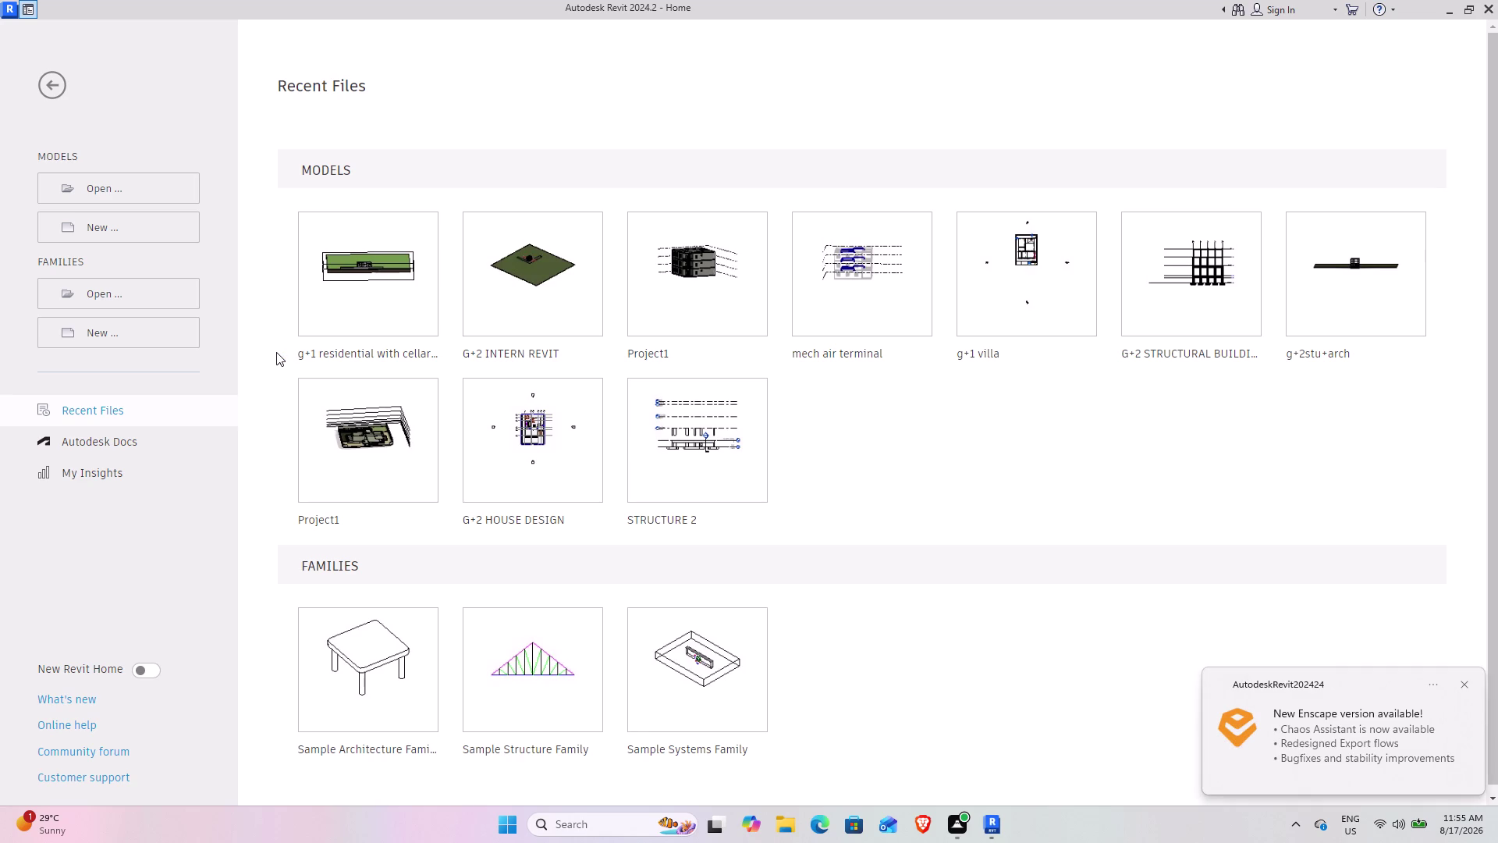
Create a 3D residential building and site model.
Open the 'g+1 residential with cellar park' model from Recent Files.
click(1471, 685)
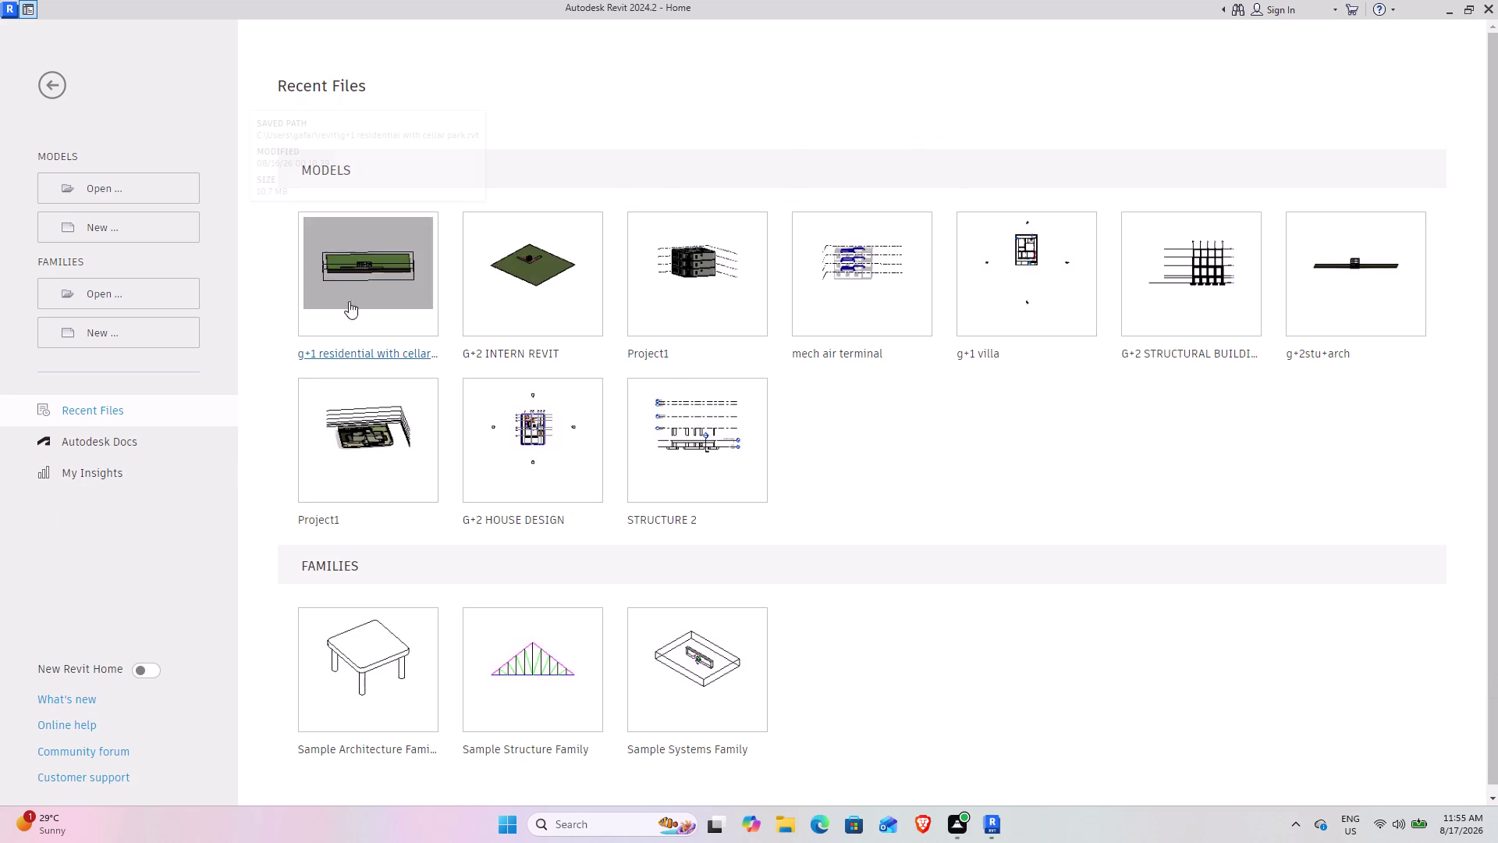
click(352, 354)
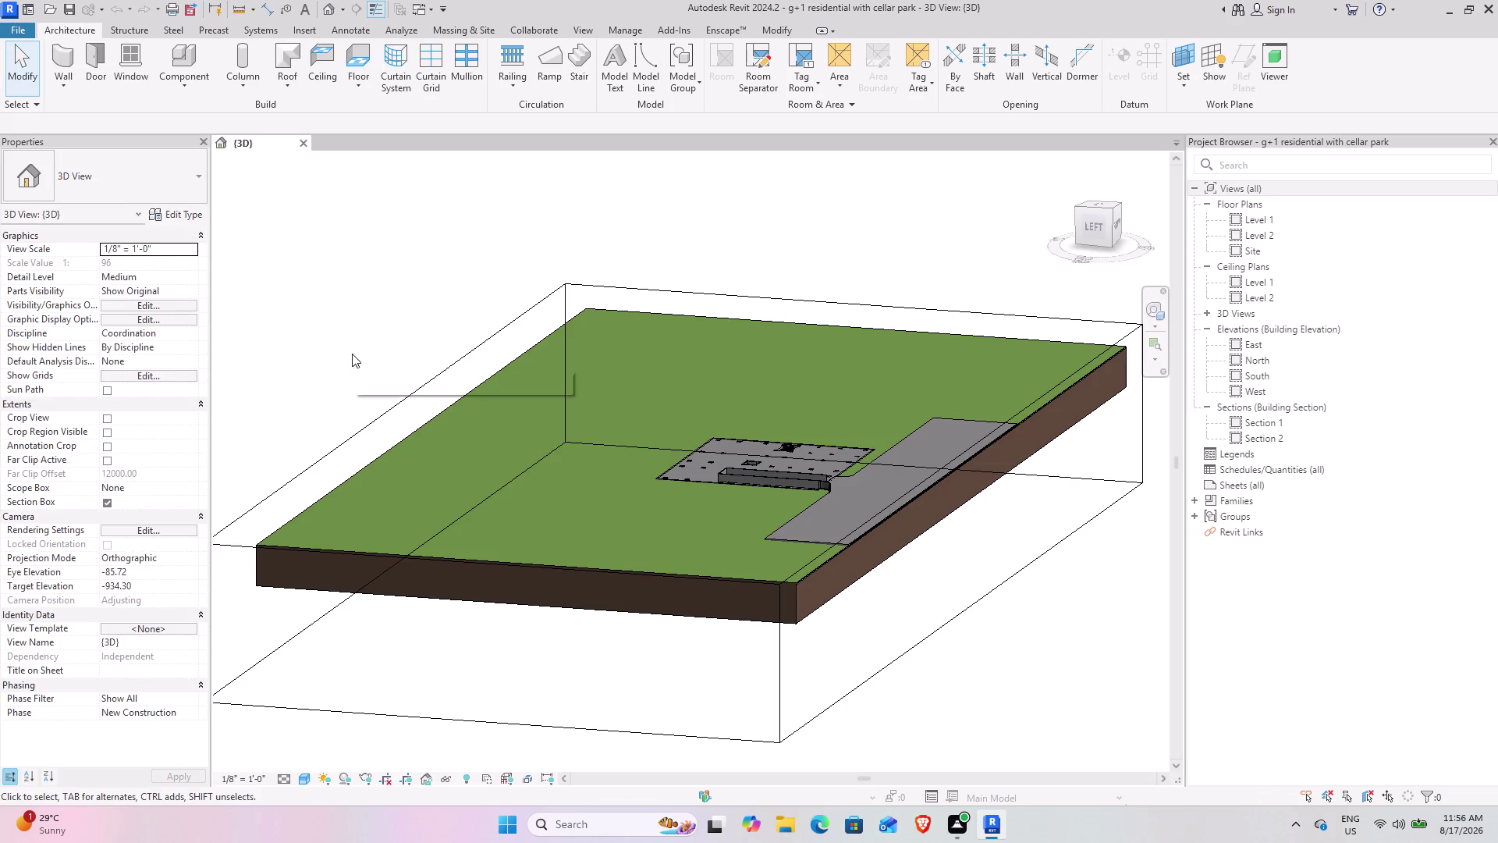
Turn off the Section Box so the 3D view is no longer cropped.
scroll(down, 3)
middle_drag(620, 556, 506, 565)
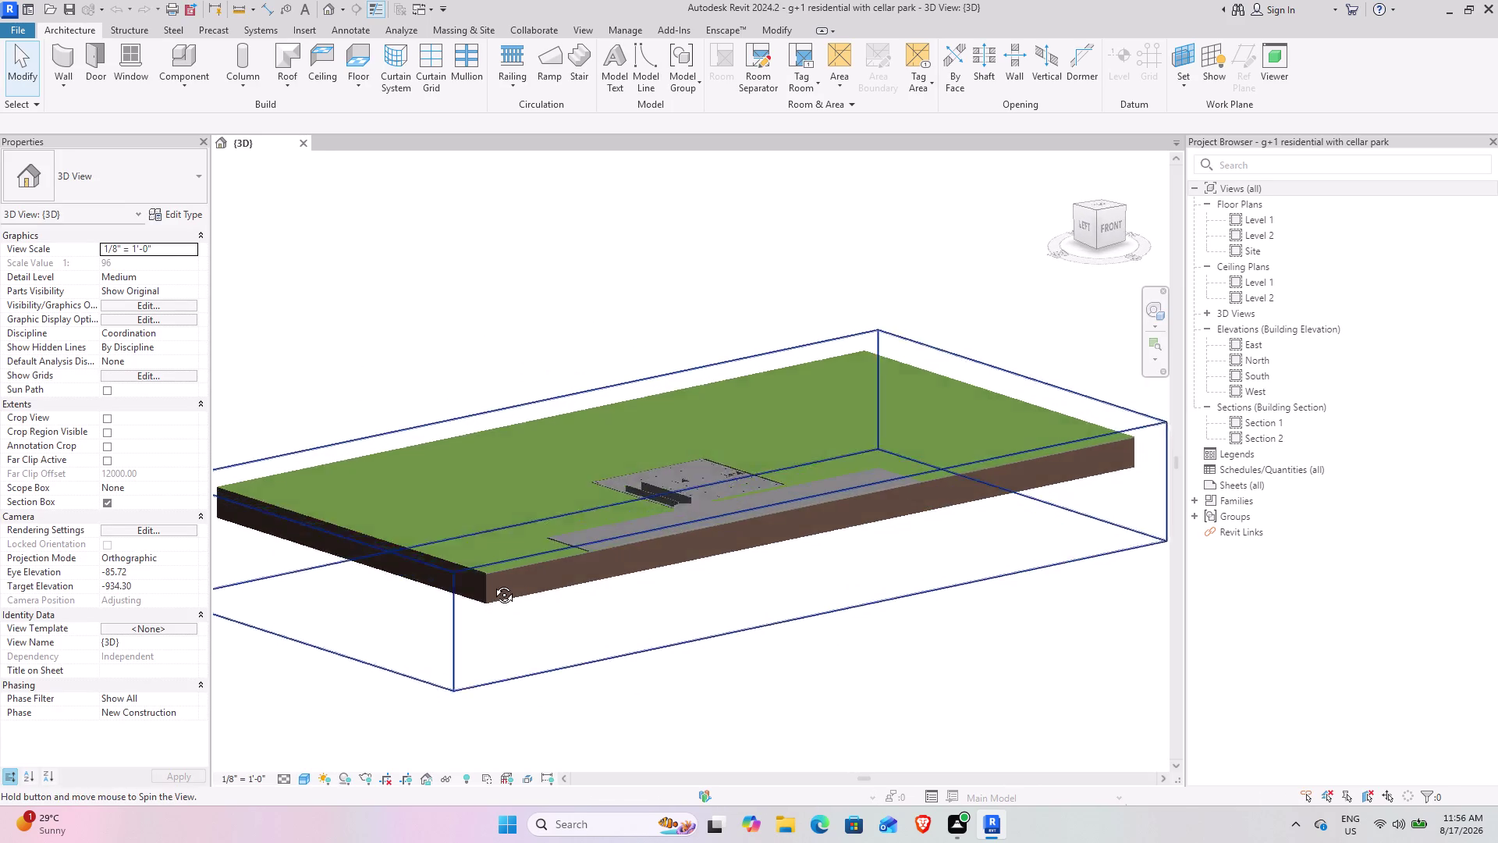
middle_drag(506, 565, 489, 588)
click(106, 505)
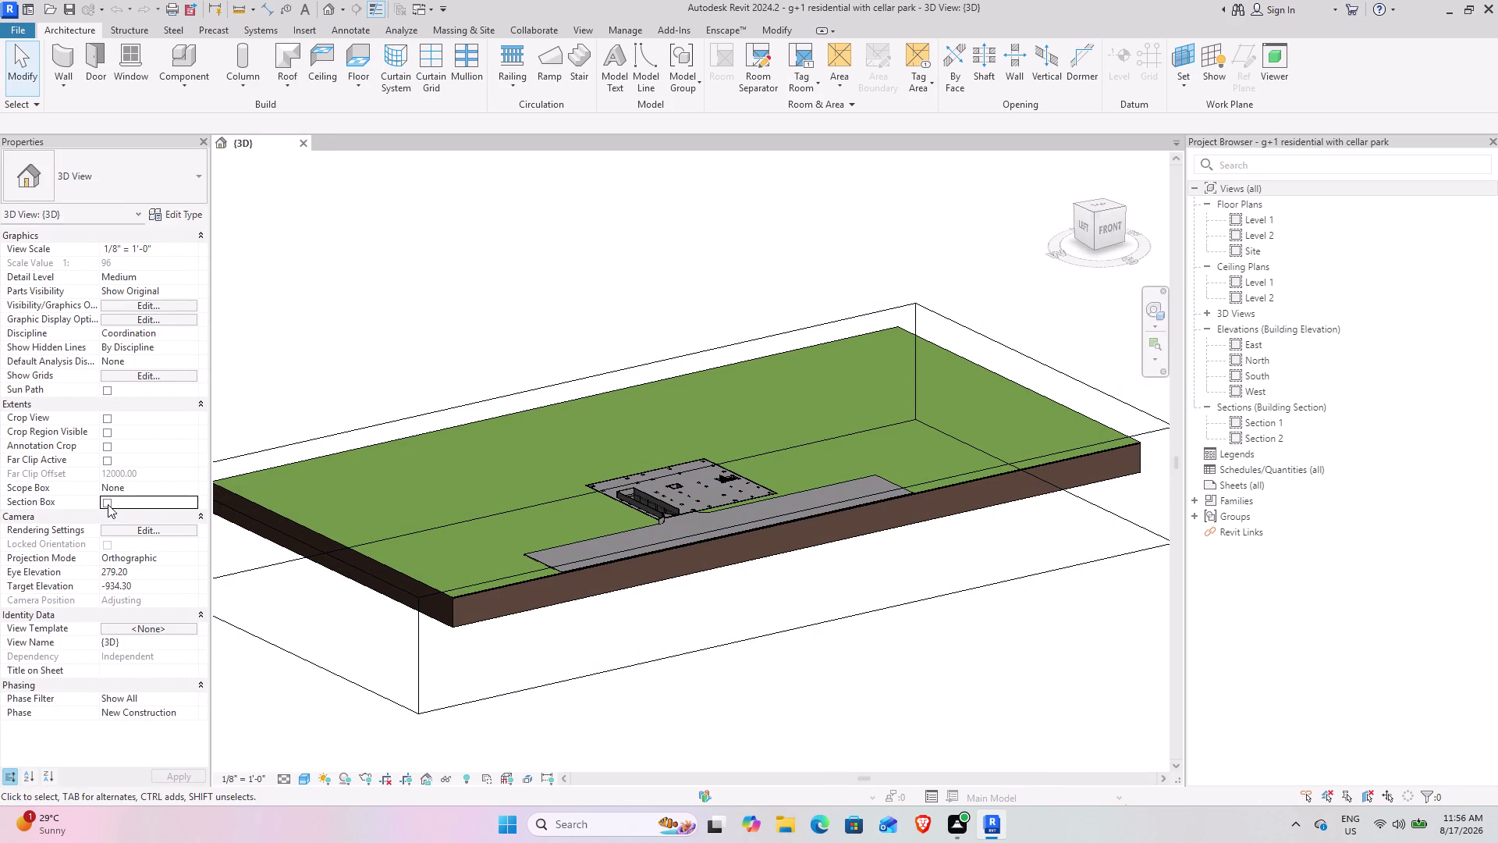
Orbit over the cellar park slab to inspect the ramp enclosure and its walls.
middle_drag(544, 585, 590, 631)
scroll(up, 3)
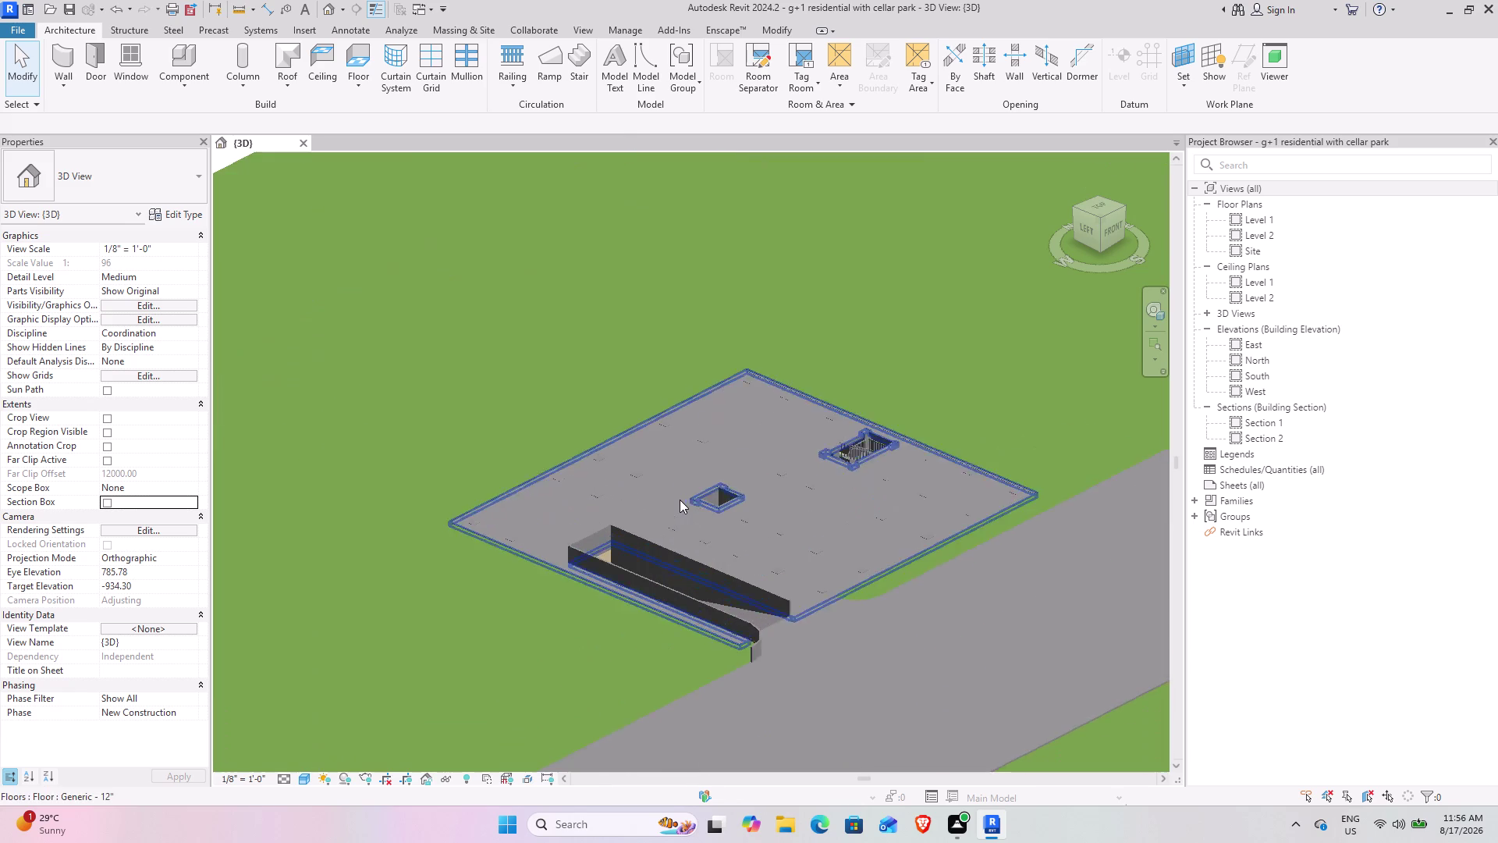
middle_drag(689, 631, 650, 715)
scroll(up, 3)
middle_drag(622, 616, 468, 702)
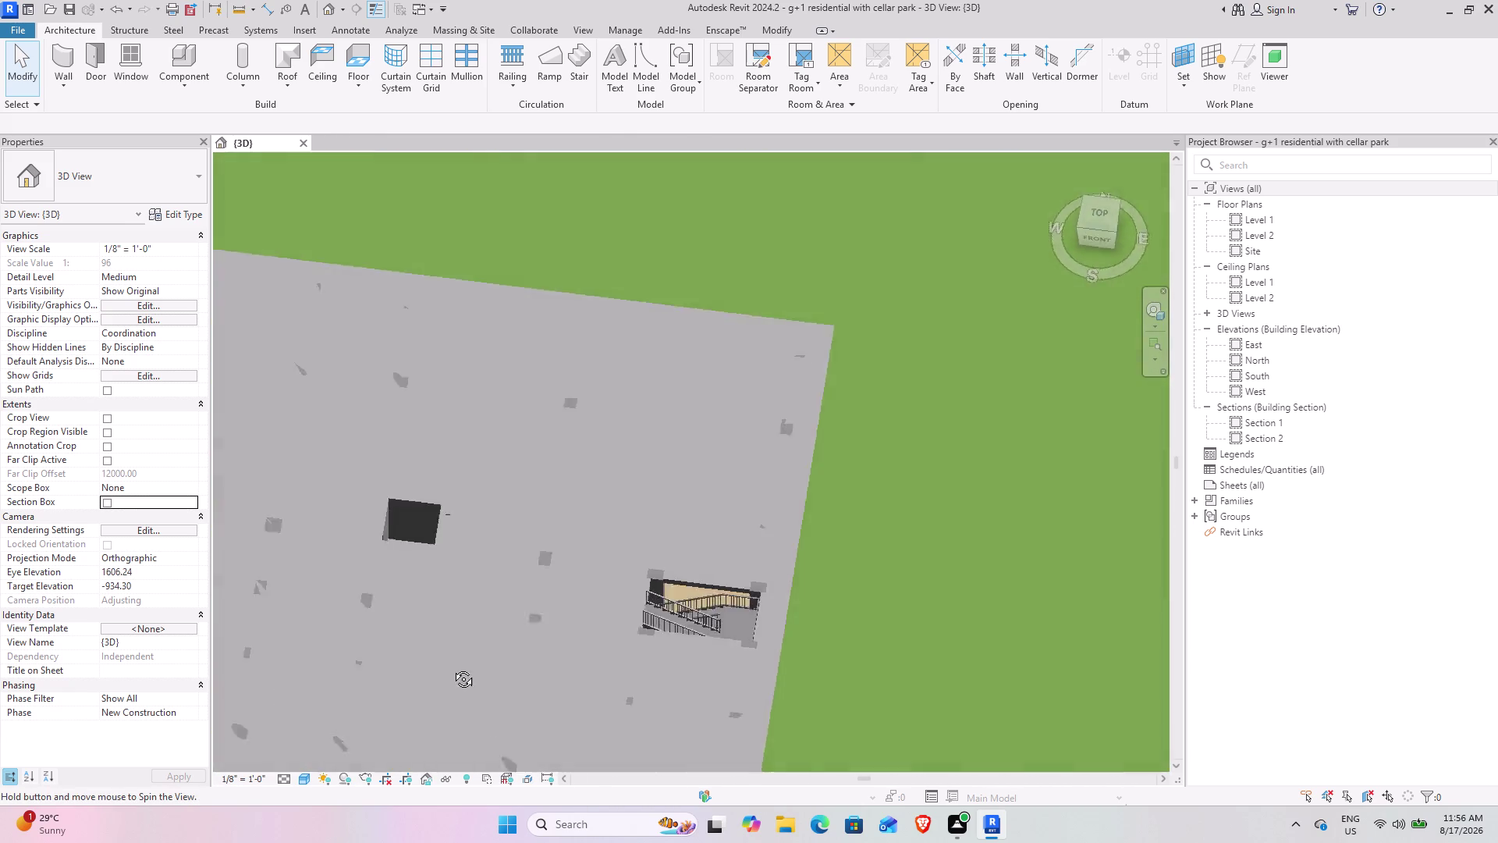
middle_drag(468, 703, 562, 662)
scroll(down, 3)
middle_drag(387, 664, 435, 615)
scroll(up, 3)
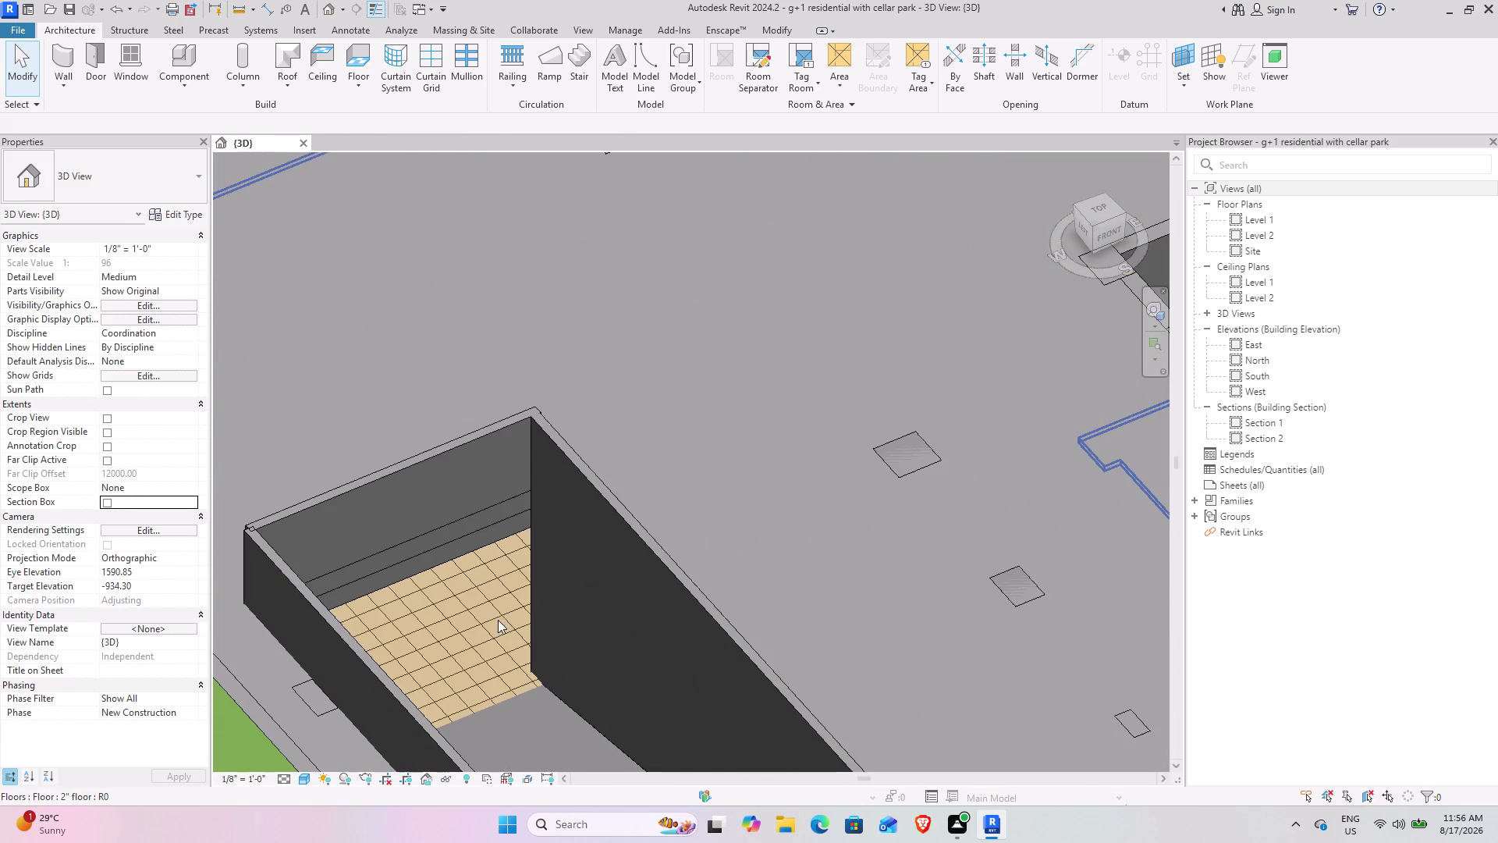
scroll(down, 3)
middle_drag(528, 635, 441, 608)
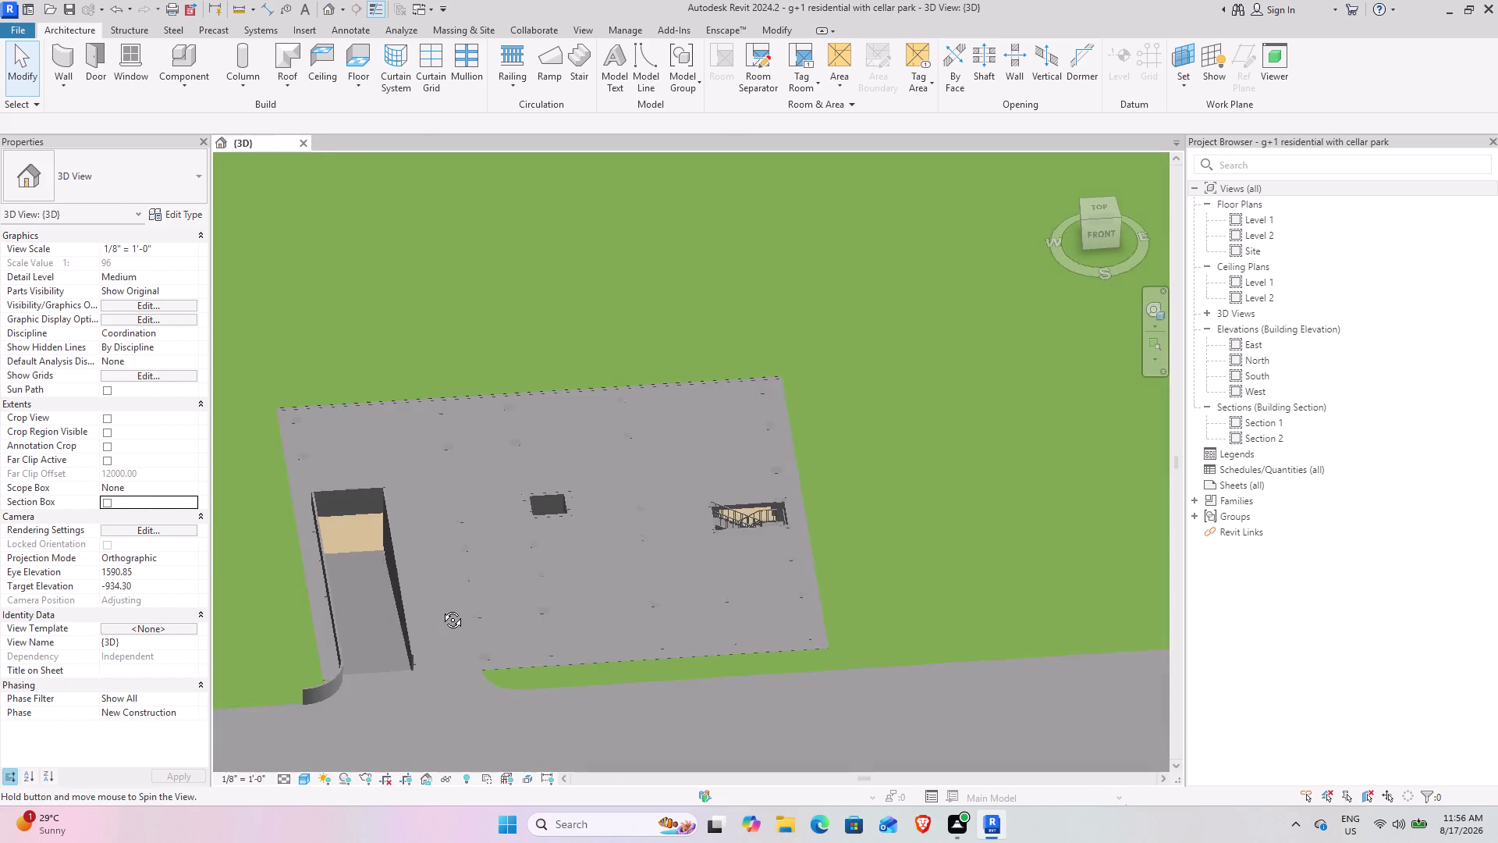
Orbit to an angled overview of the ramp and openings, then open Section 1.
middle_drag(441, 608, 430, 605)
scroll(up, 3)
middle_drag(521, 608, 581, 553)
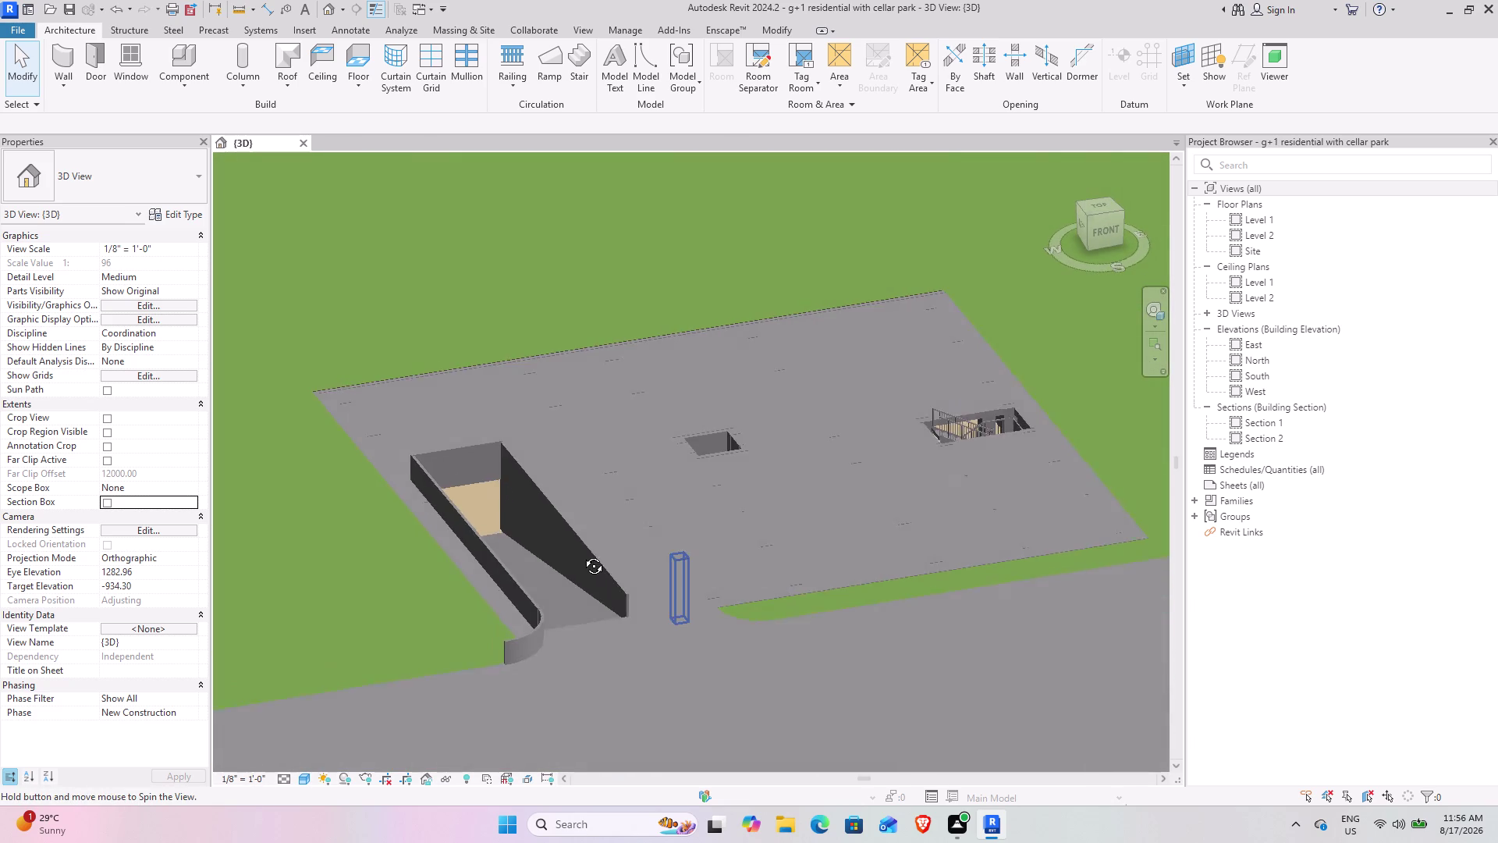
middle_drag(581, 553, 582, 554)
middle_drag(485, 595, 549, 558)
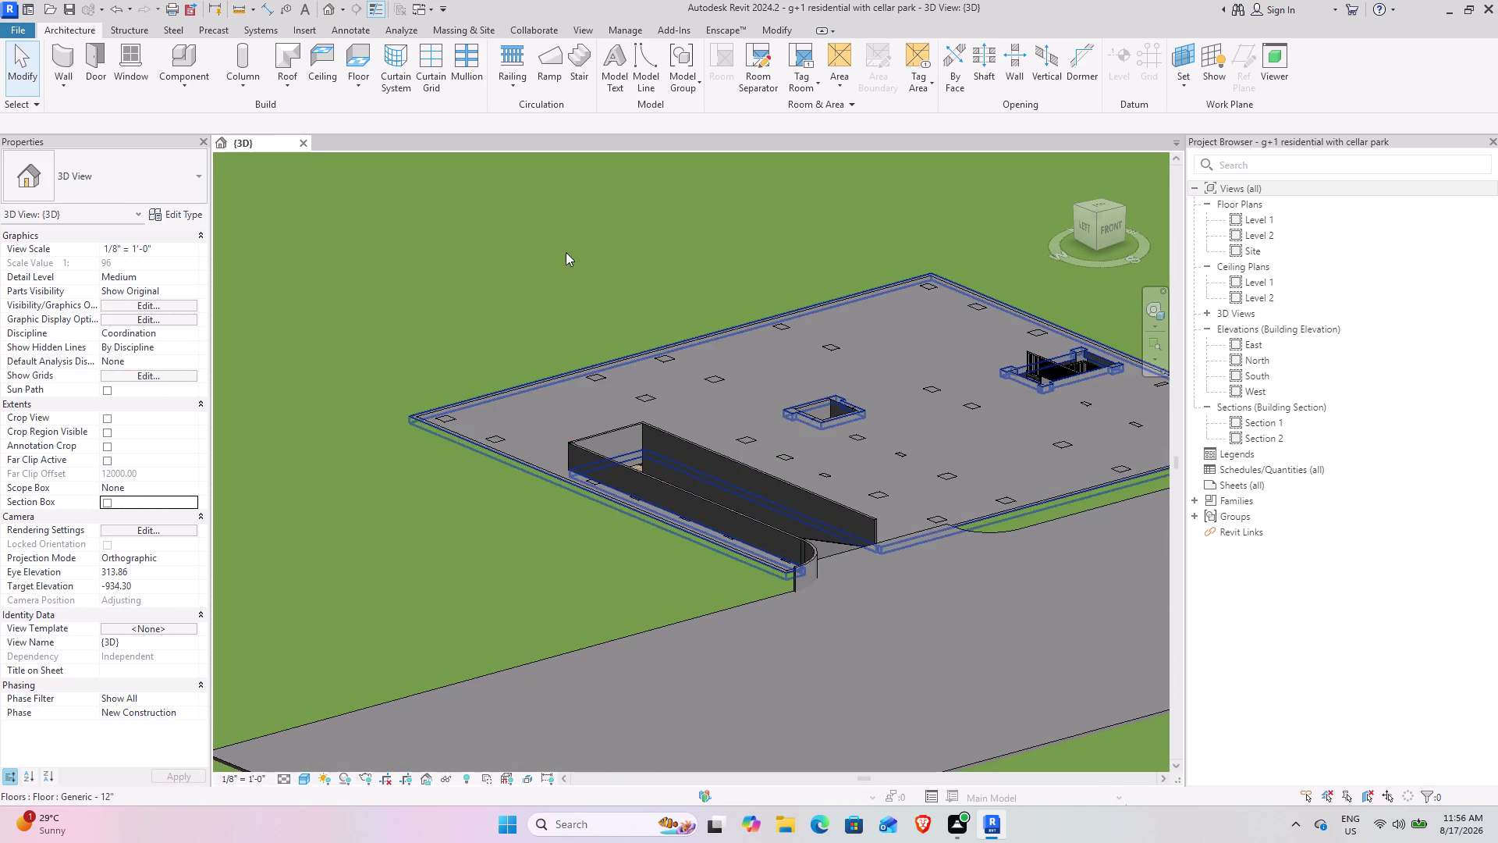
double_click(1280, 416)
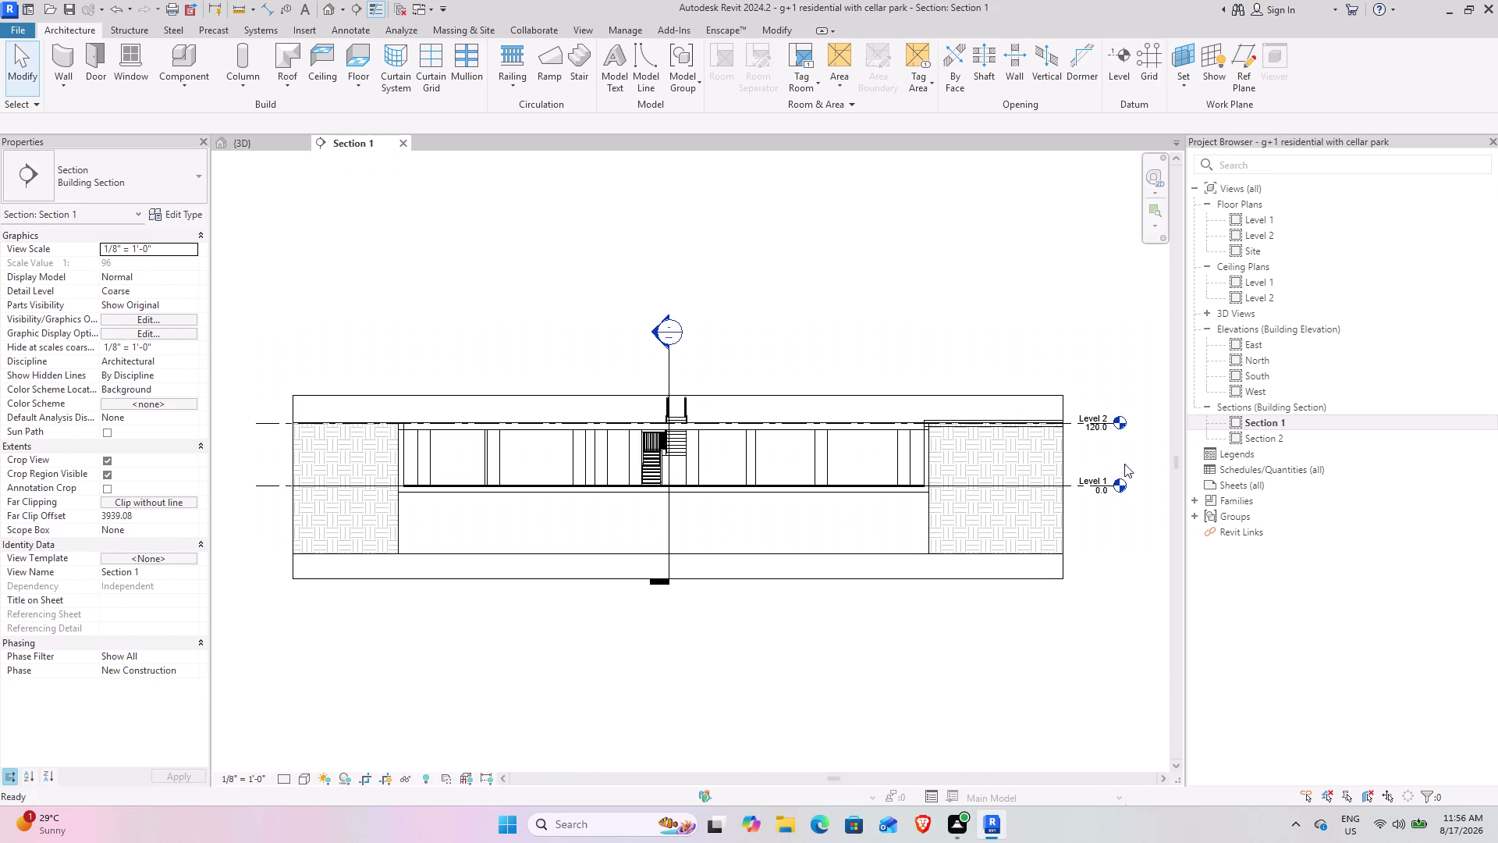
Pan to the floor line and join the first pair of elements with Join Geometry.
scroll(up, 3)
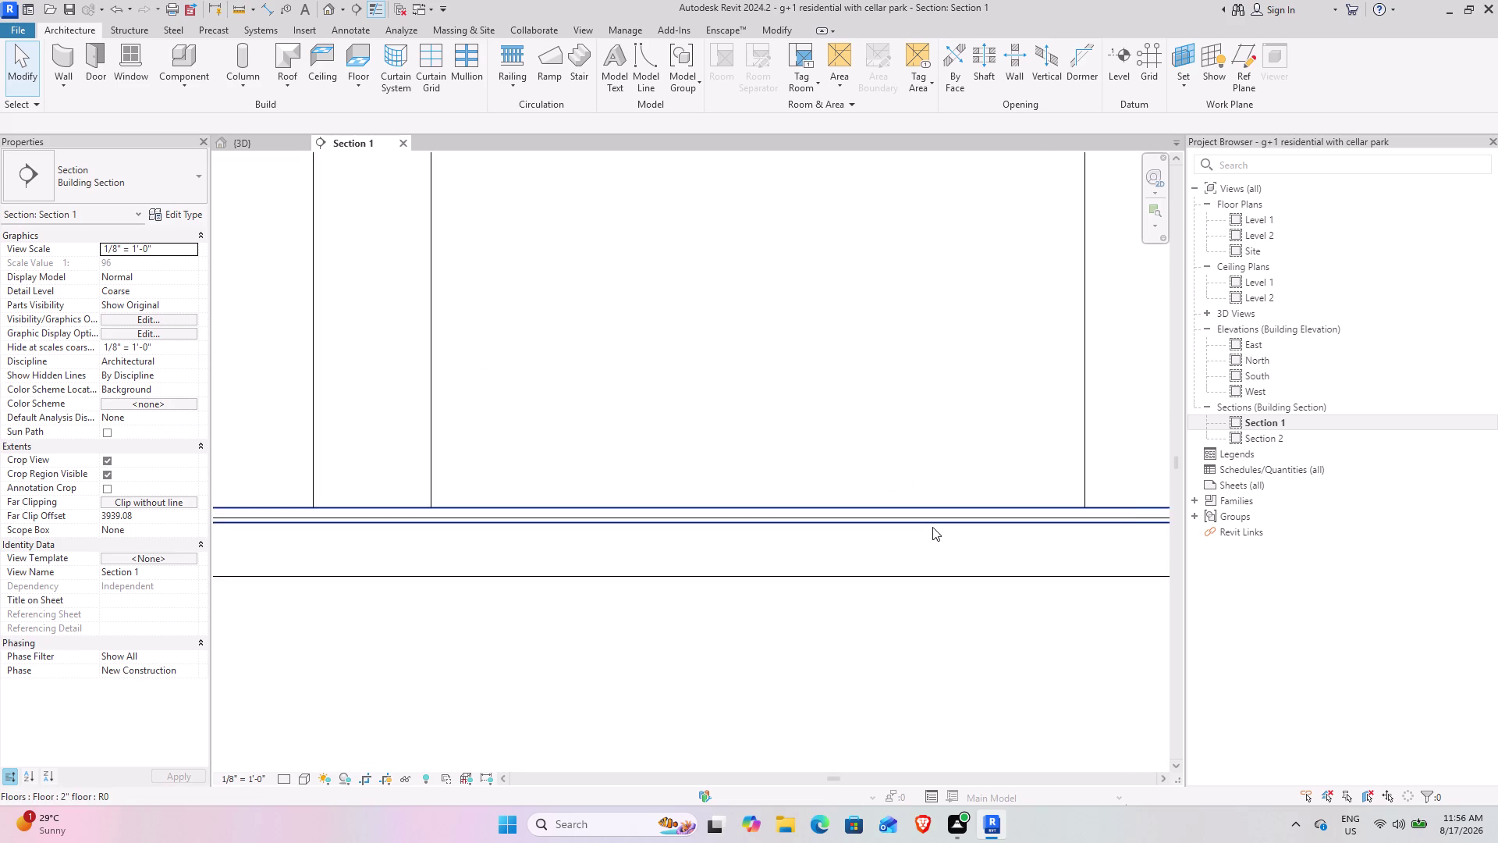
scroll(up, 3)
middle_drag(972, 550, 89, 572)
scroll(down, 3)
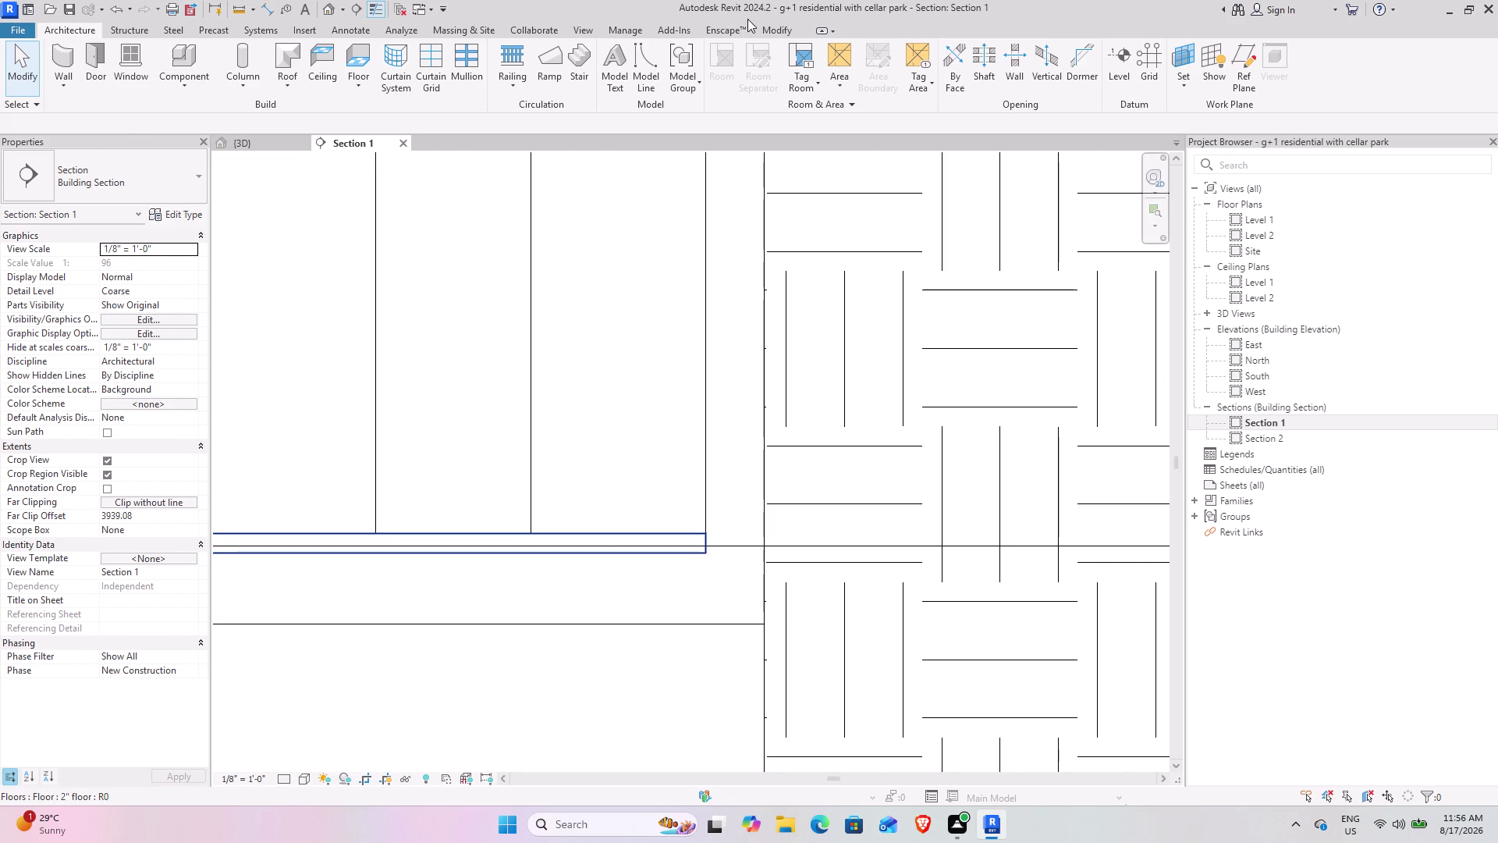
click(770, 31)
click(183, 87)
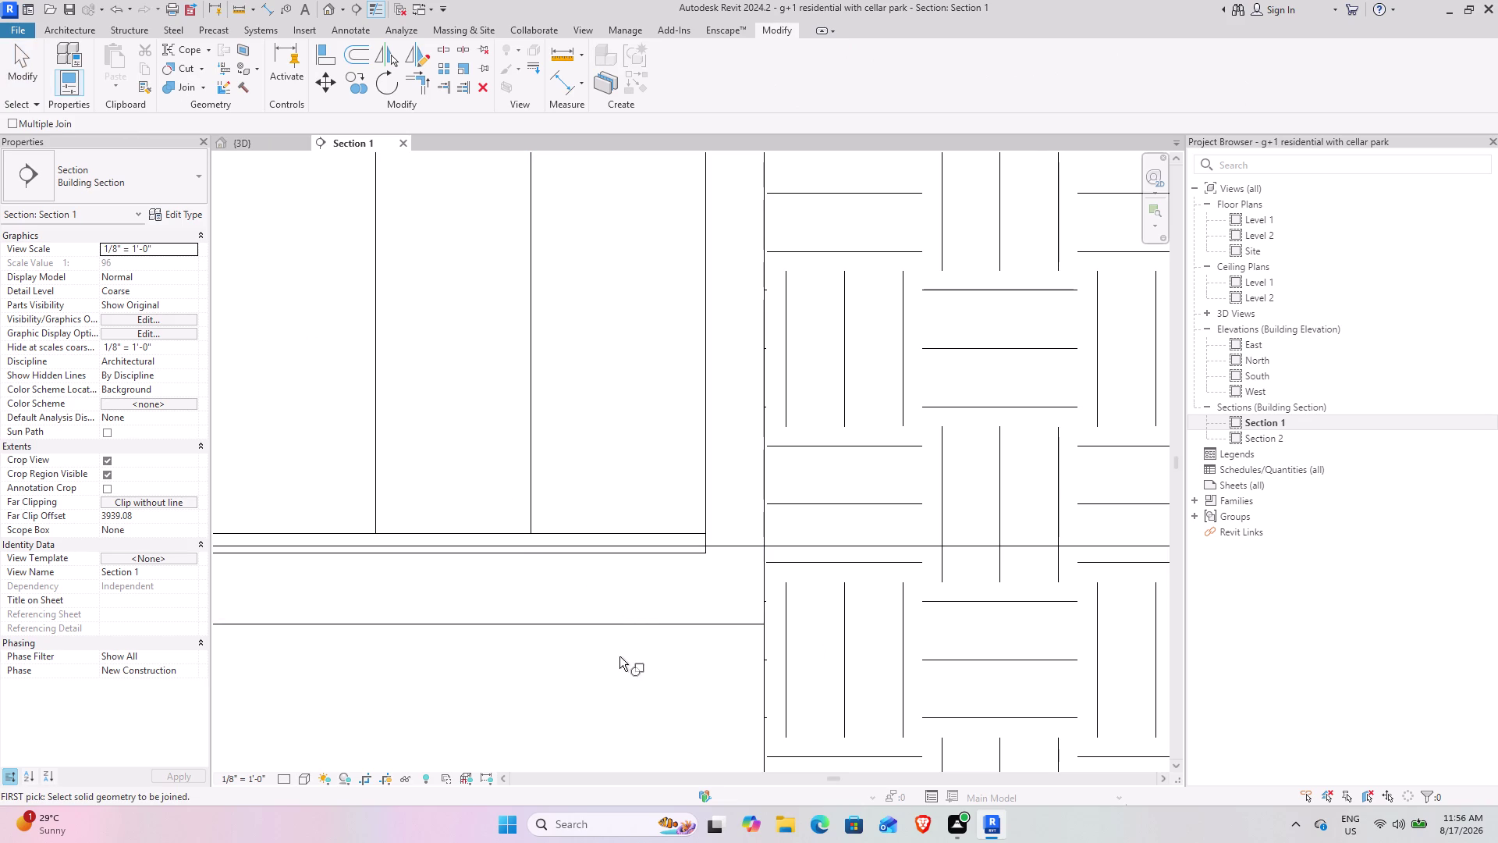
click(630, 629)
click(627, 534)
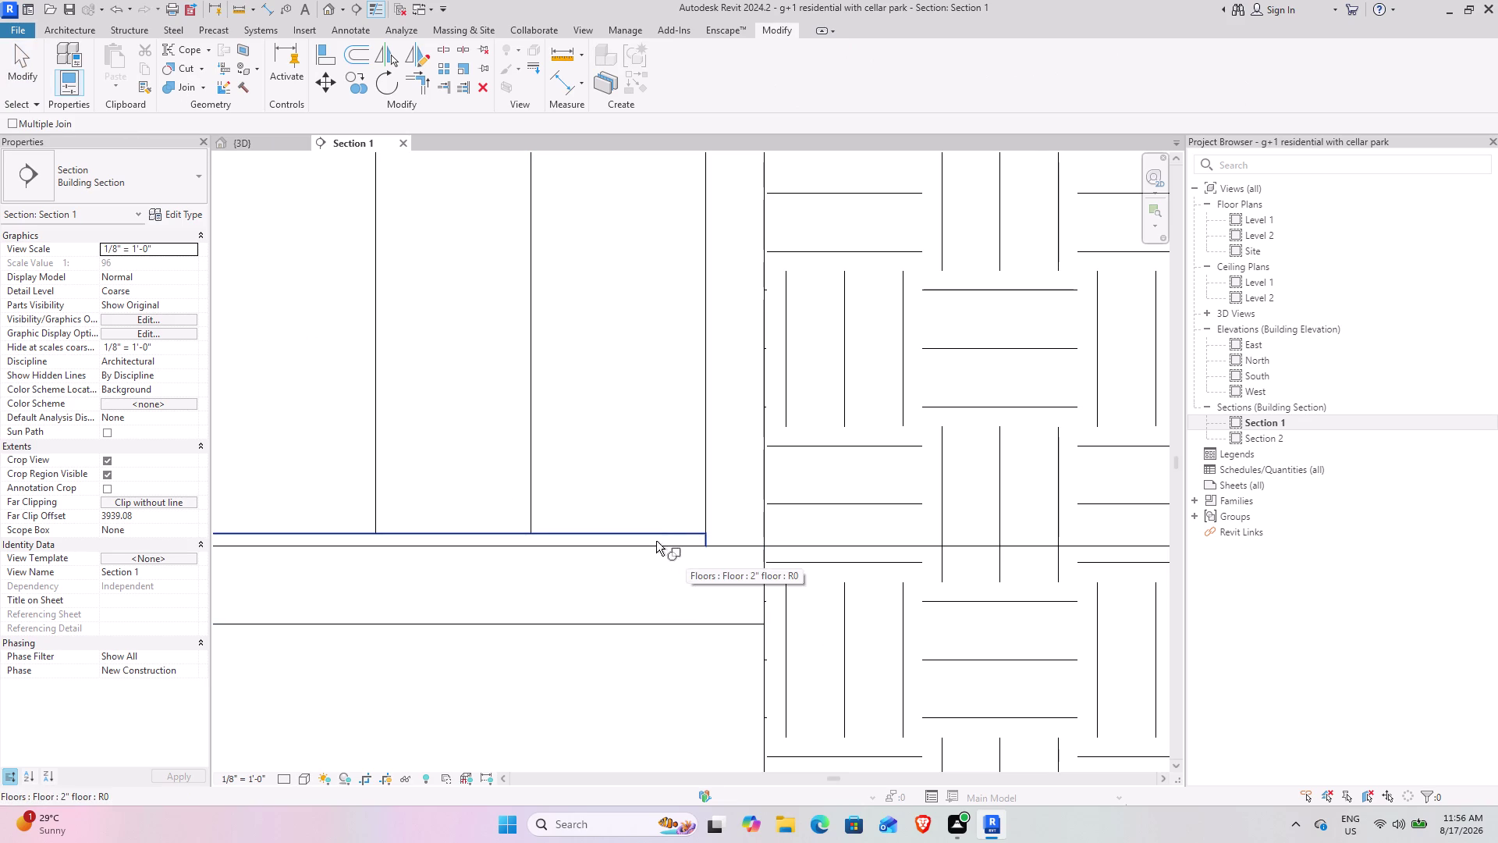
Pan to the column beside the stair and join it with the adjacent wall.
scroll(down, 3)
middle_drag(474, 556, 505, 557)
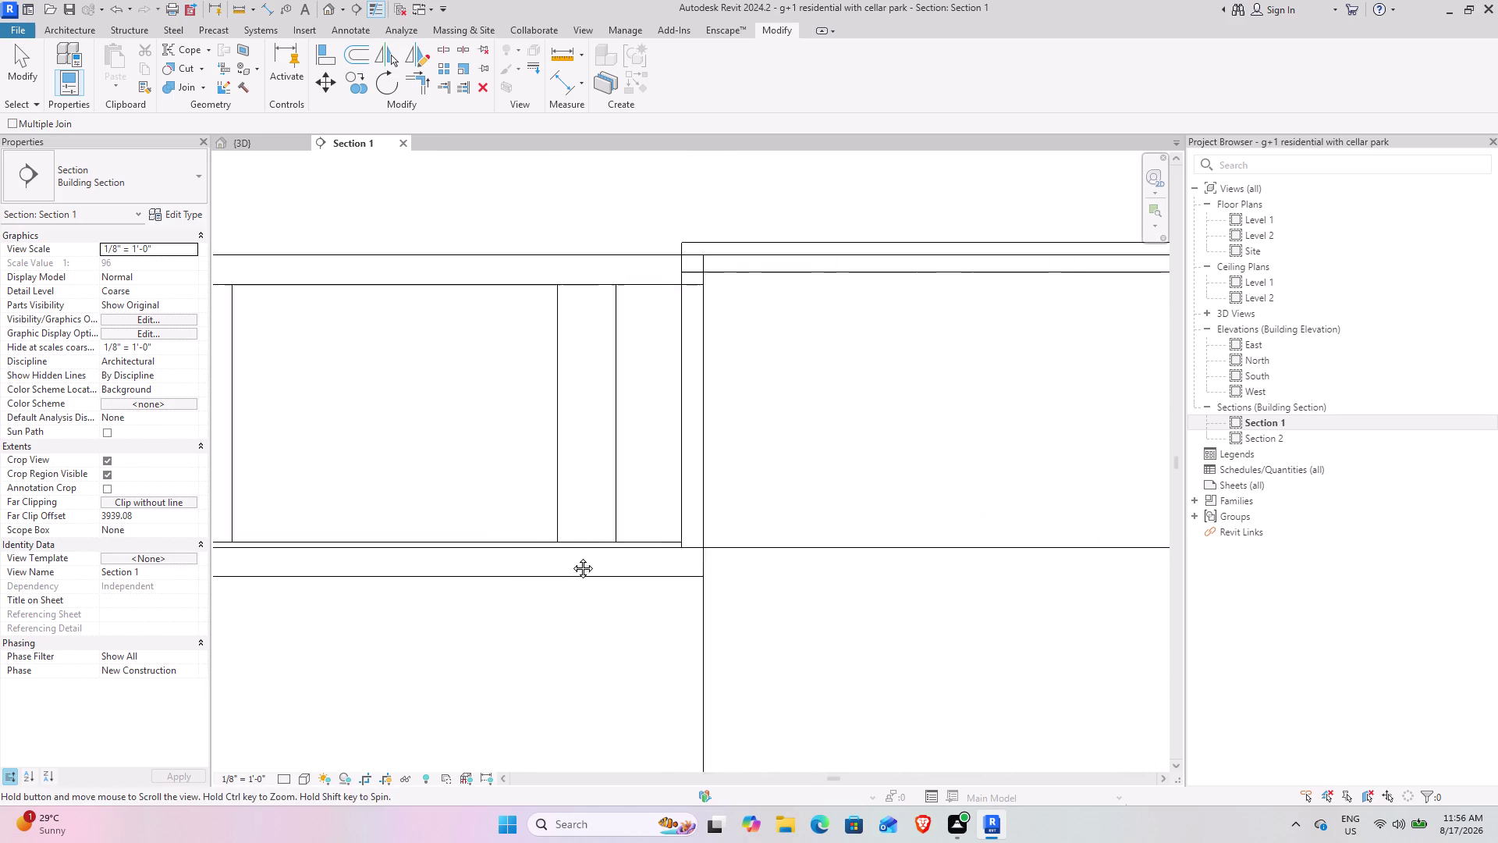
middle_drag(505, 557, 860, 542)
middle_drag(451, 543, 871, 565)
scroll(down, 3)
middle_drag(388, 556, 558, 578)
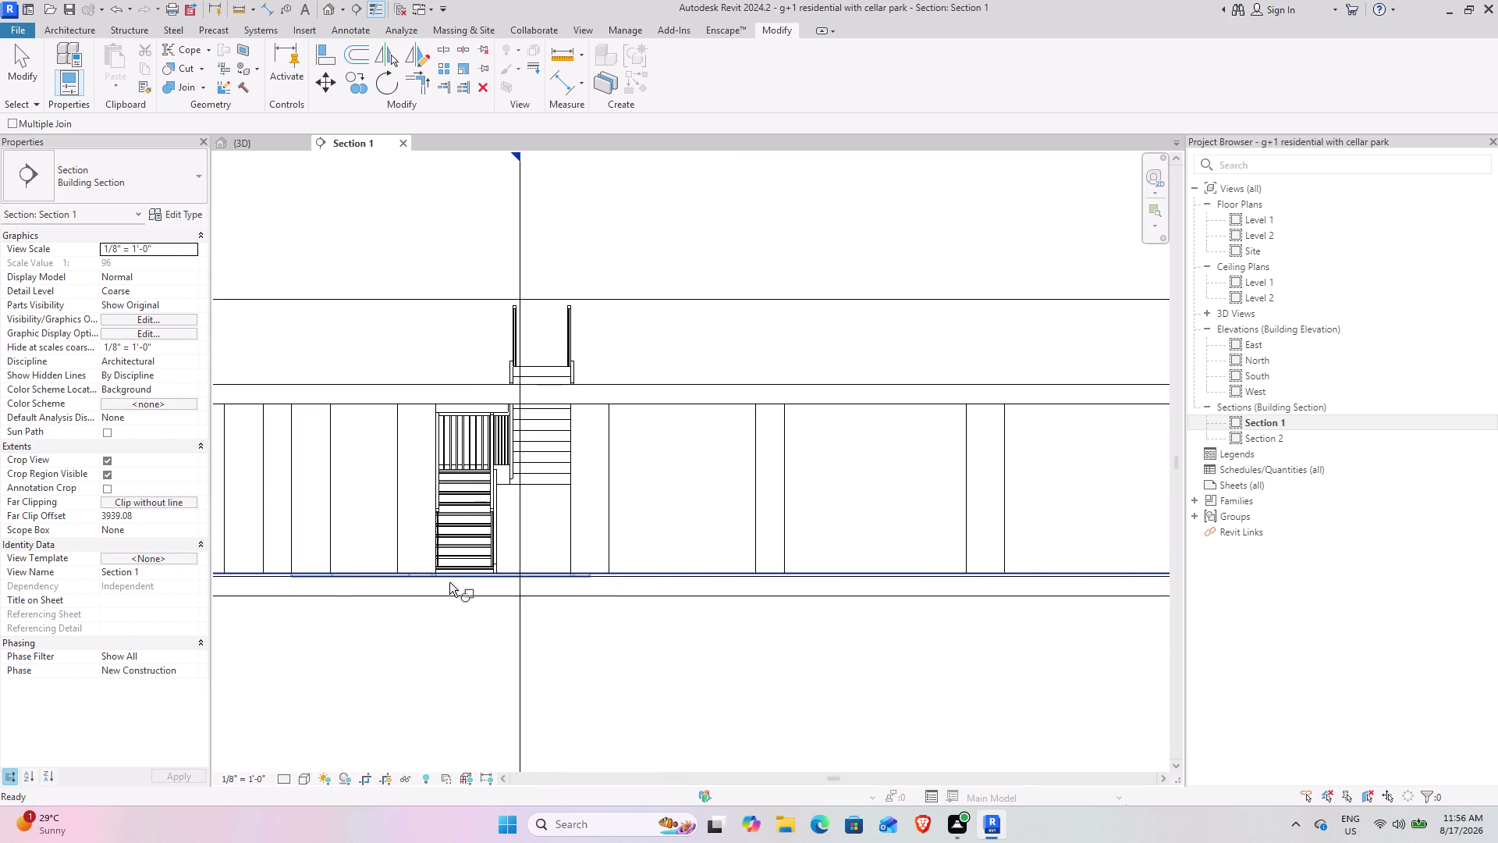
scroll(up, 3)
middle_drag(798, 592, 644, 640)
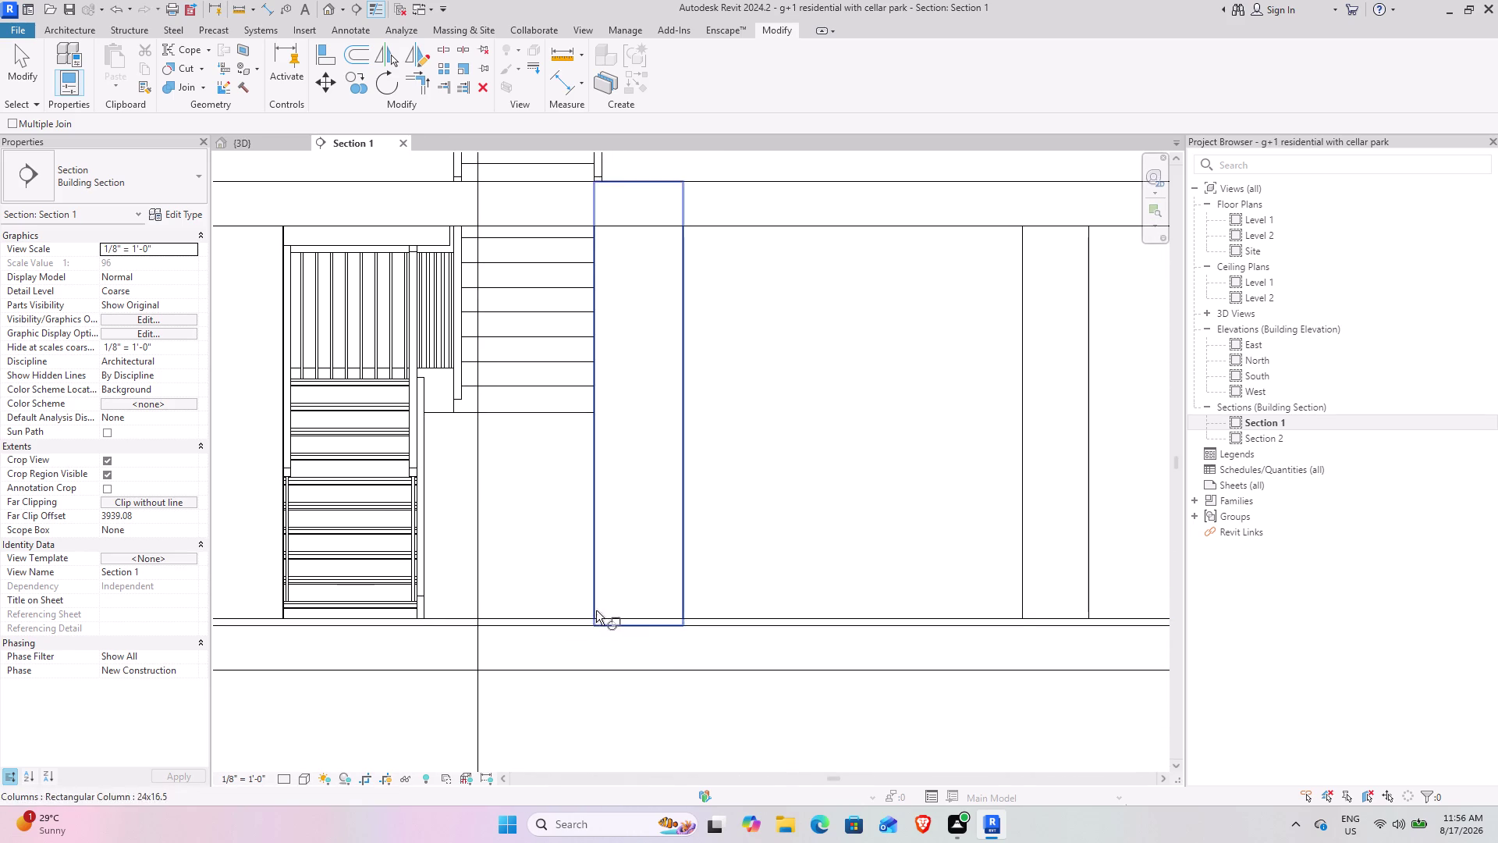
click(708, 619)
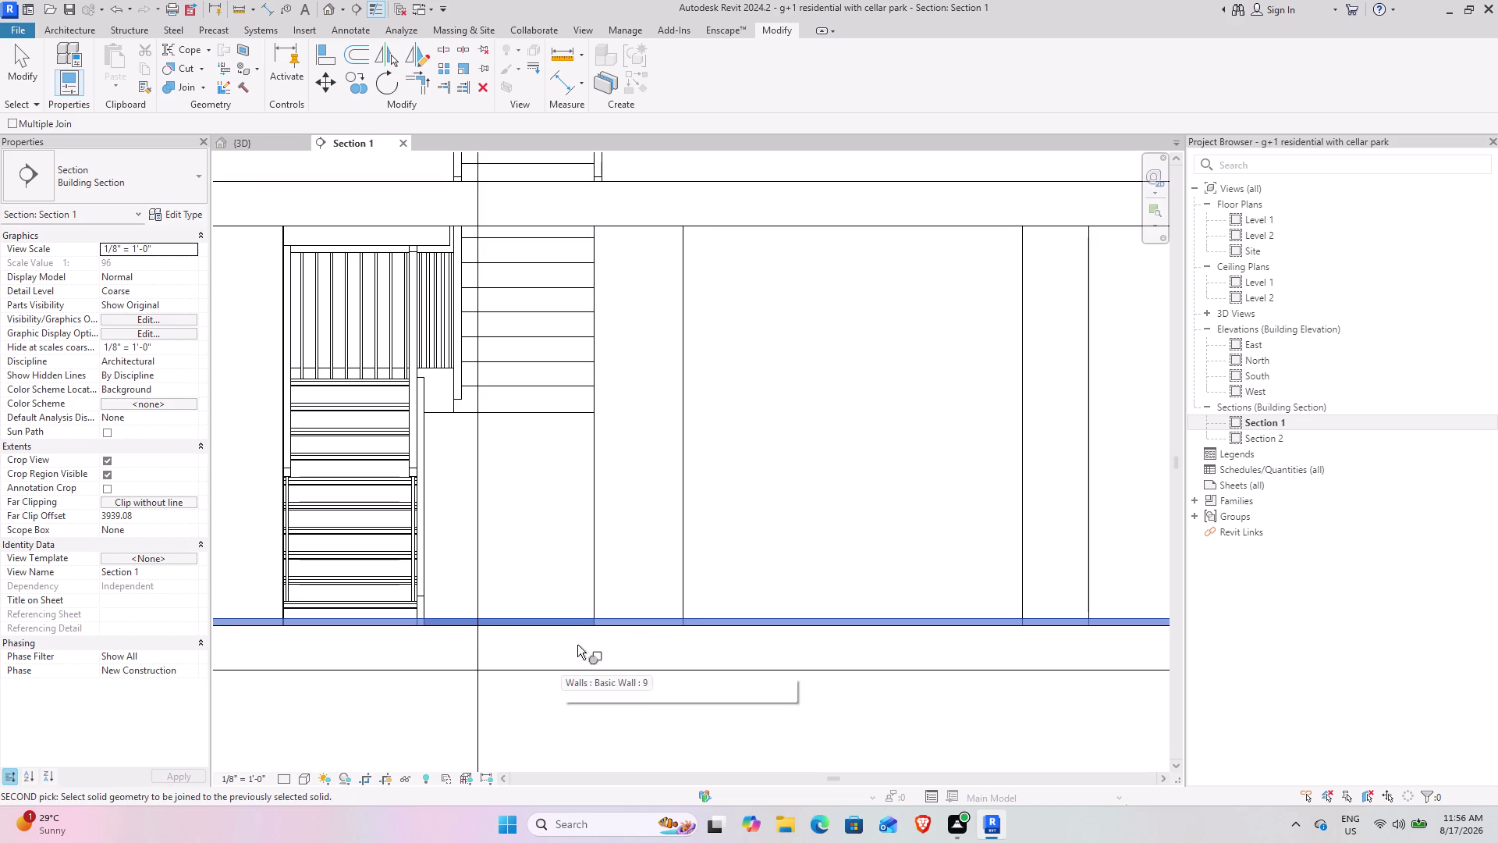
click(597, 593)
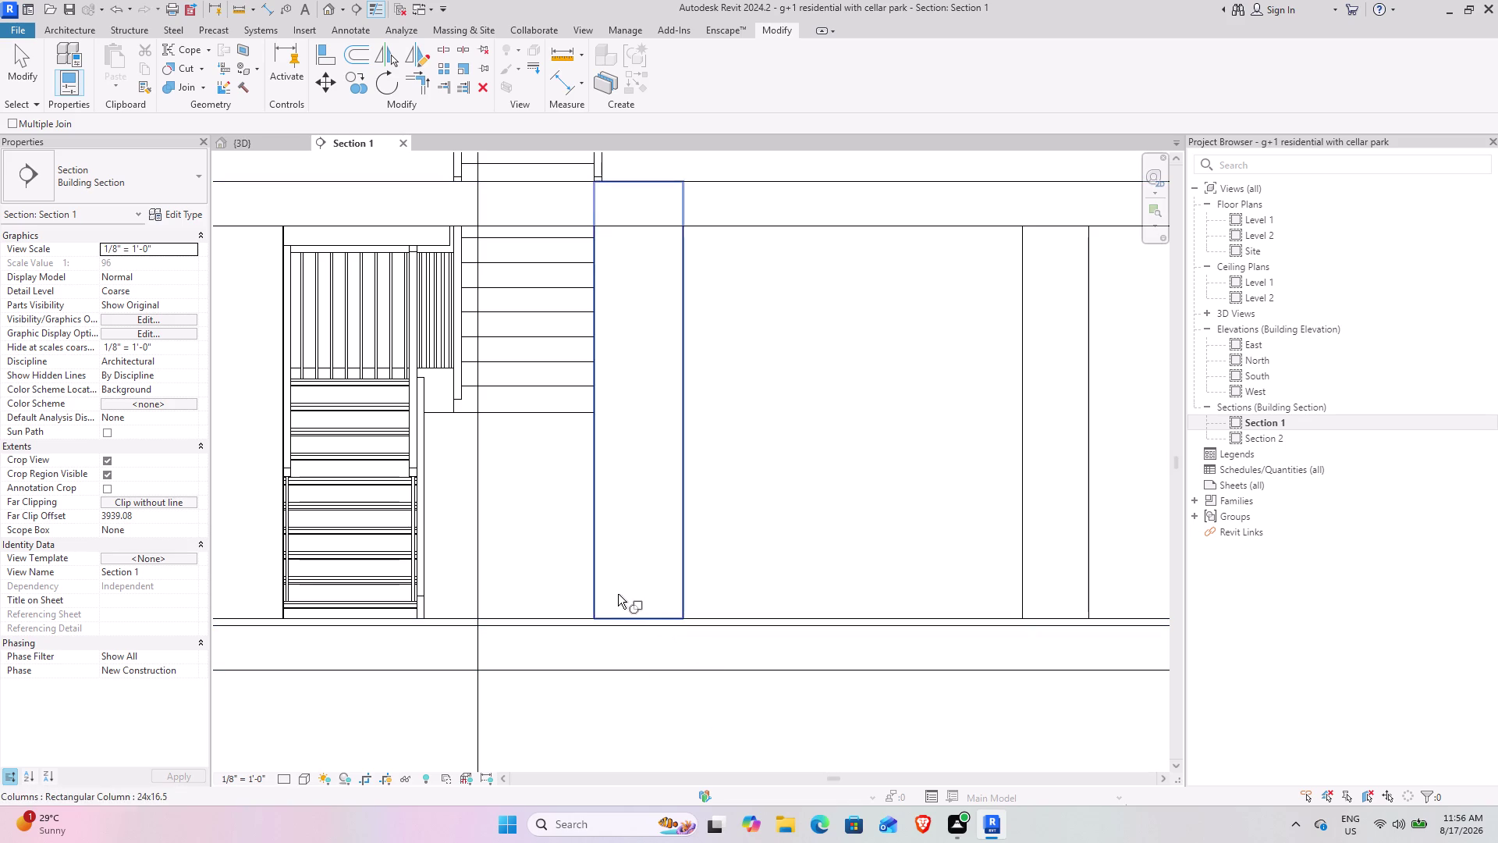
Join a wall to the floor slab and a column to a wall, accepting both warnings.
scroll(up, 3)
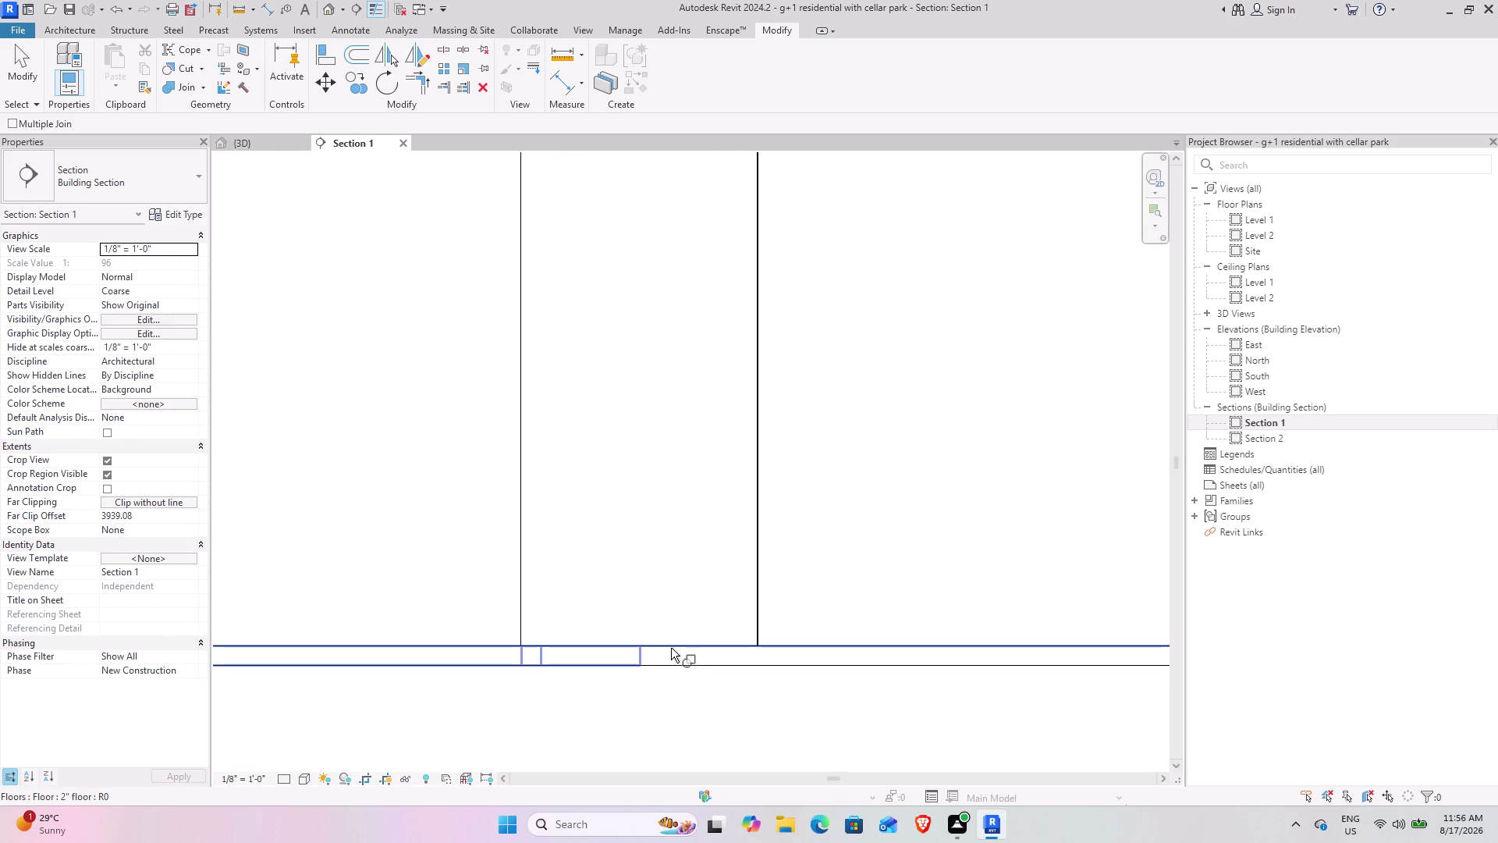
click(758, 569)
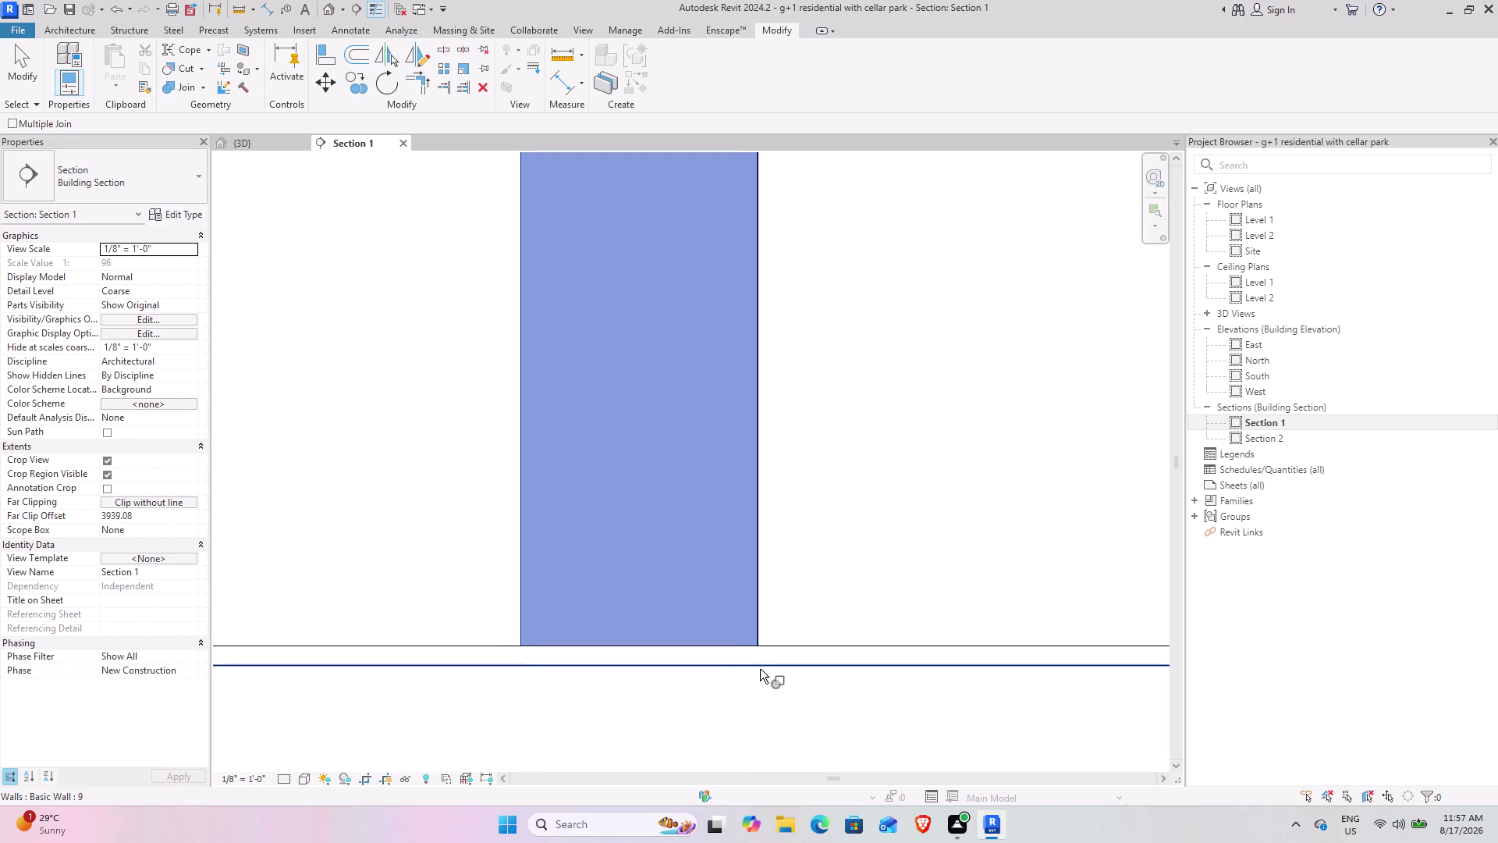
click(734, 662)
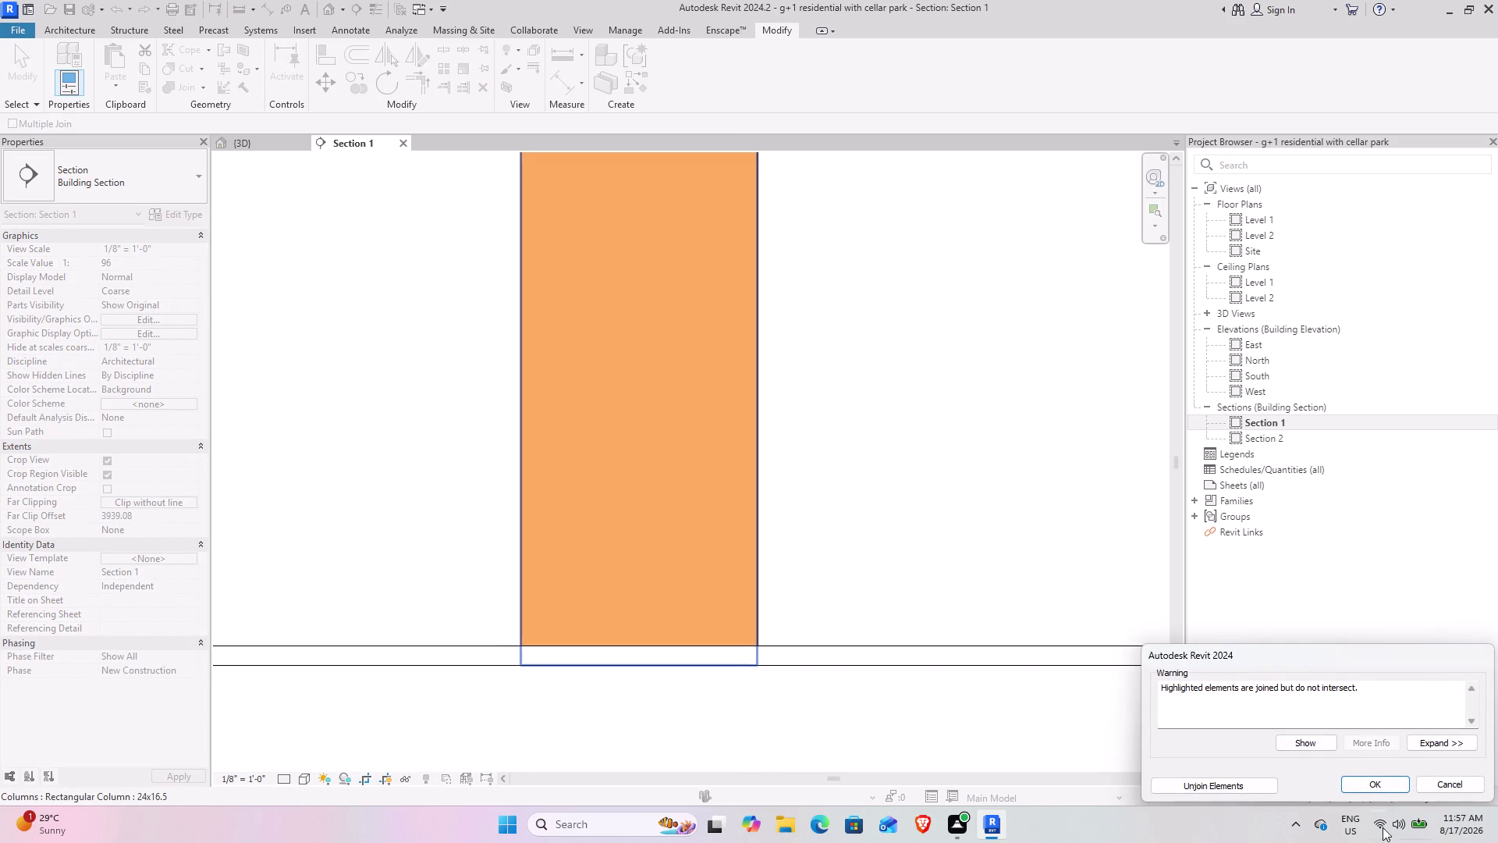
click(1439, 784)
click(762, 629)
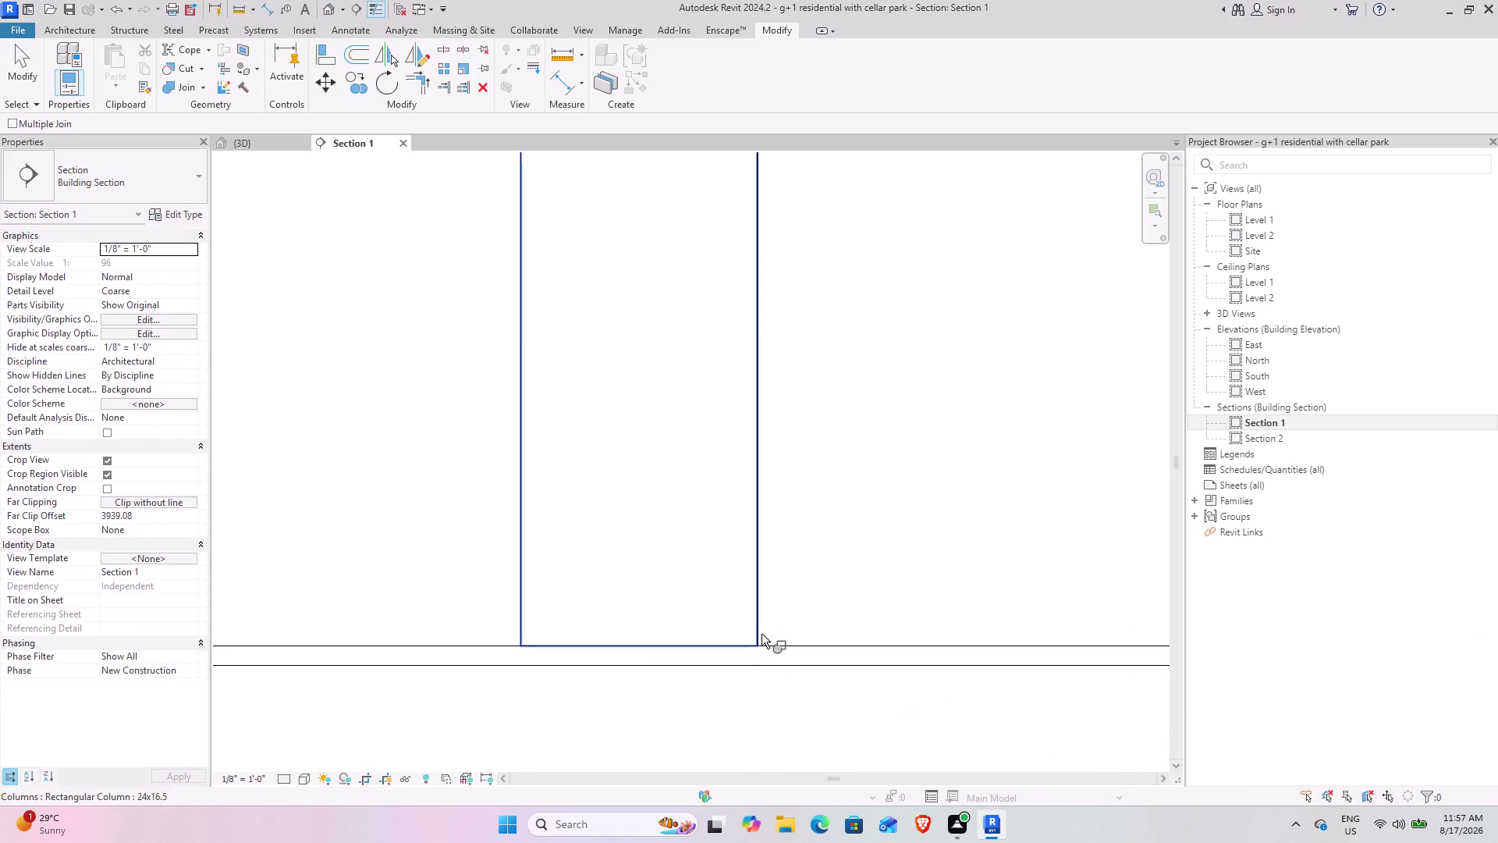
click(785, 664)
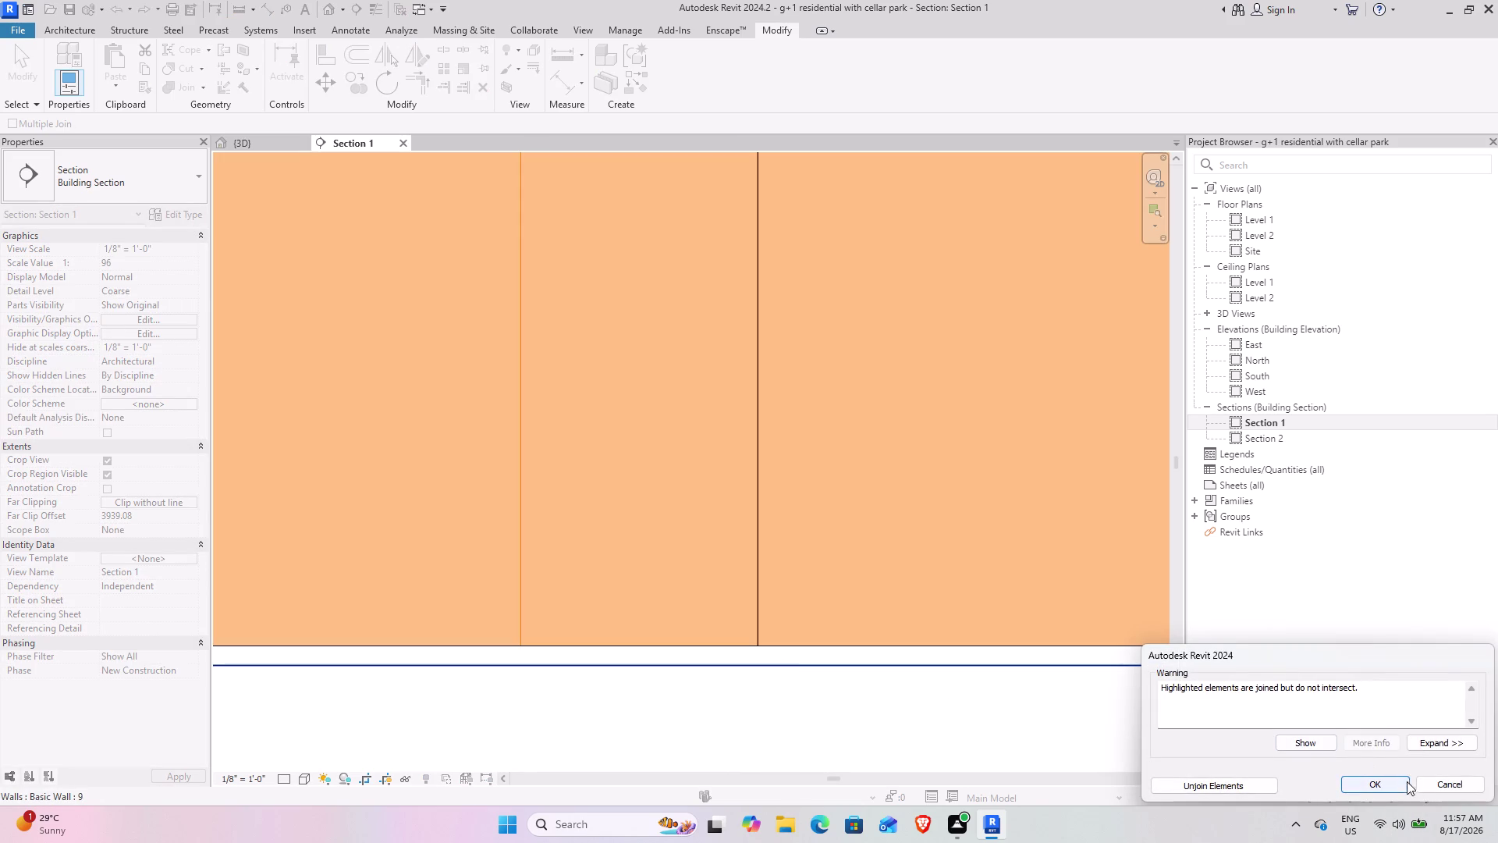
click(1428, 779)
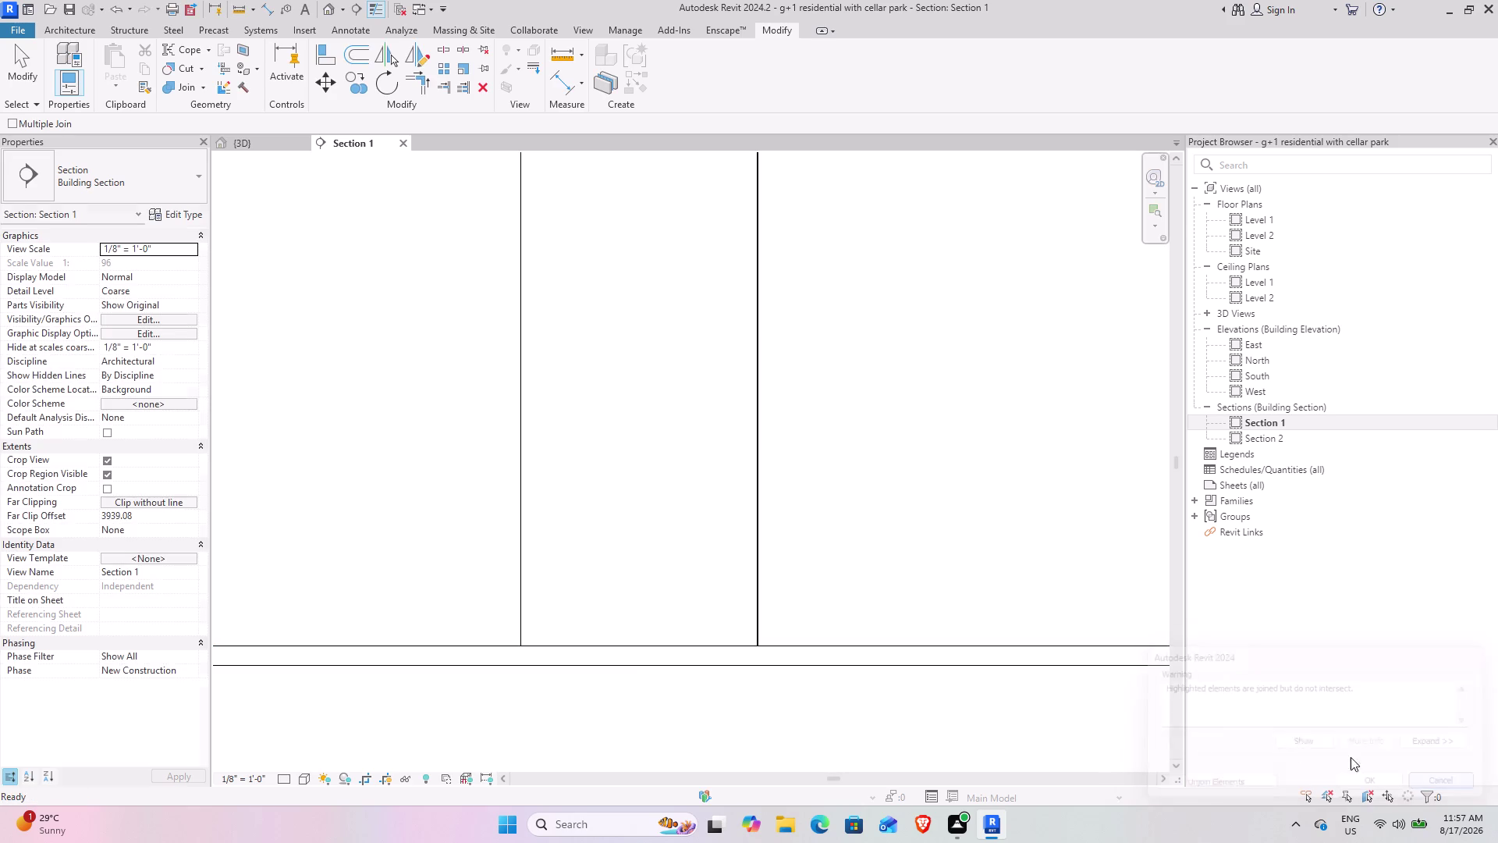
Join the floor slab with a cellar column using Join Geometry.
scroll(down, 3)
scroll(down, 3)
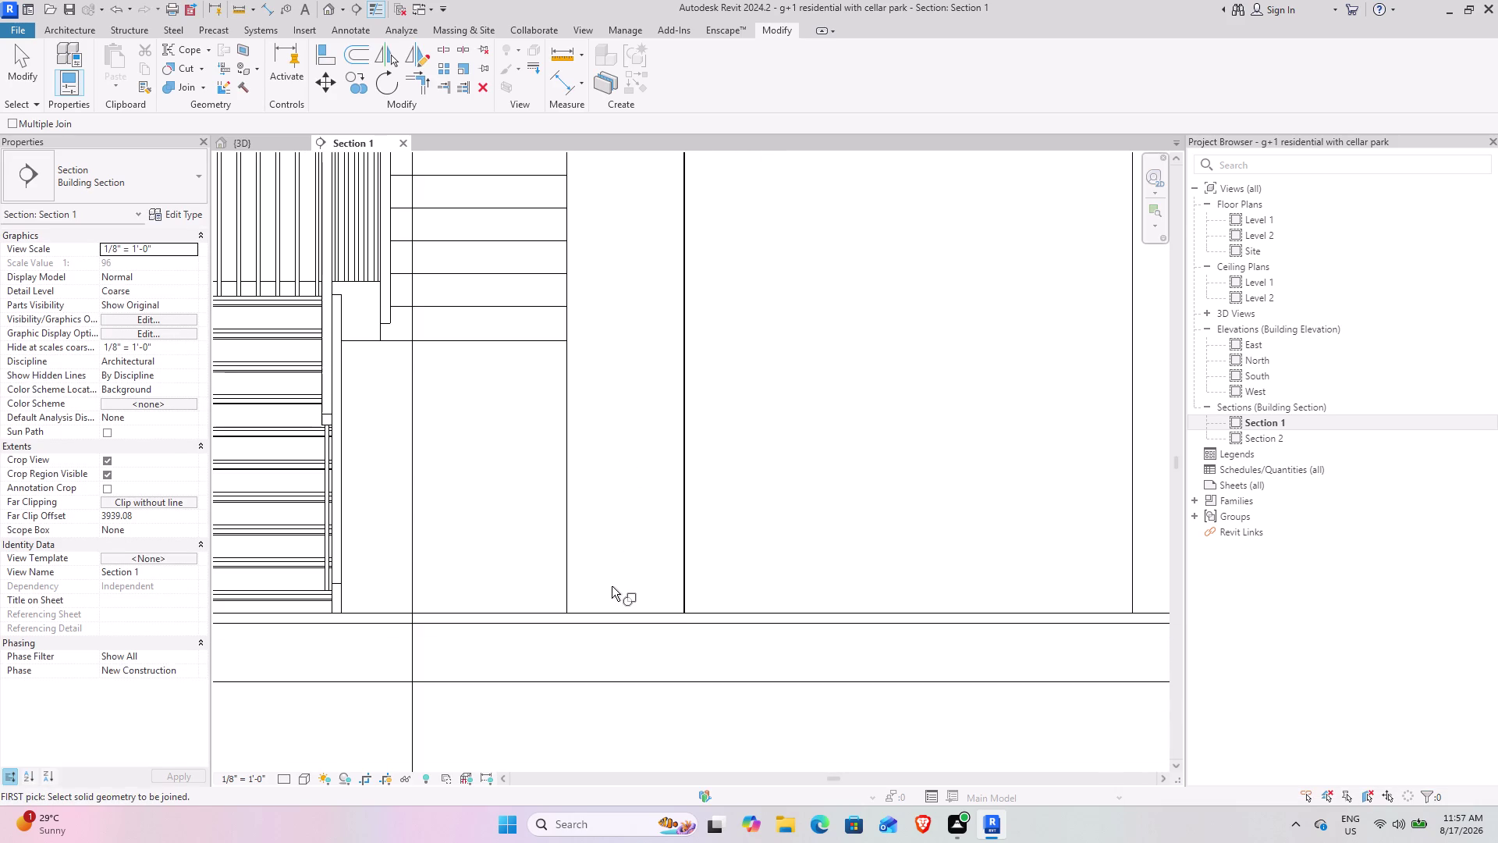
click(185, 82)
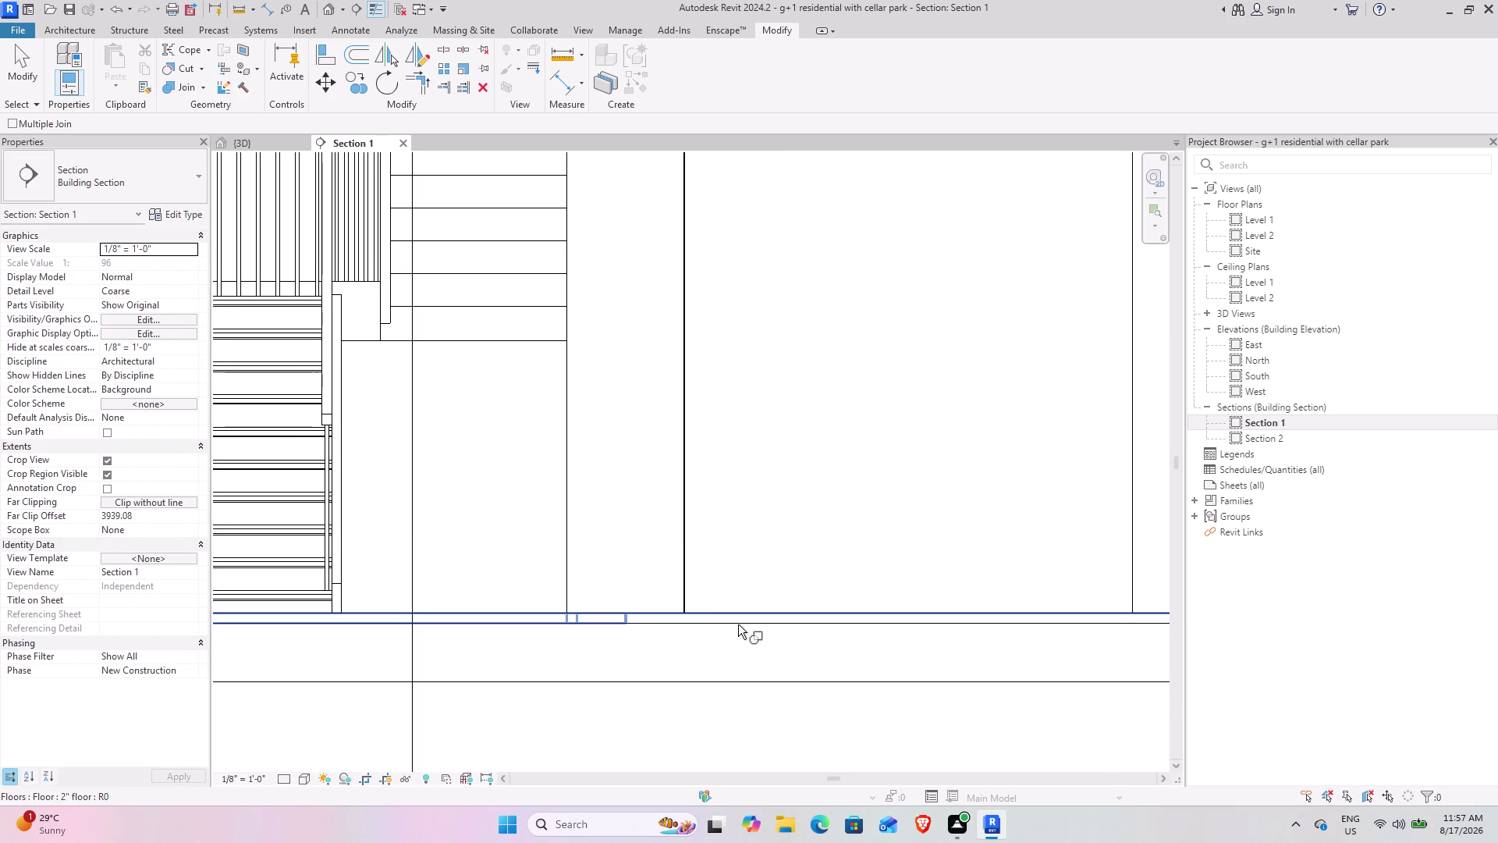
click(521, 607)
click(567, 573)
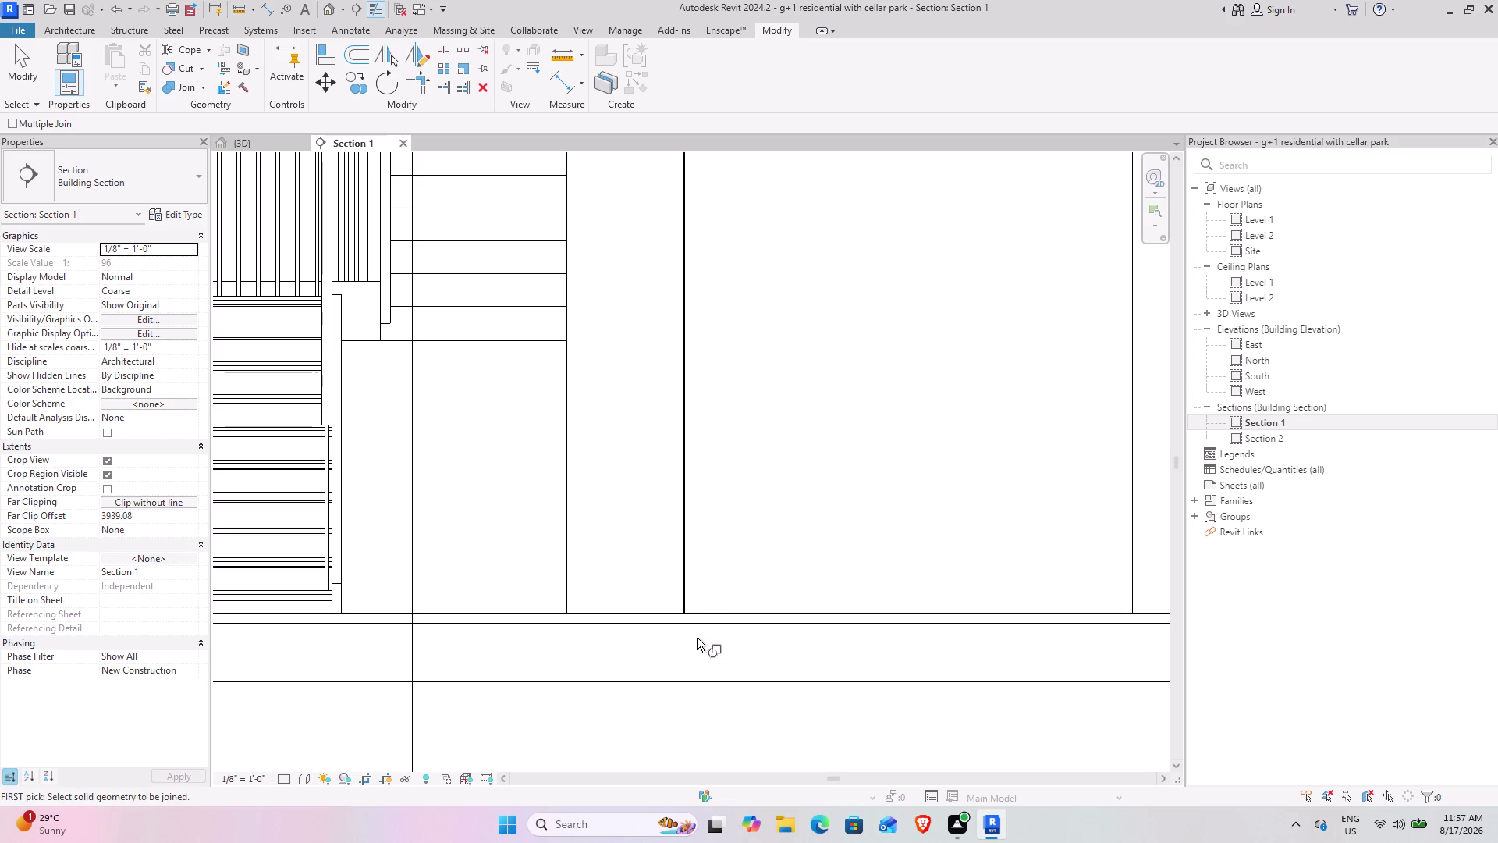
Pan to the stair area and join the floor with another column.
scroll(up, 3)
scroll(down, 3)
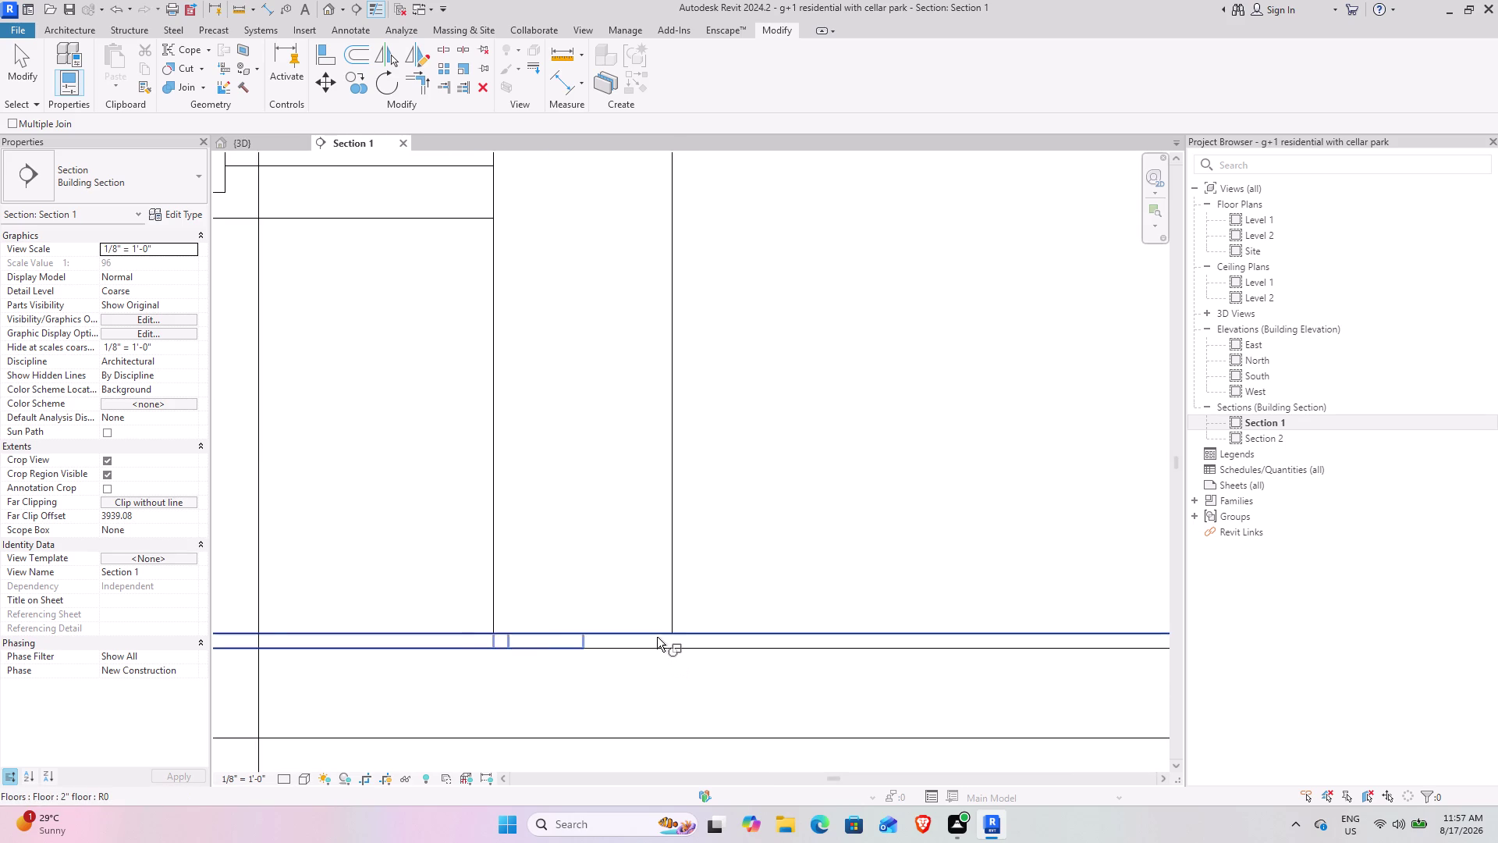
scroll(down, 3)
scroll(down, 3)
middle_drag(938, 635, 837, 668)
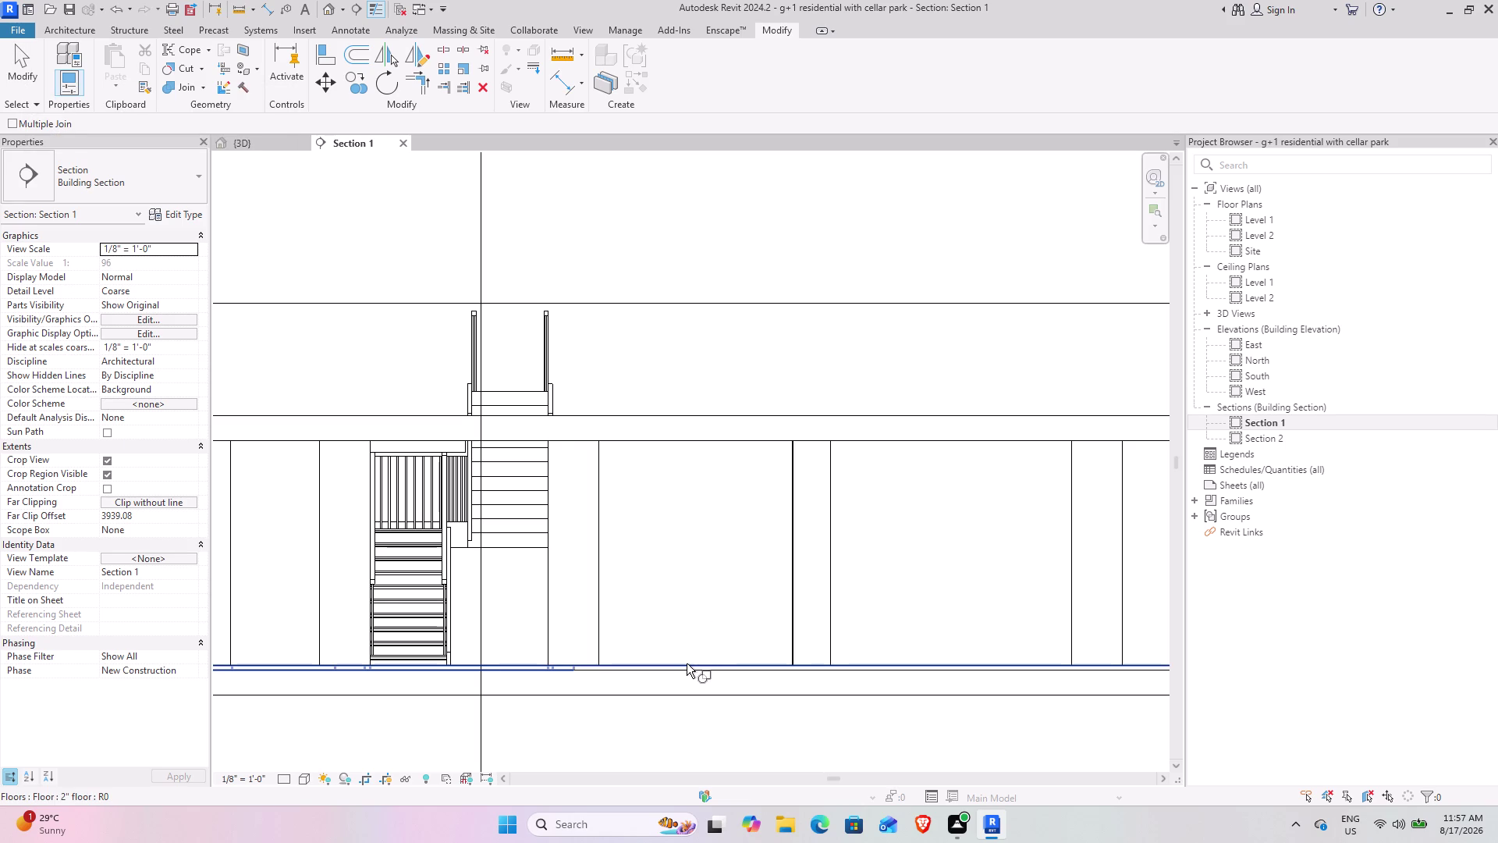
click(177, 84)
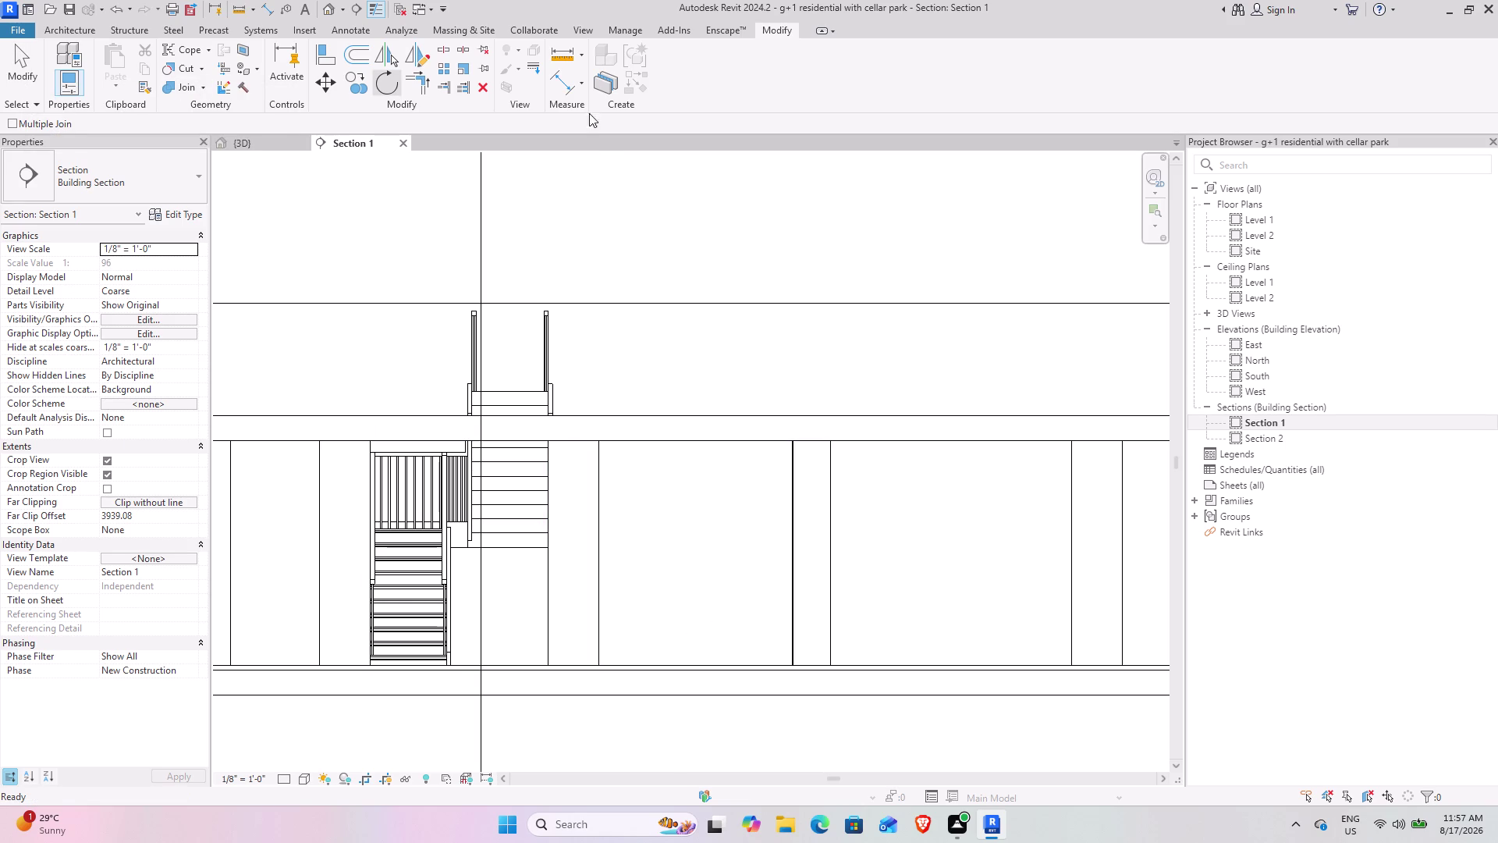
click(656, 667)
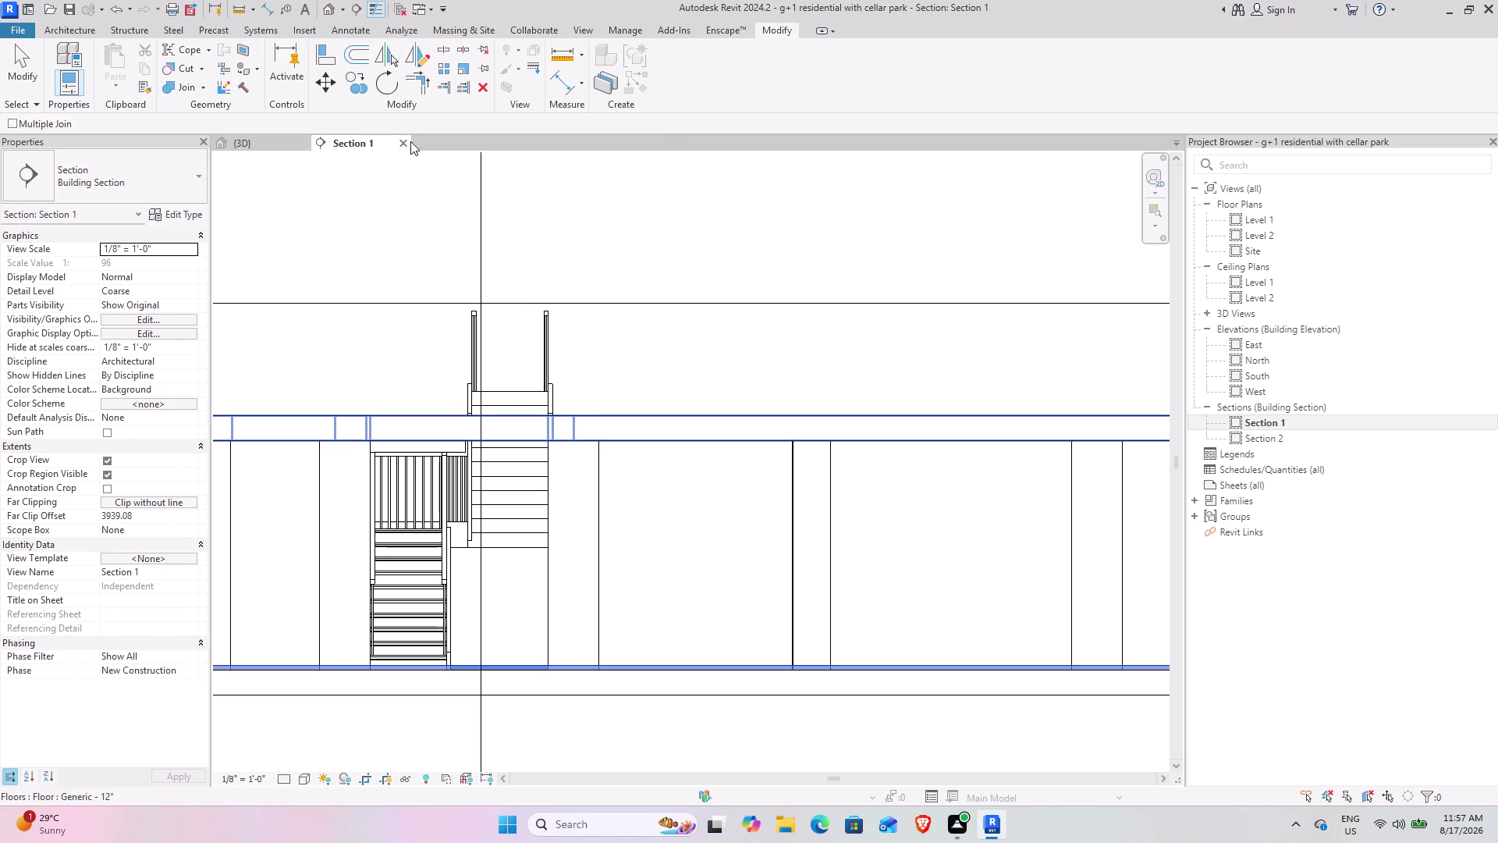
scroll(up, 3)
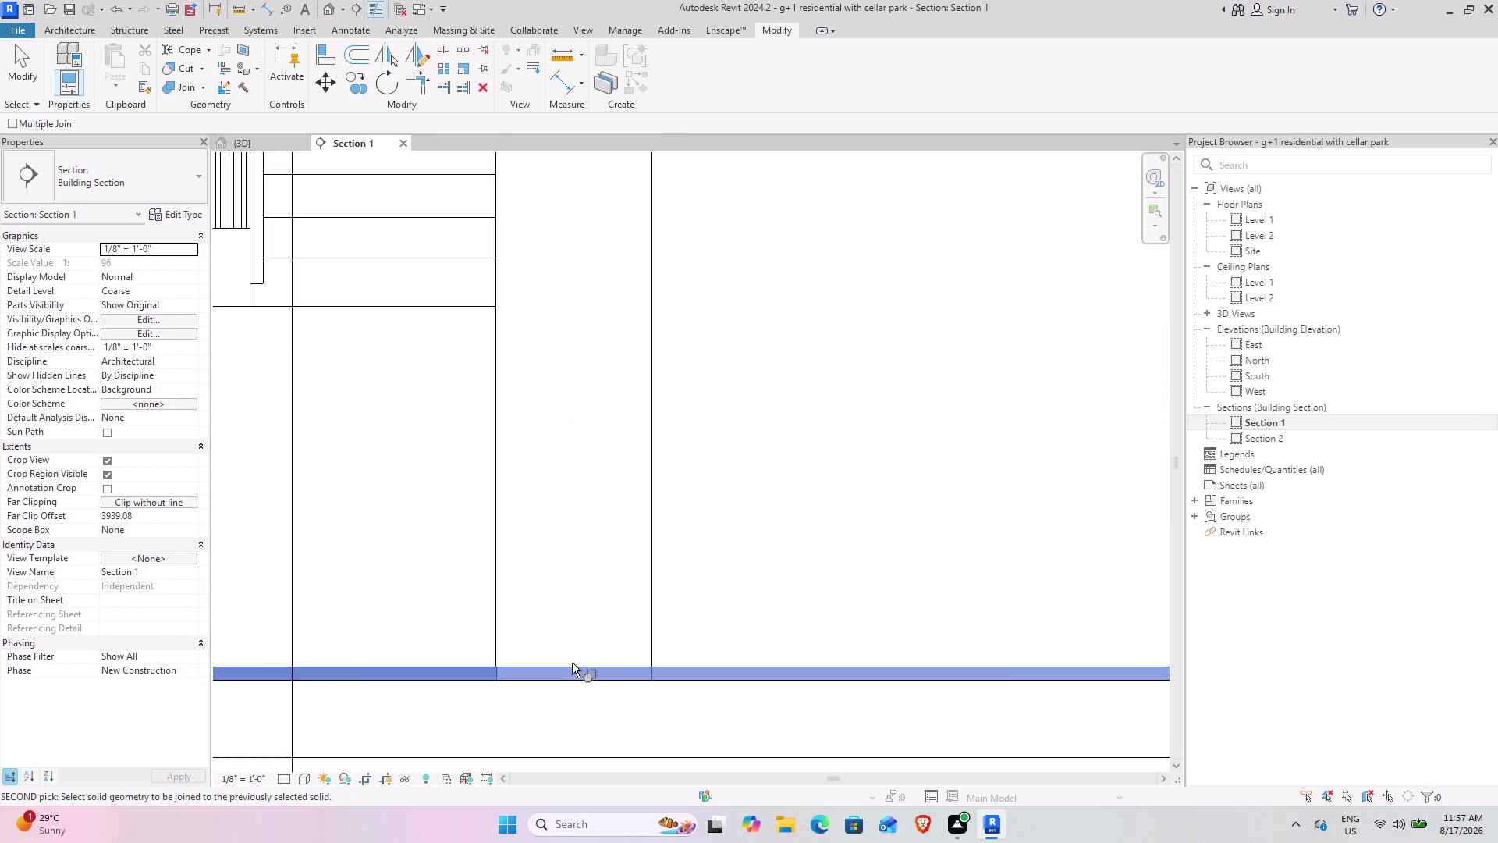
scroll(up, 3)
click(505, 683)
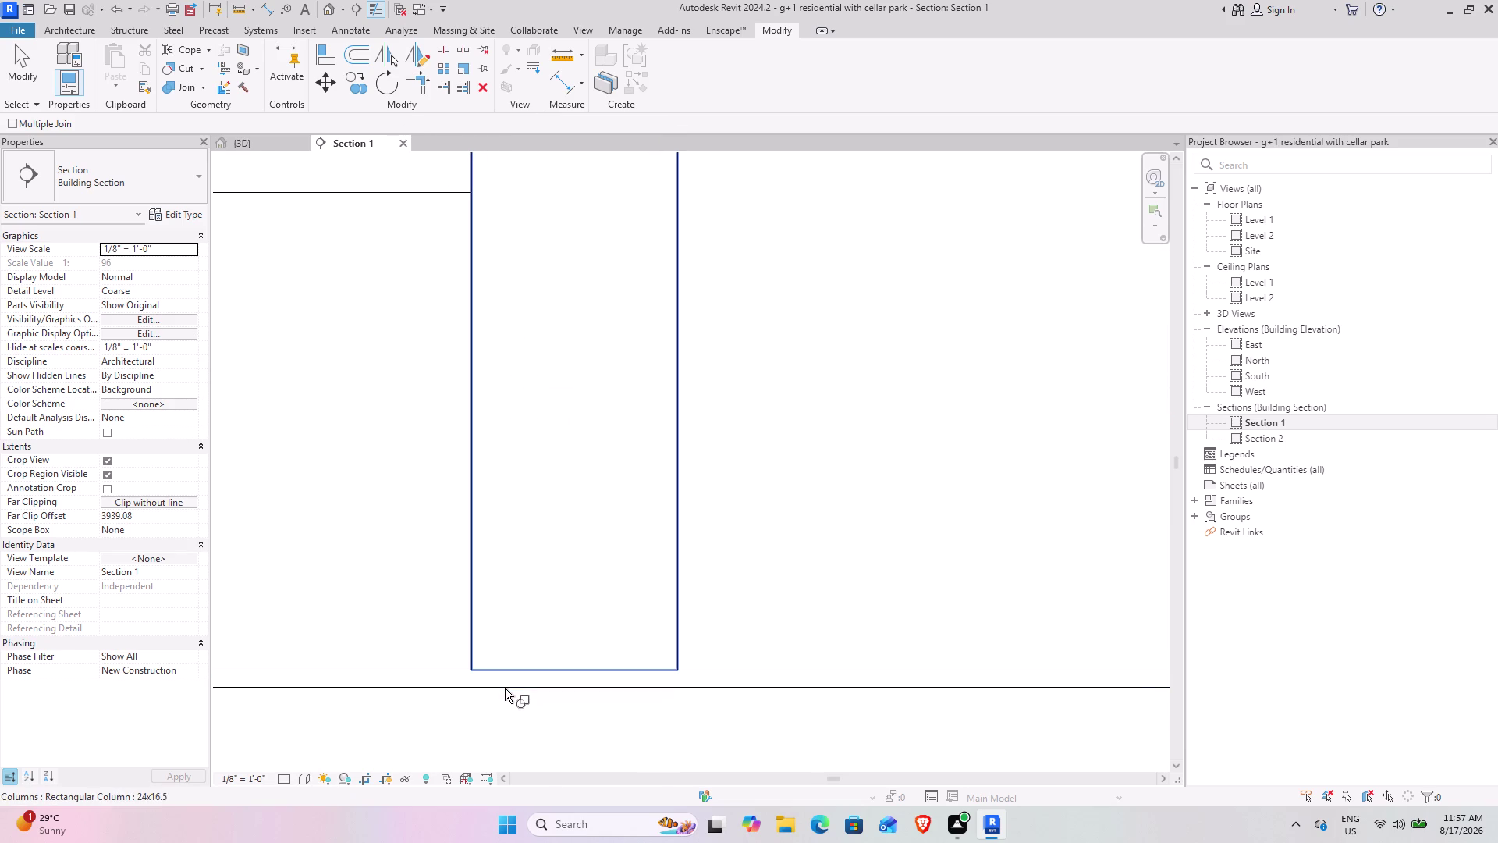
Pan along the section past the other columns and return to the 3D view.
scroll(down, 3)
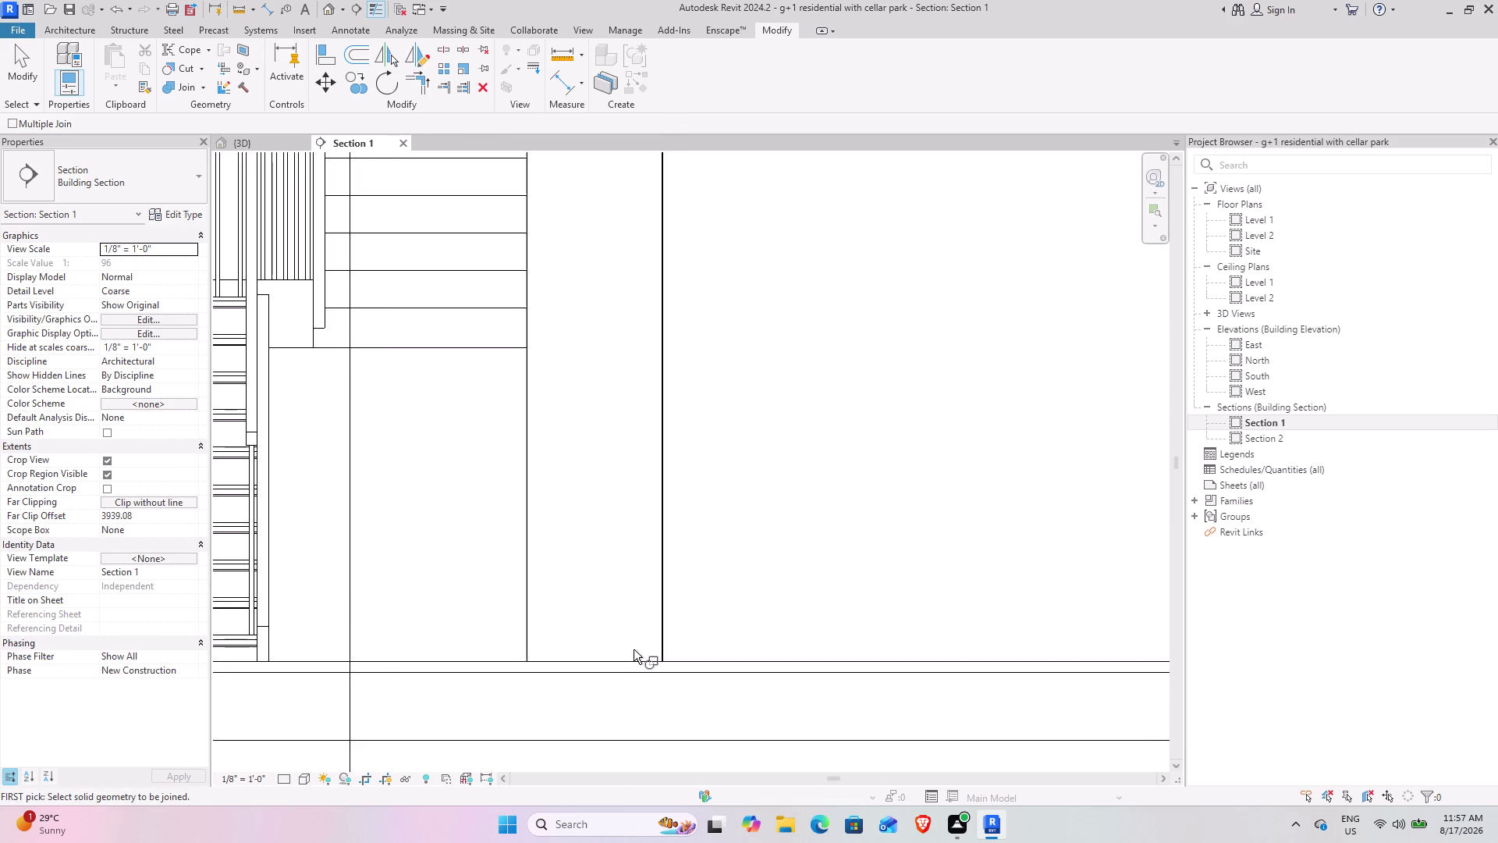
scroll(down, 3)
middle_drag(409, 674, 757, 665)
scroll(down, 3)
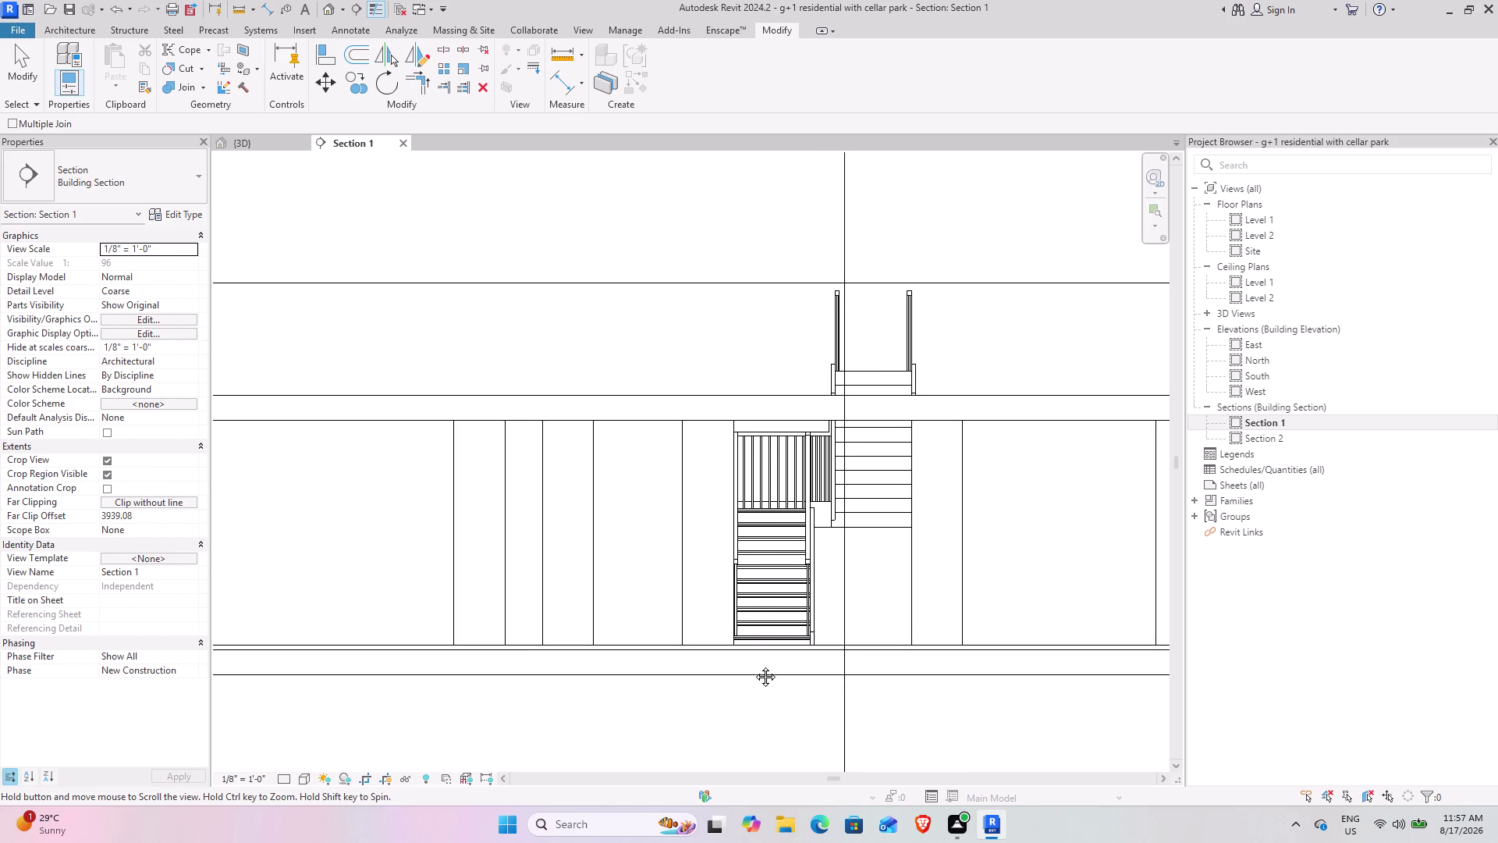
middle_drag(756, 665, 728, 674)
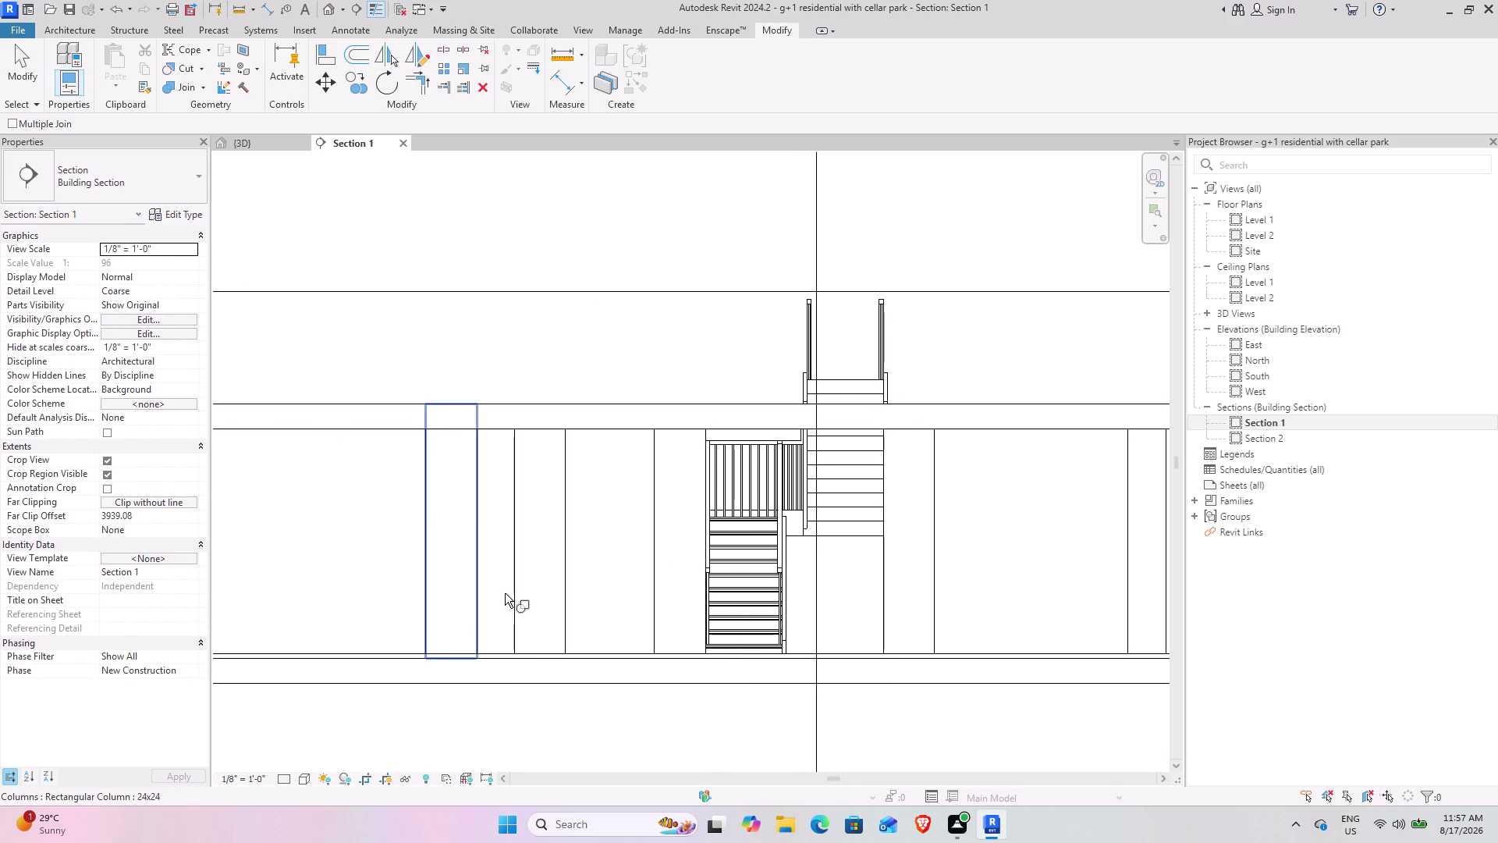
scroll(down, 3)
middle_drag(431, 639, 599, 612)
click(253, 138)
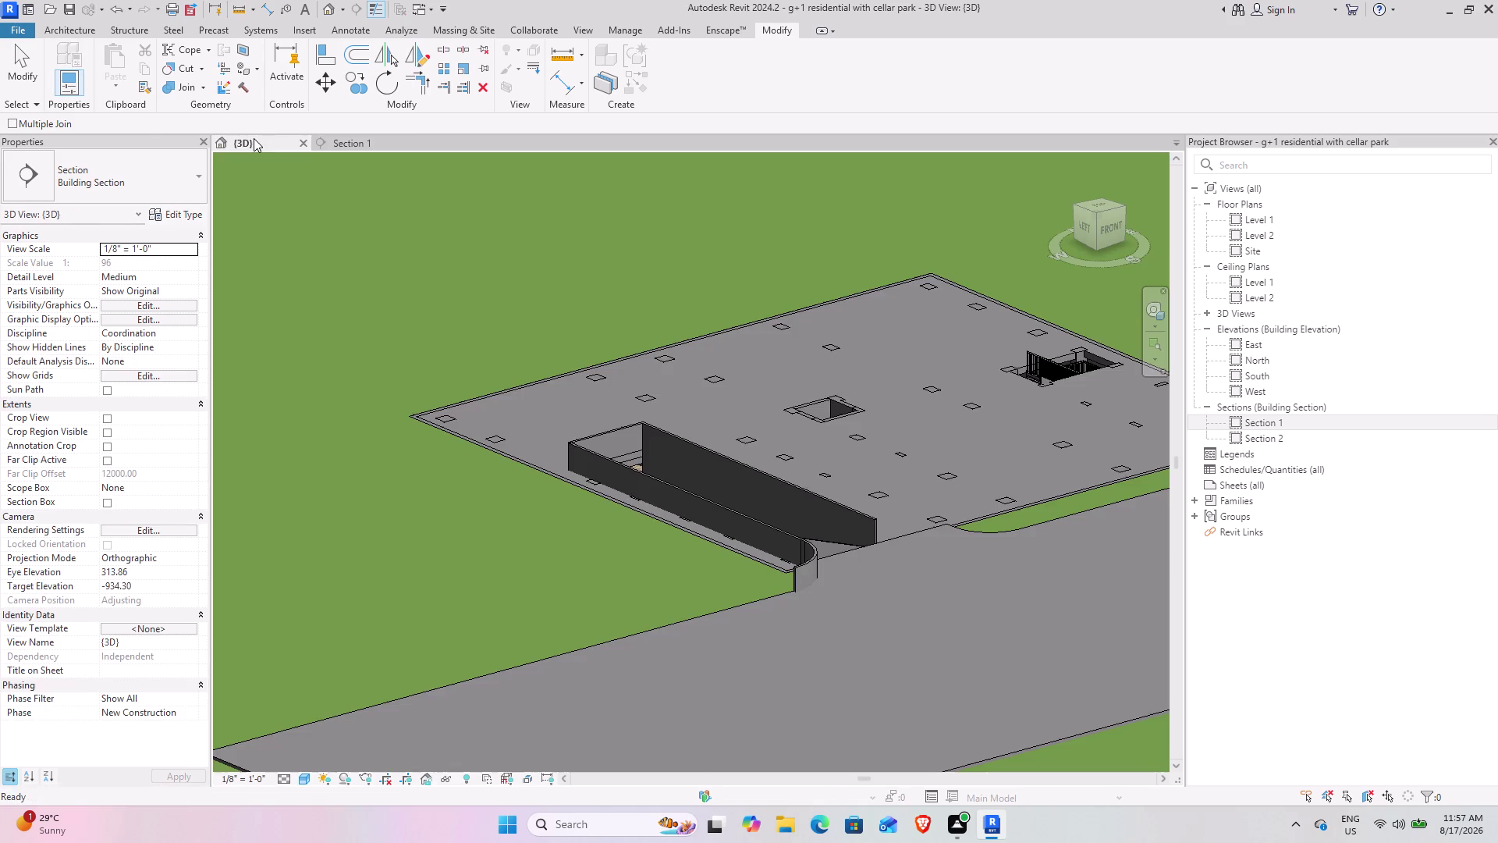
scroll(down, 3)
middle_drag(766, 467, 660, 459)
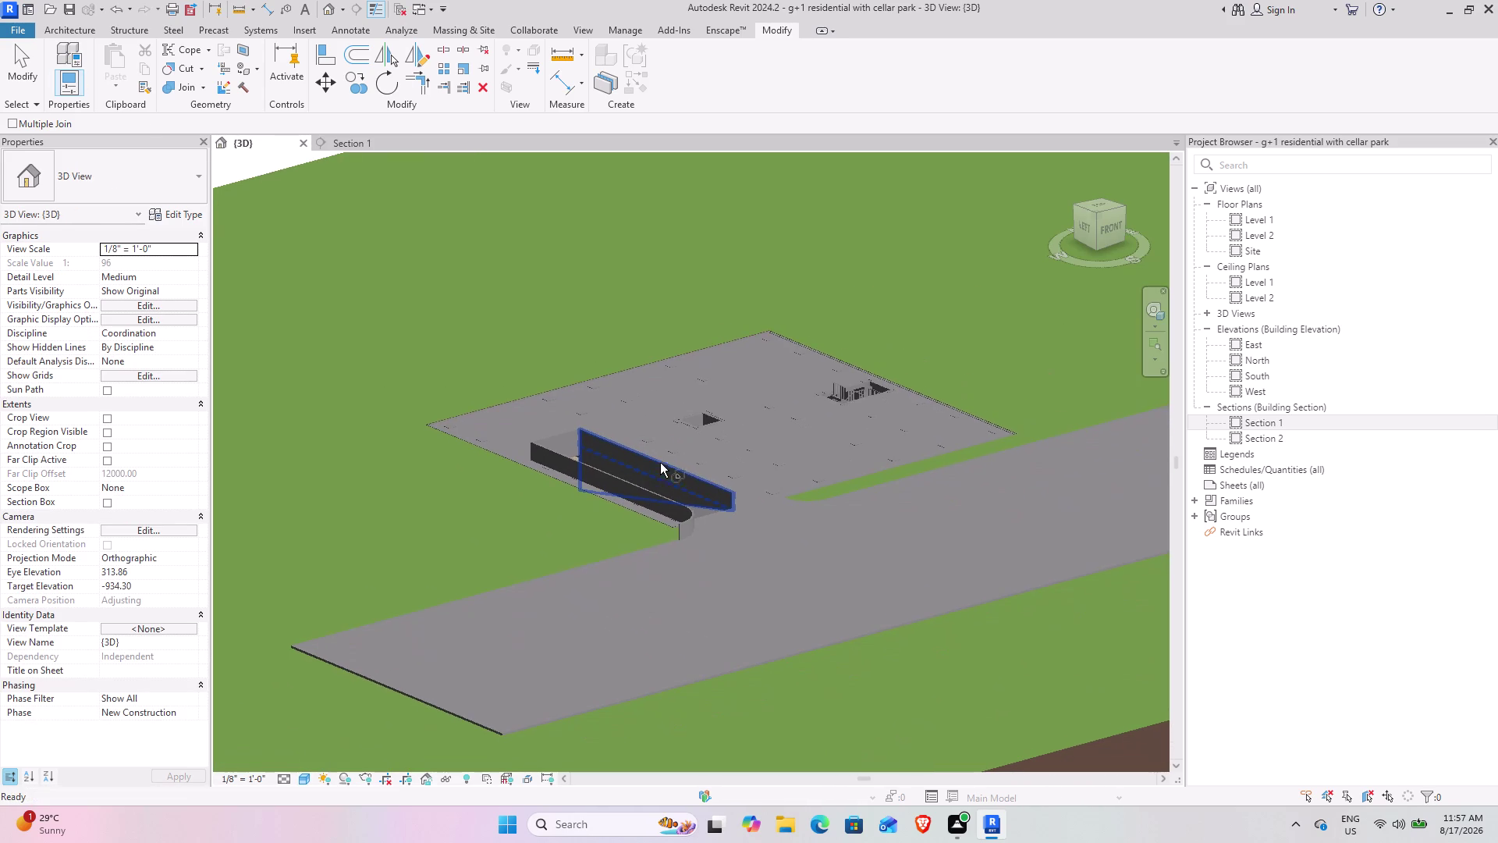
scroll(down, 3)
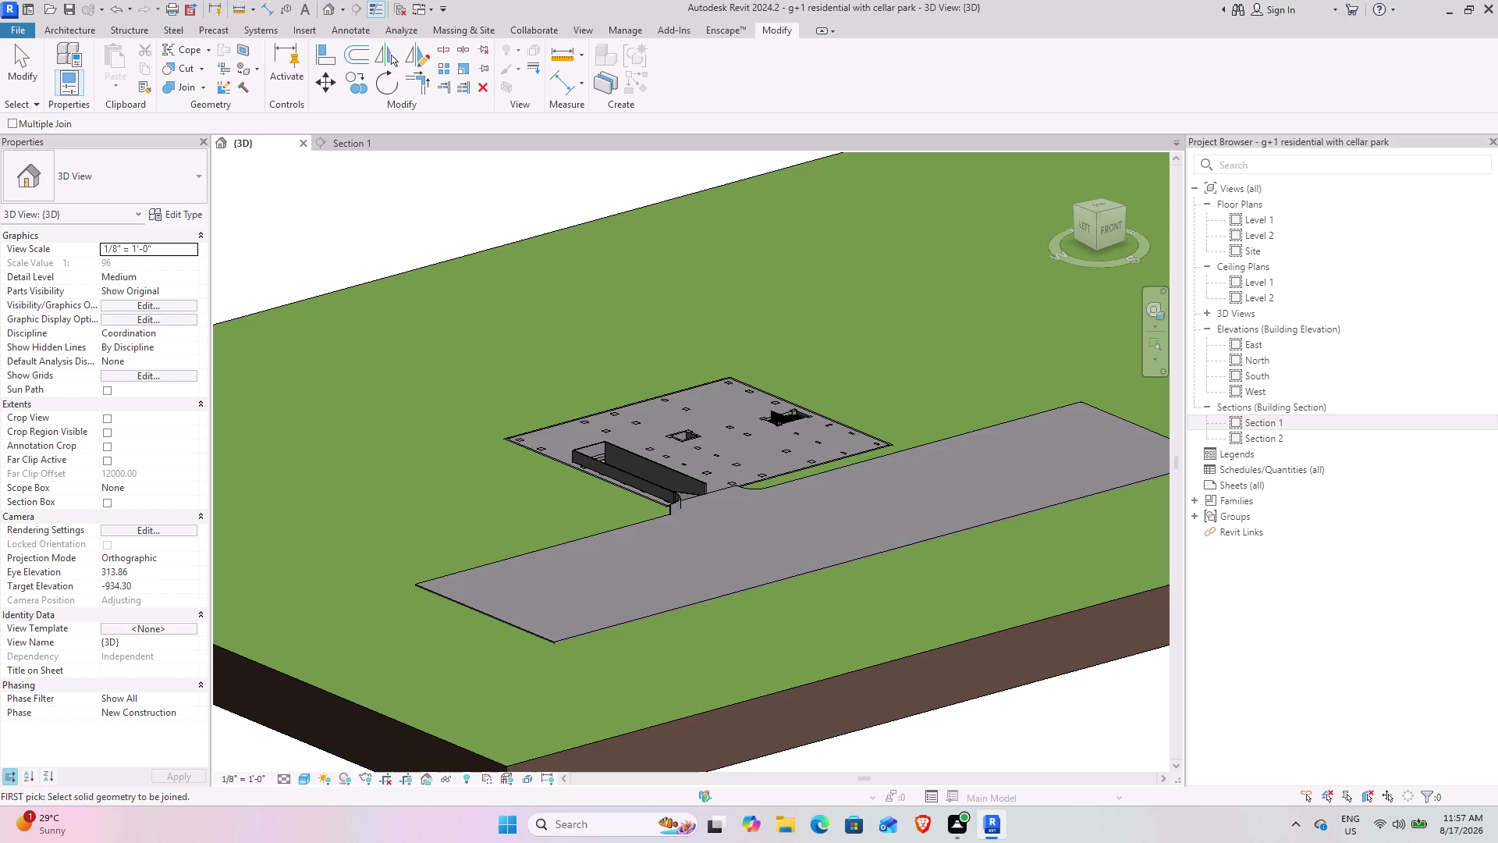
click(103, 506)
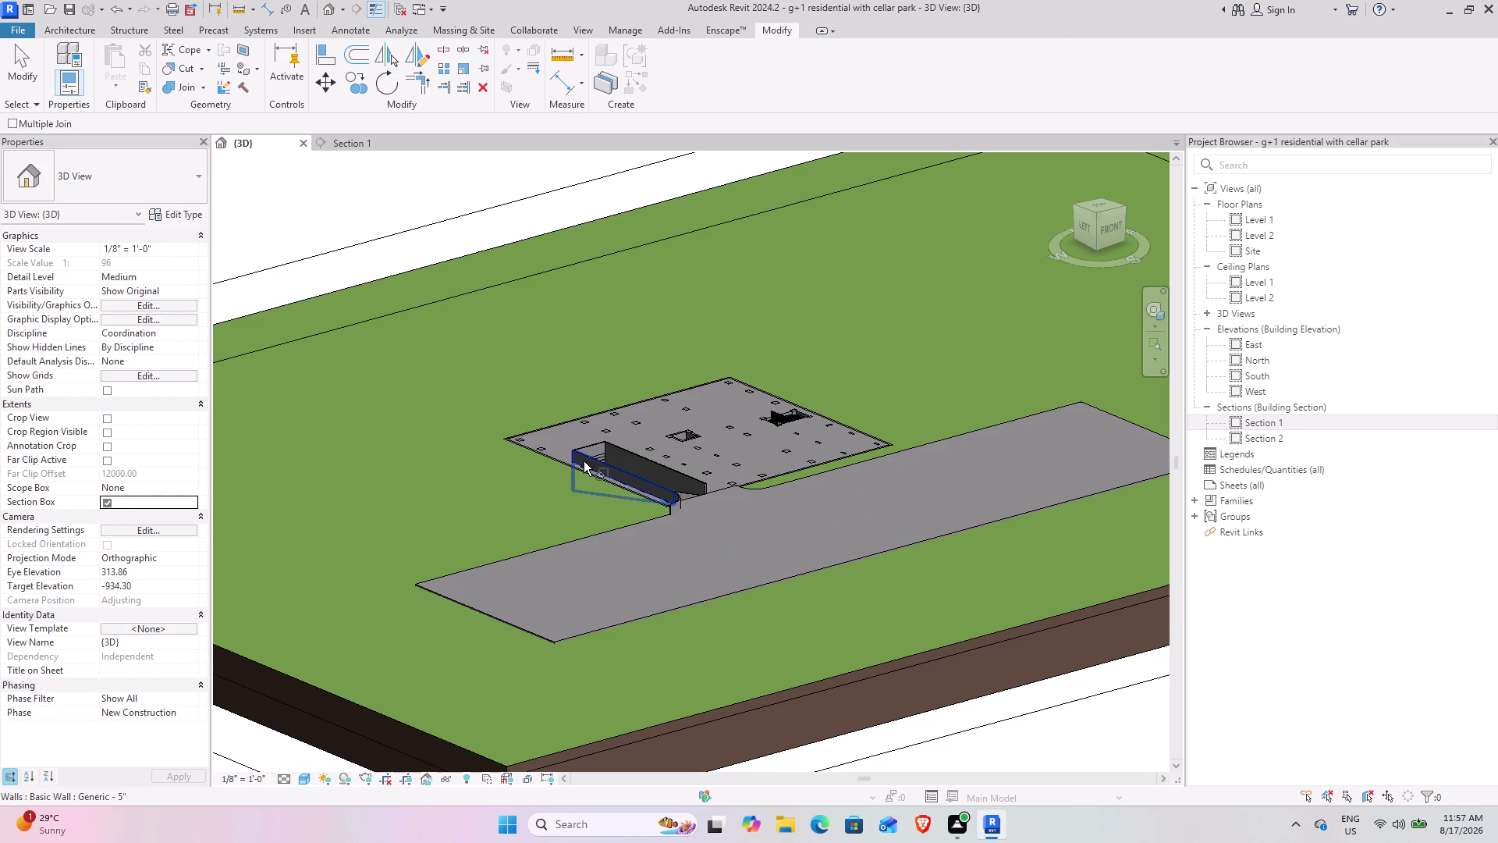
scroll(down, 3)
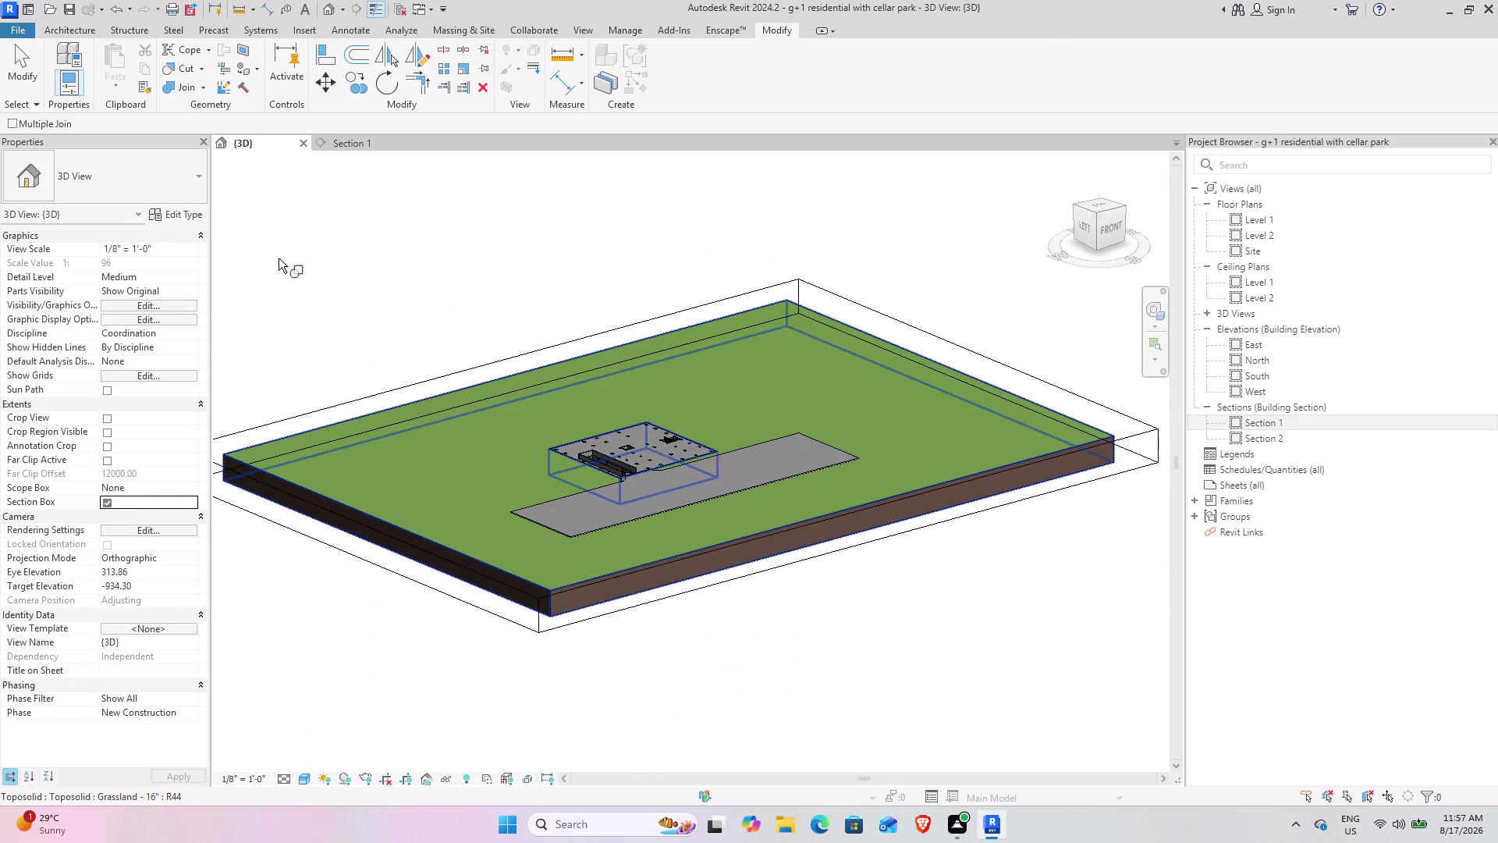
click(22, 61)
click(1038, 372)
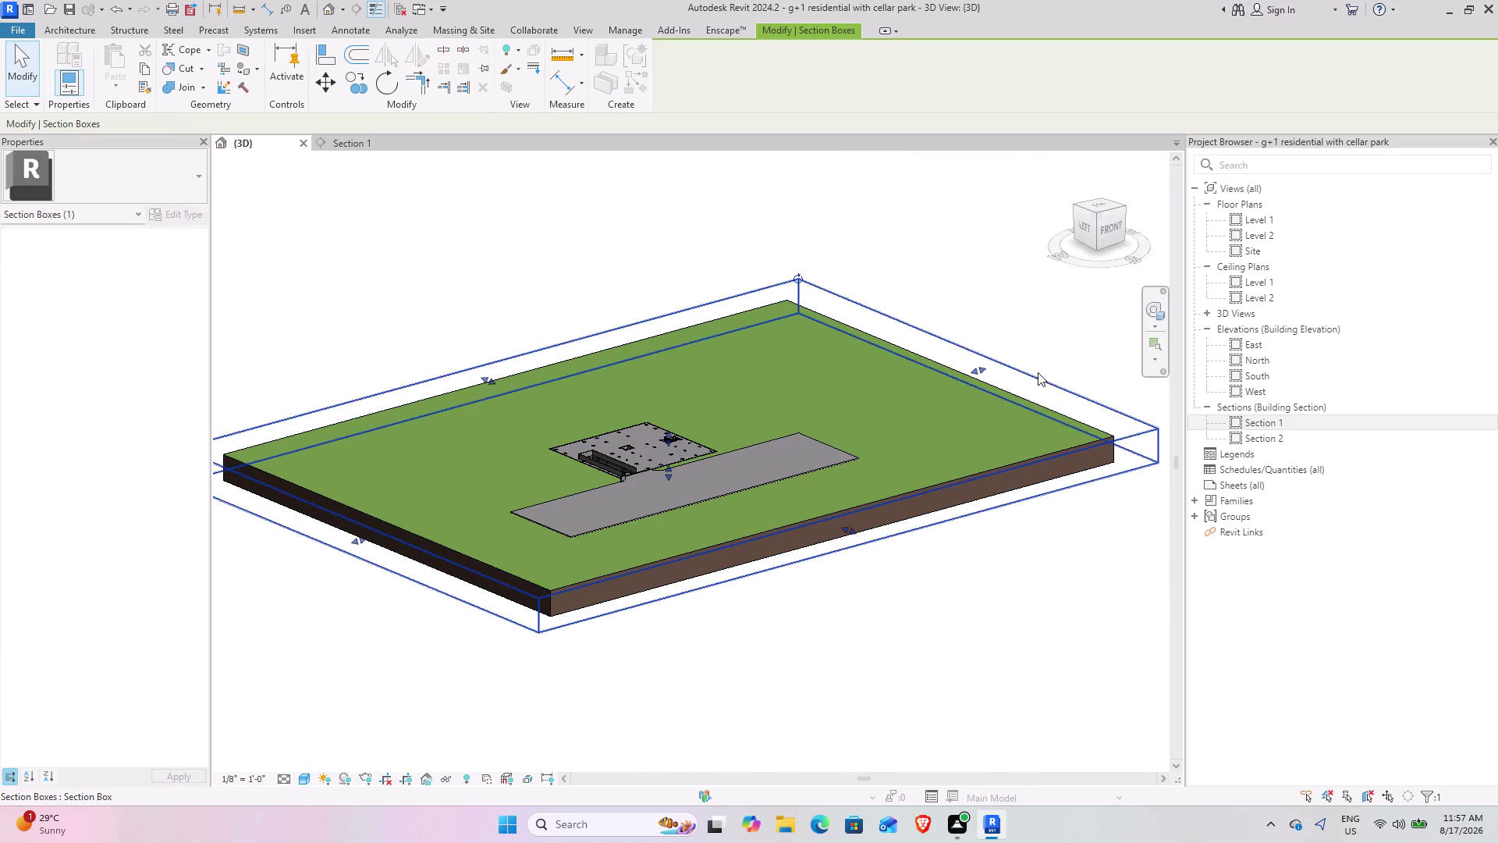
drag(667, 436, 664, 459)
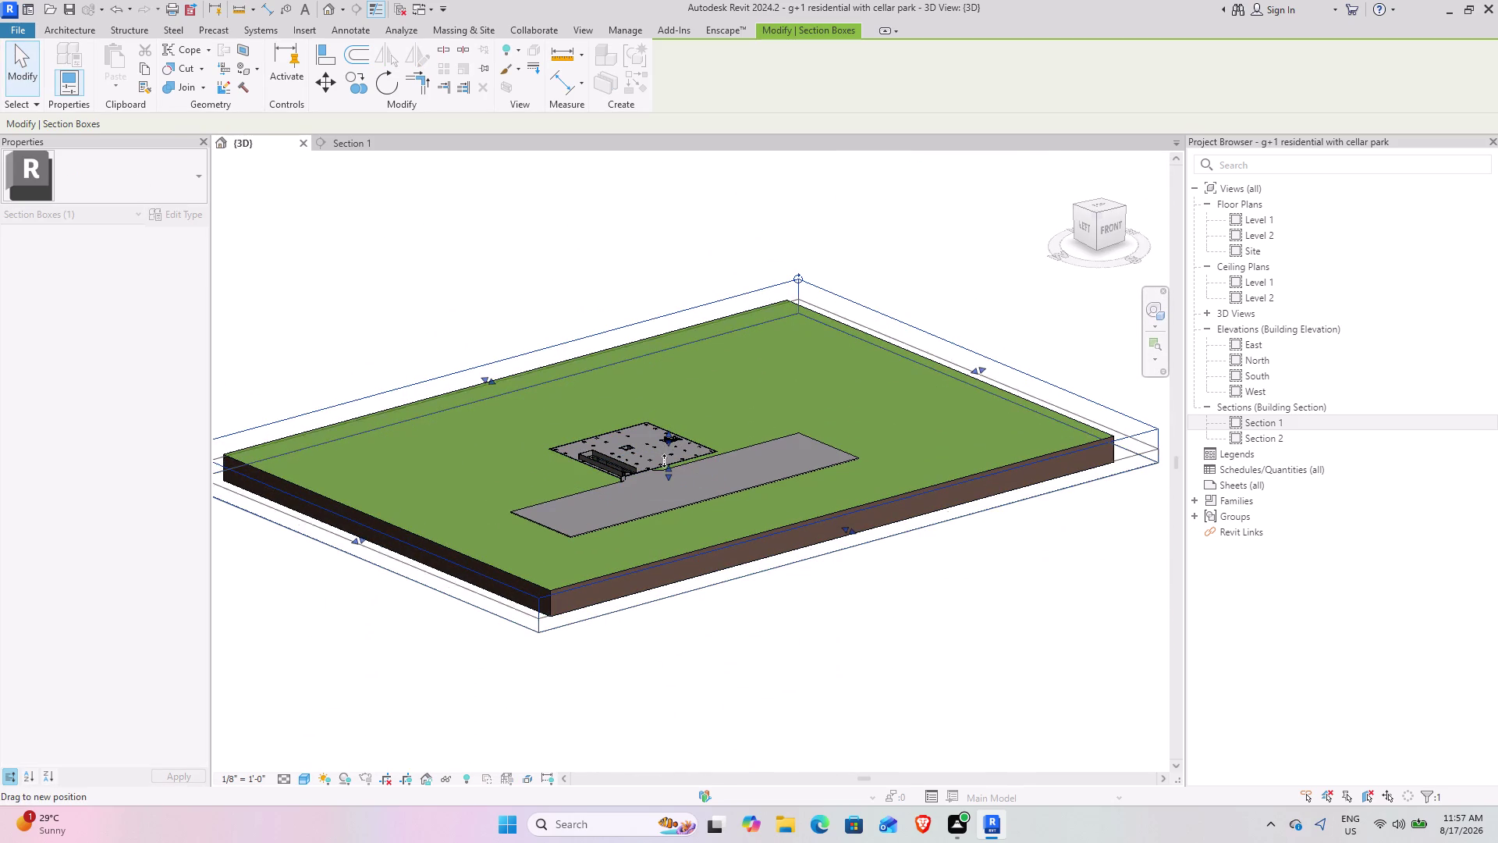
drag(665, 459, 663, 468)
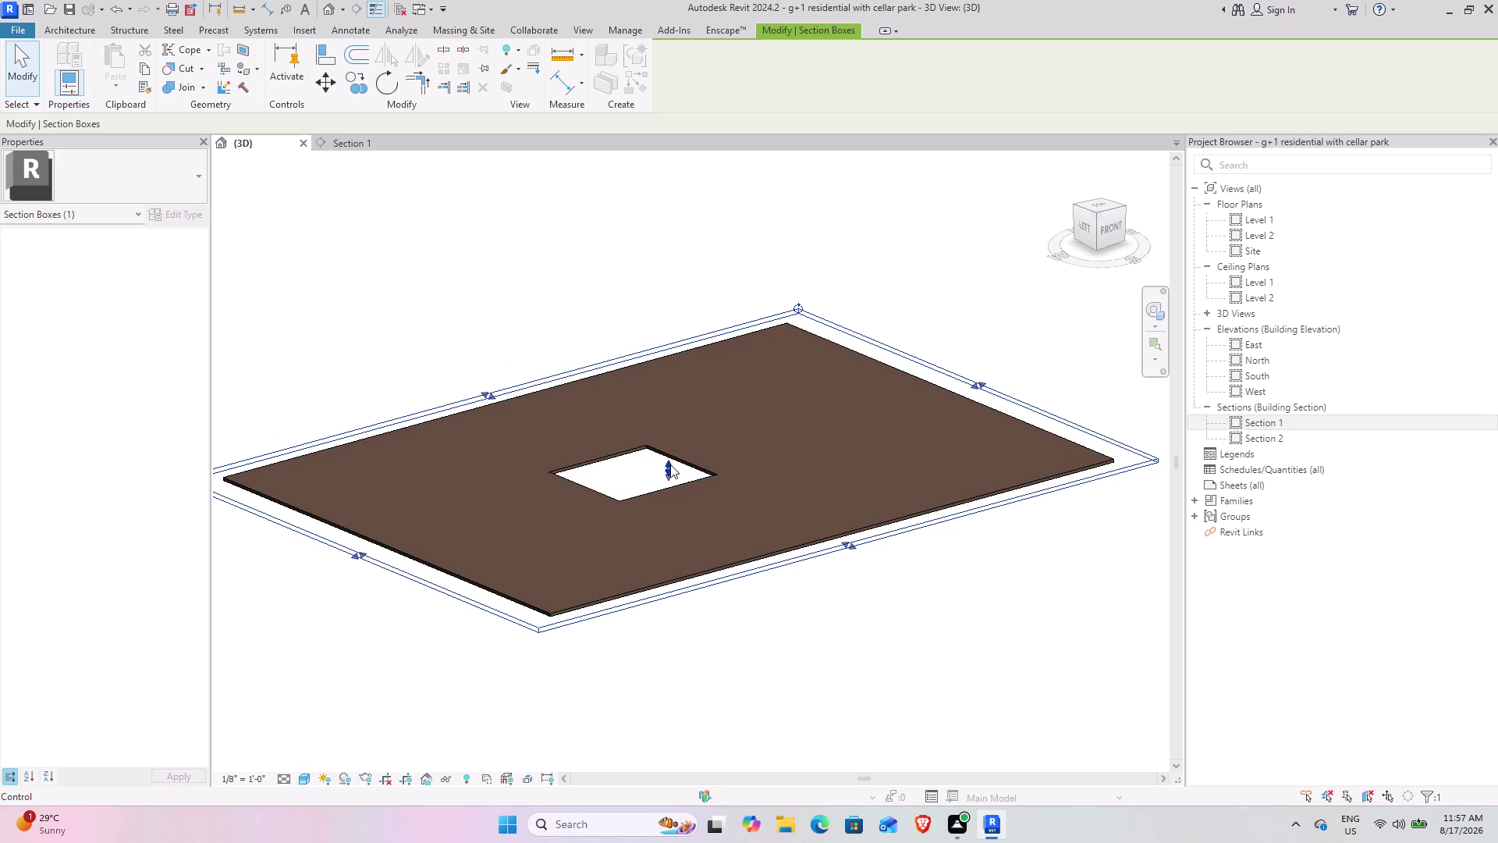
drag(667, 462, 665, 439)
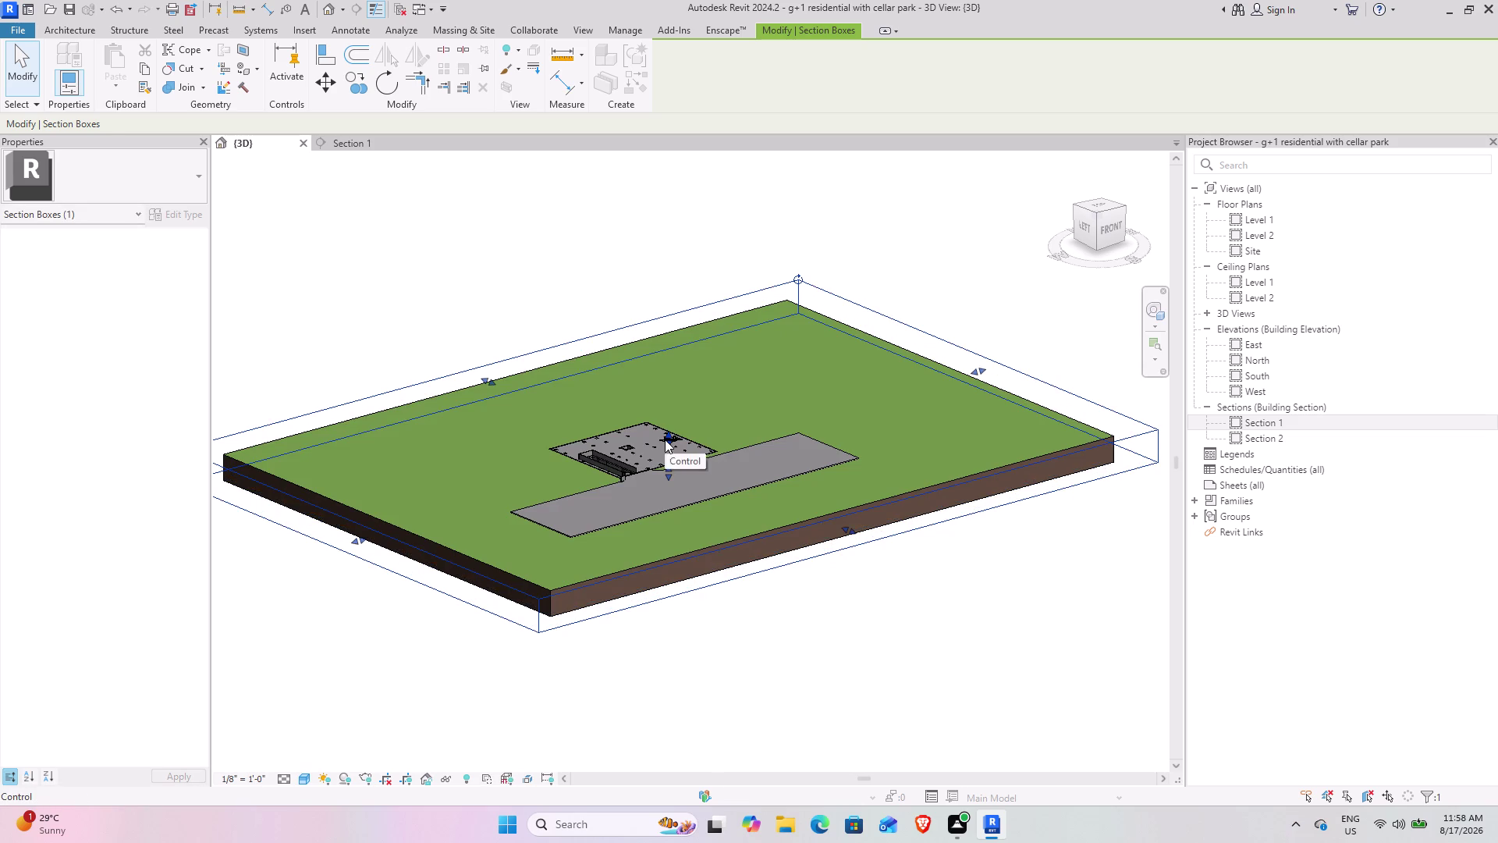
drag(665, 439, 665, 448)
scroll(up, 3)
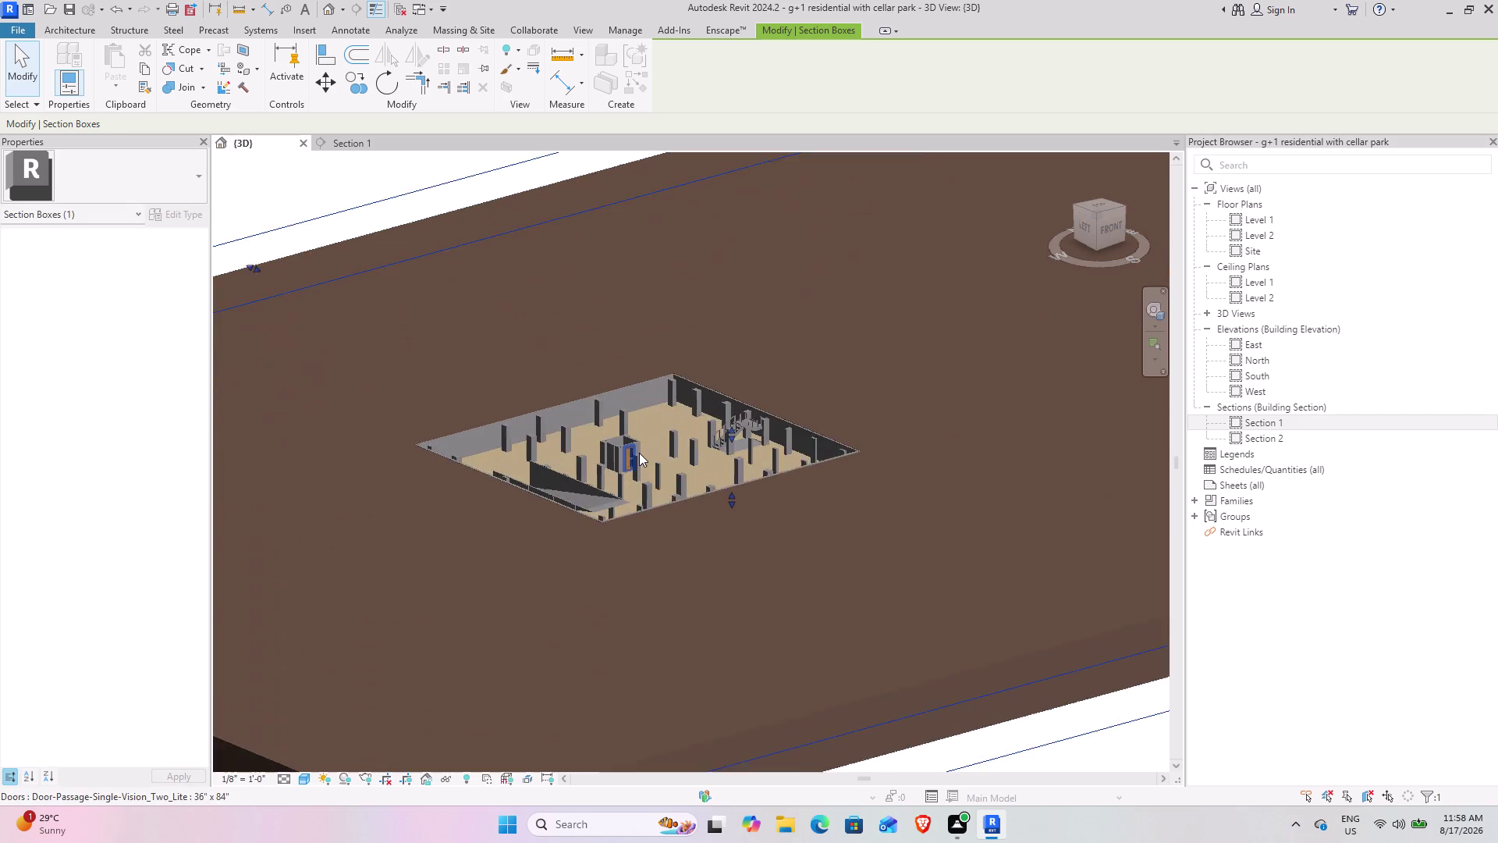
scroll(up, 3)
middle_drag(638, 461, 633, 512)
scroll(up, 3)
middle_drag(572, 575, 610, 534)
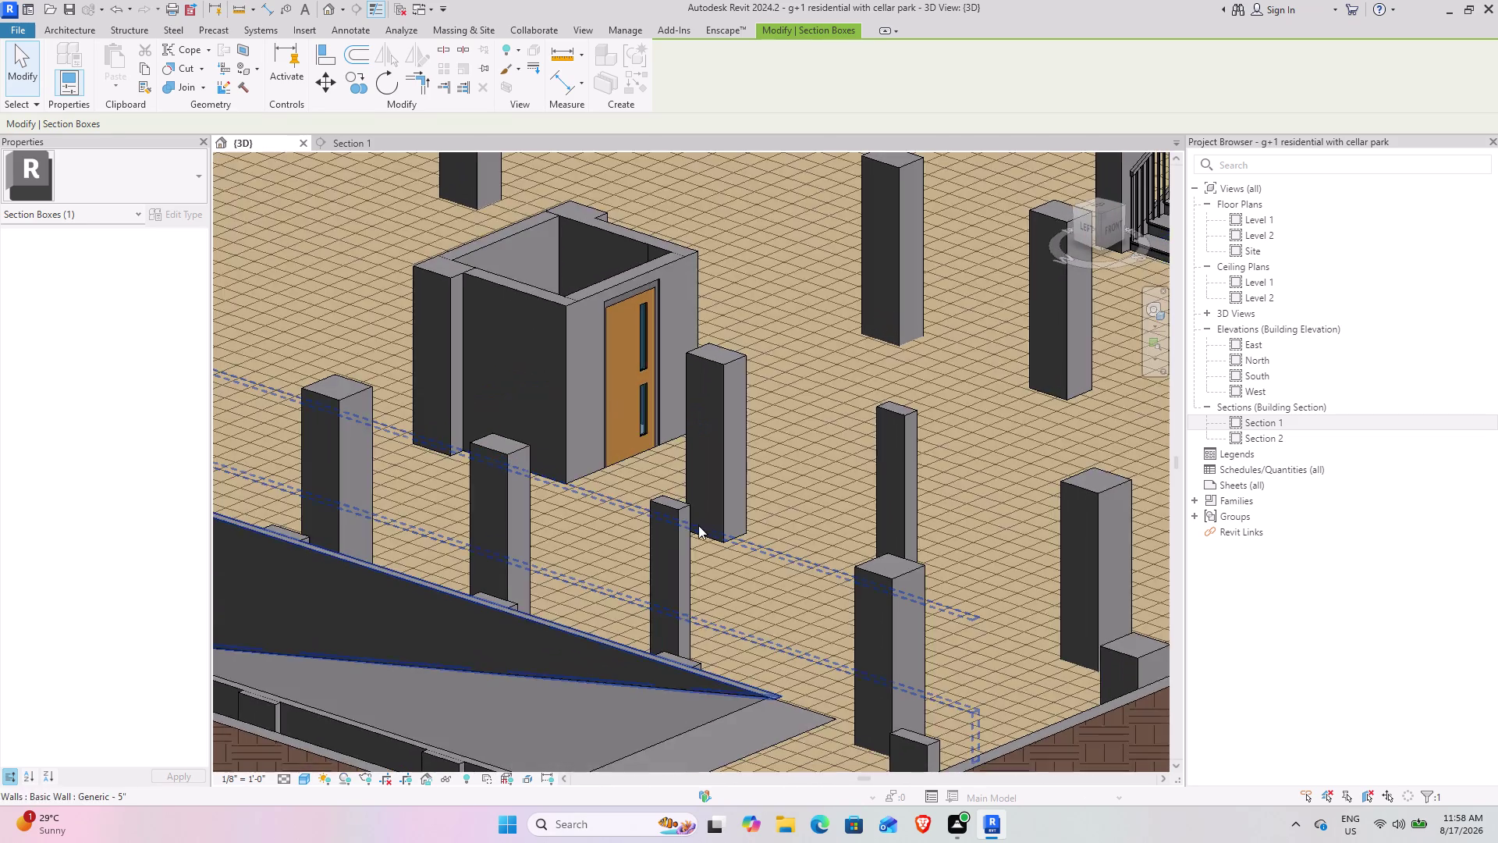
middle_drag(701, 520, 574, 551)
scroll(up, 3)
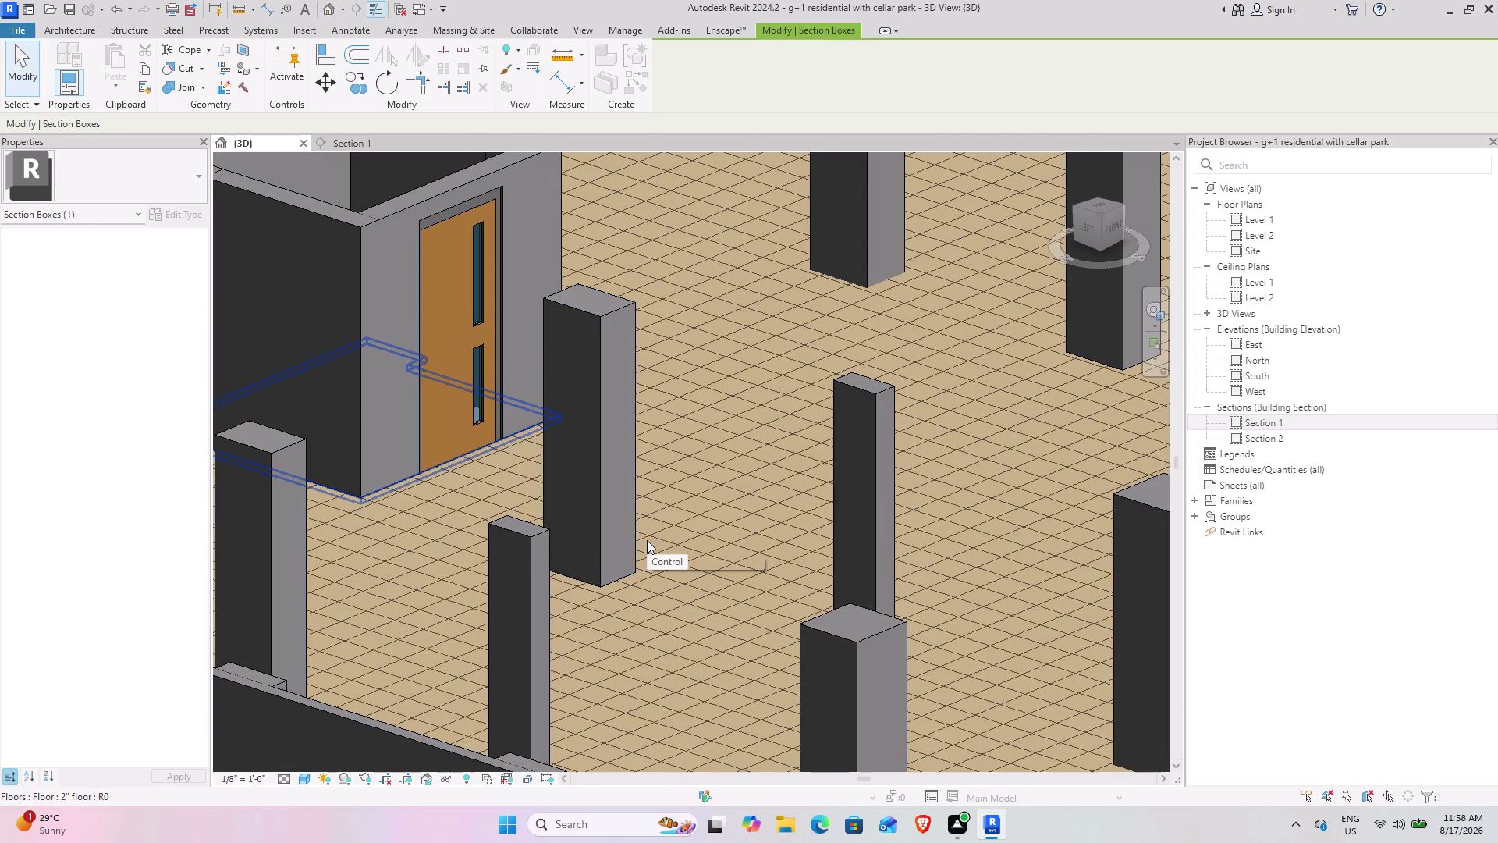
scroll(down, 3)
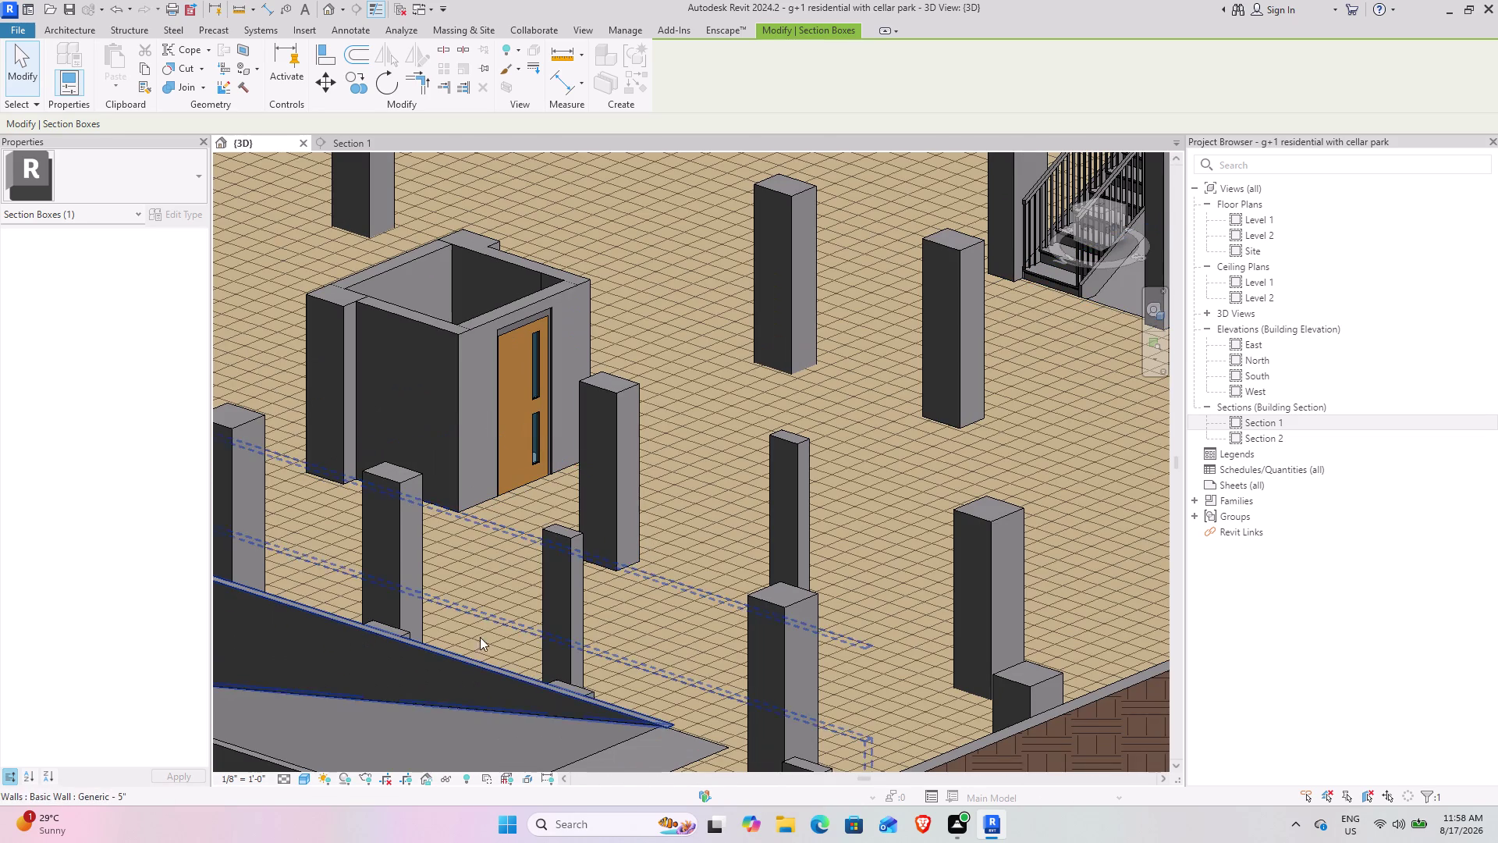
scroll(down, 3)
middle_drag(575, 581, 536, 629)
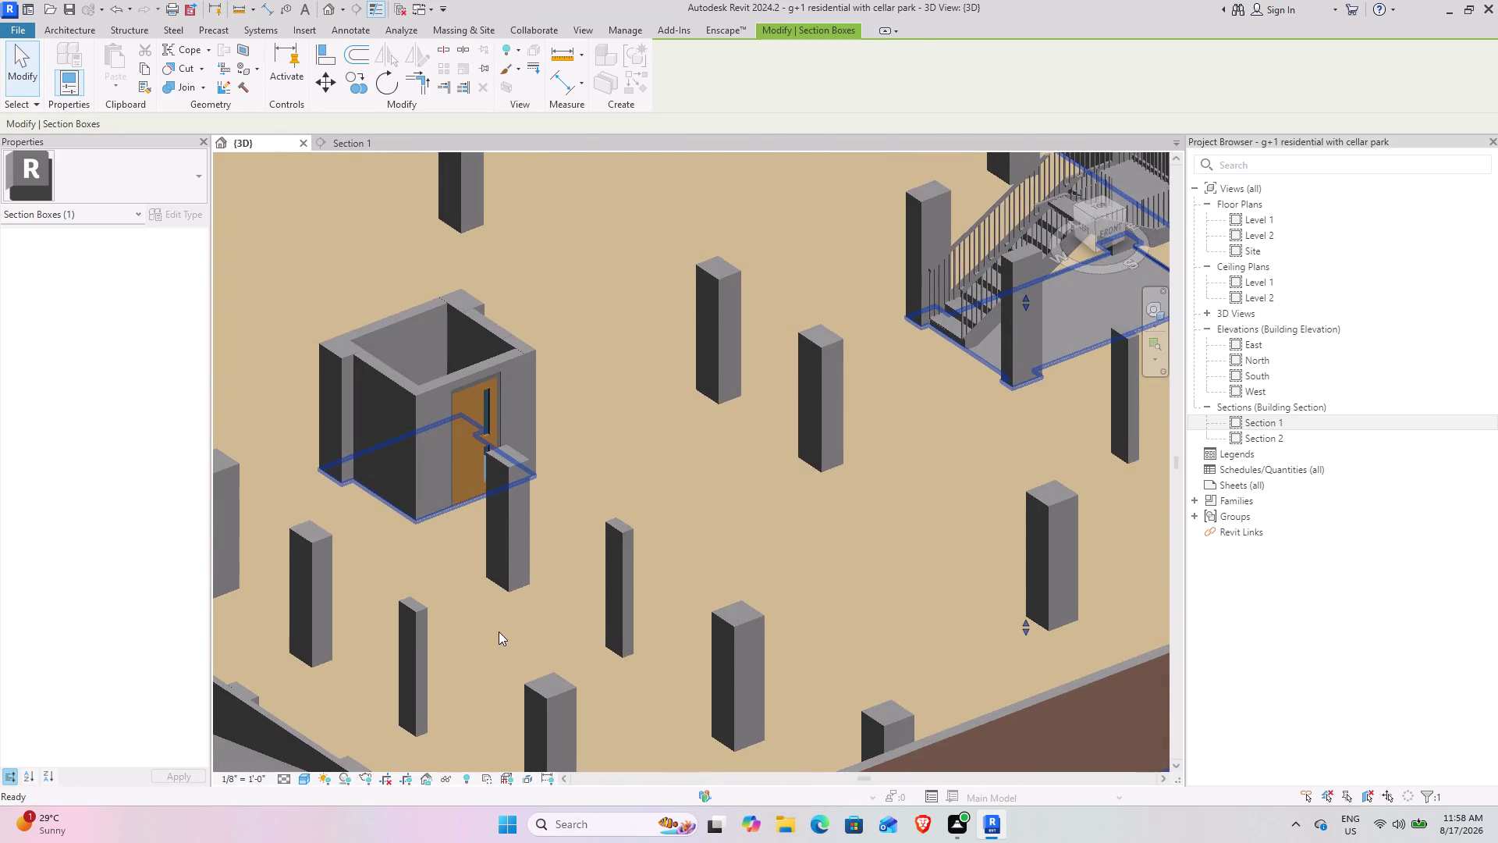
middle_drag(499, 630, 615, 557)
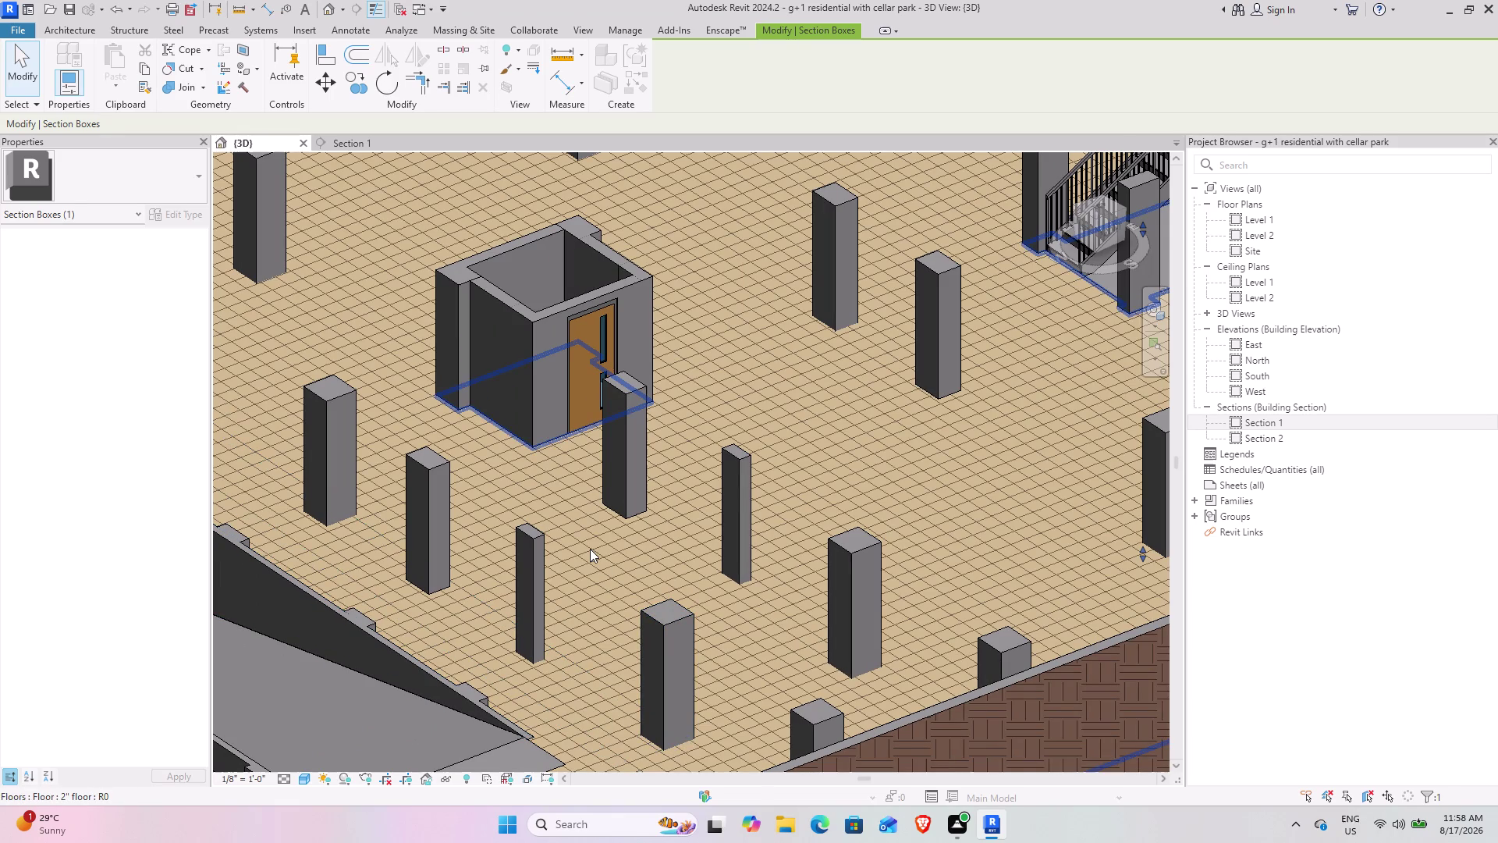
click(590, 549)
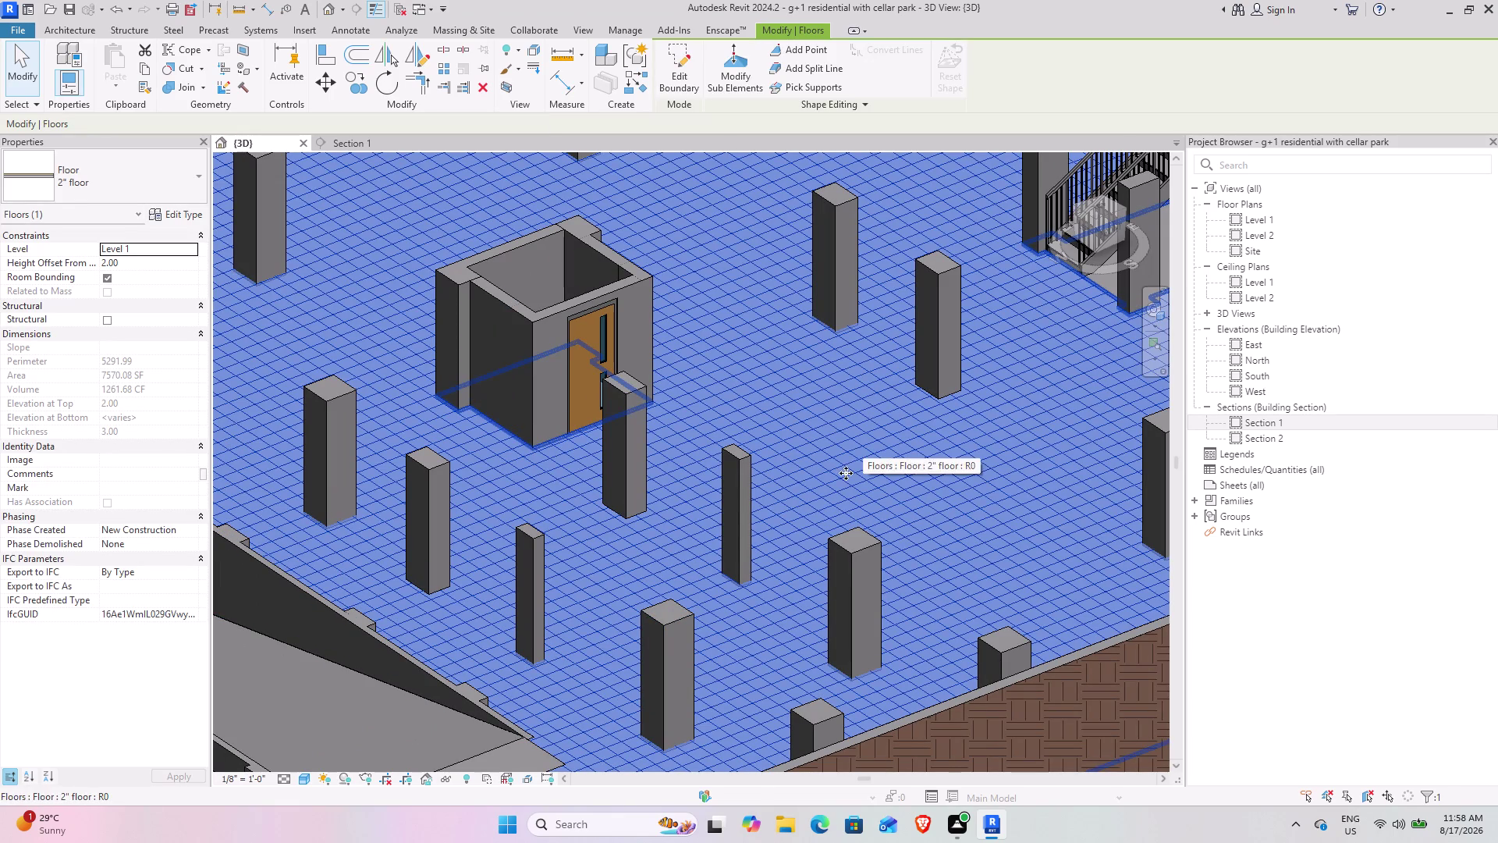
scroll(down, 3)
scroll(down, 3)
click(926, 670)
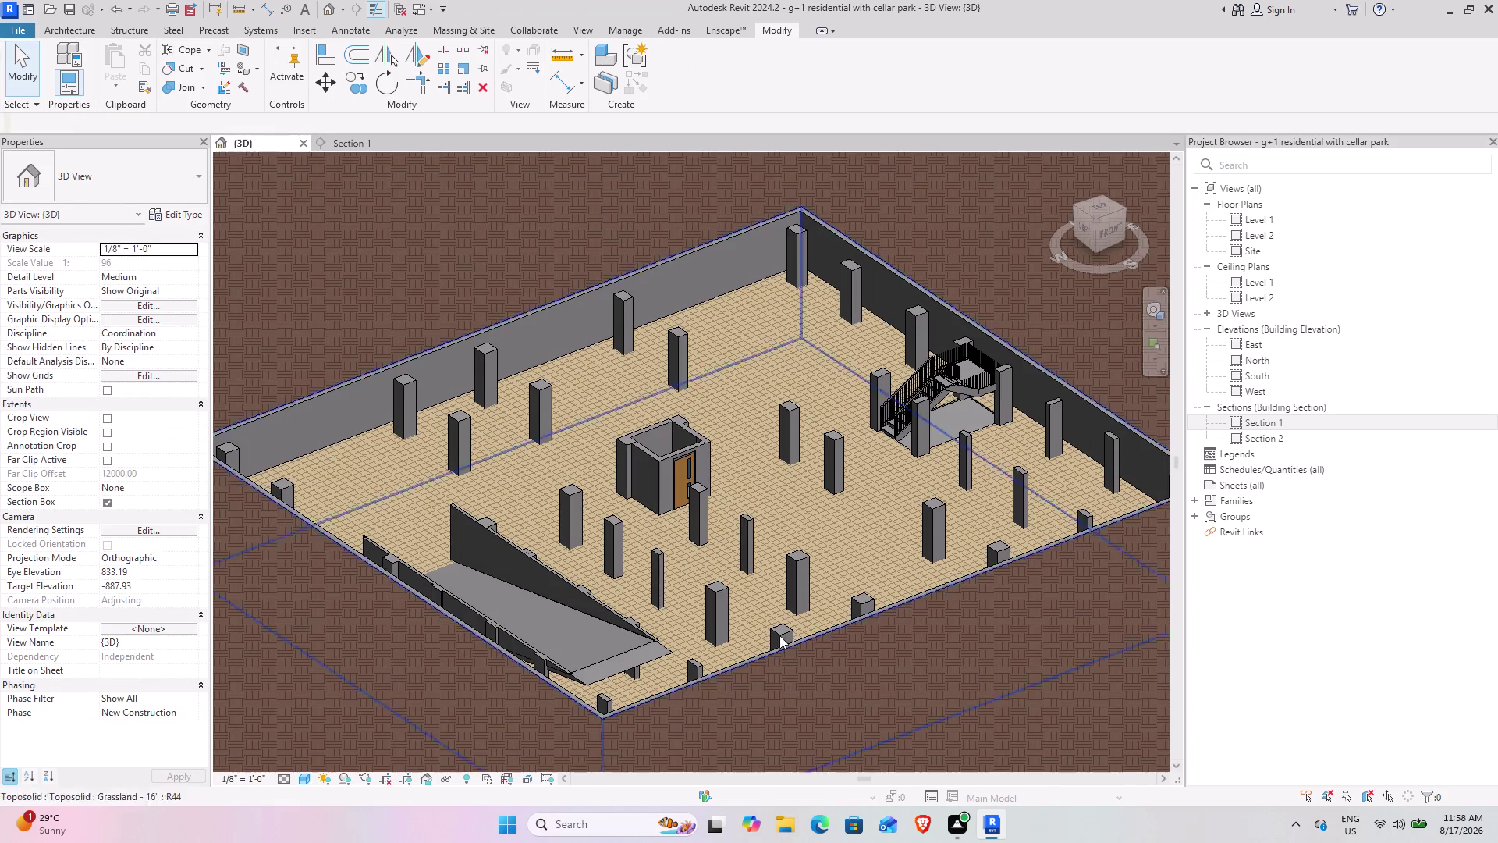
scroll(down, 3)
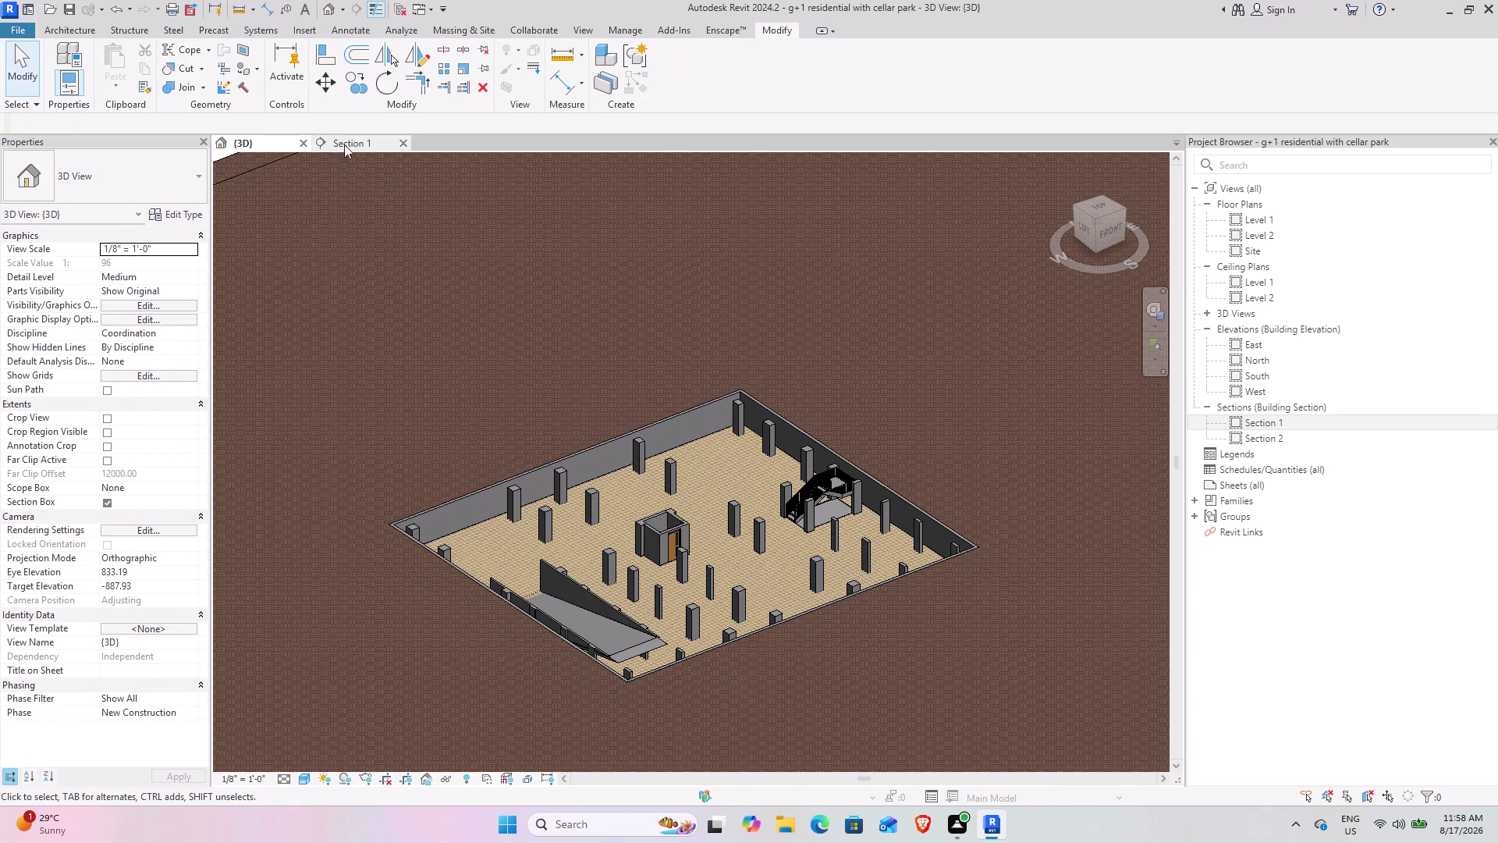
scroll(down, 3)
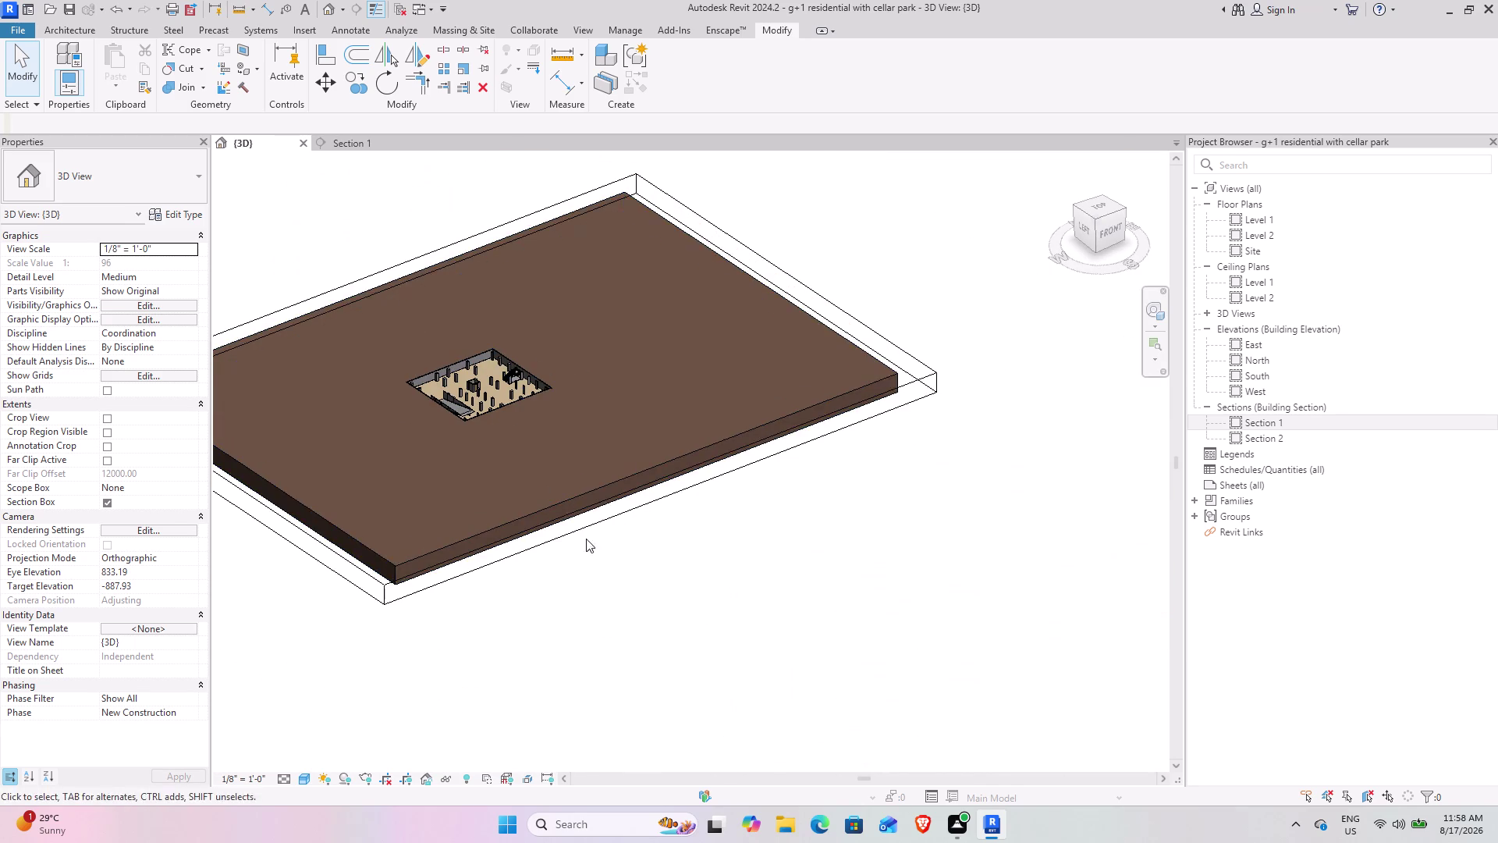
click(109, 507)
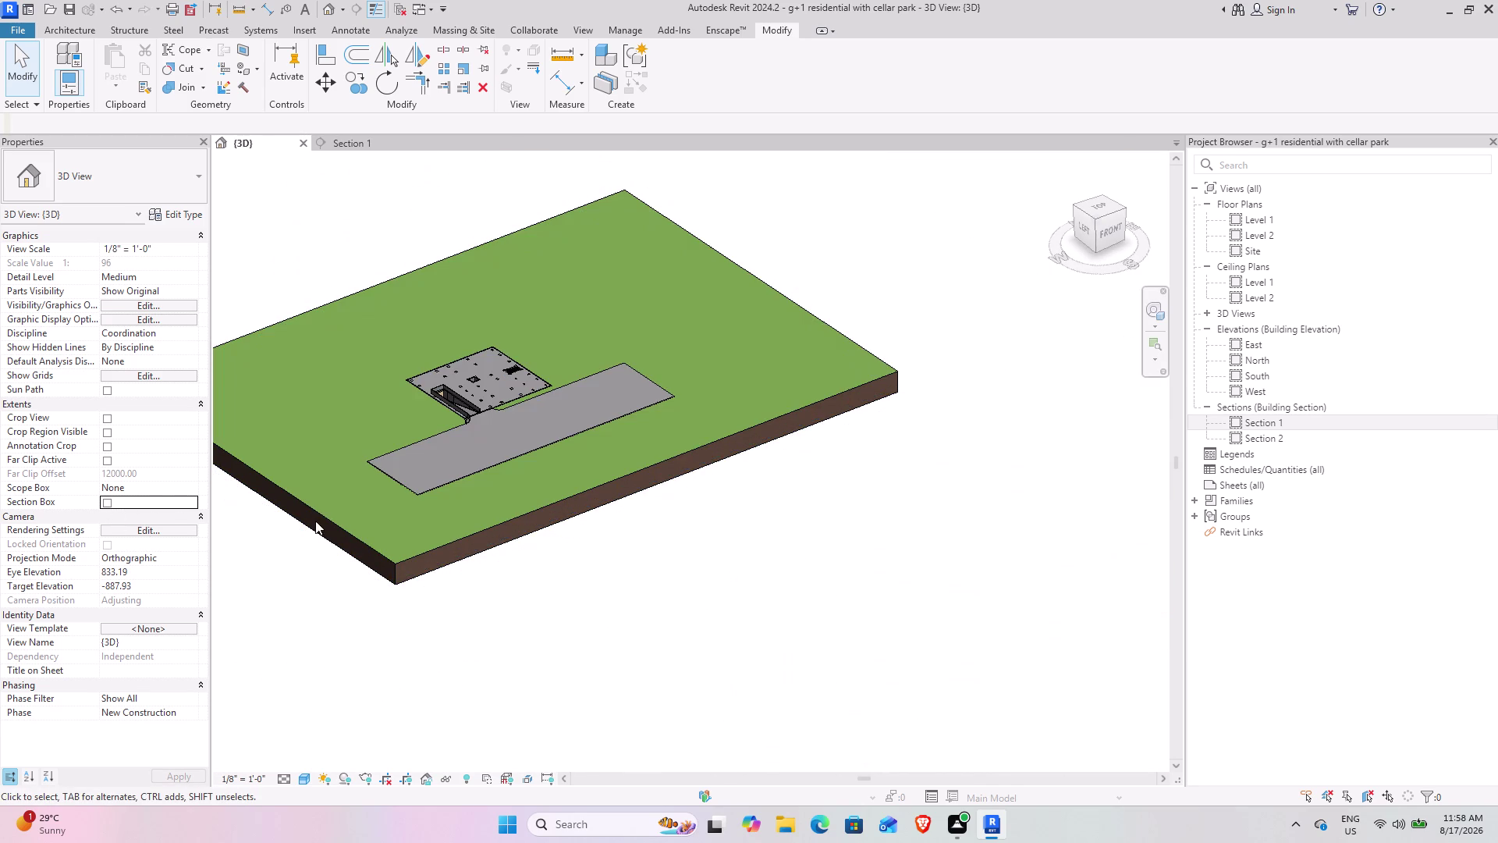
scroll(down, 3)
middle_drag(535, 538, 1020, 798)
middle_drag(989, 694, 877, 611)
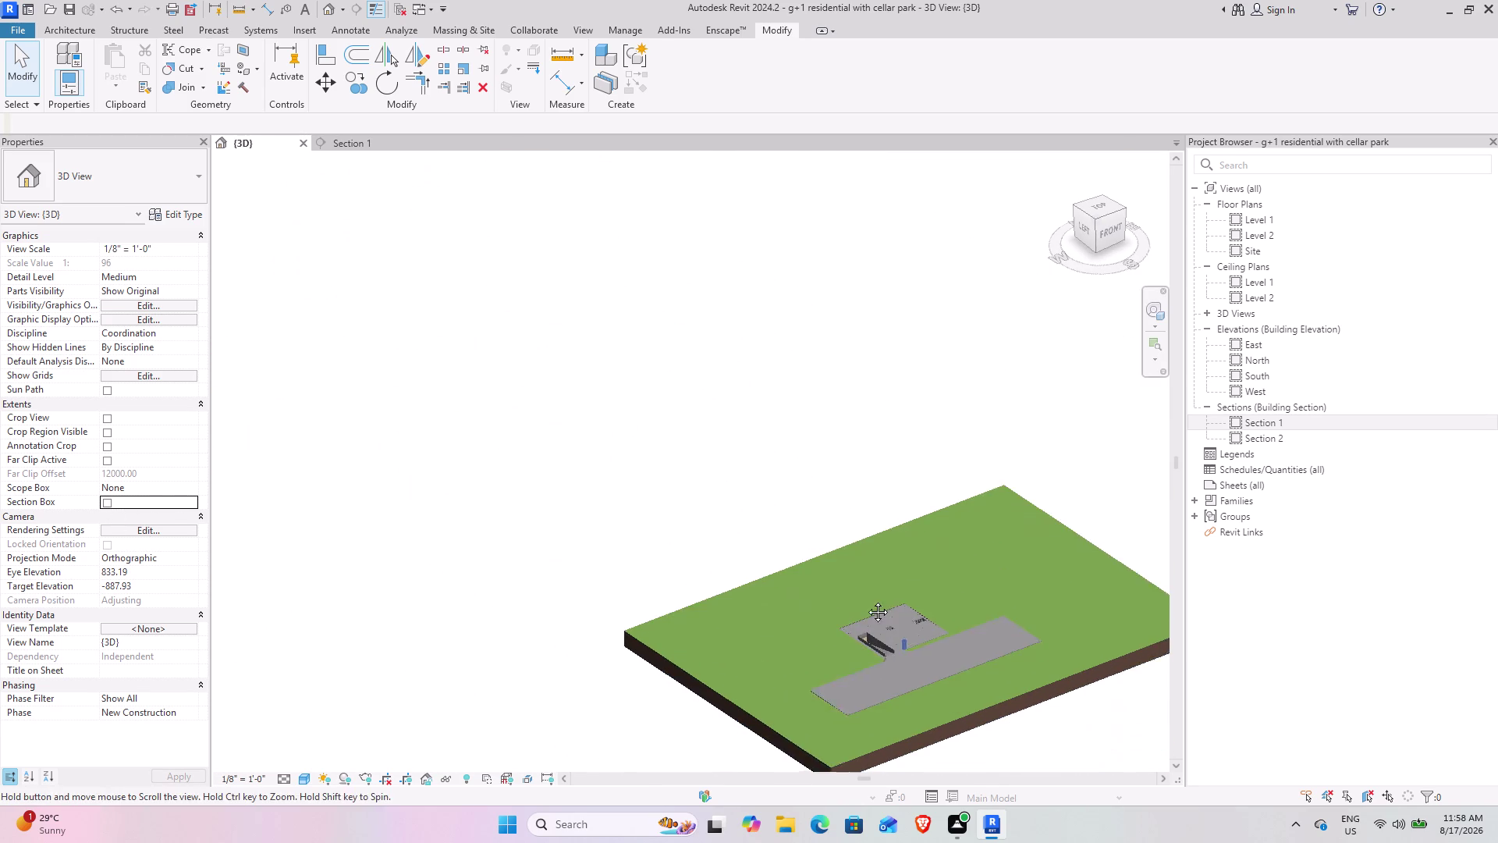
middle_drag(876, 612, 855, 589)
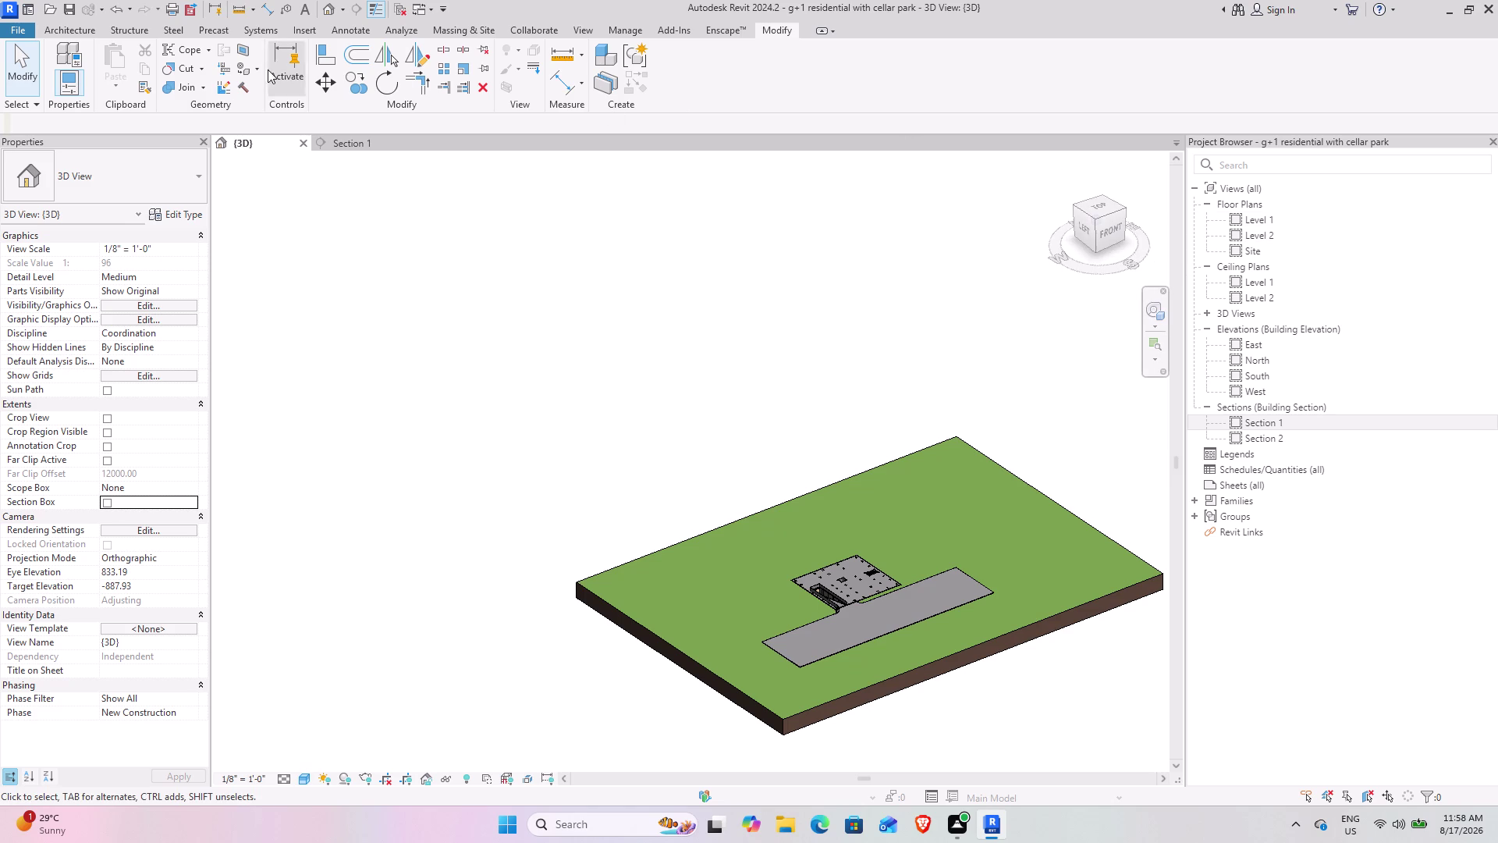
double_click(1260, 360)
scroll(up, 3)
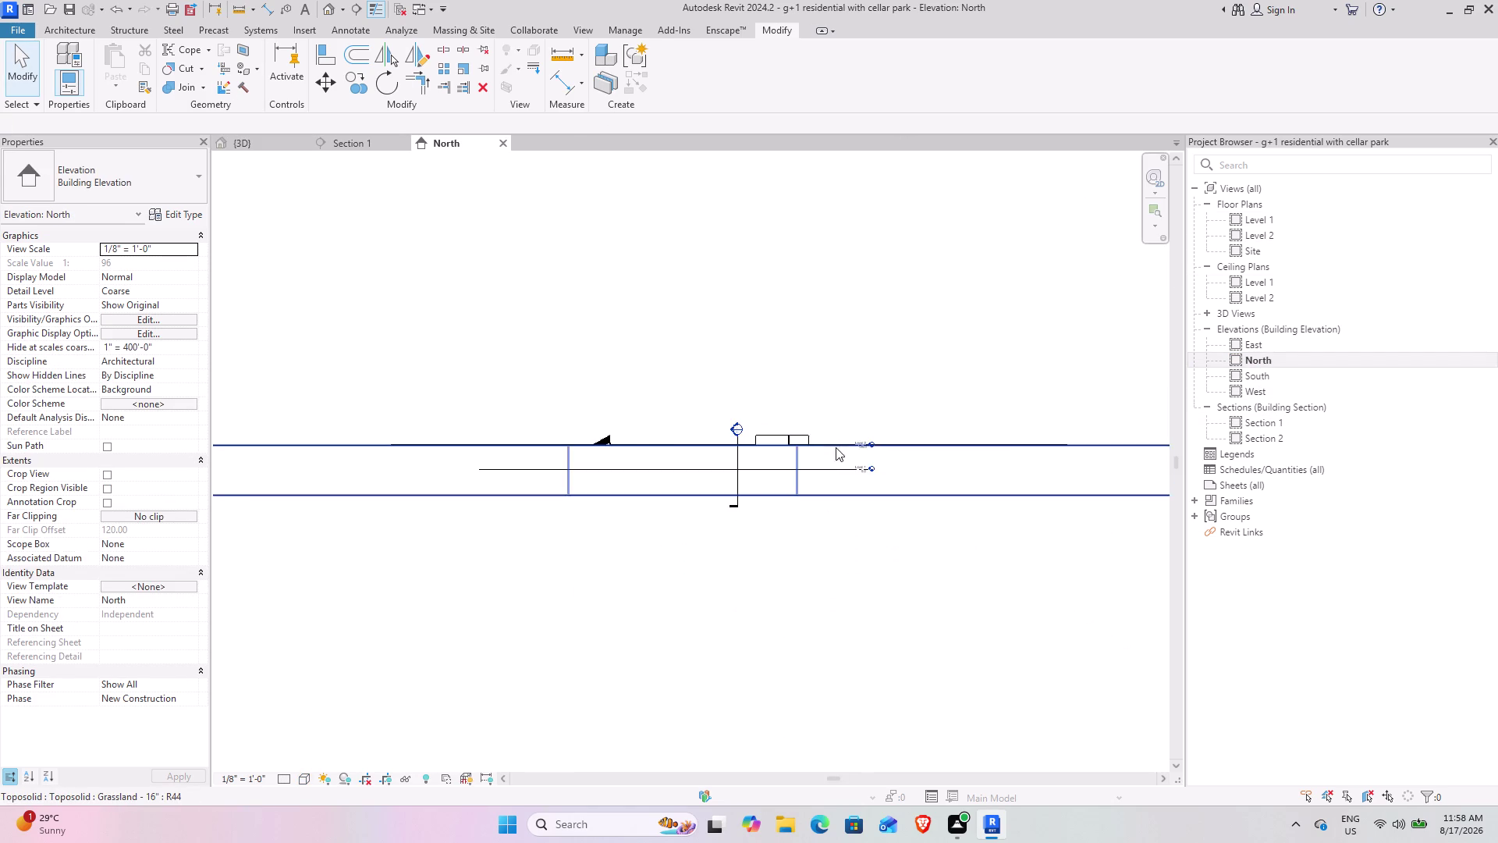
scroll(up, 3)
scroll(down, 3)
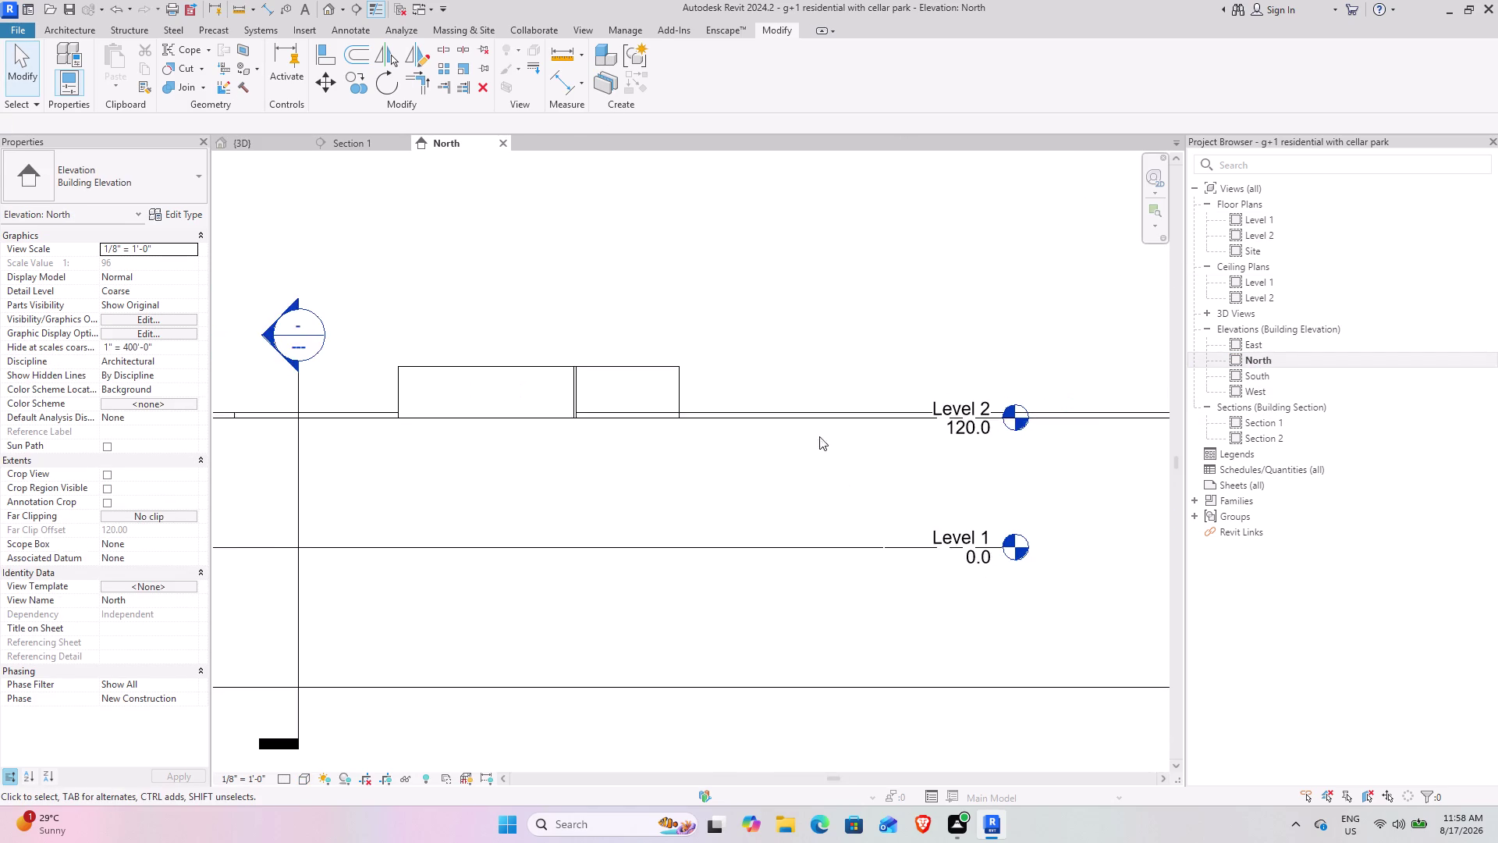
middle_drag(698, 442, 761, 492)
scroll(up, 3)
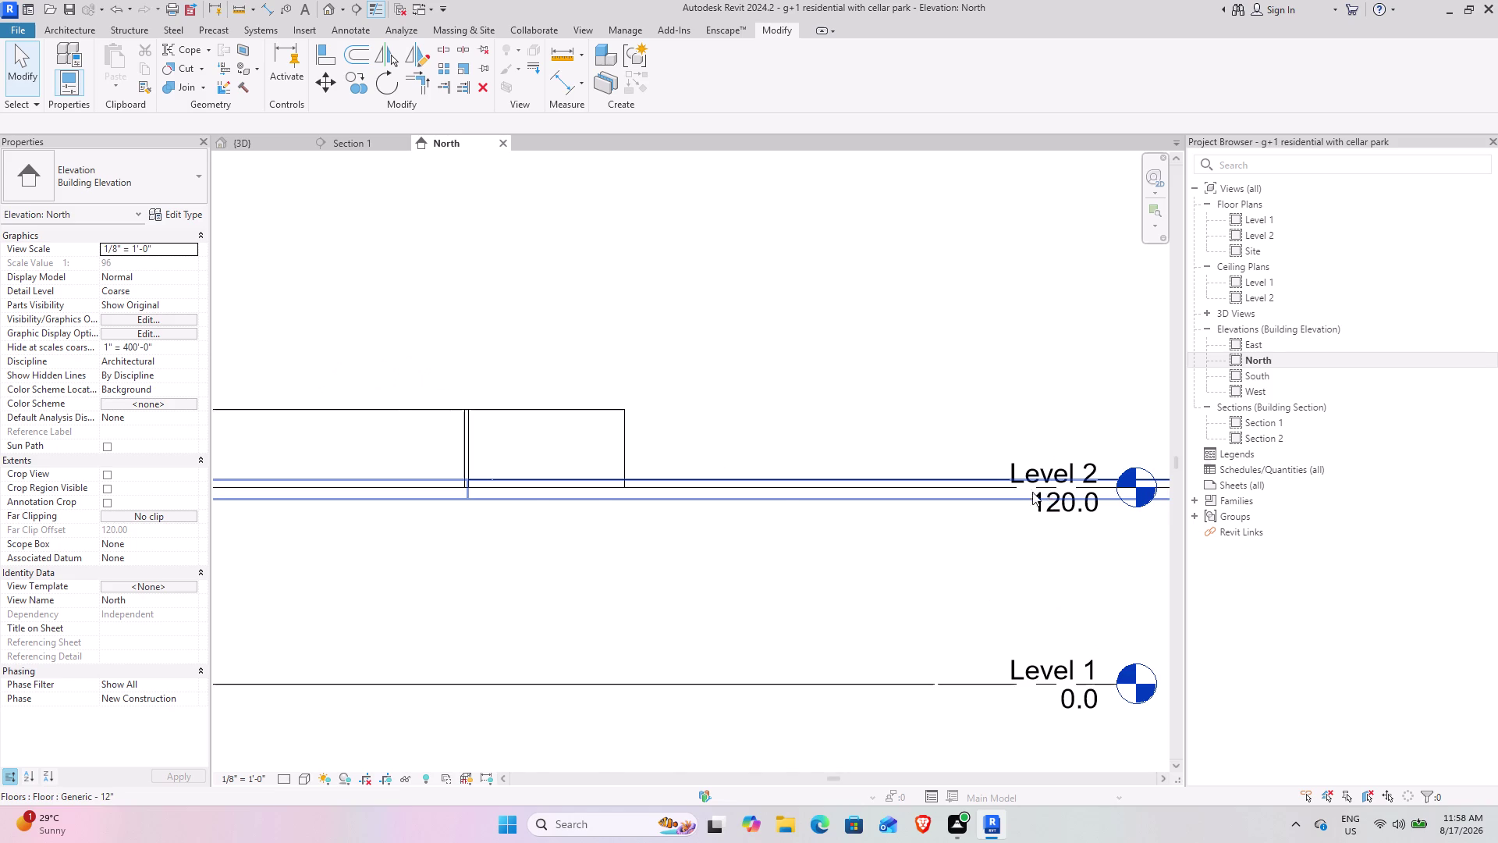
scroll(down, 3)
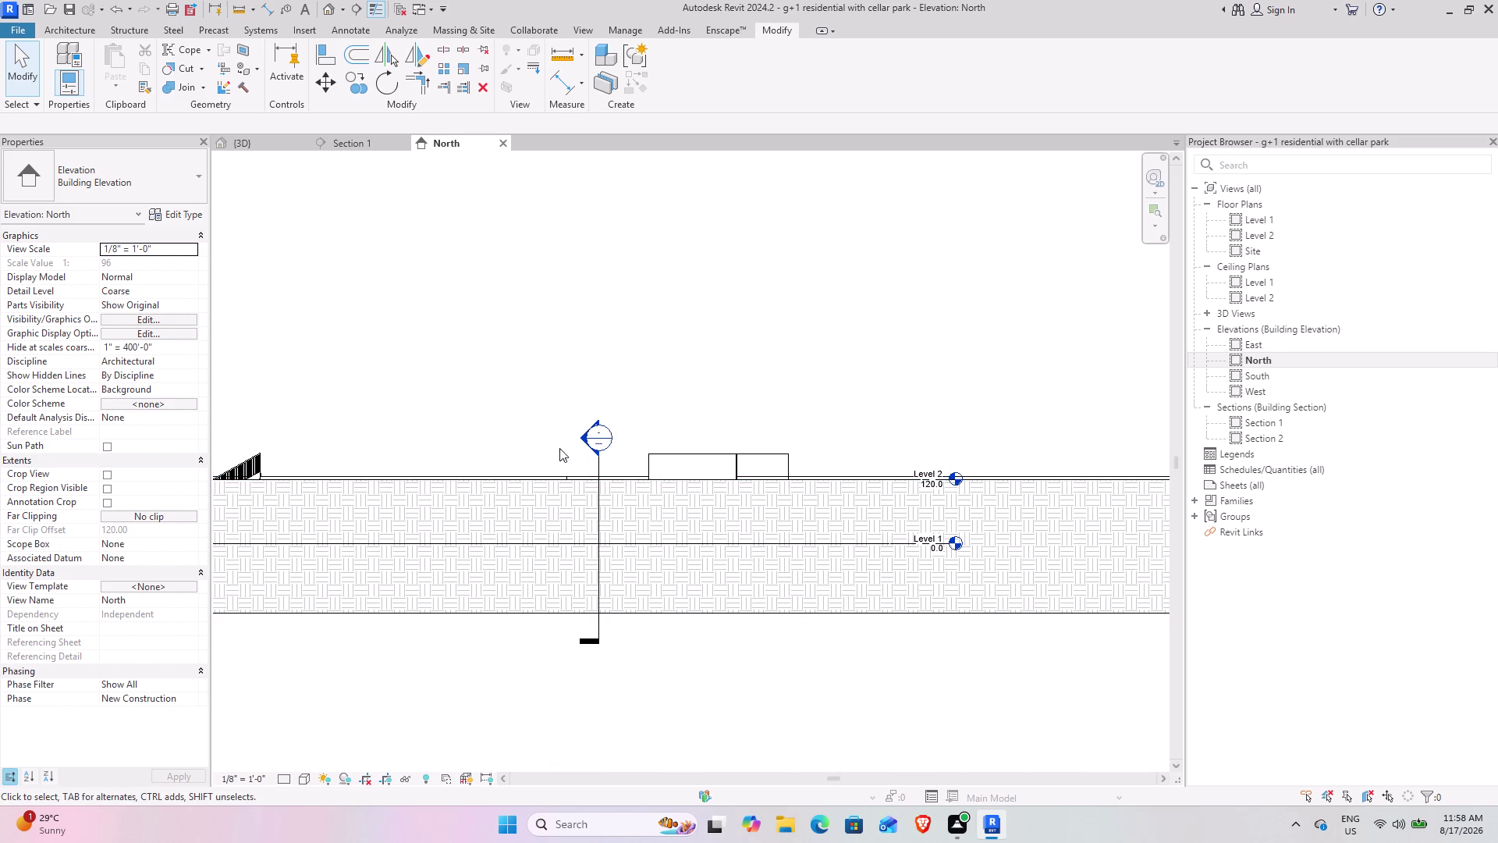
scroll(down, 3)
middle_drag(511, 466, 719, 466)
scroll(down, 3)
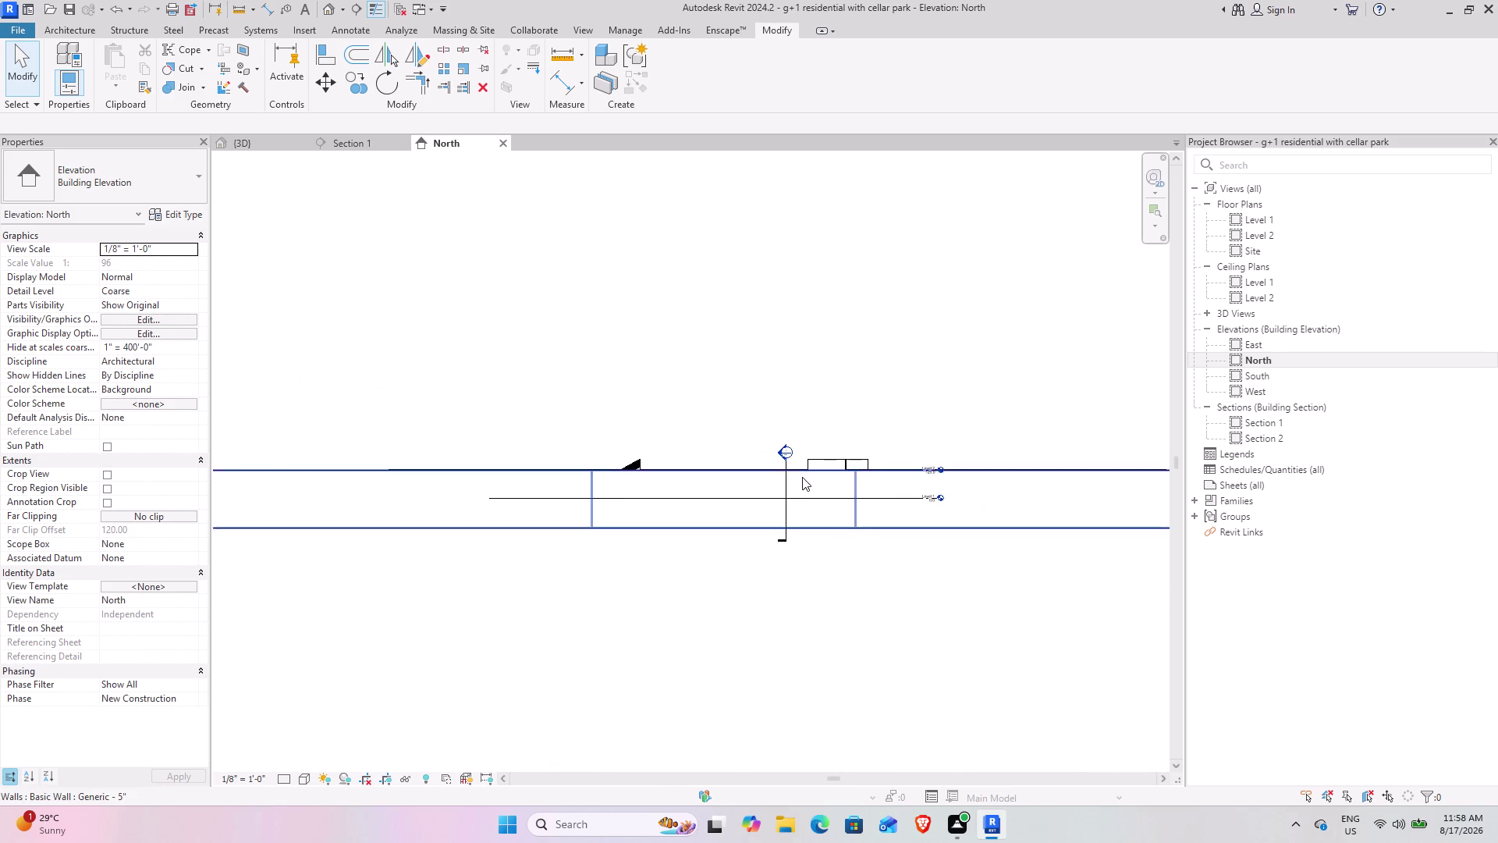
middle_drag(801, 479, 768, 507)
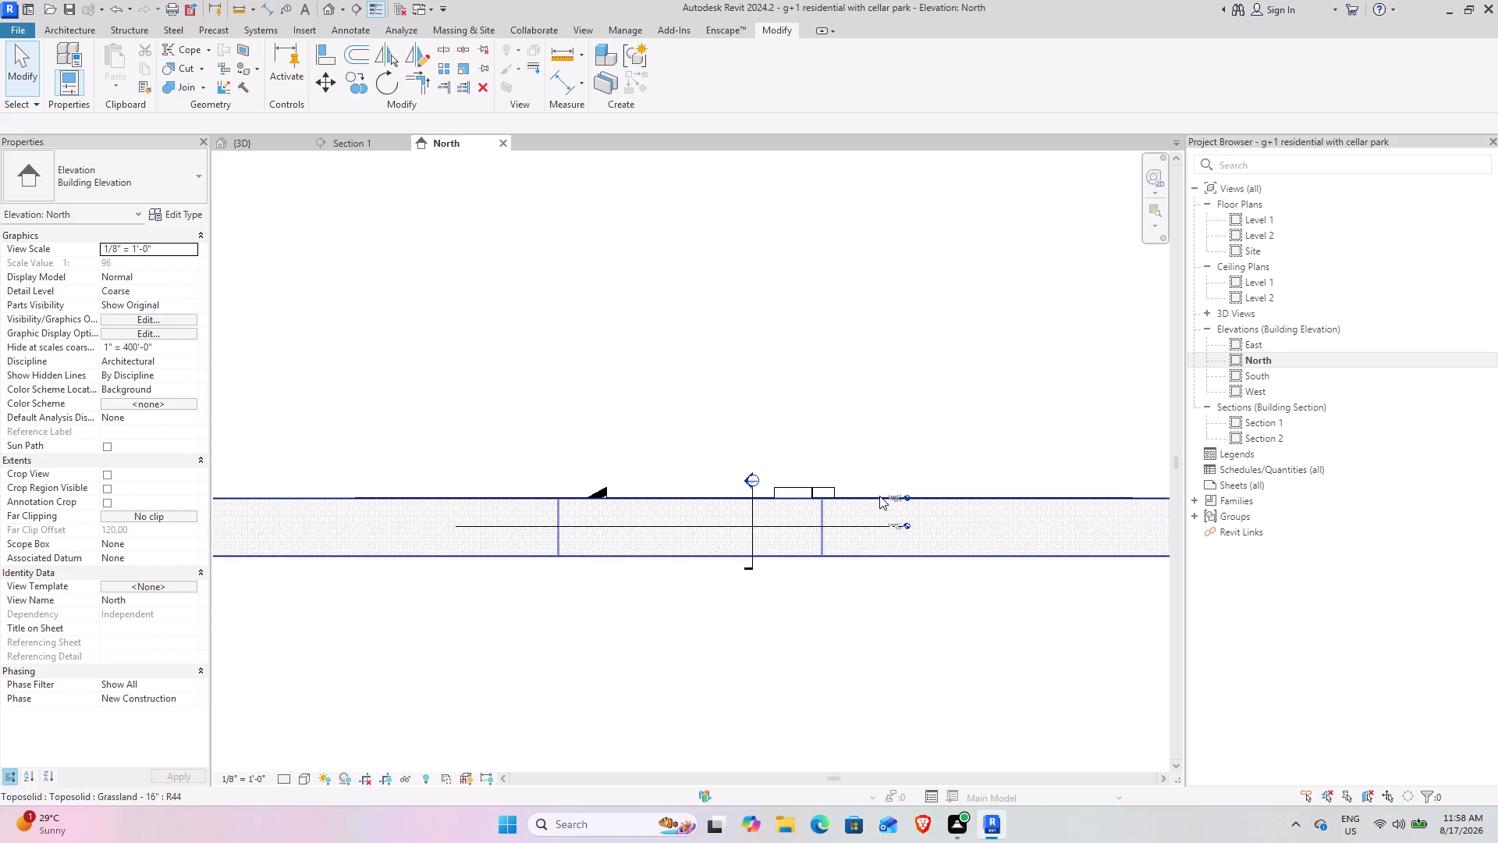
scroll(up, 3)
scroll(up, 3)
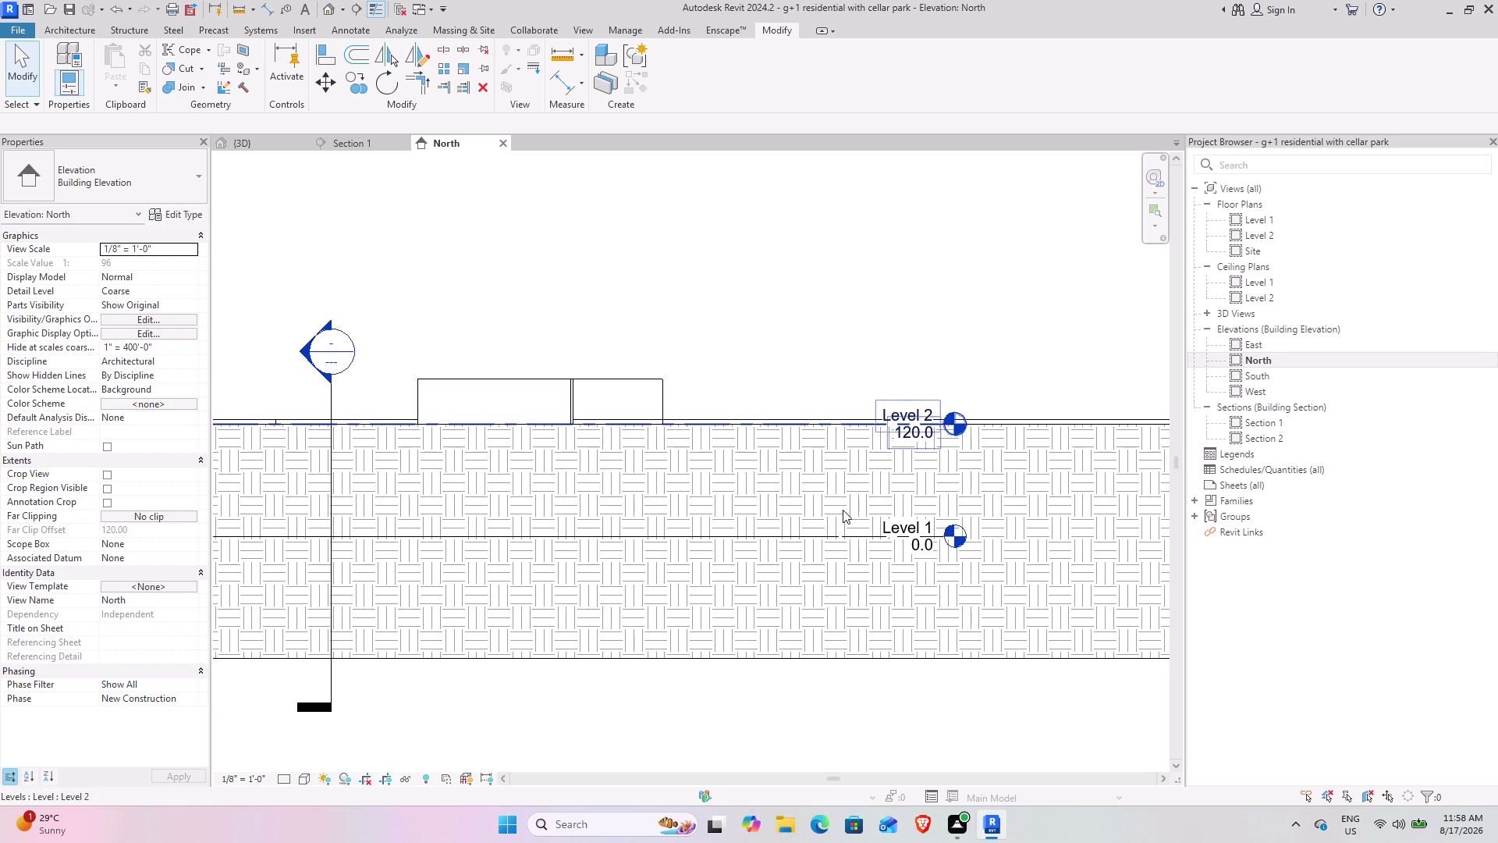
middle_drag(876, 447, 850, 550)
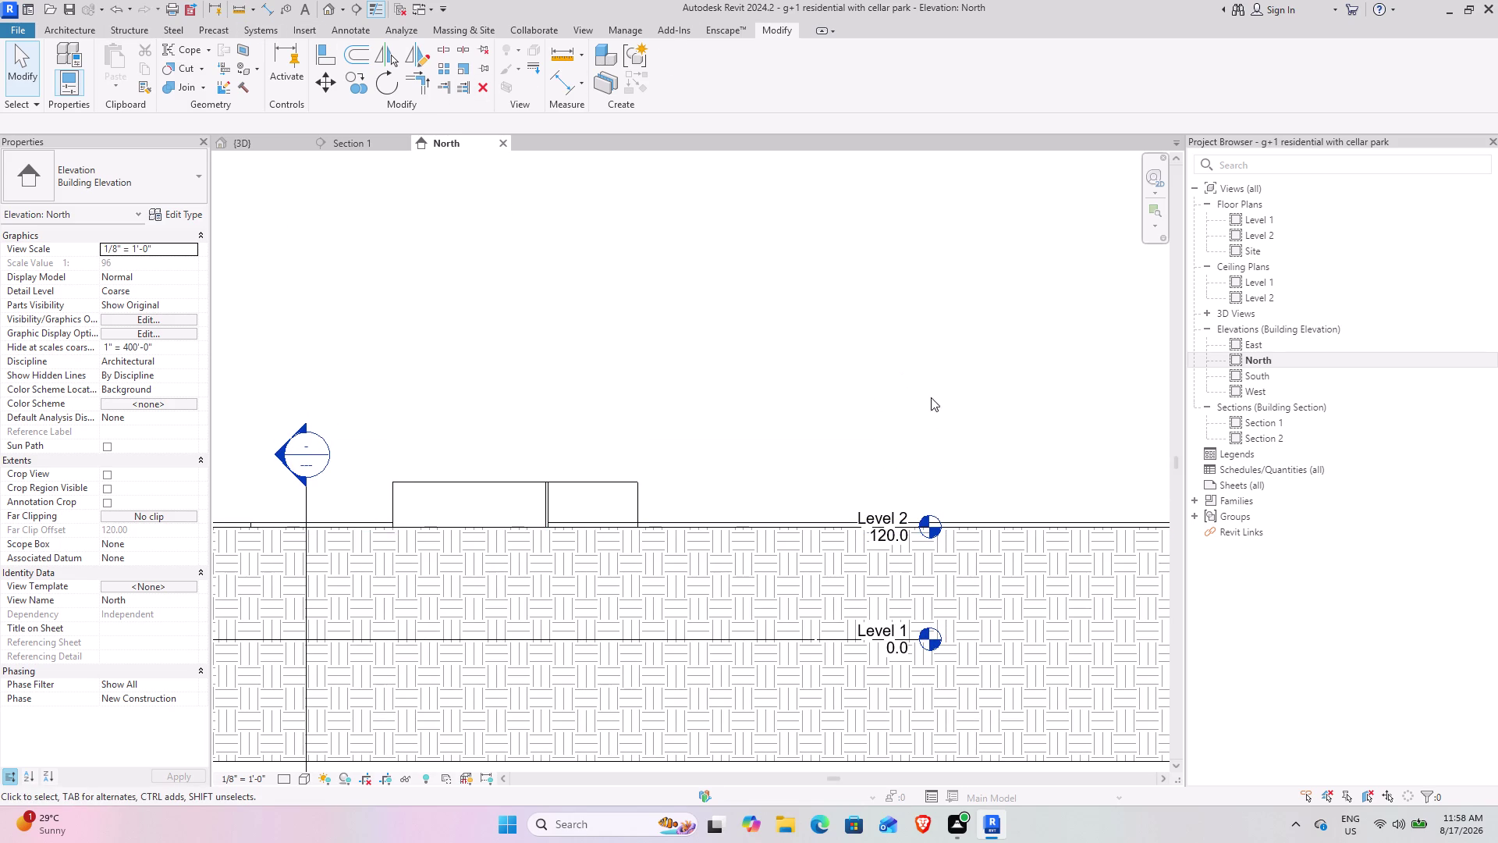
click(83, 36)
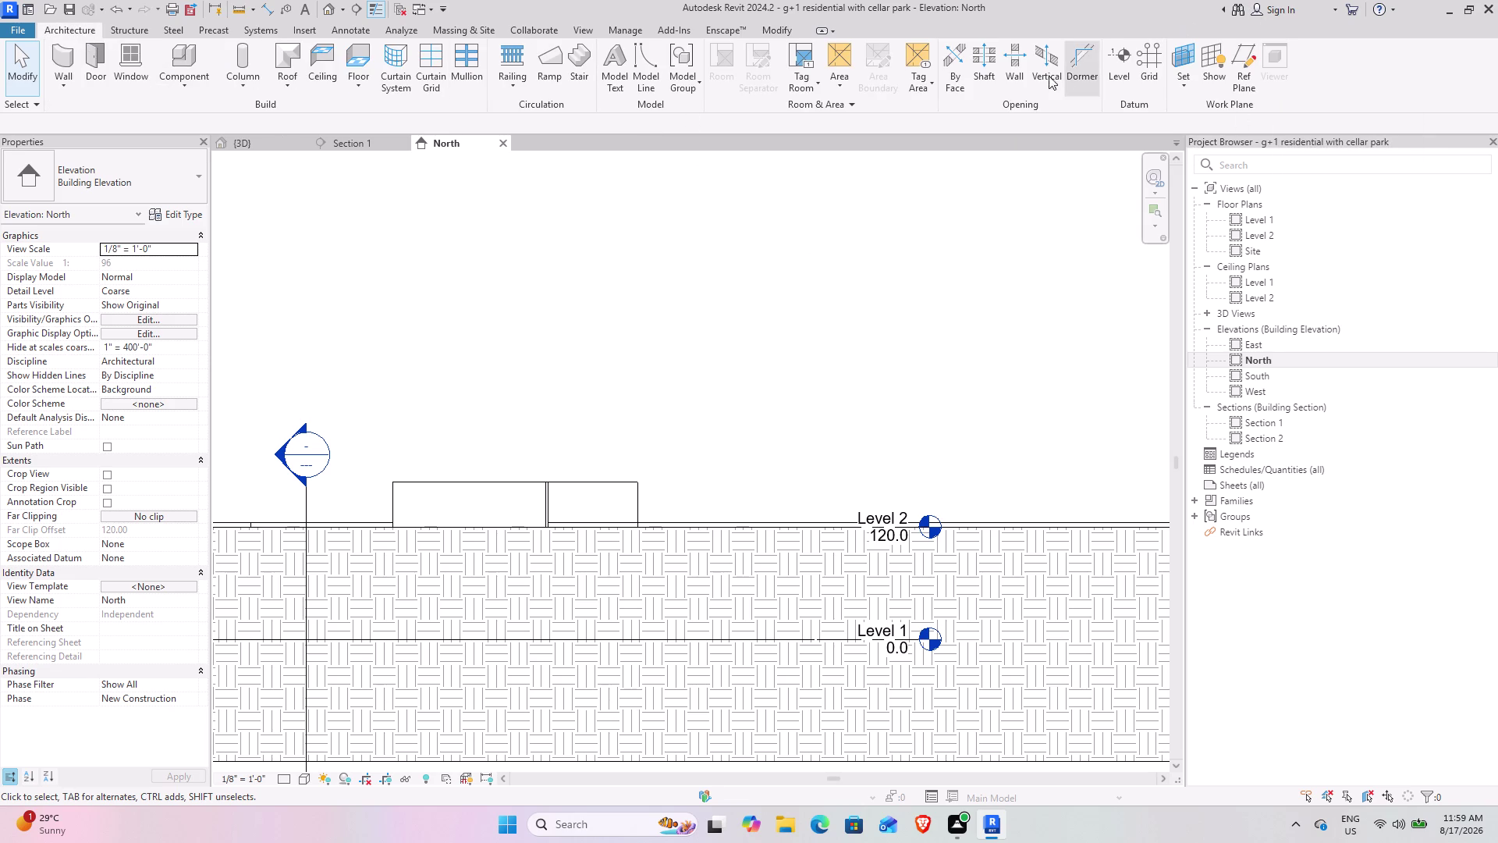
Create Level 3 with a 10' offset above the Level 2 line.
click(1128, 51)
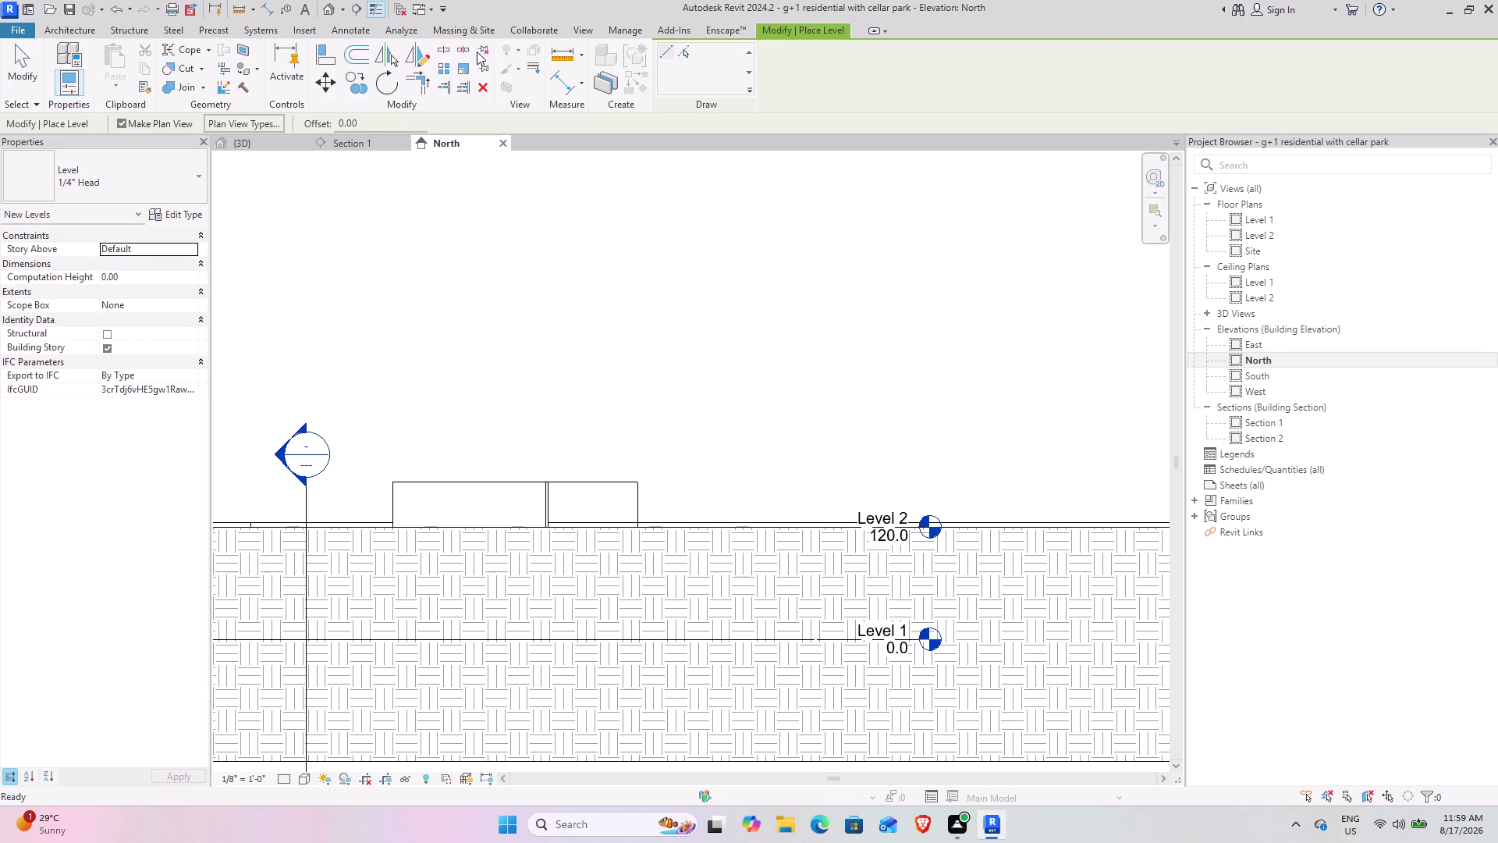
click(686, 53)
drag(358, 124, 323, 124)
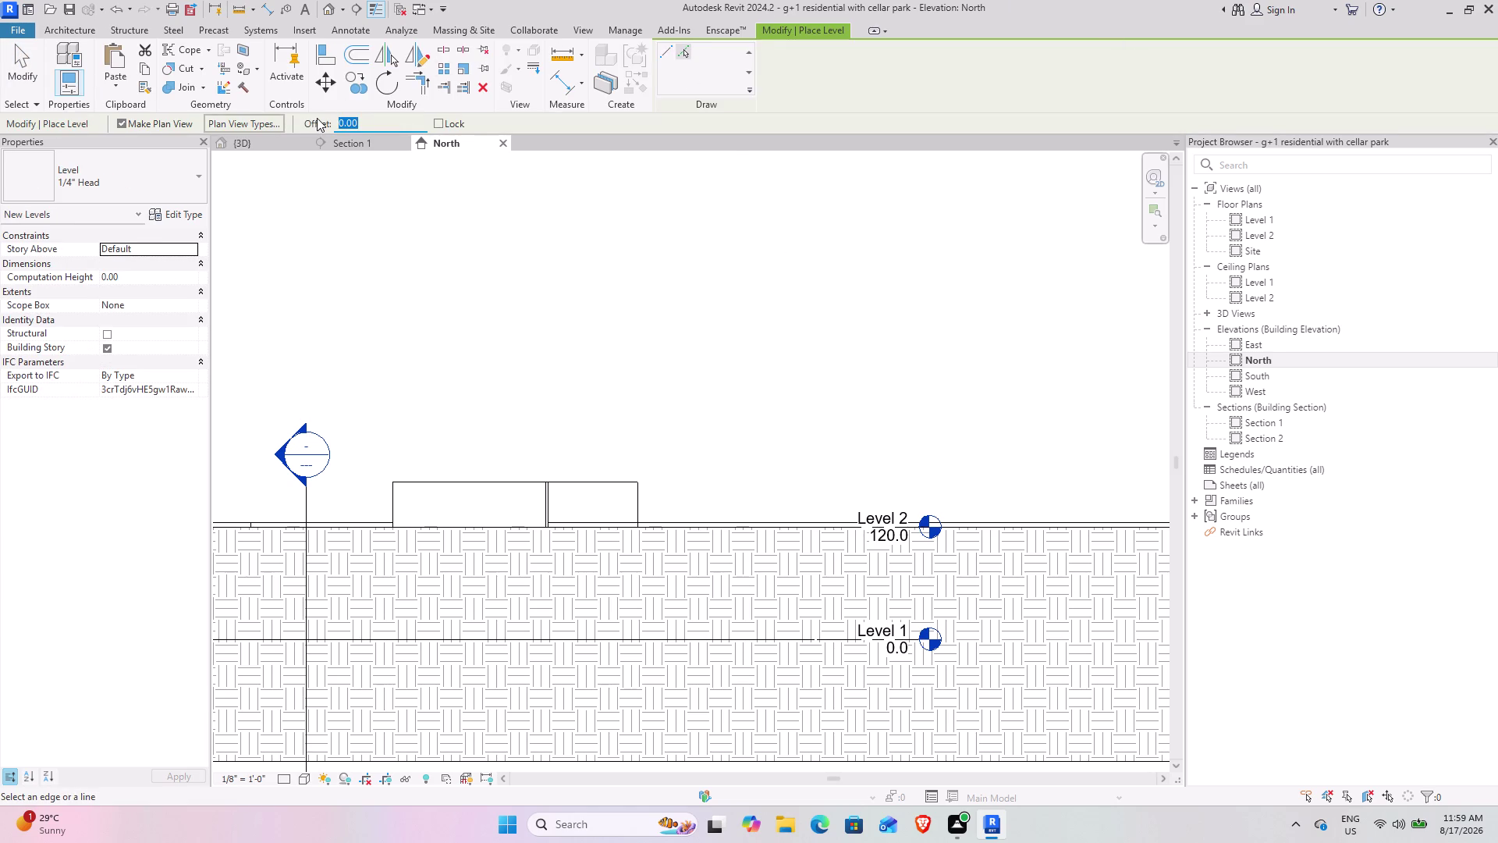
text(10)
text(')
key(Return)
click(714, 521)
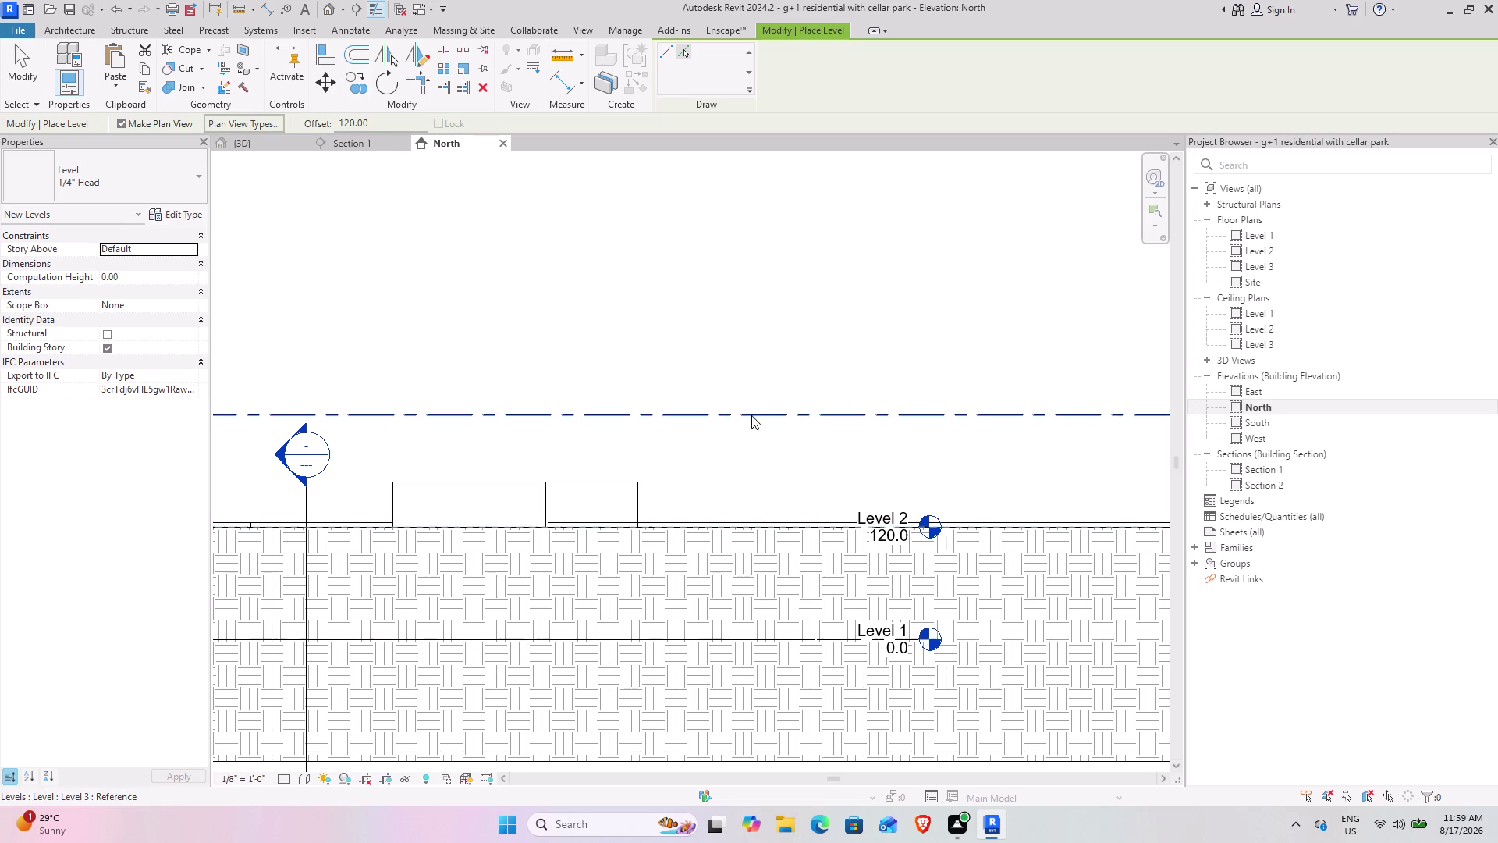
Pan to check the new Level 3 line, then open the South elevation.
scroll(down, 3)
middle_drag(874, 442, 267, 511)
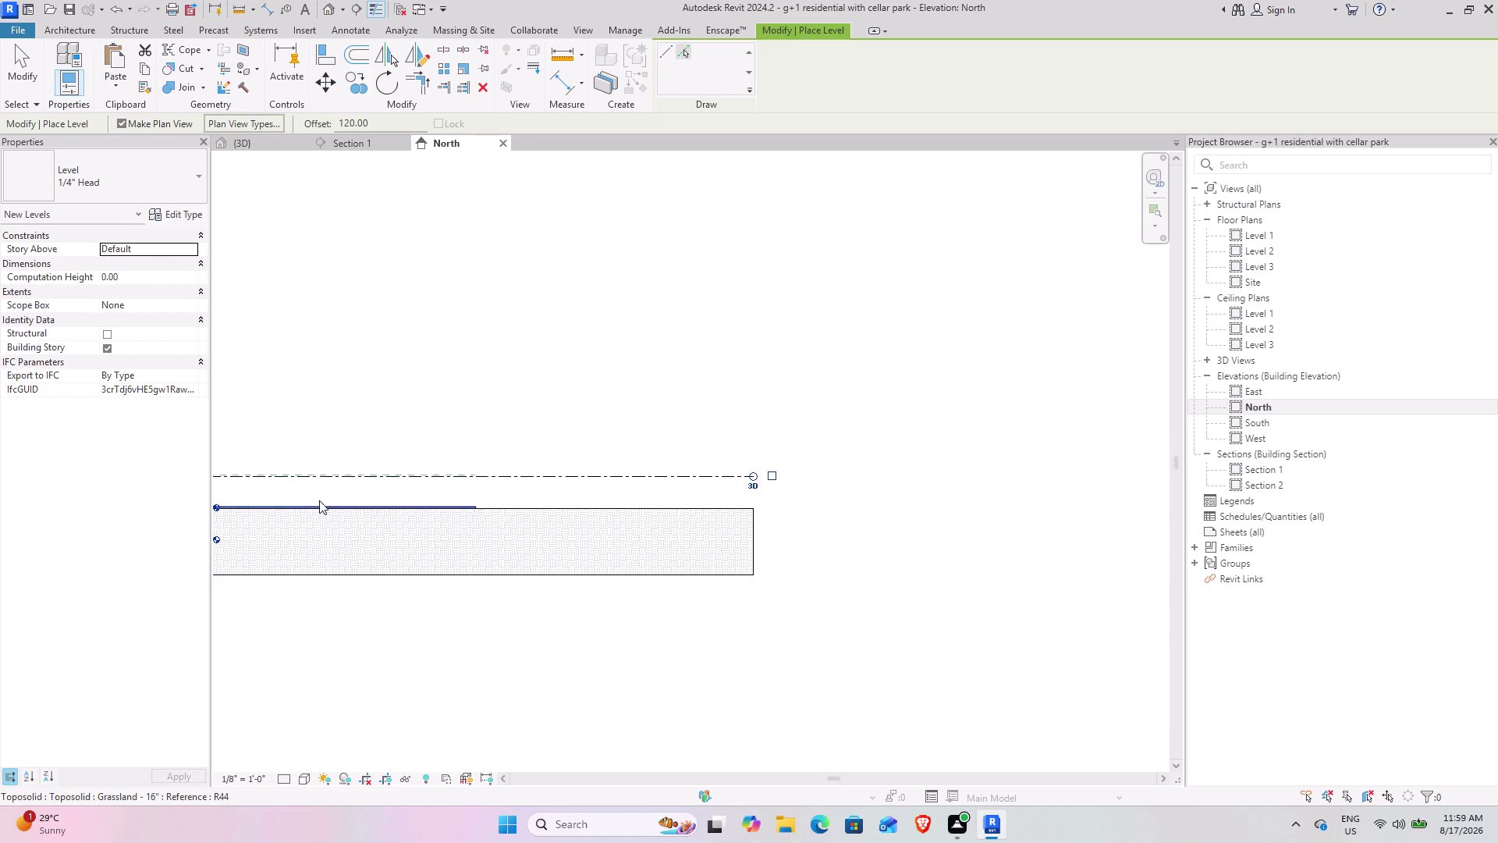
scroll(down, 3)
middle_drag(416, 453, 823, 457)
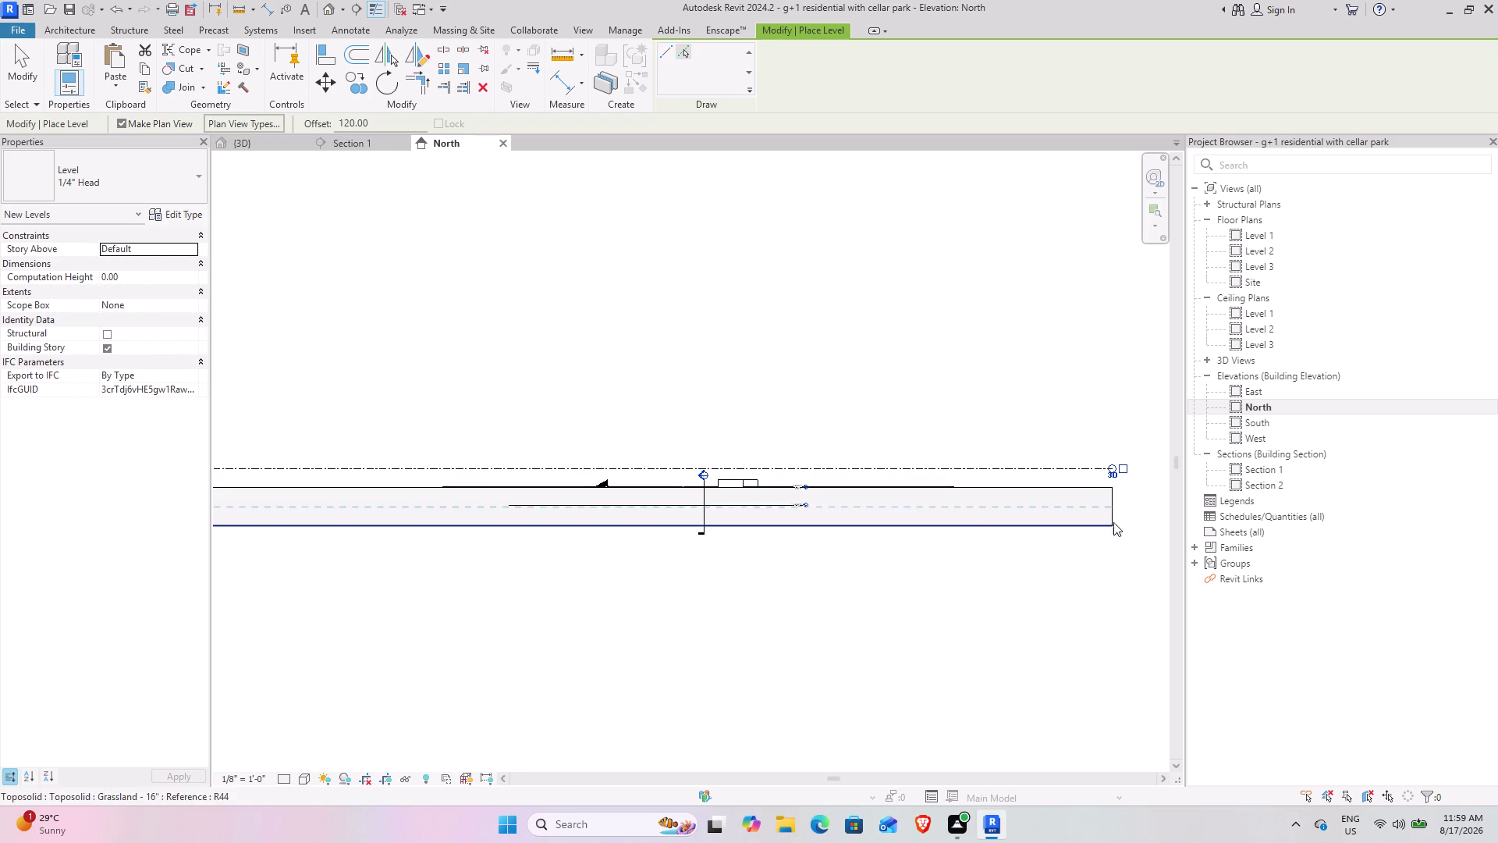
double_click(1290, 419)
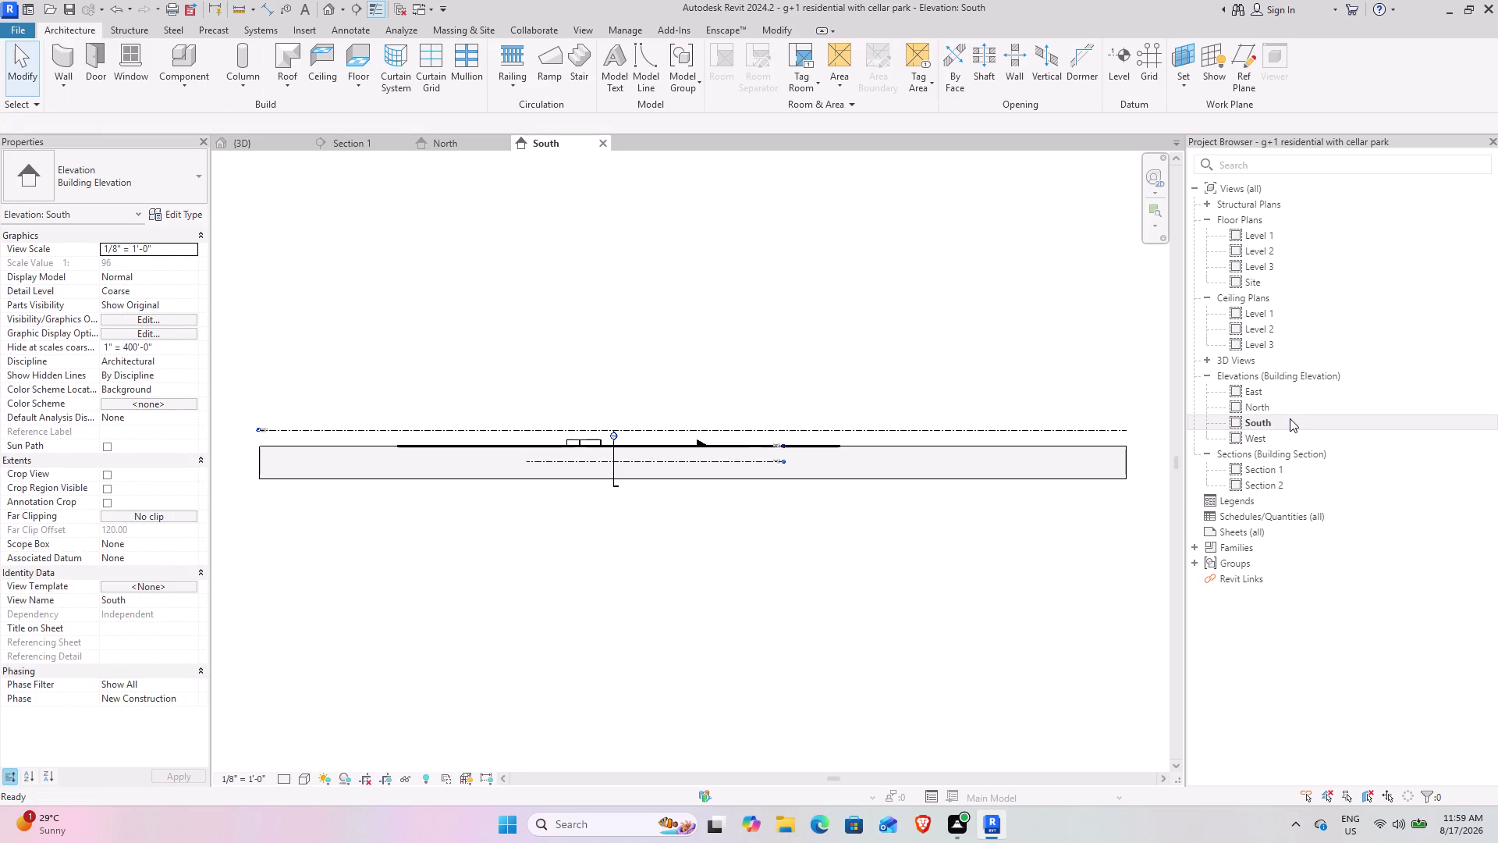
Zoom and pan the South elevation to check the levels.
scroll(up, 3)
scroll(up, 3)
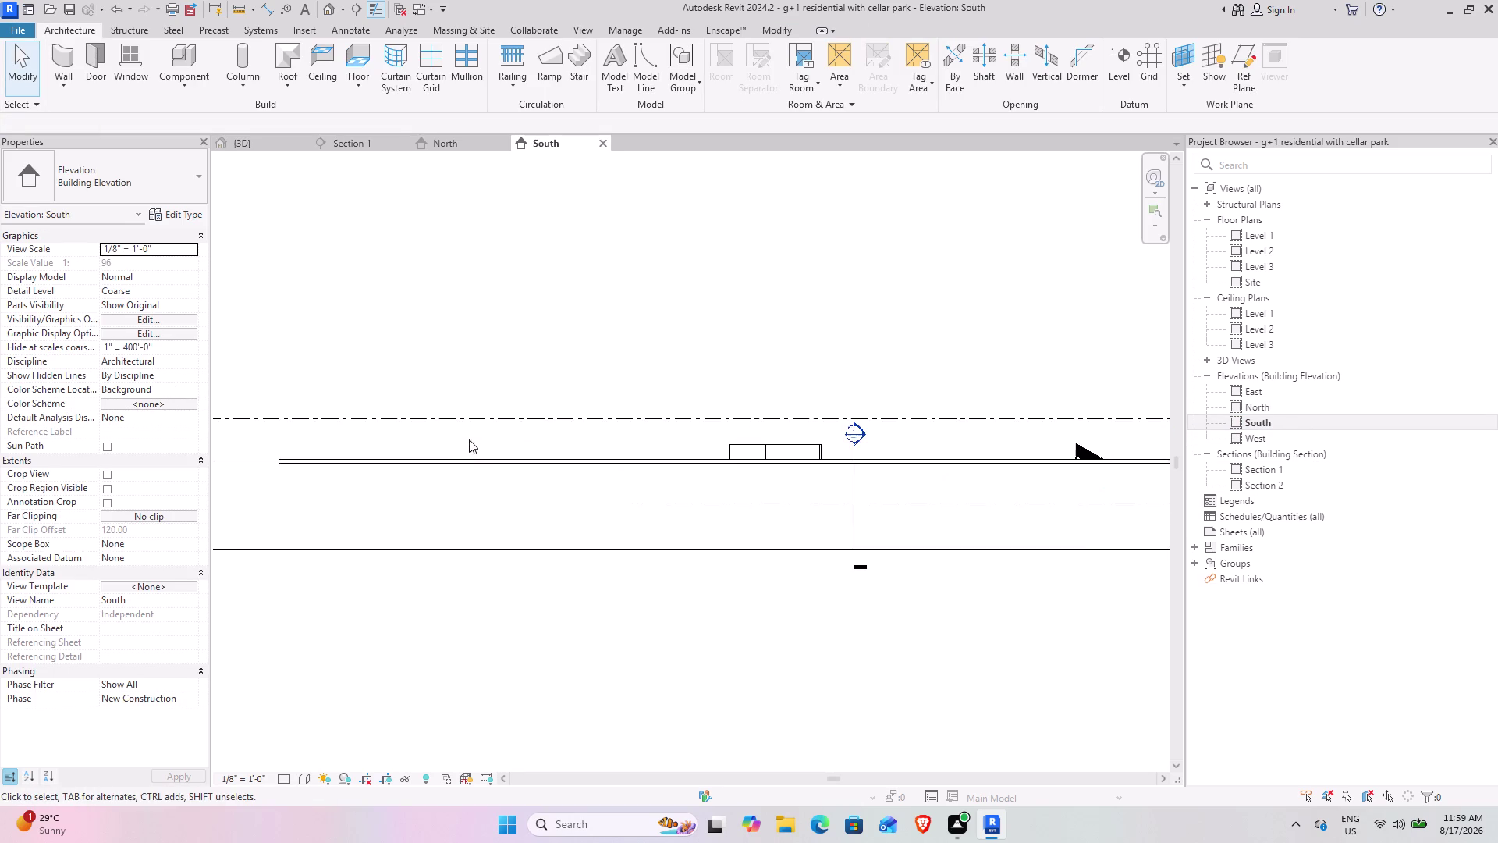
middle_drag(833, 496, 487, 495)
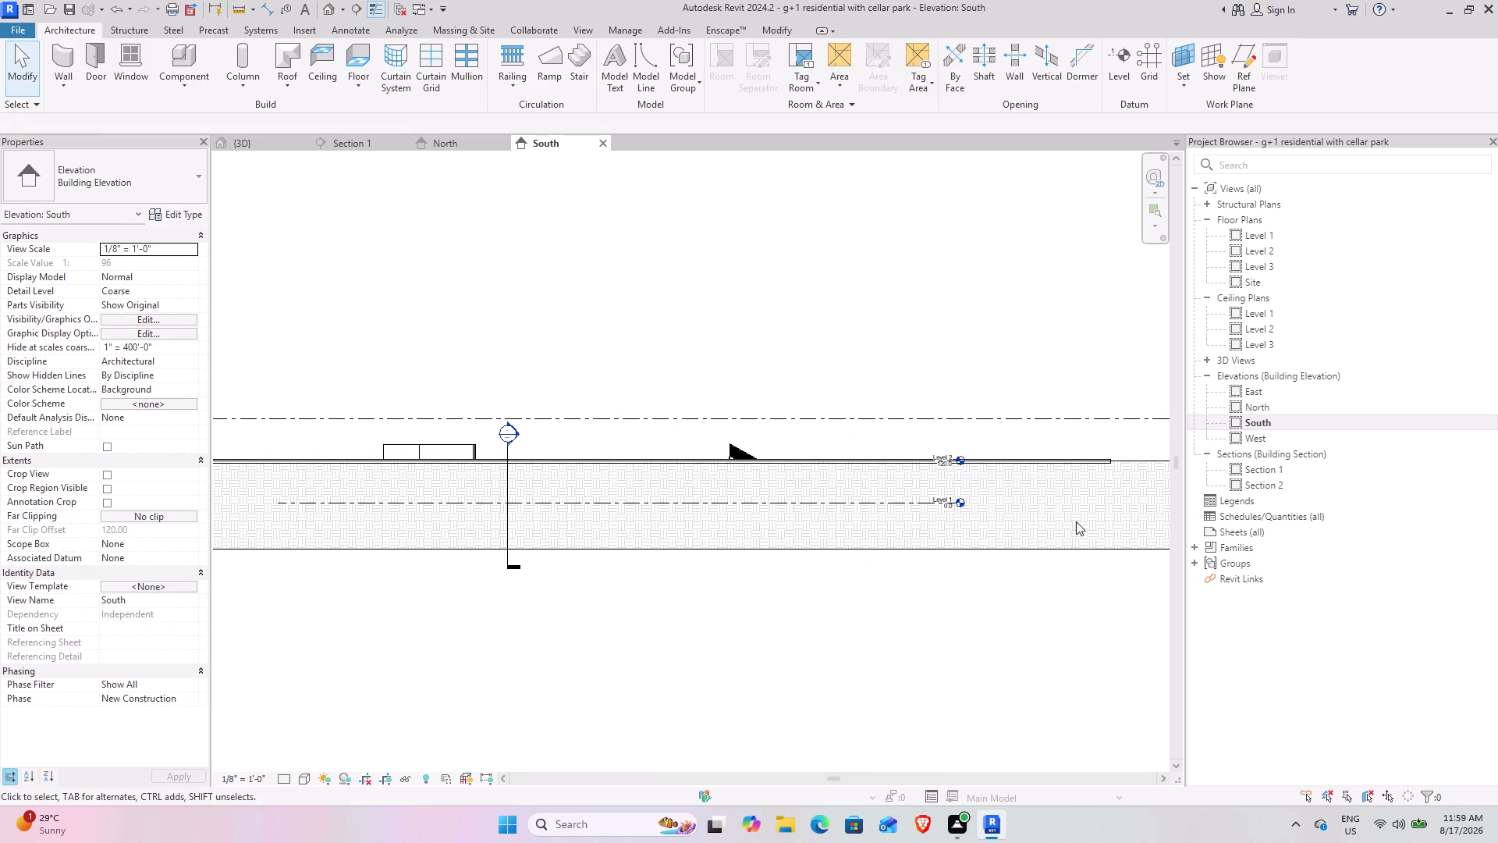
scroll(up, 3)
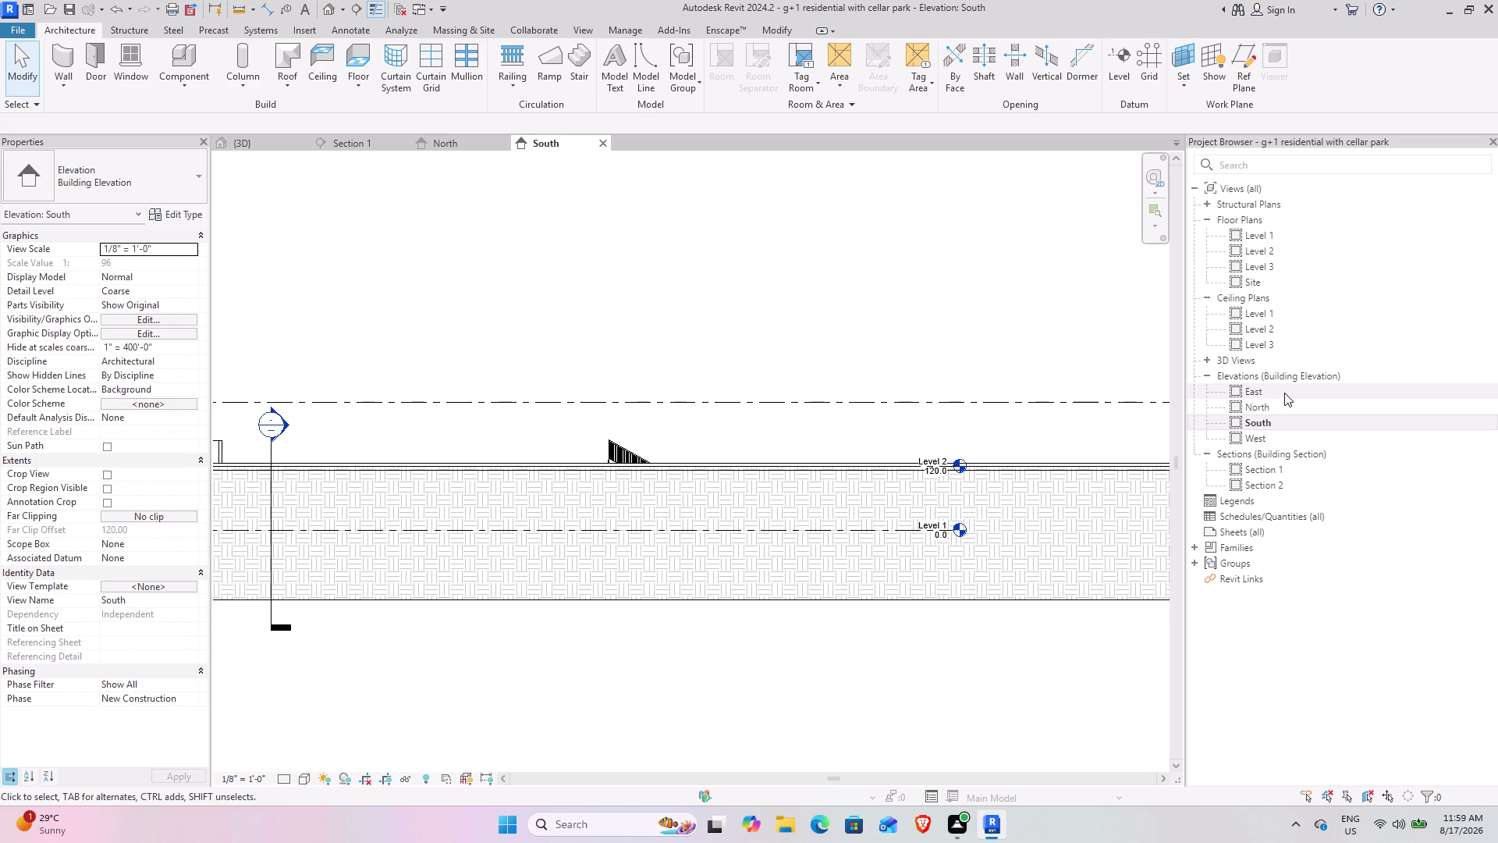
Open the East elevation and find the Level 3 marker at 240.0.
double_click(1284, 391)
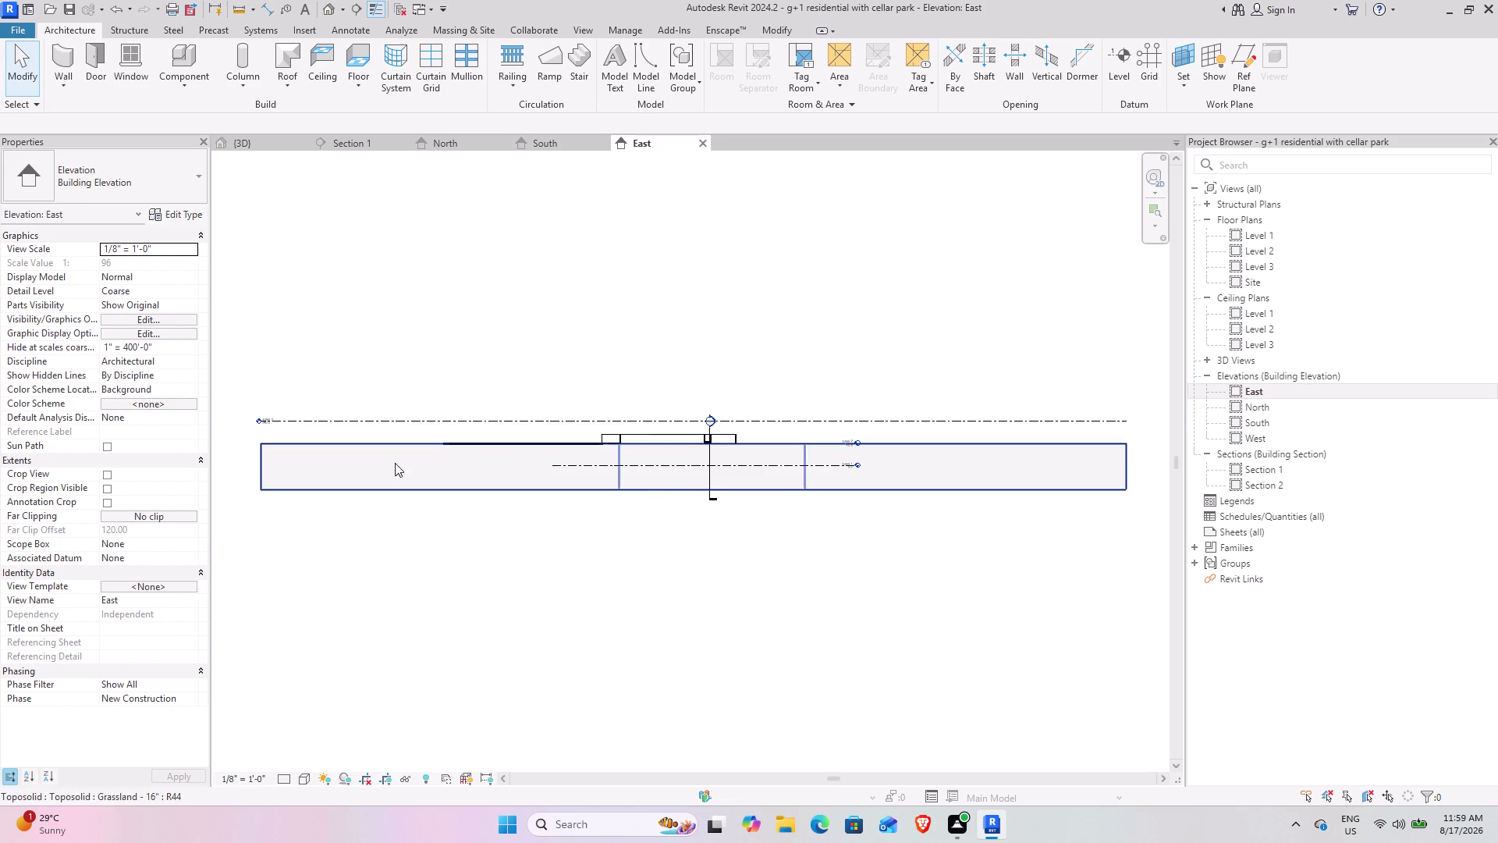
scroll(up, 3)
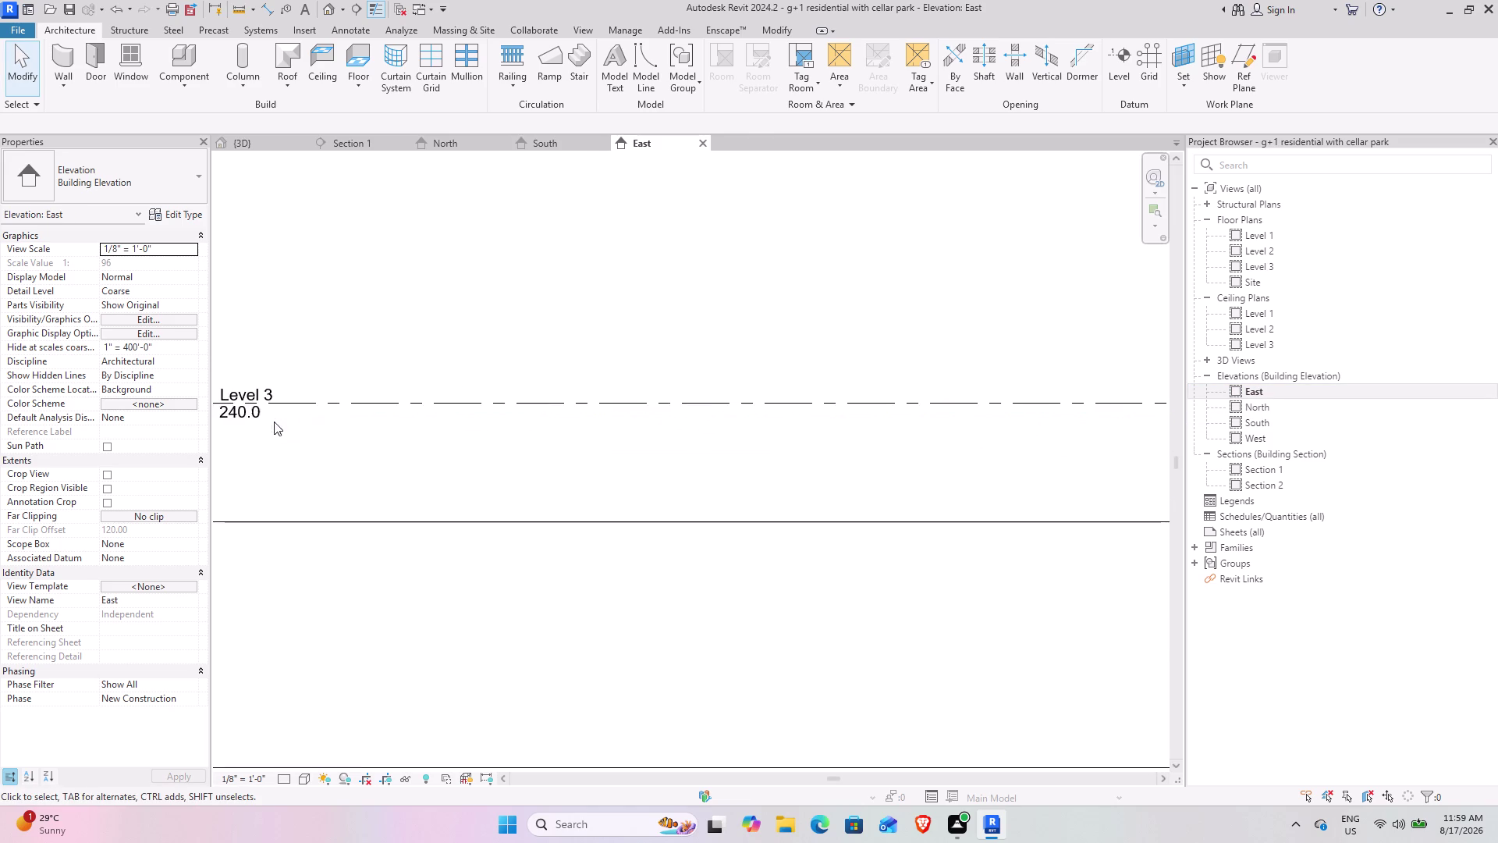
scroll(up, 3)
middle_drag(280, 409, 853, 526)
scroll(down, 3)
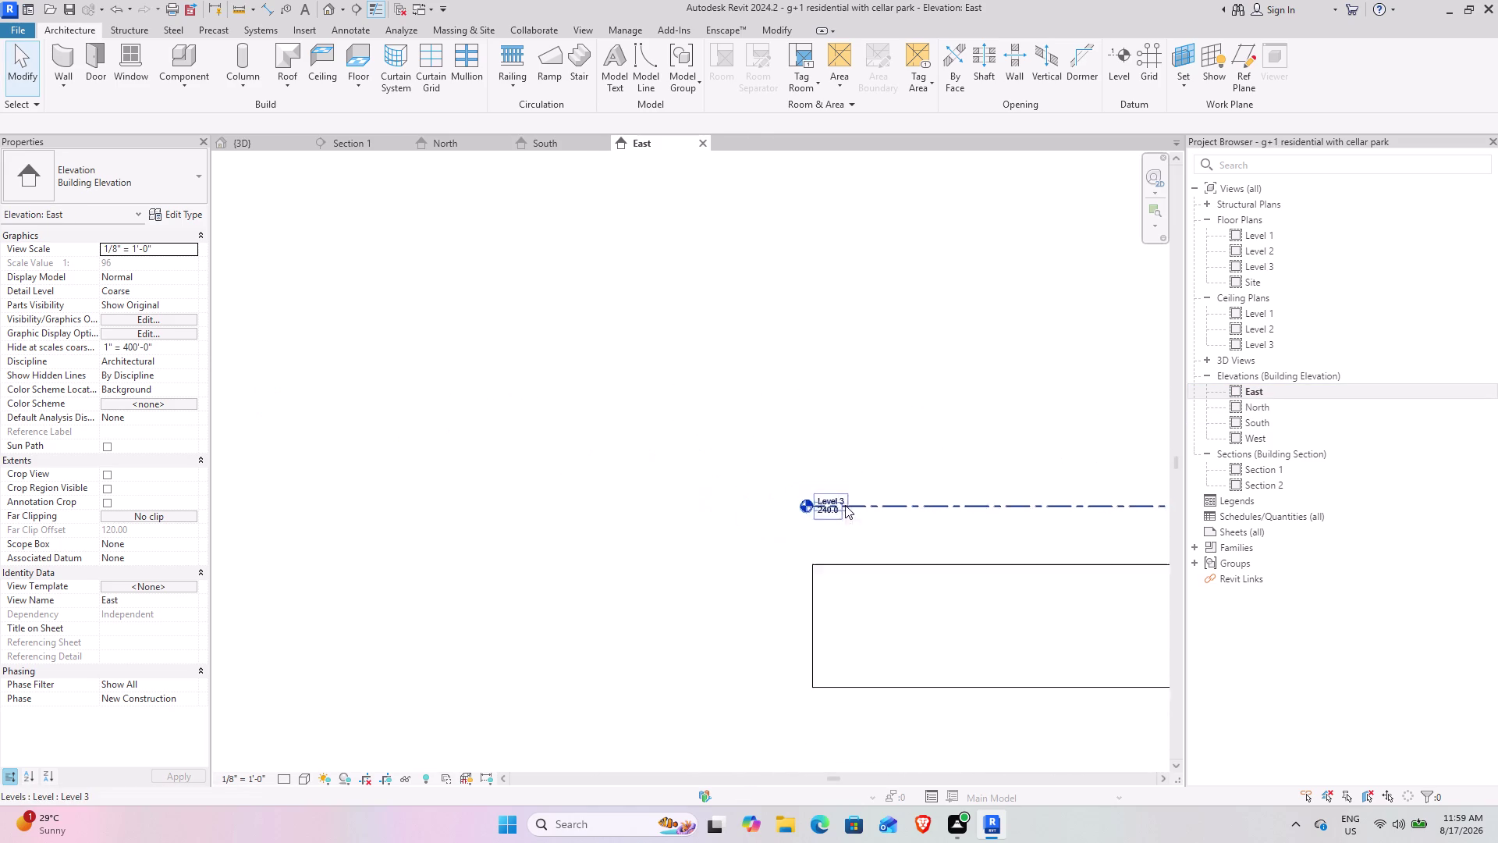
scroll(down, 3)
middle_drag(944, 518, 298, 458)
middle_drag(546, 492, 439, 458)
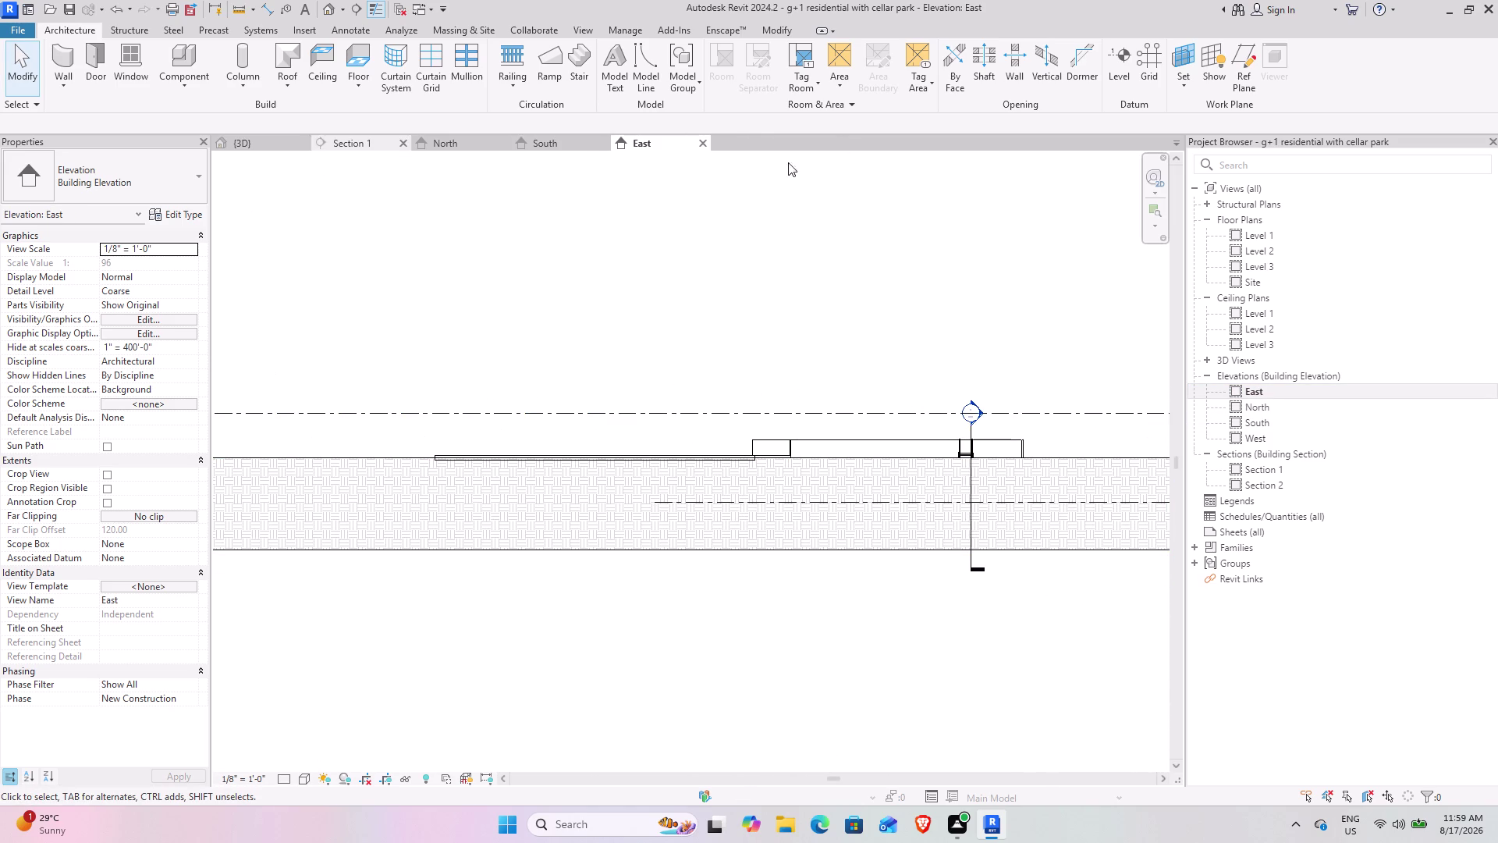
Close the East and South elevations and return to the 3D view.
click(699, 145)
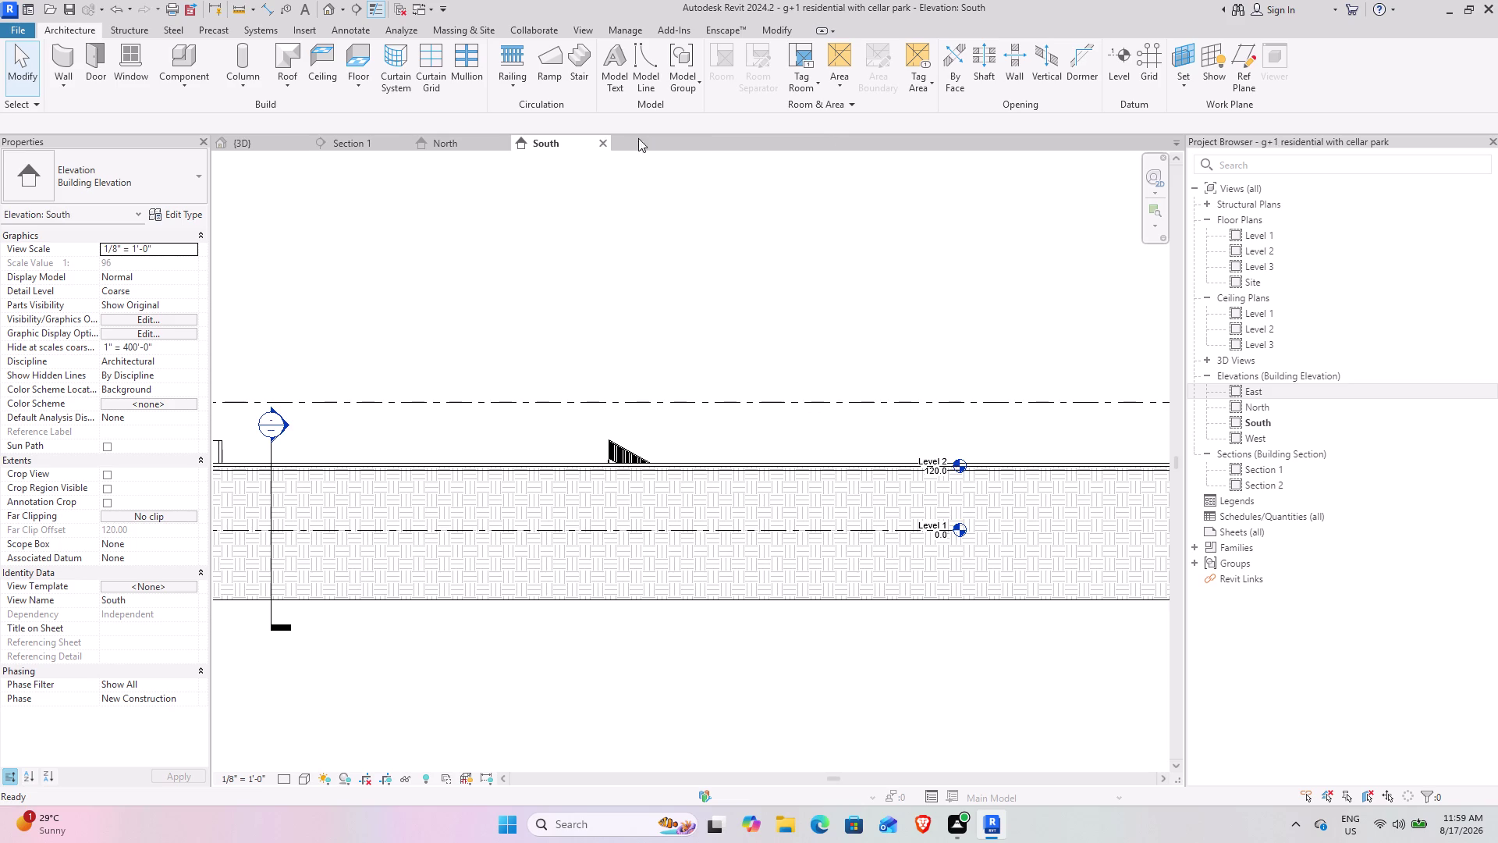
click(603, 144)
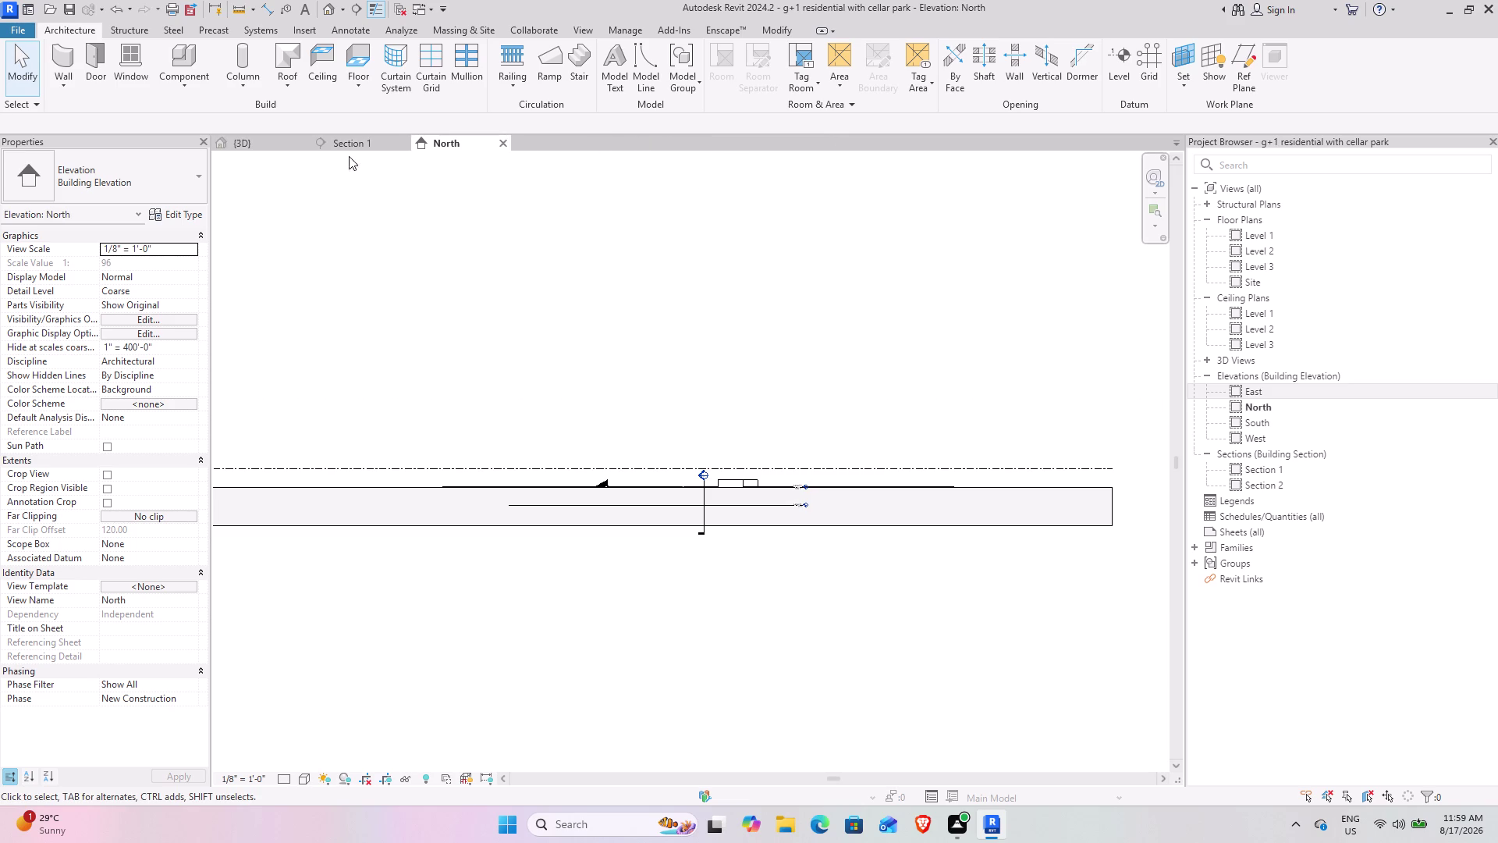
click(253, 142)
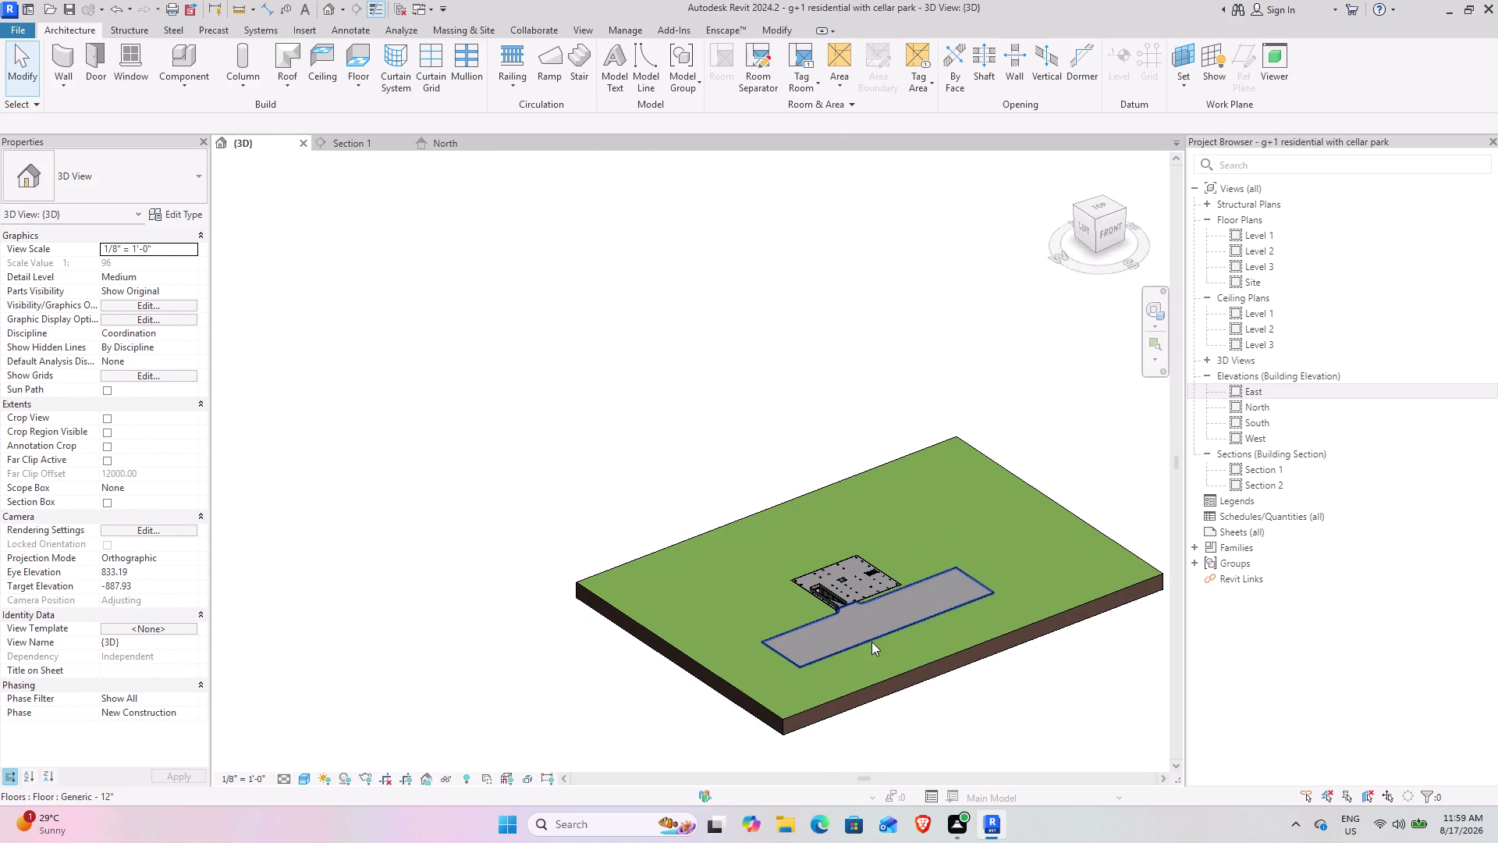
Center the site model in the 3D view, then go back to the North elevation.
scroll(down, 3)
middle_drag(844, 592, 514, 546)
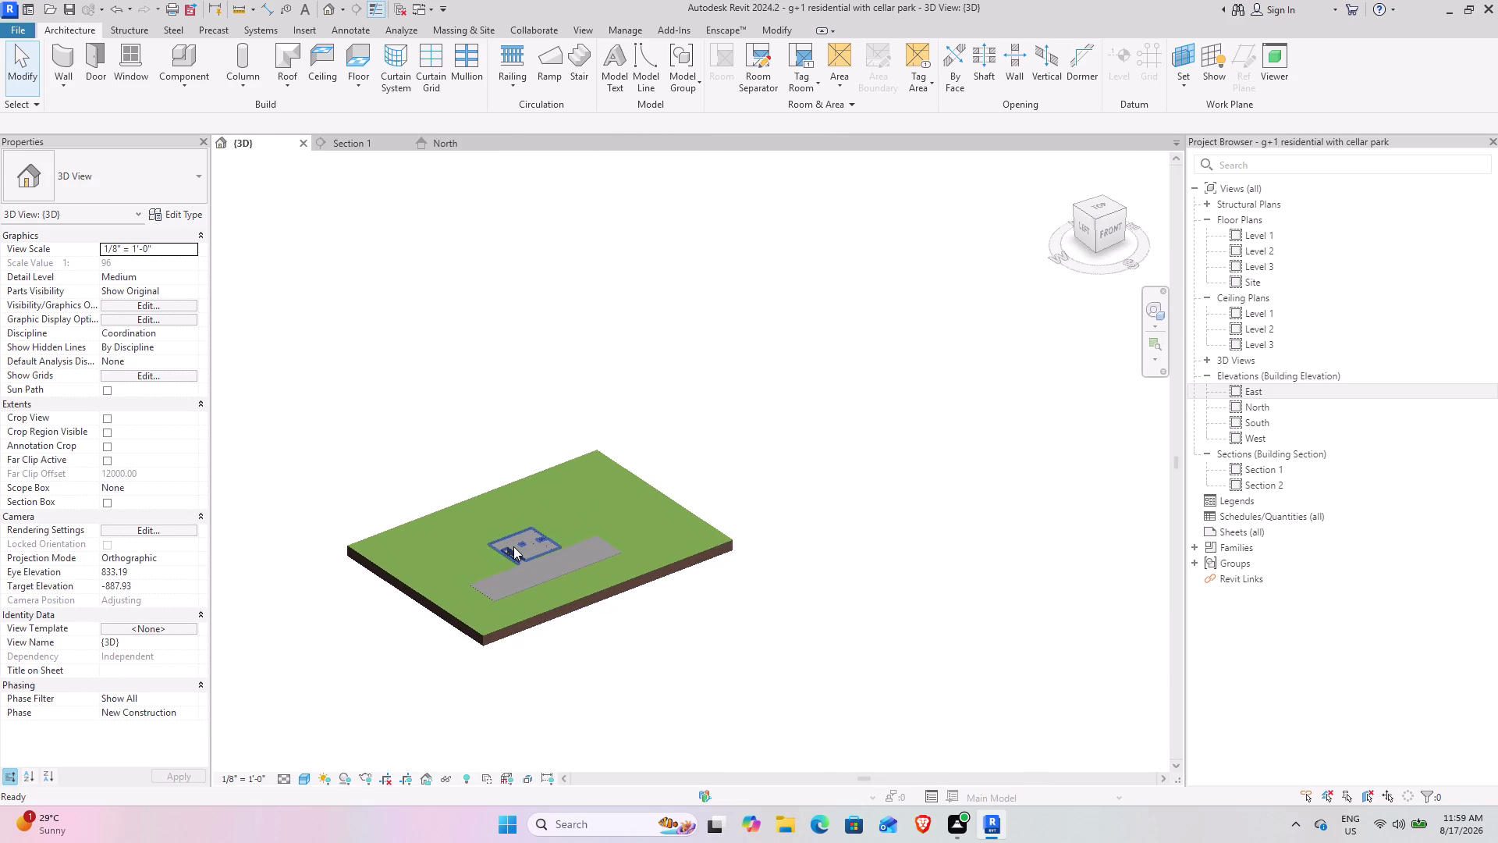
middle_drag(513, 547, 676, 589)
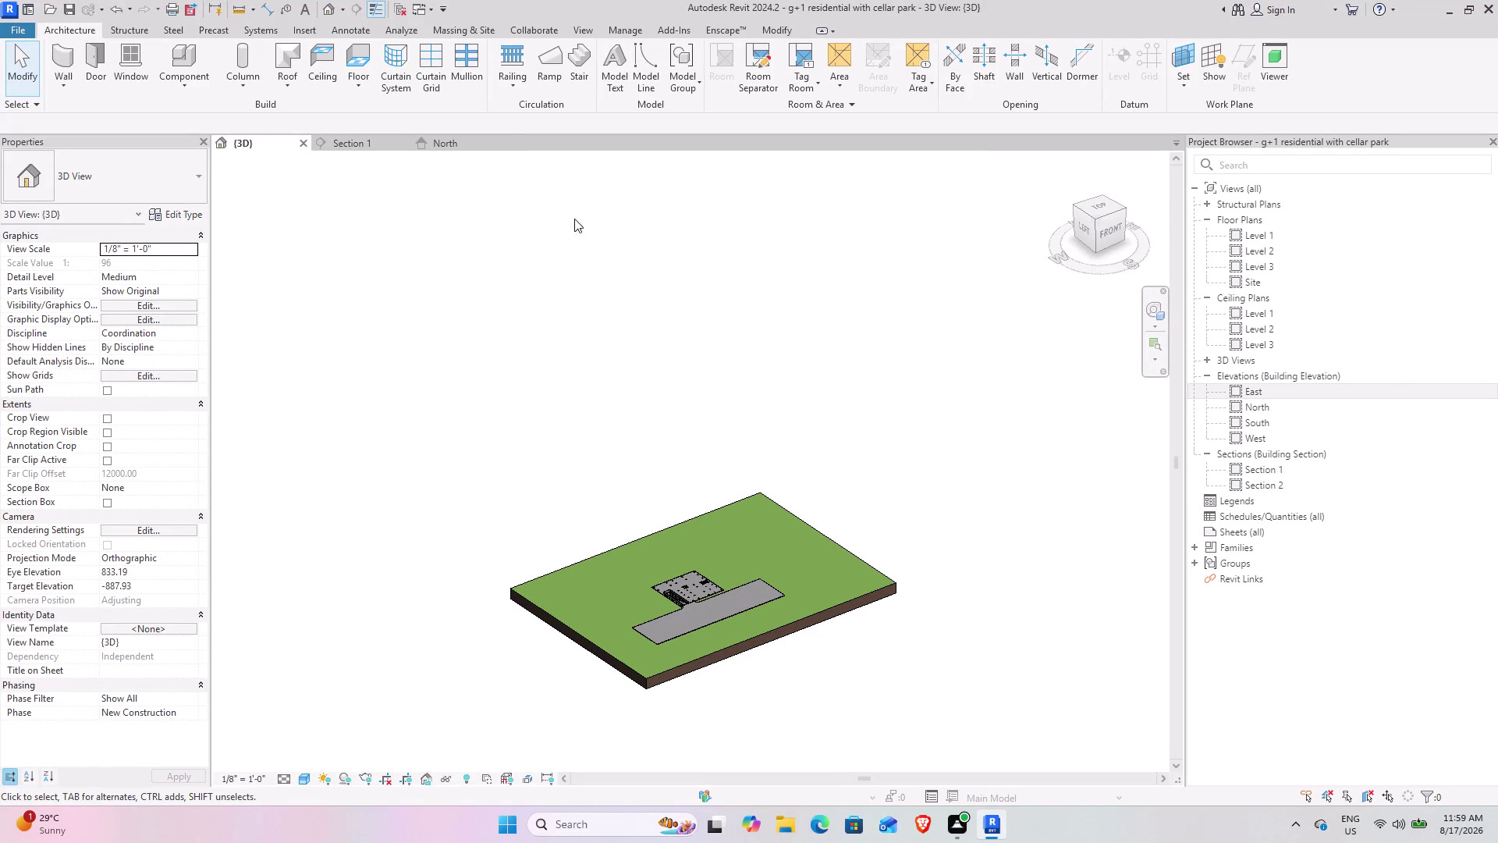
click(452, 148)
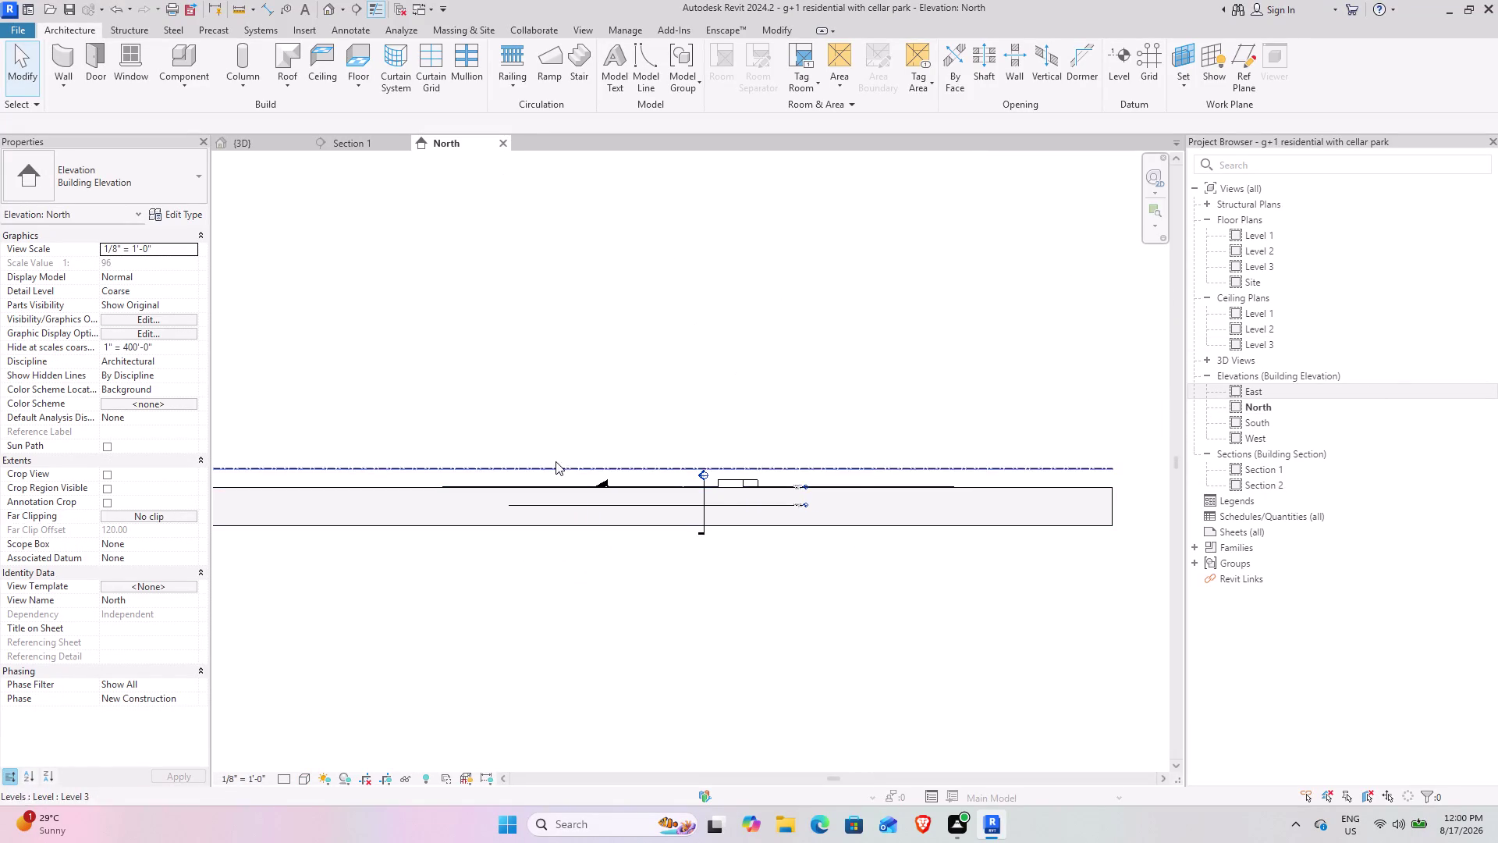
Set the Level 2 to Level 3 spacing to 10'6", putting Level 3 at 246.00.
middle_drag(556, 461, 927, 520)
click(666, 527)
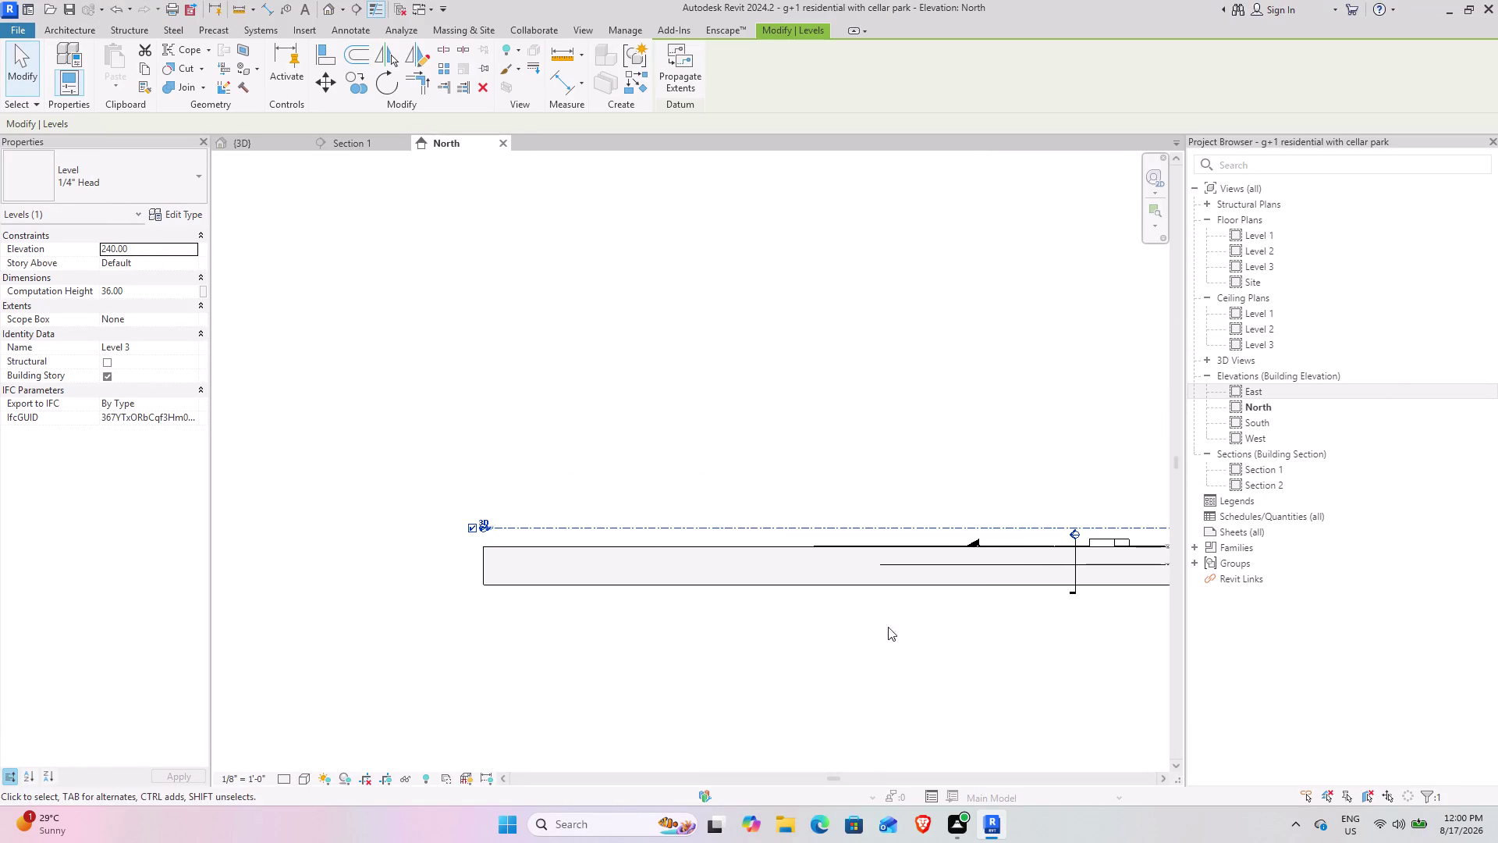
middle_drag(930, 573, 387, 615)
scroll(up, 3)
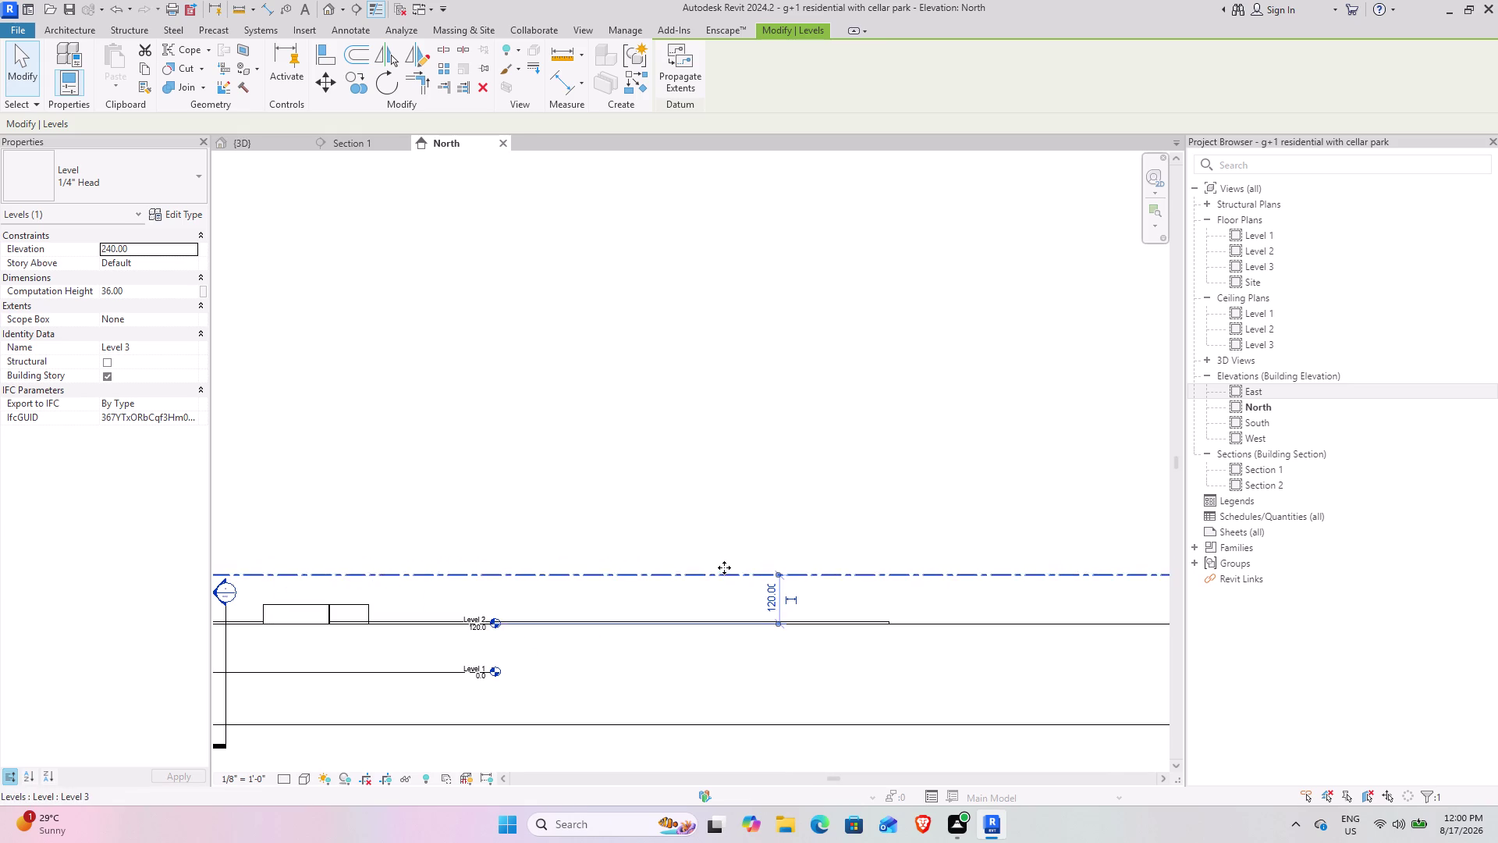
click(770, 606)
text(1)
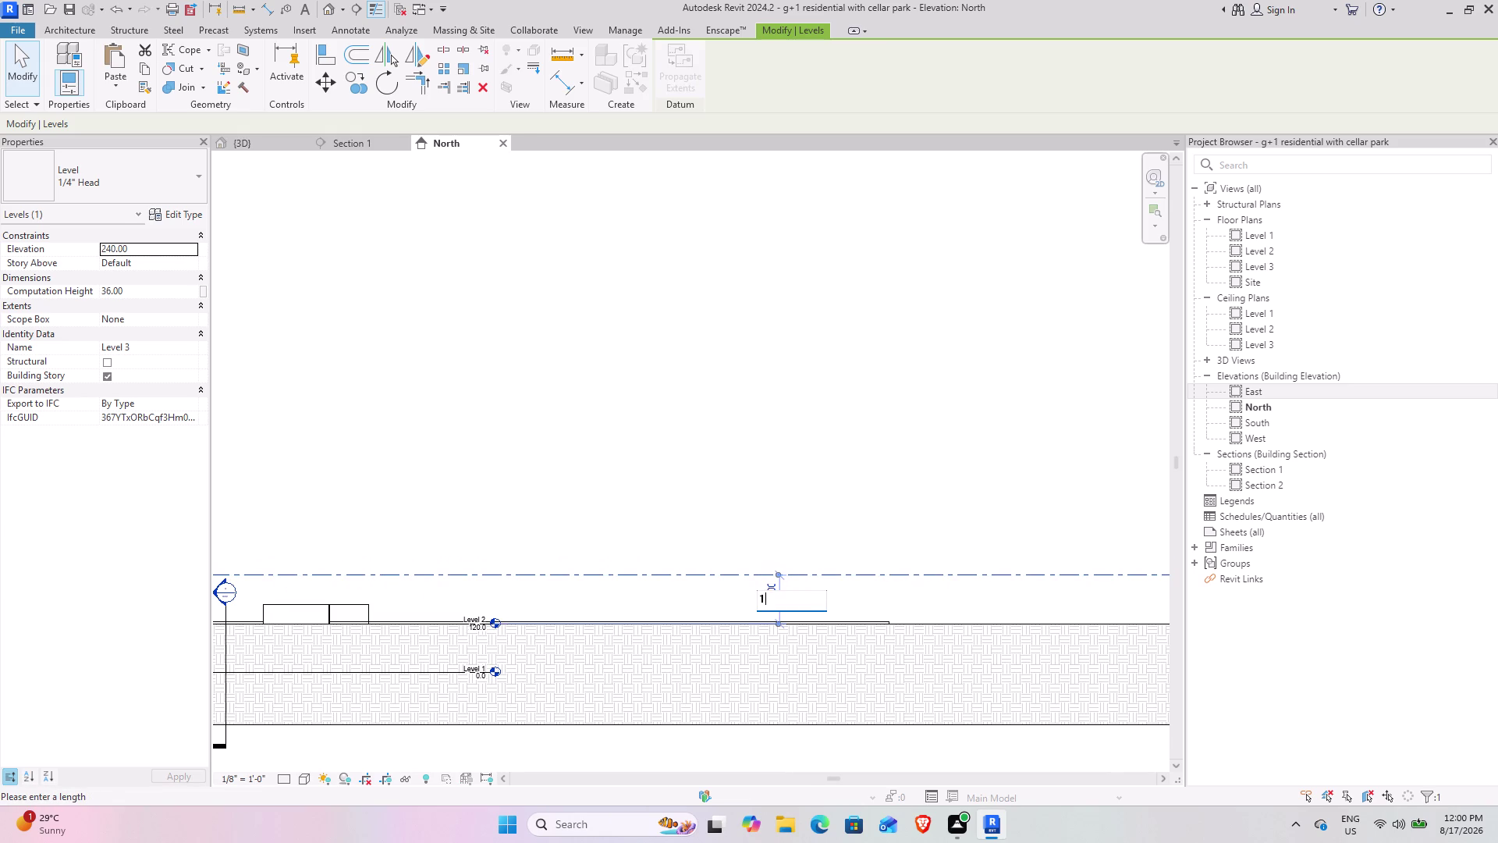
text(0'6")
key(Return)
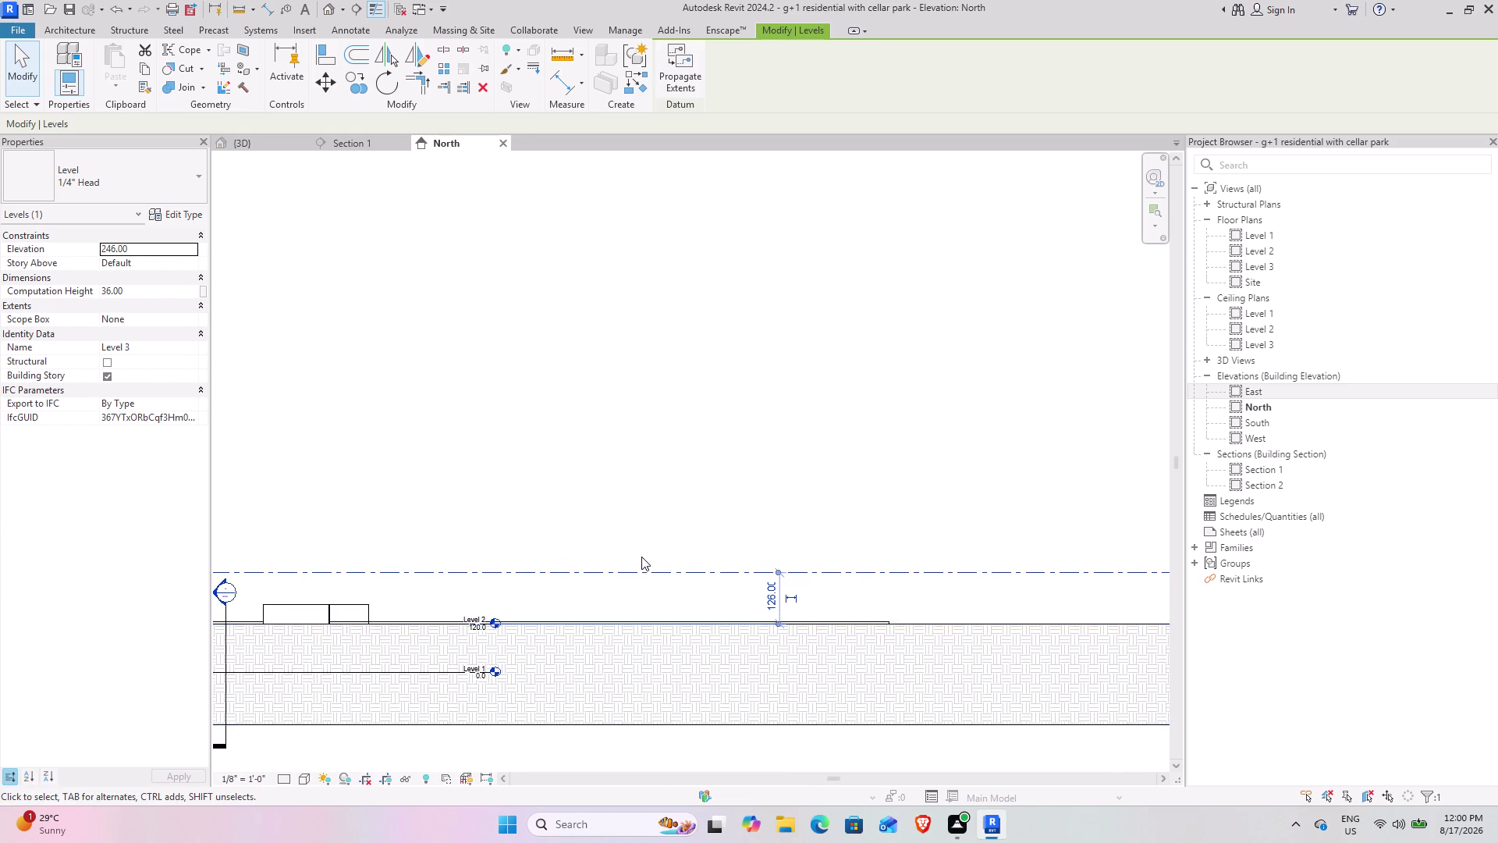
Review all level markers, select the Level 2 floor slab, and open the 3D view.
scroll(down, 3)
middle_drag(669, 491, 972, 459)
scroll(down, 3)
scroll(down, 3)
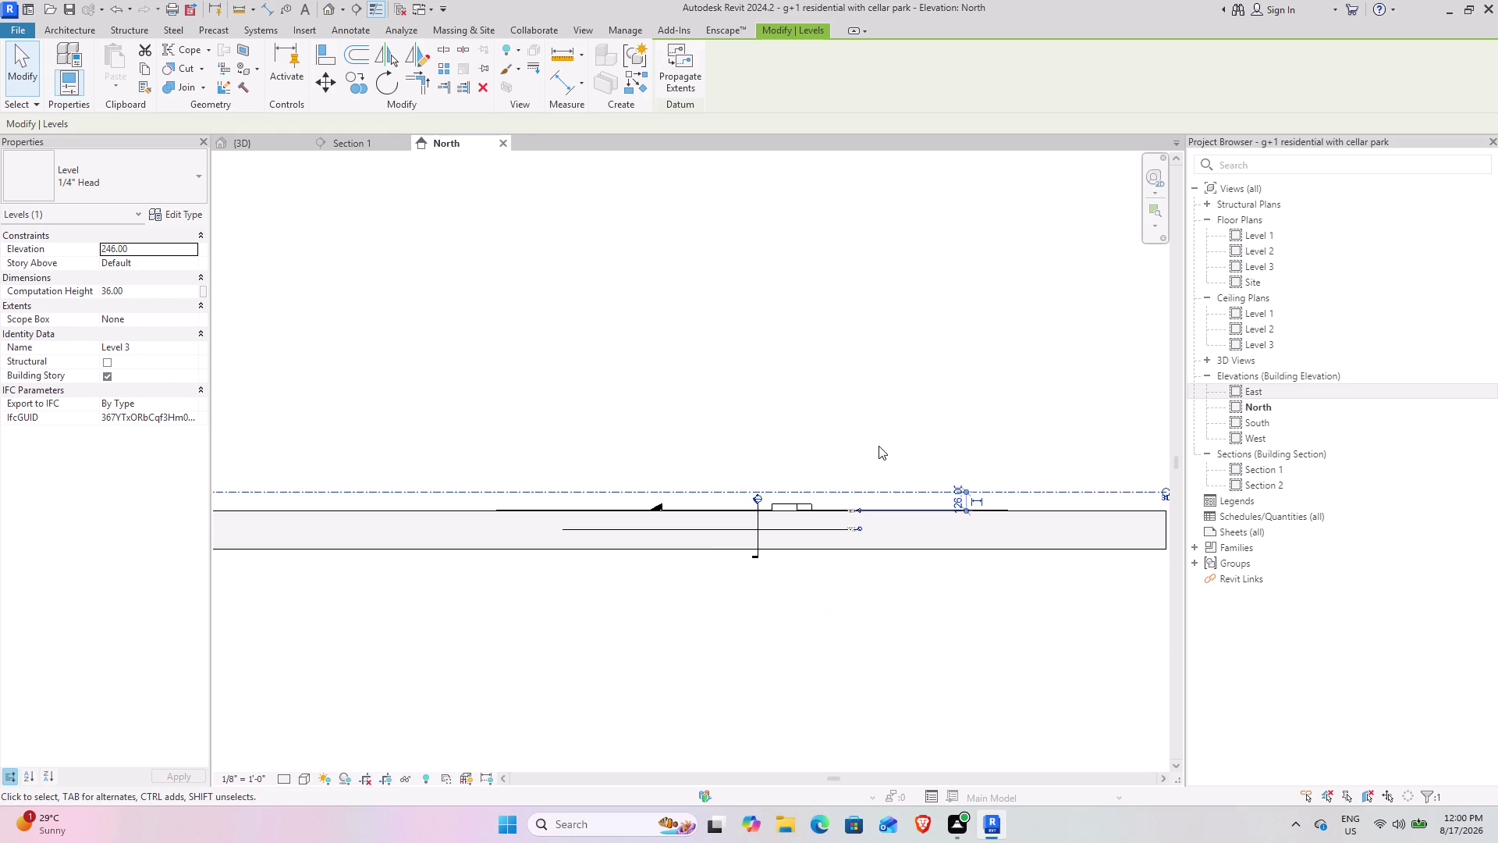
scroll(up, 3)
scroll(up, 3)
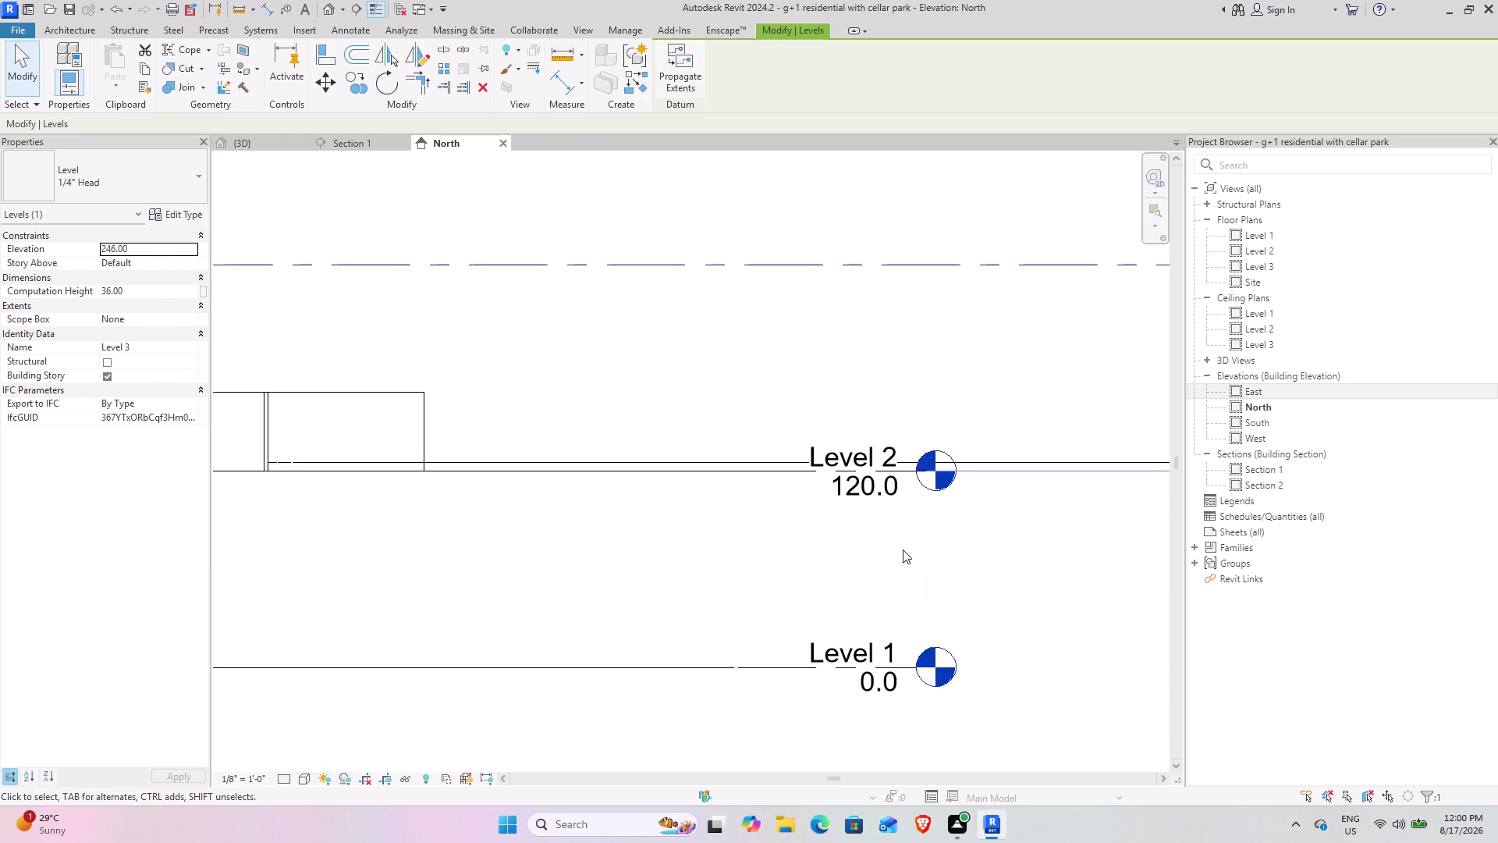
scroll(up, 3)
scroll(down, 3)
middle_drag(480, 527, 681, 564)
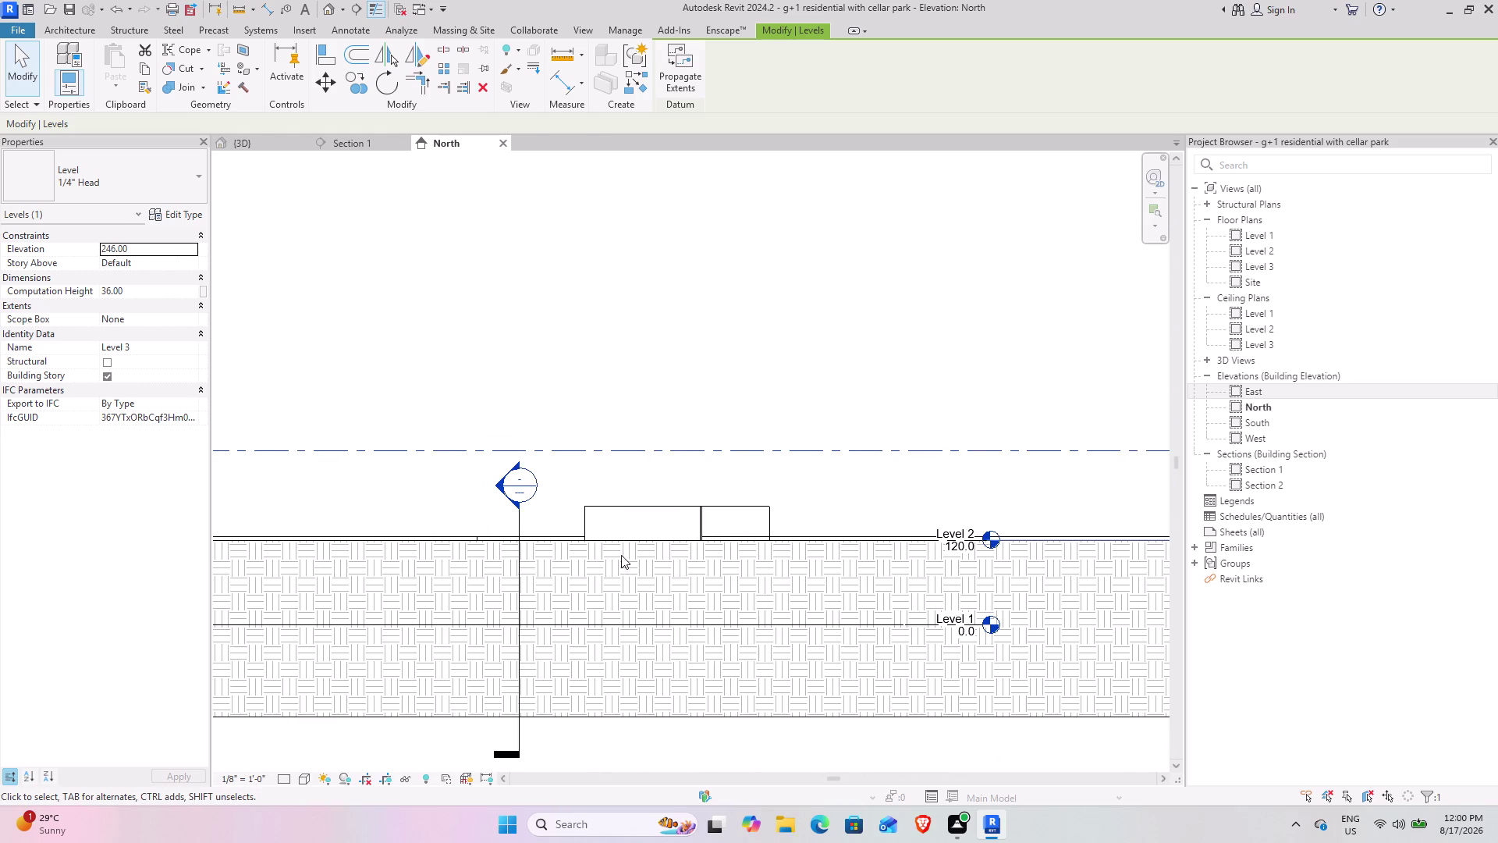
scroll(up, 3)
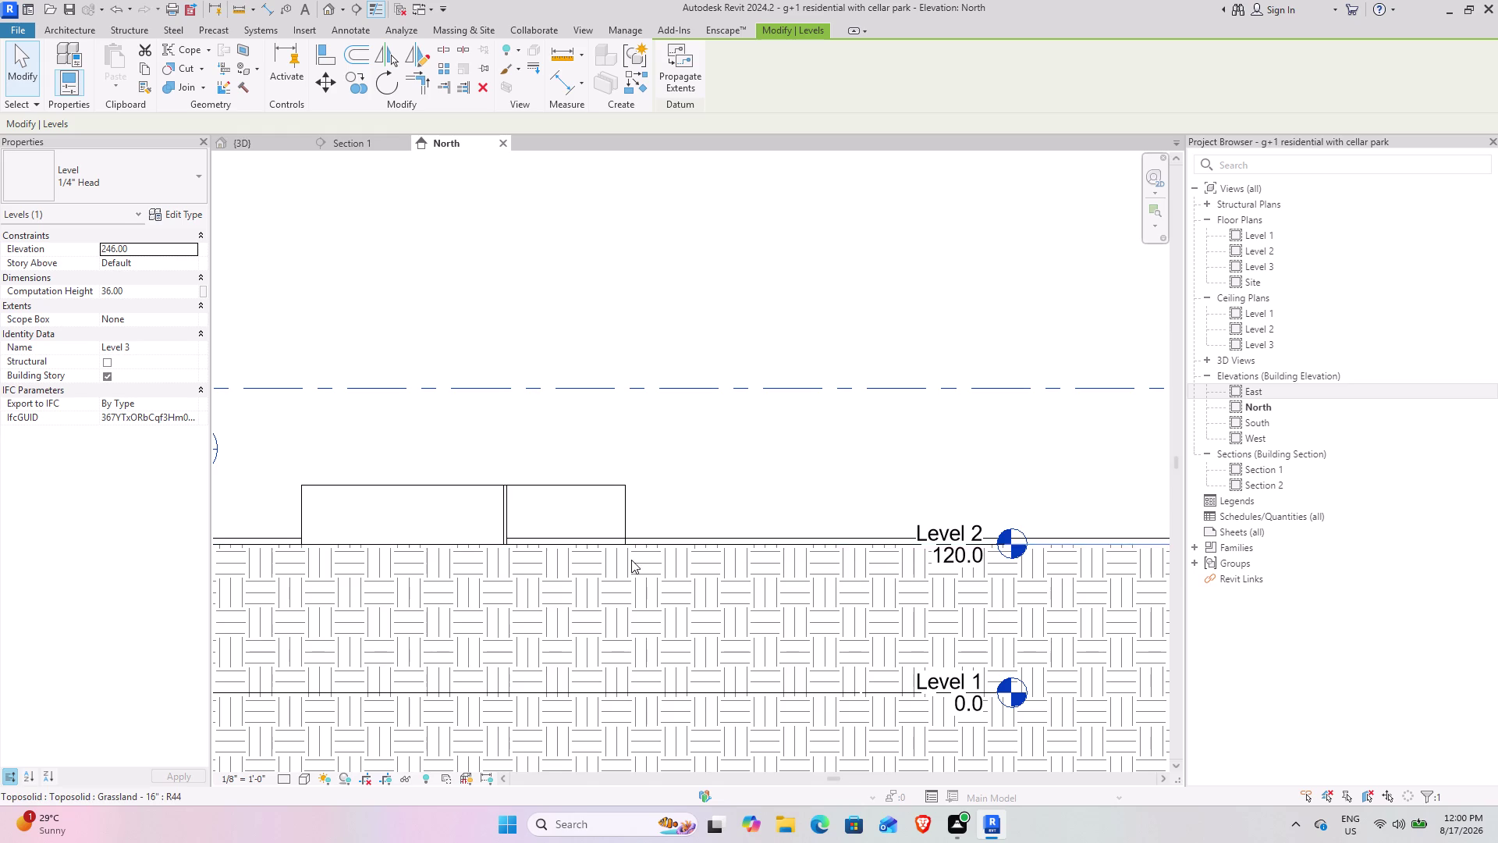
click(729, 532)
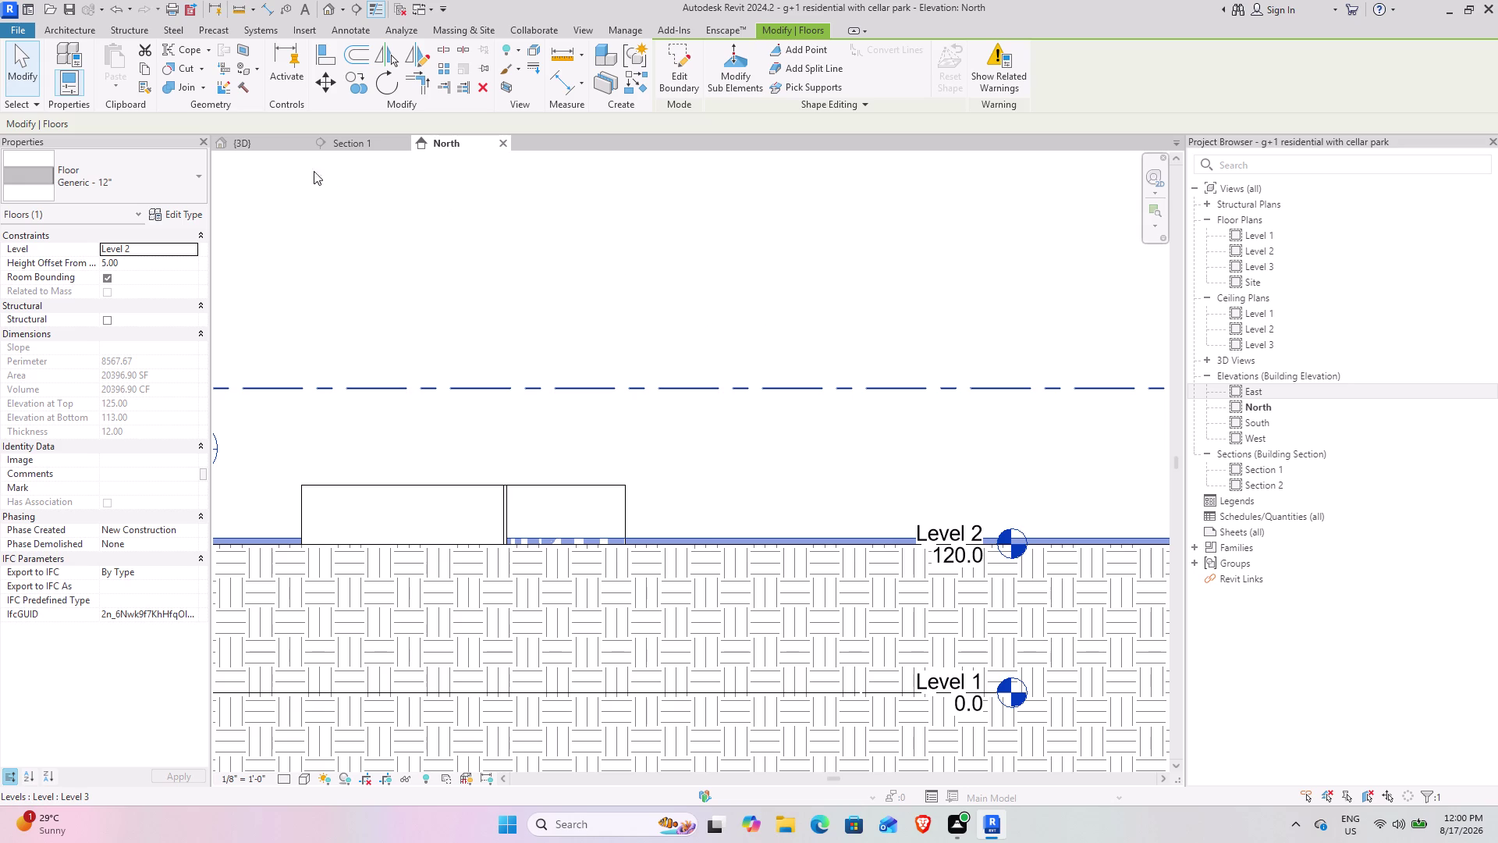
click(257, 151)
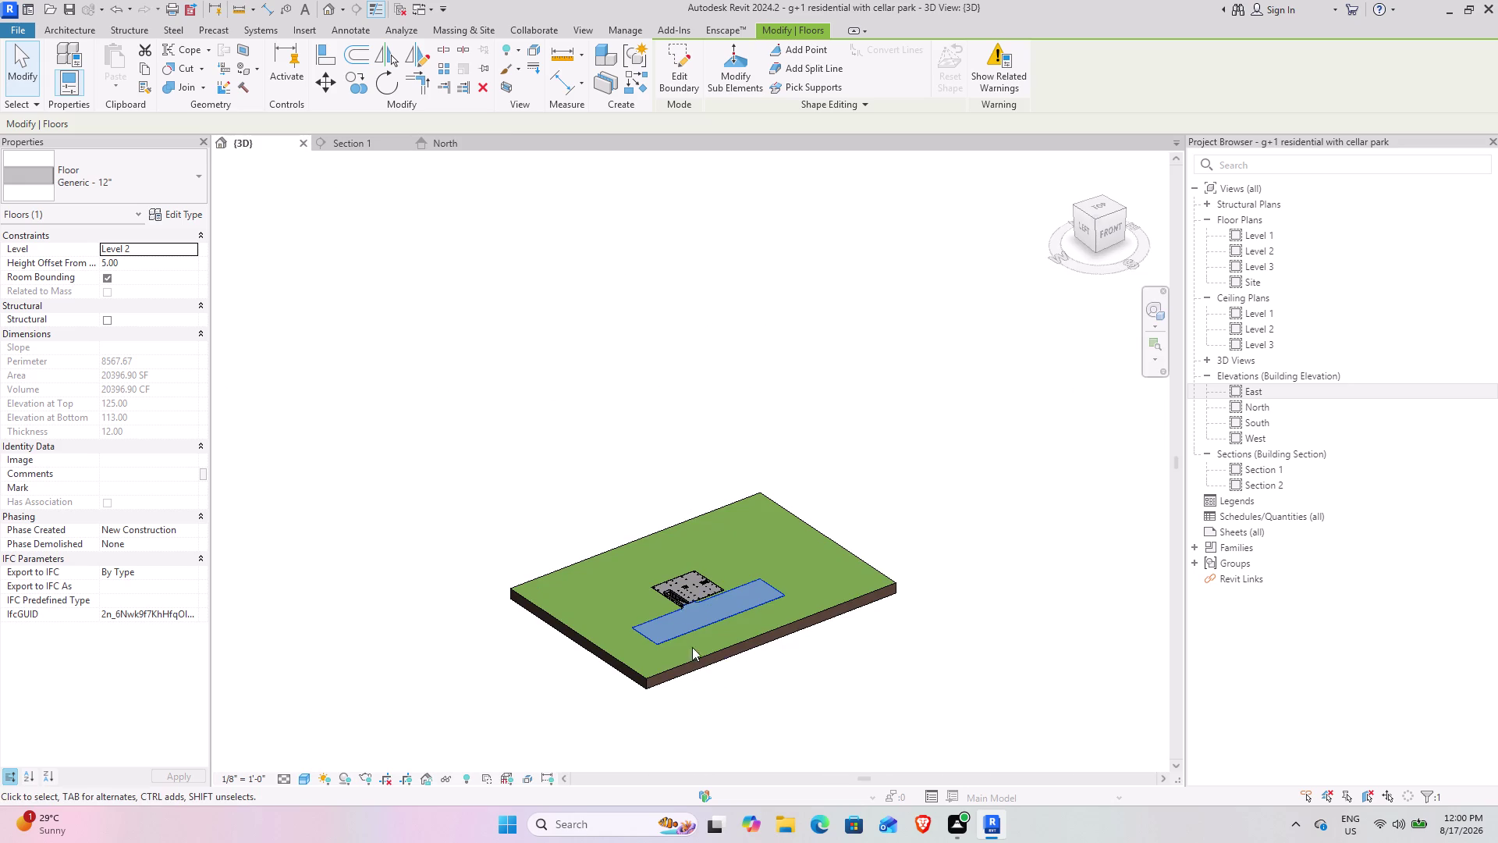
scroll(up, 3)
click(1070, 746)
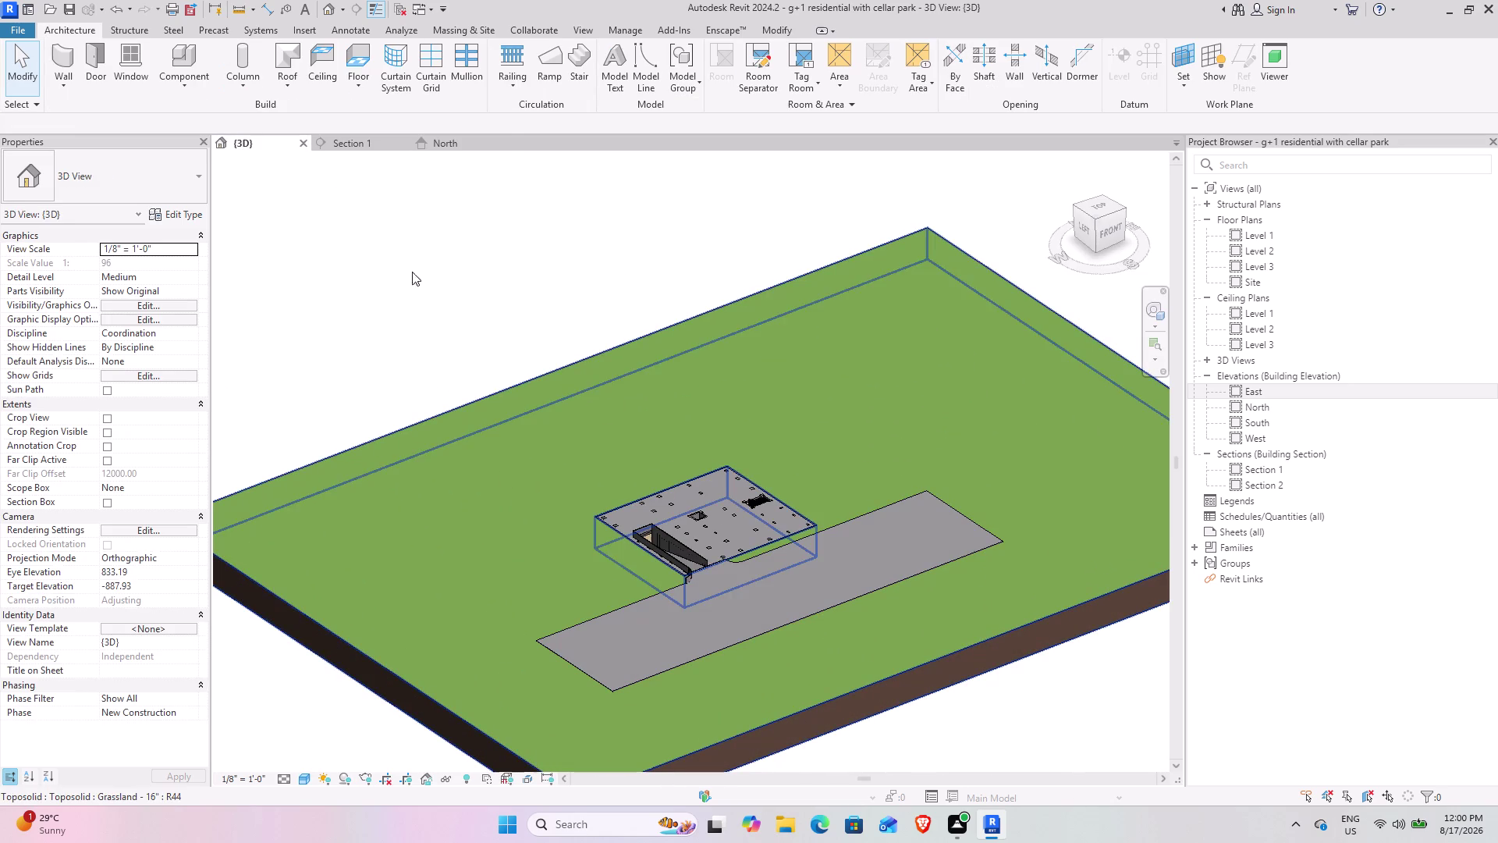
click(468, 137)
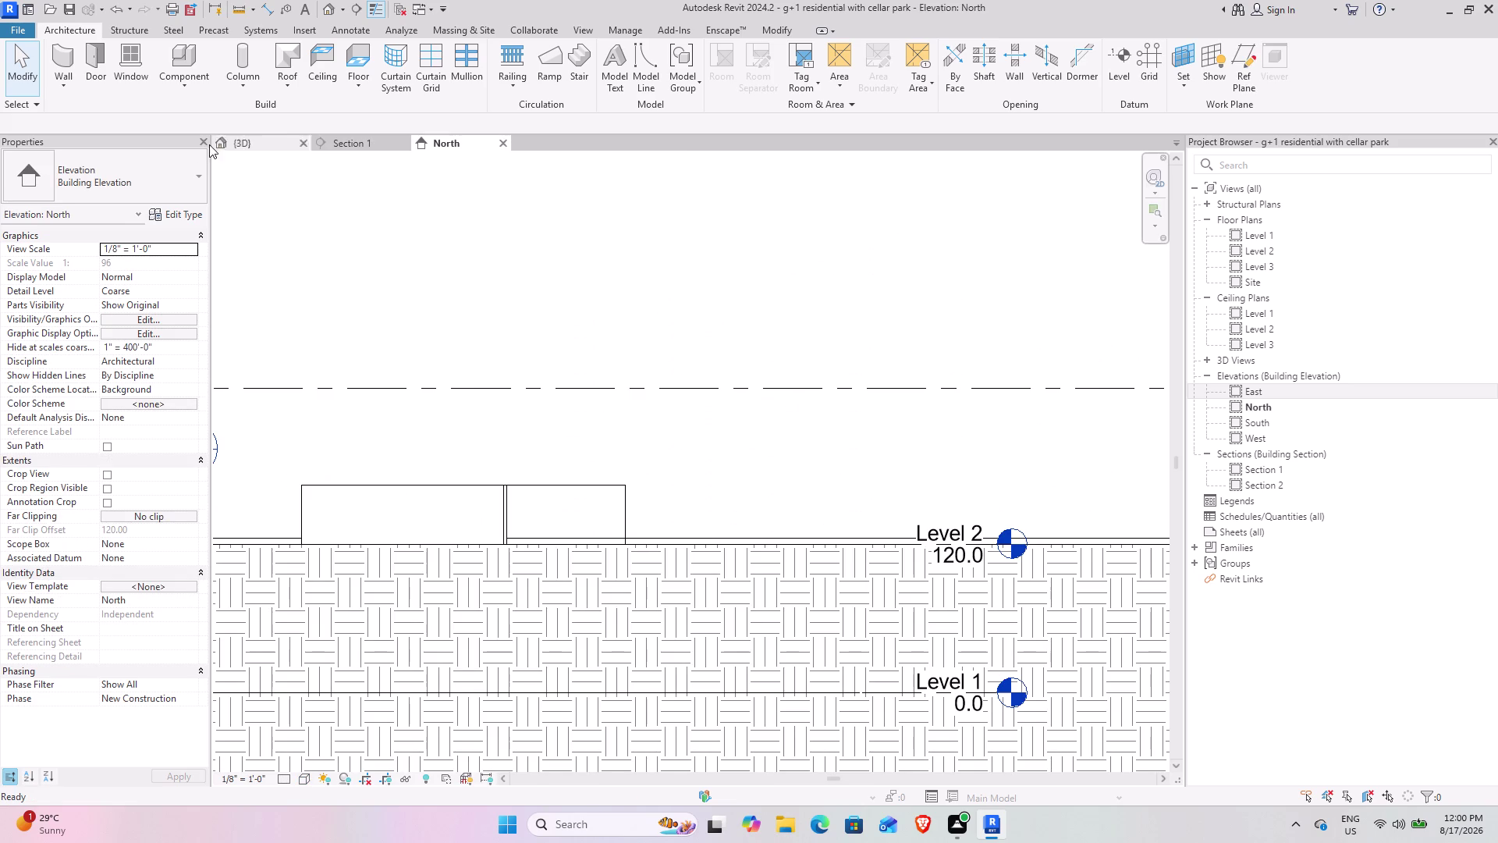
click(244, 141)
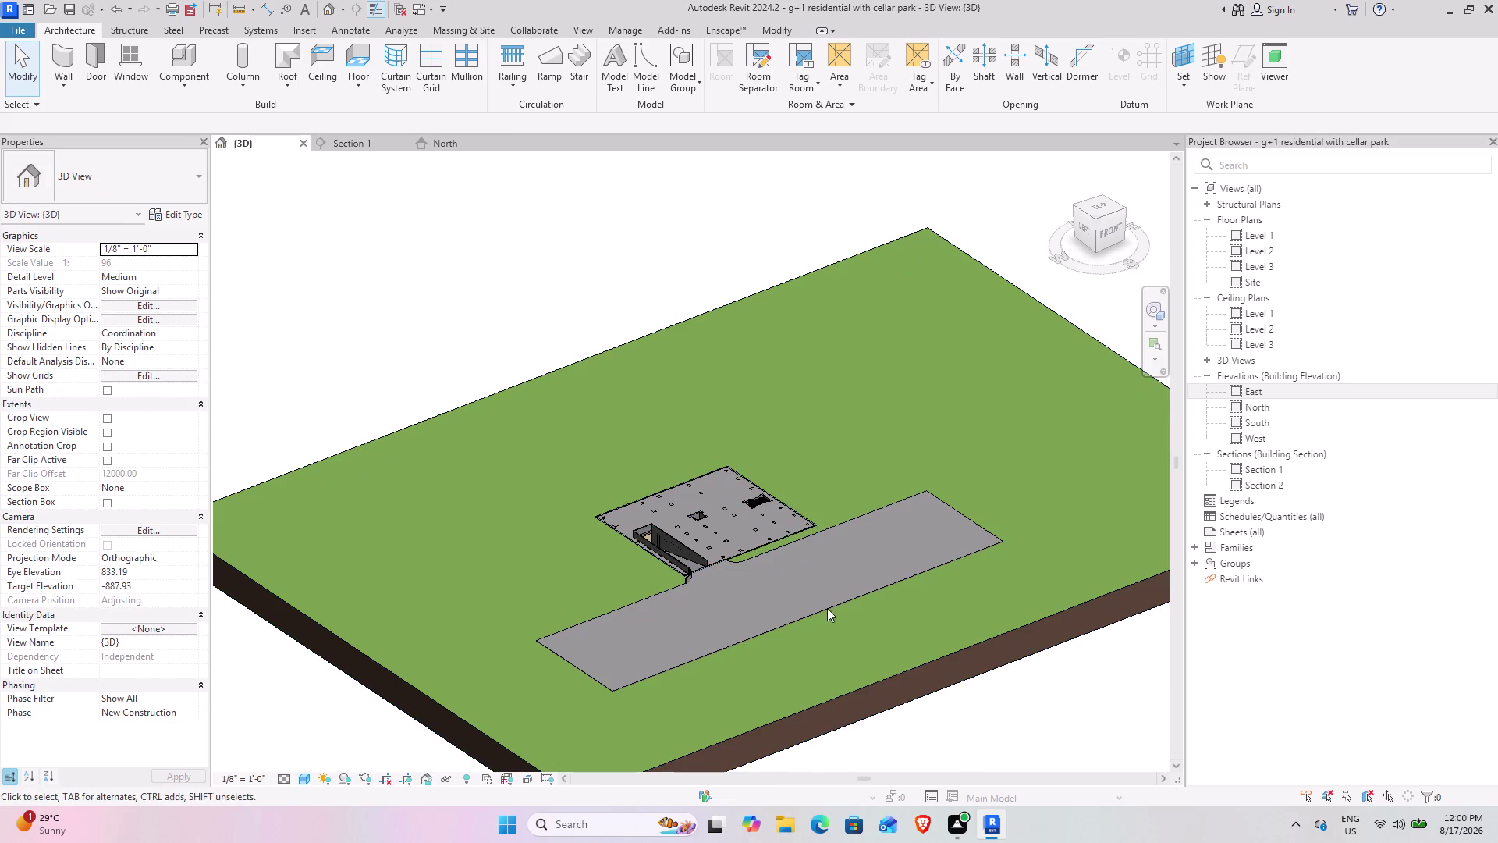
scroll(up, 3)
scroll(up, 3)
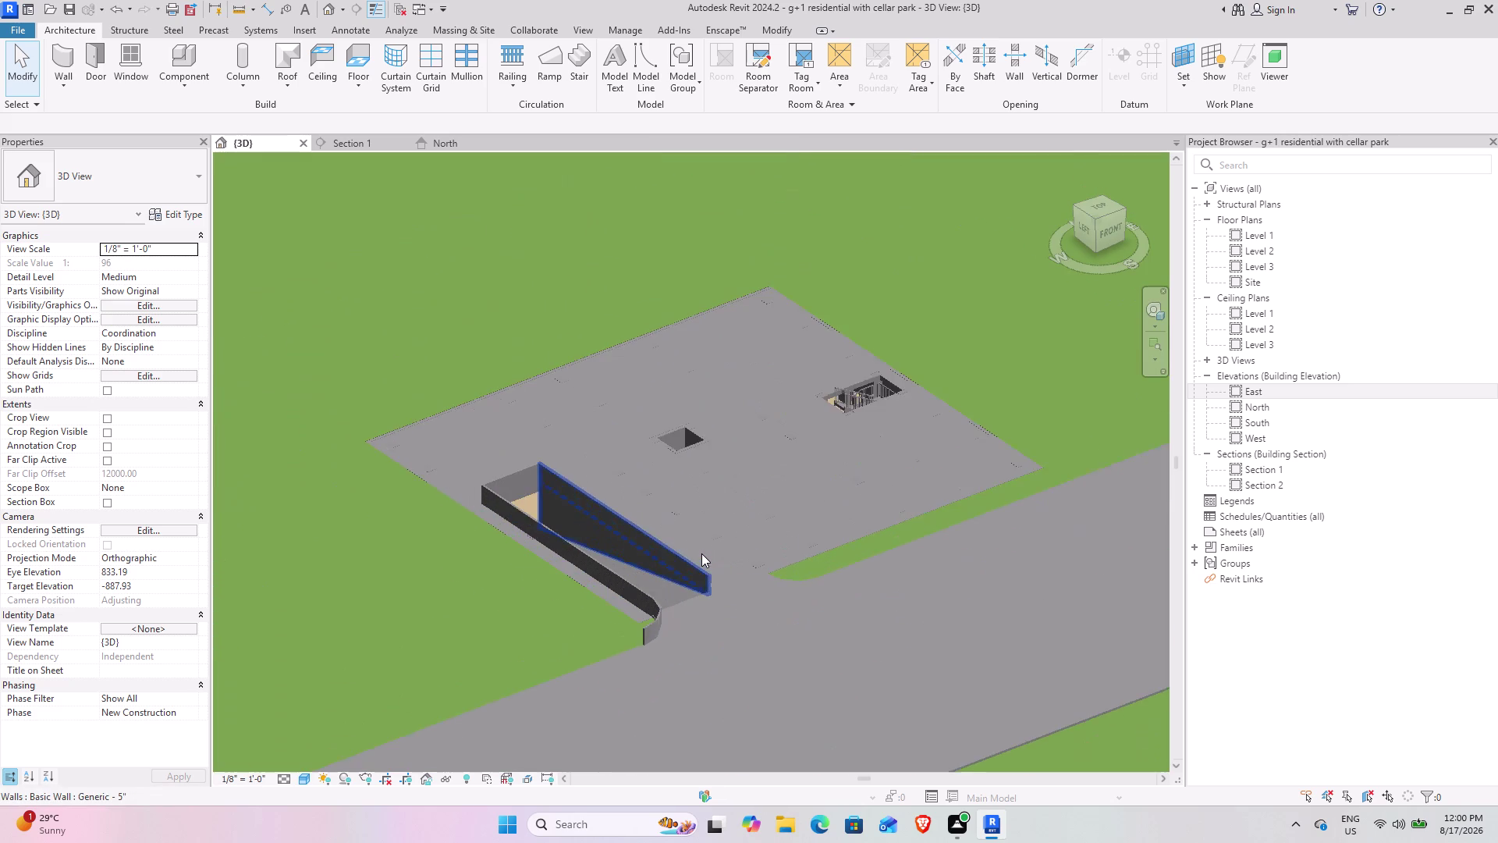
scroll(up, 3)
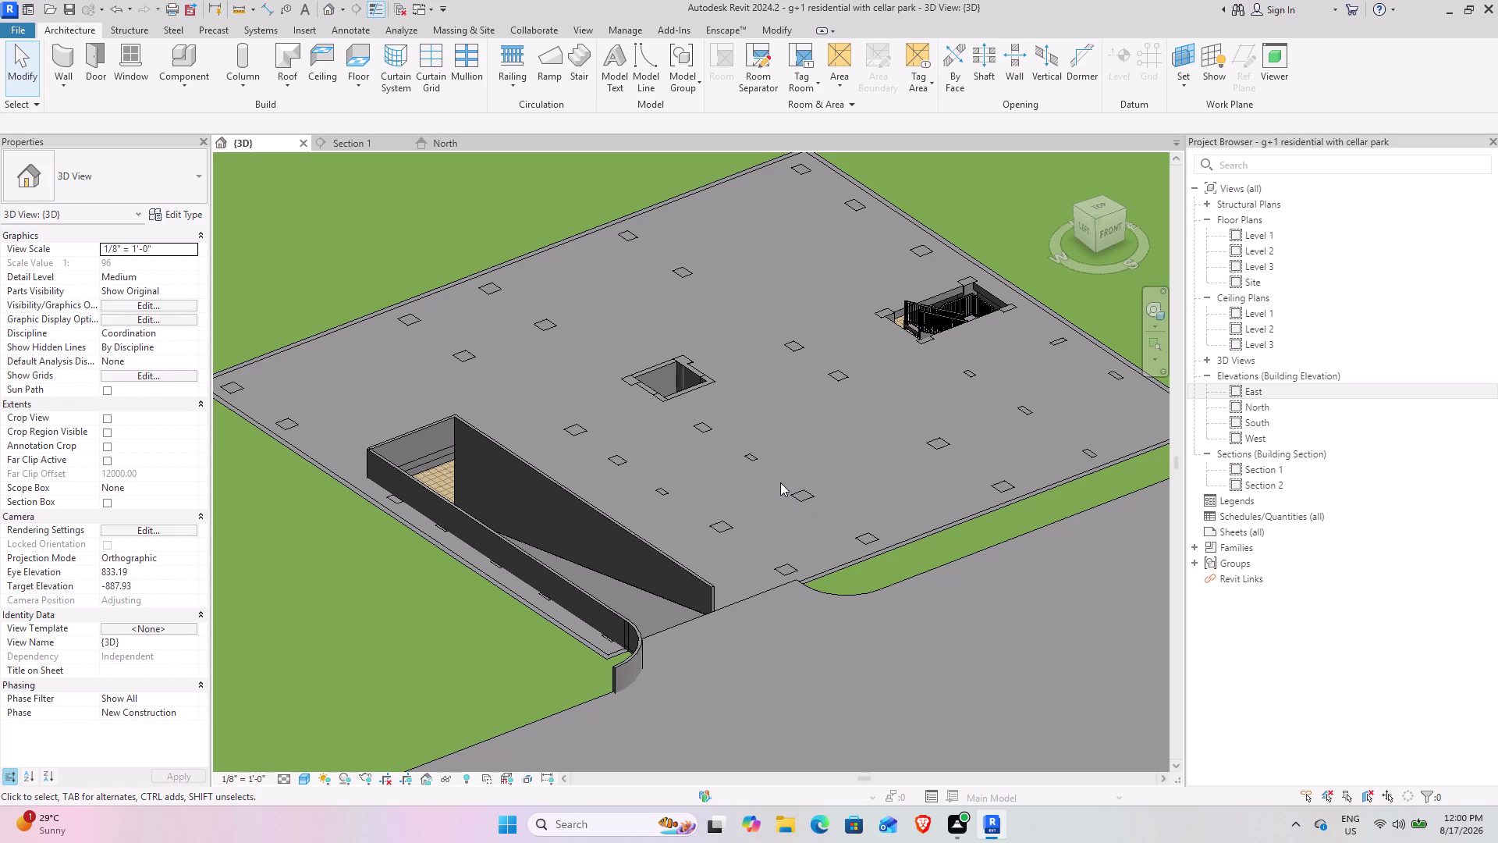
scroll(down, 3)
scroll(up, 3)
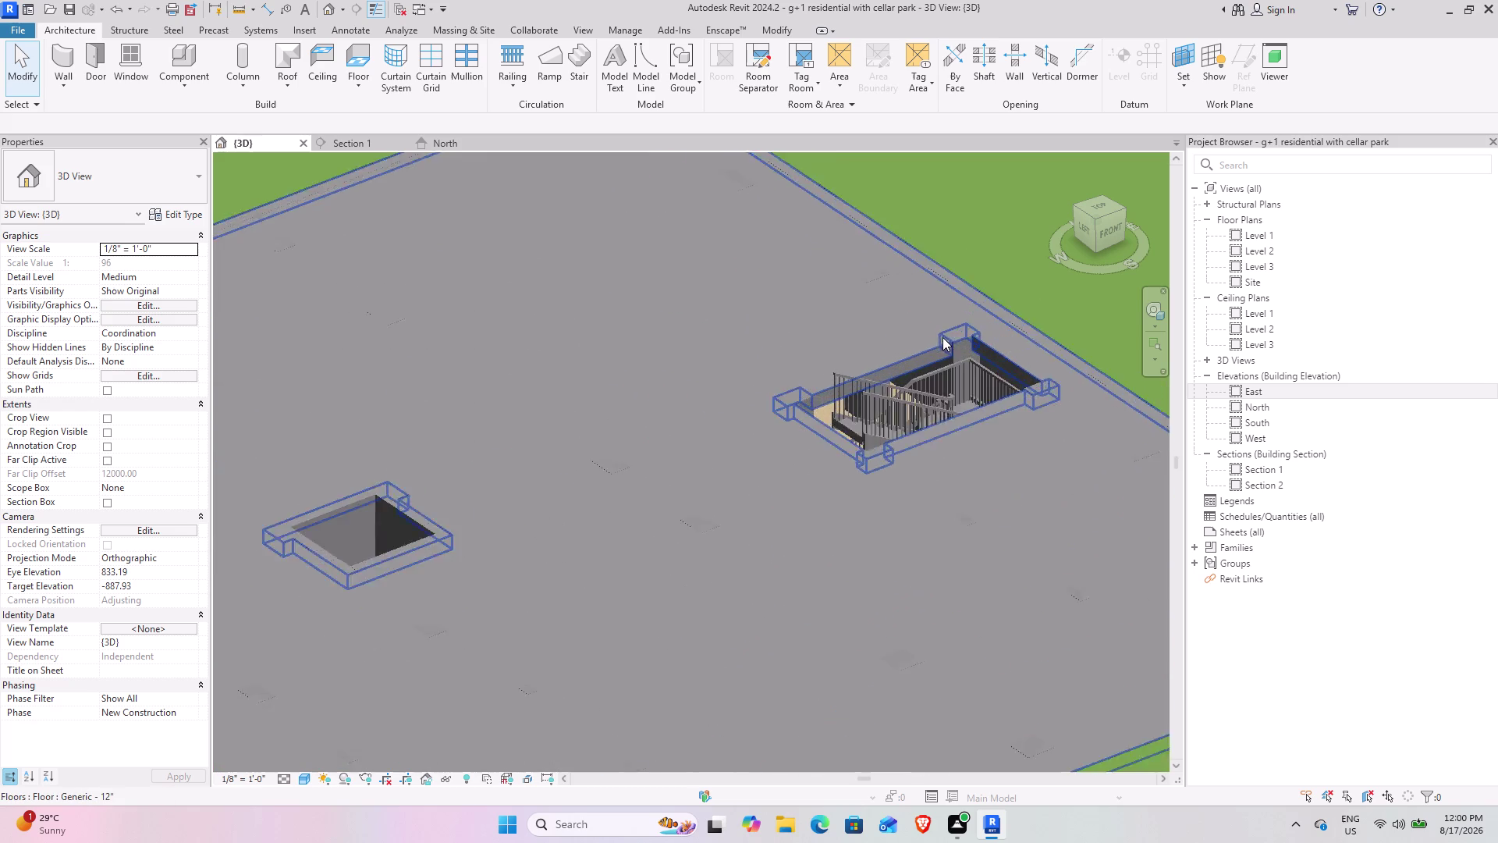
scroll(up, 3)
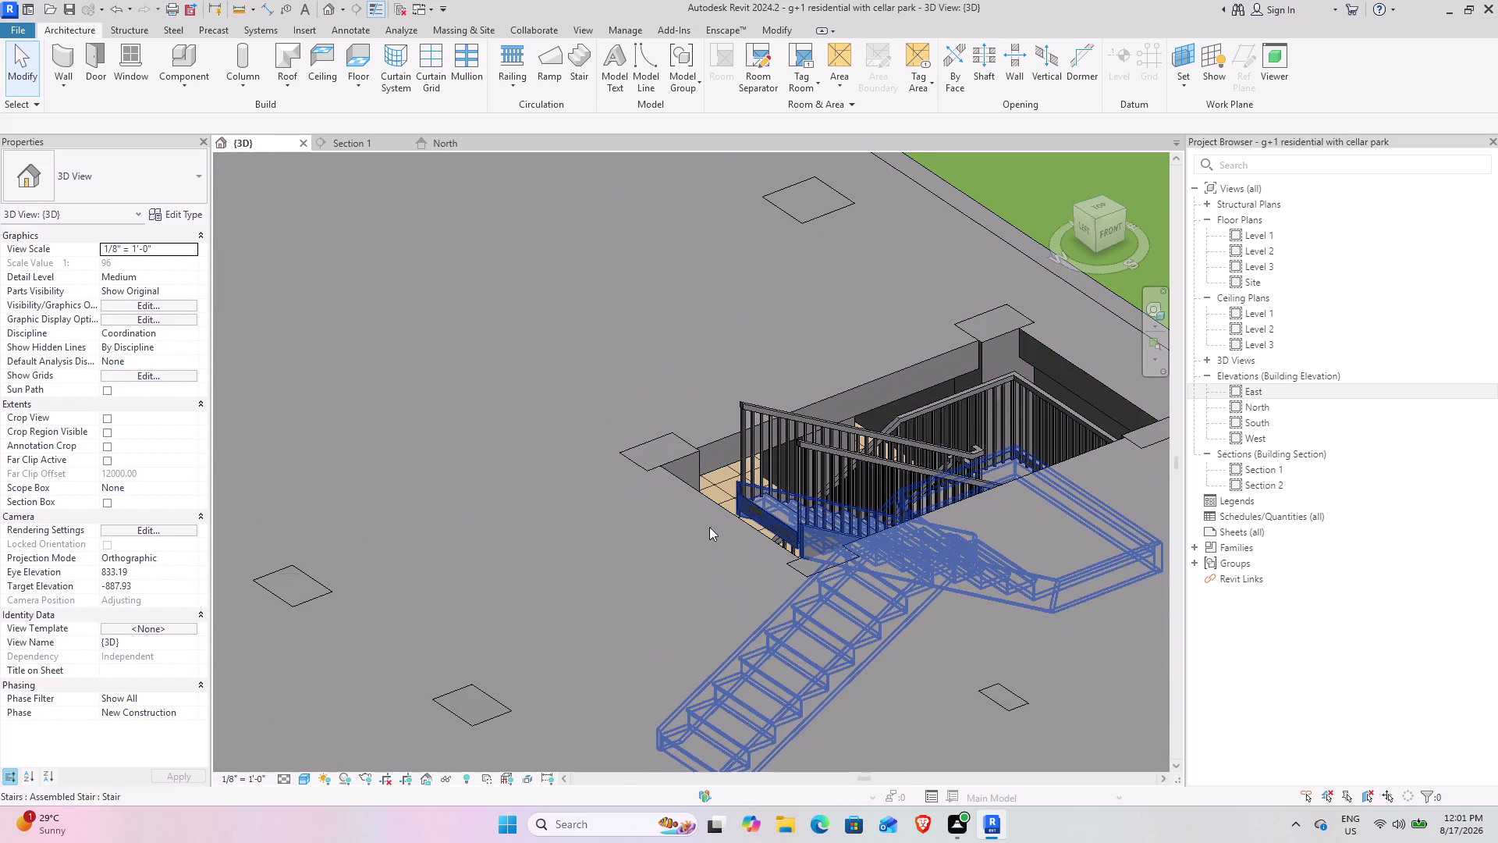
scroll(down, 3)
middle_drag(660, 544, 715, 507)
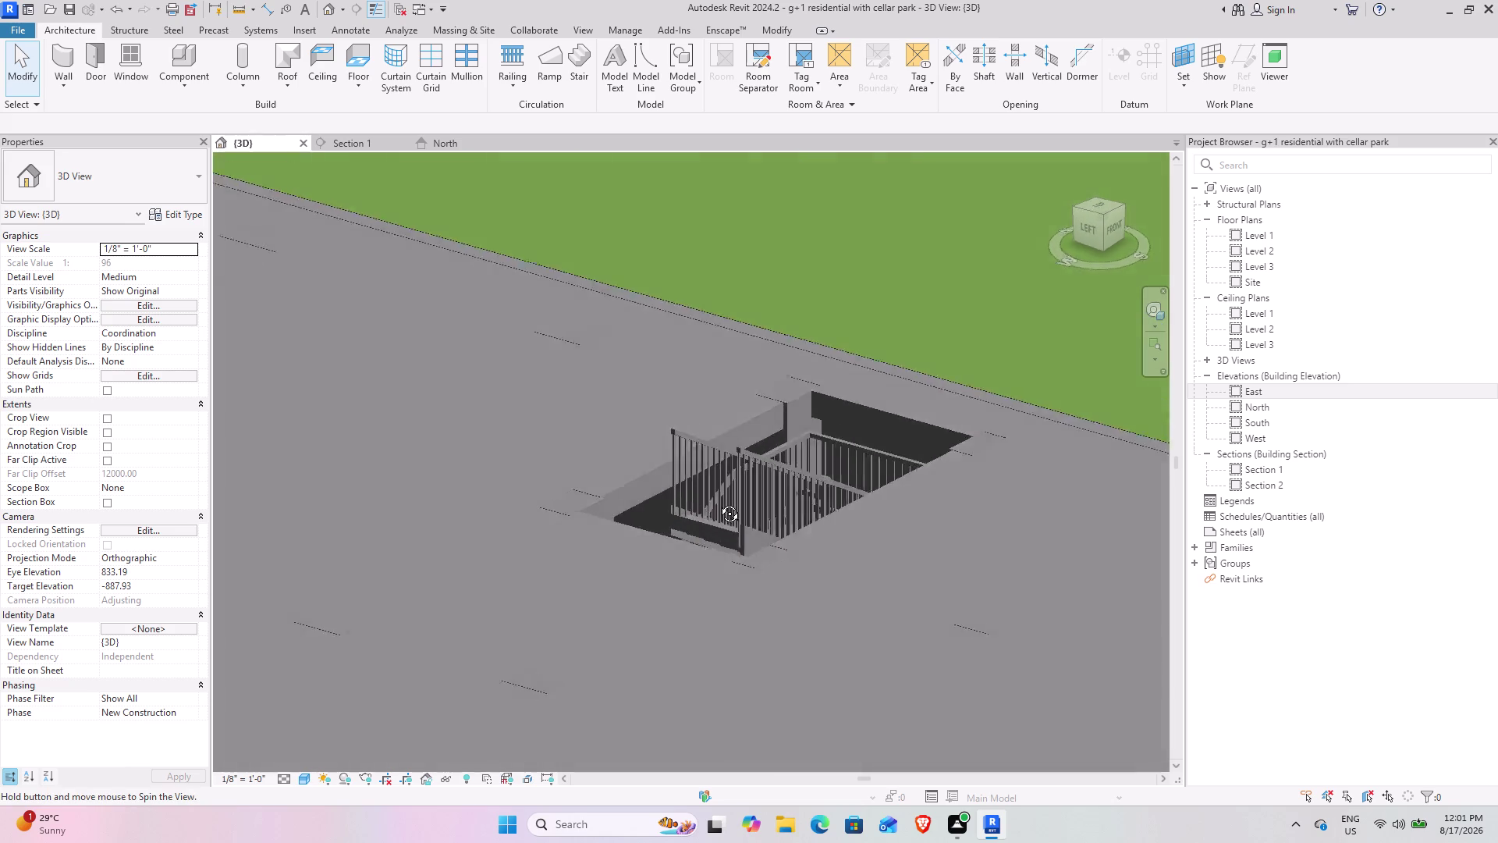
middle_drag(715, 507, 518, 412)
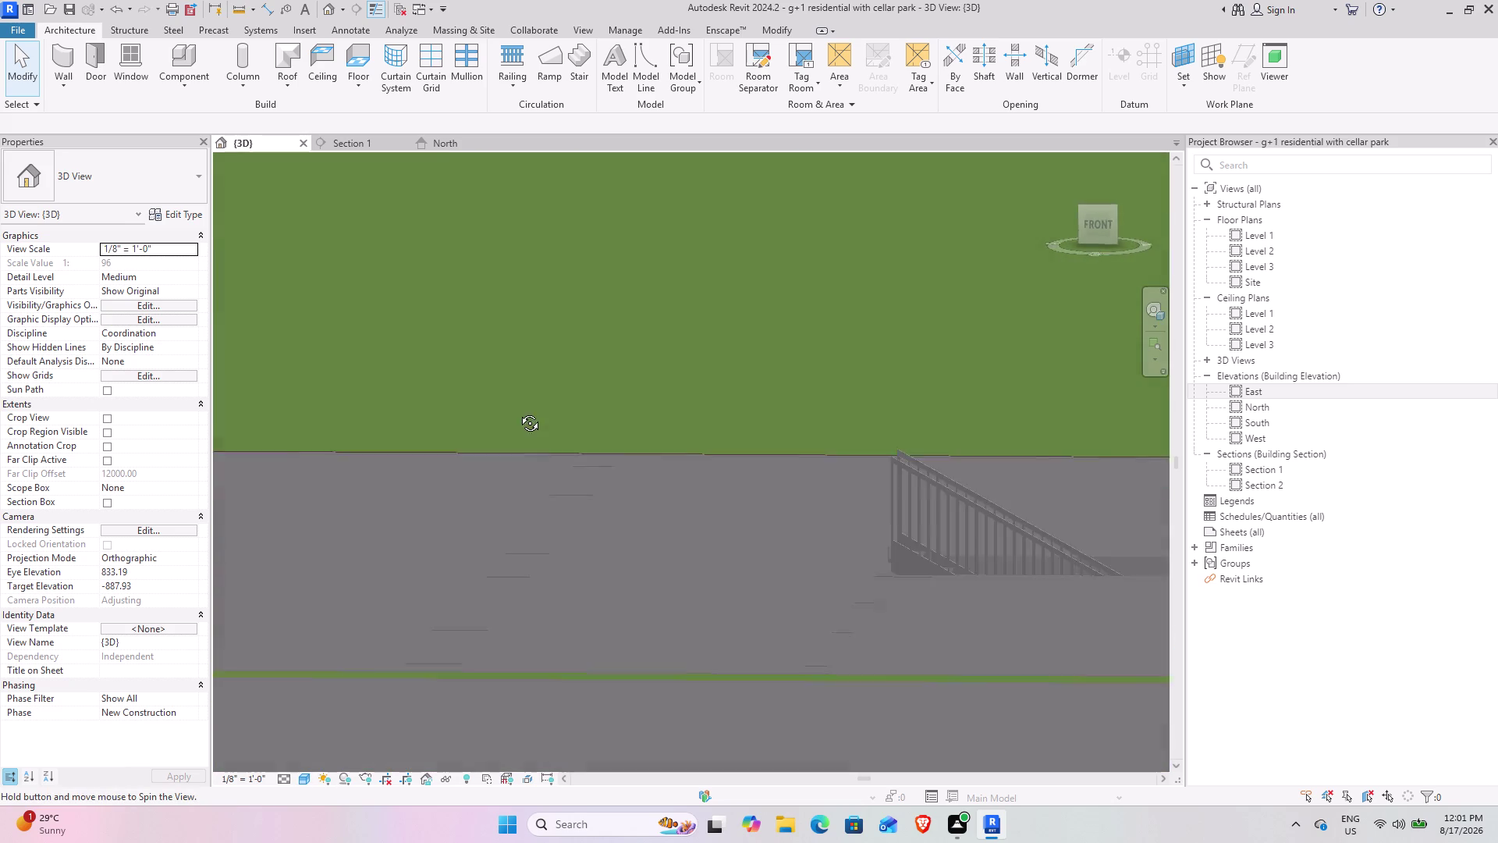
middle_drag(518, 411, 766, 424)
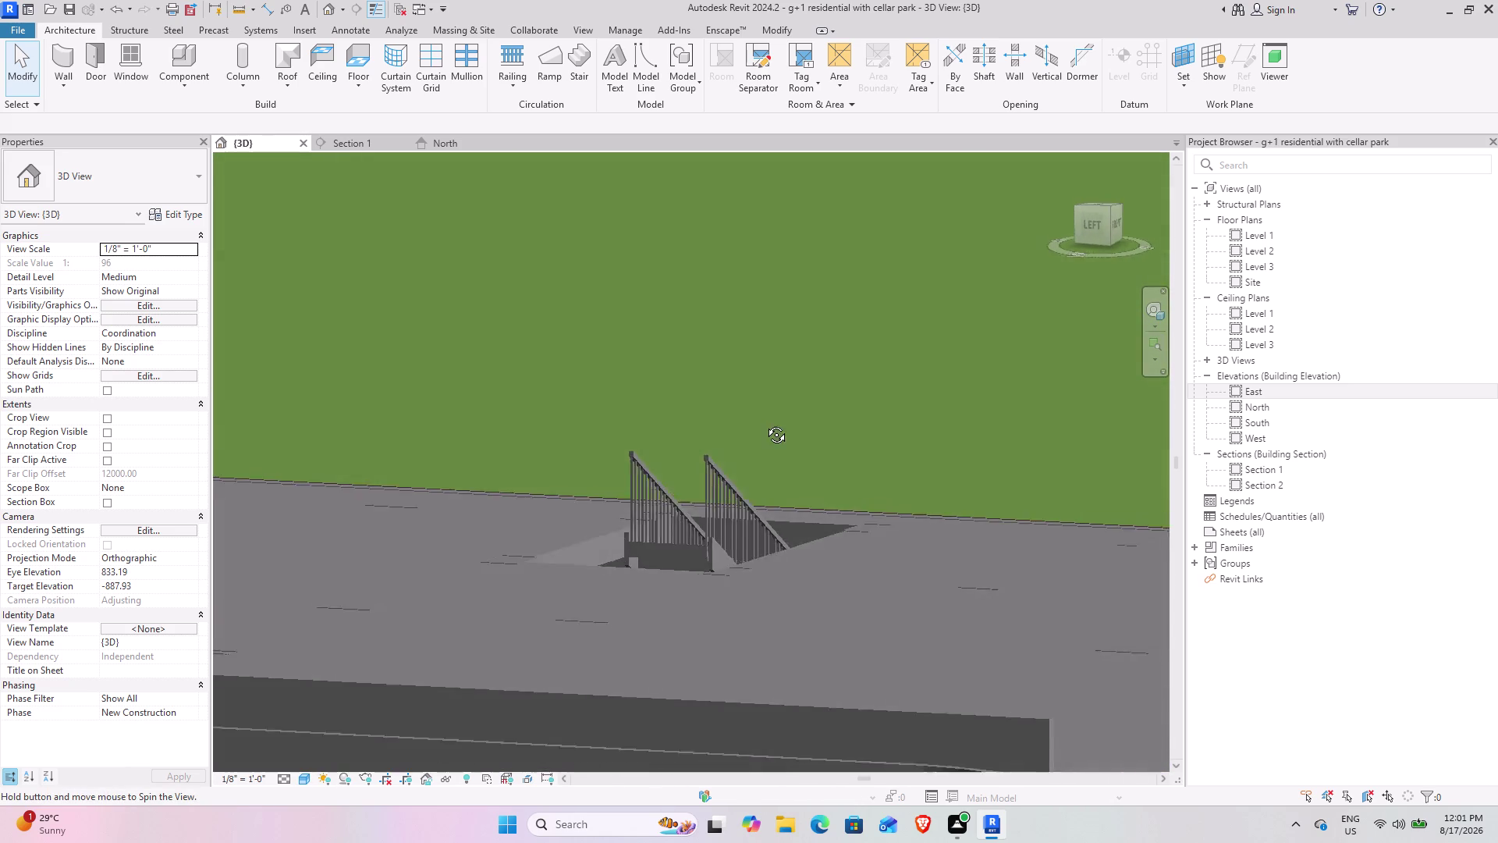
middle_drag(765, 424, 513, 382)
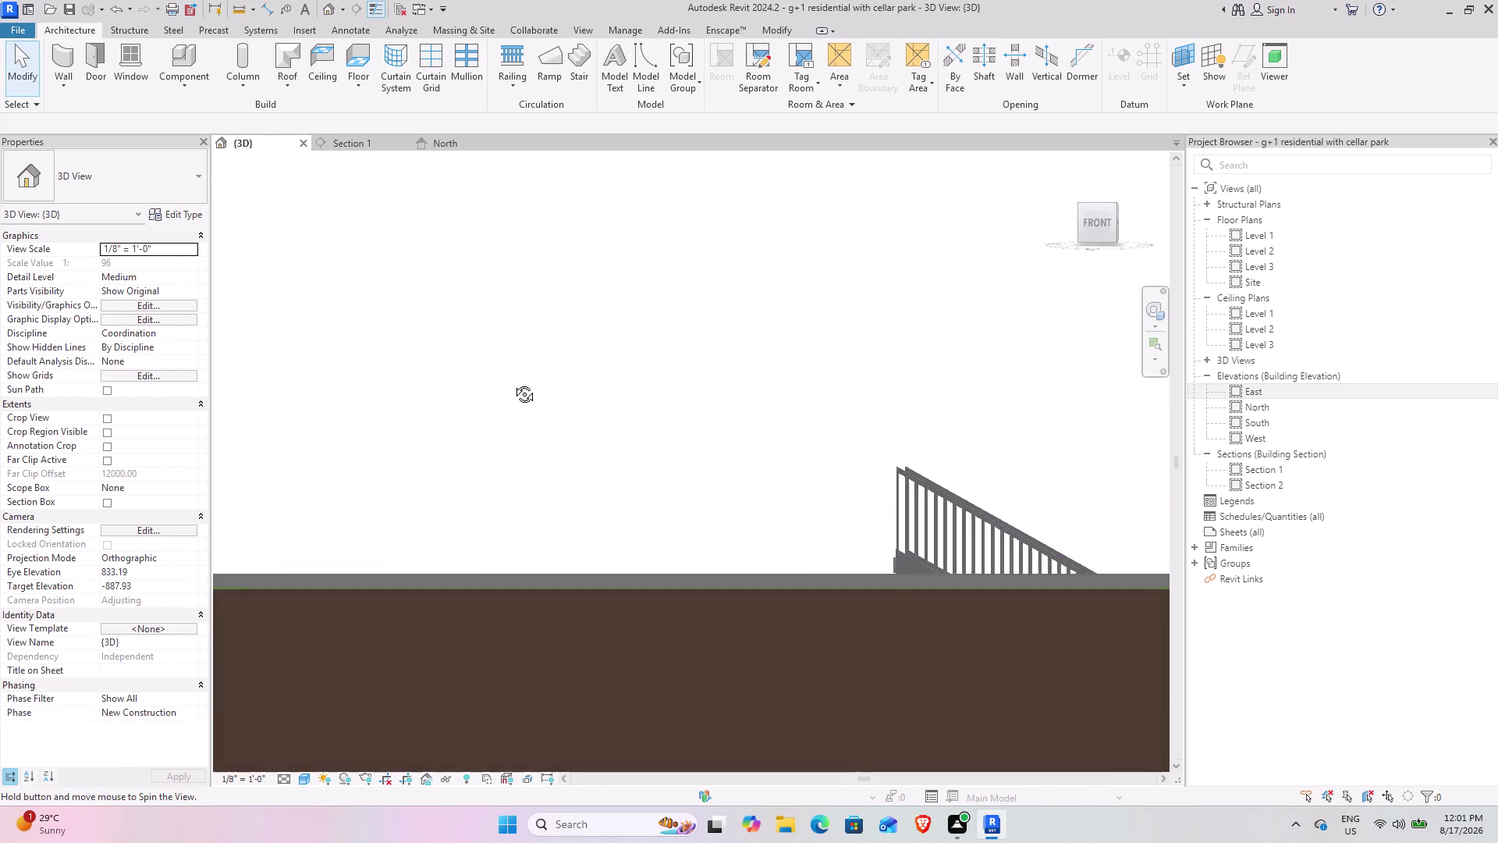
middle_drag(512, 382, 513, 454)
scroll(down, 3)
middle_drag(573, 494, 573, 496)
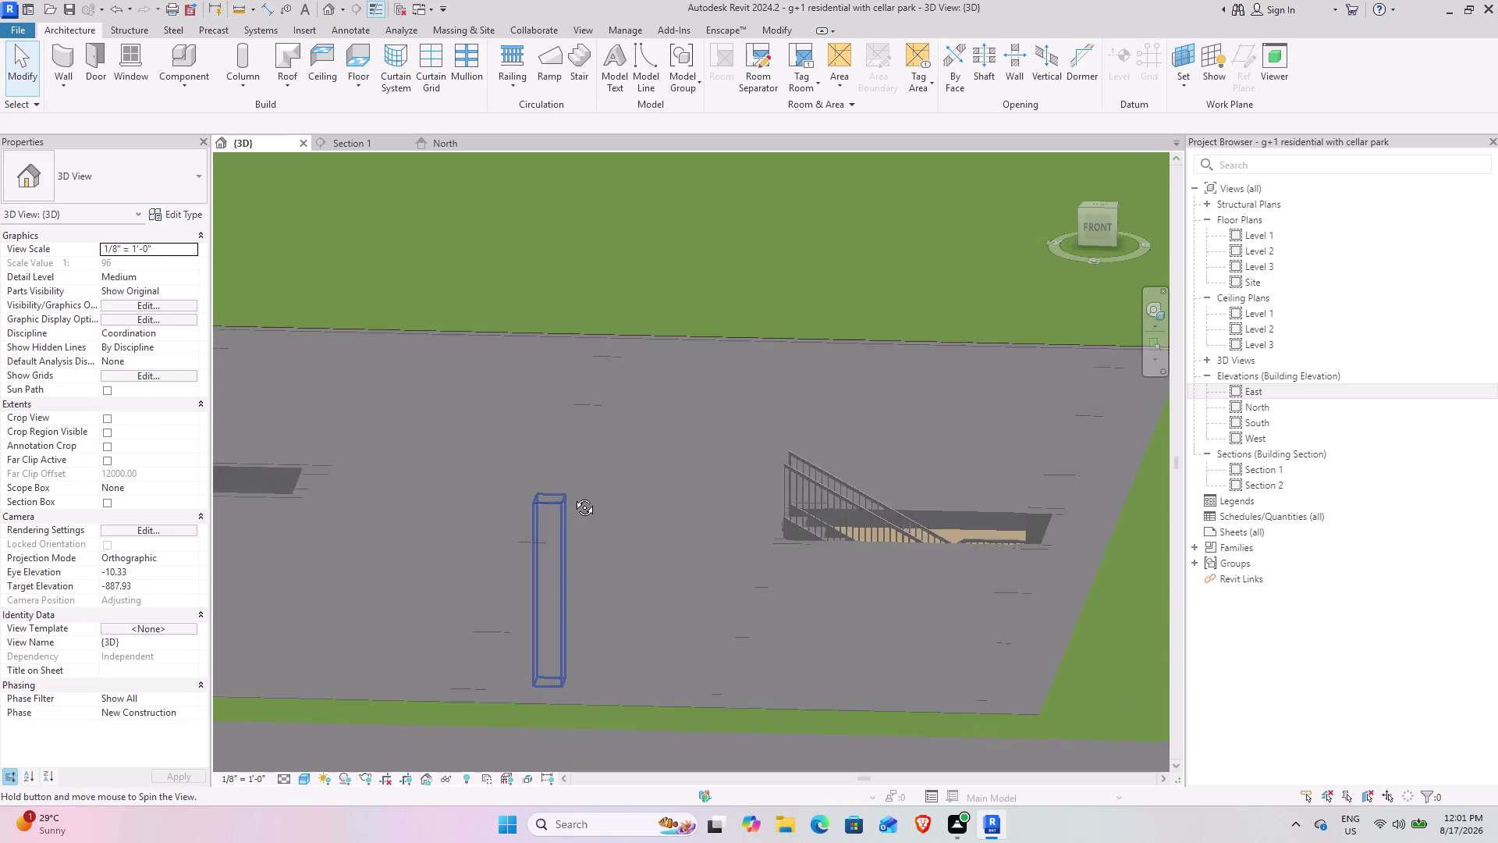
middle_drag(573, 495, 642, 546)
Select the assembled cellar stair and orbit around its runs and railings.
click(746, 511)
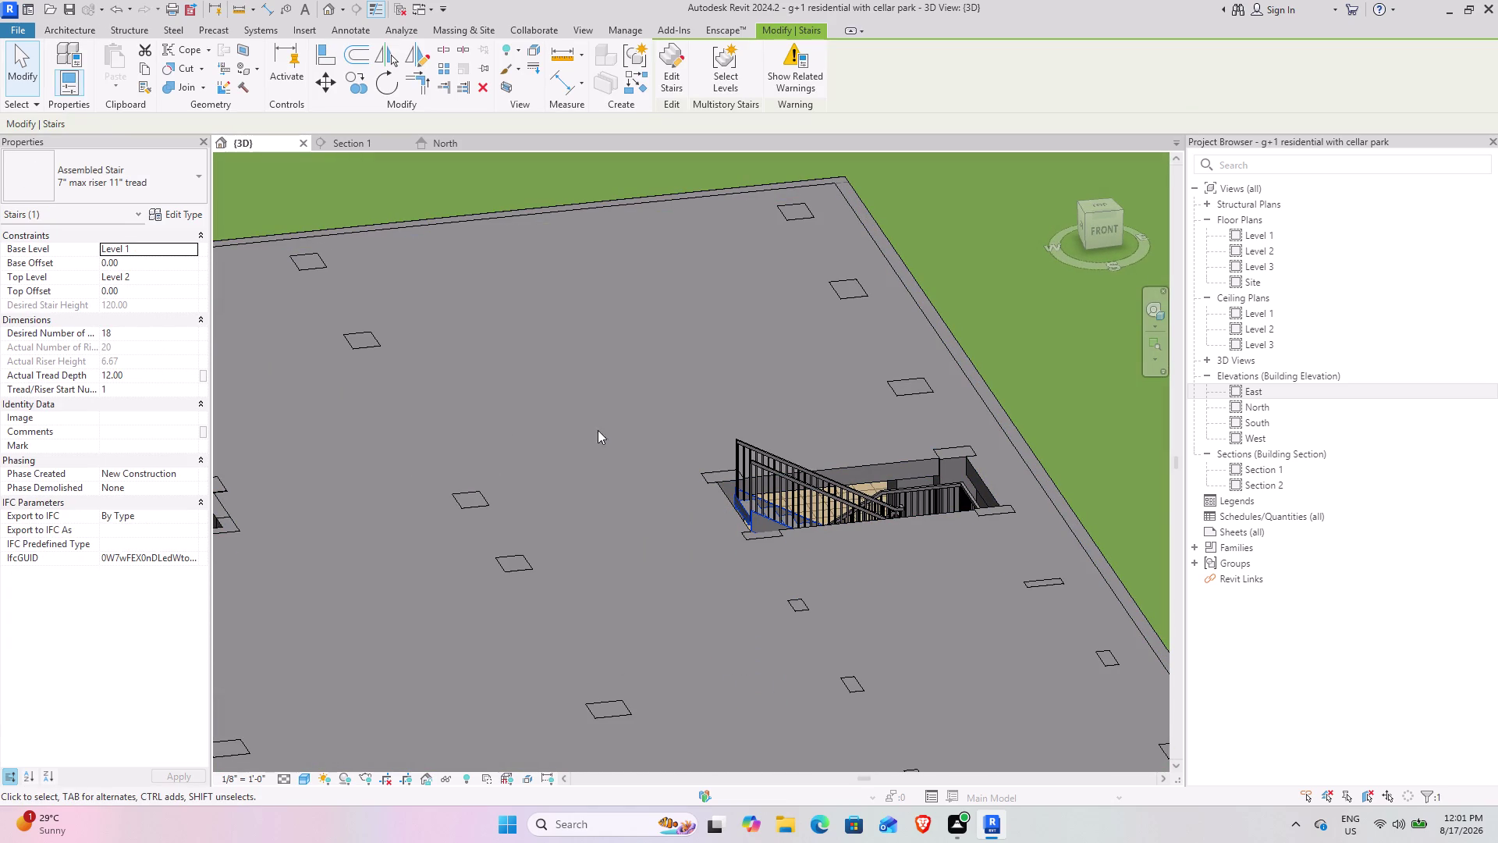
scroll(up, 3)
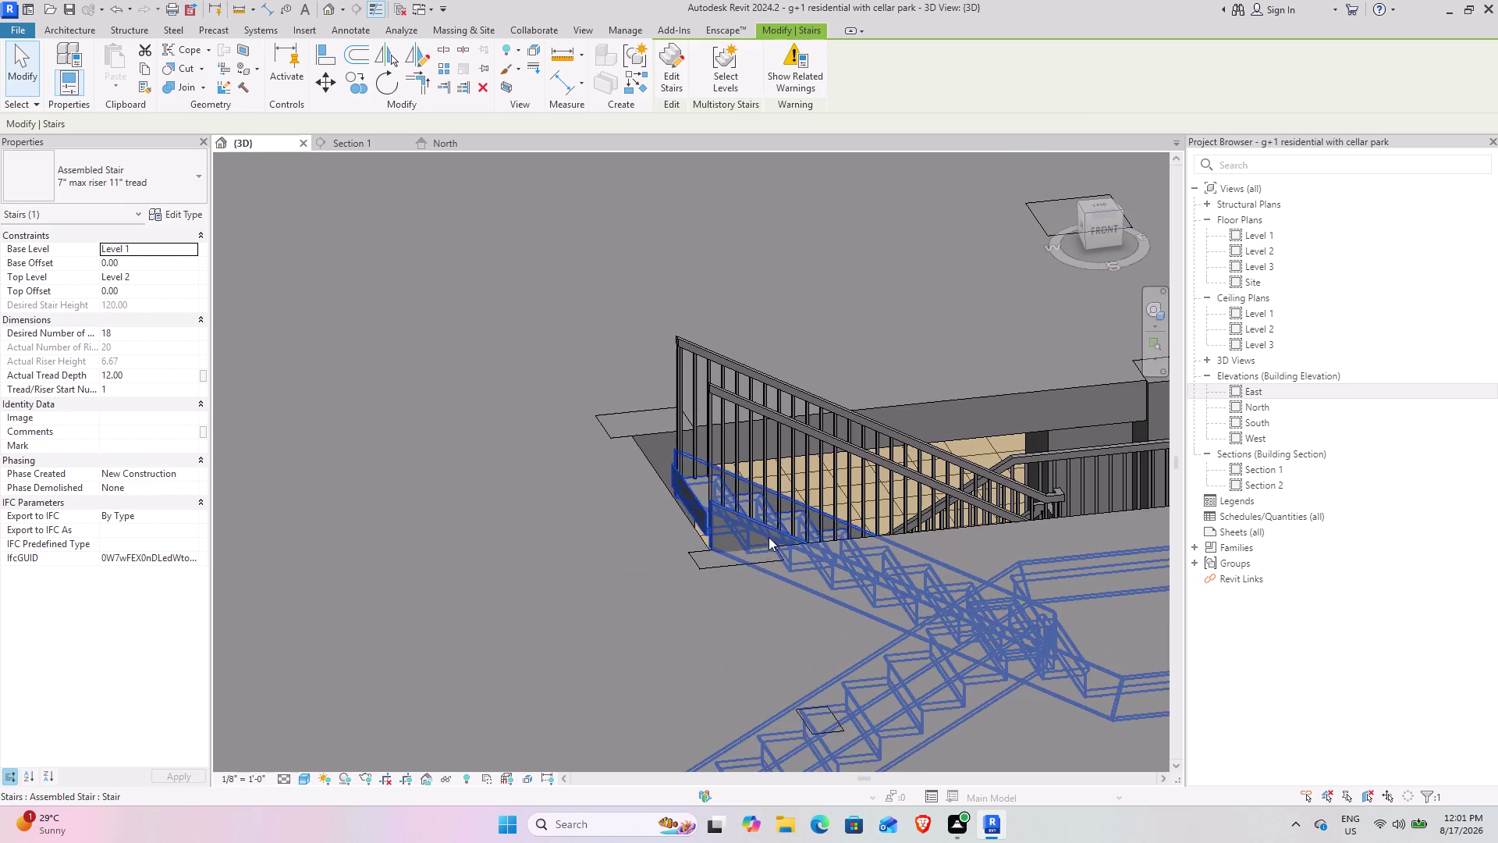
middle_drag(745, 556, 696, 447)
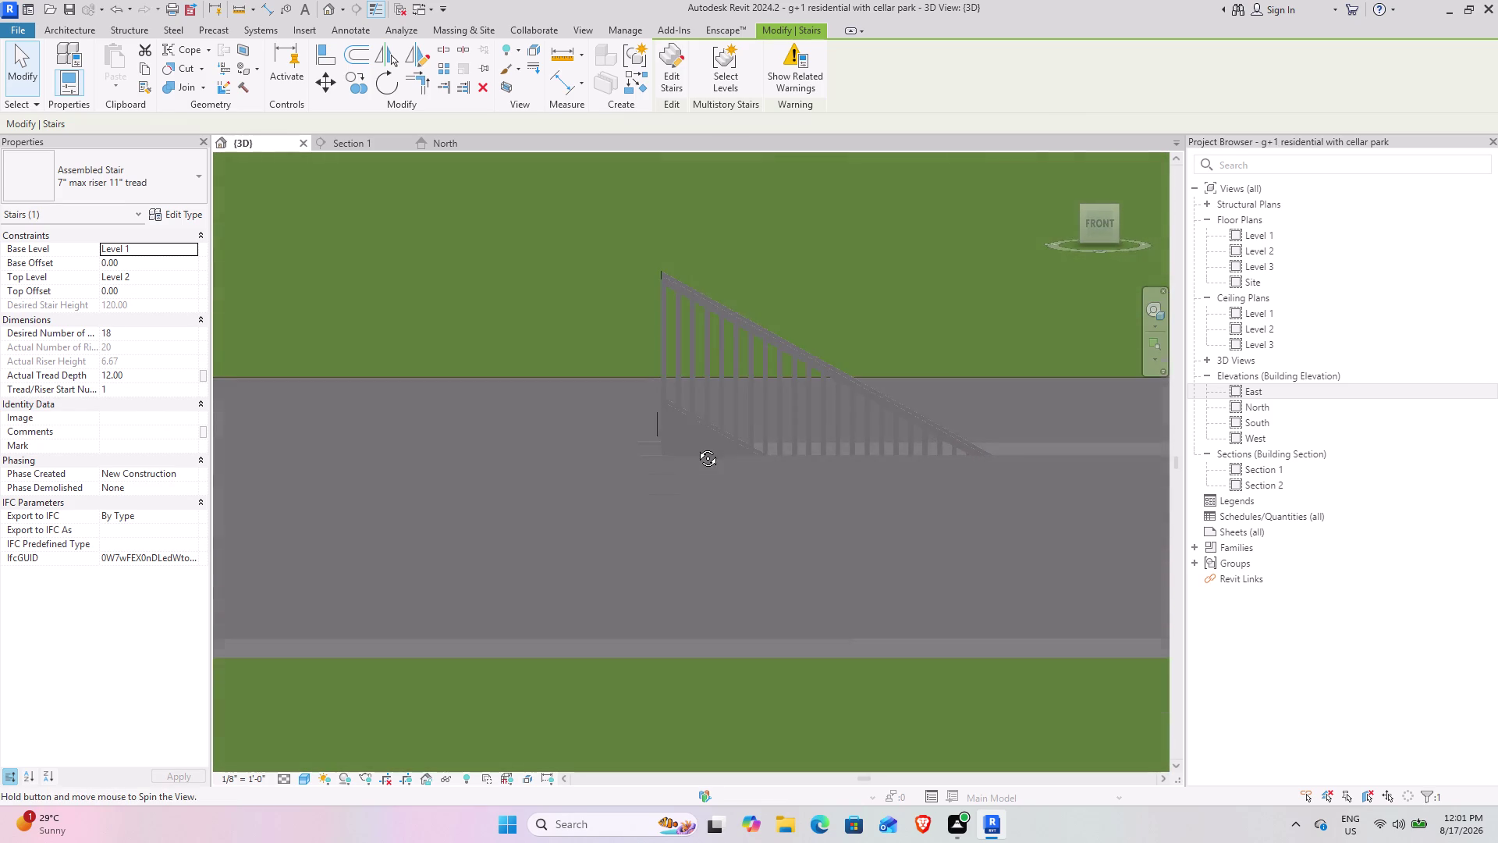
middle_drag(696, 448, 608, 524)
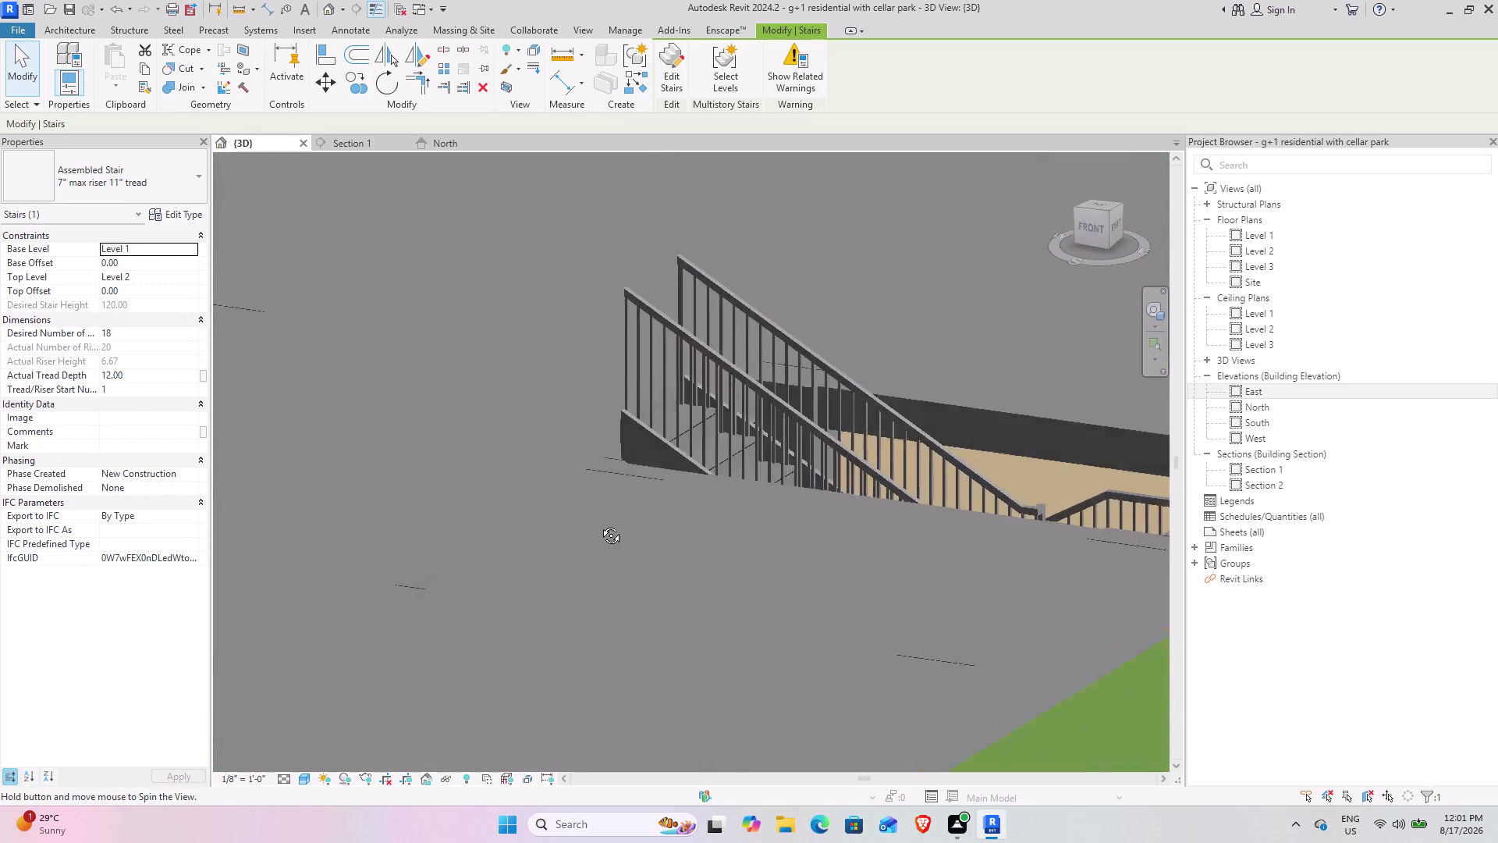
middle_drag(608, 524, 699, 506)
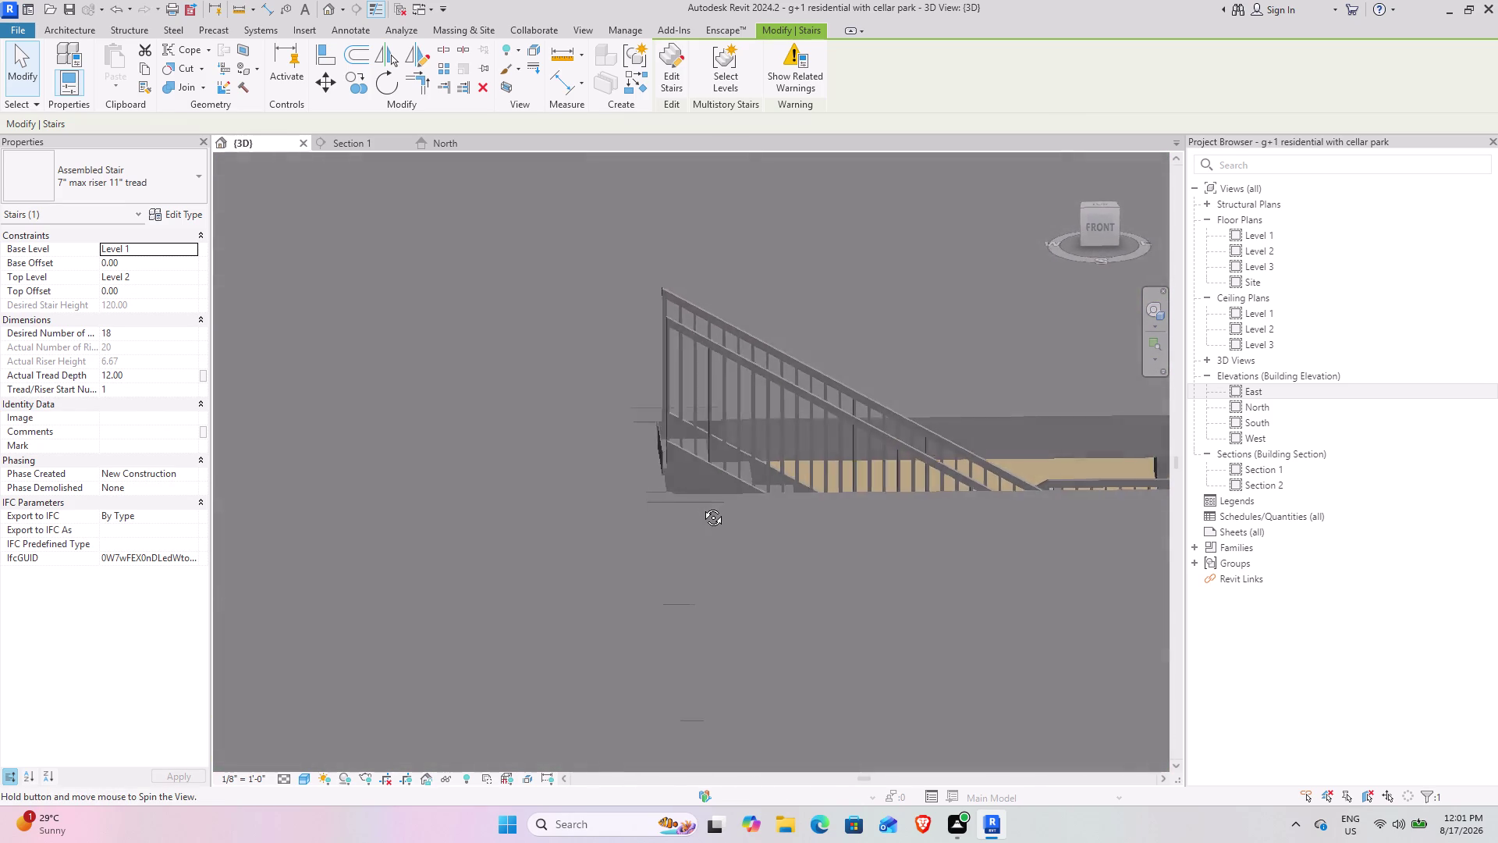
middle_drag(699, 507, 767, 473)
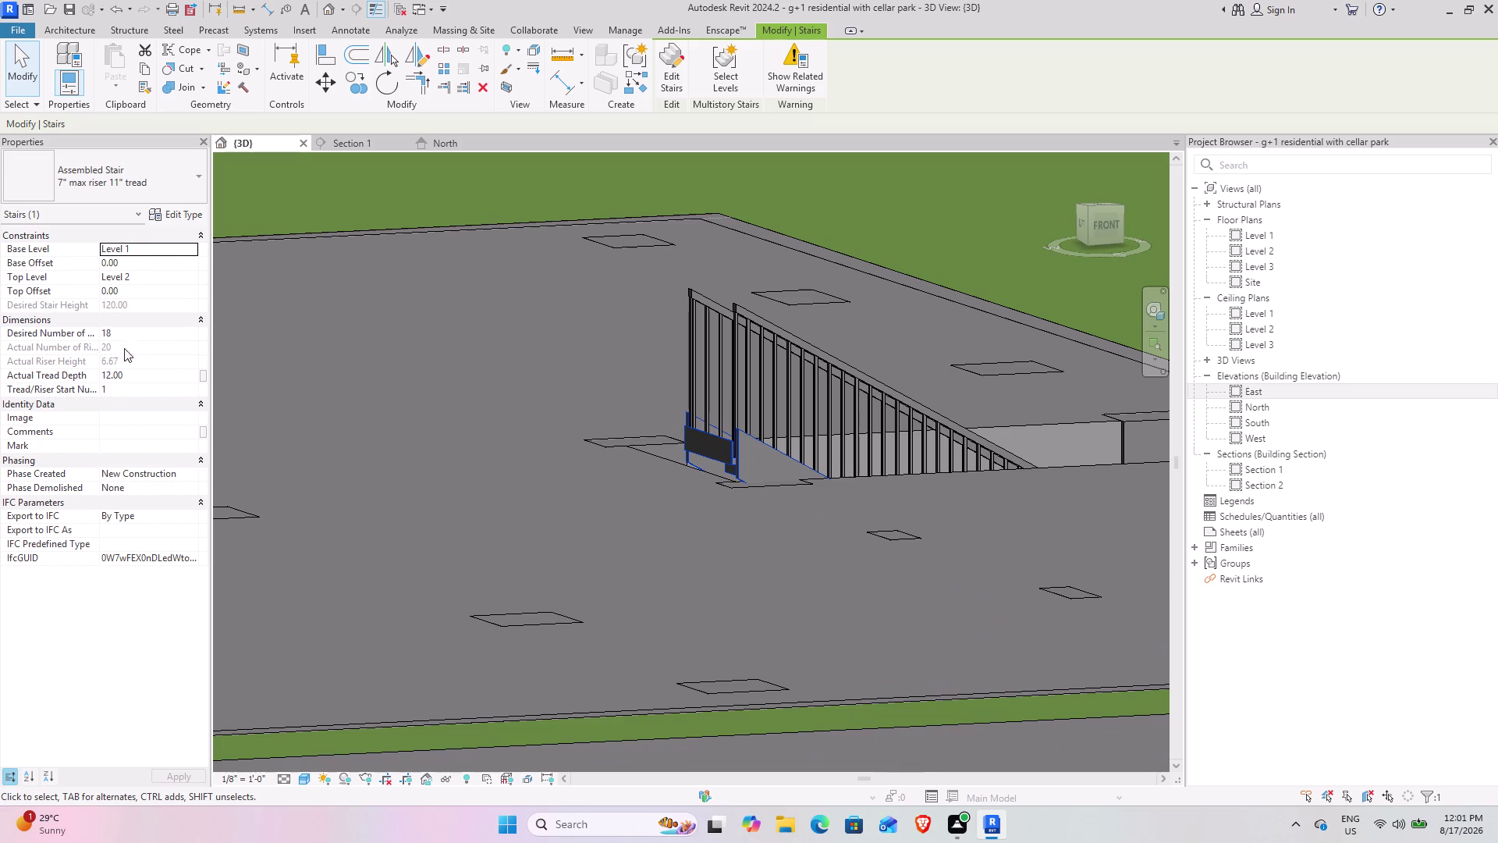
Set the stair's Desired Number of Risers to 17 and apply it.
click(137, 335)
text(1)
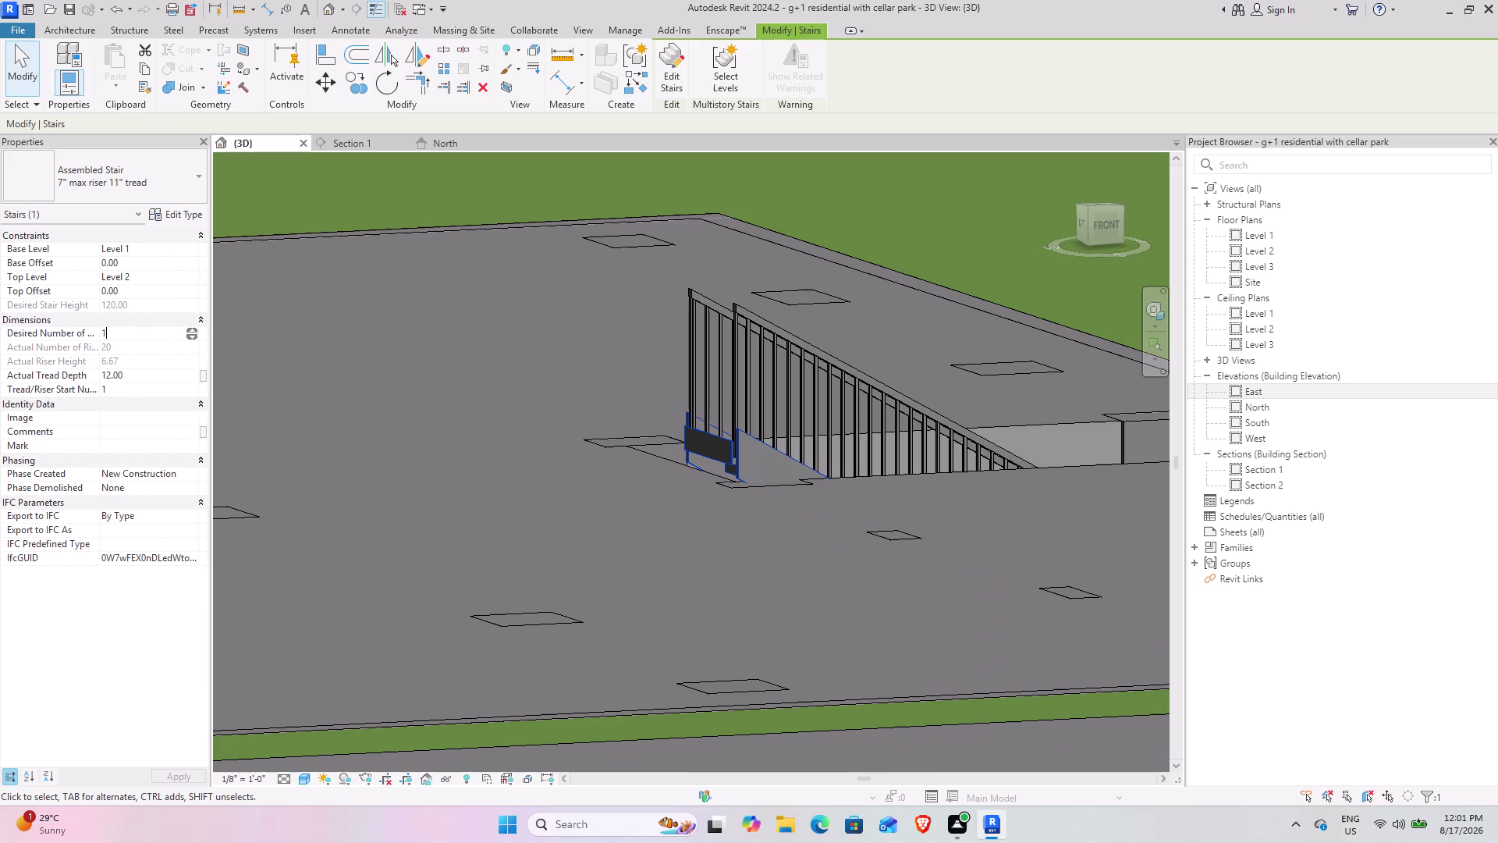
text(7)
key(Return)
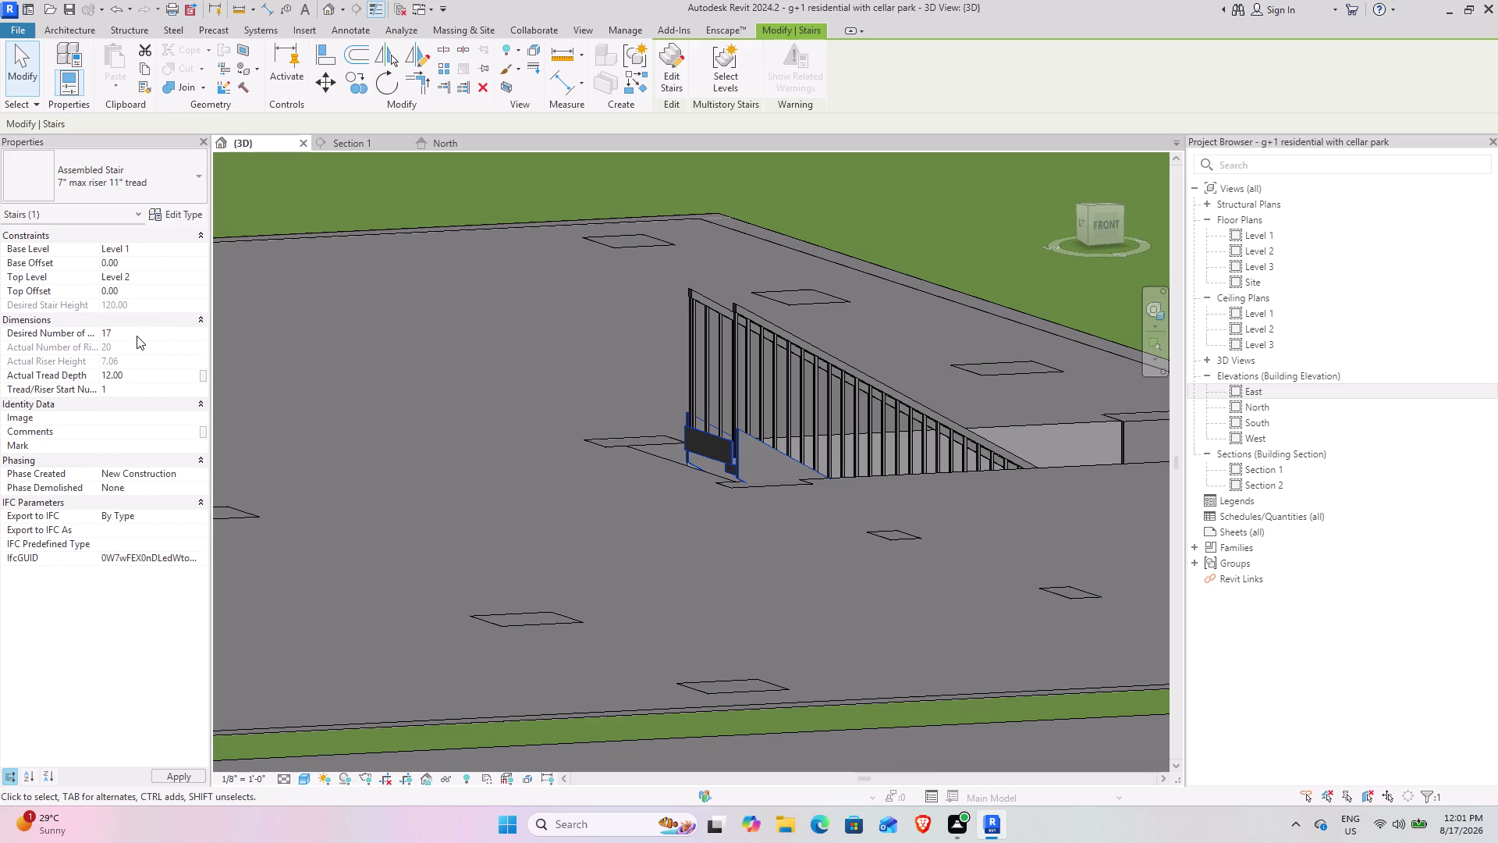
click(813, 459)
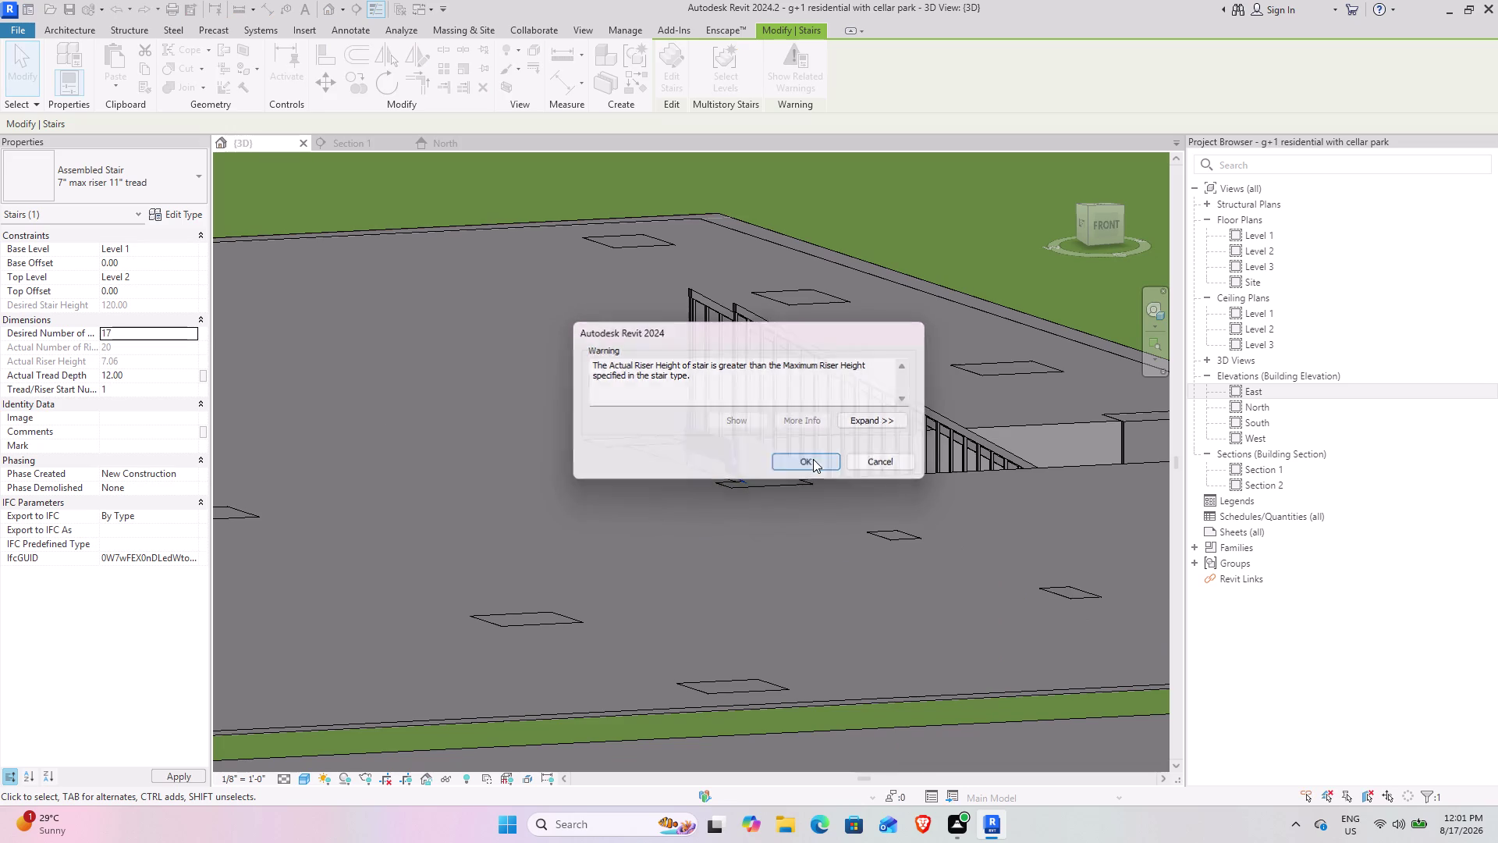
Dismiss the riser height warning and change the desired risers to 19.
click(147, 335)
key(2)
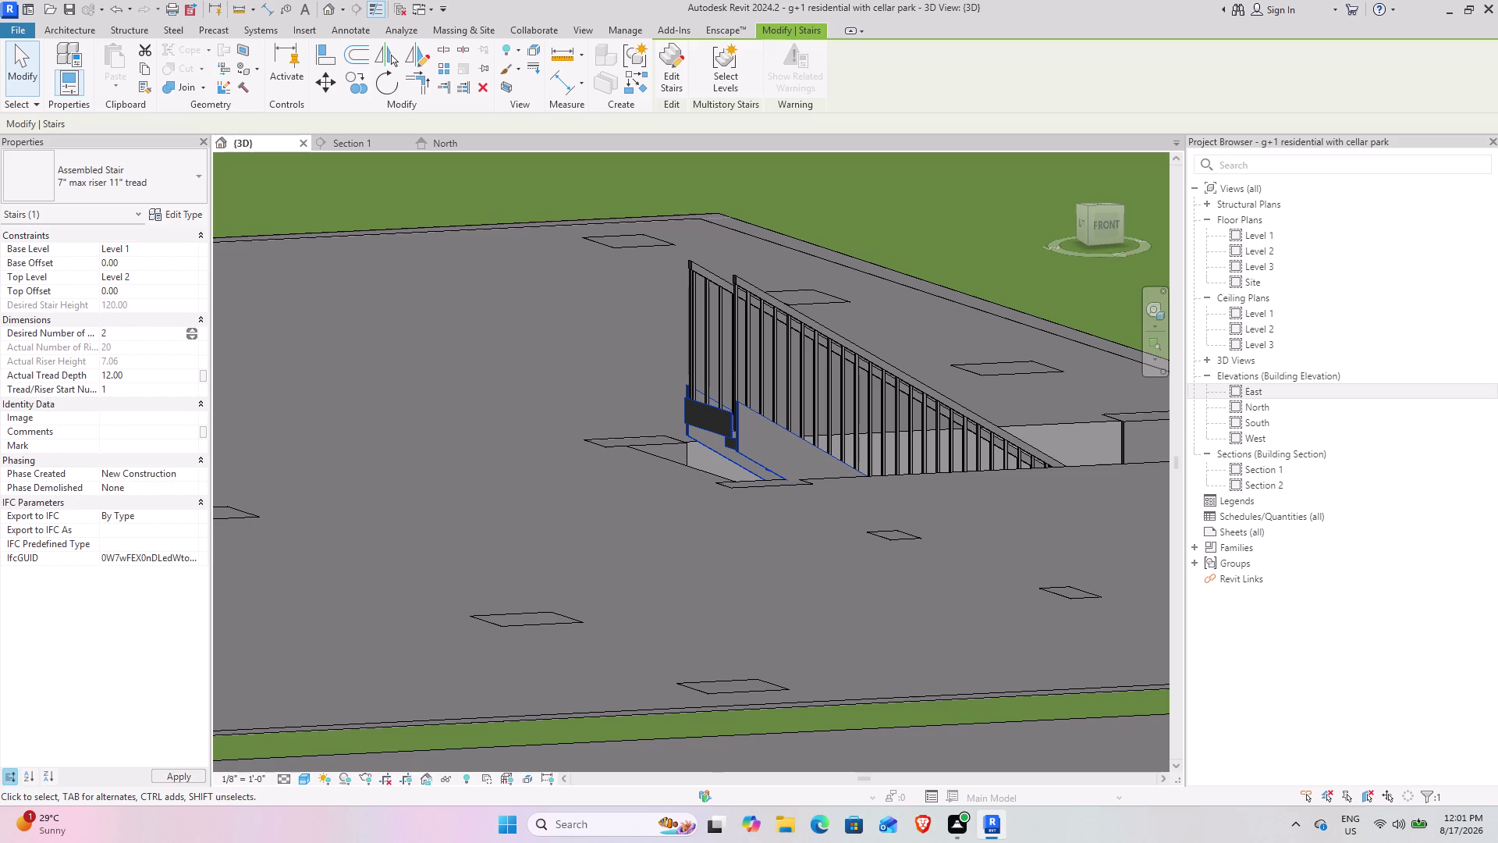
key(BackSpace)
text(19)
key(Return)
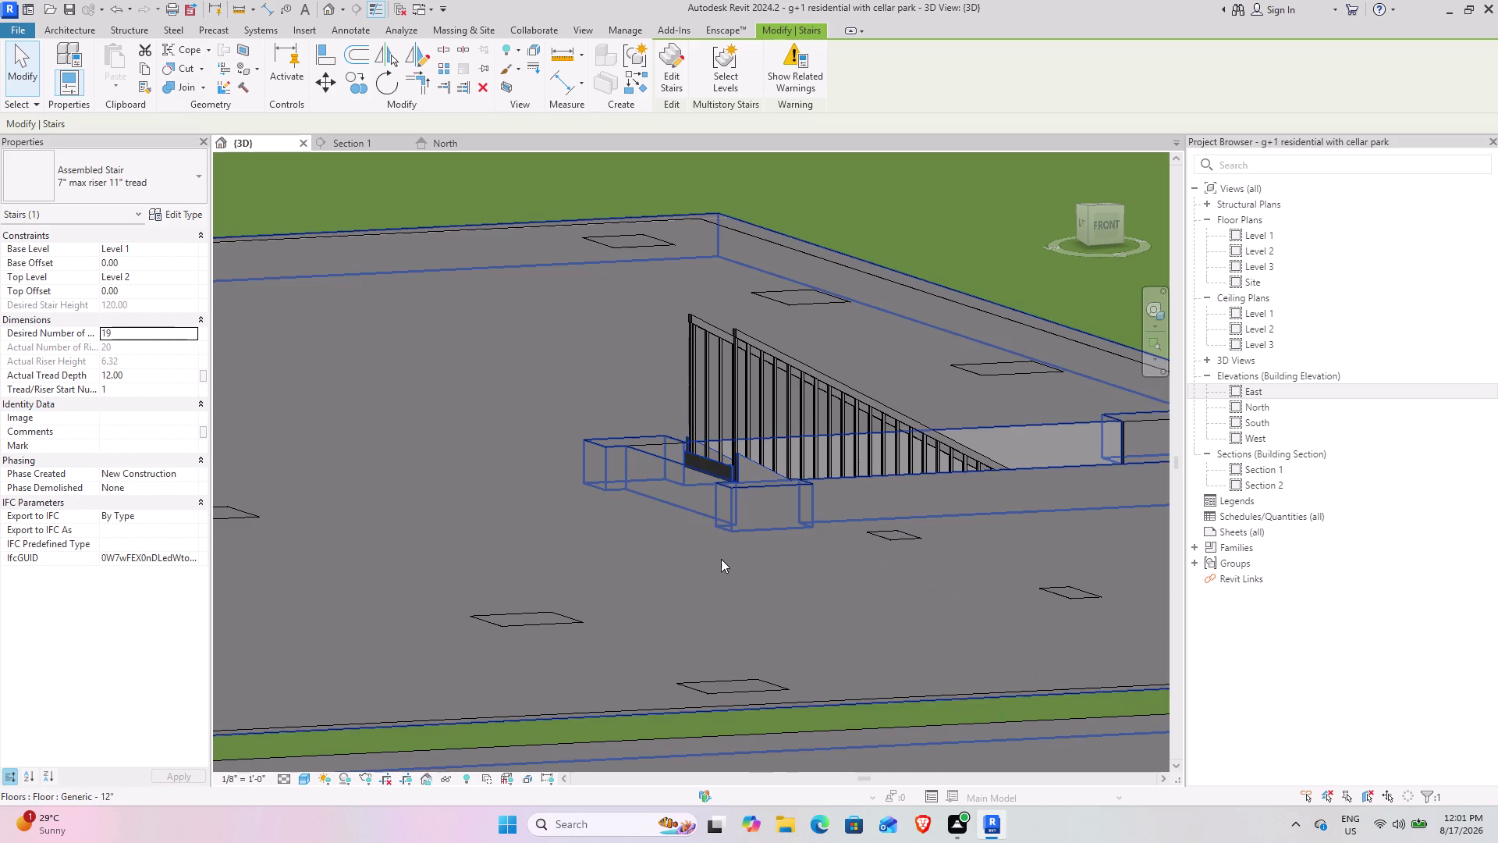
Set the stair's Desired Number of Risers to 20, giving 6.00 risers.
scroll(down, 3)
middle_drag(724, 547, 474, 703)
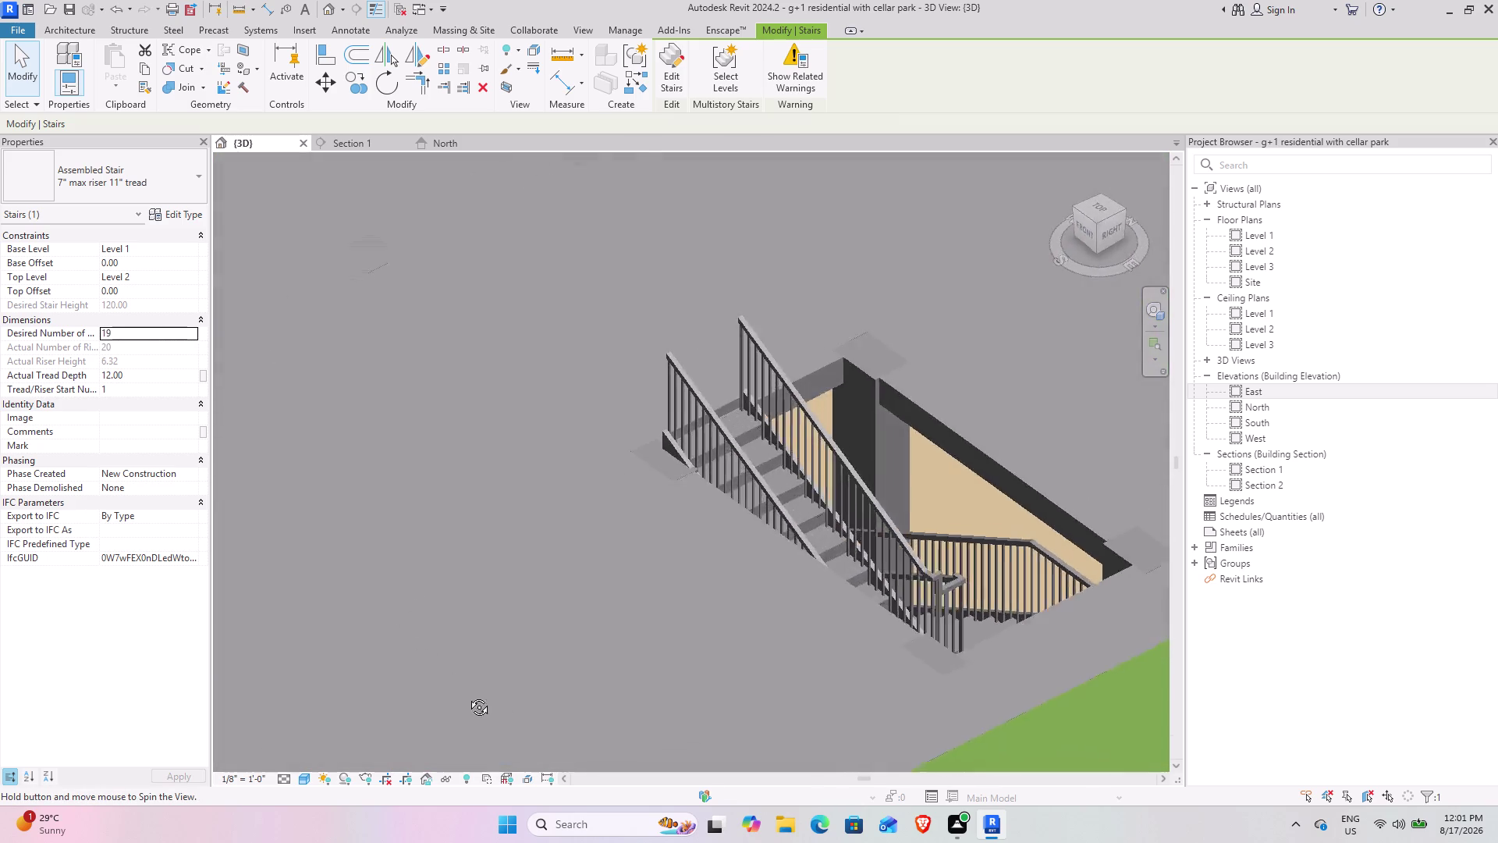
middle_drag(474, 703, 930, 627)
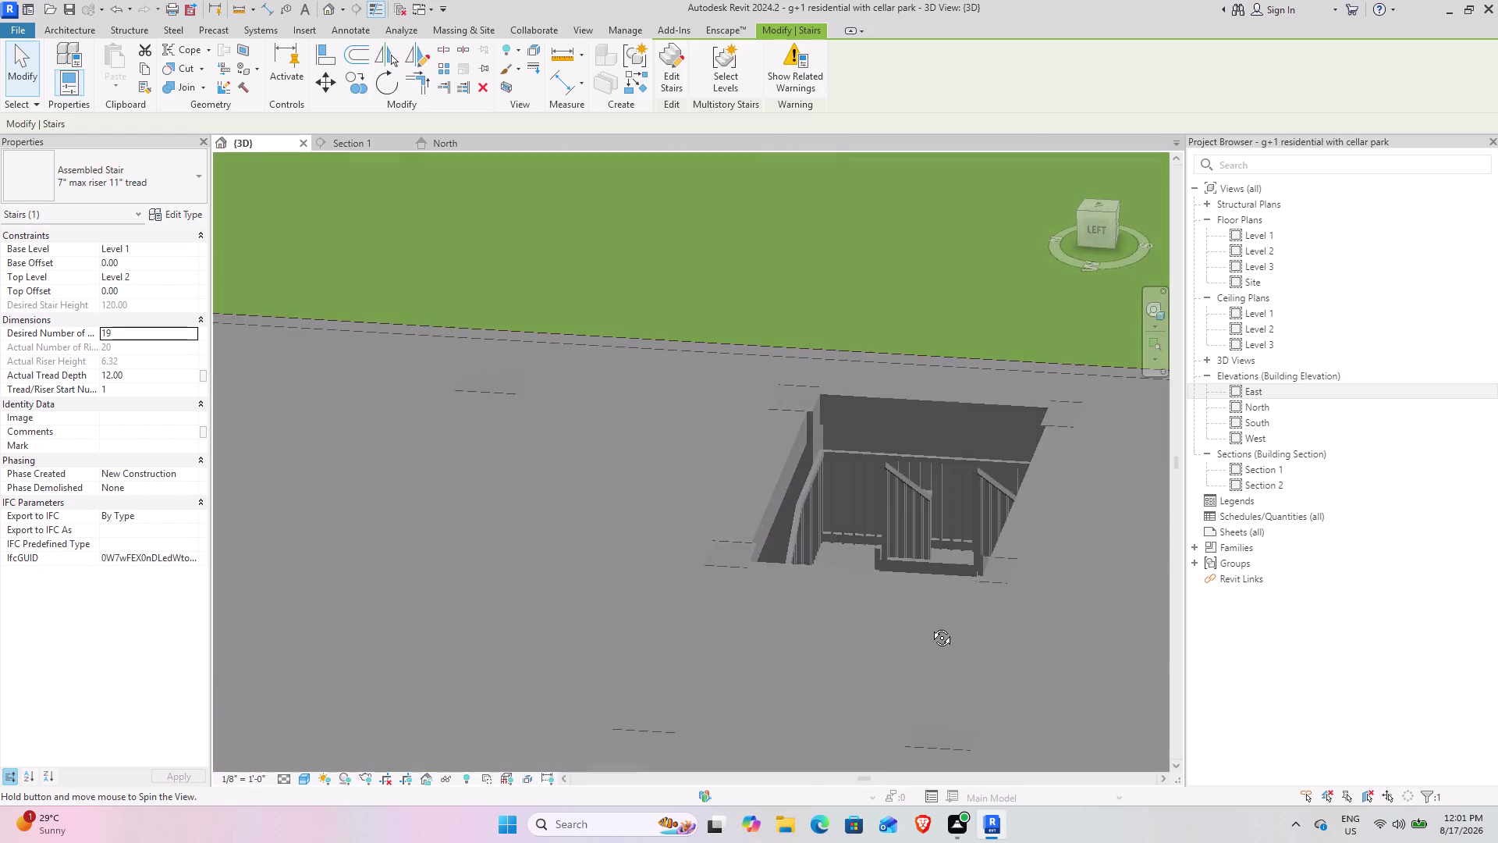
middle_drag(930, 627, 590, 679)
scroll(up, 3)
middle_drag(625, 531, 590, 530)
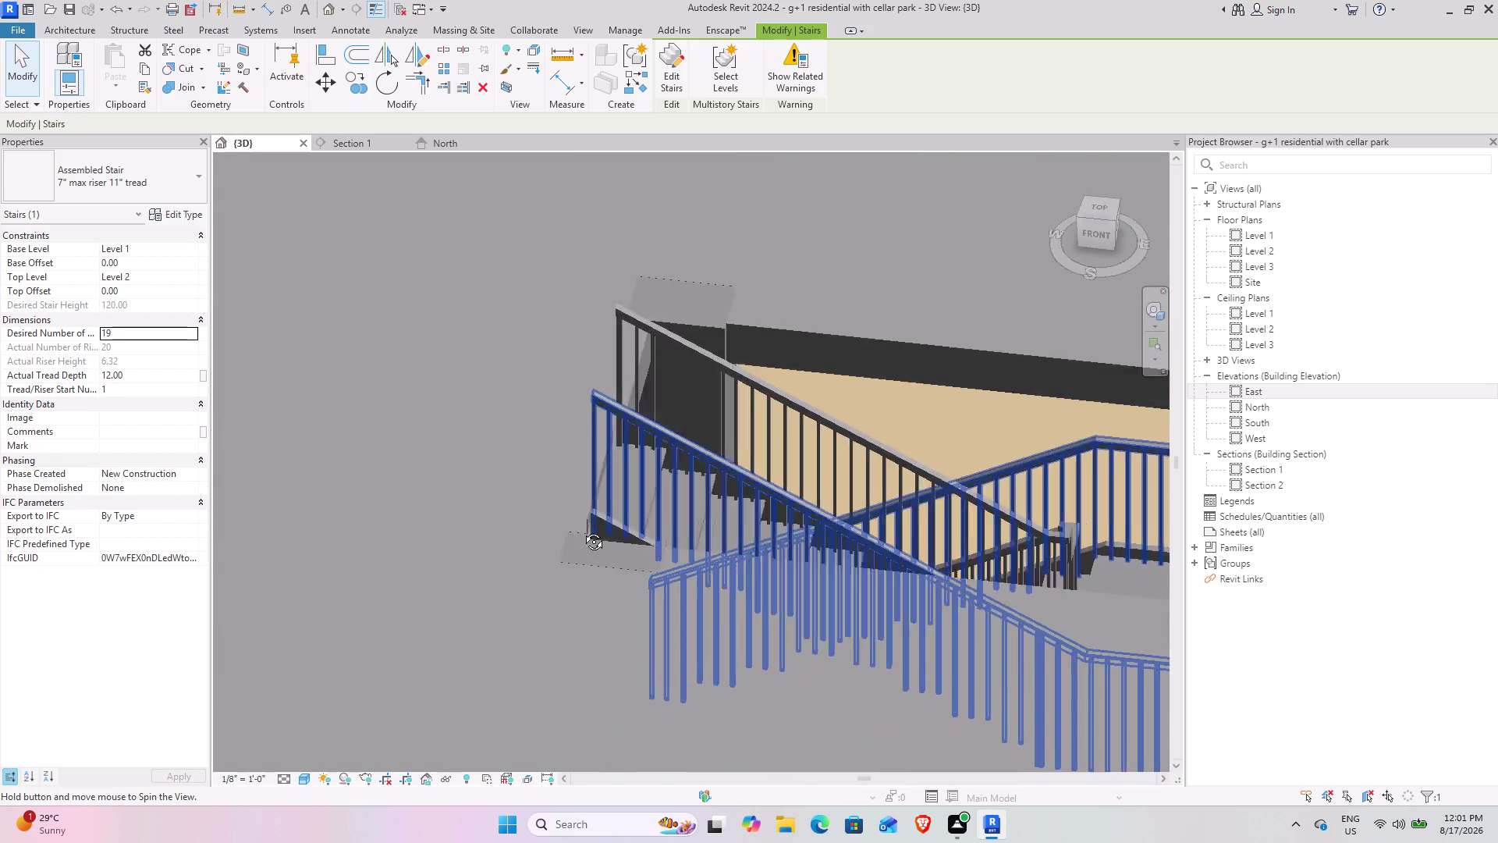
middle_drag(590, 531, 337, 393)
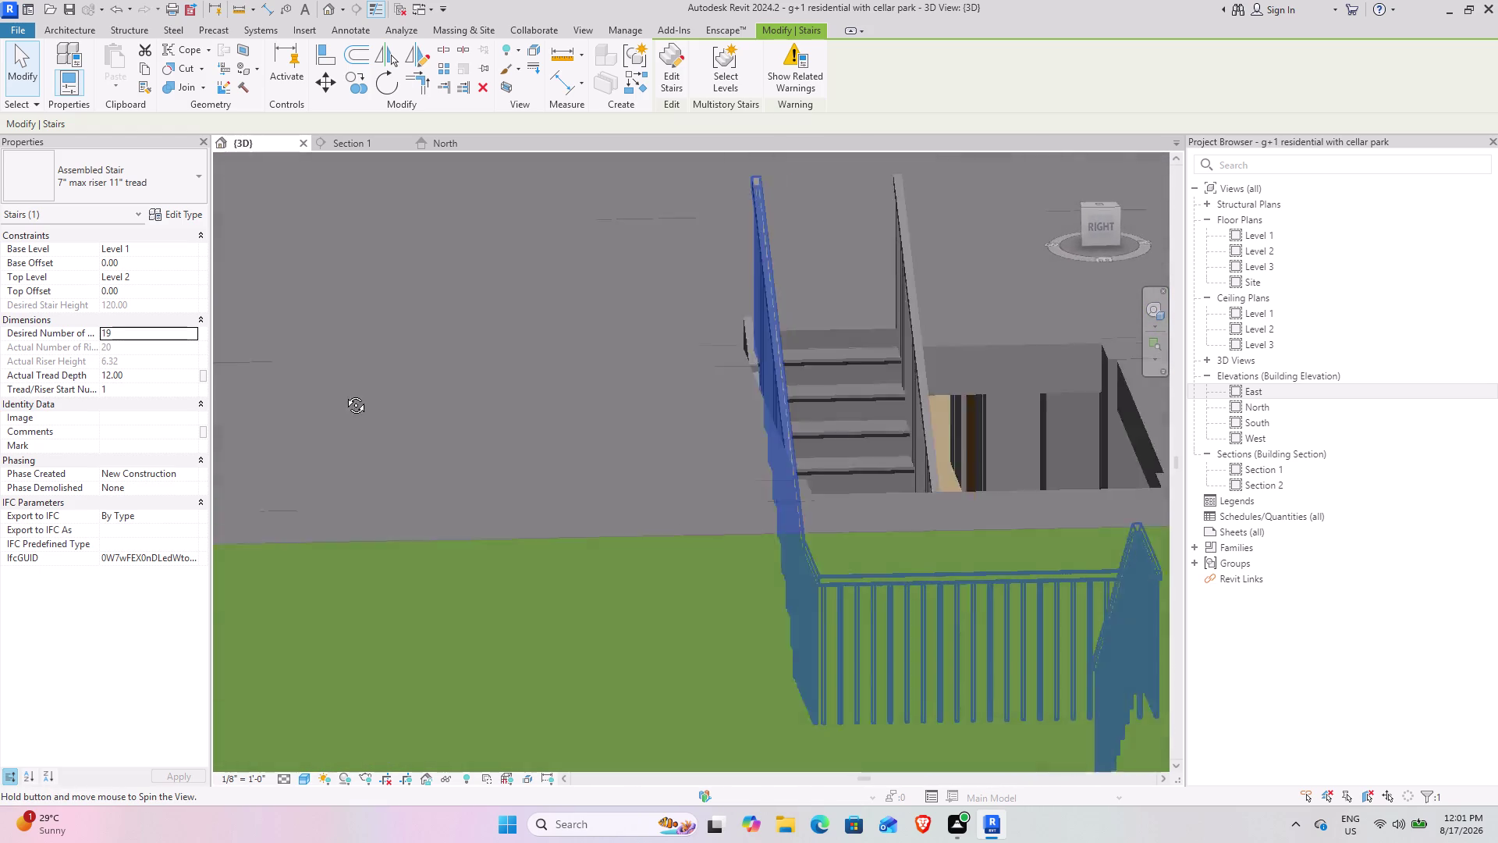
middle_drag(336, 393, 372, 394)
click(153, 333)
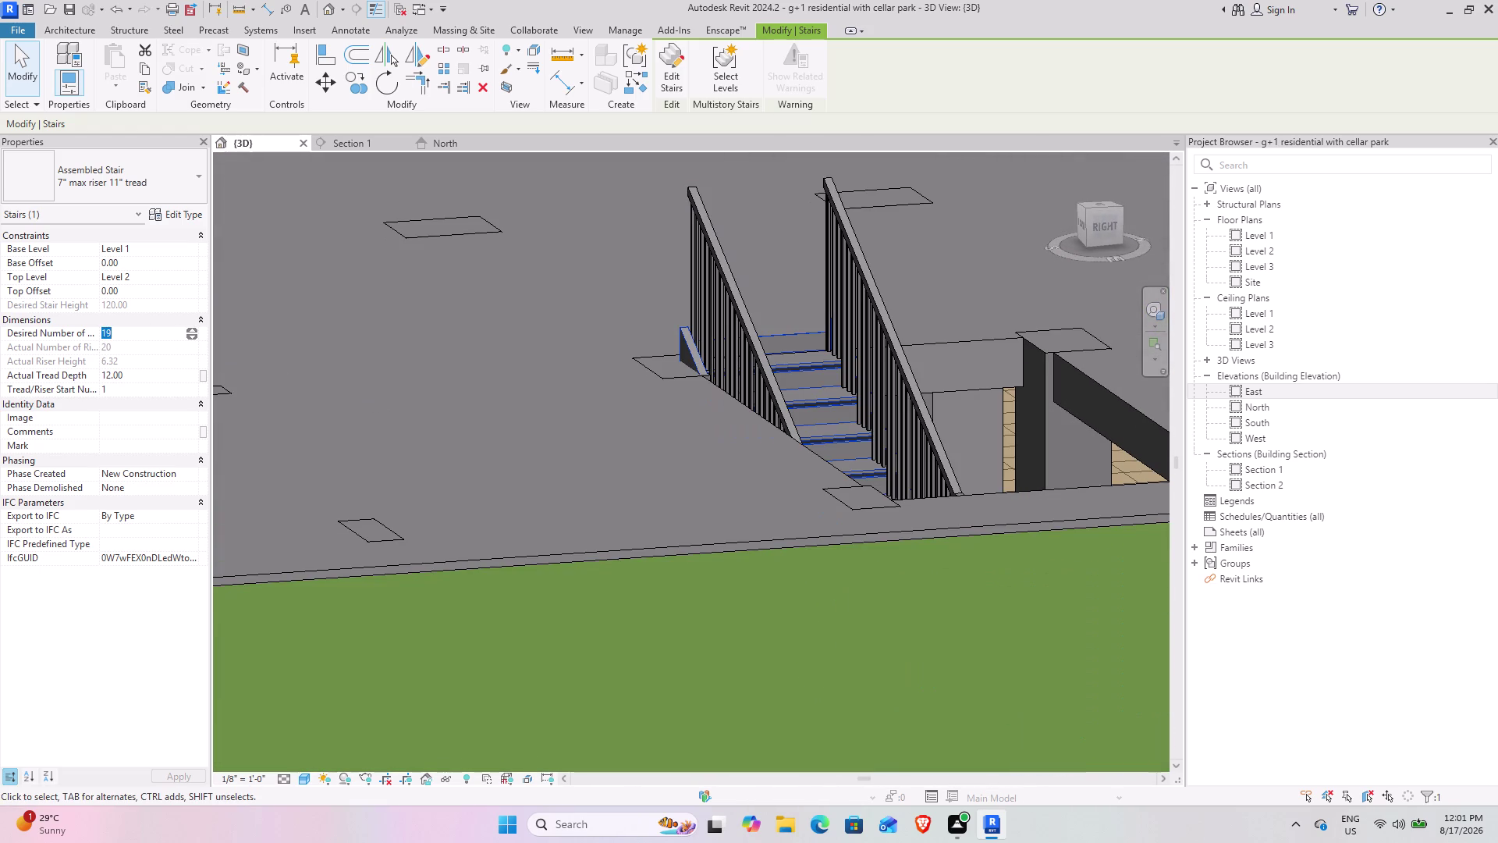
text(20)
key(Return)
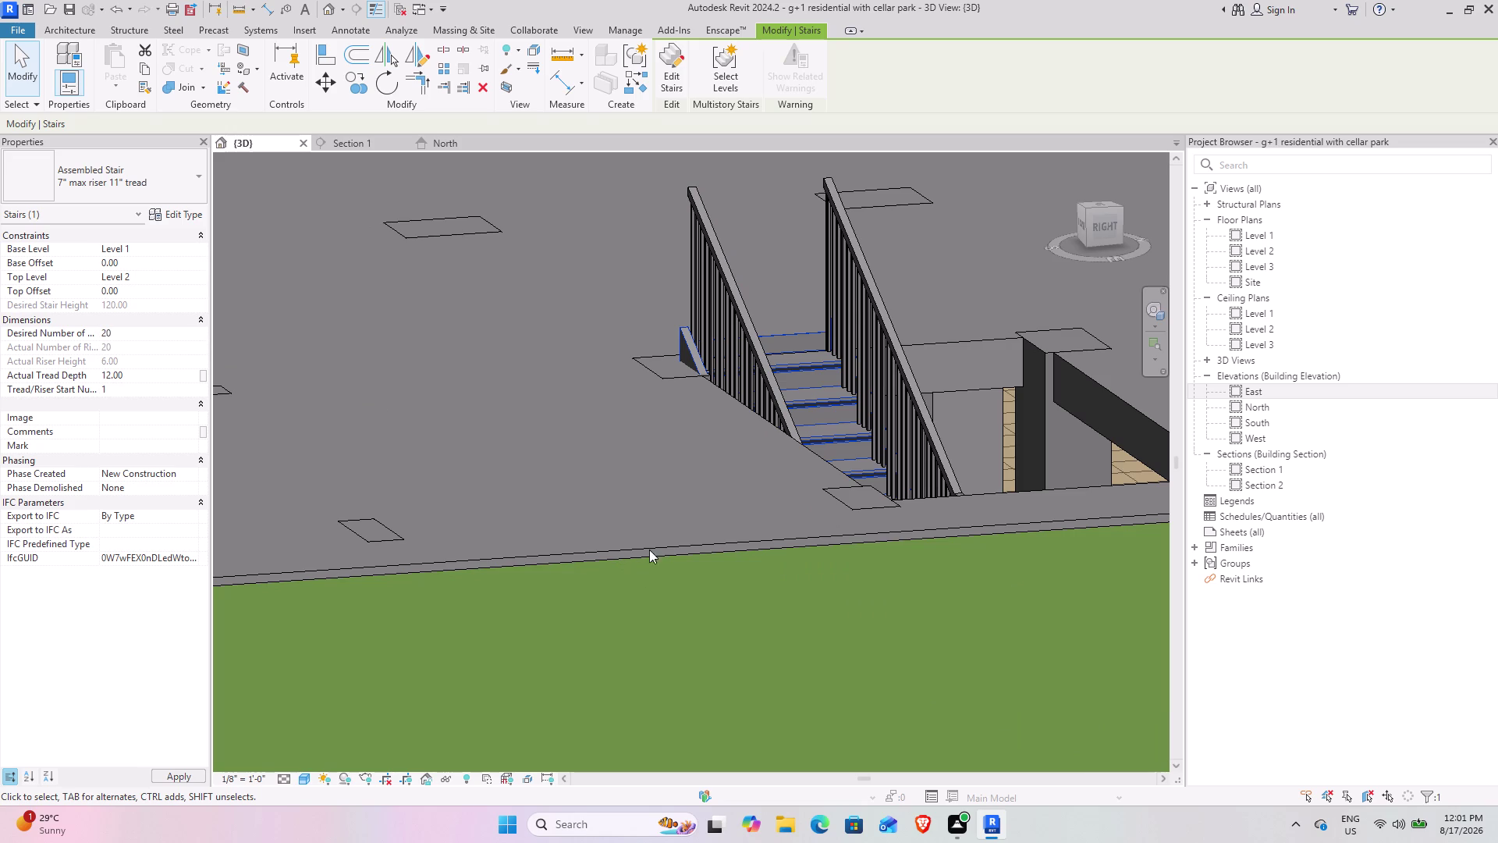
Orbit the 3D view to inspect the stair opening and flight from several angles.
middle_drag(577, 444, 506, 423)
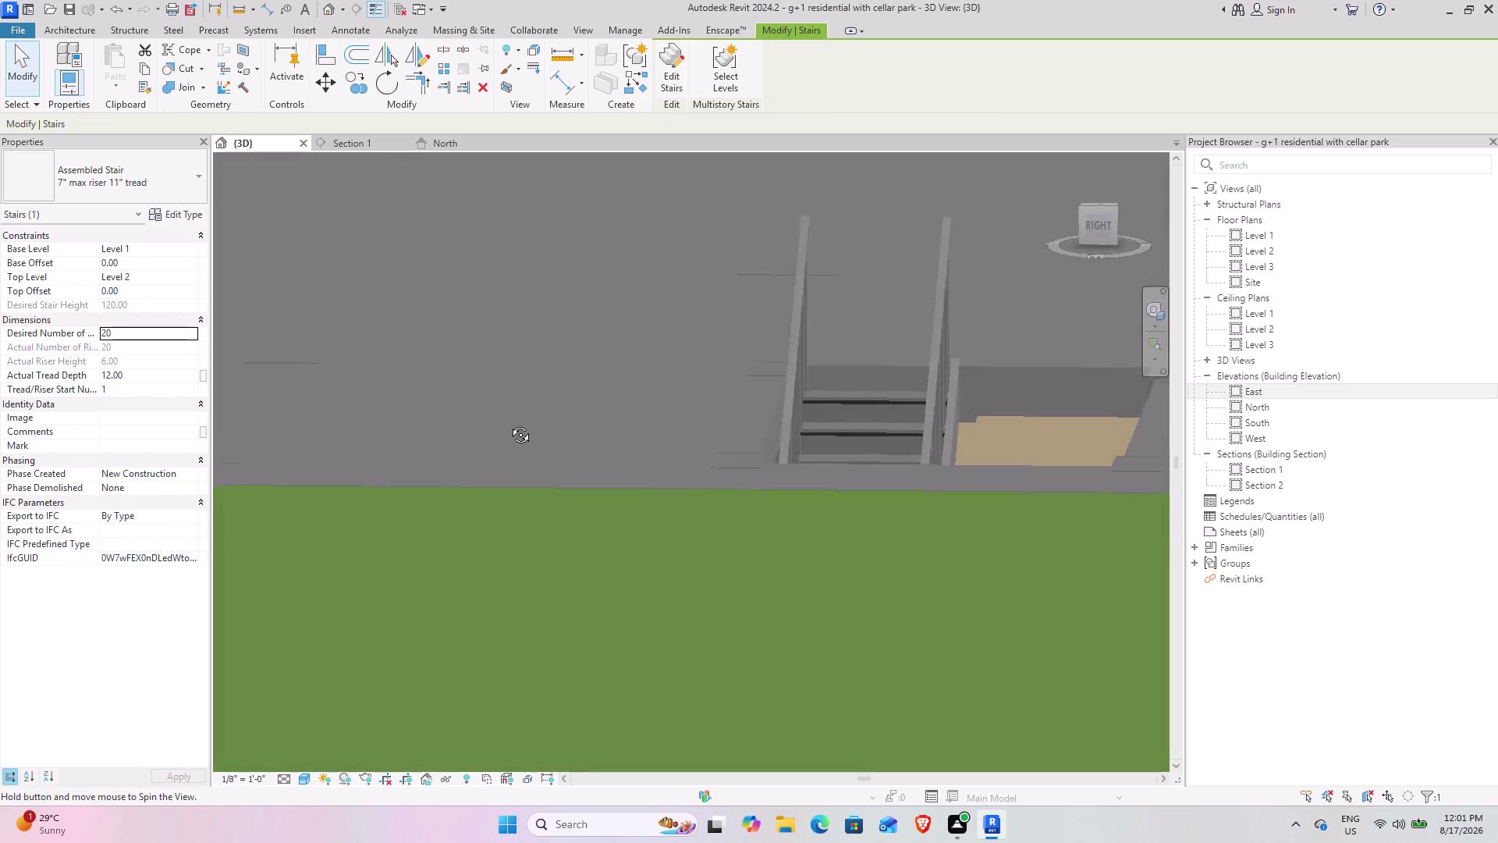
middle_drag(506, 423, 1047, 621)
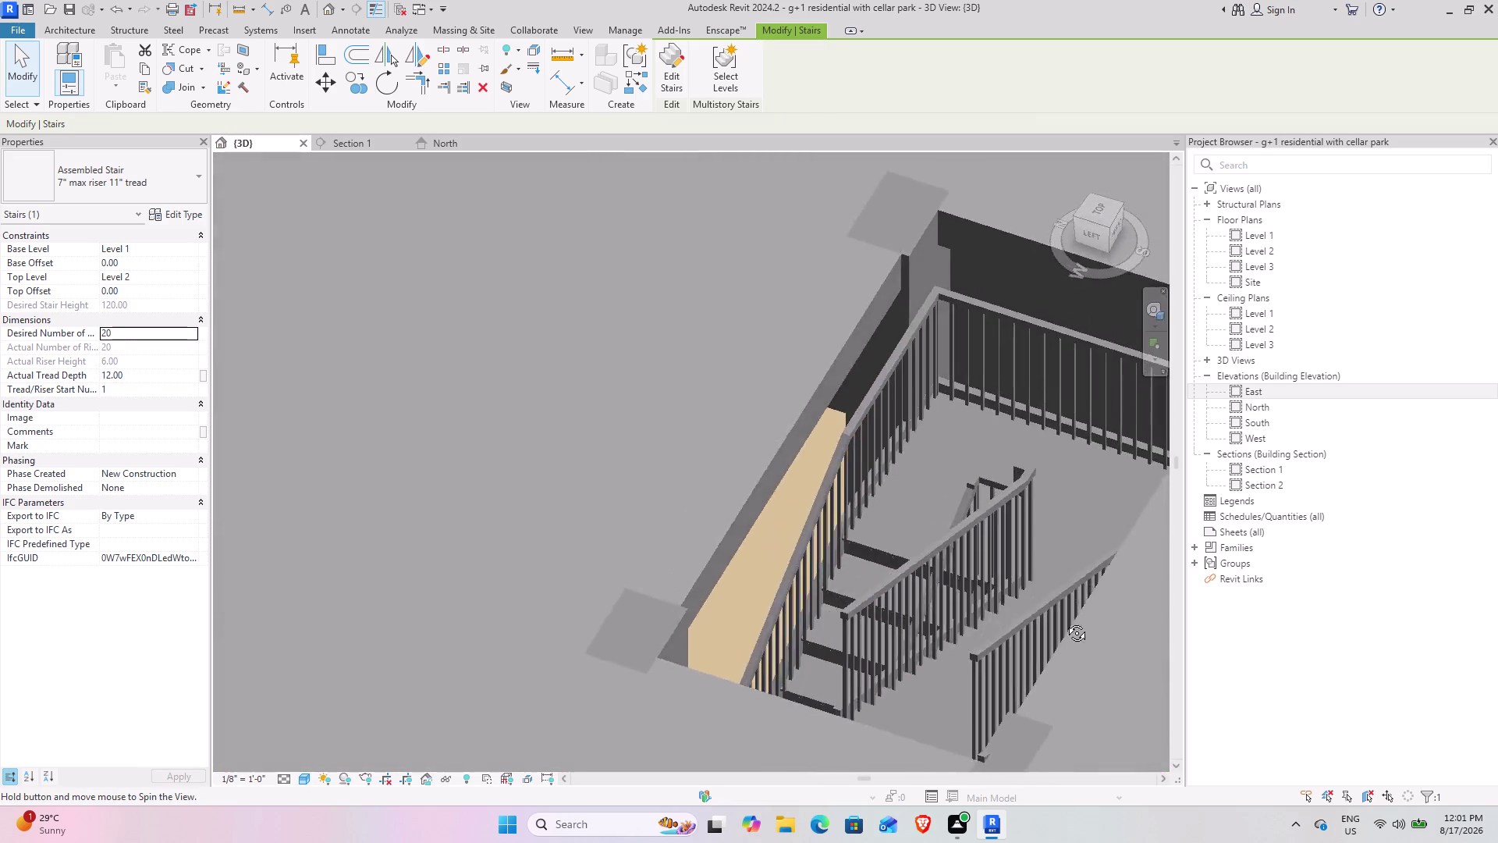
middle_drag(1047, 621, 512, 412)
scroll(down, 3)
middle_drag(650, 416, 784, 433)
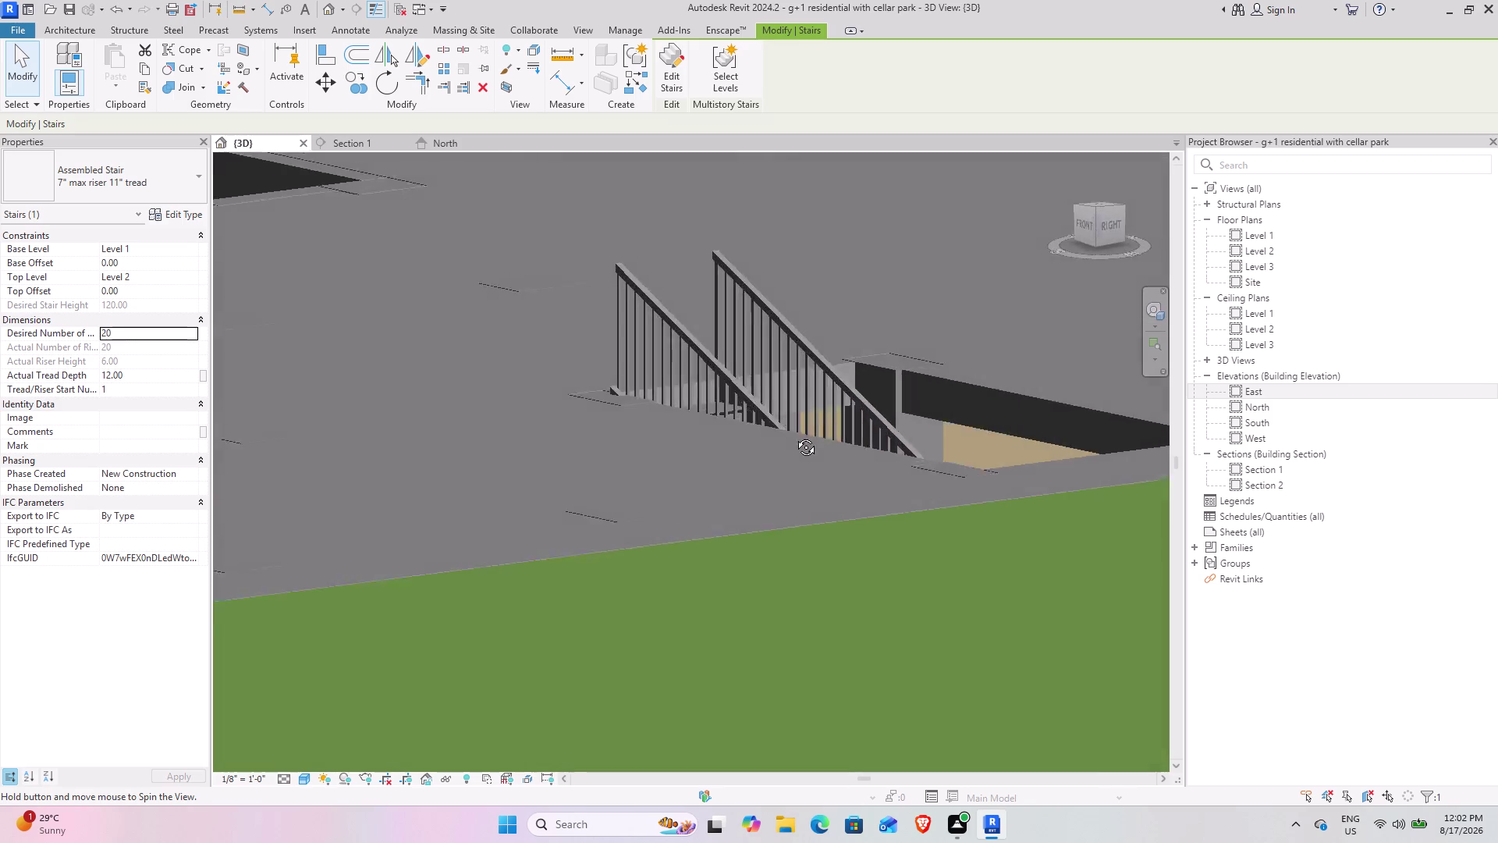
middle_drag(784, 433, 840, 446)
middle_drag(703, 455, 1017, 691)
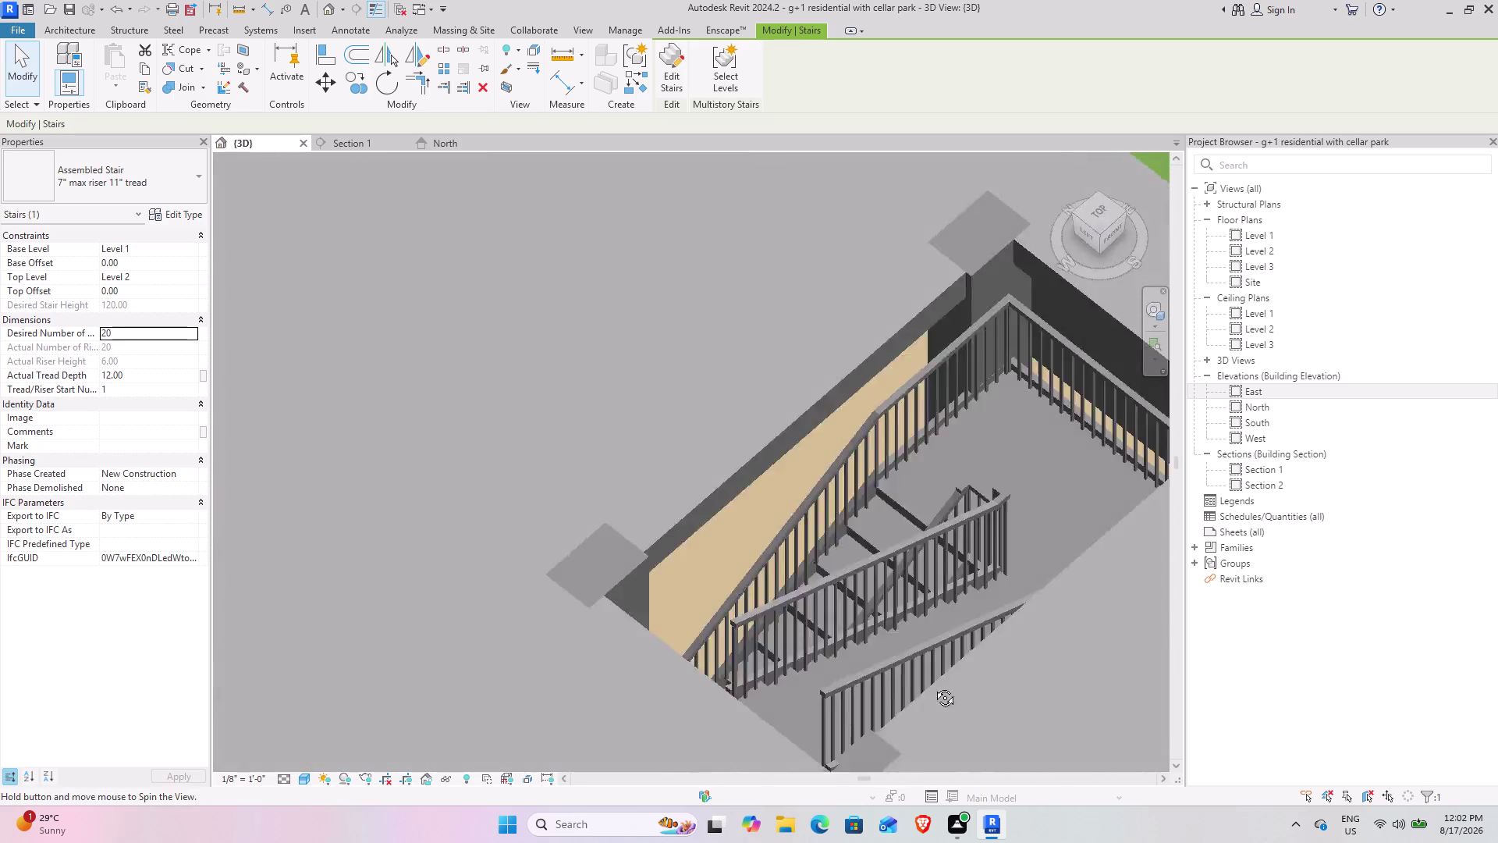
middle_drag(1017, 691, 713, 769)
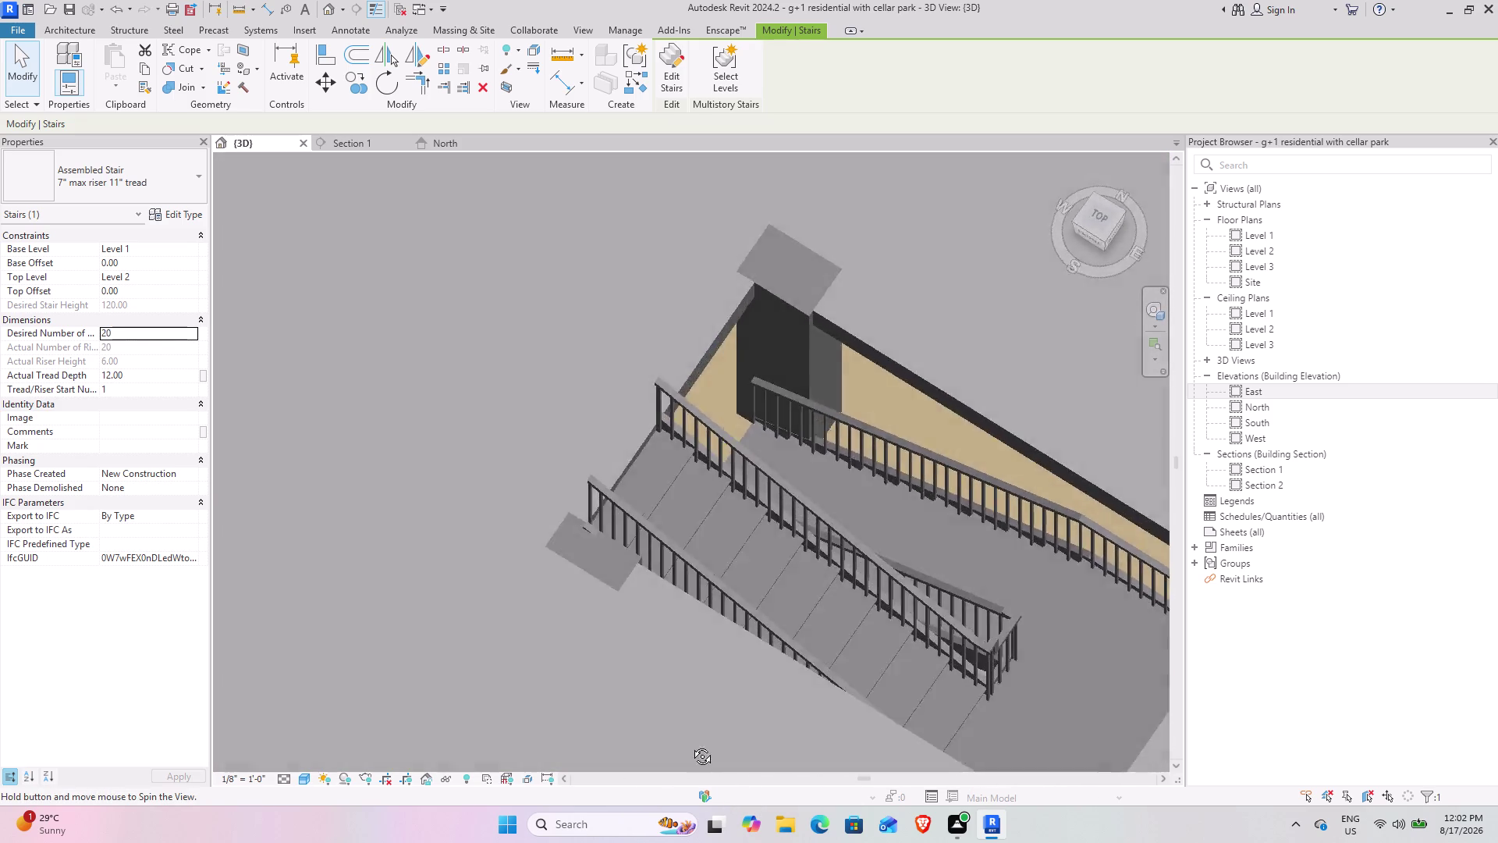
middle_drag(713, 769, 533, 537)
scroll(down, 3)
middle_drag(492, 542, 570, 547)
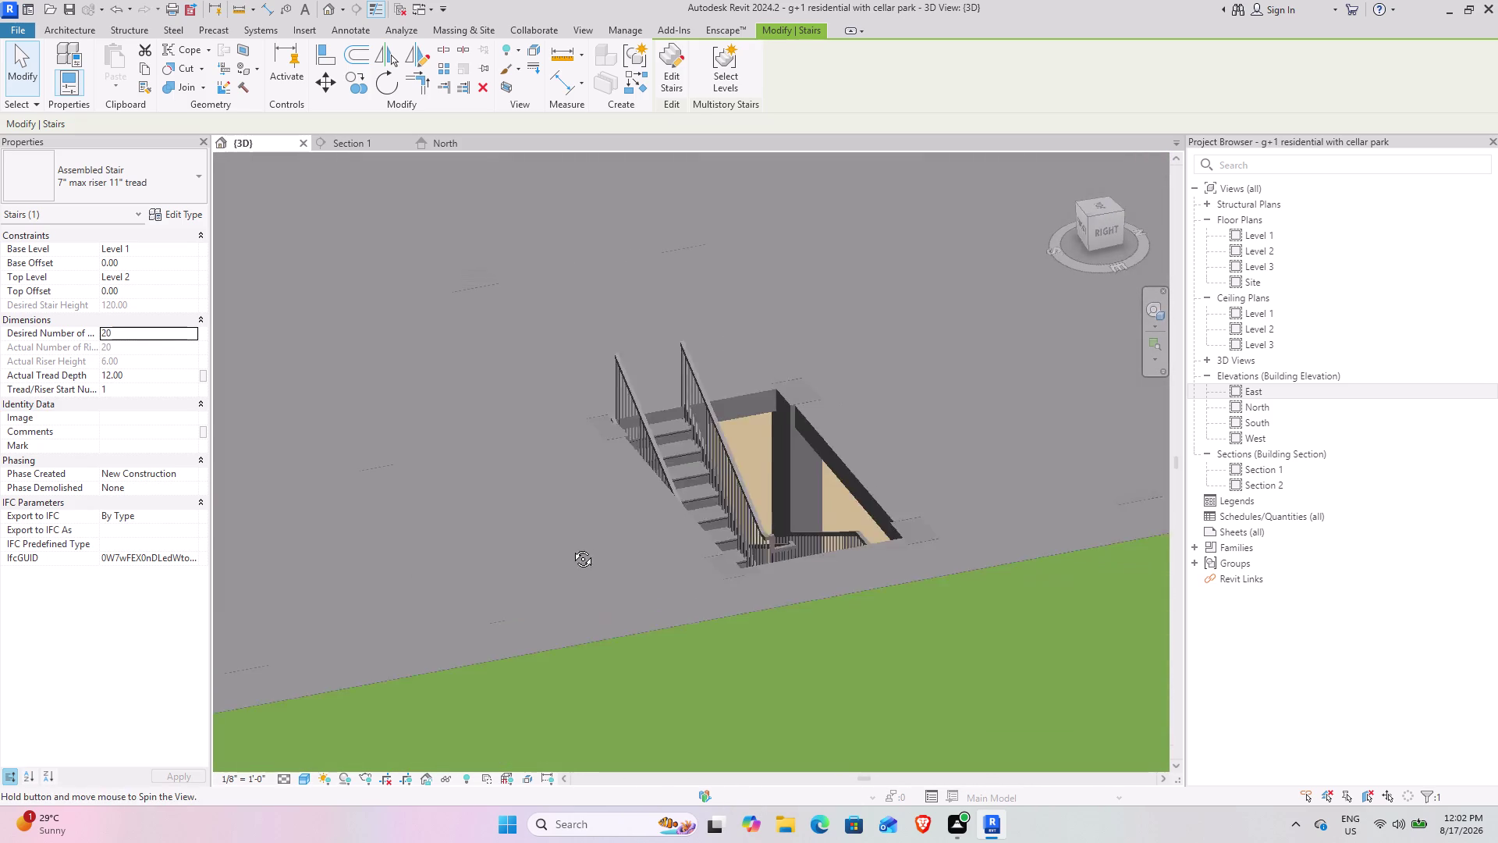
Survey the cellar slab, ramp and columns, then switch to the North elevation.
middle_drag(569, 547, 622, 541)
middle_drag(544, 546, 860, 634)
scroll(down, 3)
middle_drag(727, 625, 657, 463)
middle_drag(515, 522, 516, 641)
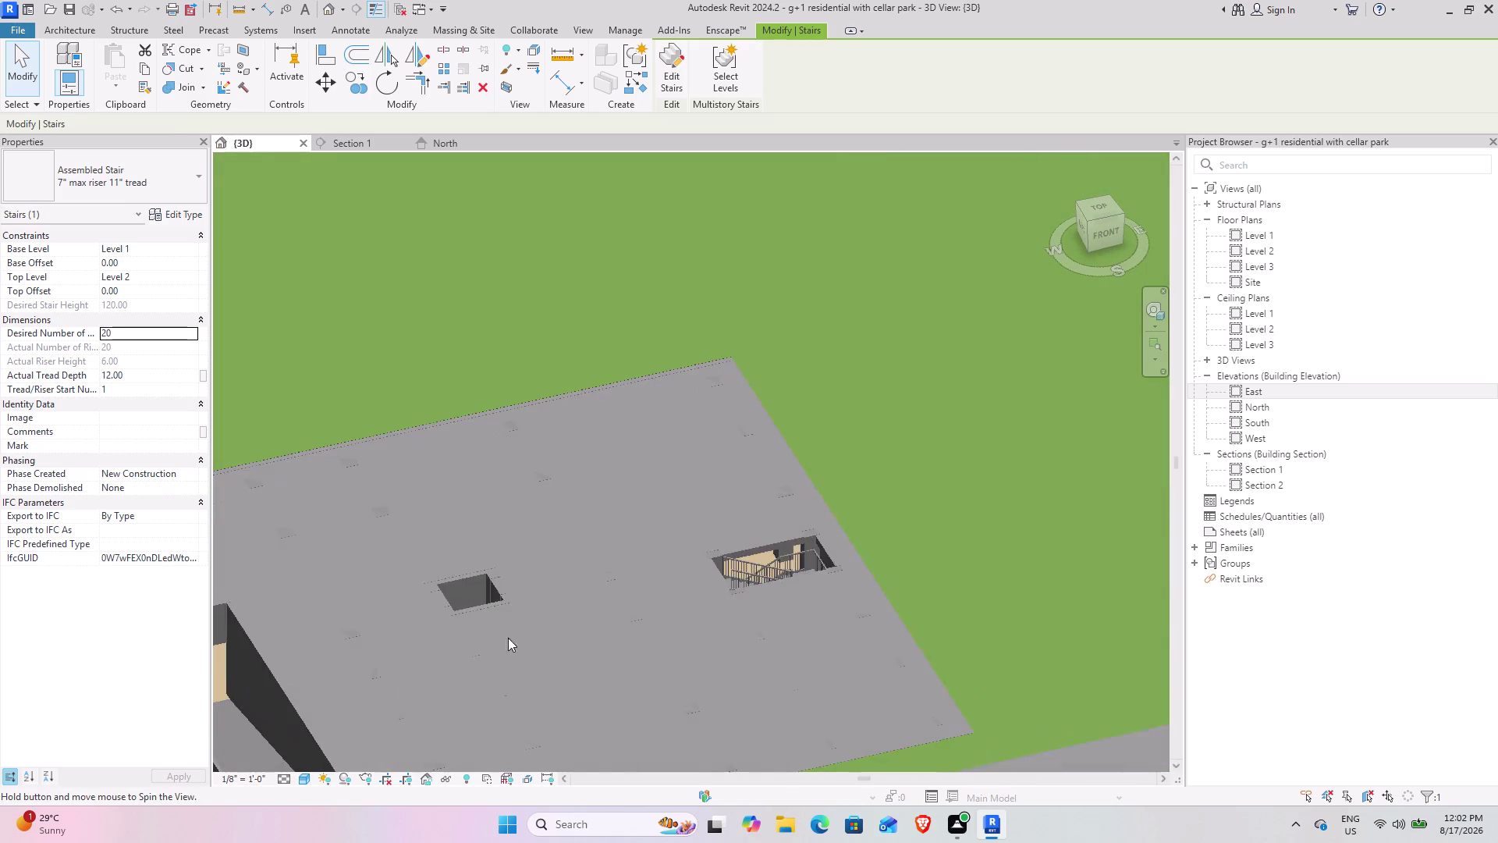
middle_drag(576, 633, 1075, 565)
middle_drag(969, 561, 767, 529)
middle_drag(955, 586, 1049, 590)
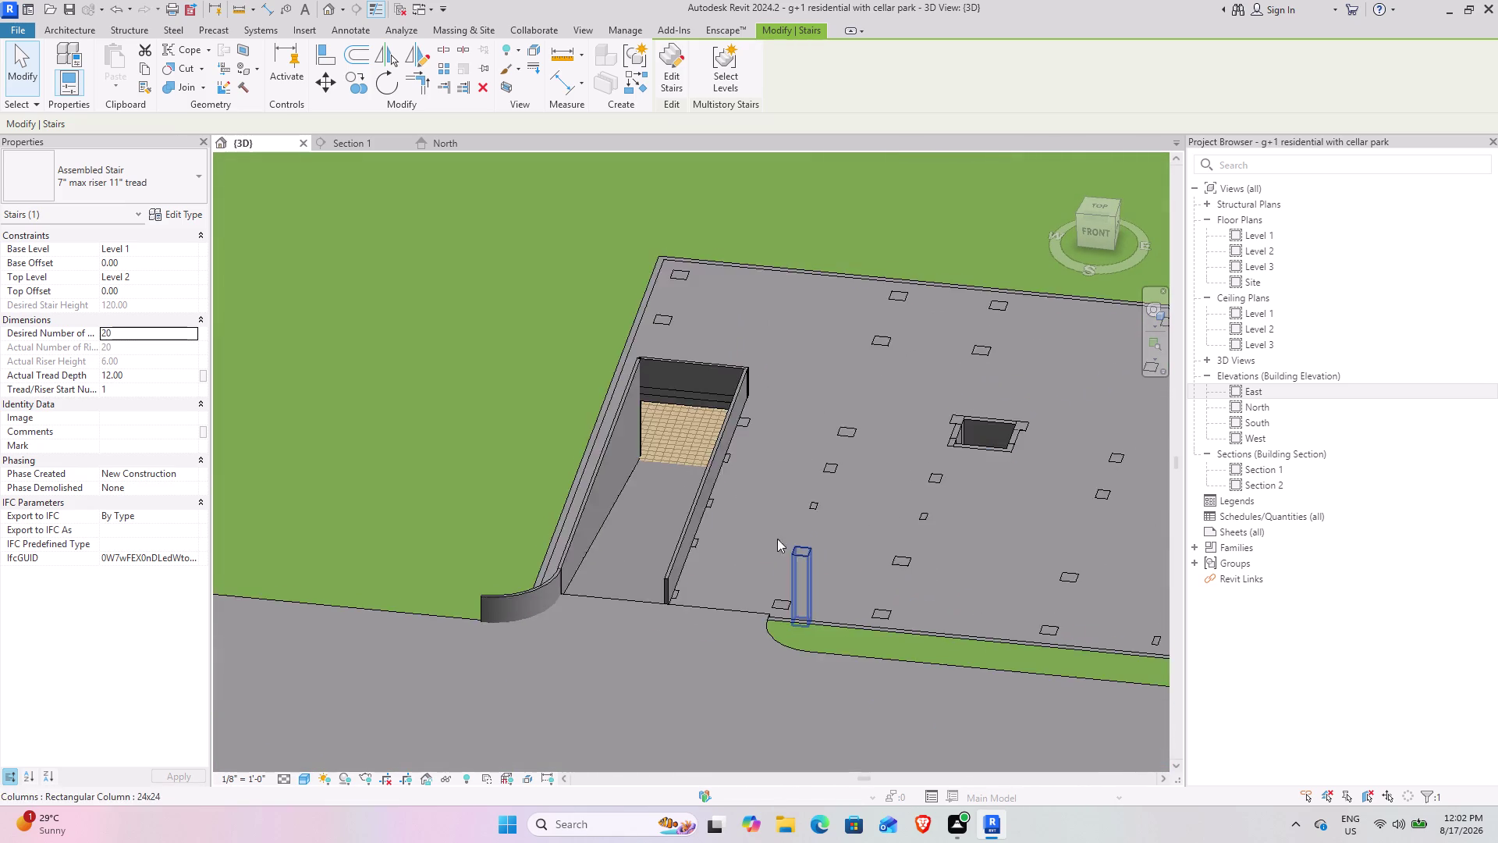
scroll(down, 3)
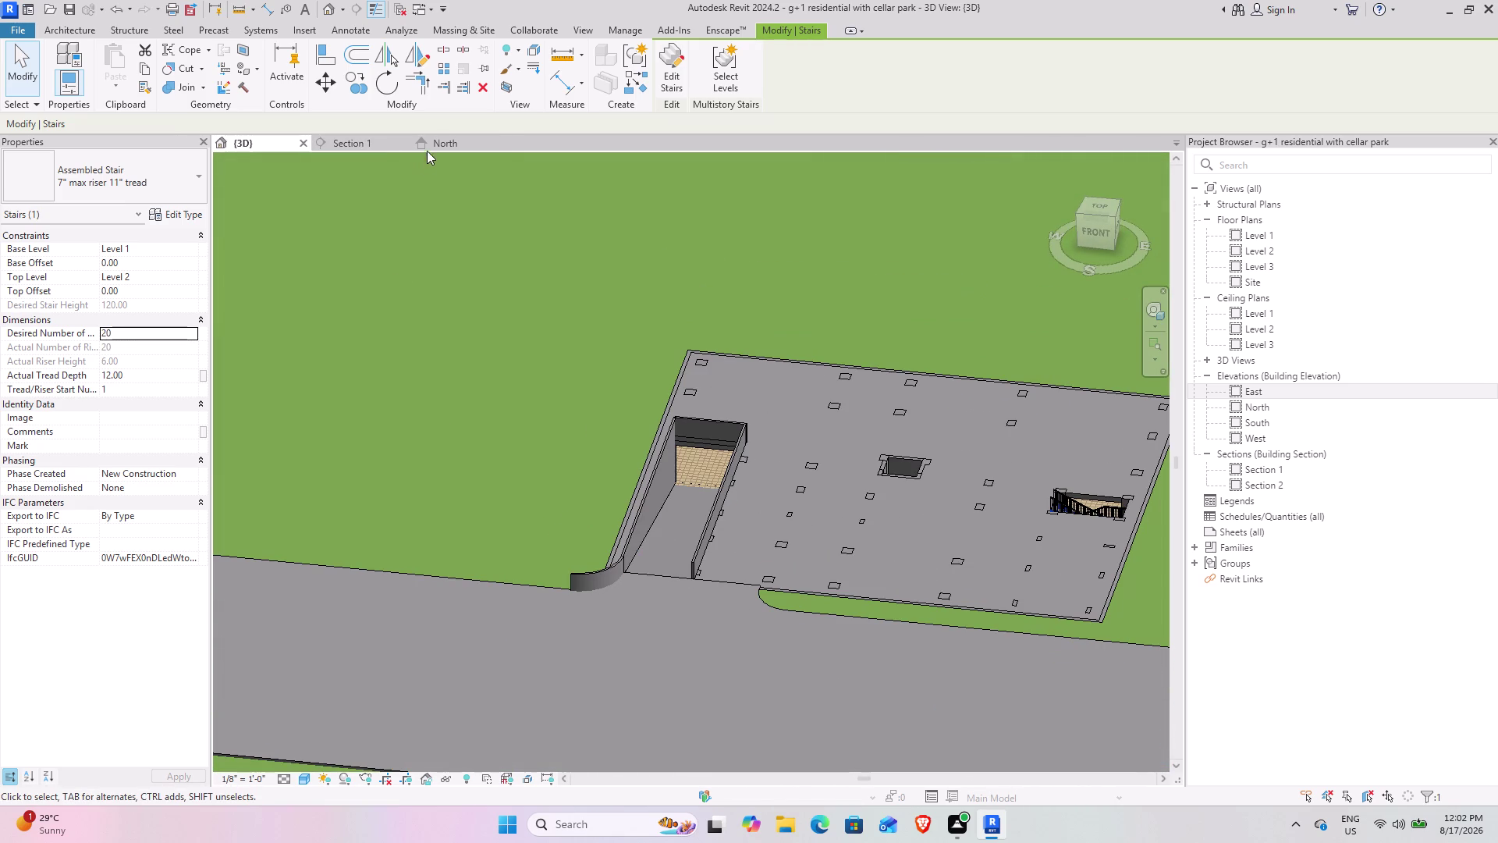
click(427, 149)
Pan and zoom the North elevation to locate the Level 3 line at 246.
scroll(down, 3)
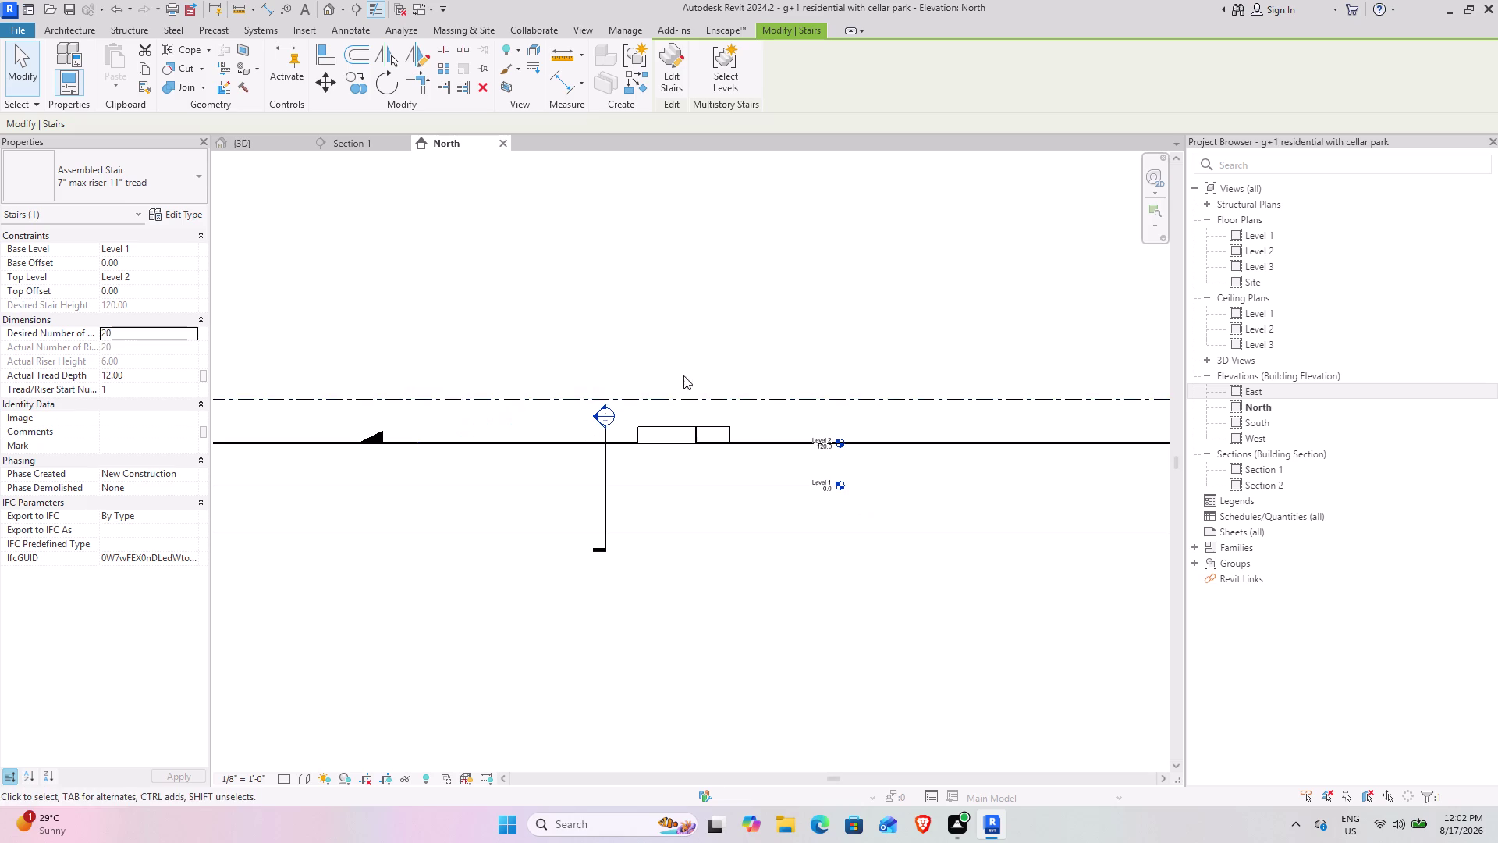
middle_drag(653, 376, 928, 398)
middle_drag(601, 345, 1139, 346)
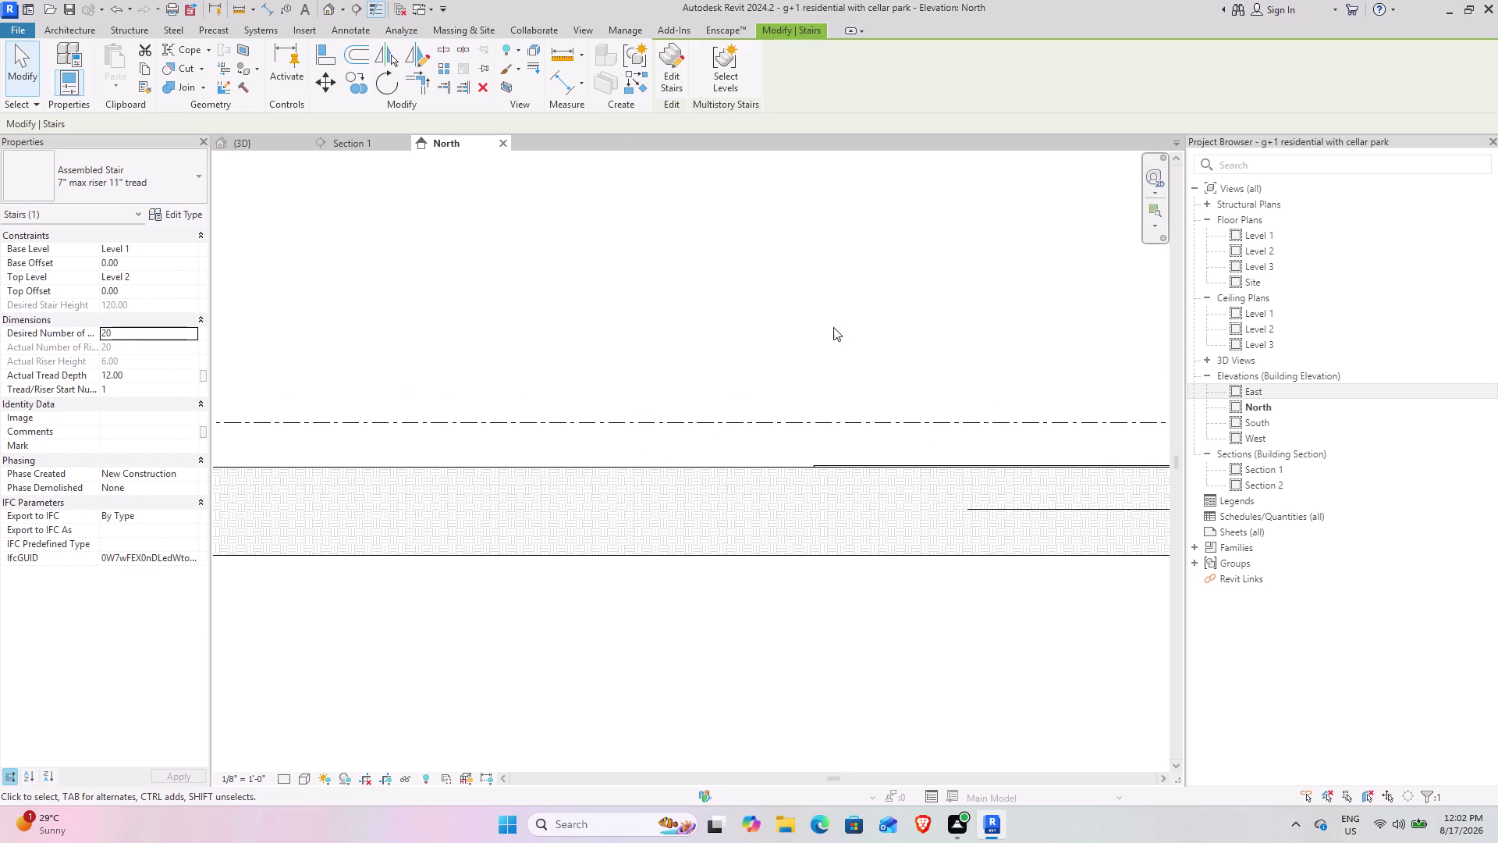
scroll(down, 3)
middle_drag(891, 334, 442, 349)
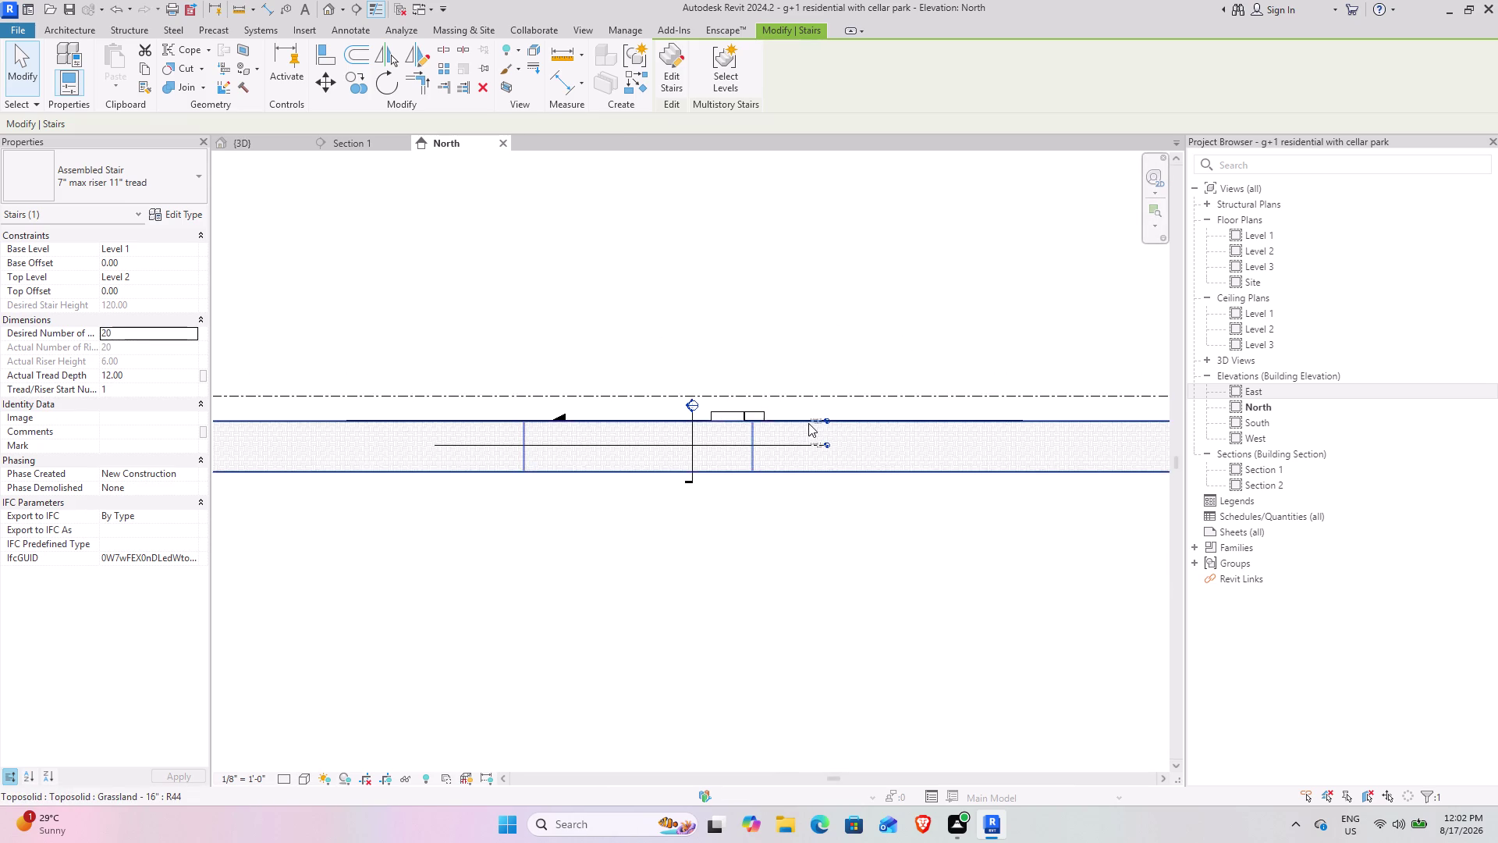
scroll(up, 3)
scroll(up, 3)
scroll(up, 3)
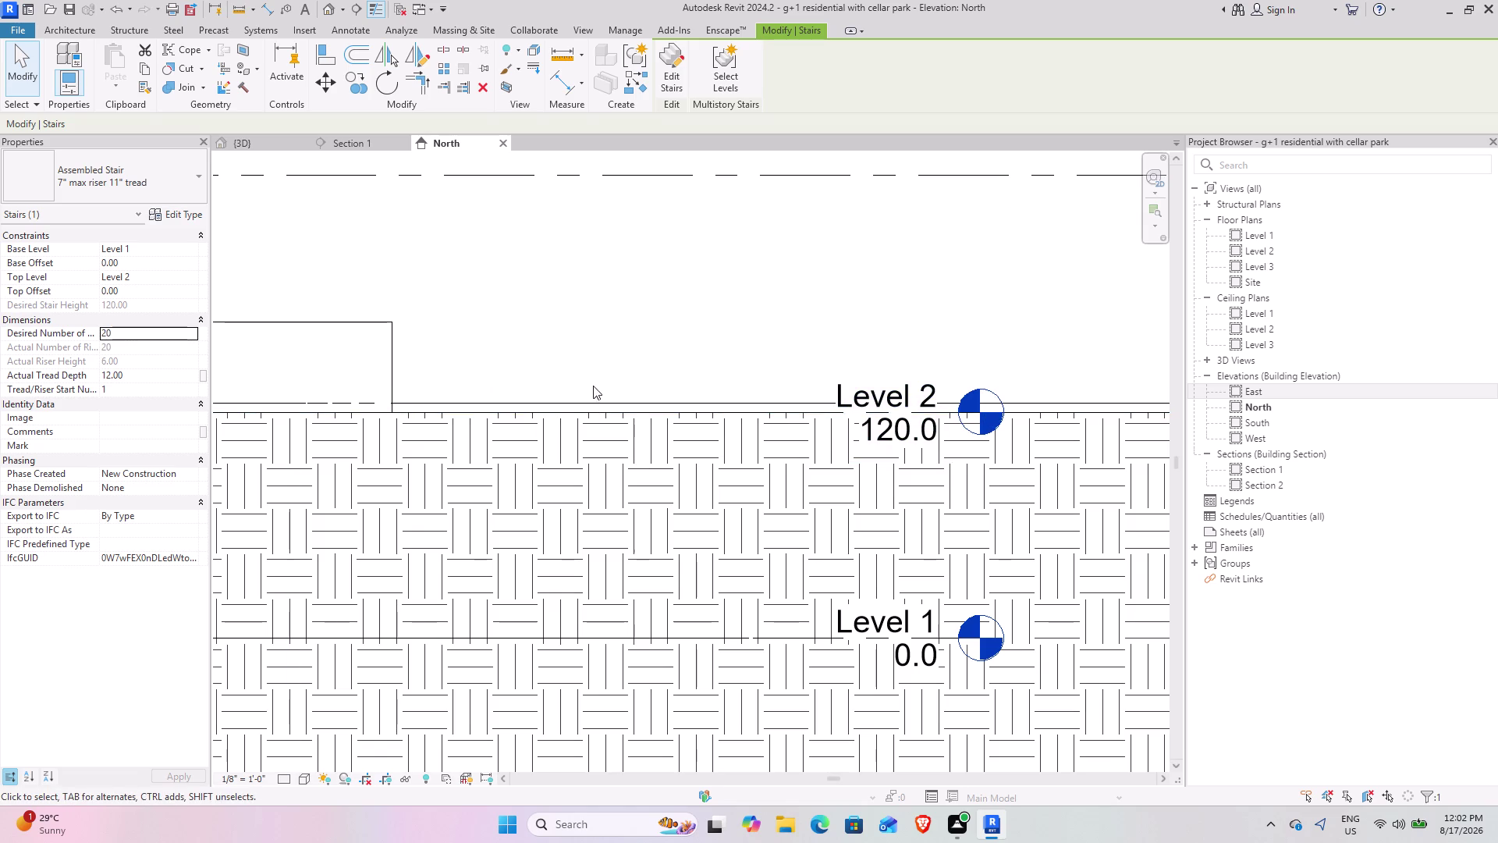
scroll(down, 3)
Select the Level 3 line and pull one of its end points inward.
click(608, 282)
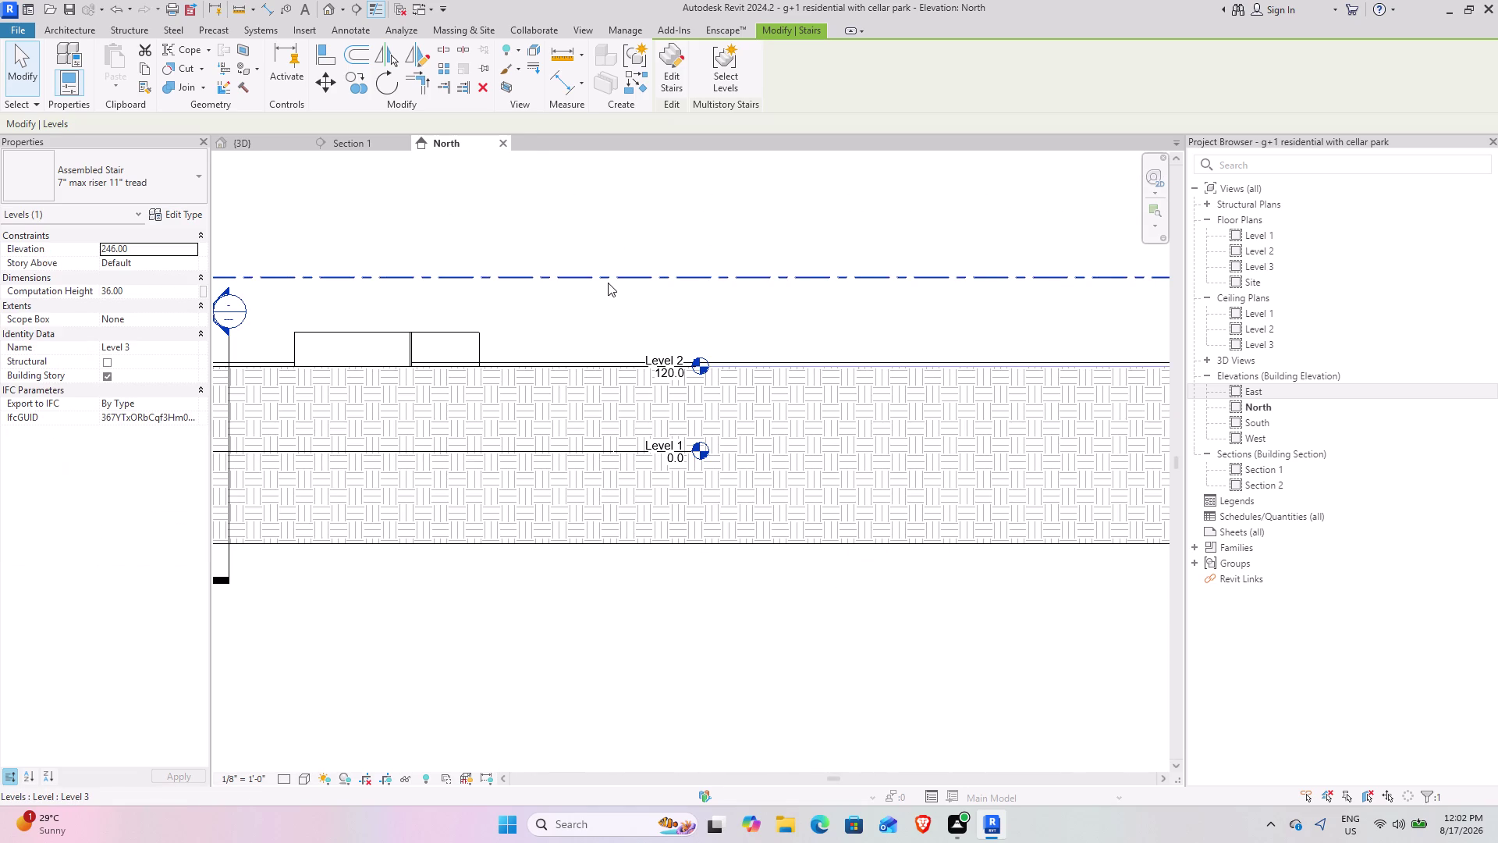
scroll(down, 3)
middle_drag(563, 301, 617, 322)
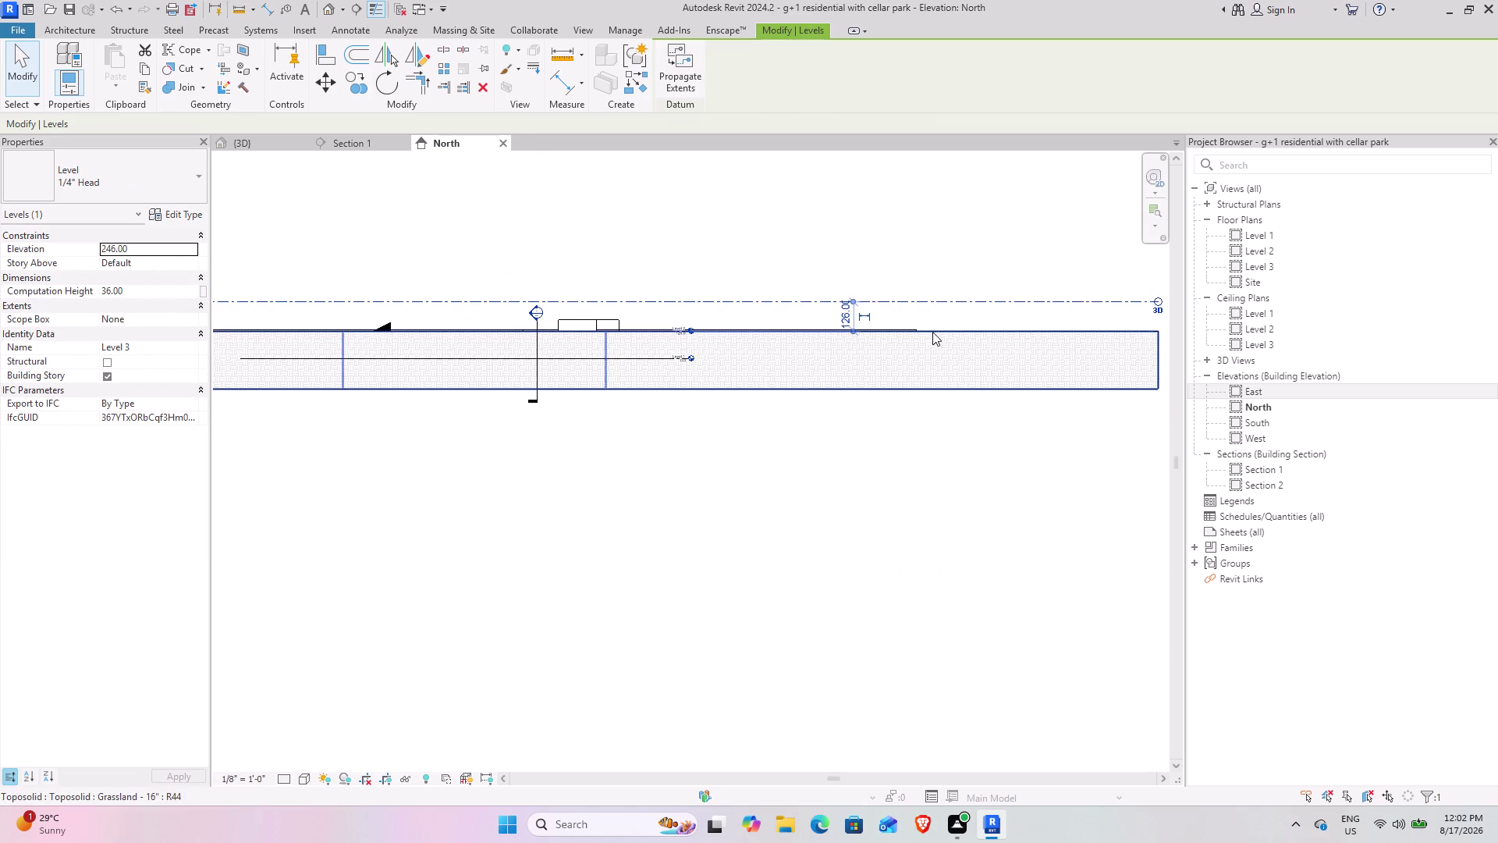
drag(1160, 300, 1097, 308)
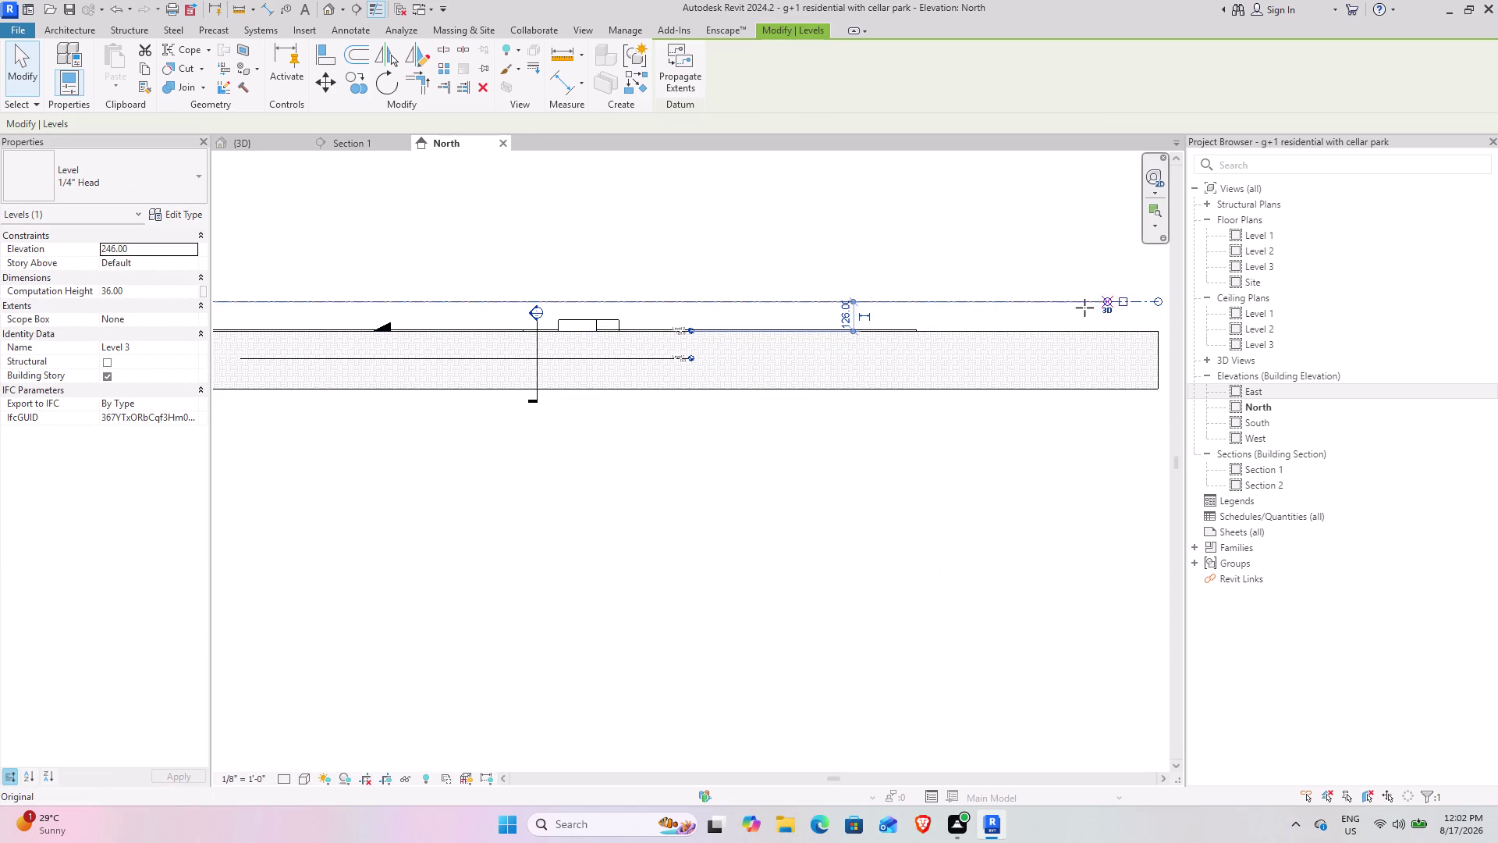
drag(1097, 307, 692, 308)
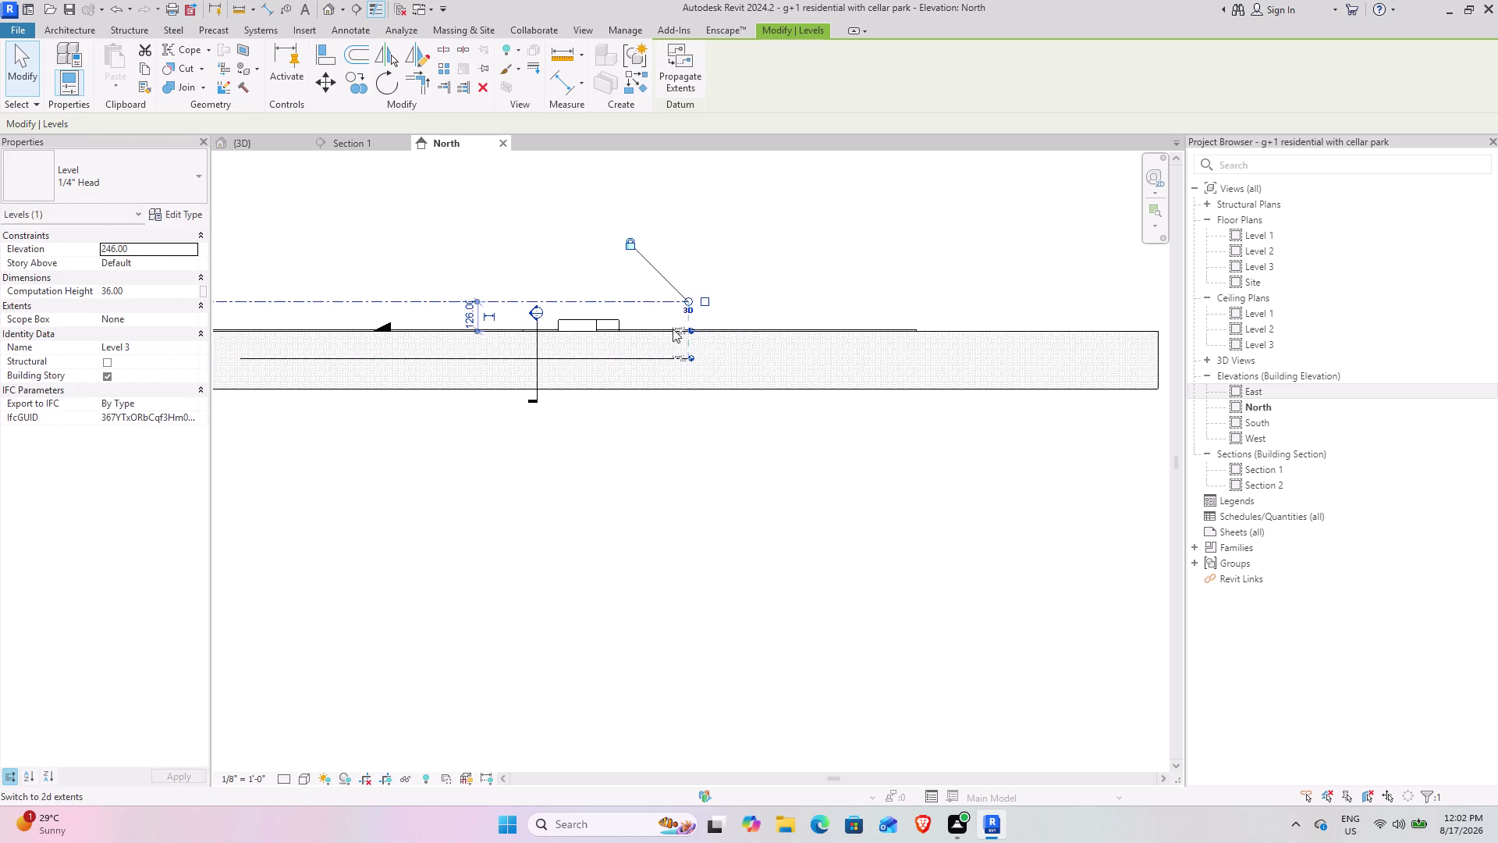
Drag the other Level 3 end until it aligns with the Level 2 head.
middle_drag(490, 455, 1068, 479)
middle_drag(530, 396, 679, 406)
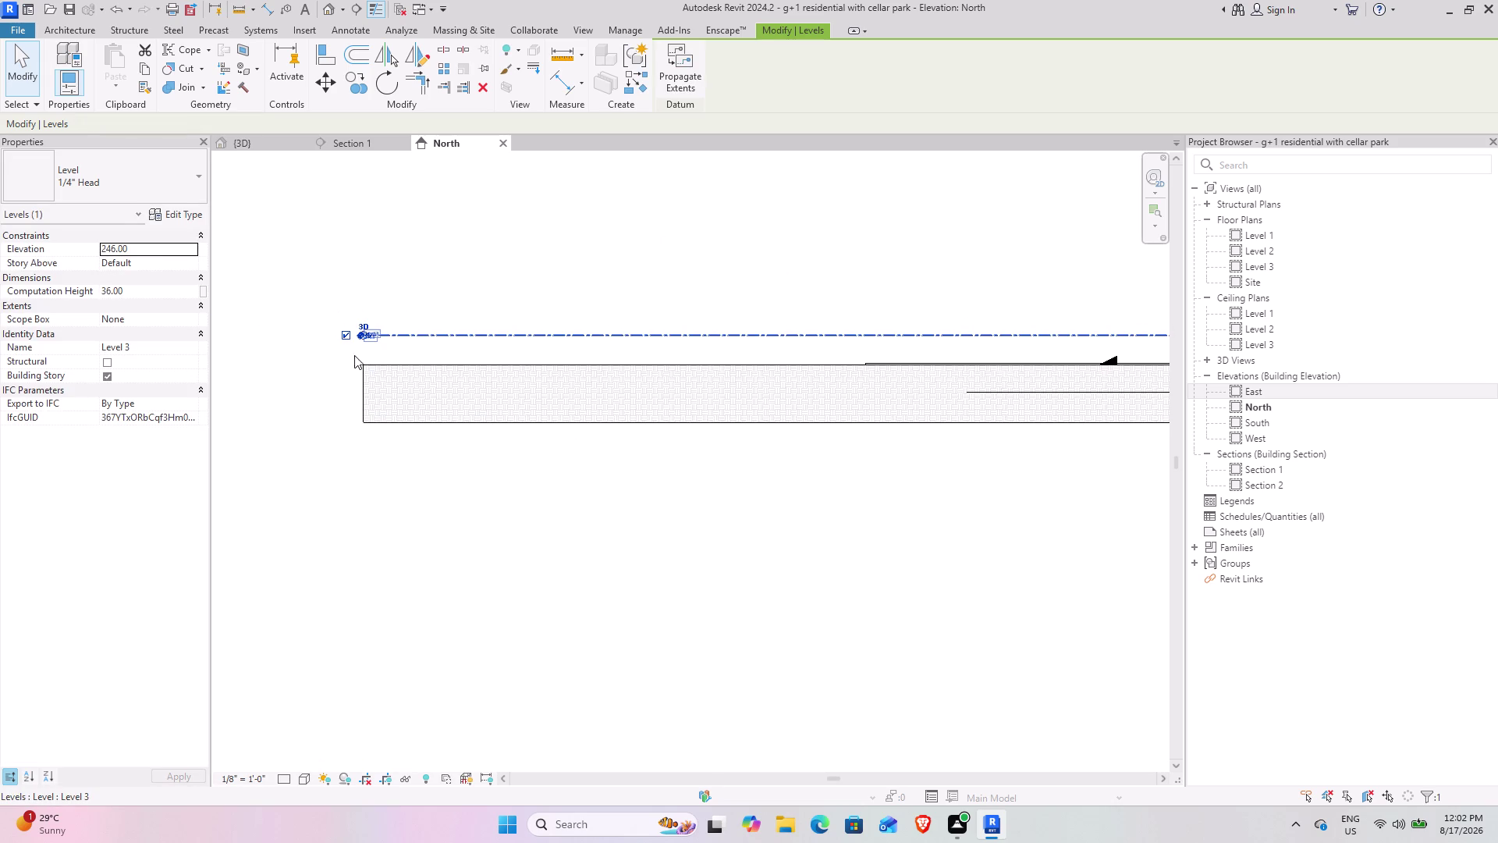
drag(363, 336, 1129, 355)
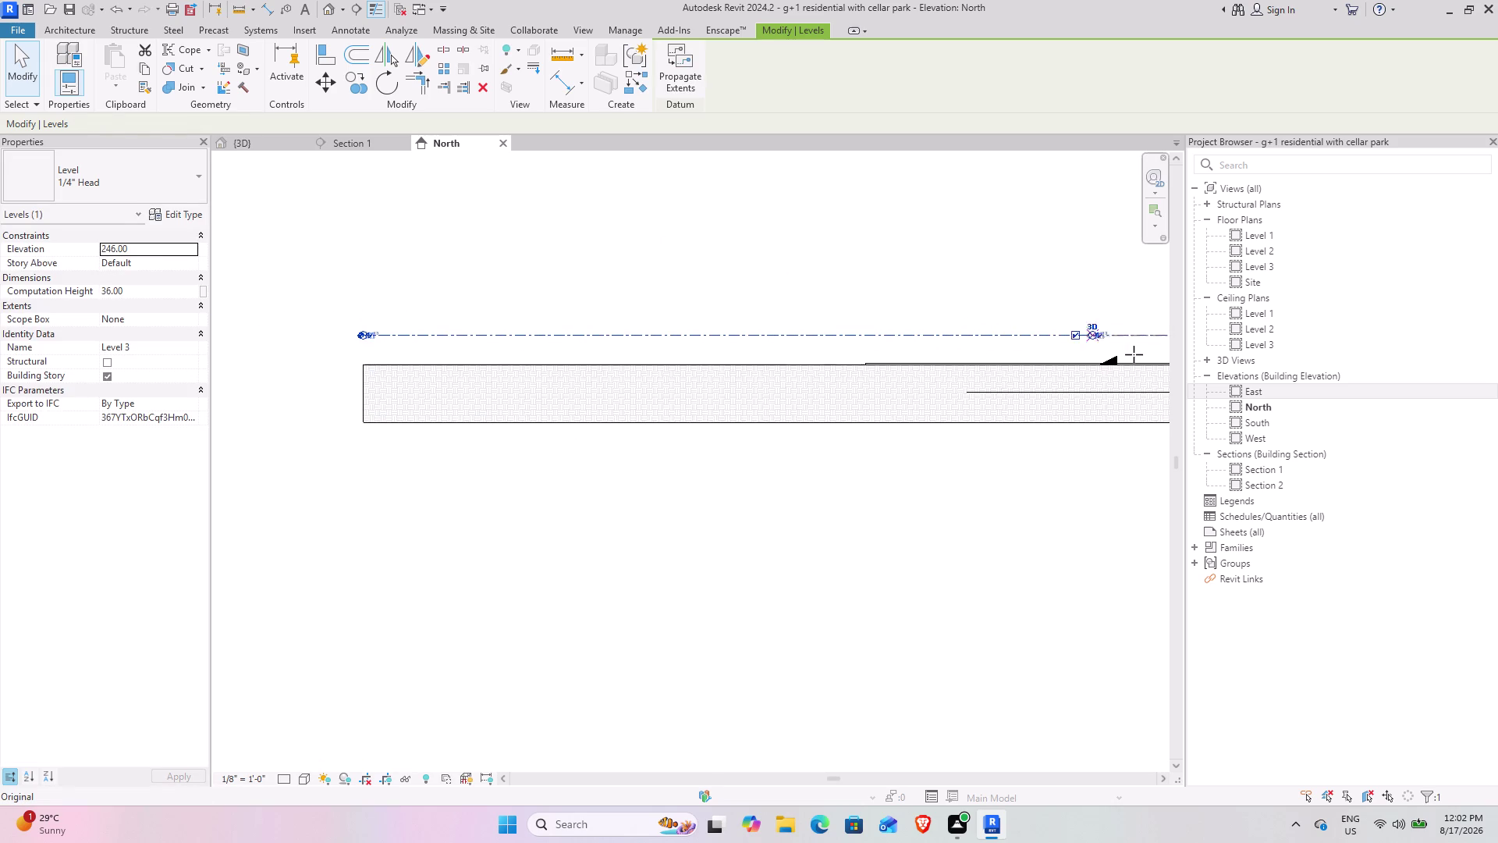
drag(1130, 354, 977, 356)
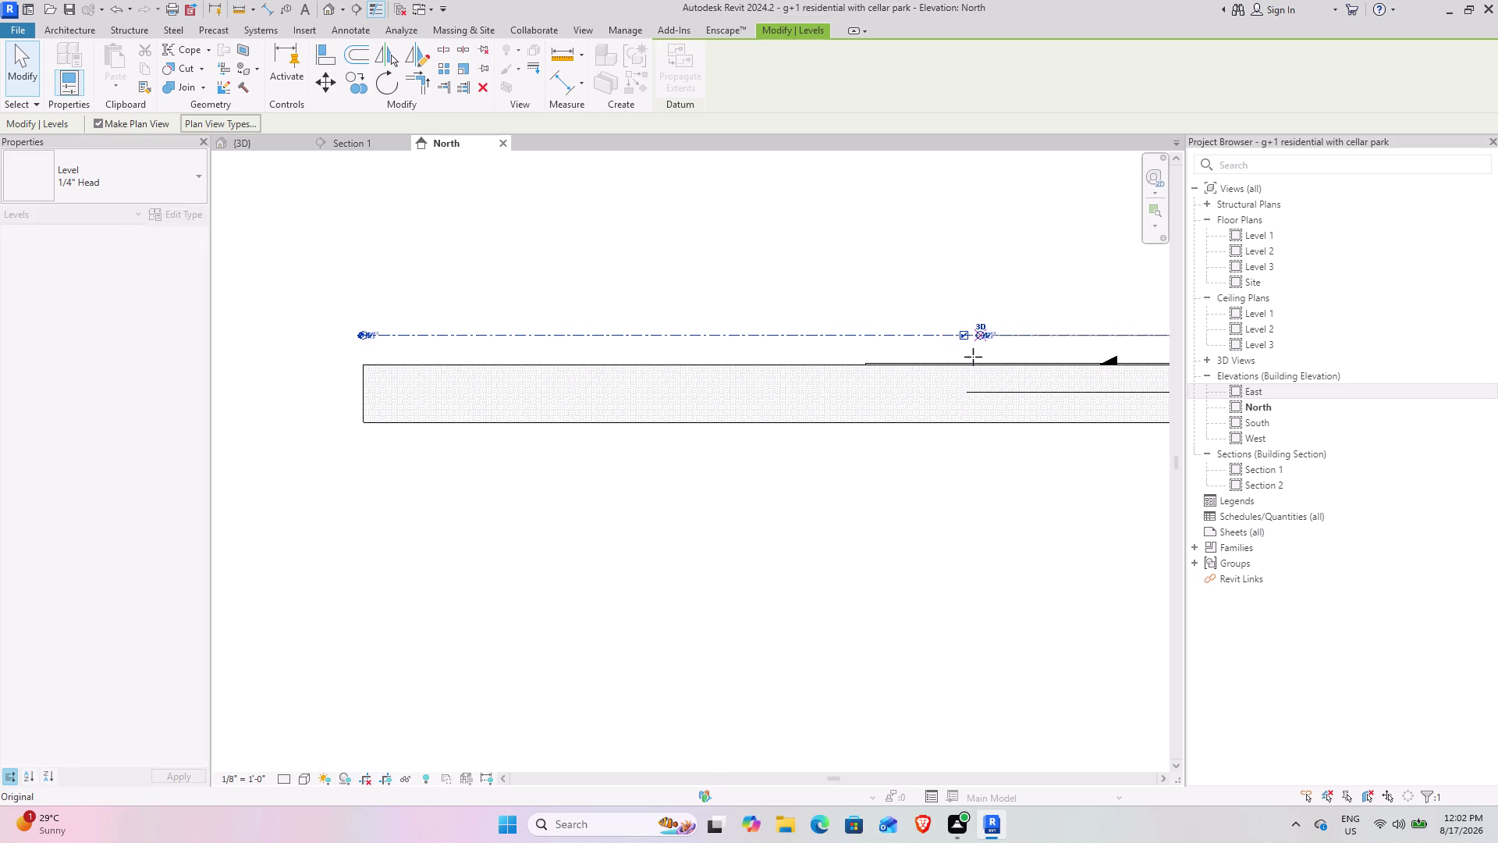
drag(977, 357, 964, 354)
middle_drag(939, 422, 361, 488)
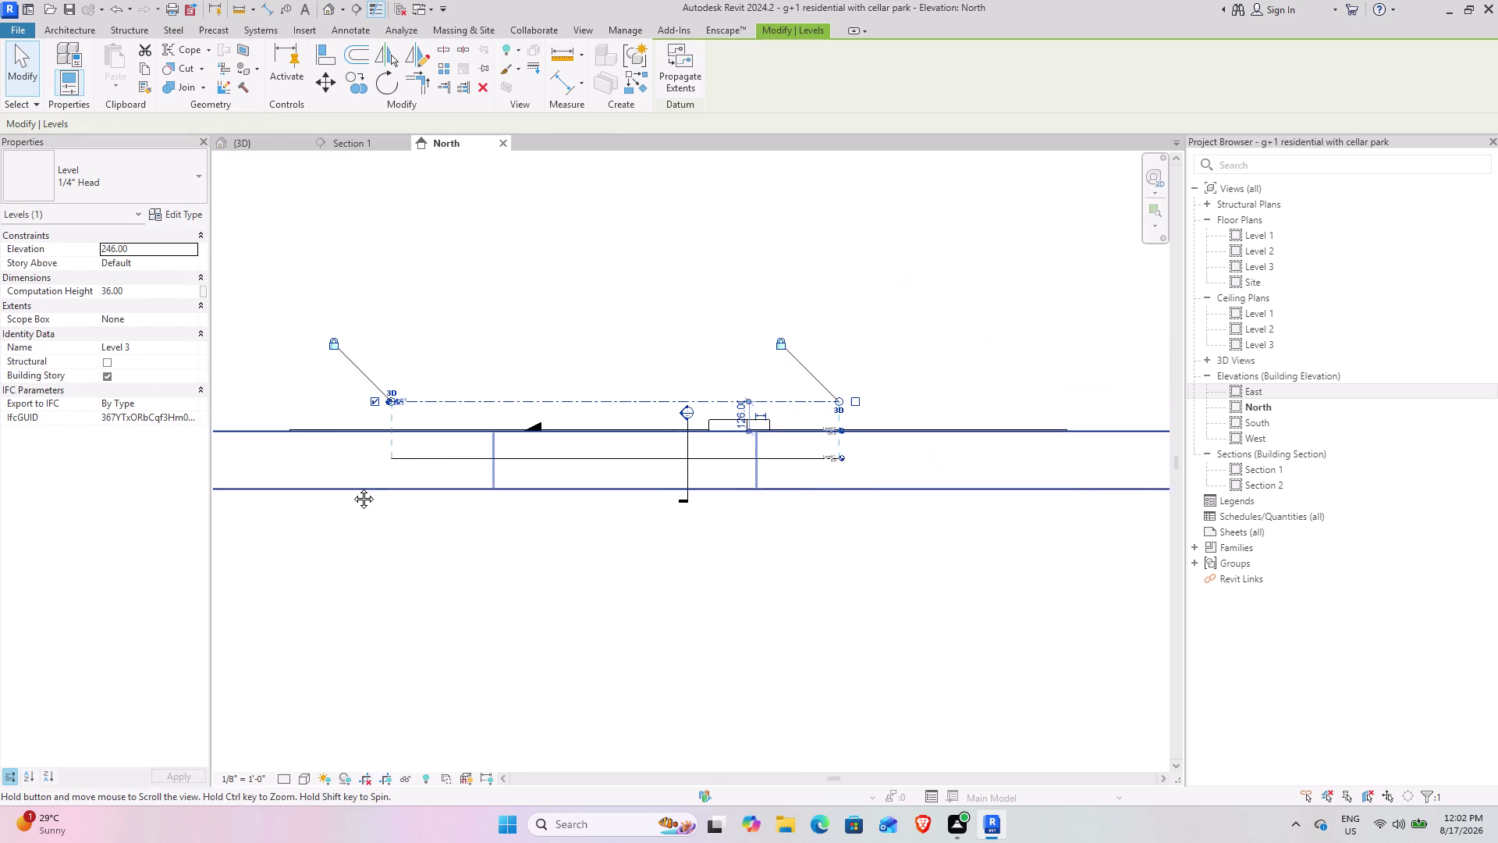
middle_drag(362, 488, 350, 486)
drag(943, 589, 934, 587)
Turn on the Level 3 head bubble, deselect, and review the three level heads.
scroll(up, 3)
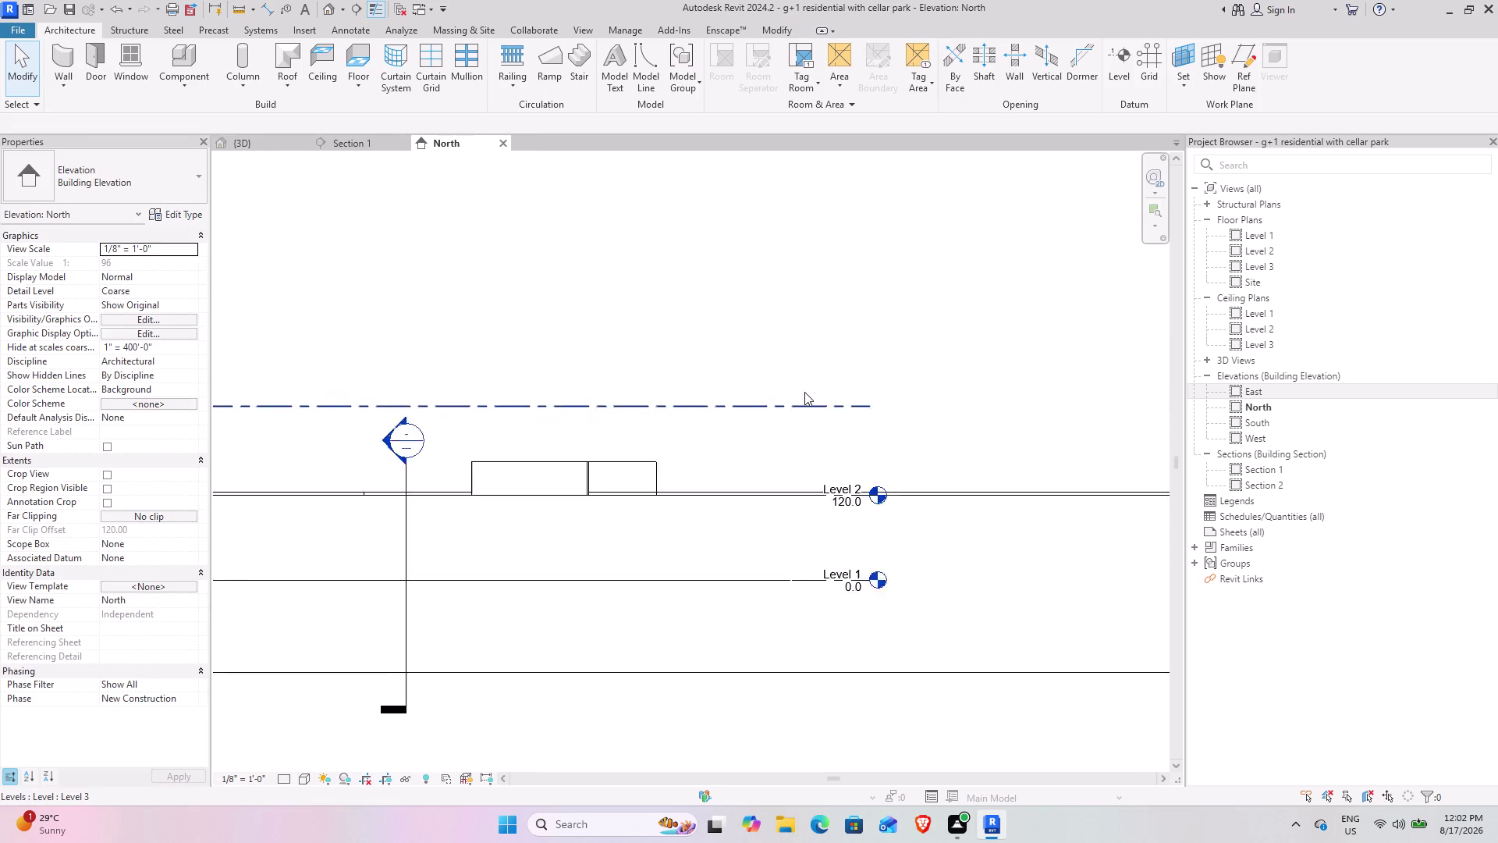
scroll(up, 3)
click(801, 412)
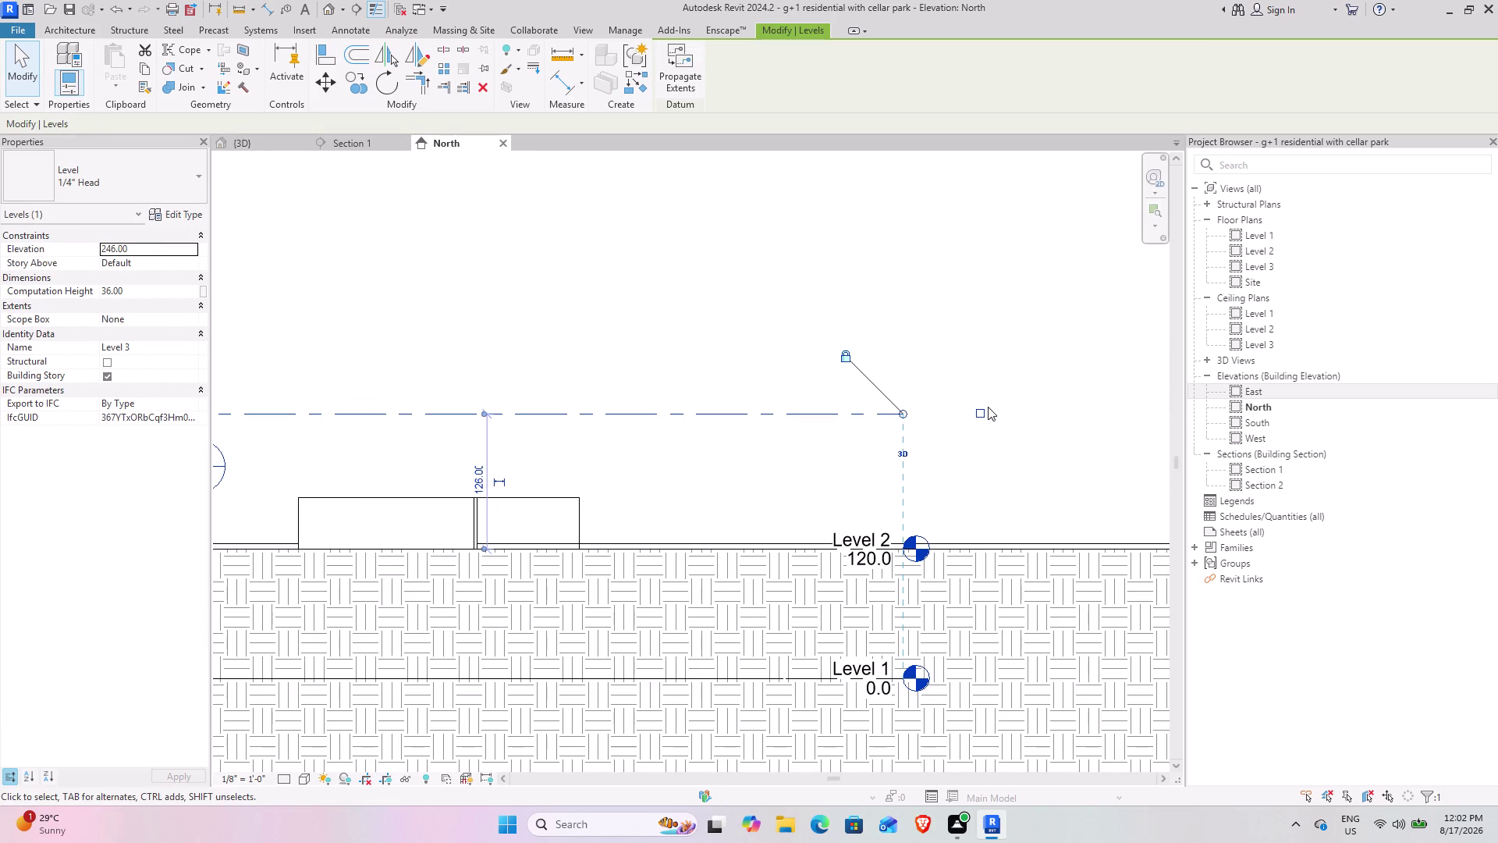
click(978, 417)
click(985, 461)
middle_drag(894, 546, 890, 499)
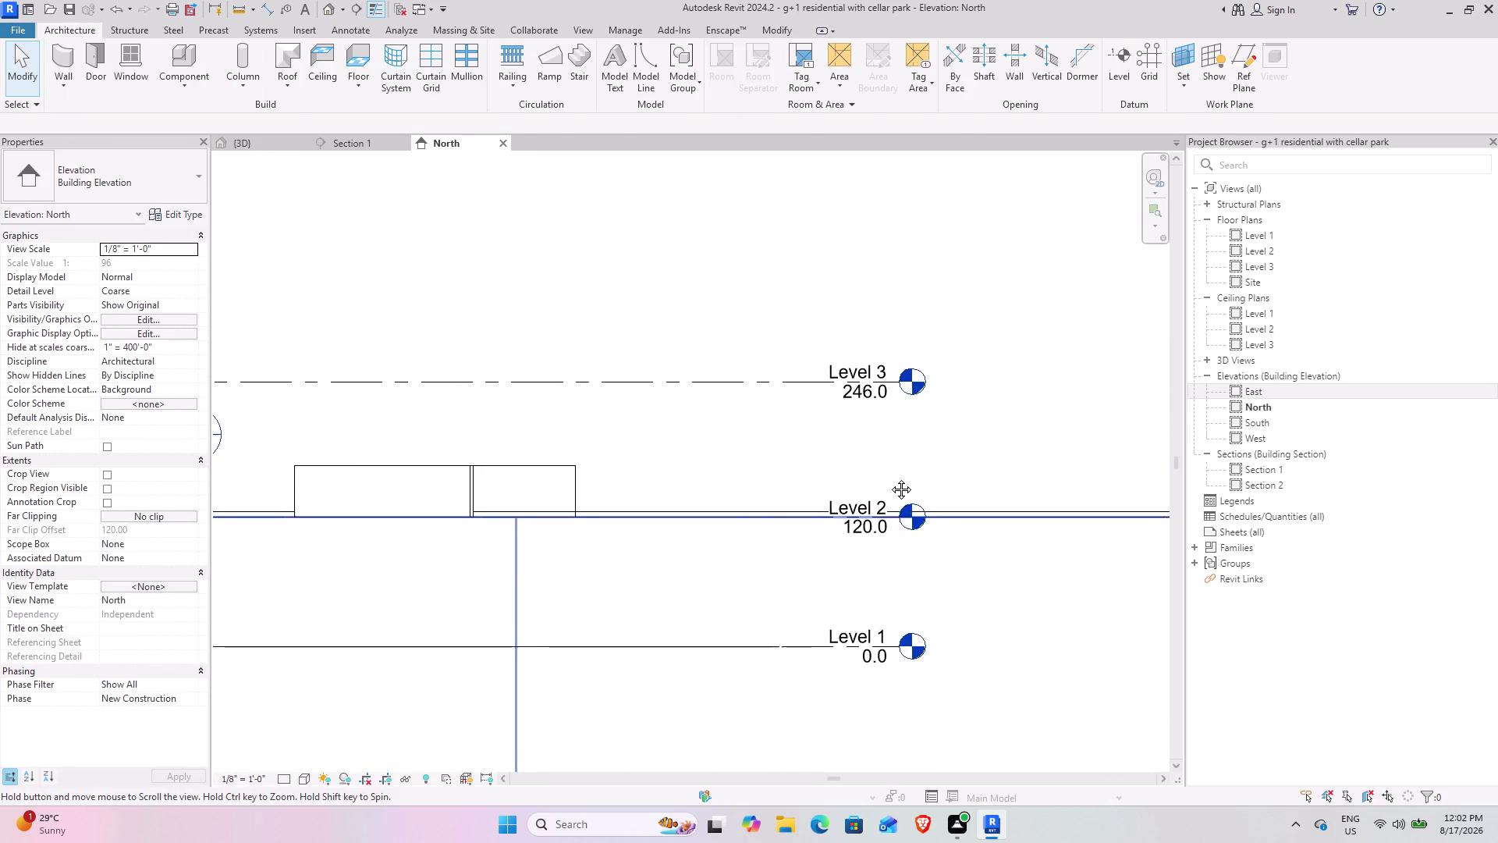
middle_drag(890, 500, 888, 431)
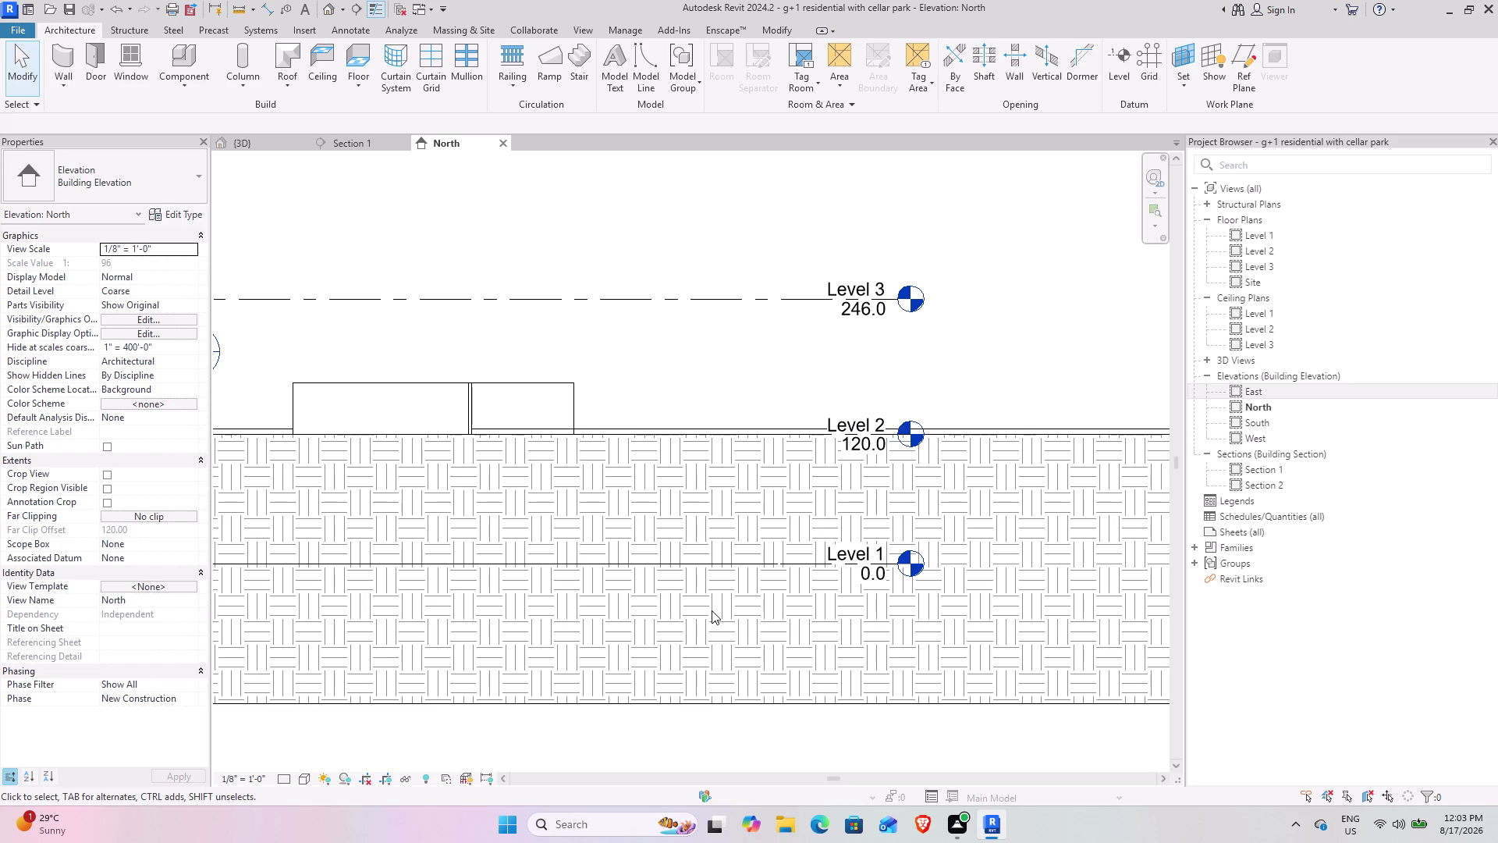
Review Levels 1, 2 and 3 in the North elevation, then open the Level 2 plan.
scroll(down, 3)
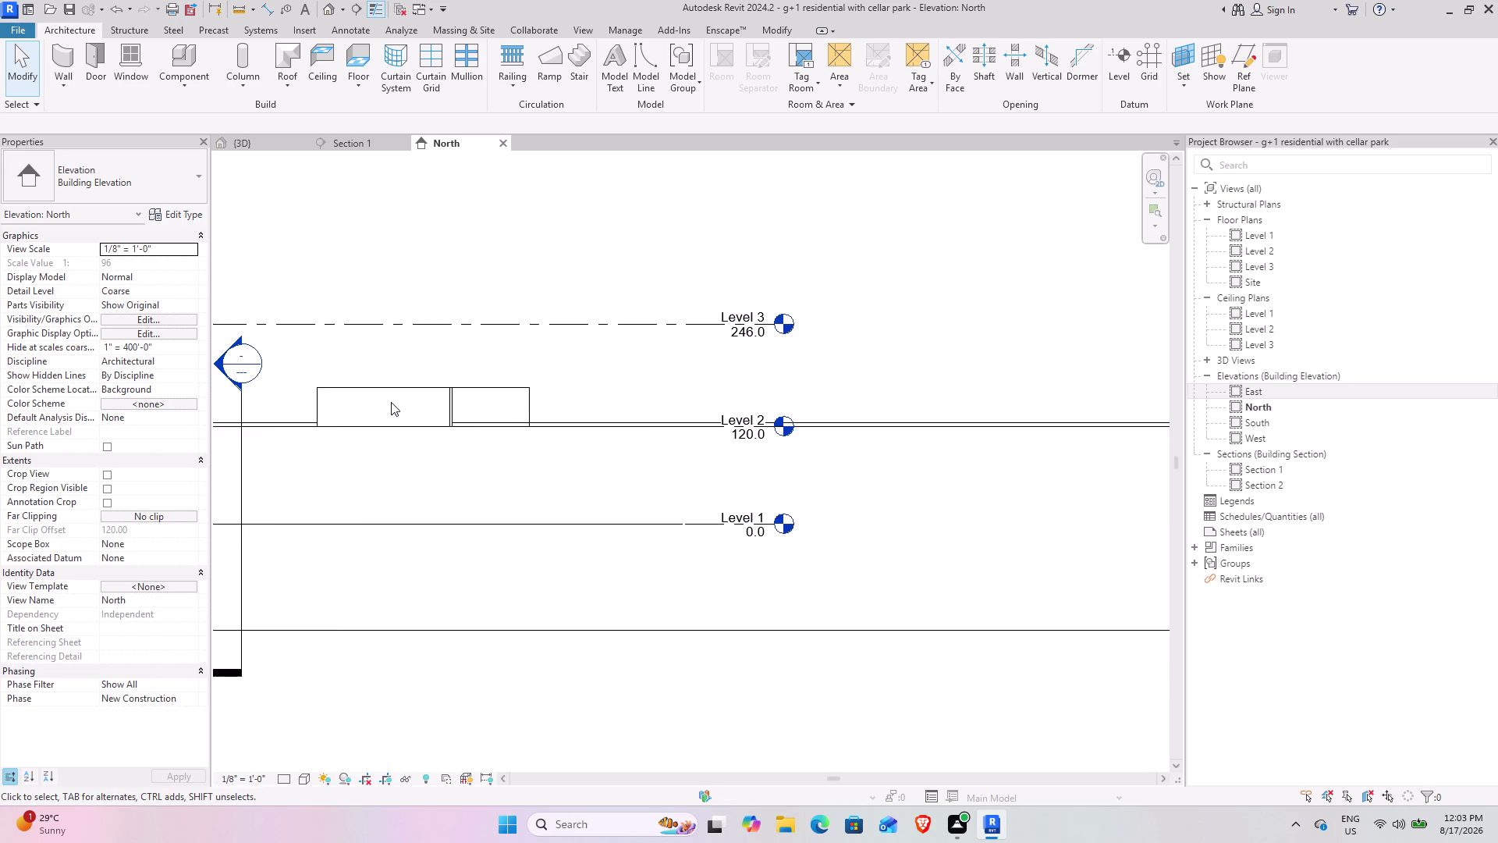
middle_drag(393, 401, 1126, 402)
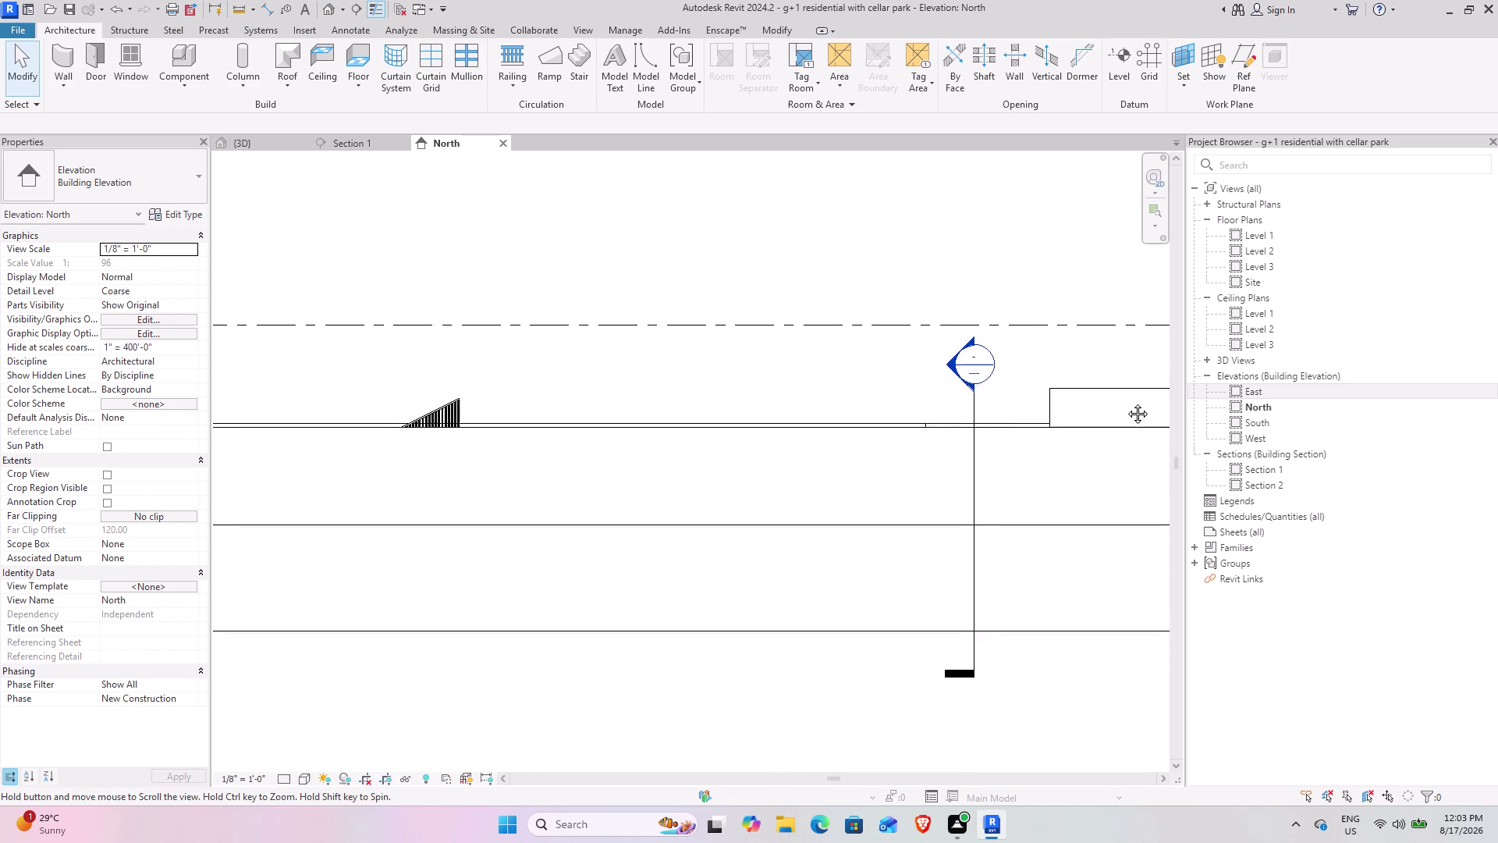
middle_drag(1126, 402, 940, 445)
scroll(down, 3)
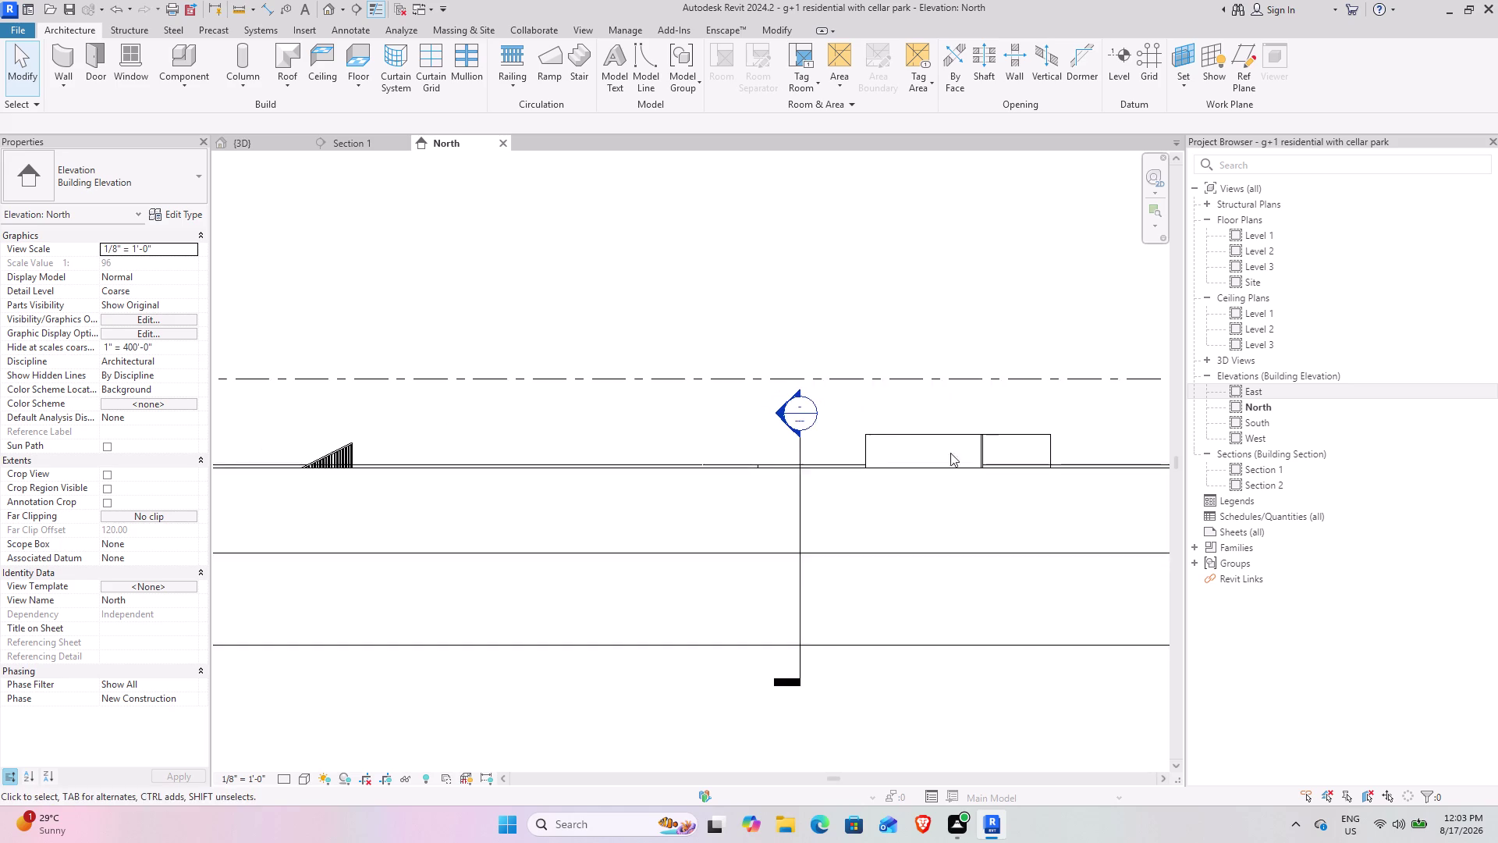
middle_drag(992, 445, 696, 493)
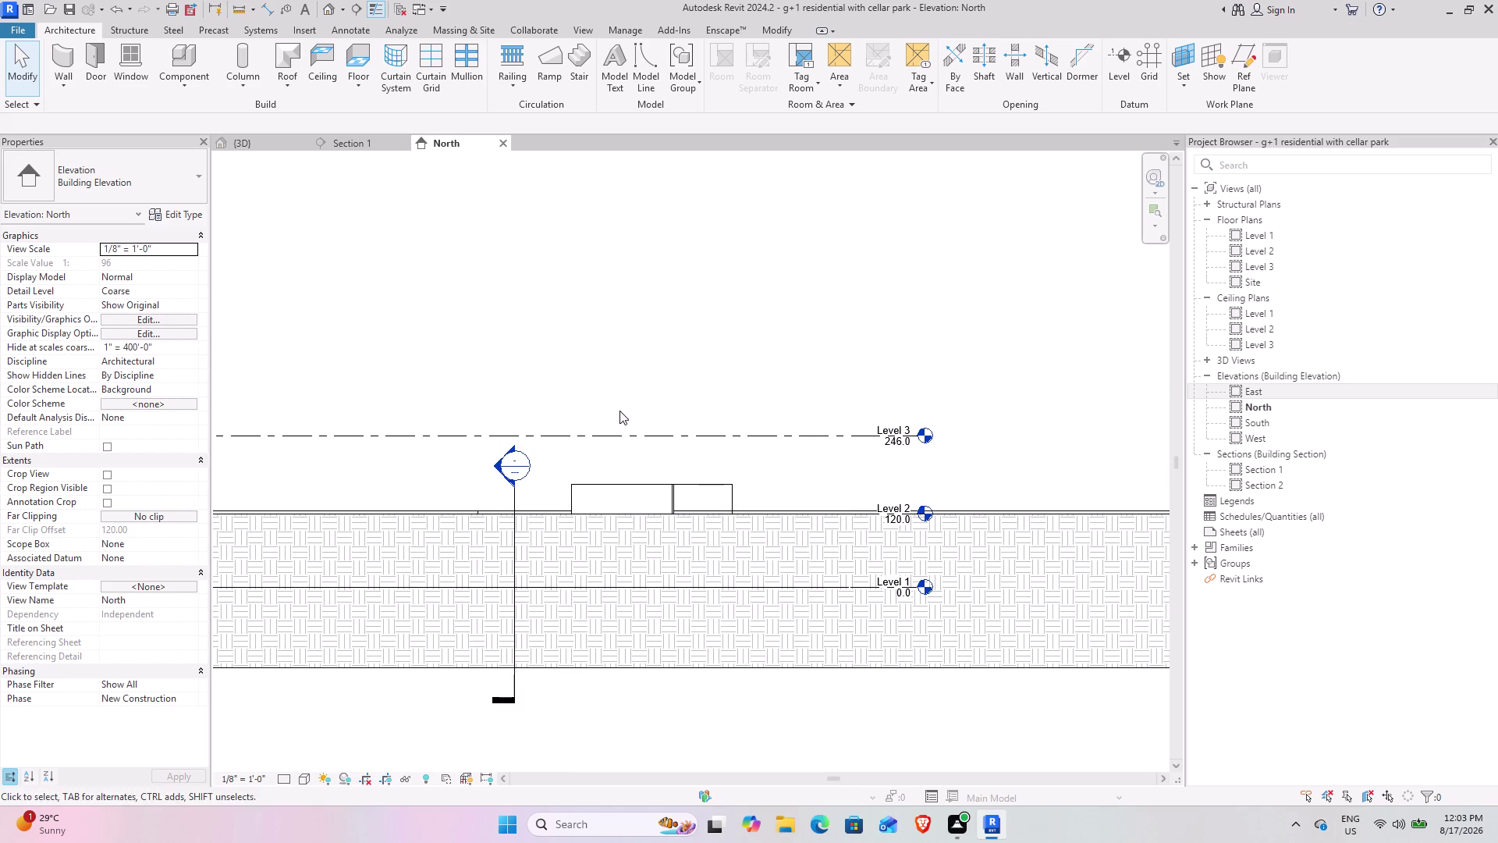
scroll(down, 3)
middle_drag(545, 493, 748, 459)
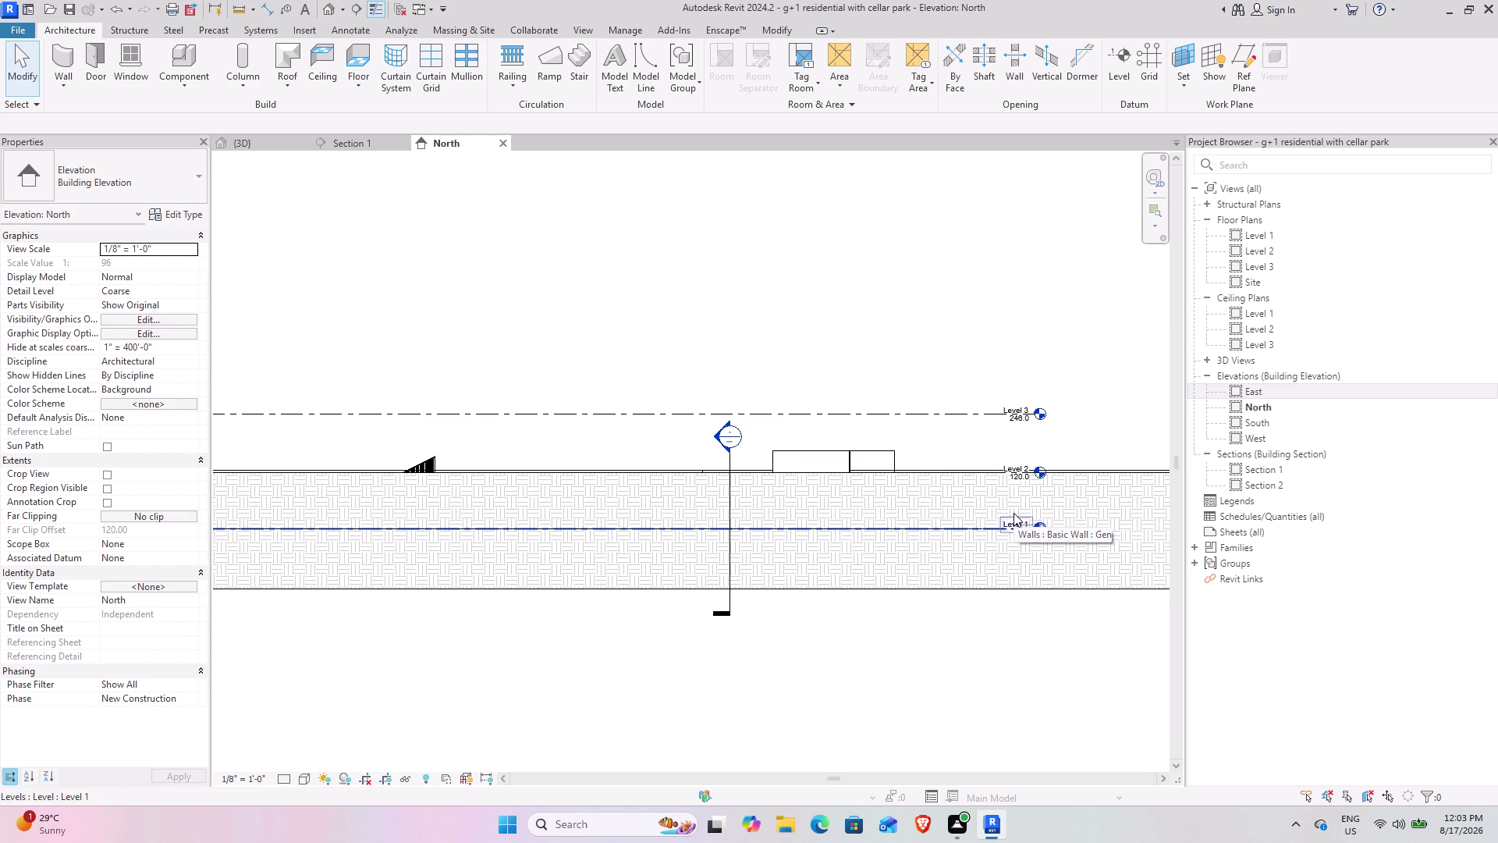
double_click(1296, 254)
scroll(up, 3)
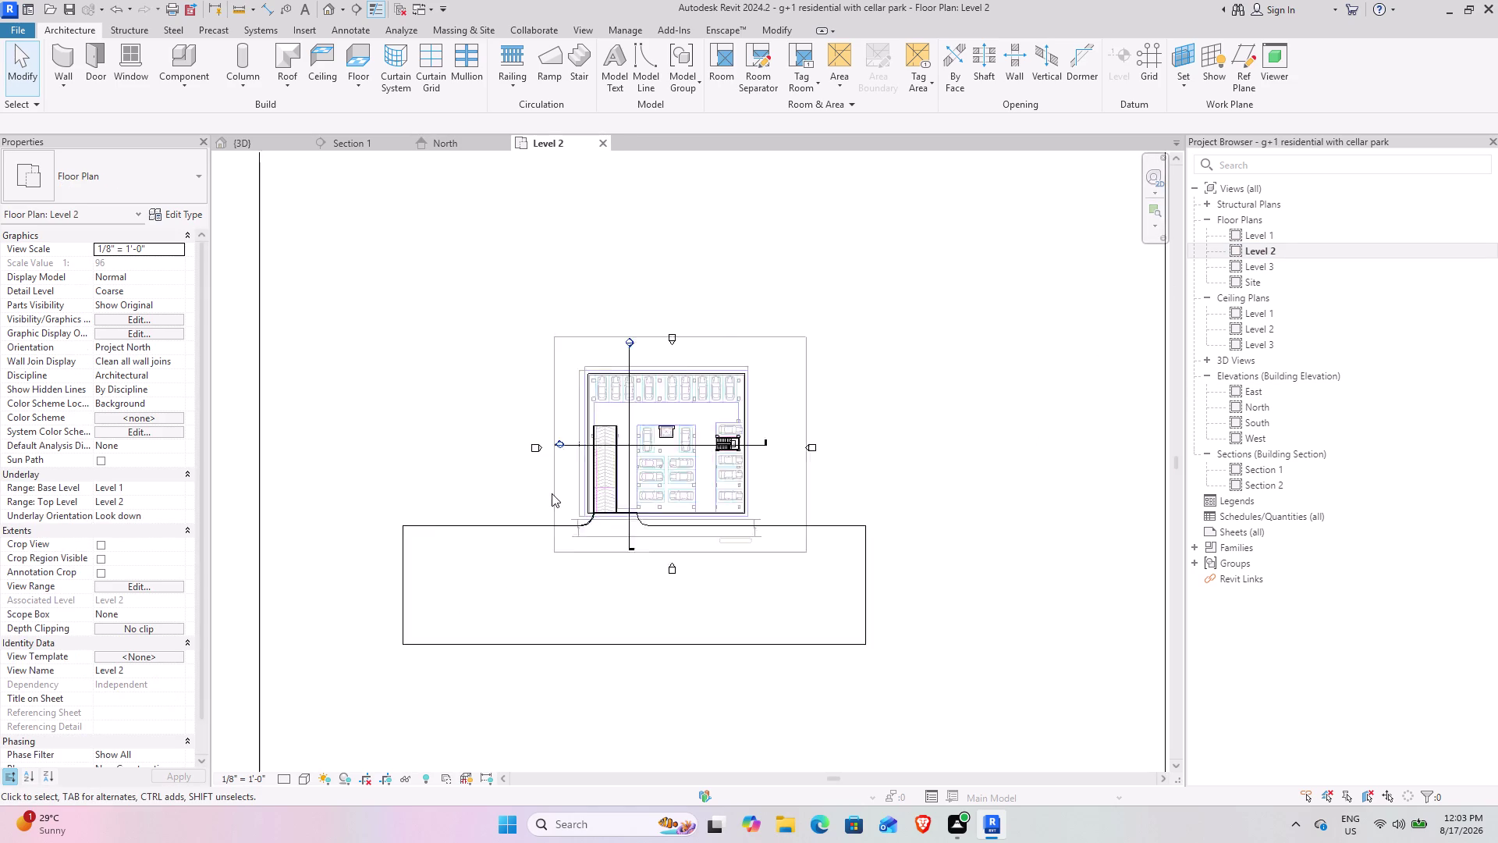
scroll(up, 3)
middle_drag(711, 439, 508, 510)
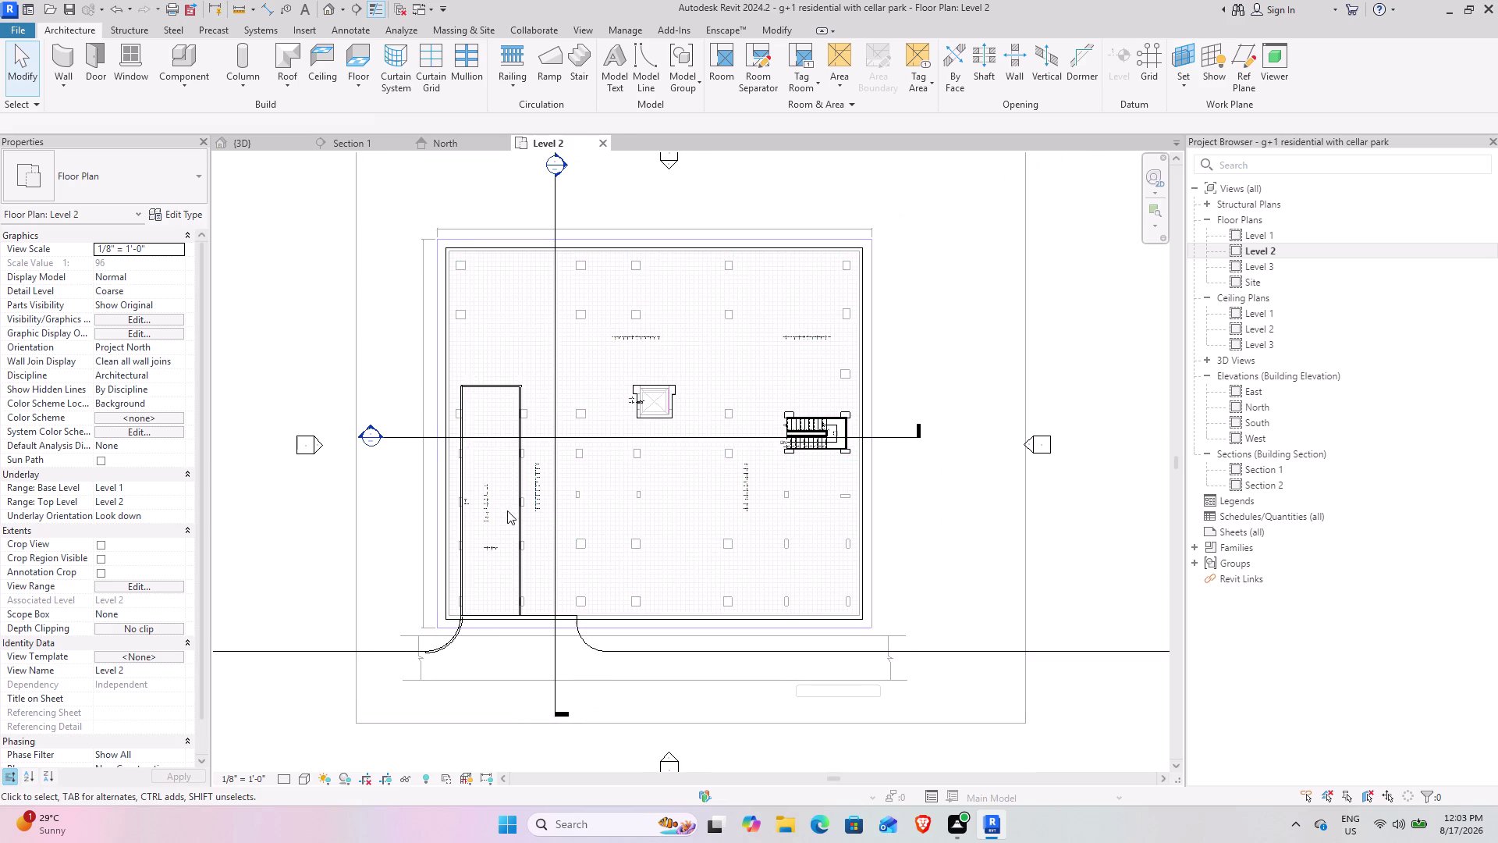
click(448, 258)
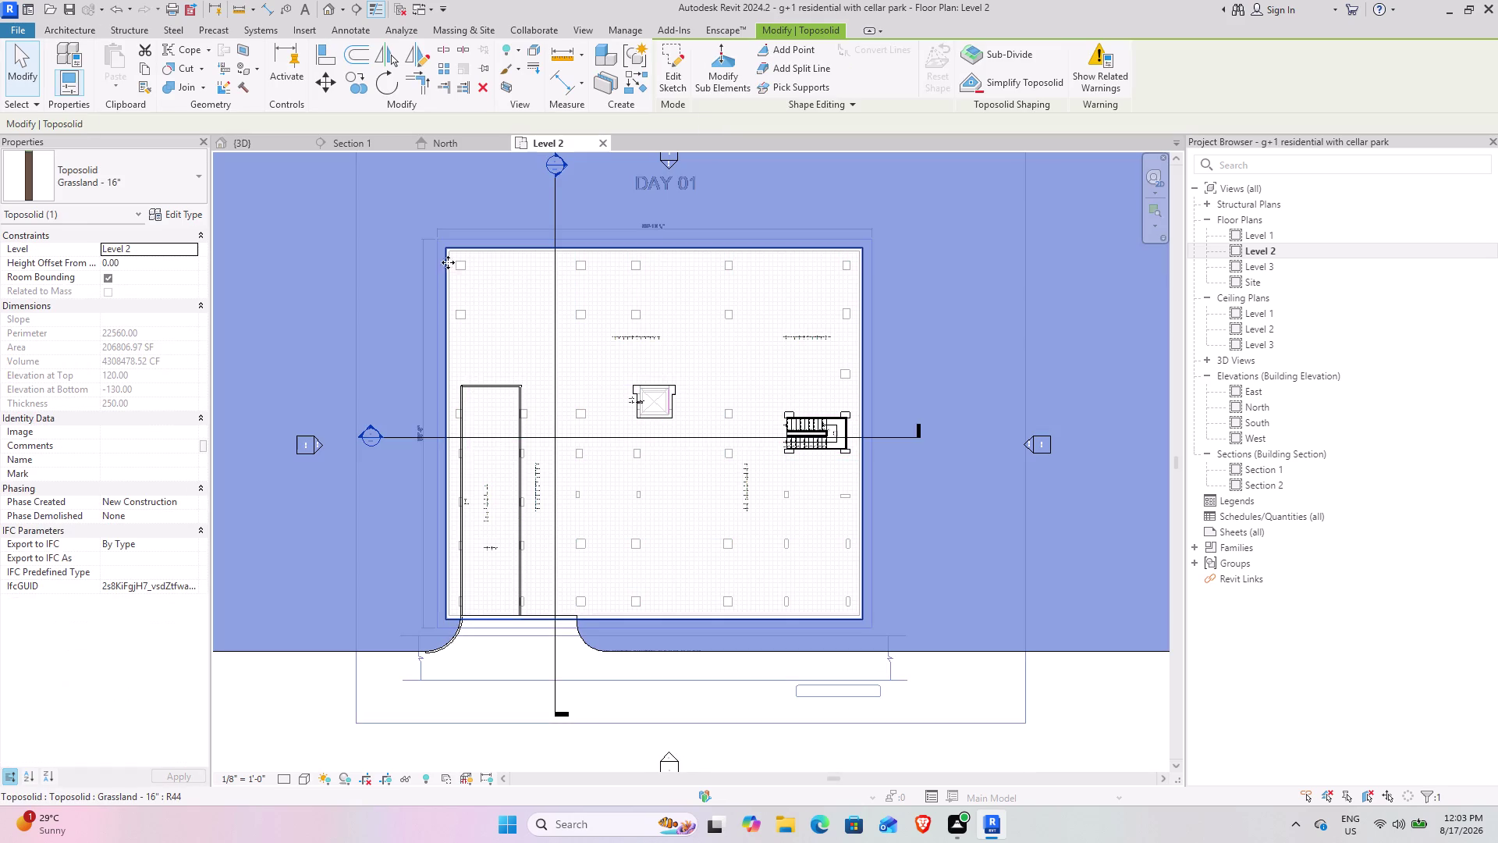
click(538, 704)
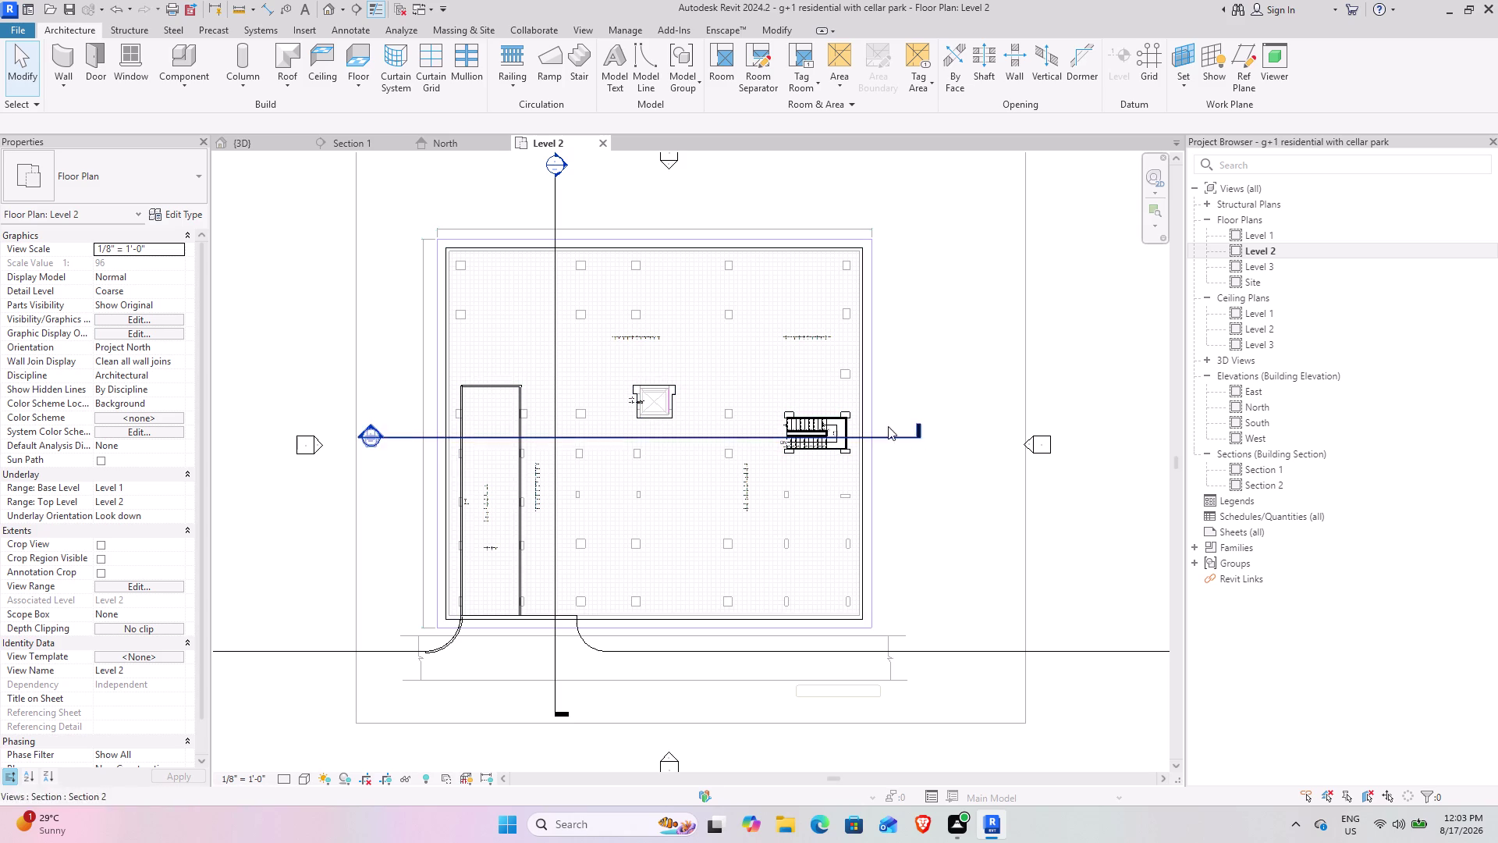
scroll(down, 3)
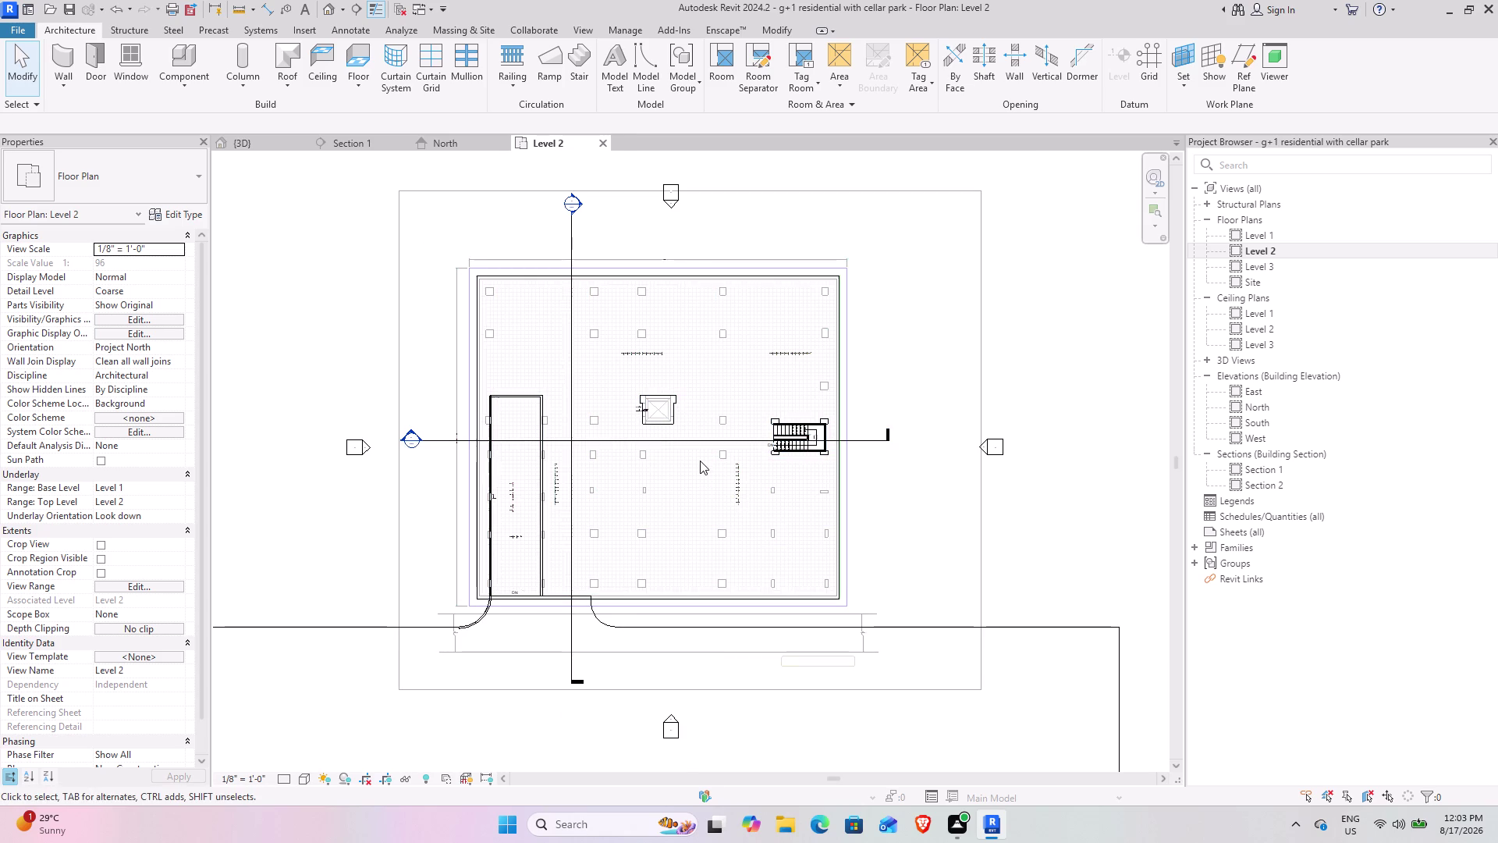
scroll(down, 3)
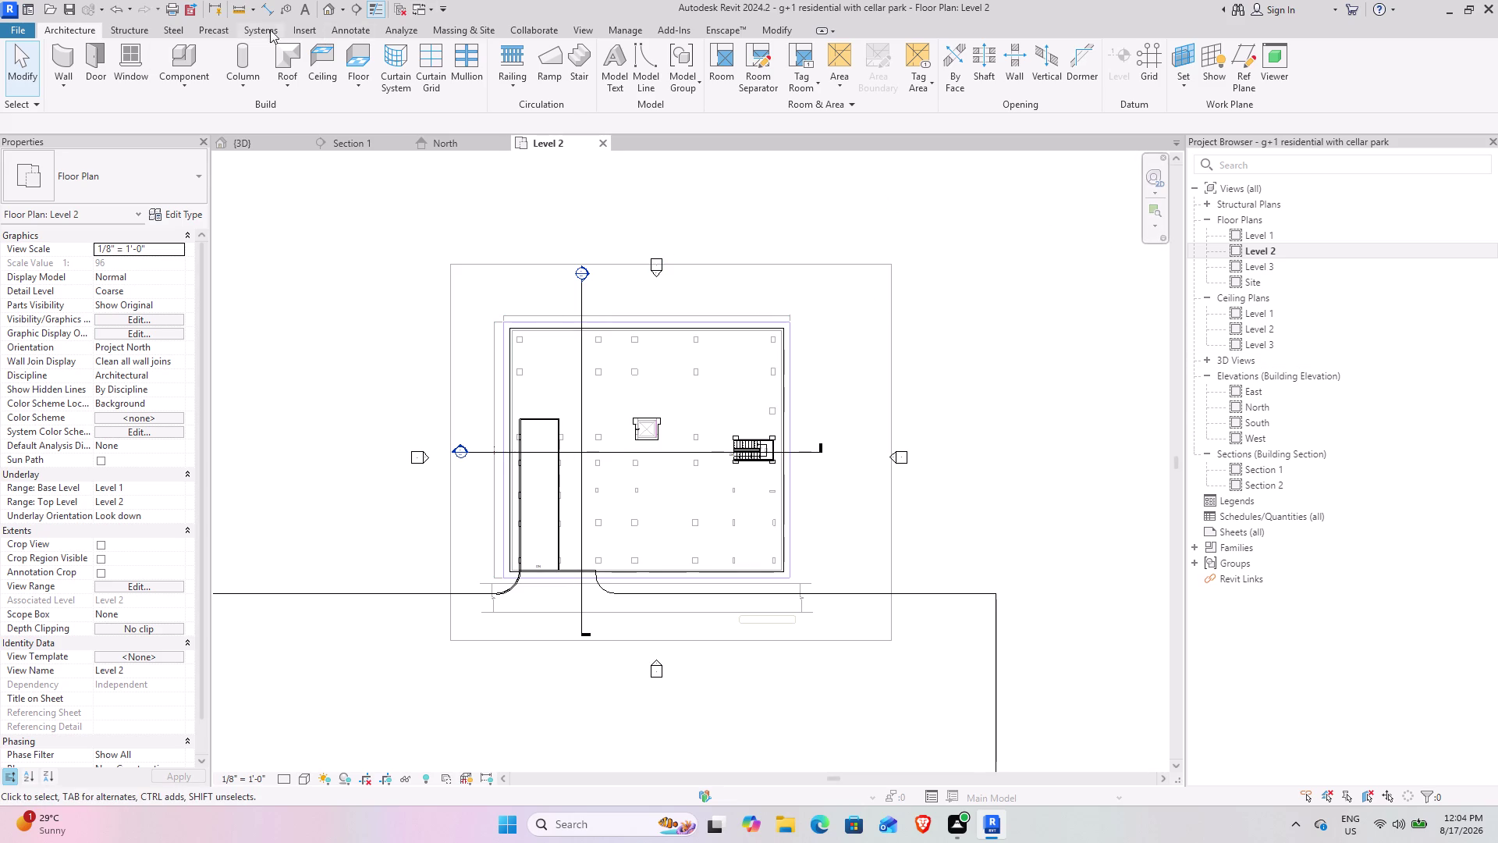
click(301, 29)
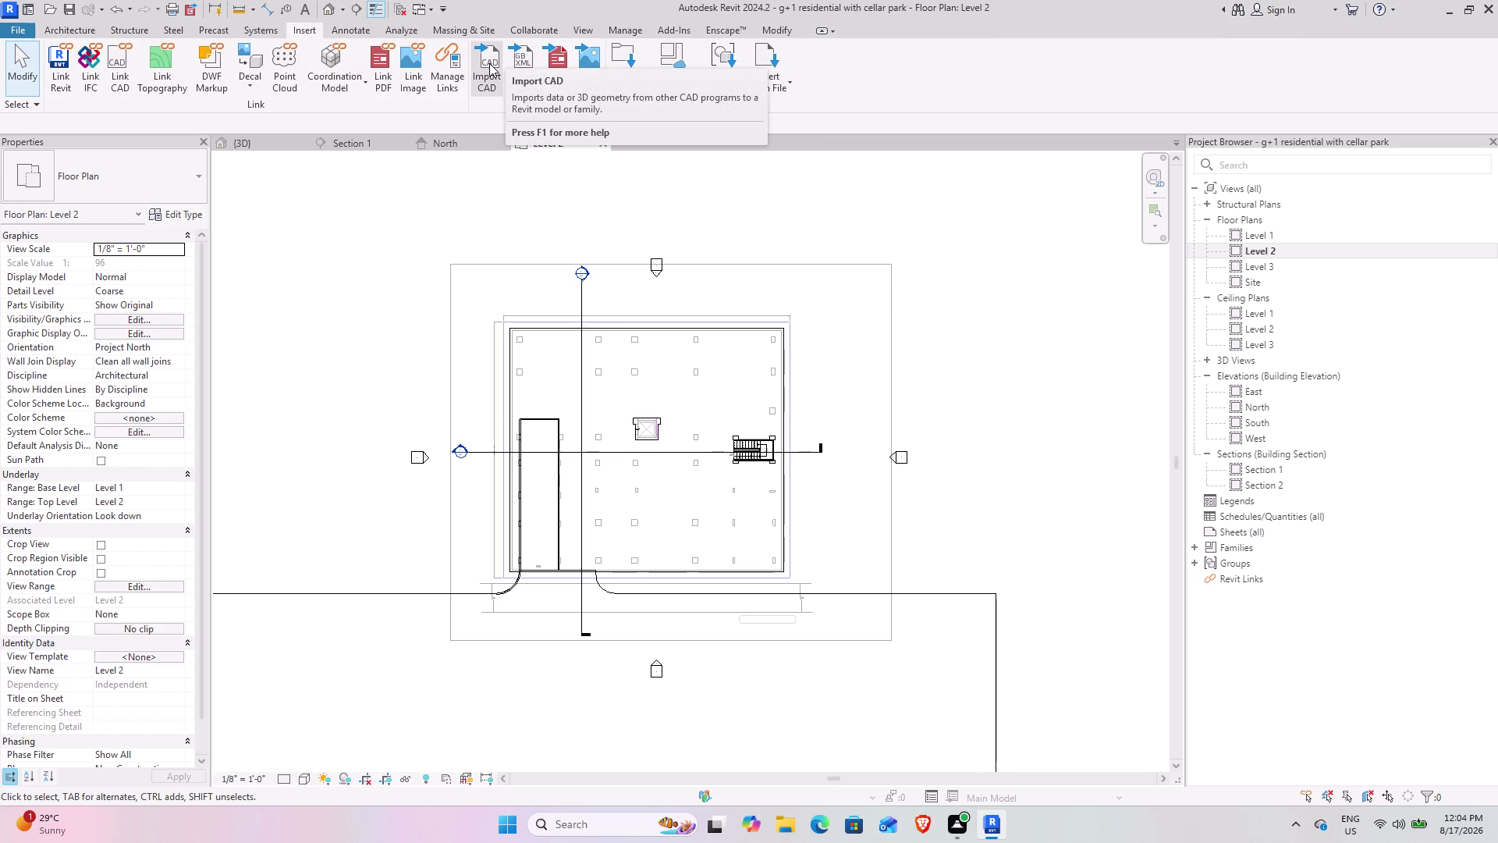
Set the Level 2 underlay range to base Level 1 and top Level 3.
click(268, 370)
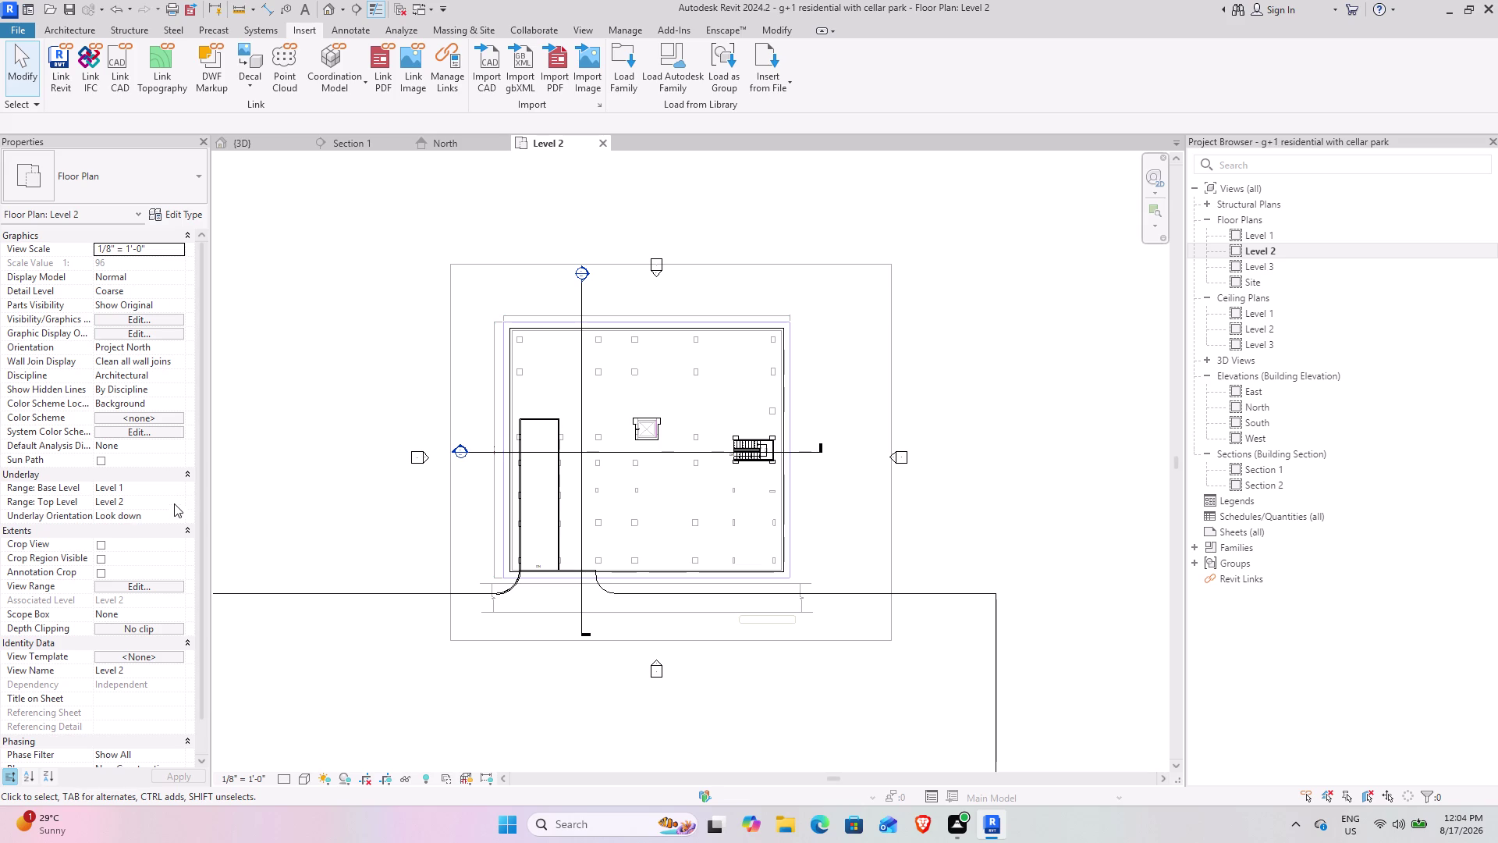
click(177, 489)
click(108, 541)
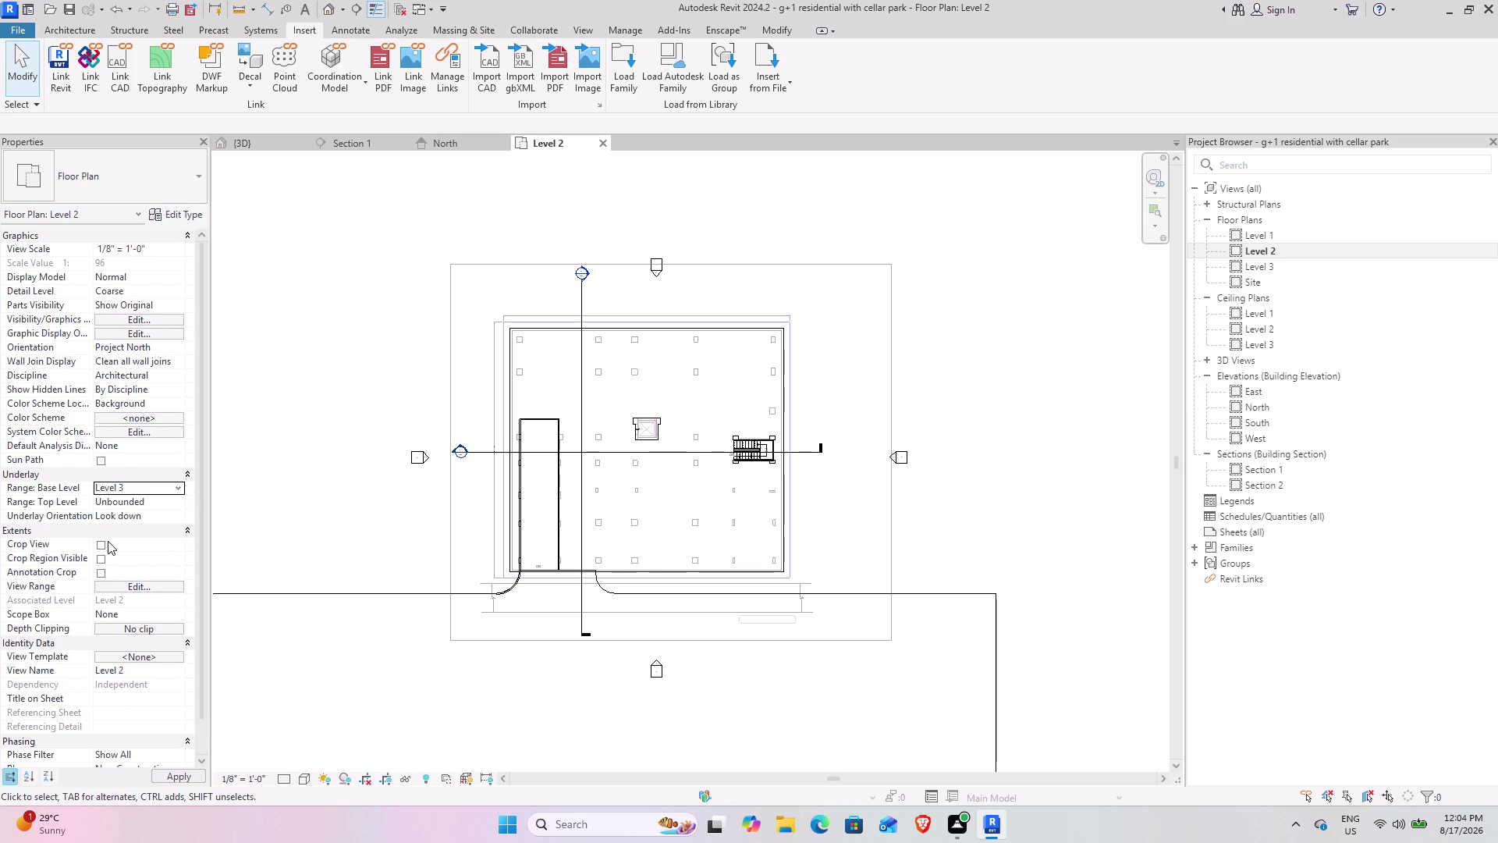
click(177, 489)
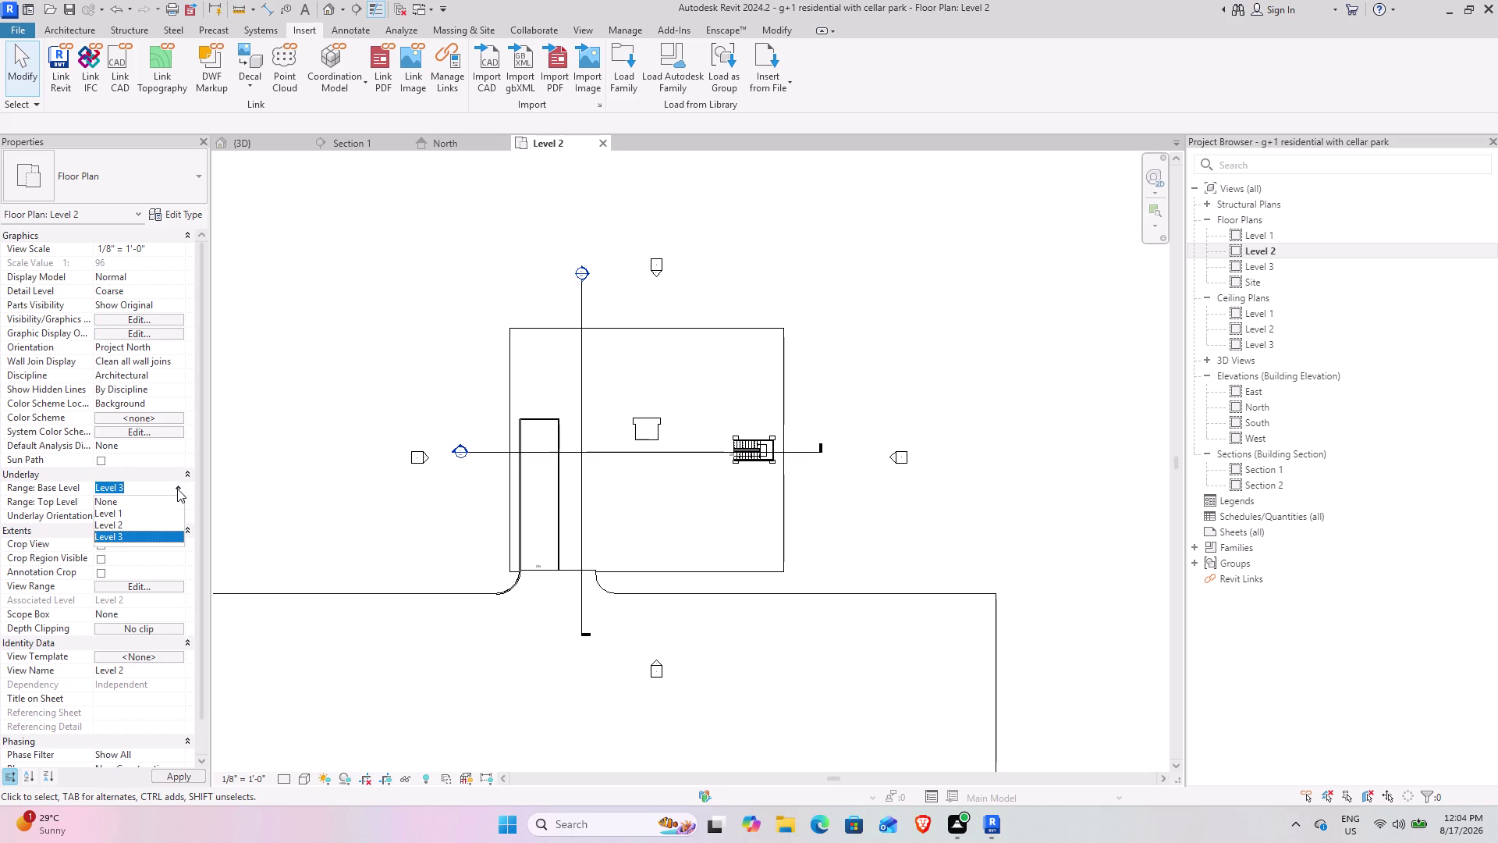
click(117, 509)
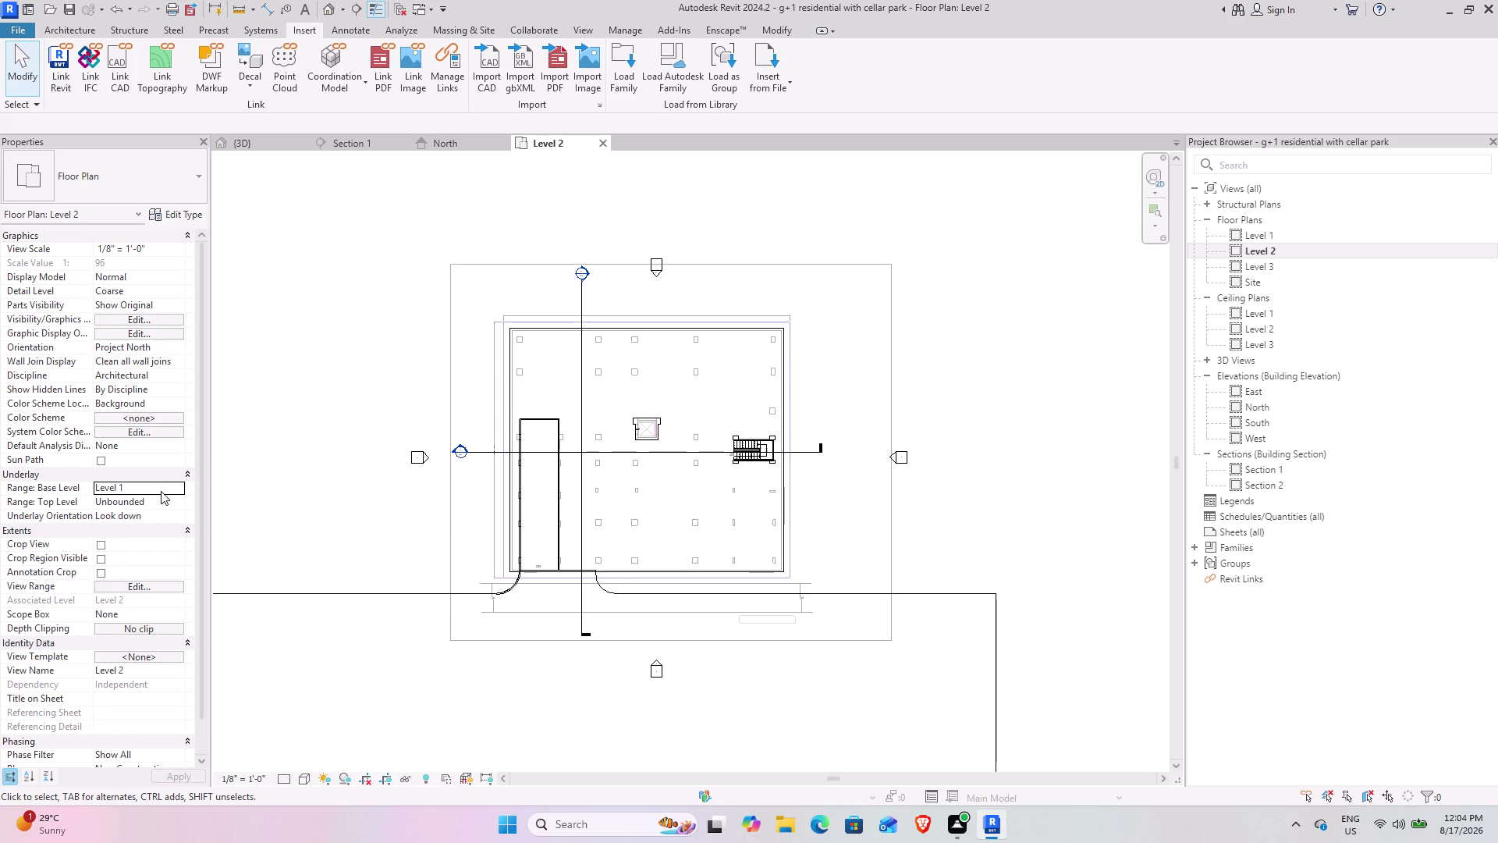
click(177, 504)
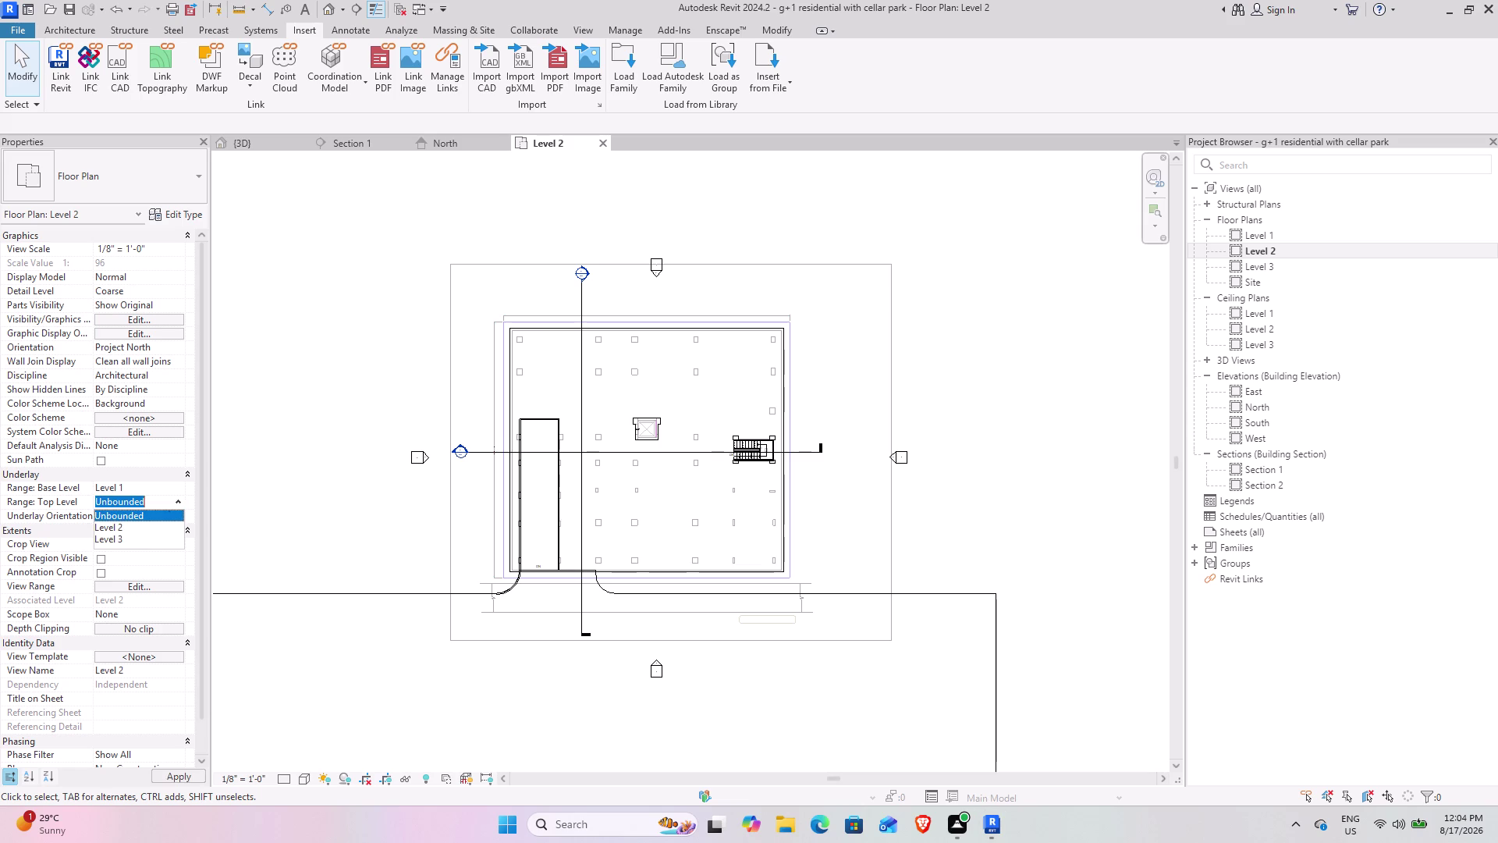
click(140, 536)
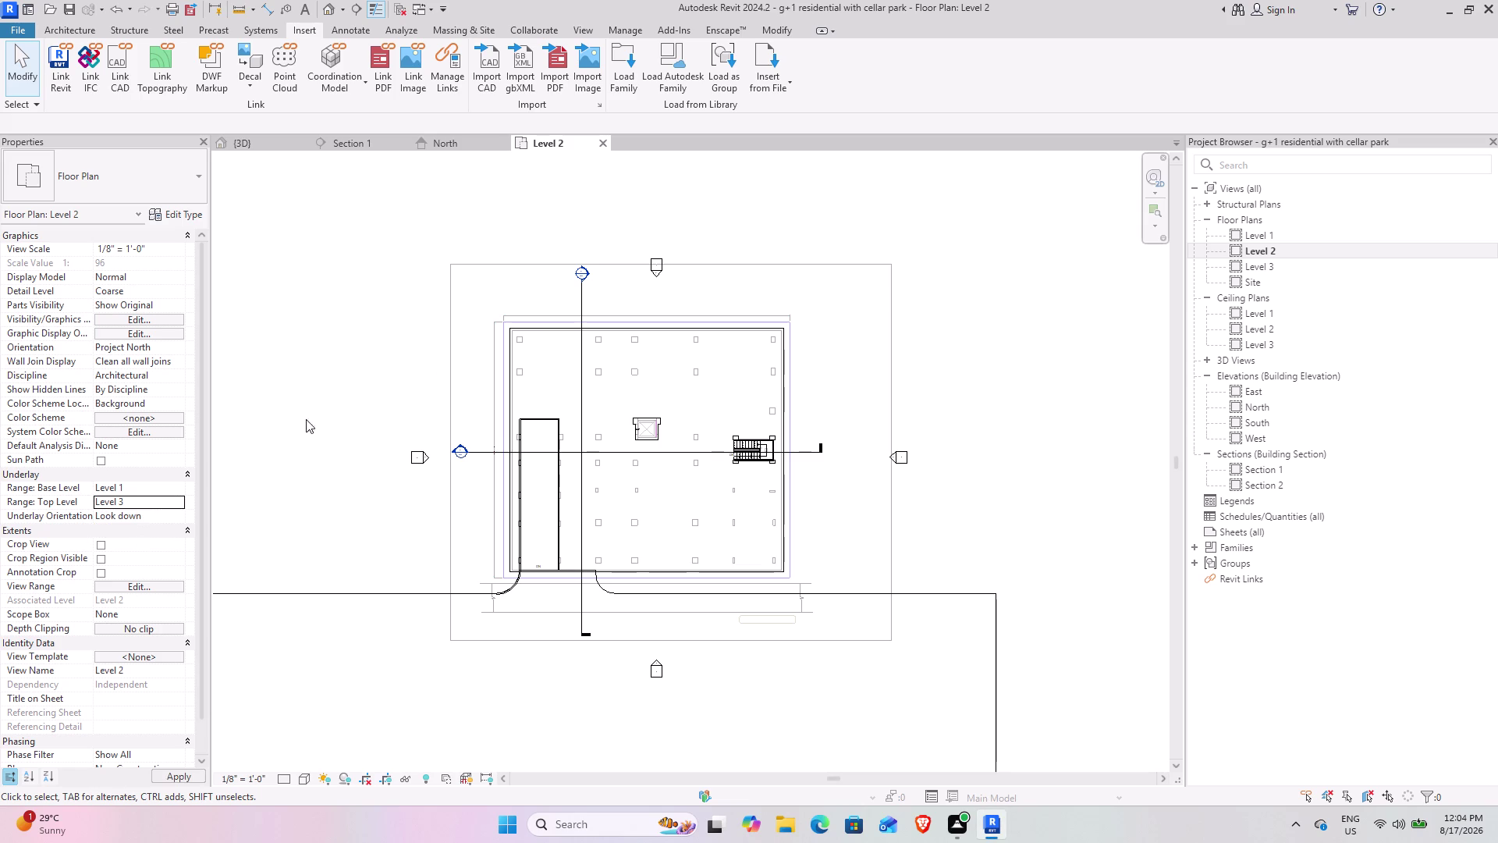
Open Visibility/Graphics with VG and show the imported drawing categories.
scroll(up, 3)
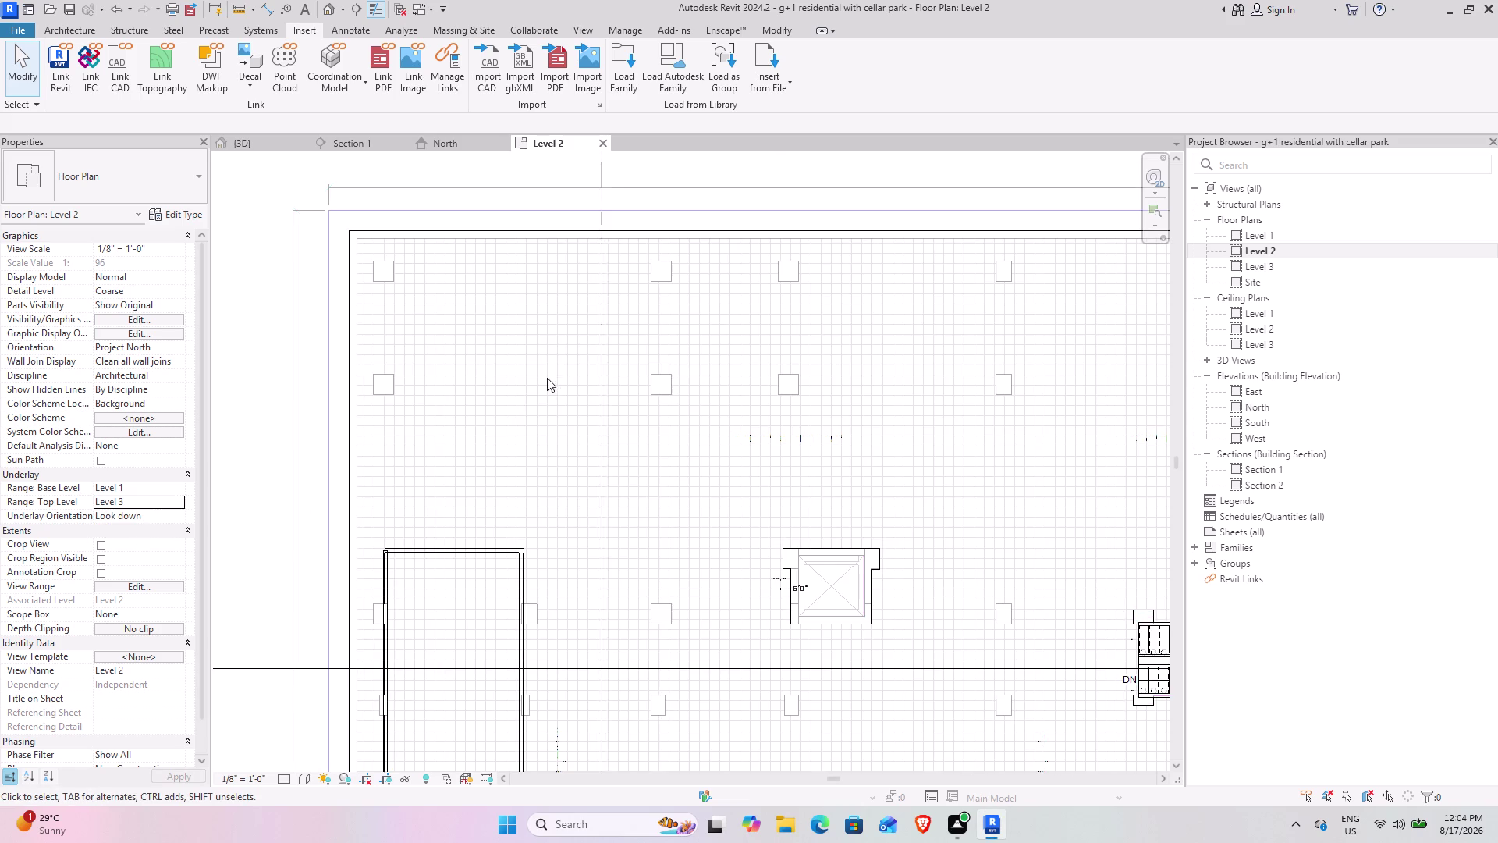
scroll(down, 3)
scroll(down, 3)
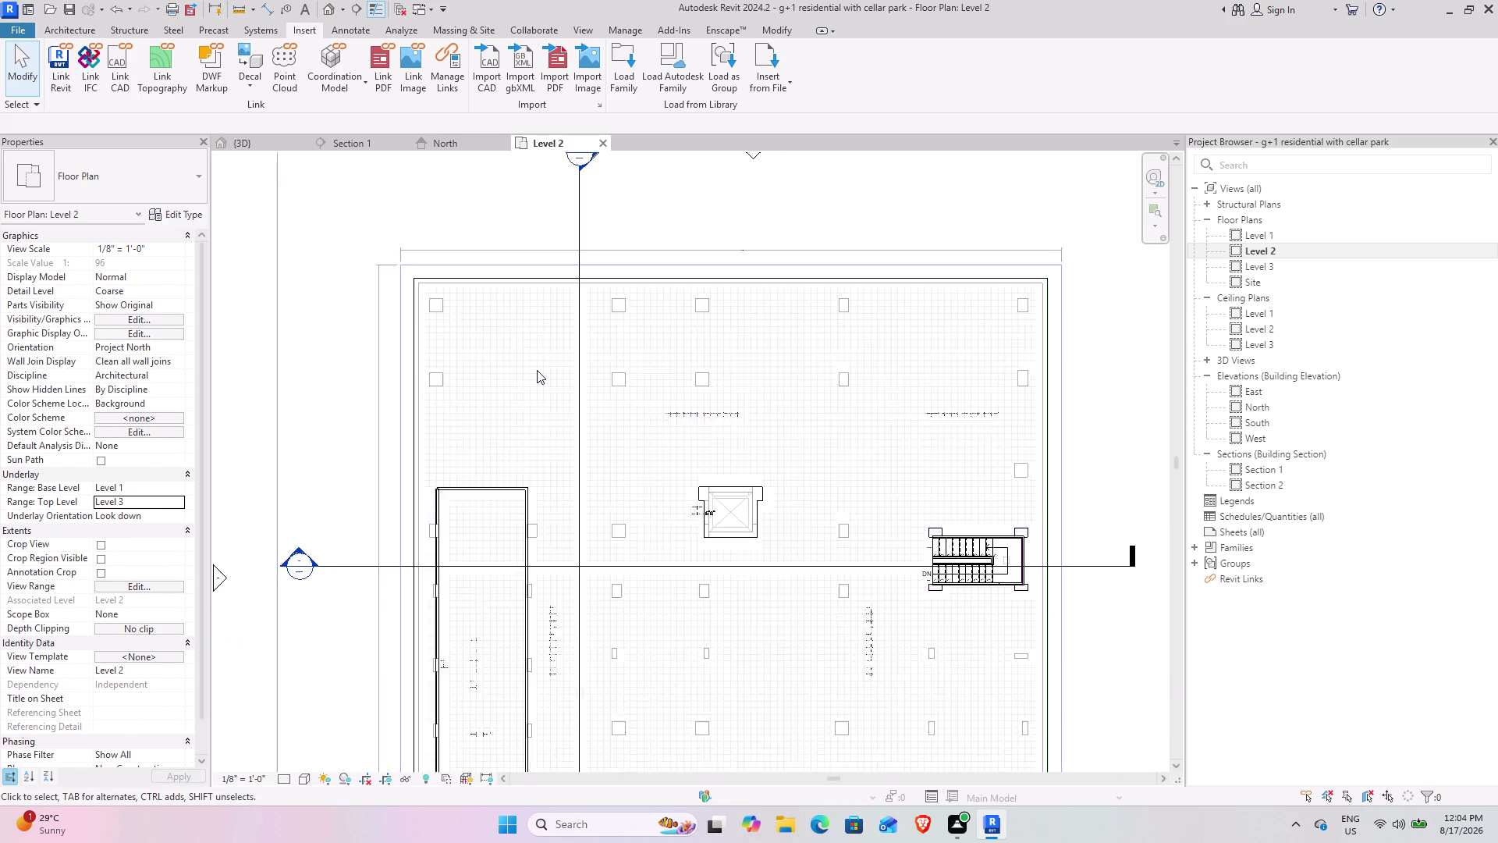
scroll(down, 3)
middle_drag(532, 369, 571, 324)
text(VG)
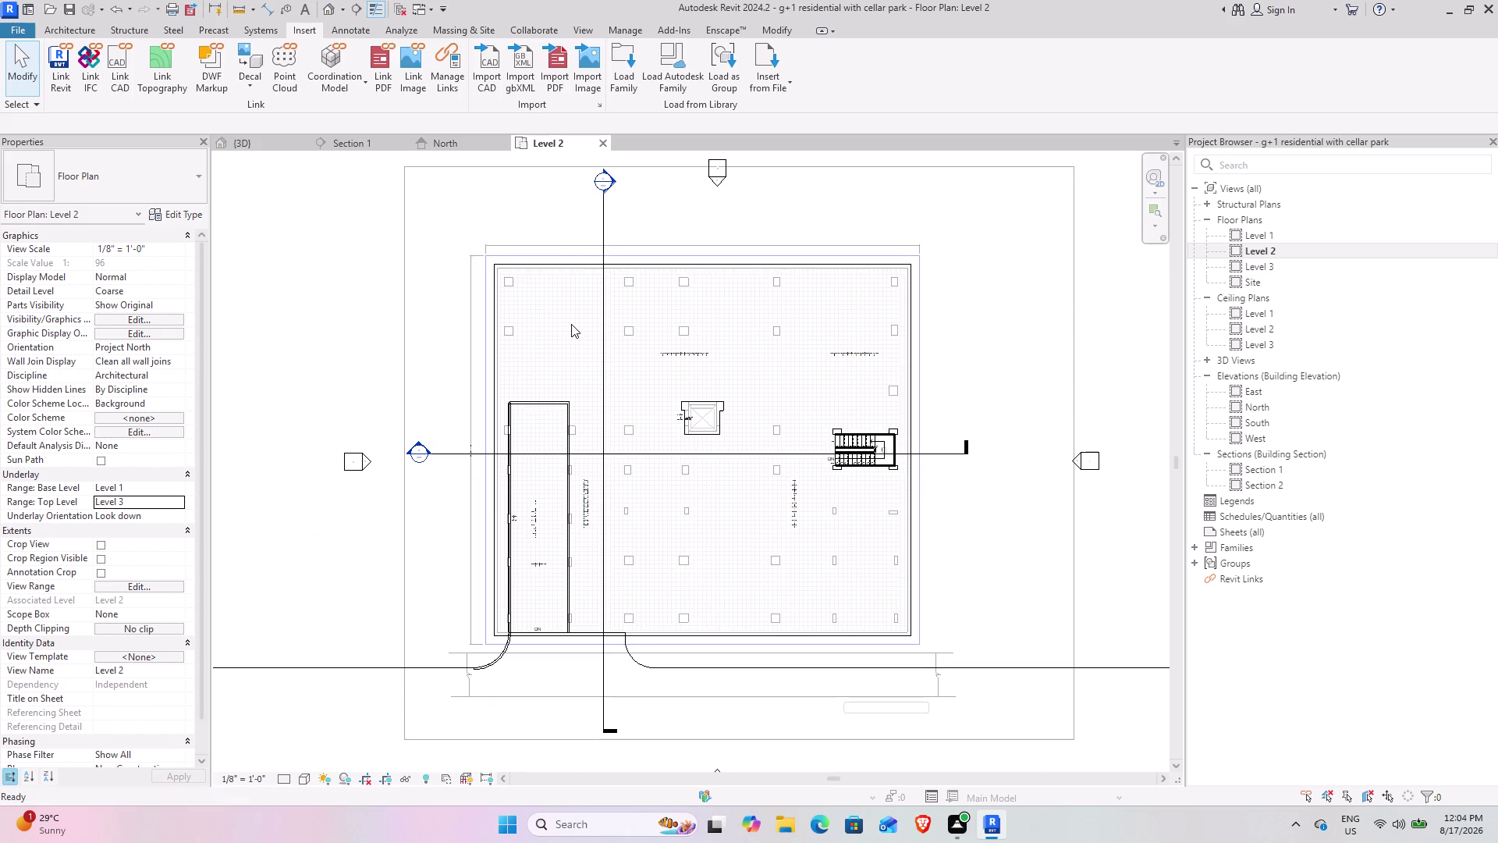
click(759, 199)
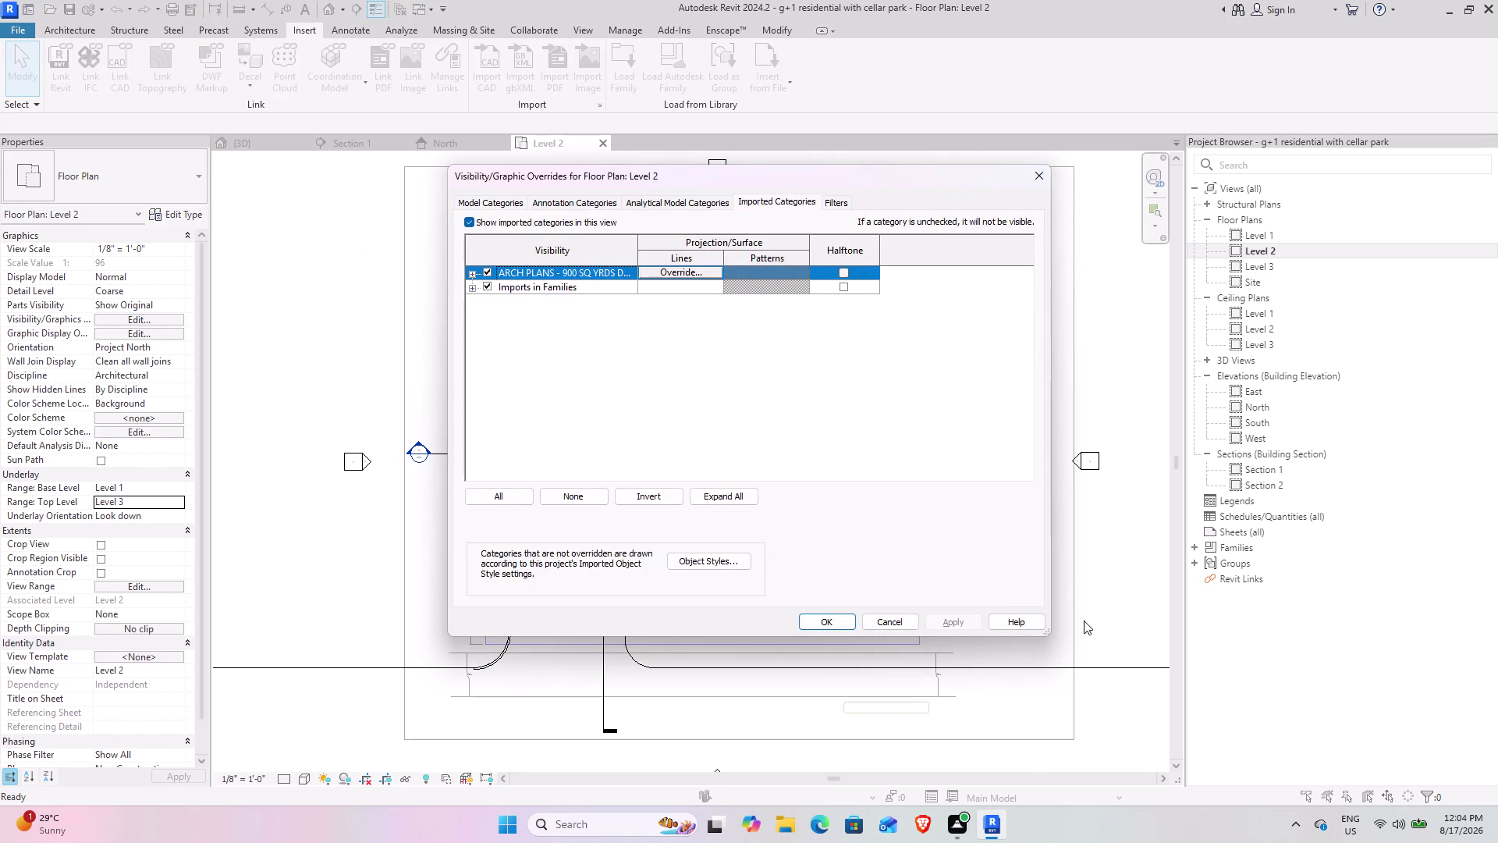
click(880, 616)
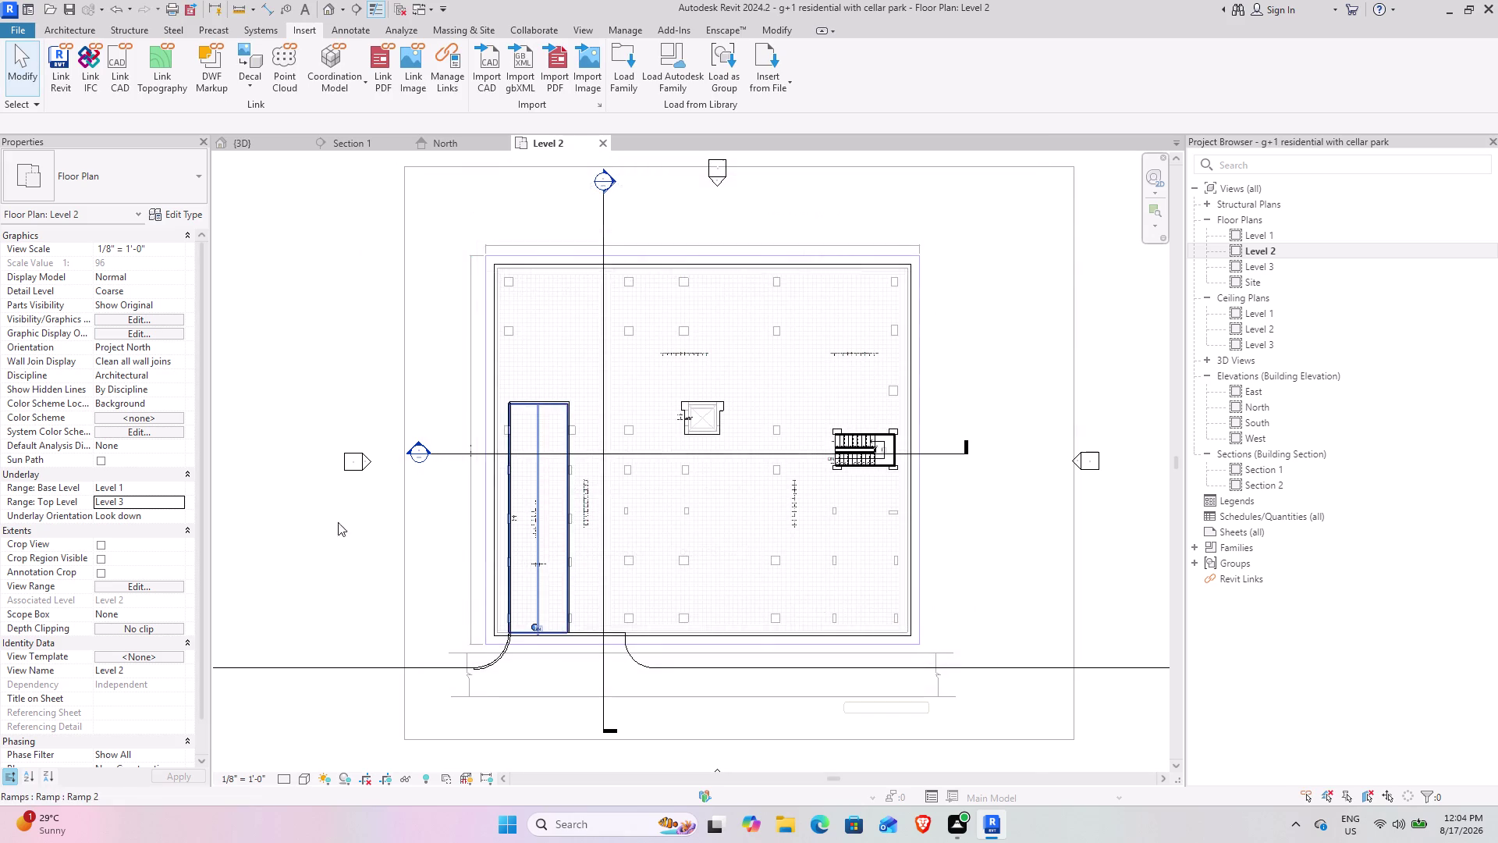
click(305, 337)
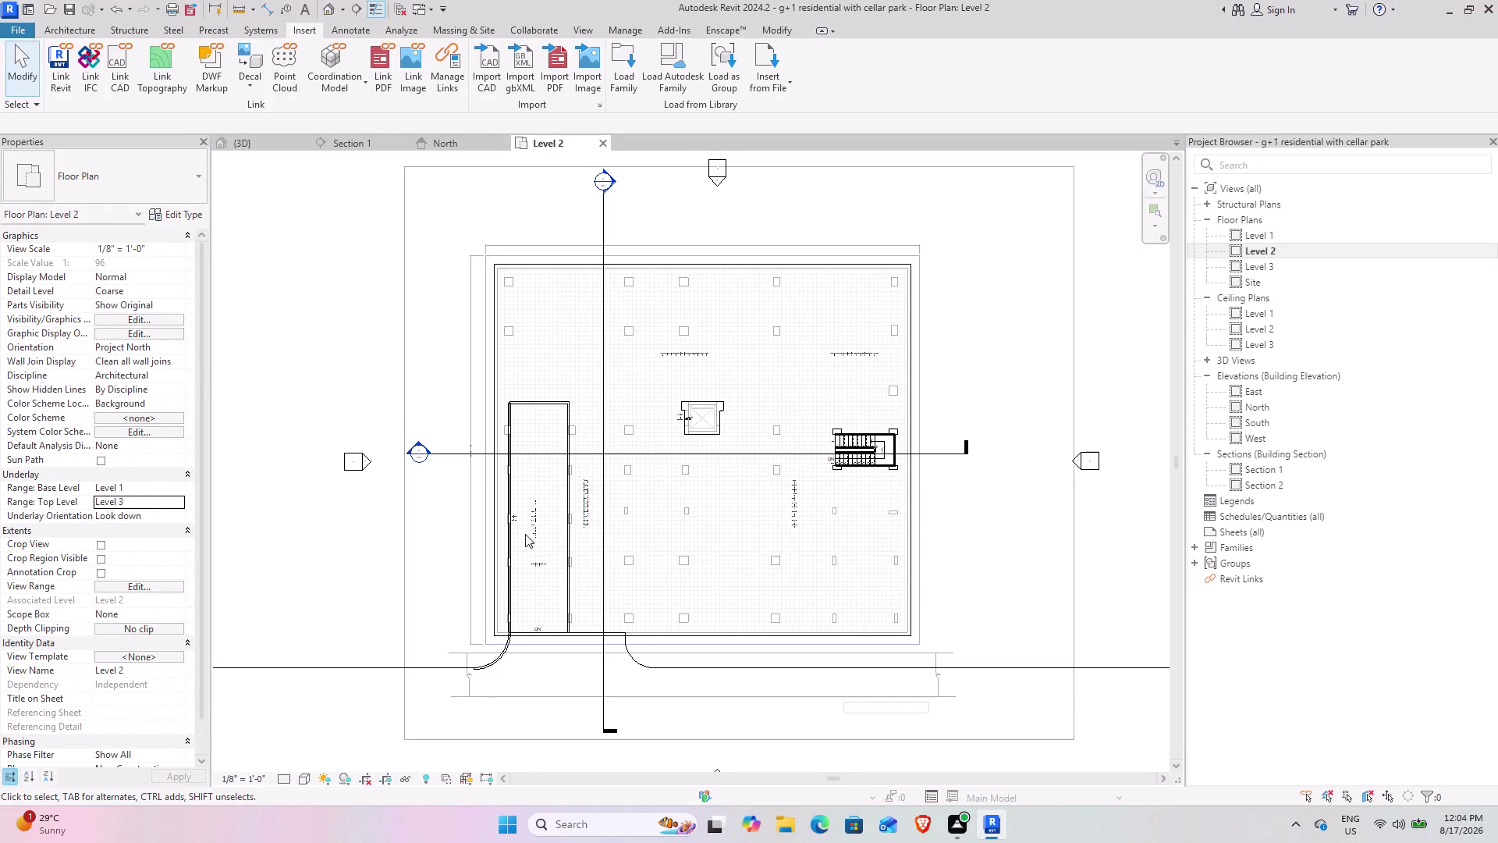
click(487, 476)
scroll(up, 3)
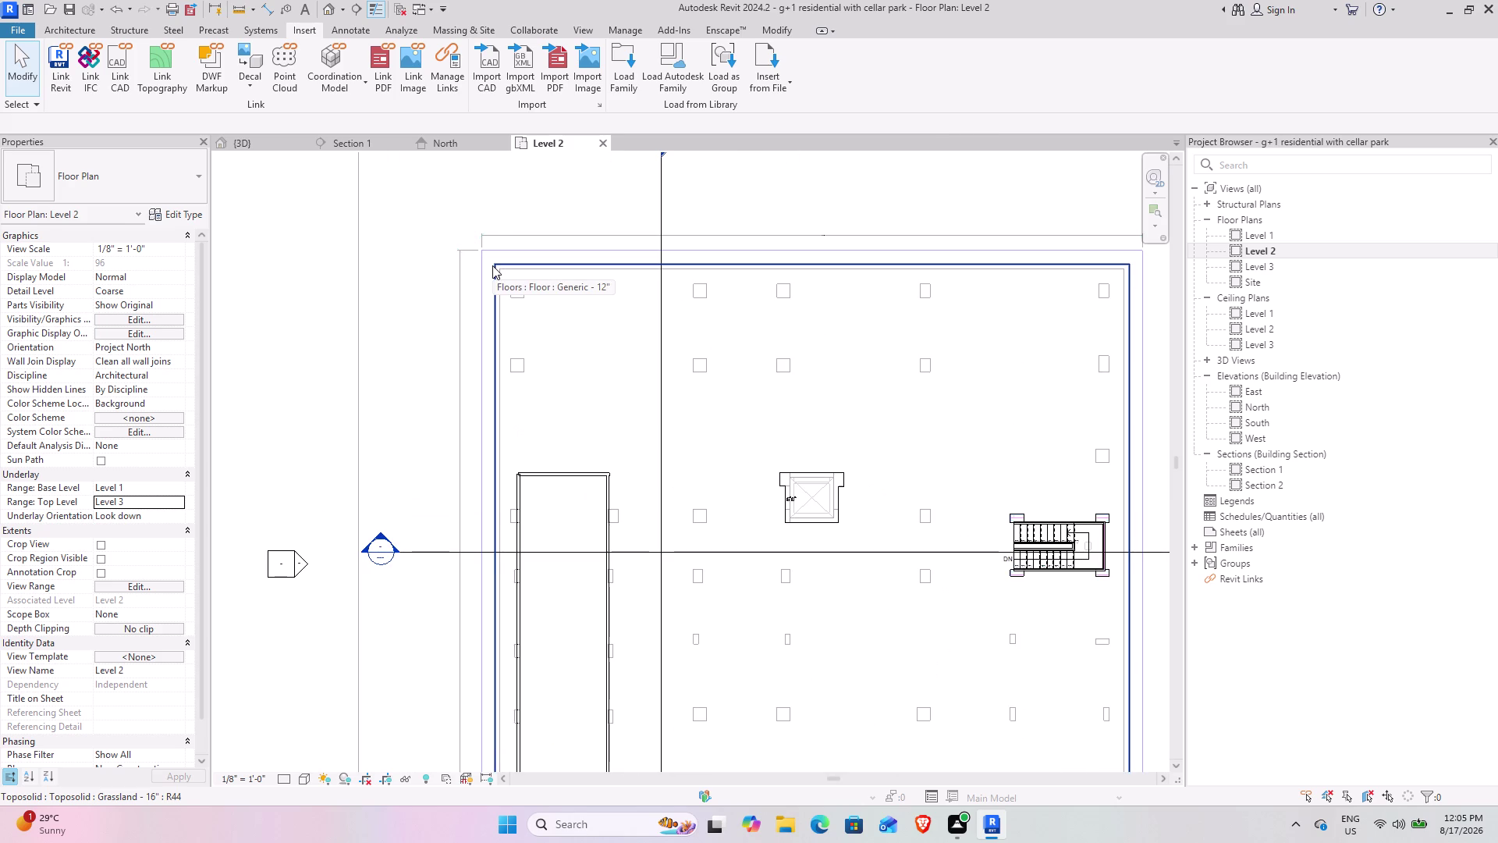
click(493, 265)
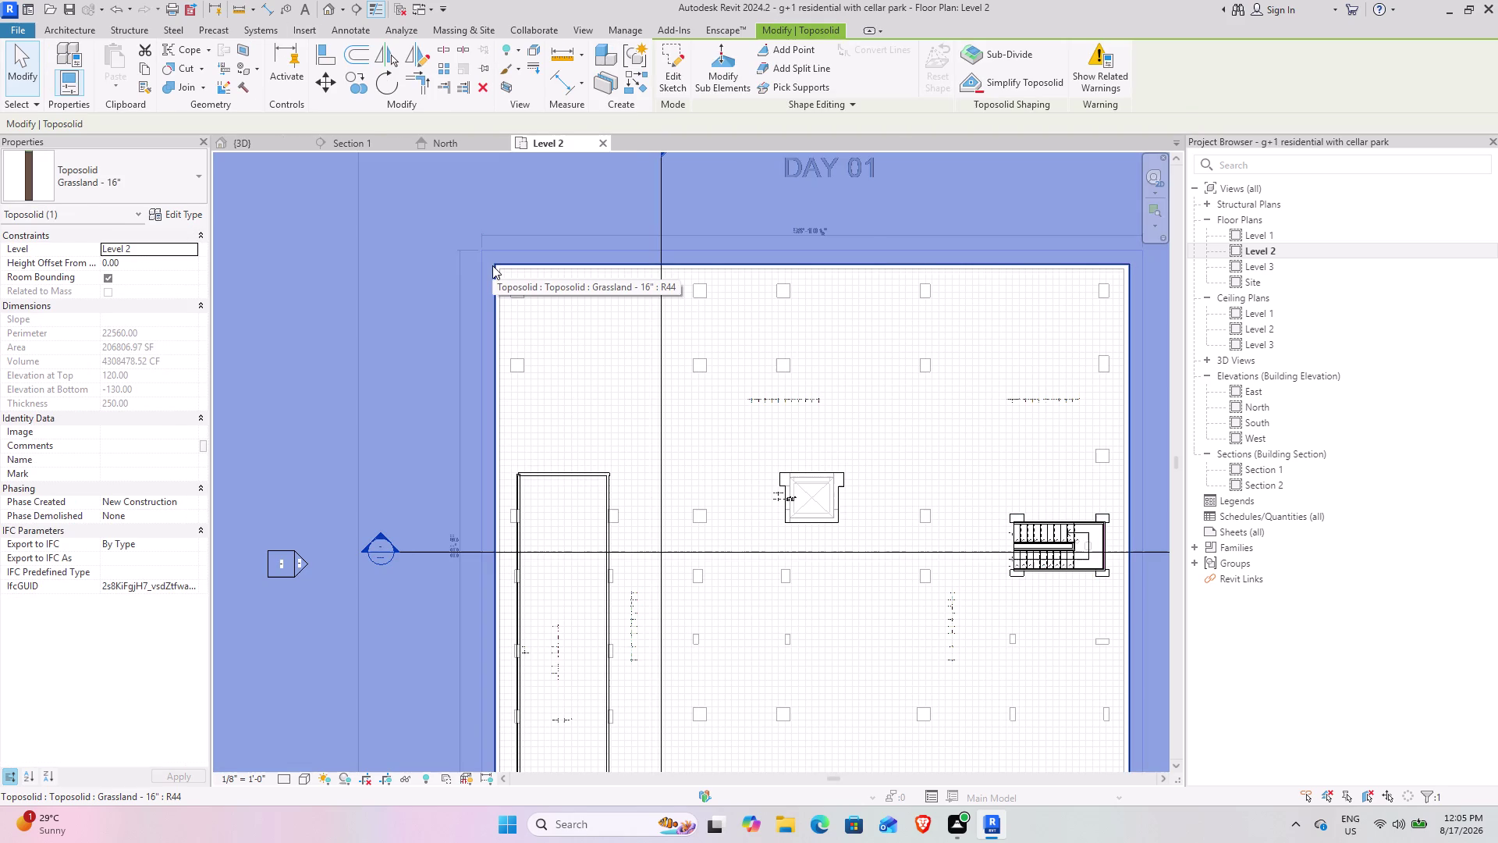
key(Escape)
scroll(down, 3)
middle_drag(684, 269, 667, 268)
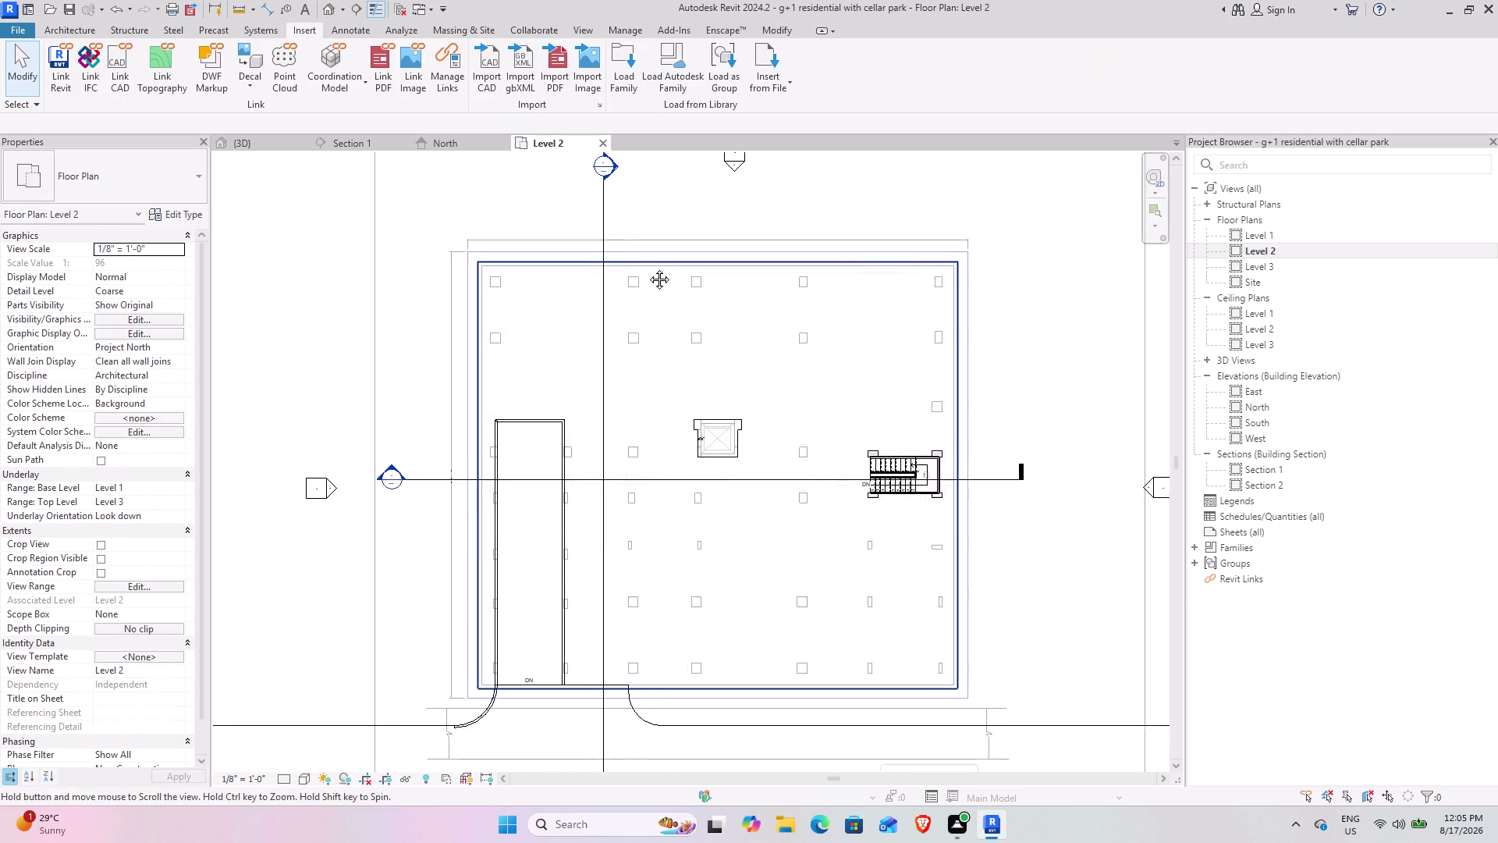
middle_drag(667, 269, 593, 241)
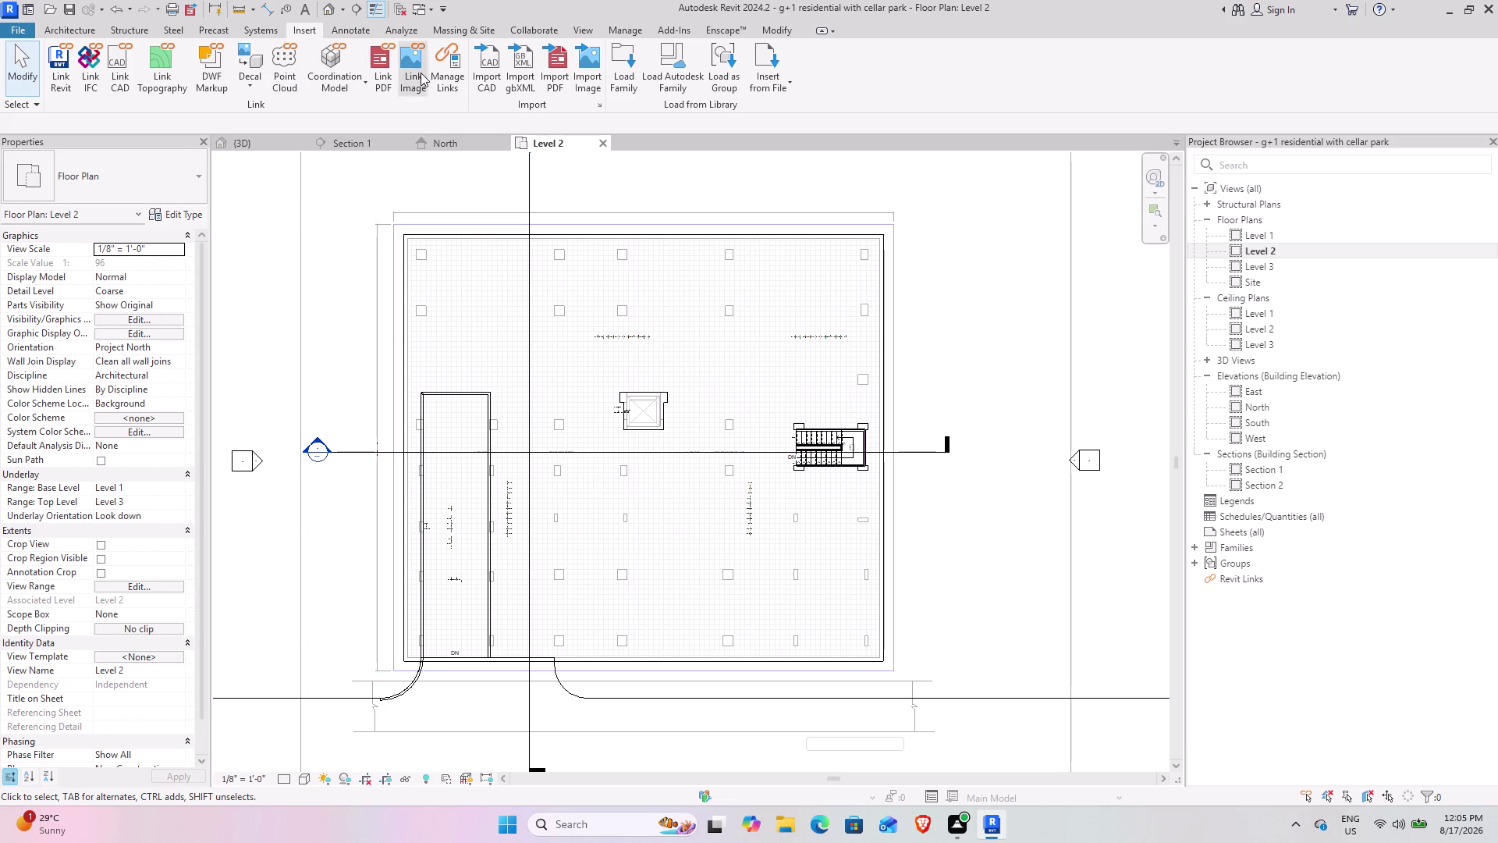
click(485, 63)
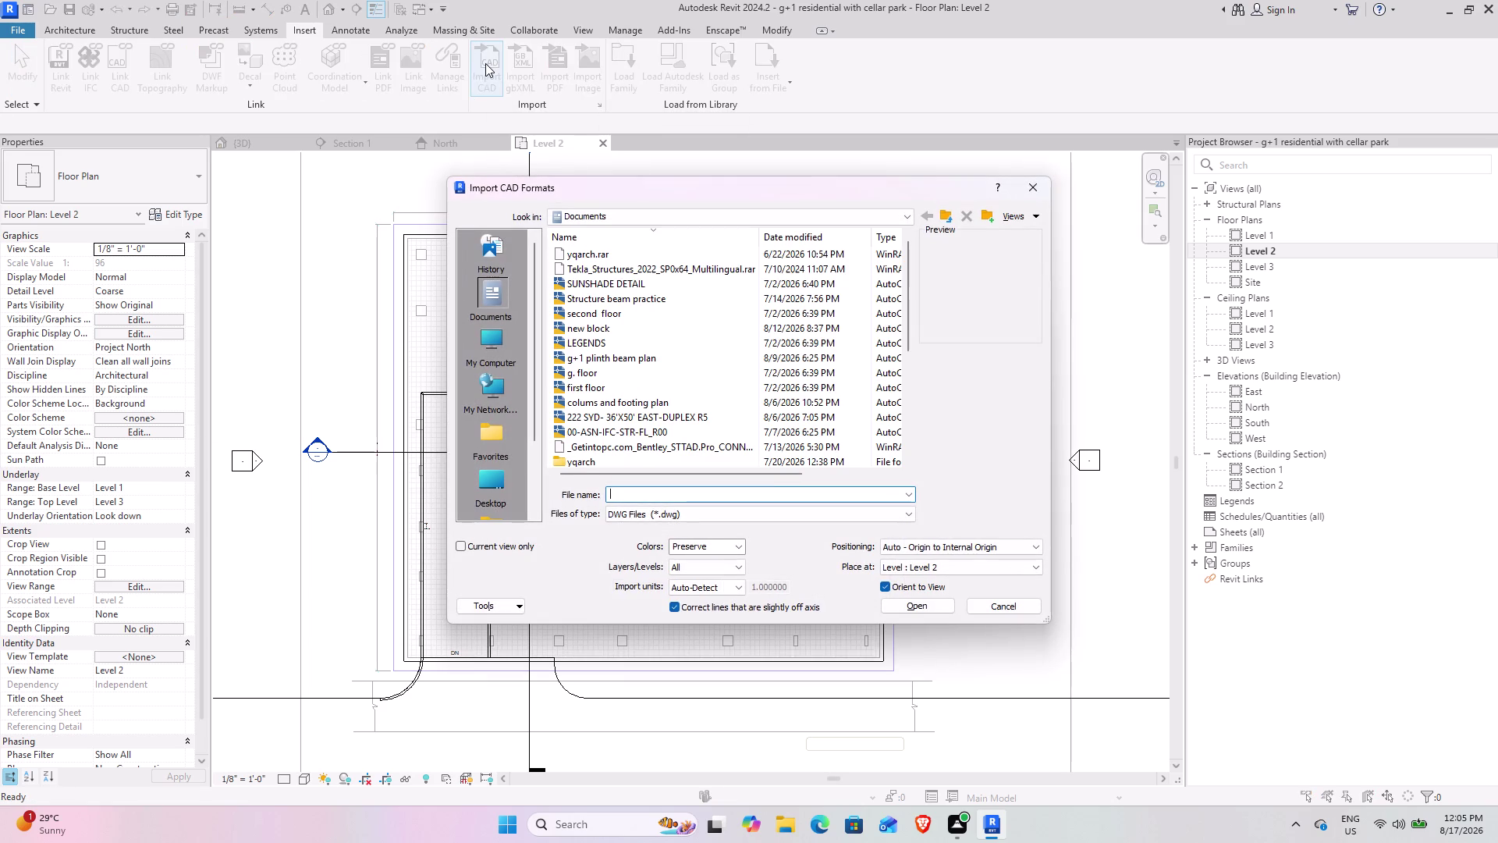
Browse the Import CAD dialog to Desktop > gafar > AUTO CAD.
scroll(down, 3)
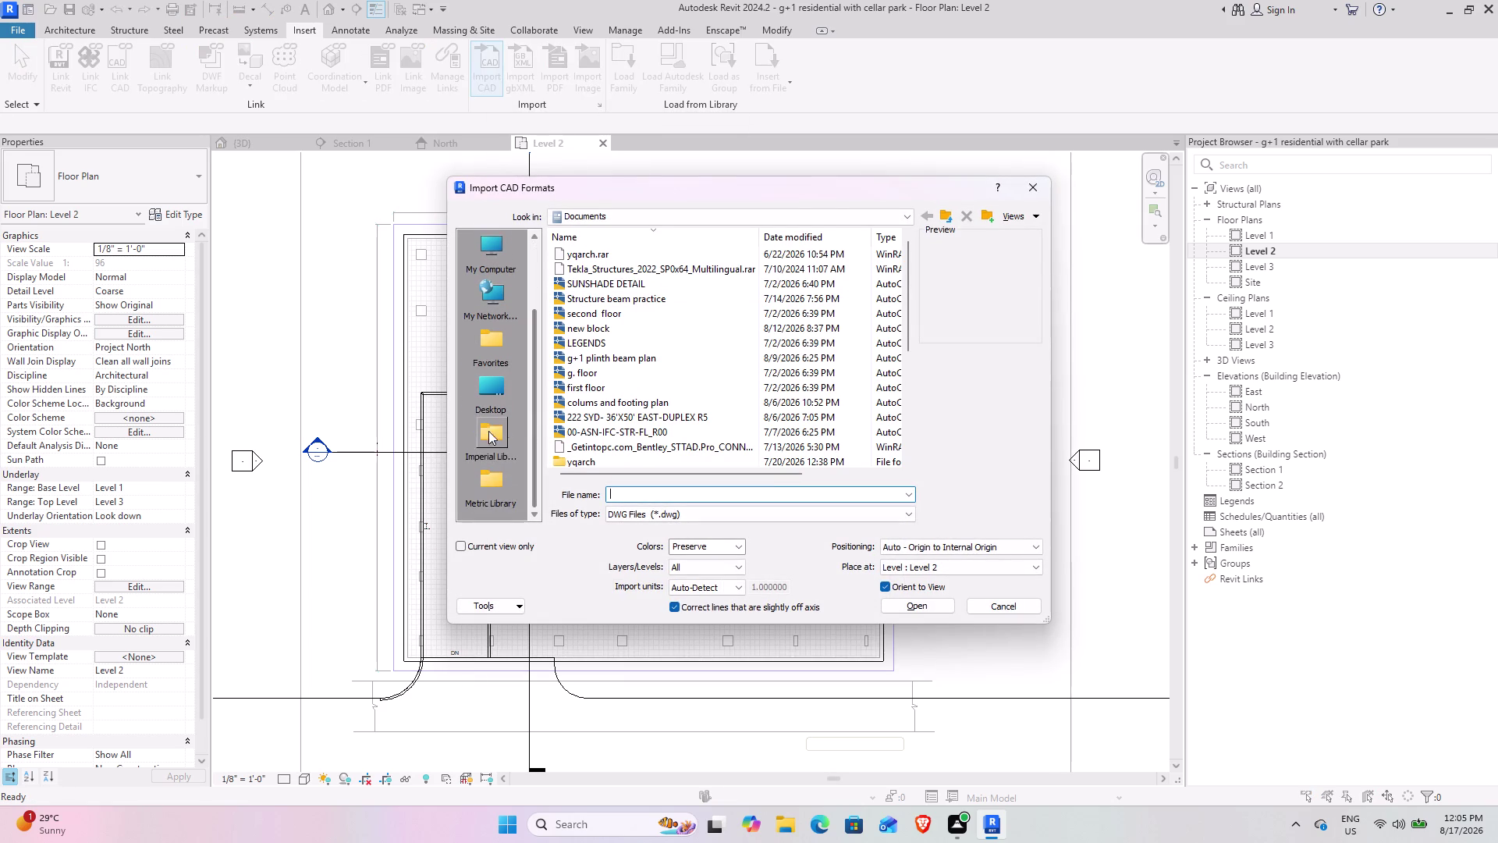
scroll(up, 3)
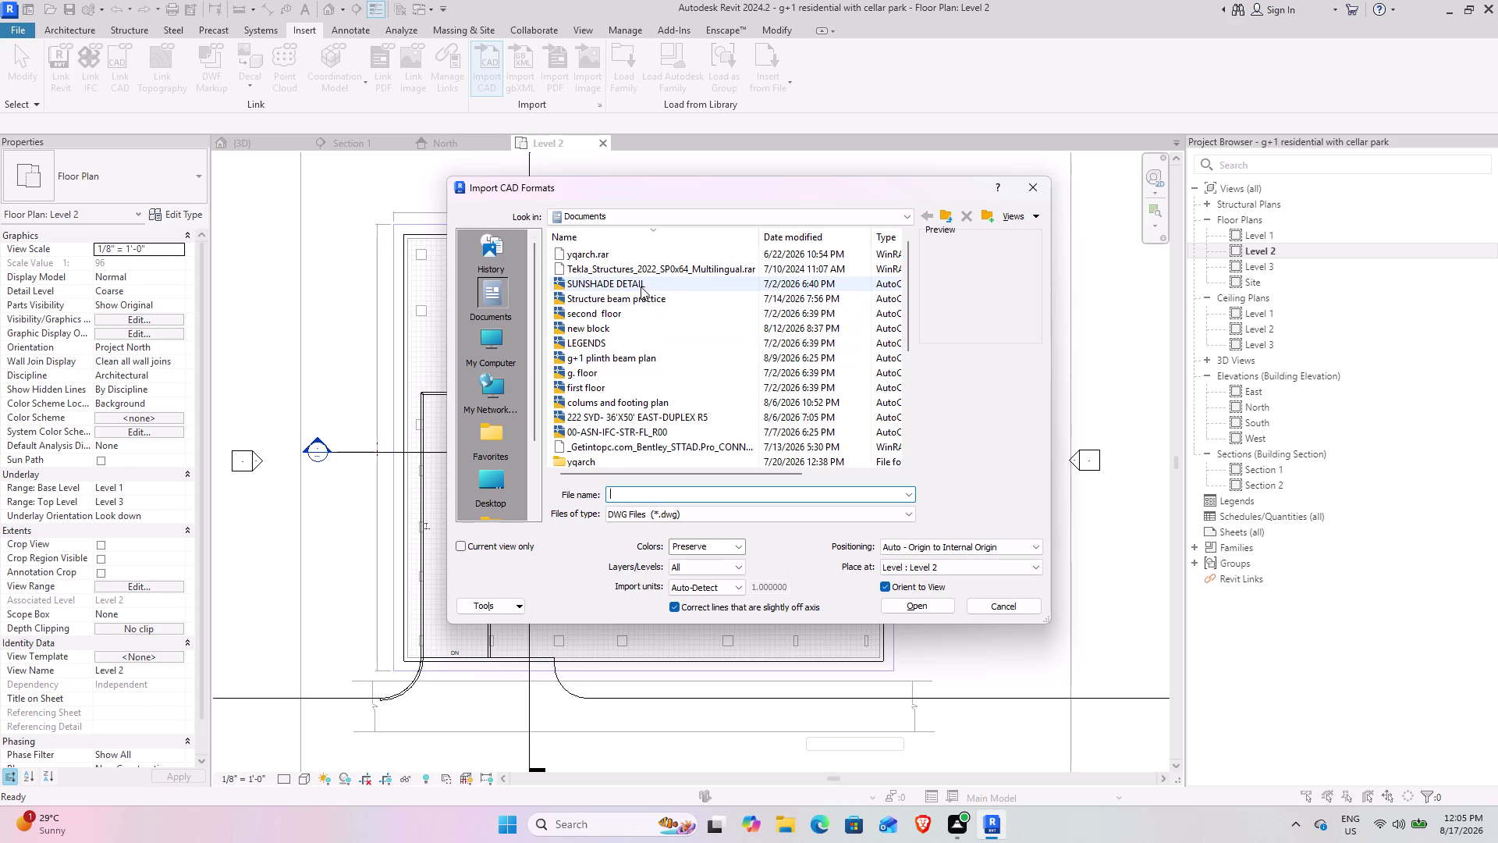
scroll(down, 3)
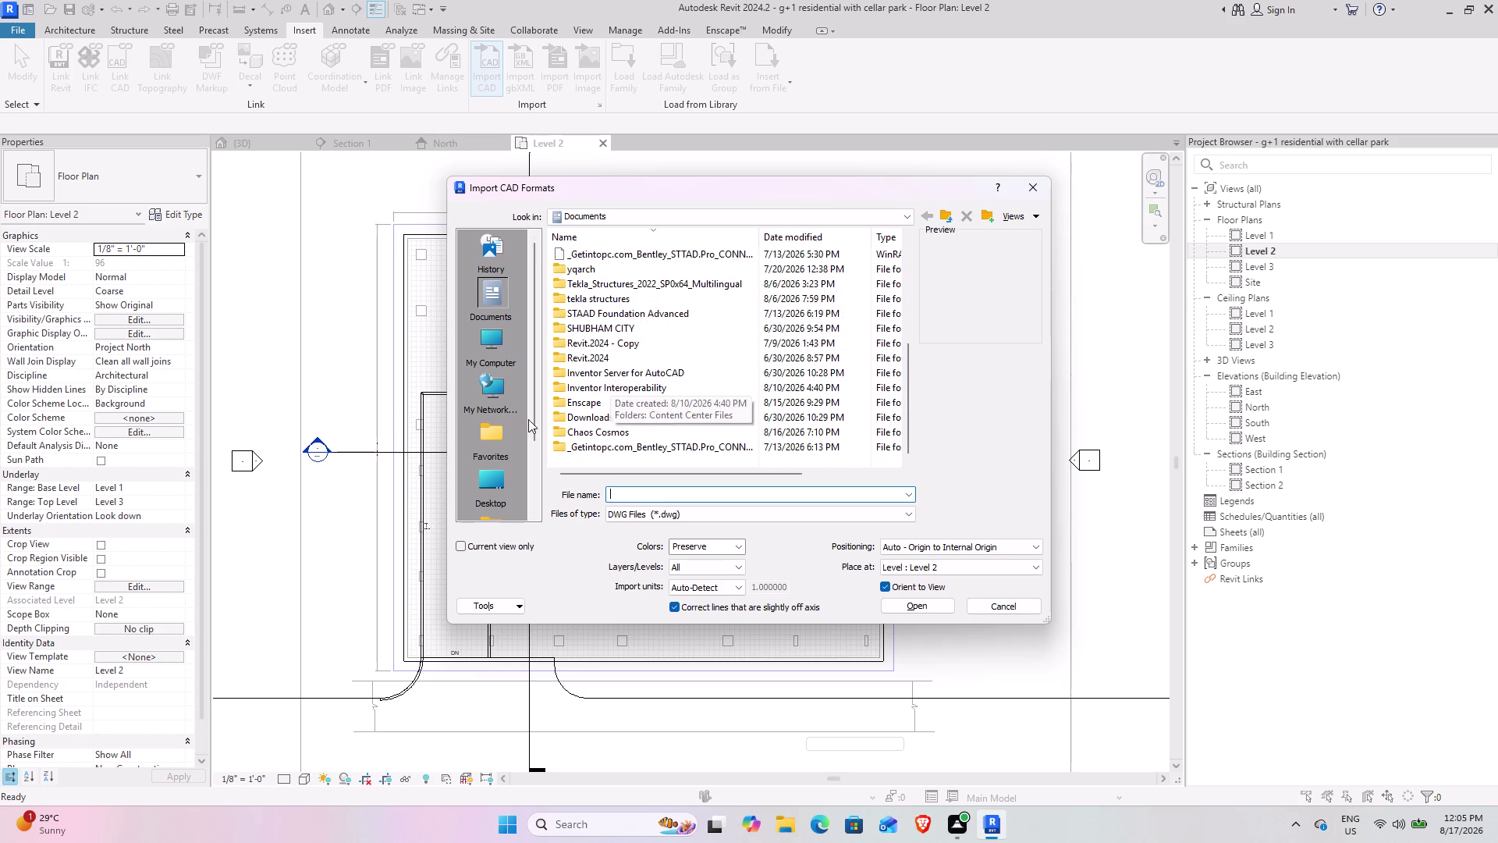
scroll(down, 3)
click(487, 397)
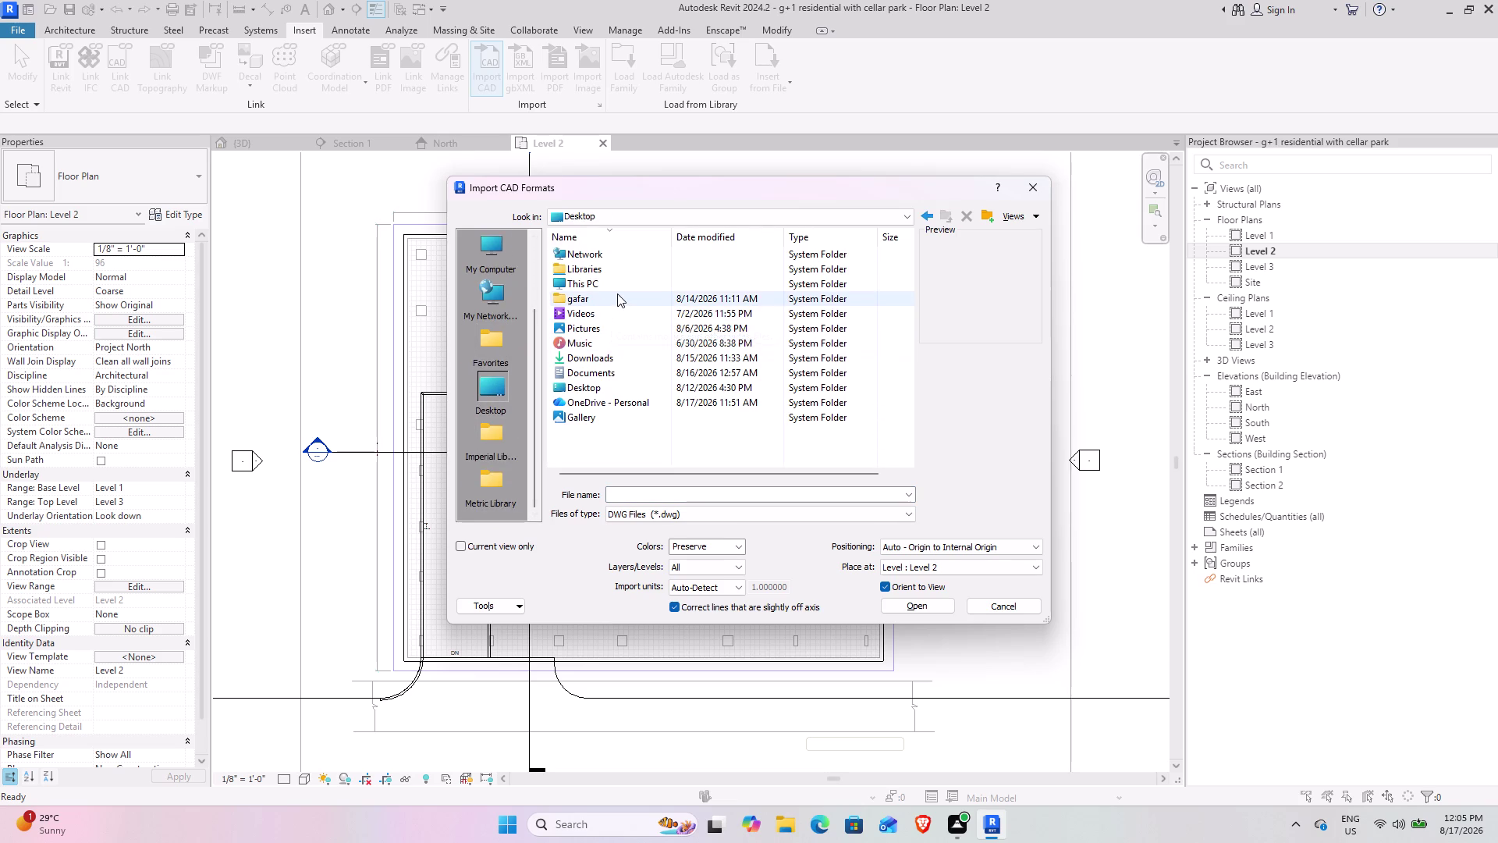
double_click(617, 294)
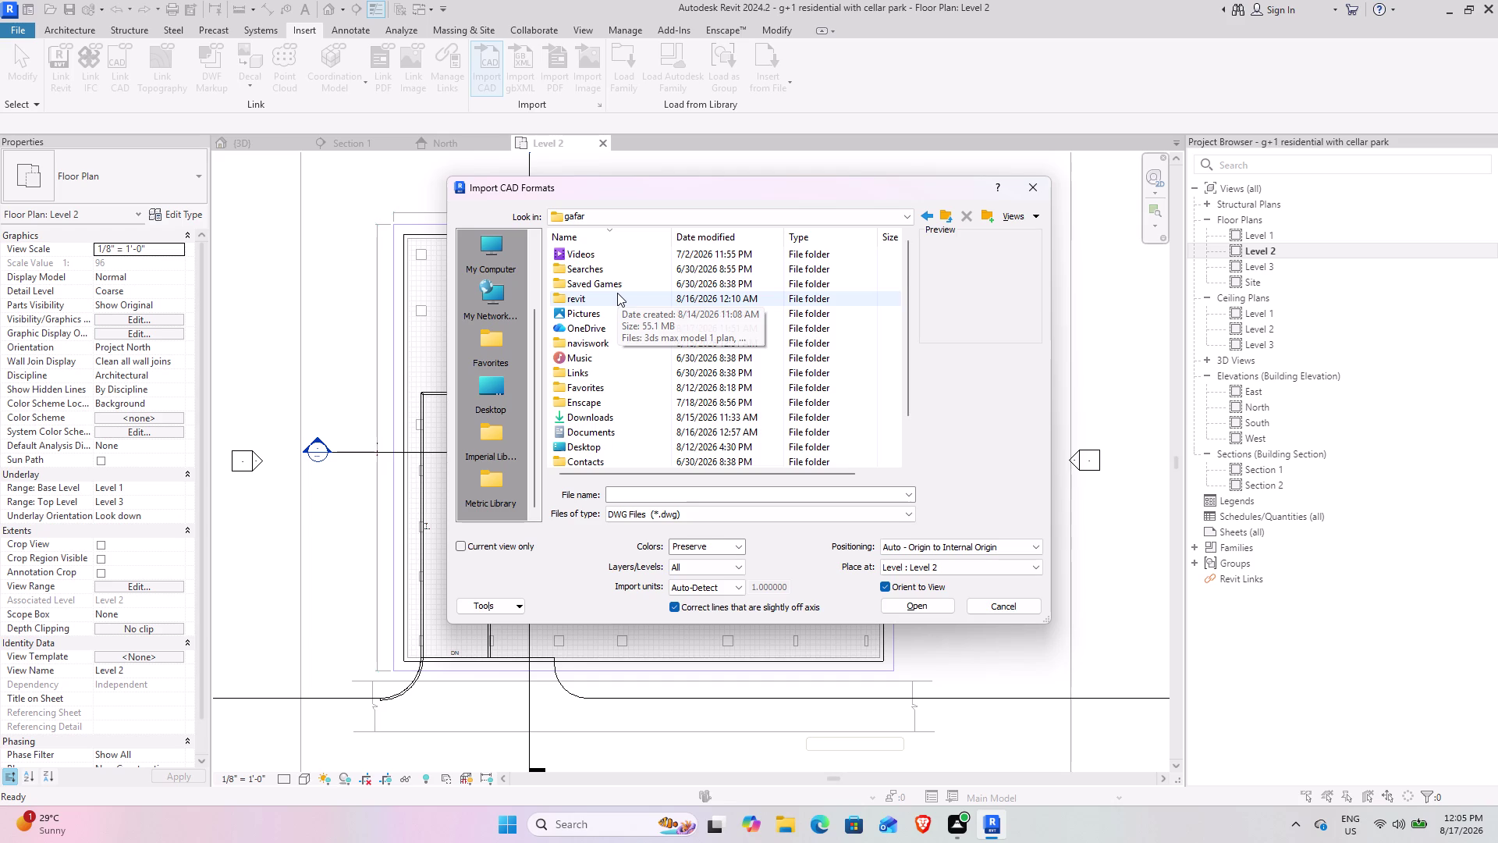
scroll(down, 3)
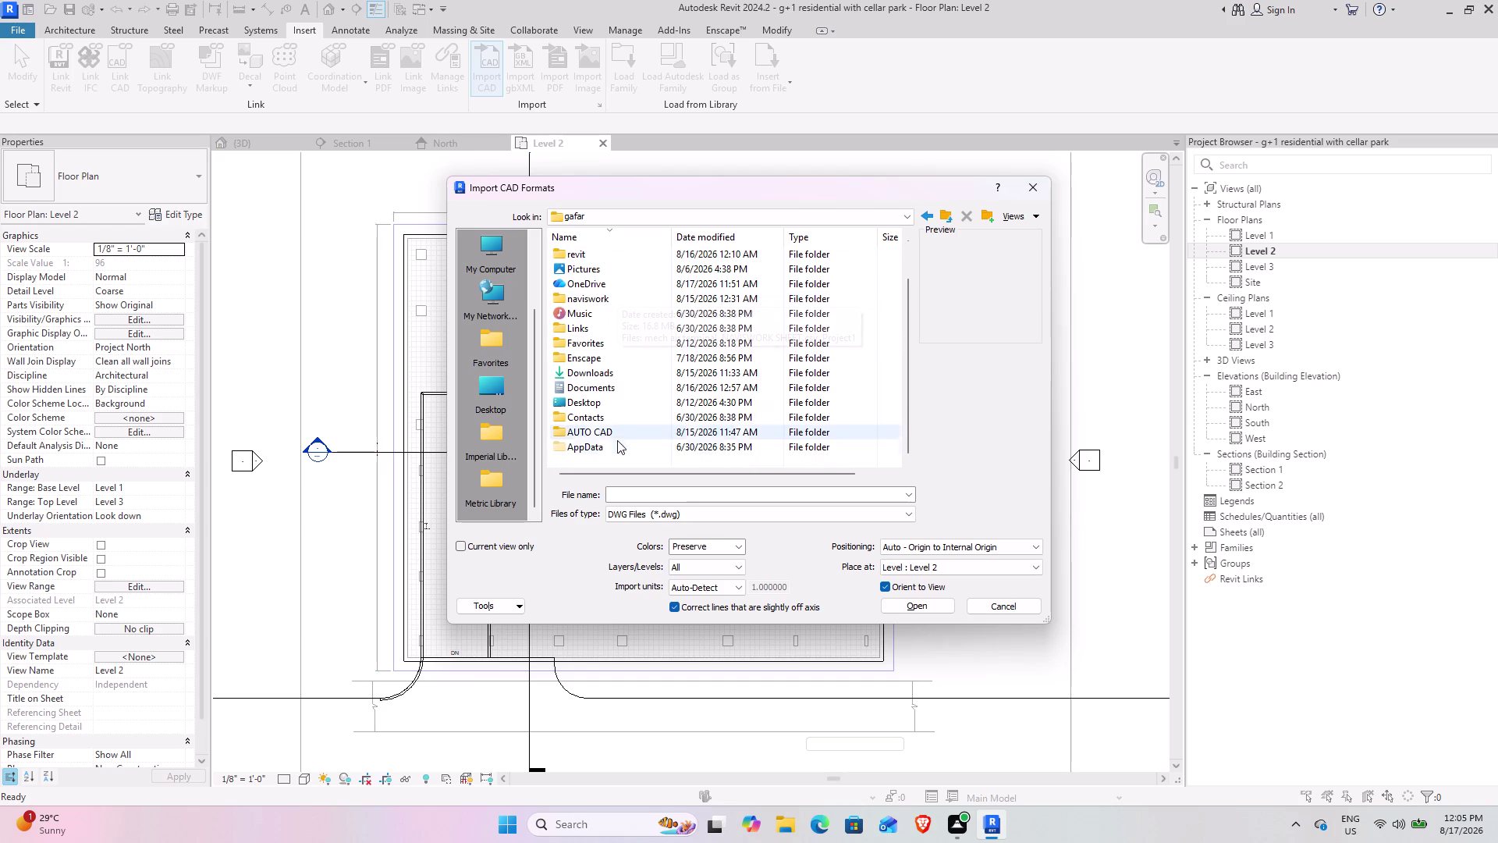
double_click(616, 431)
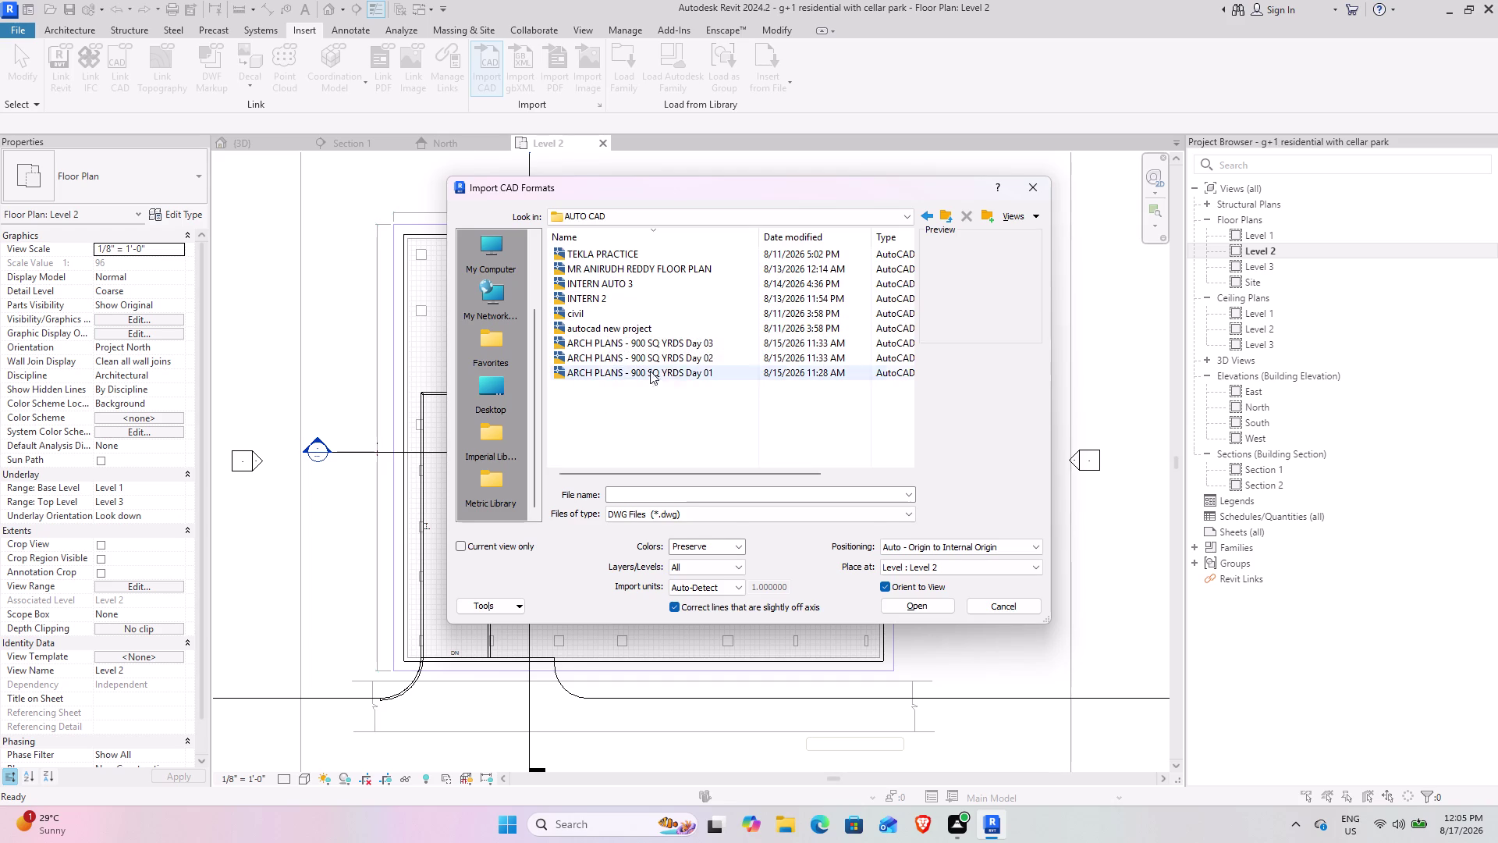
Import ARCH PLANS - 900 SQ YRDS Day 02 with Auto - Center to Center positioning.
click(673, 361)
click(949, 549)
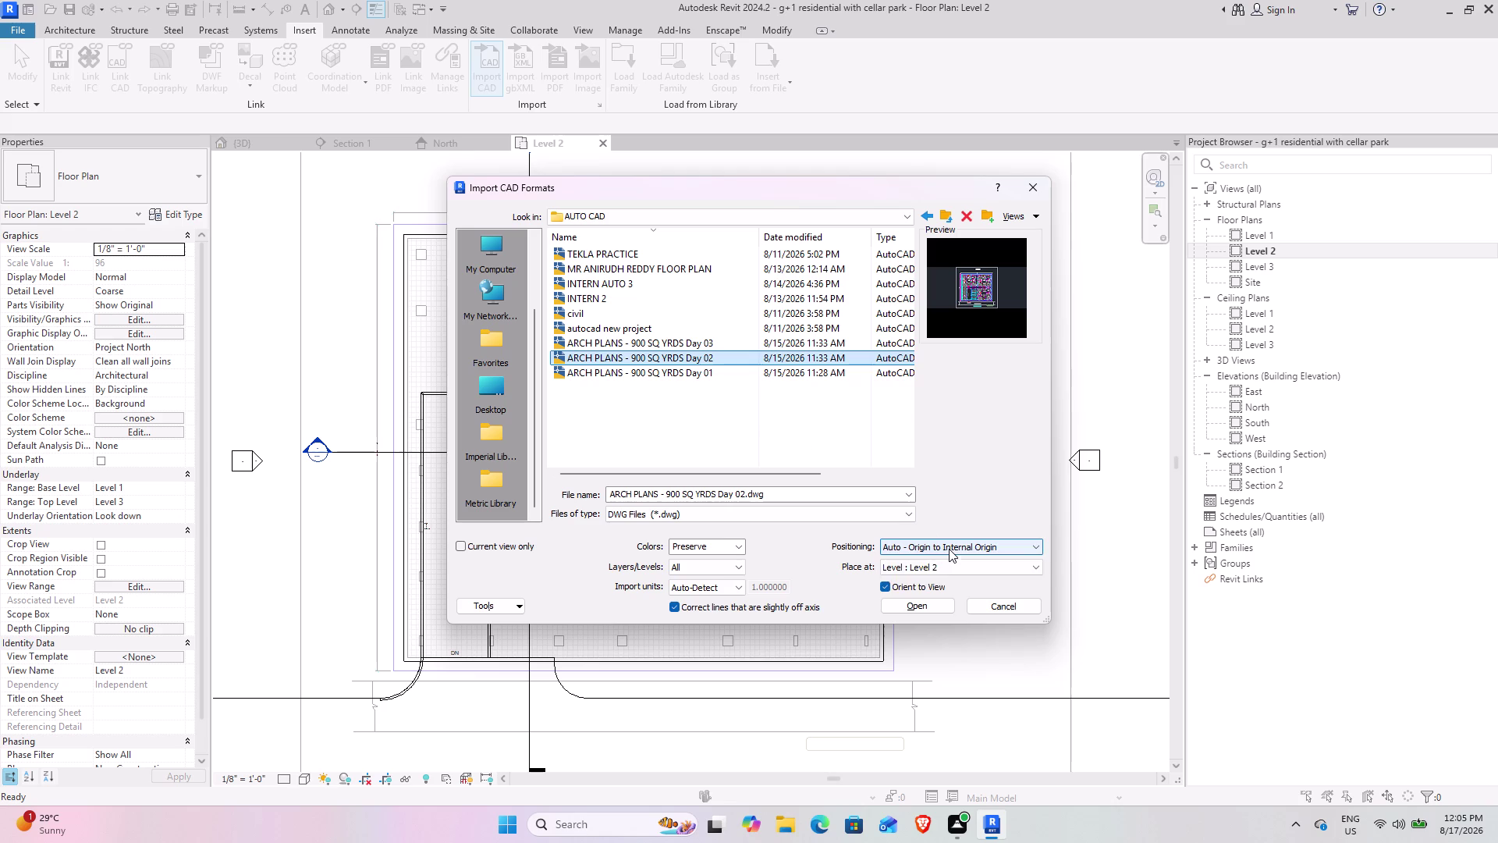
click(940, 557)
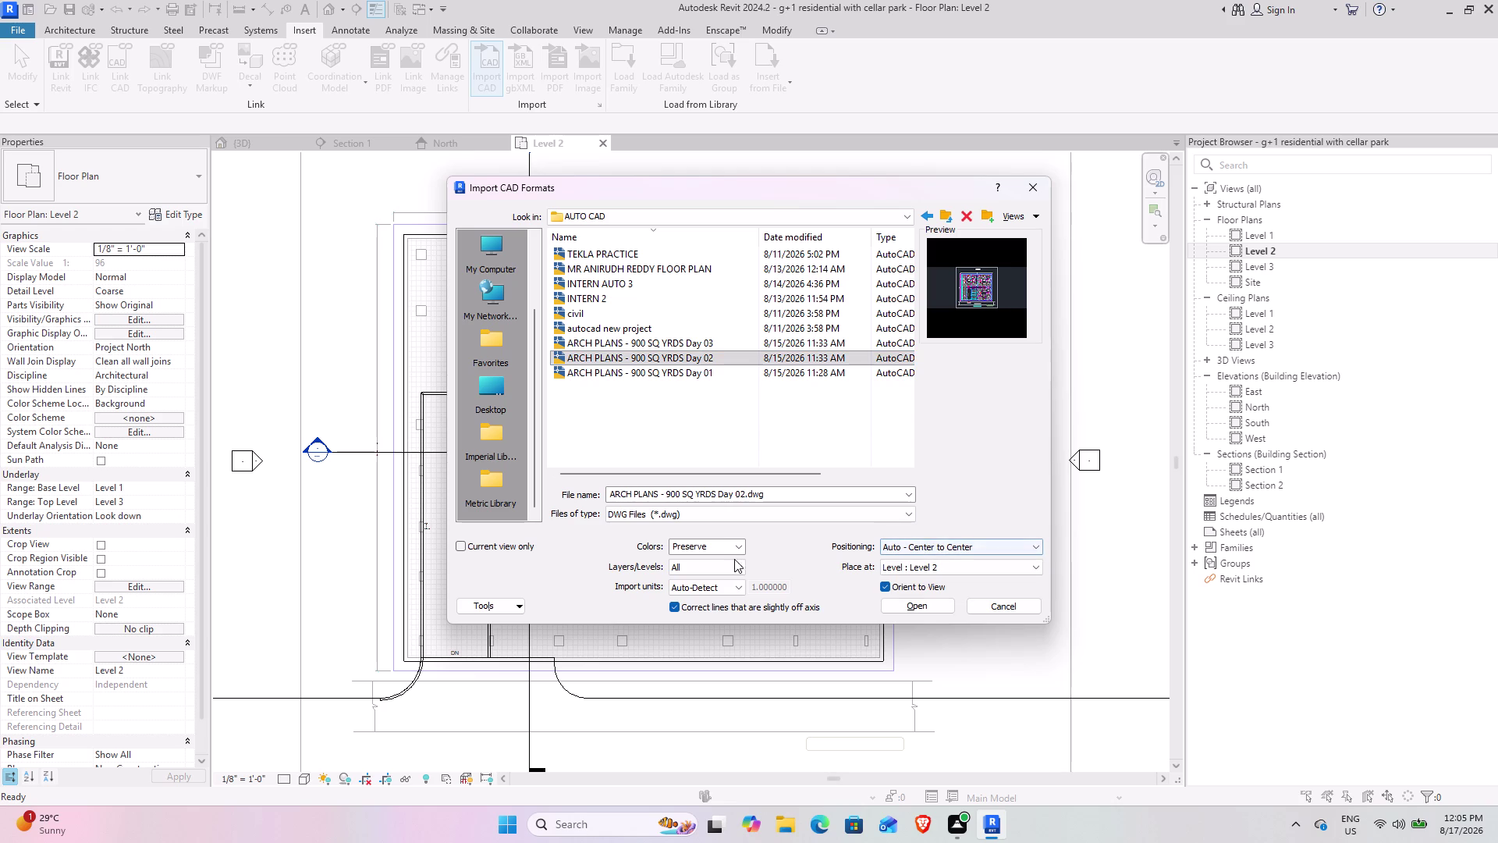
click(929, 609)
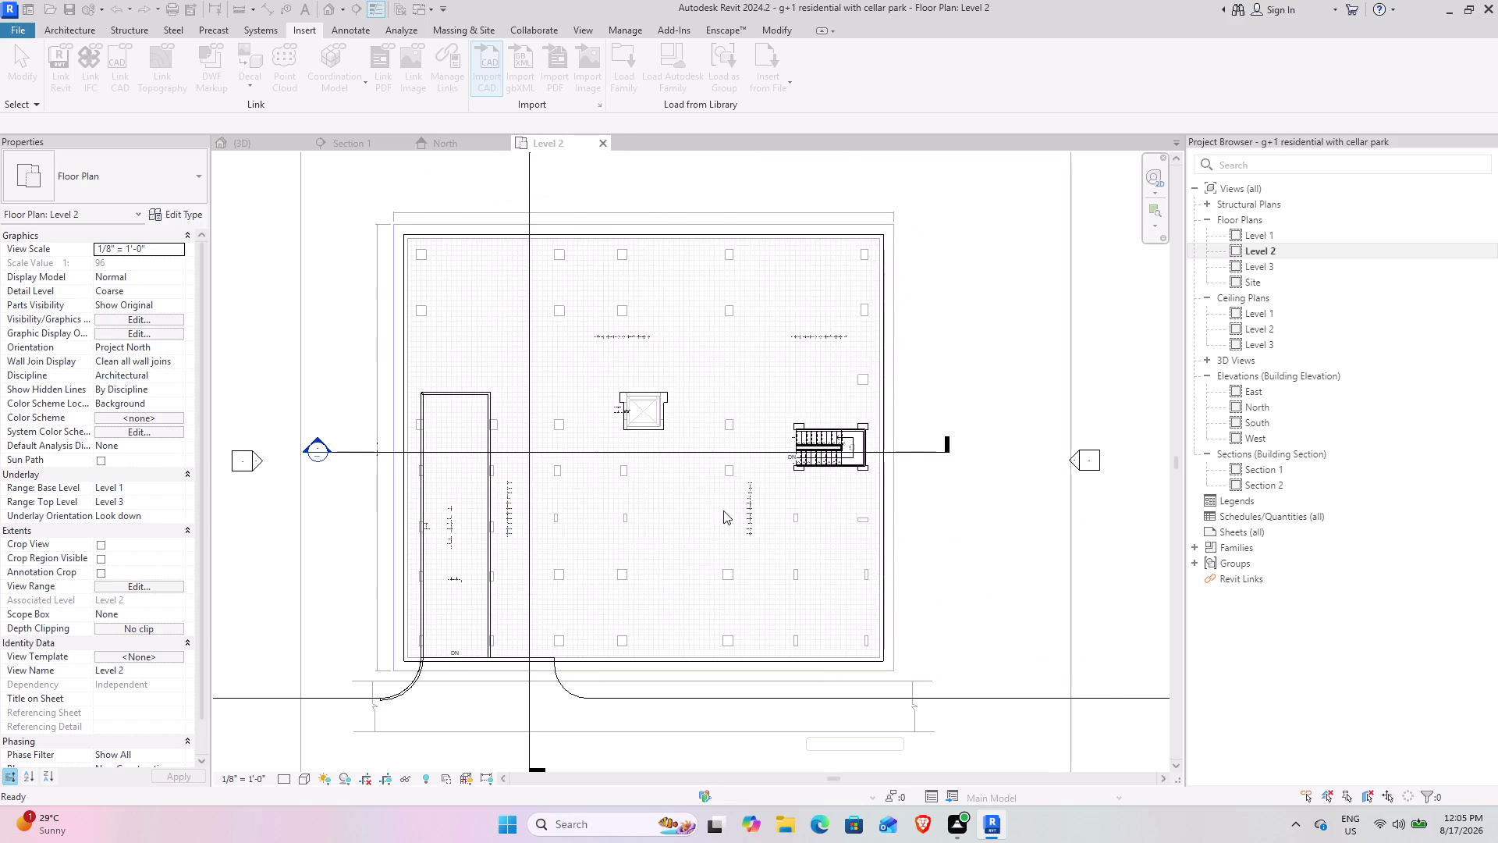
Frame the Level 2 plan and bring up the Modify tools for a move.
scroll(down, 3)
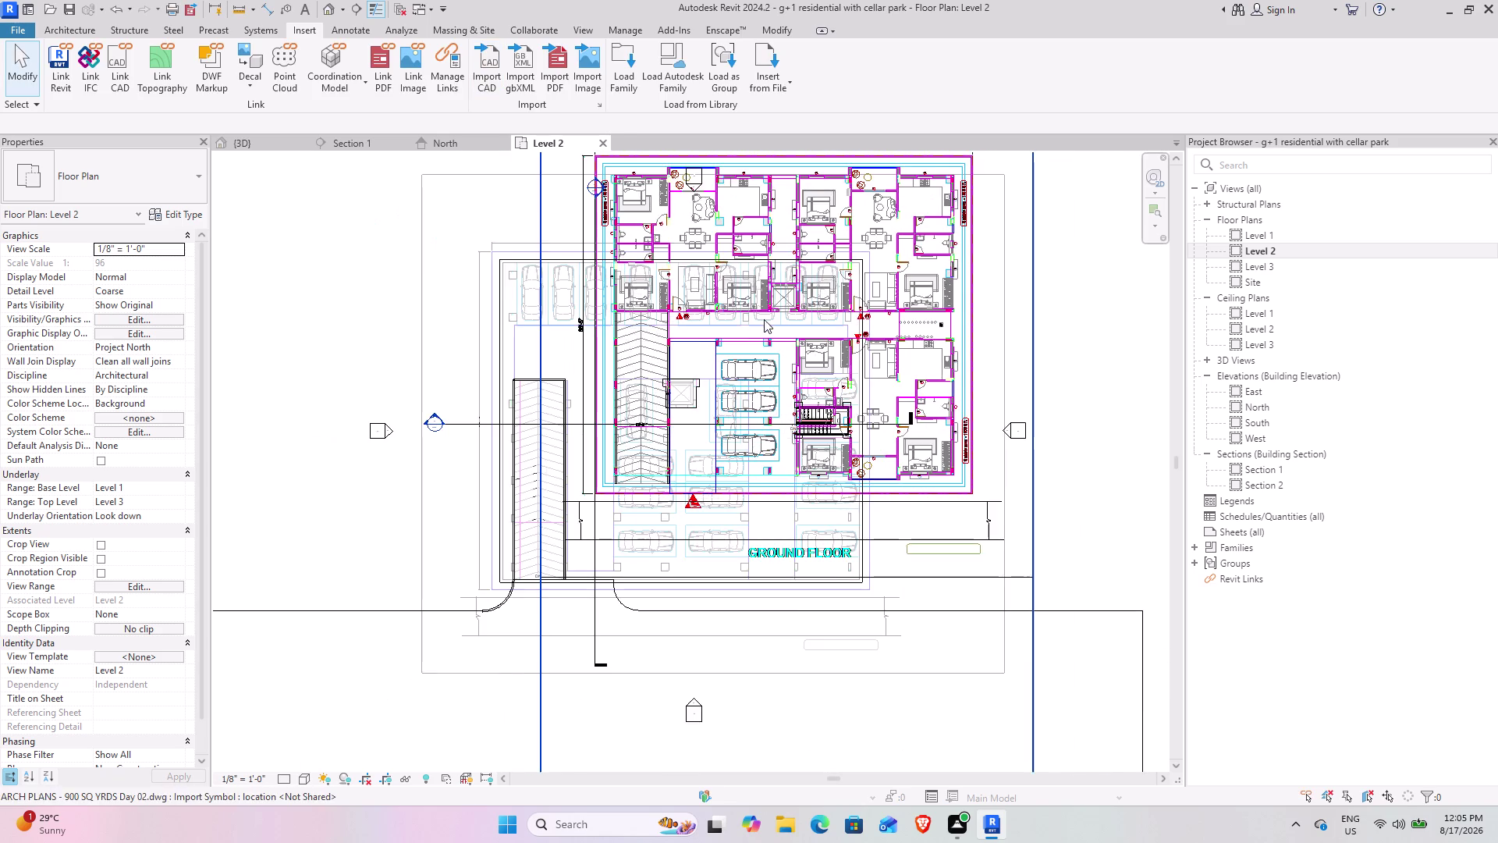
middle_drag(761, 320, 741, 505)
middle_drag(645, 447, 753, 393)
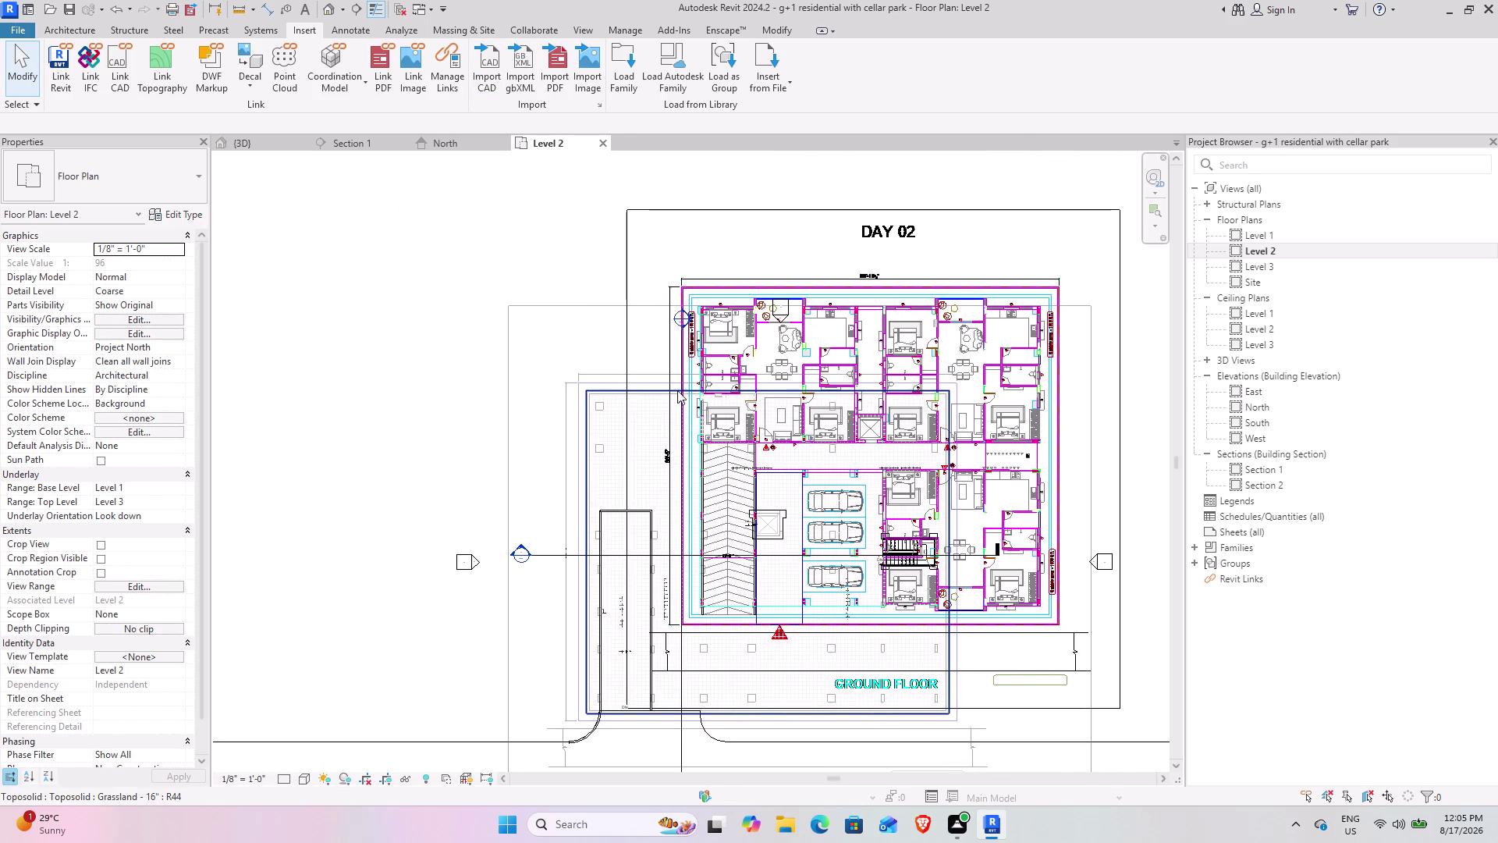
scroll(up, 3)
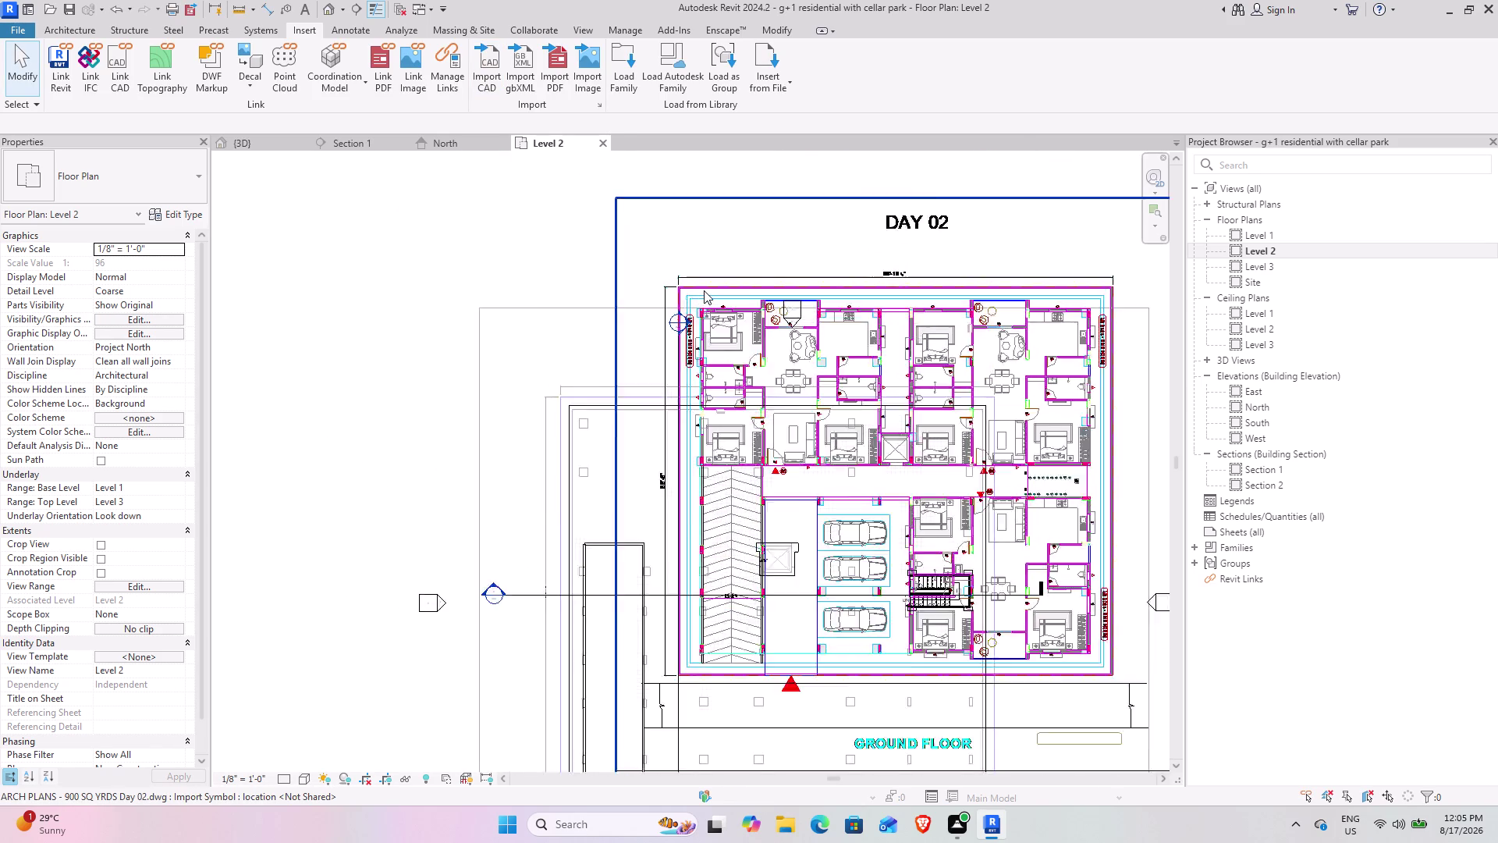
scroll(up, 3)
scroll(up, 3)
scroll(up, 3)
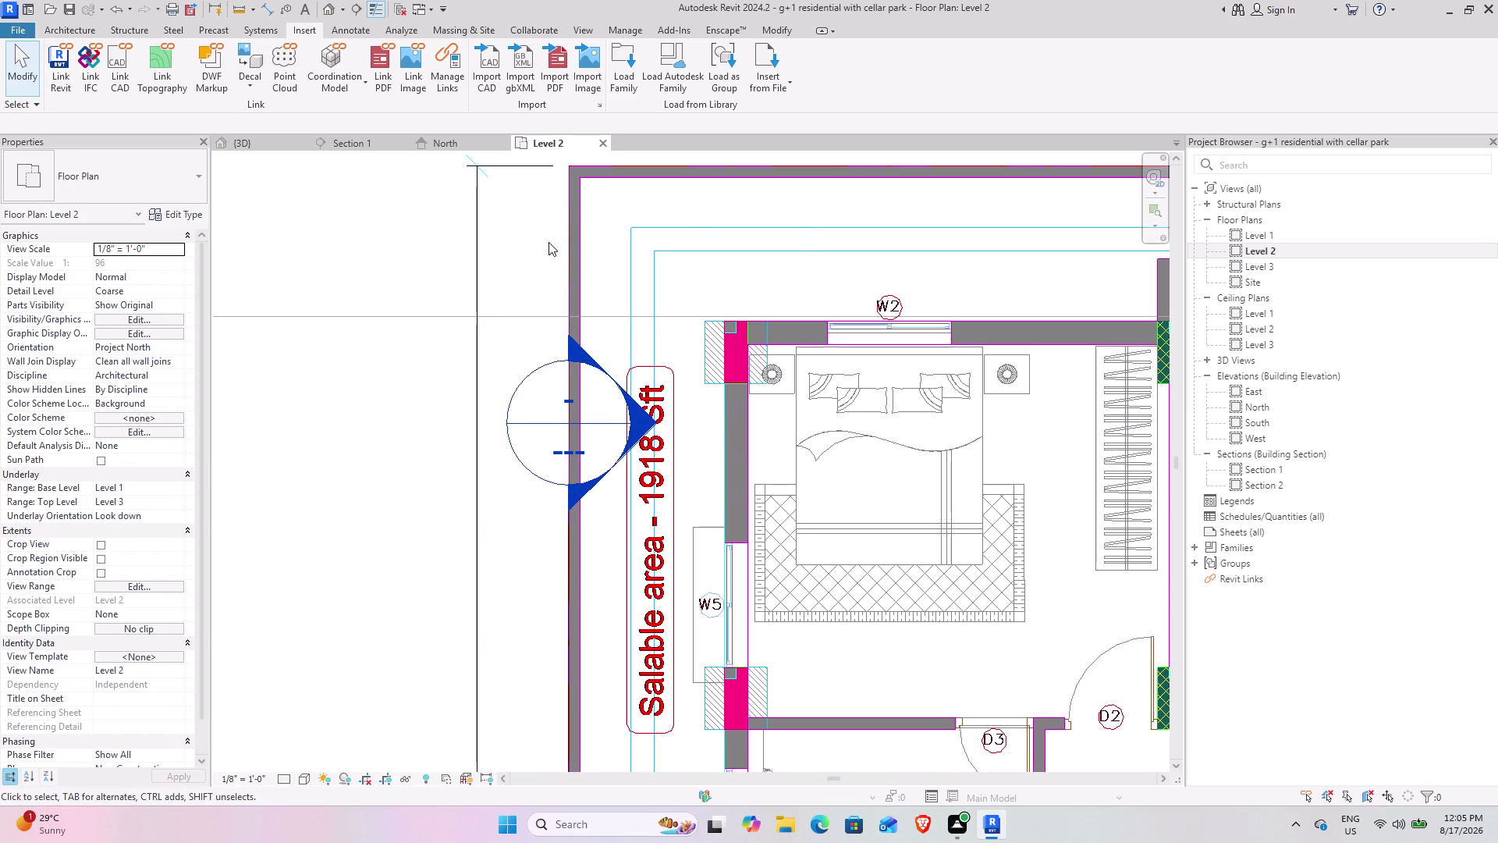
scroll(down, 3)
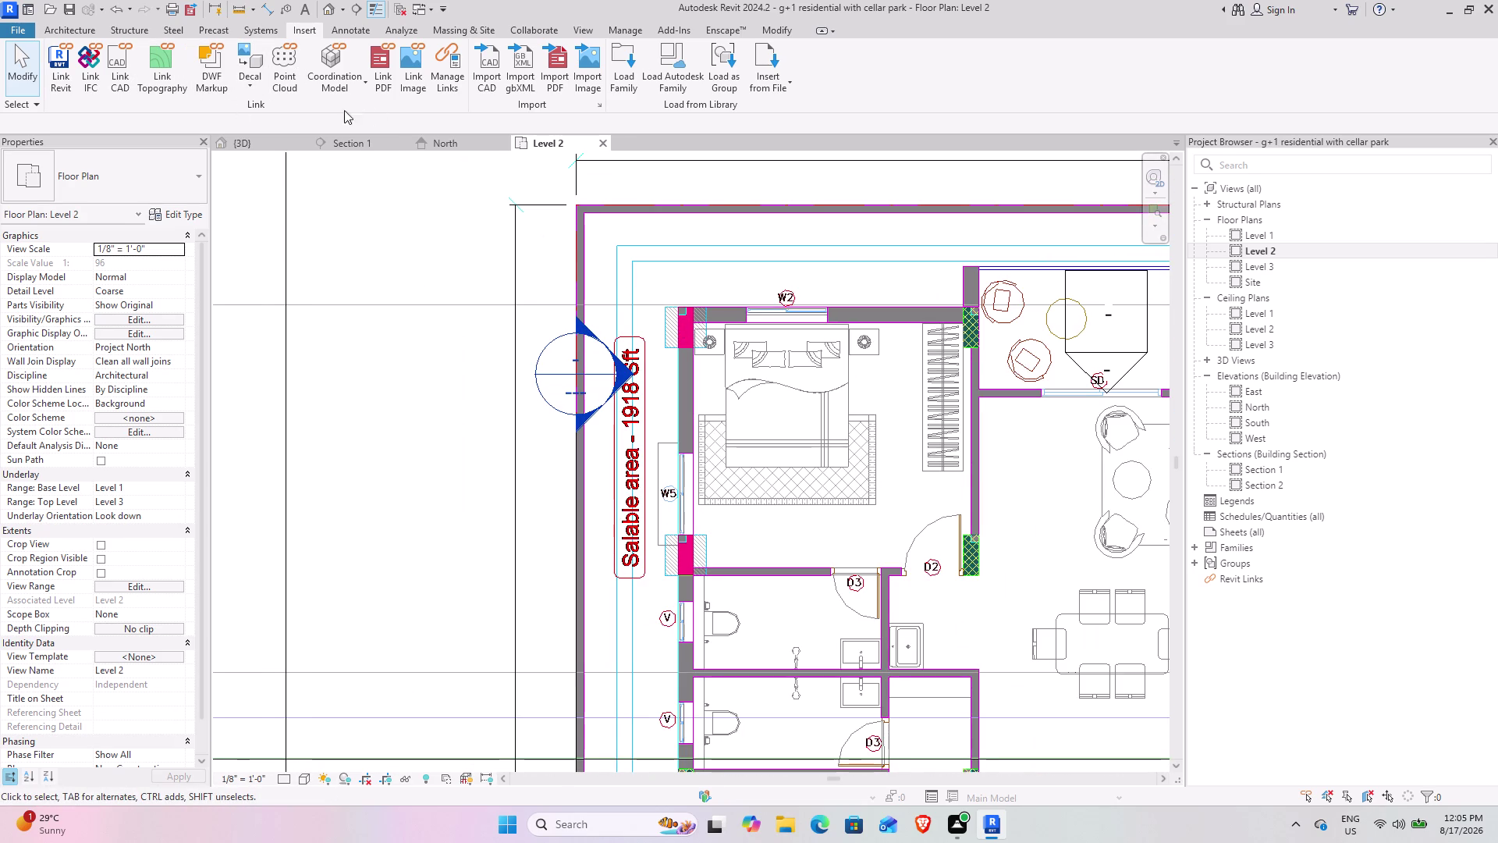
click(789, 36)
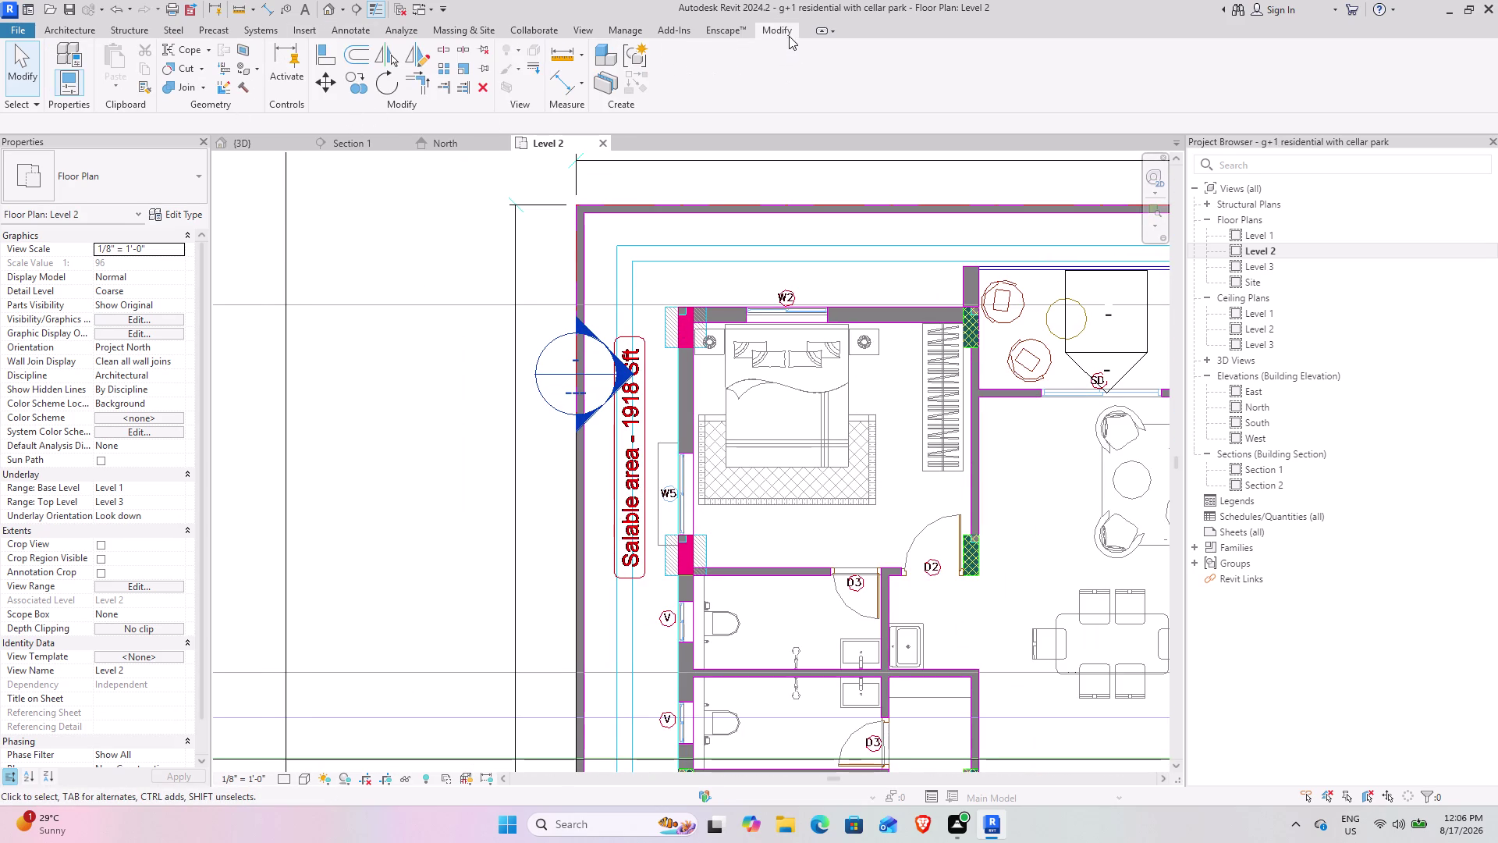
click(335, 80)
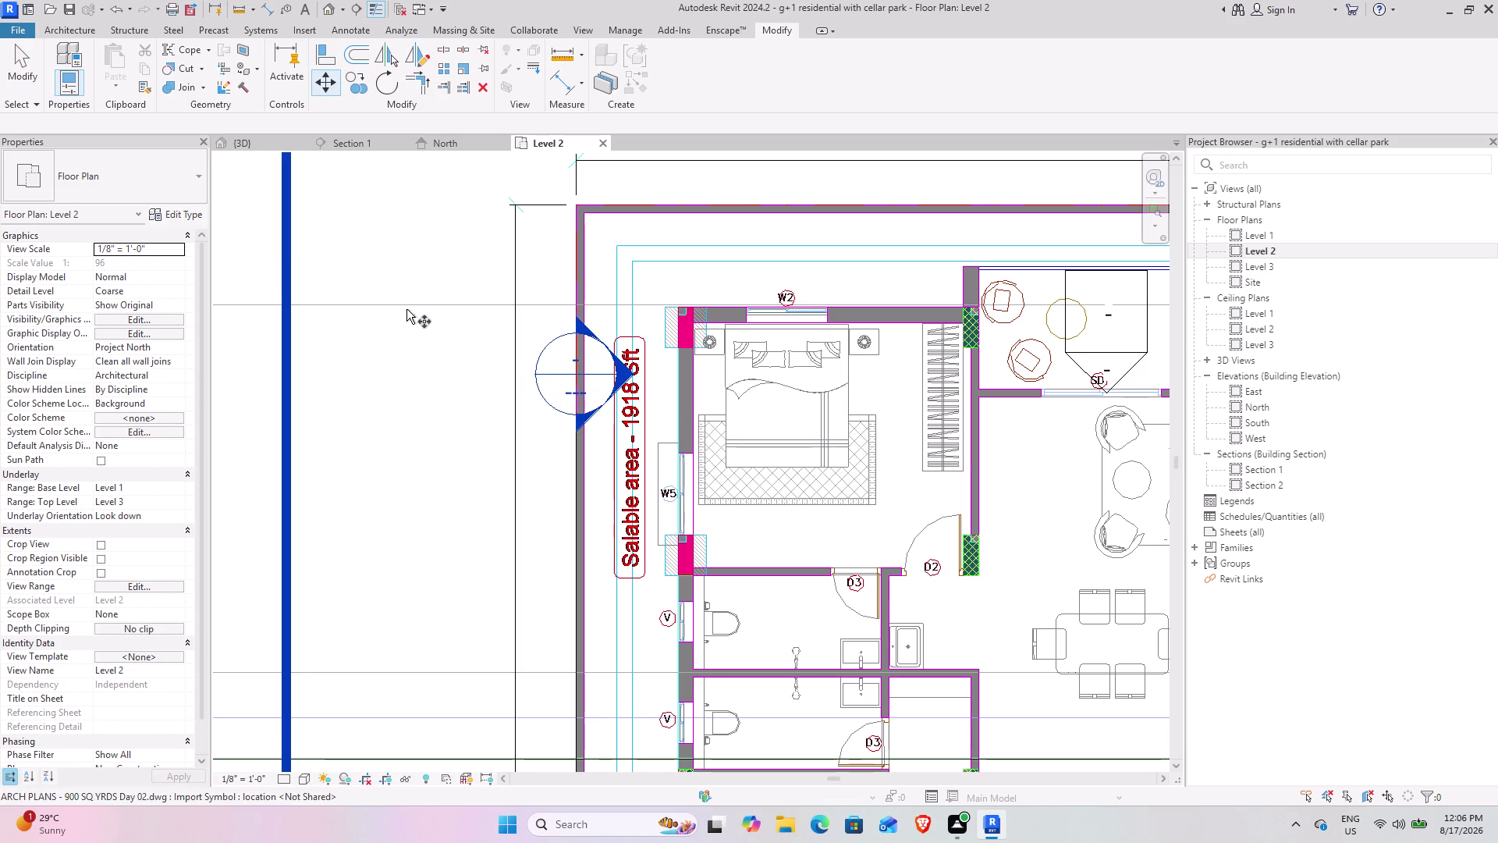
click(15, 68)
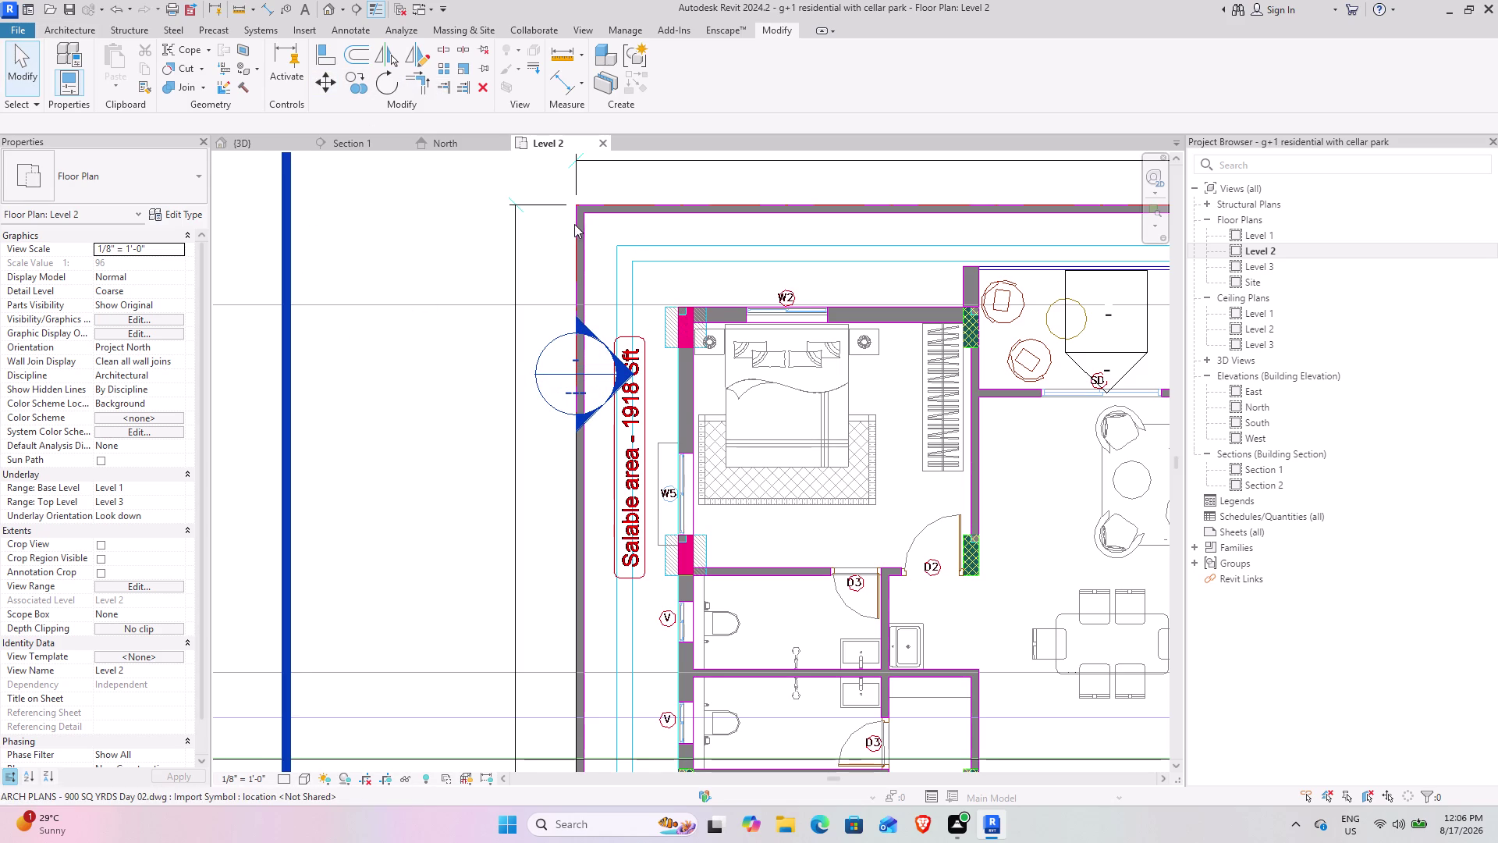
Move the Day 02 drawing from its corner onto the 24x24 column corner.
click(590, 244)
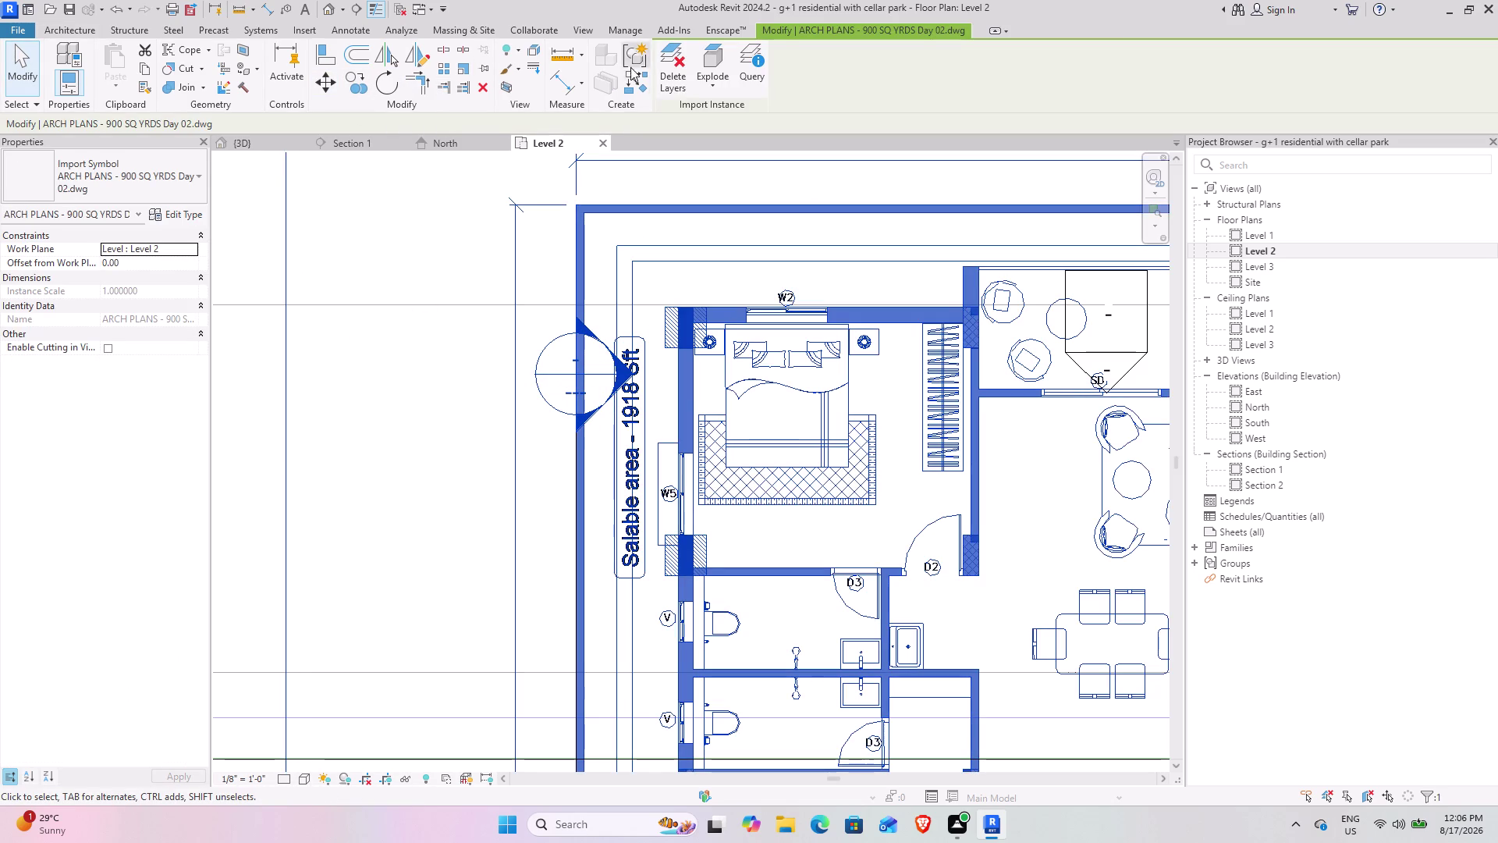
click(325, 78)
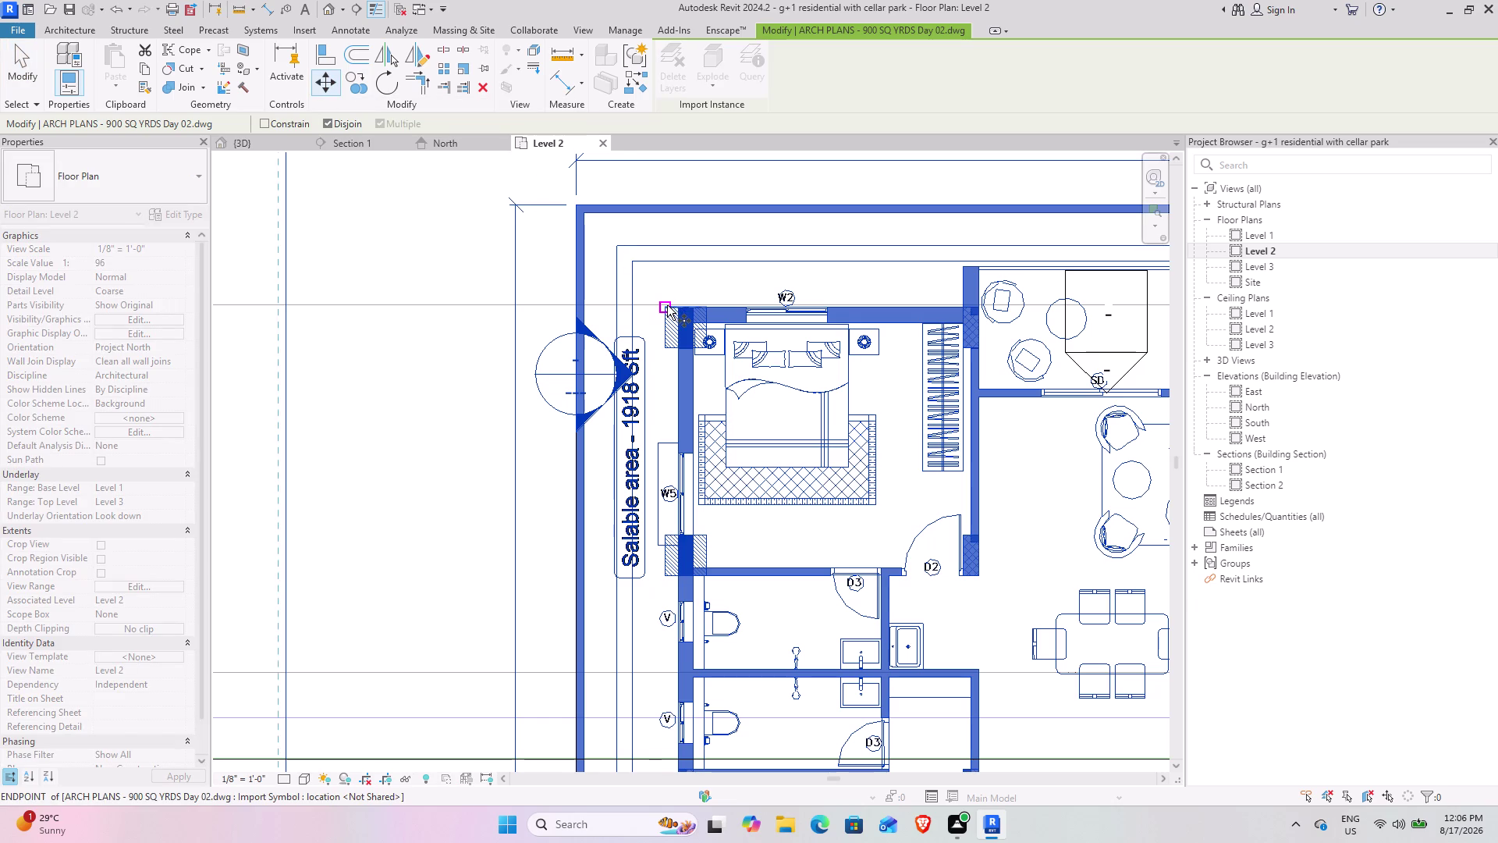
scroll(up, 3)
scroll(up, 3)
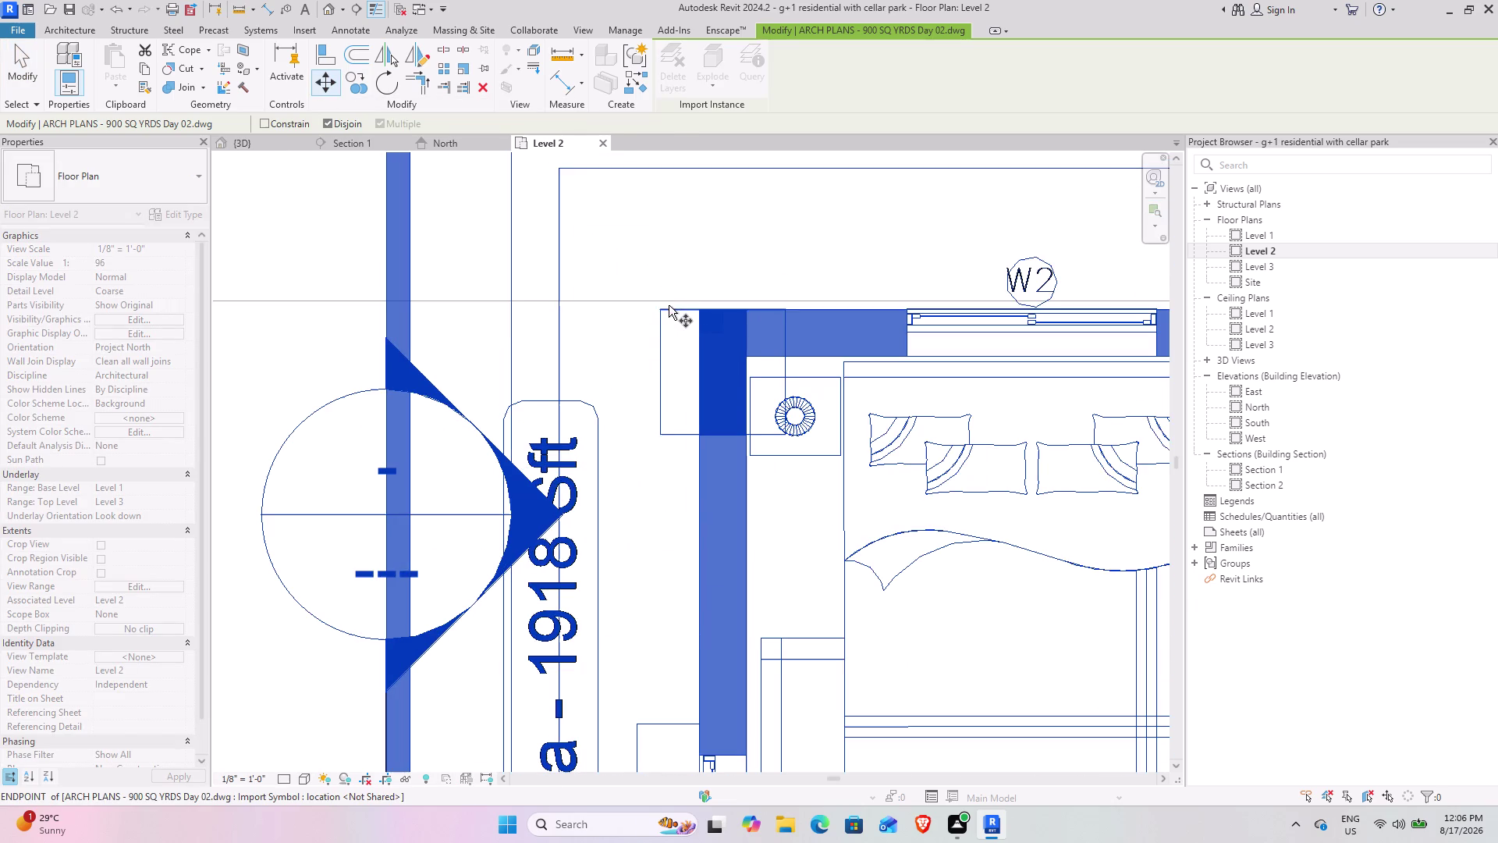
click(663, 307)
scroll(down, 3)
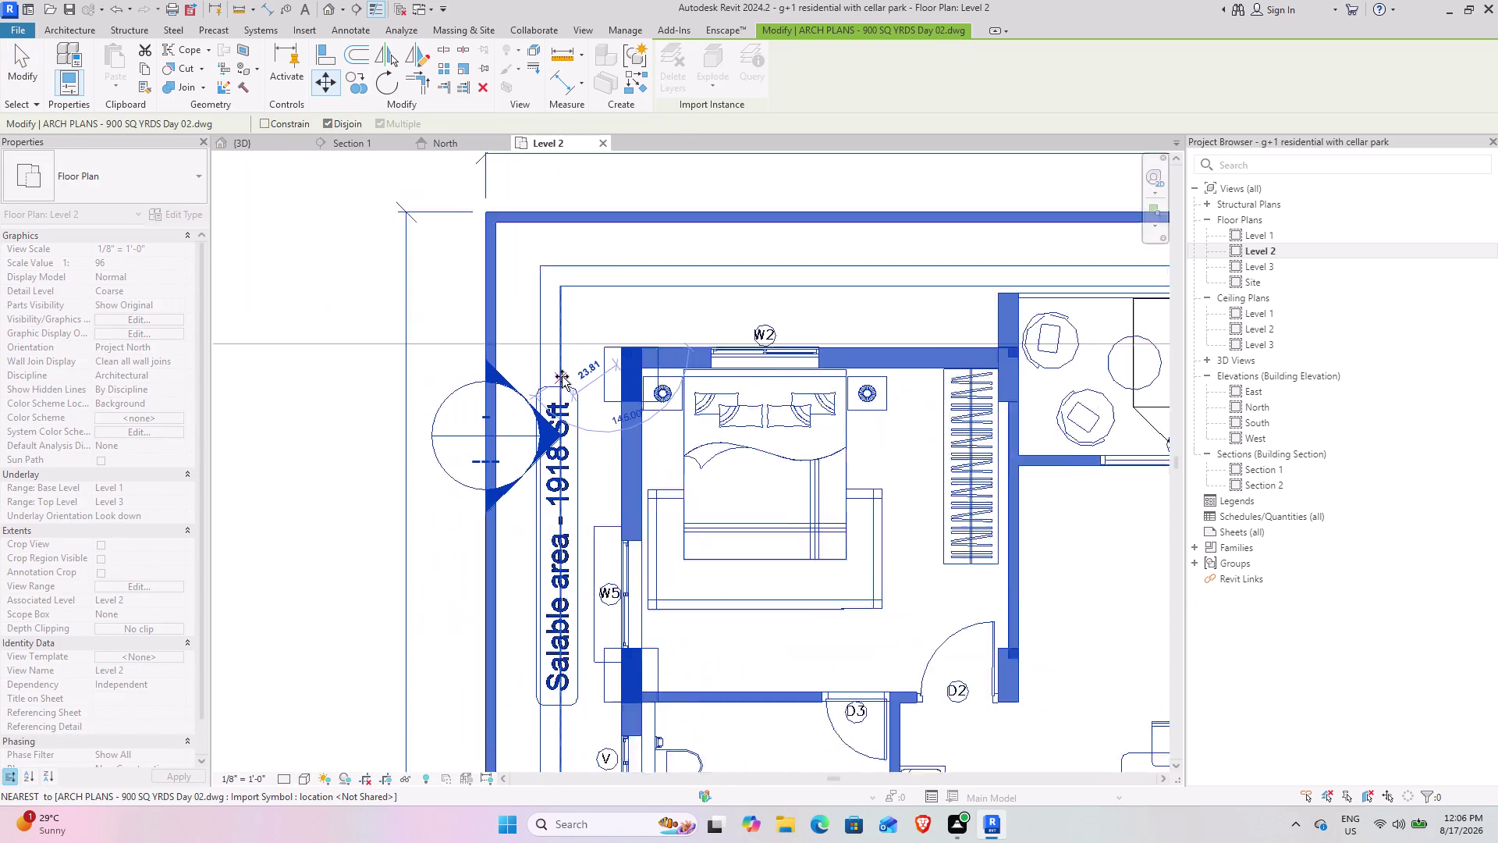
scroll(down, 3)
middle_drag(468, 444, 714, 228)
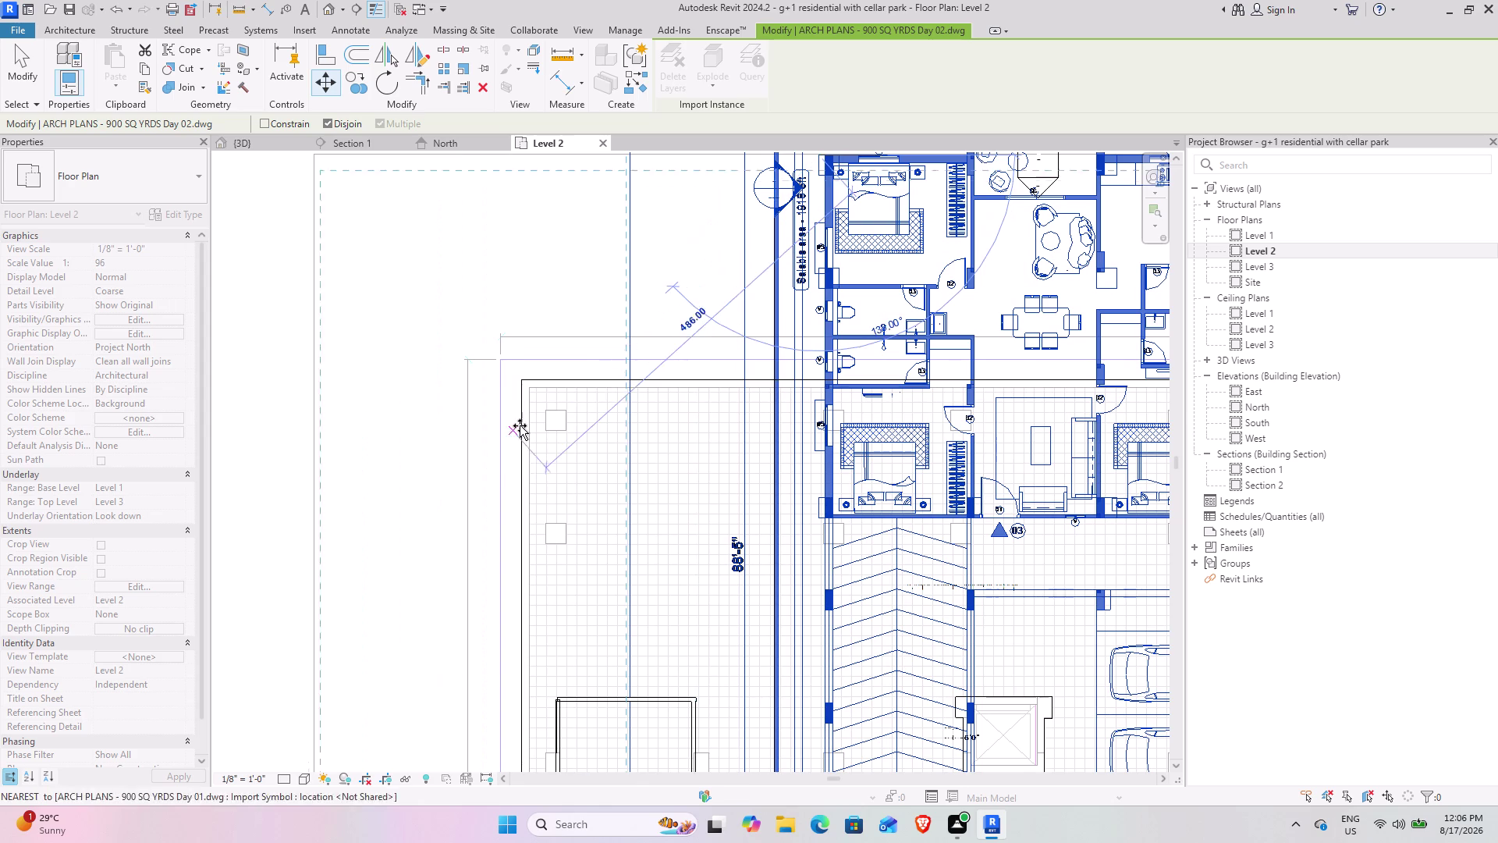
scroll(up, 3)
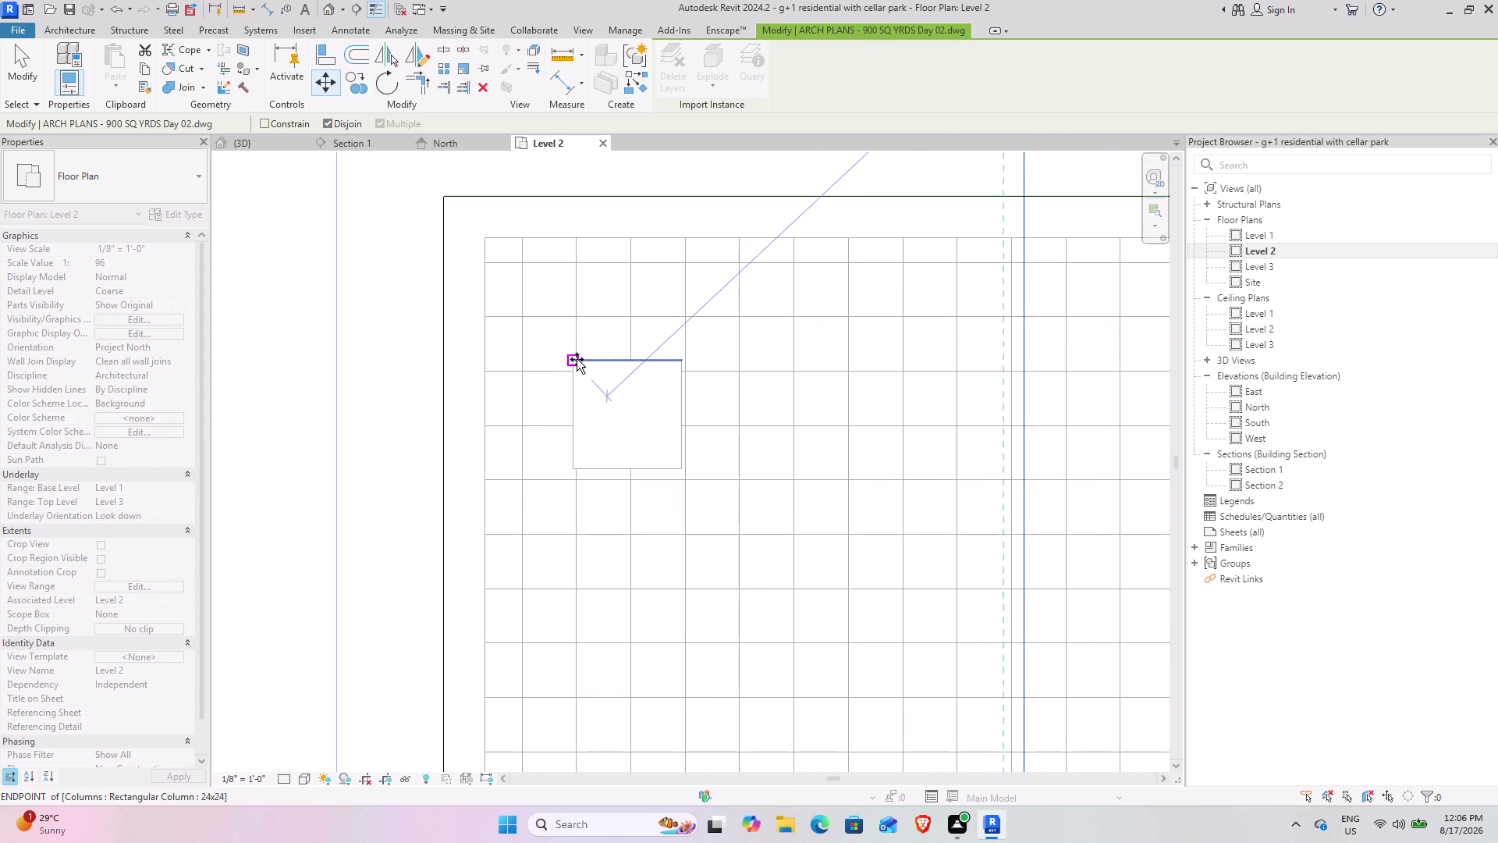
click(577, 359)
Pan out to review the whole plan and clear the drawing selection.
scroll(down, 3)
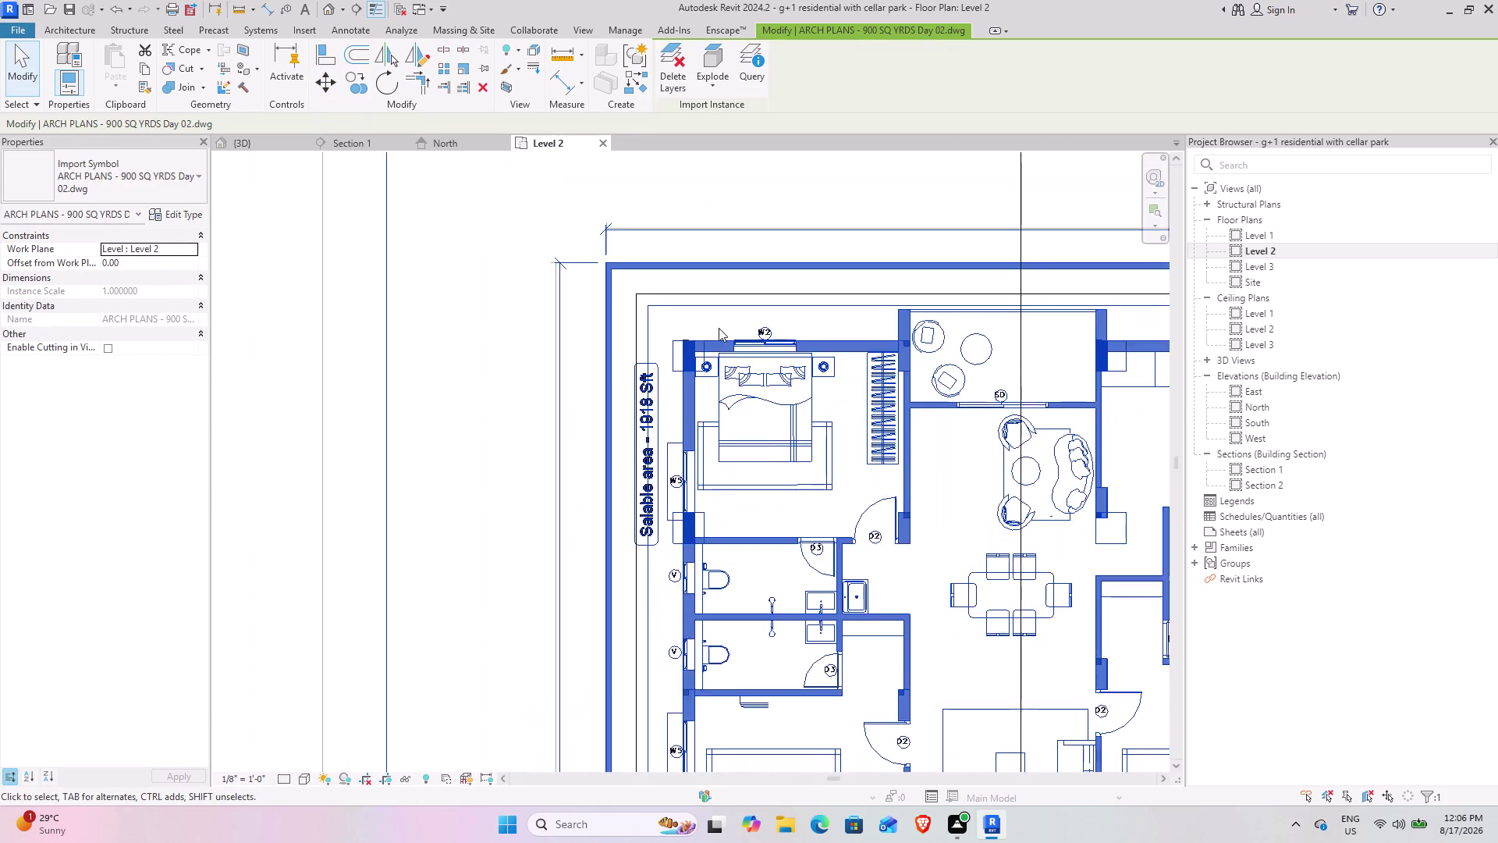
scroll(down, 3)
middle_drag(840, 362, 479, 143)
scroll(down, 3)
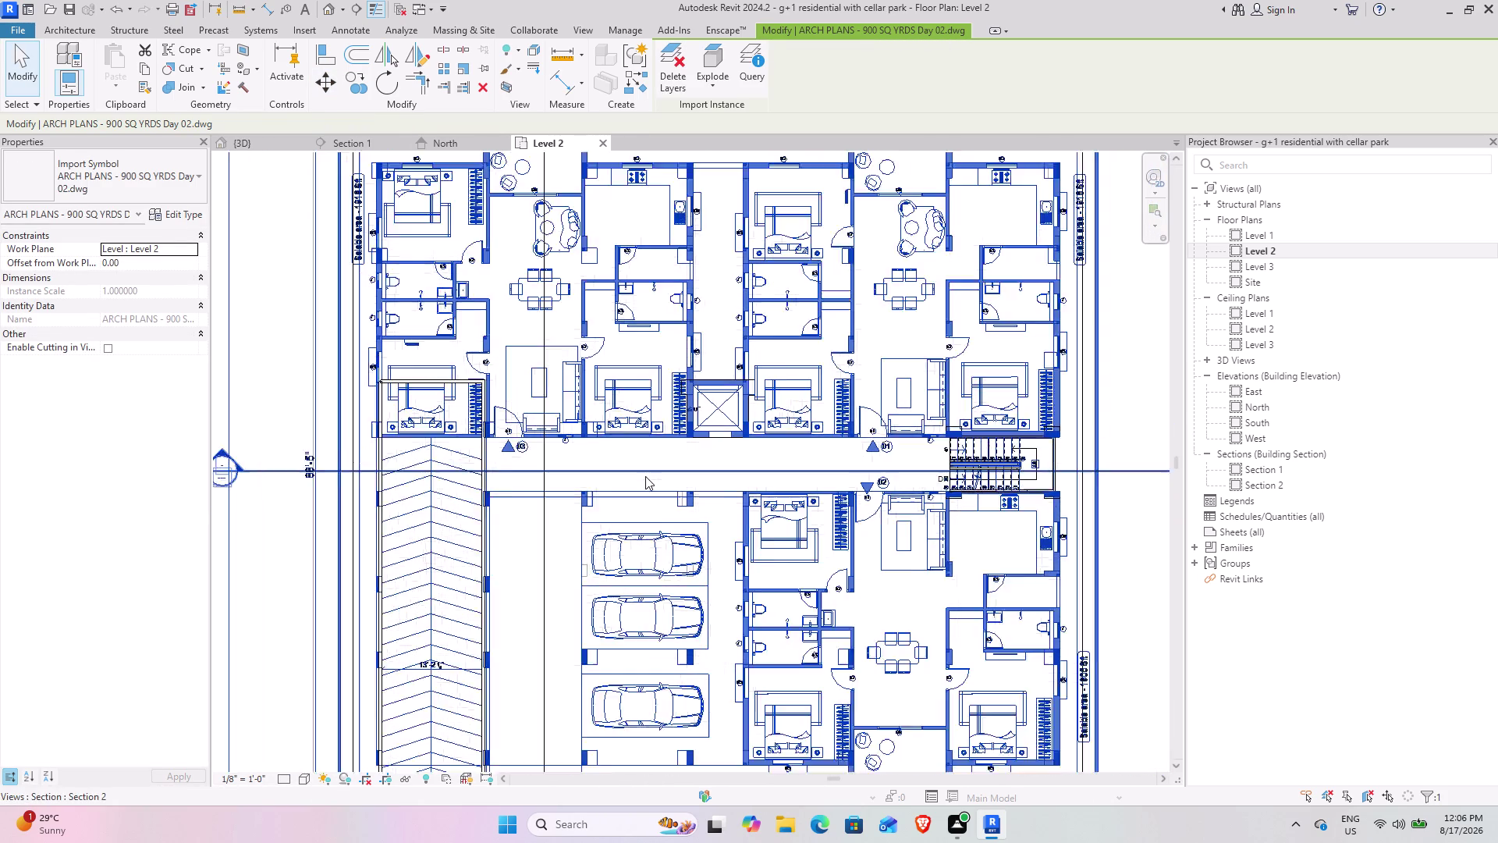
middle_drag(575, 469, 539, 345)
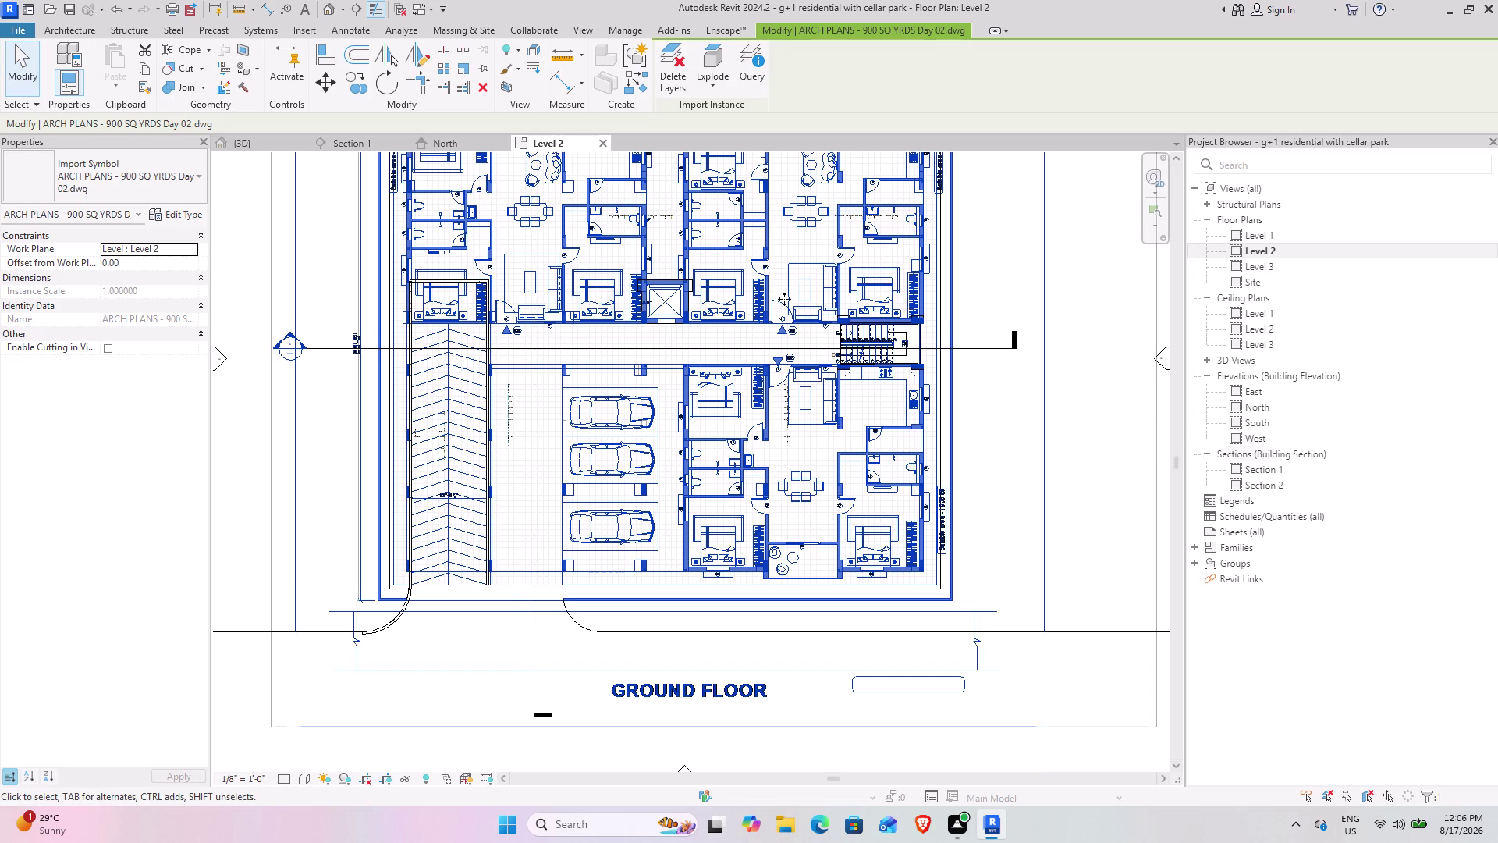
click(17, 63)
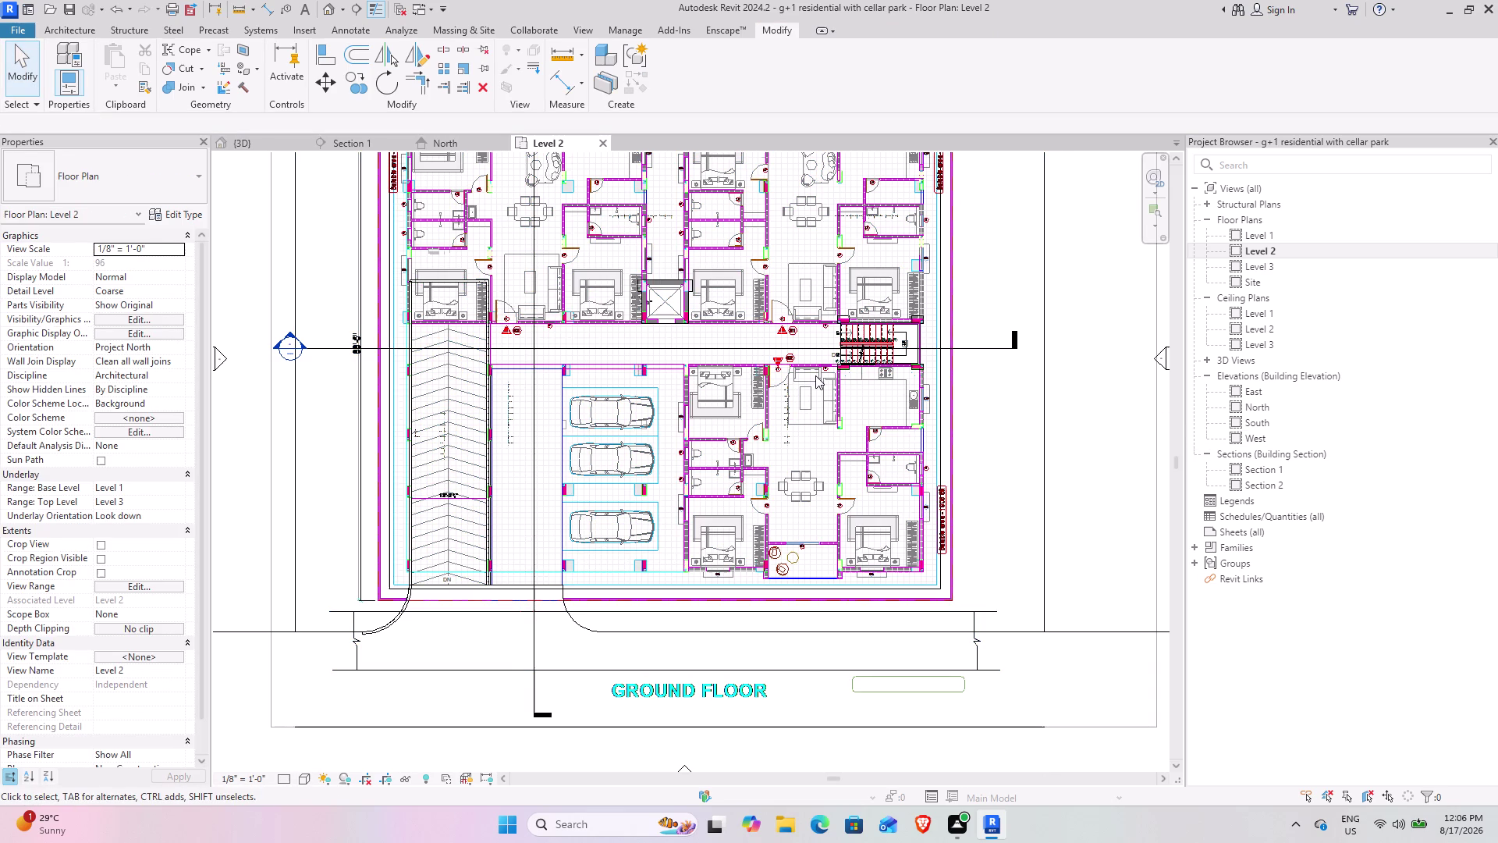
Zoom and pan the Level 2 plan around the stair area.
scroll(up, 3)
scroll(up, 3)
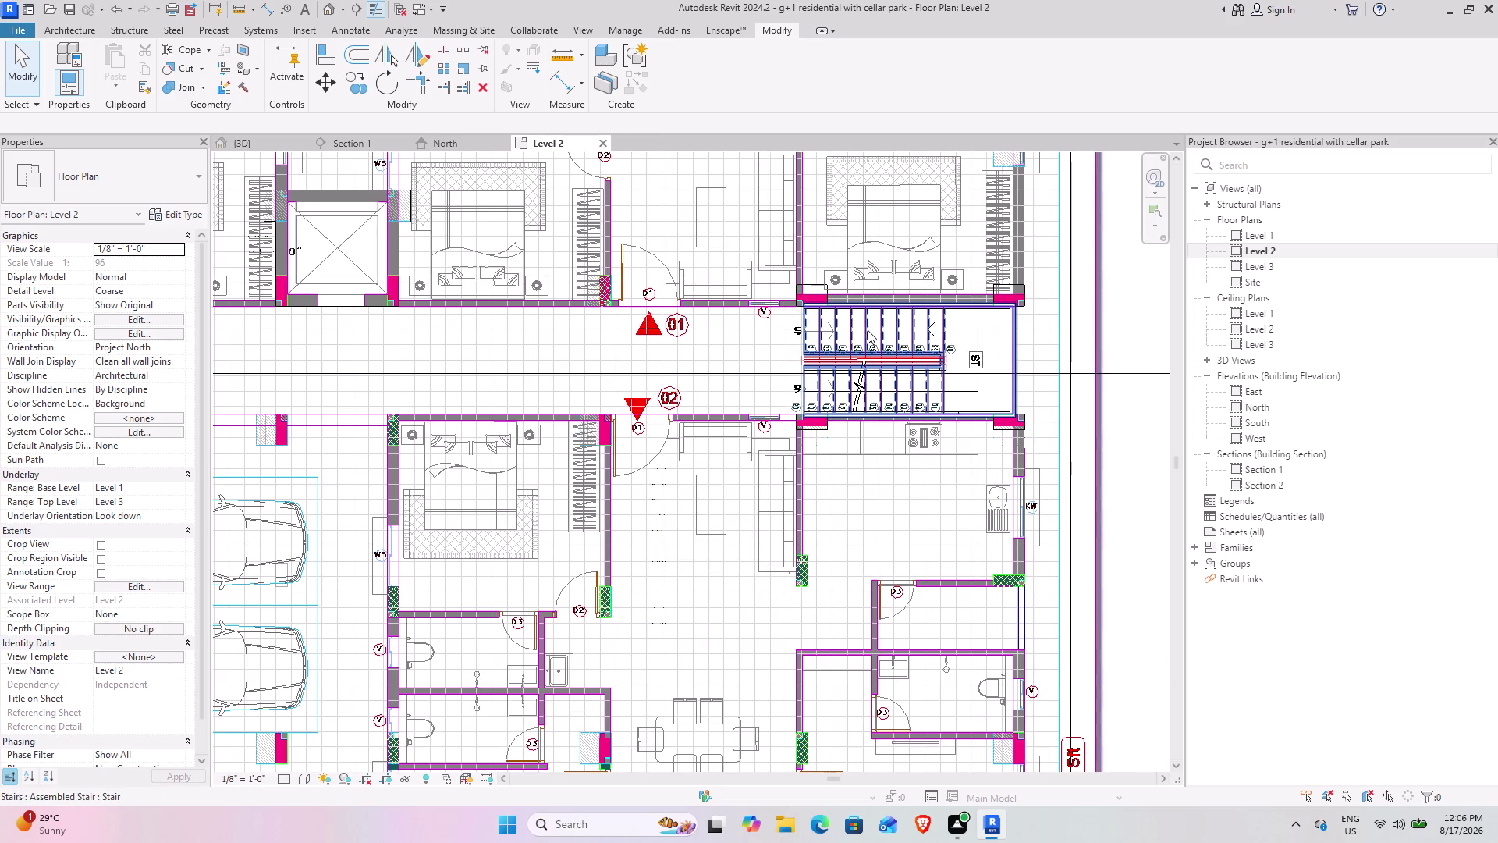
scroll(down, 3)
scroll(down, 3)
scroll(down, 3)
middle_drag(571, 436, 574, 408)
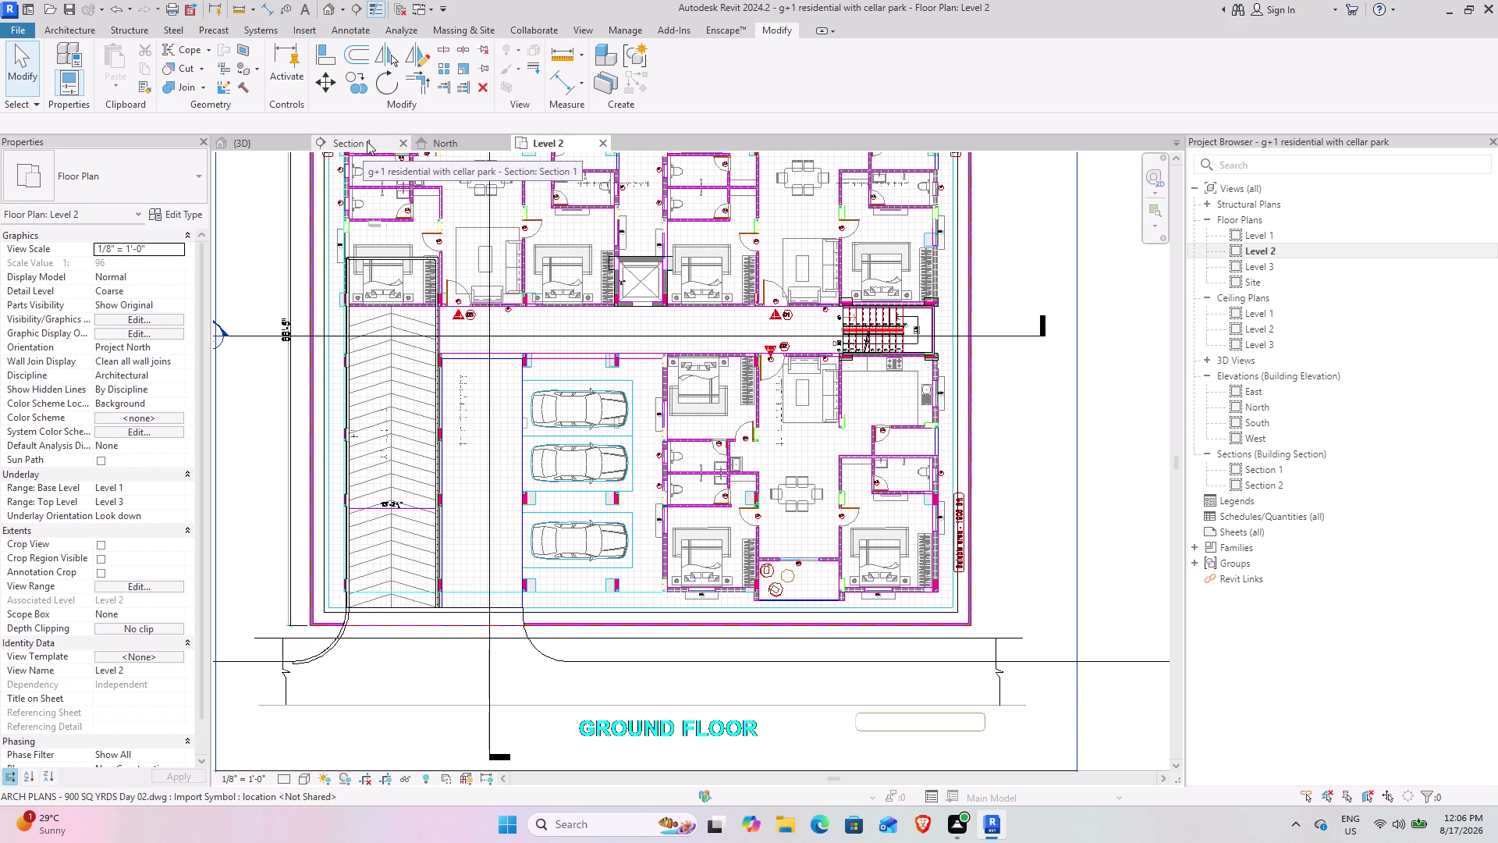
Inspect the stair opening in the 3D view, then switch to the North elevation.
click(258, 138)
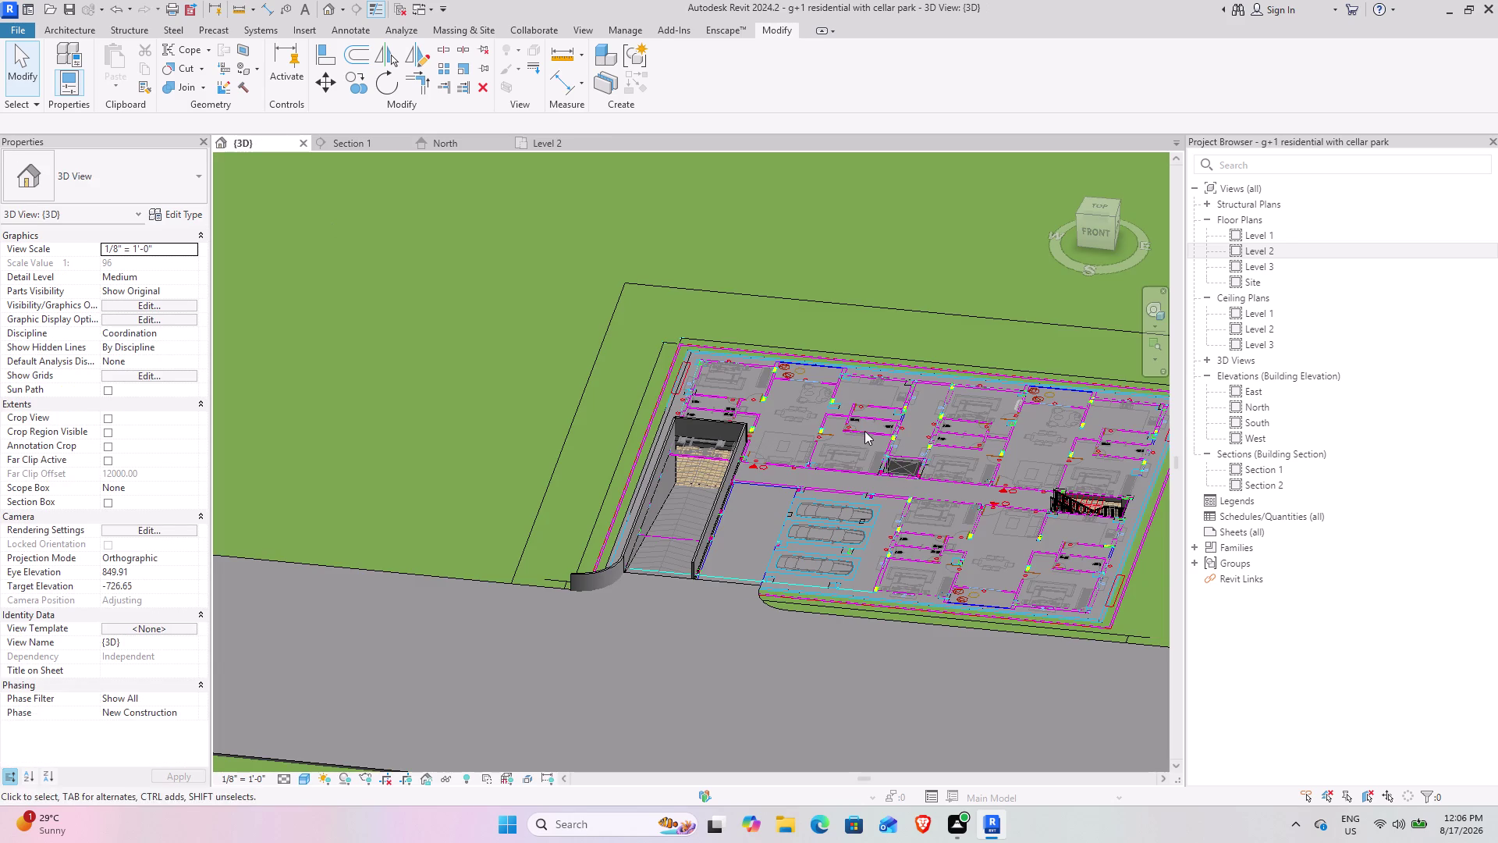
scroll(down, 3)
middle_drag(835, 426, 416, 363)
scroll(up, 3)
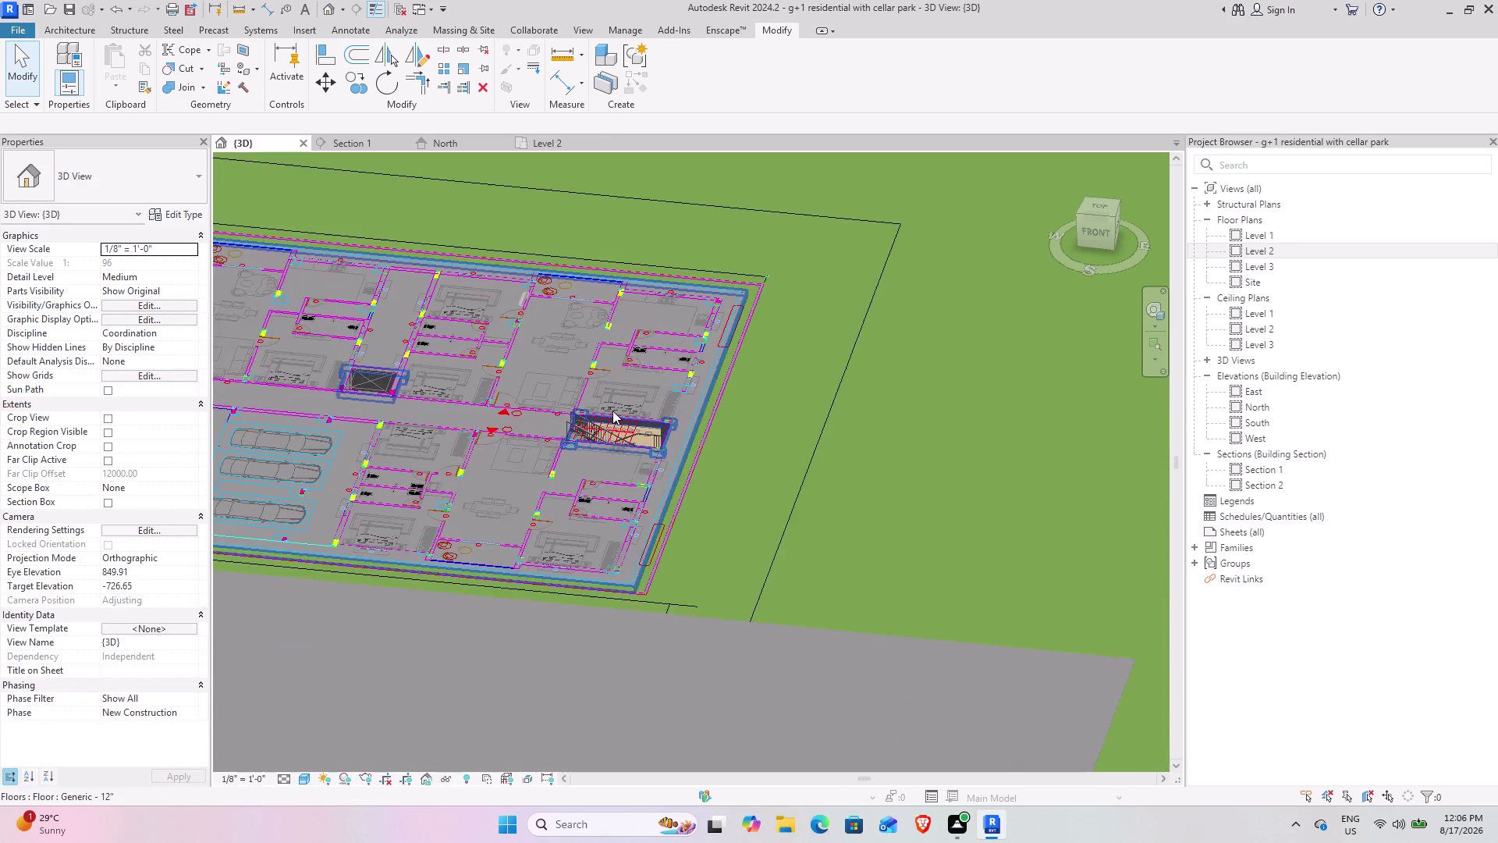
scroll(up, 3)
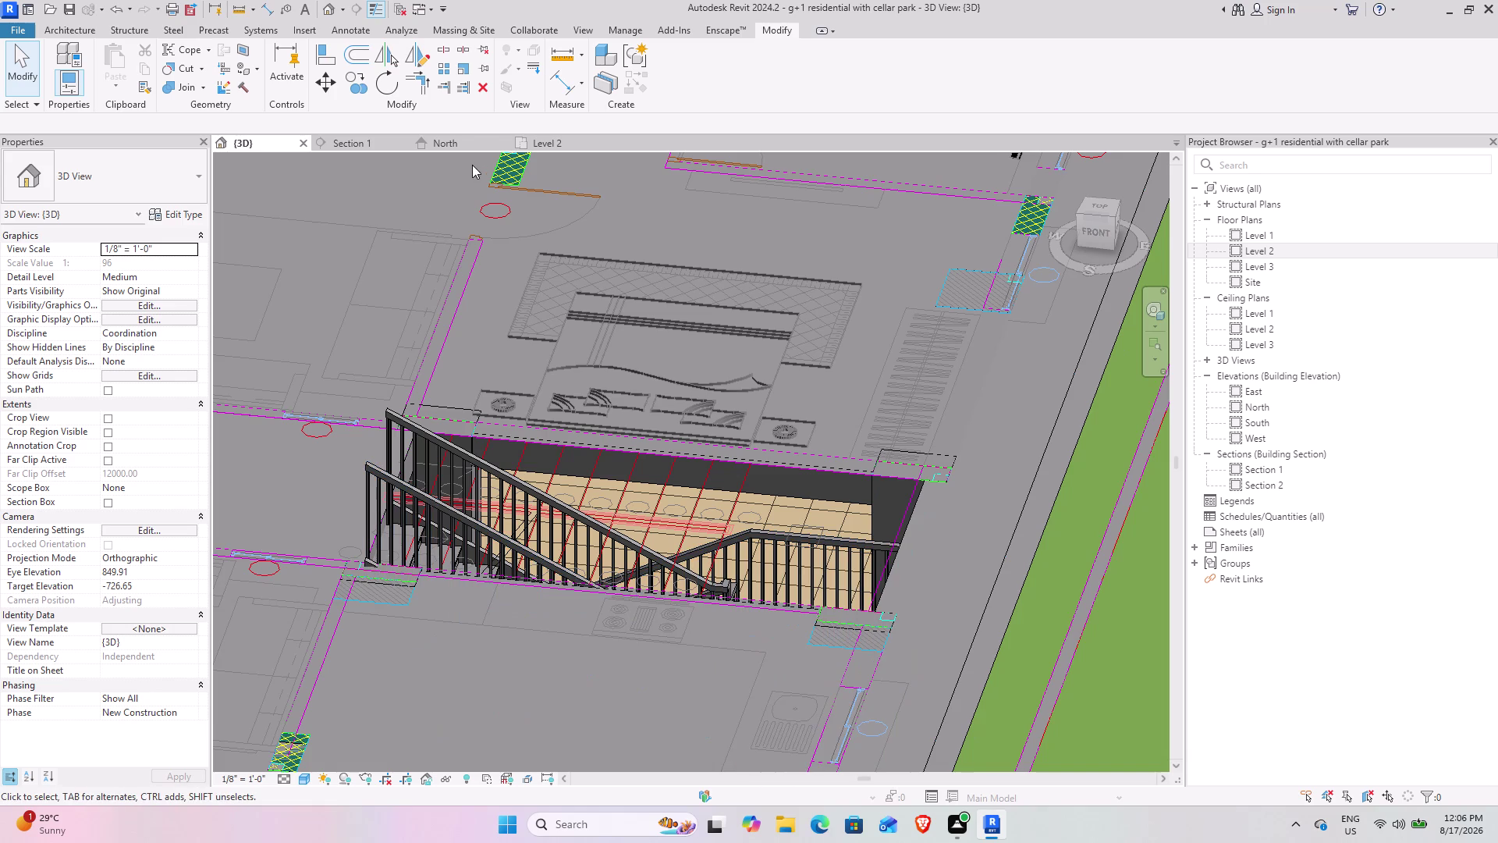
click(465, 143)
scroll(down, 3)
scroll(down, 3)
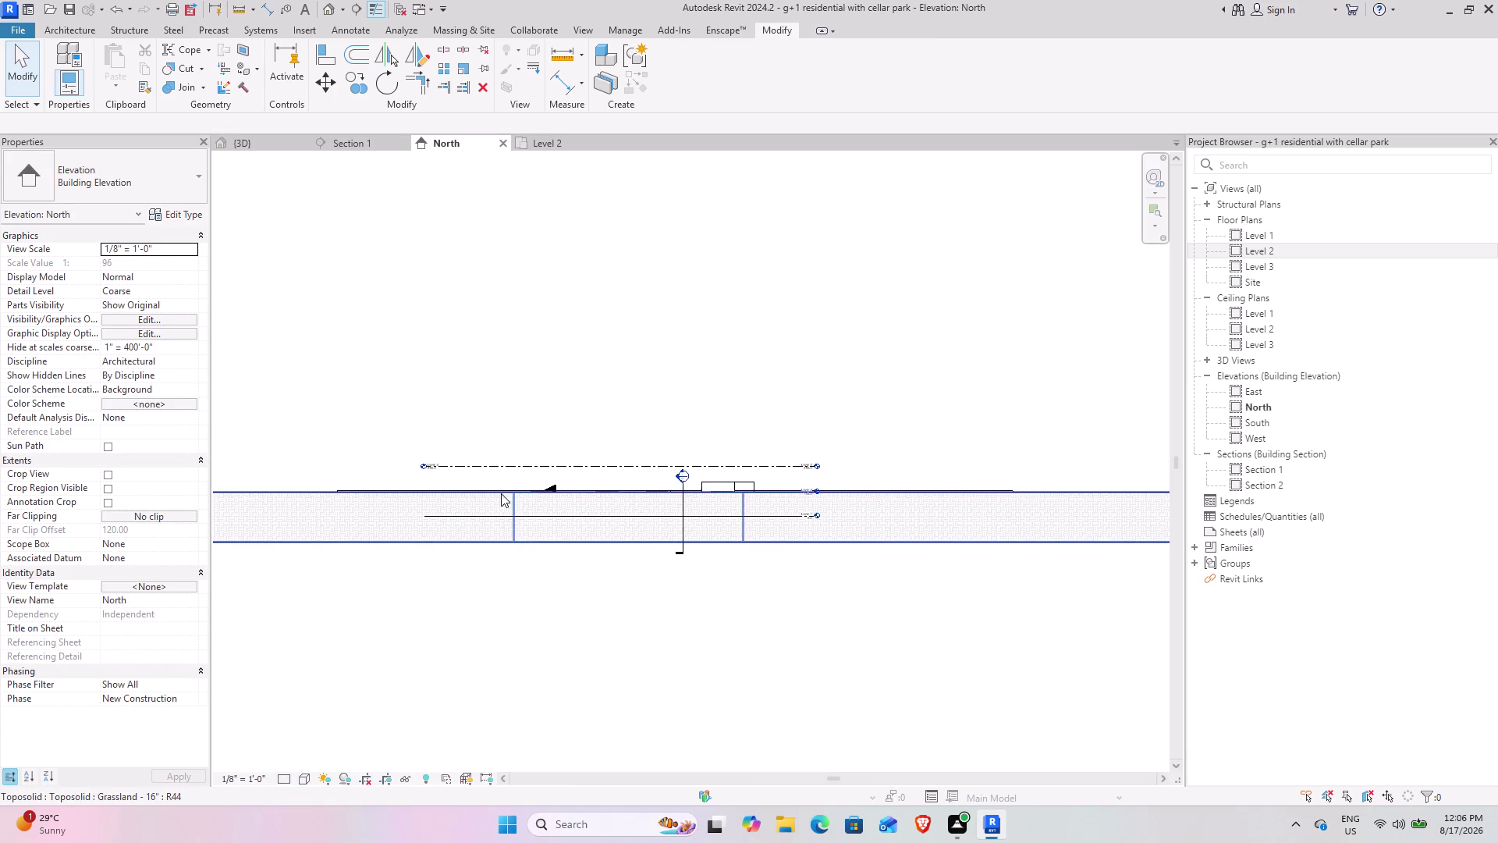
Zoom into the North elevation, then select and clear the stair handrail.
middle_drag(501, 493, 584, 487)
scroll(up, 3)
scroll(up, 3)
scroll(up, 3)
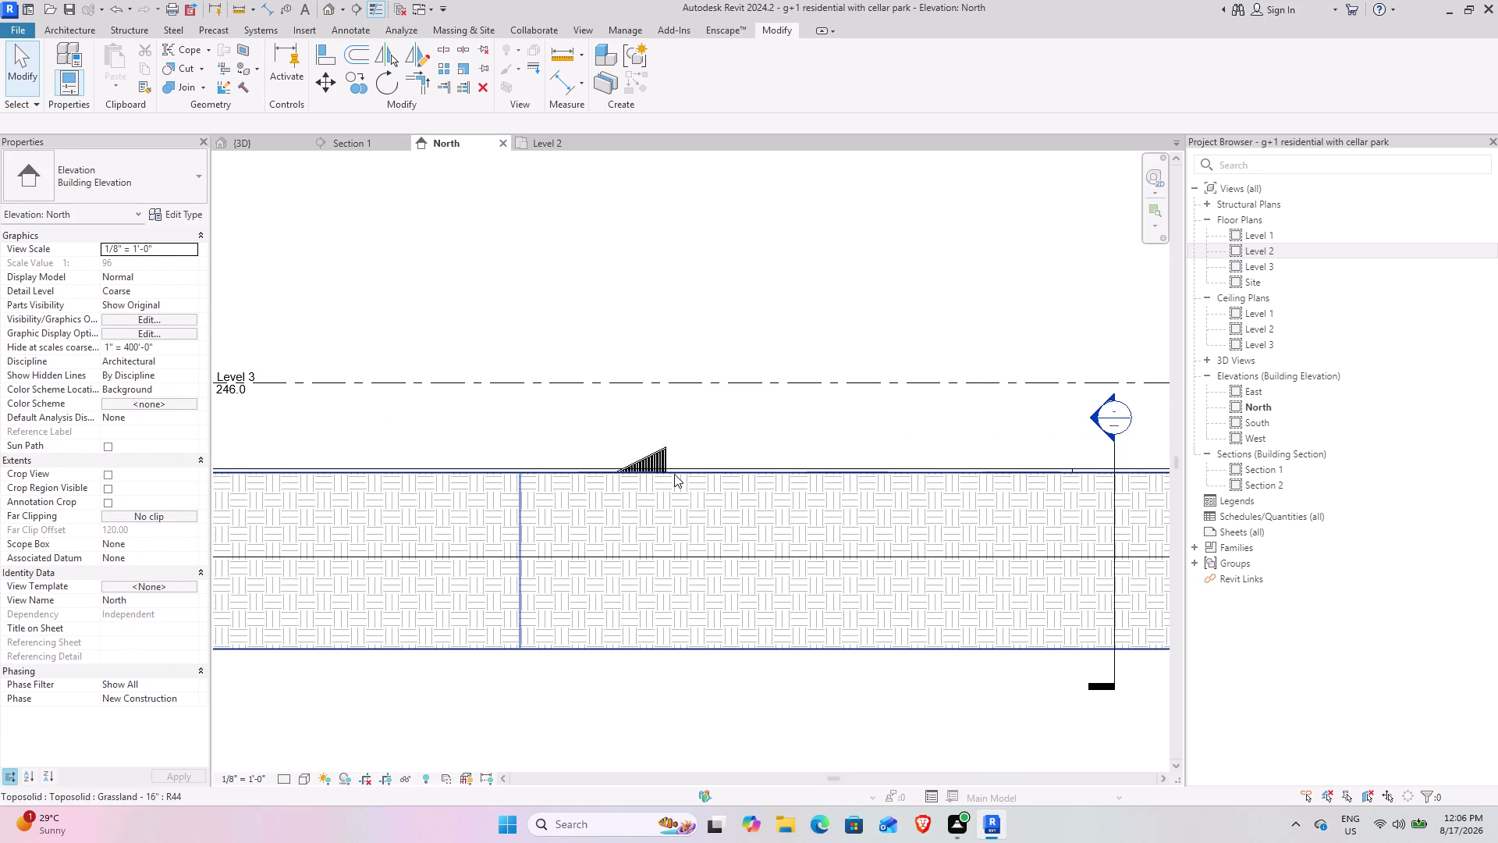
click(644, 461)
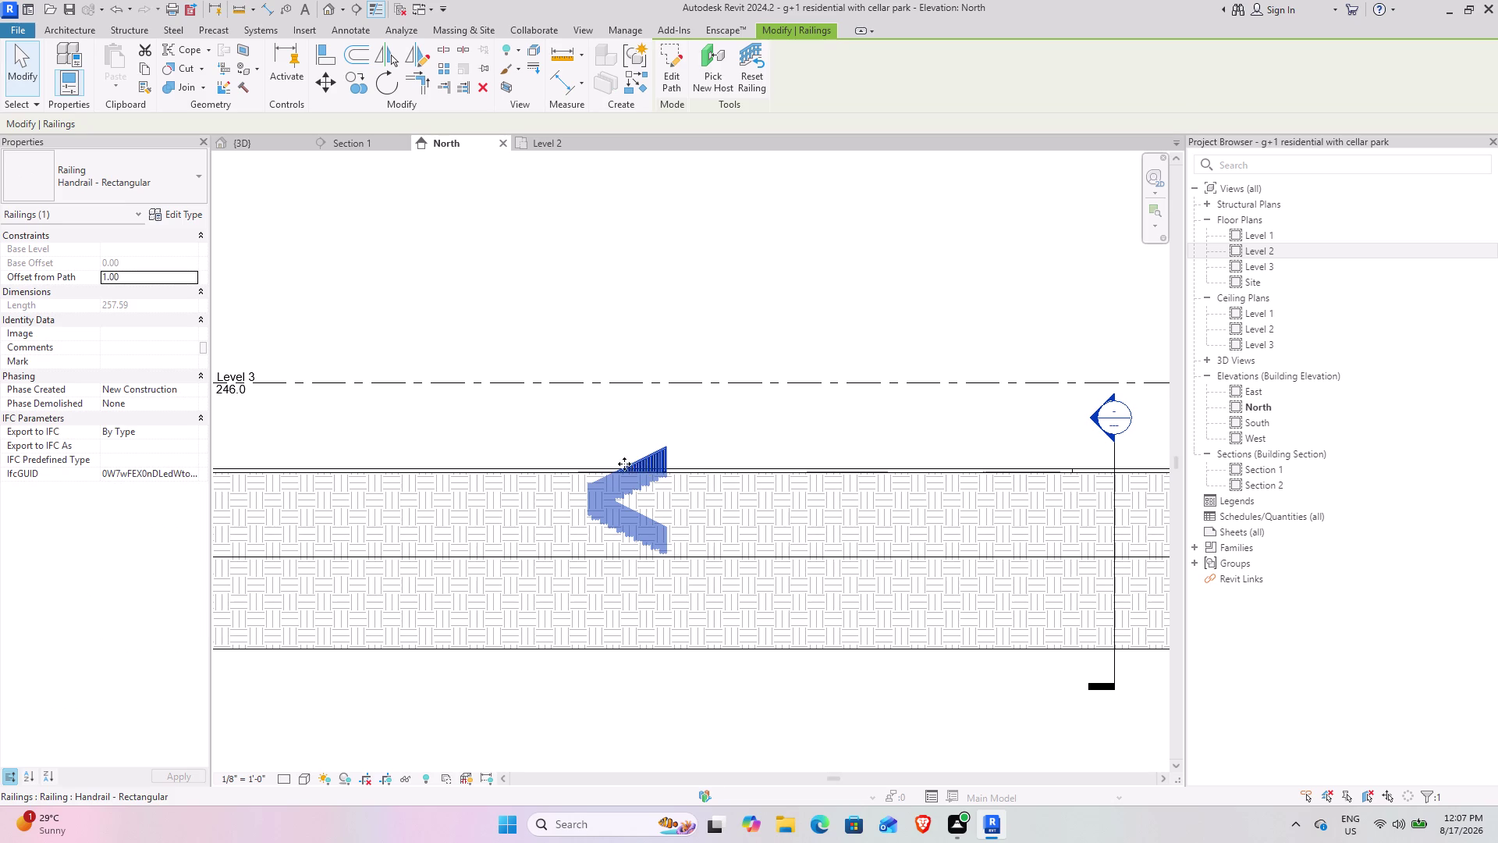
click(629, 293)
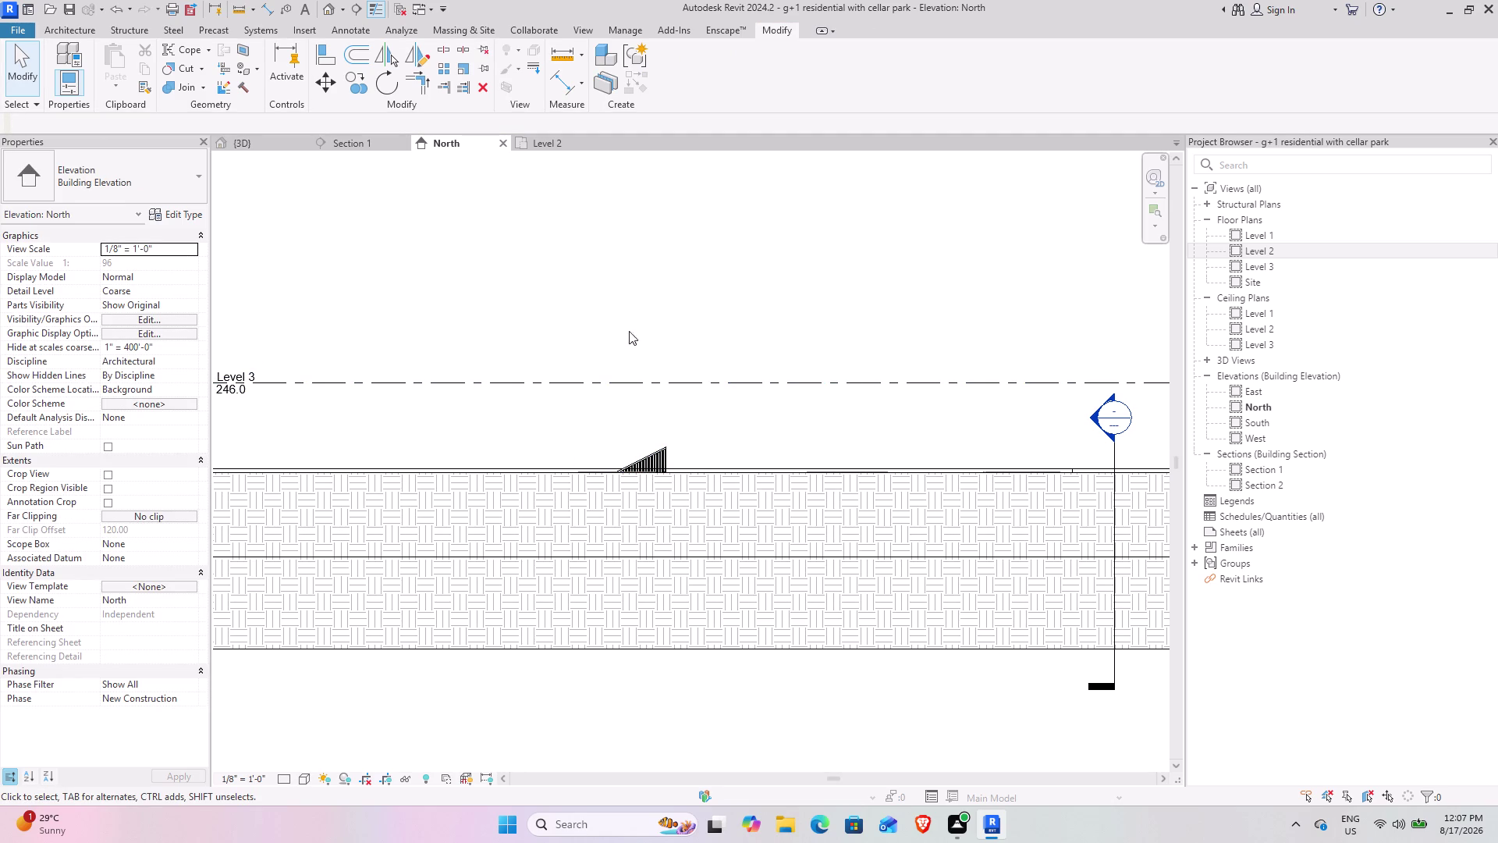
Window-select the 36 elements along the level lines and ground.
scroll(down, 3)
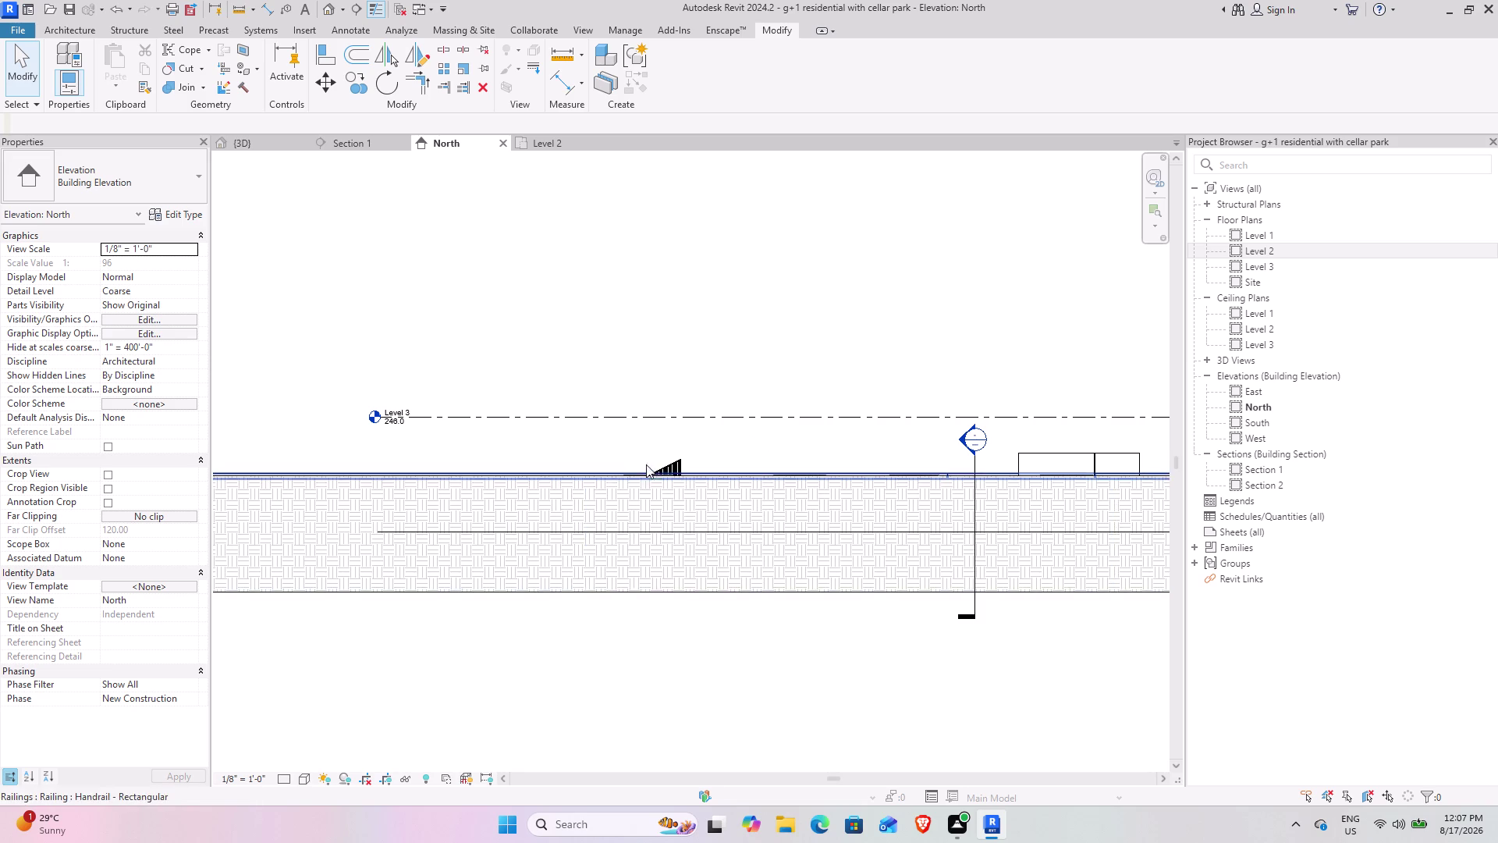
scroll(down, 3)
drag(436, 400, 602, 481)
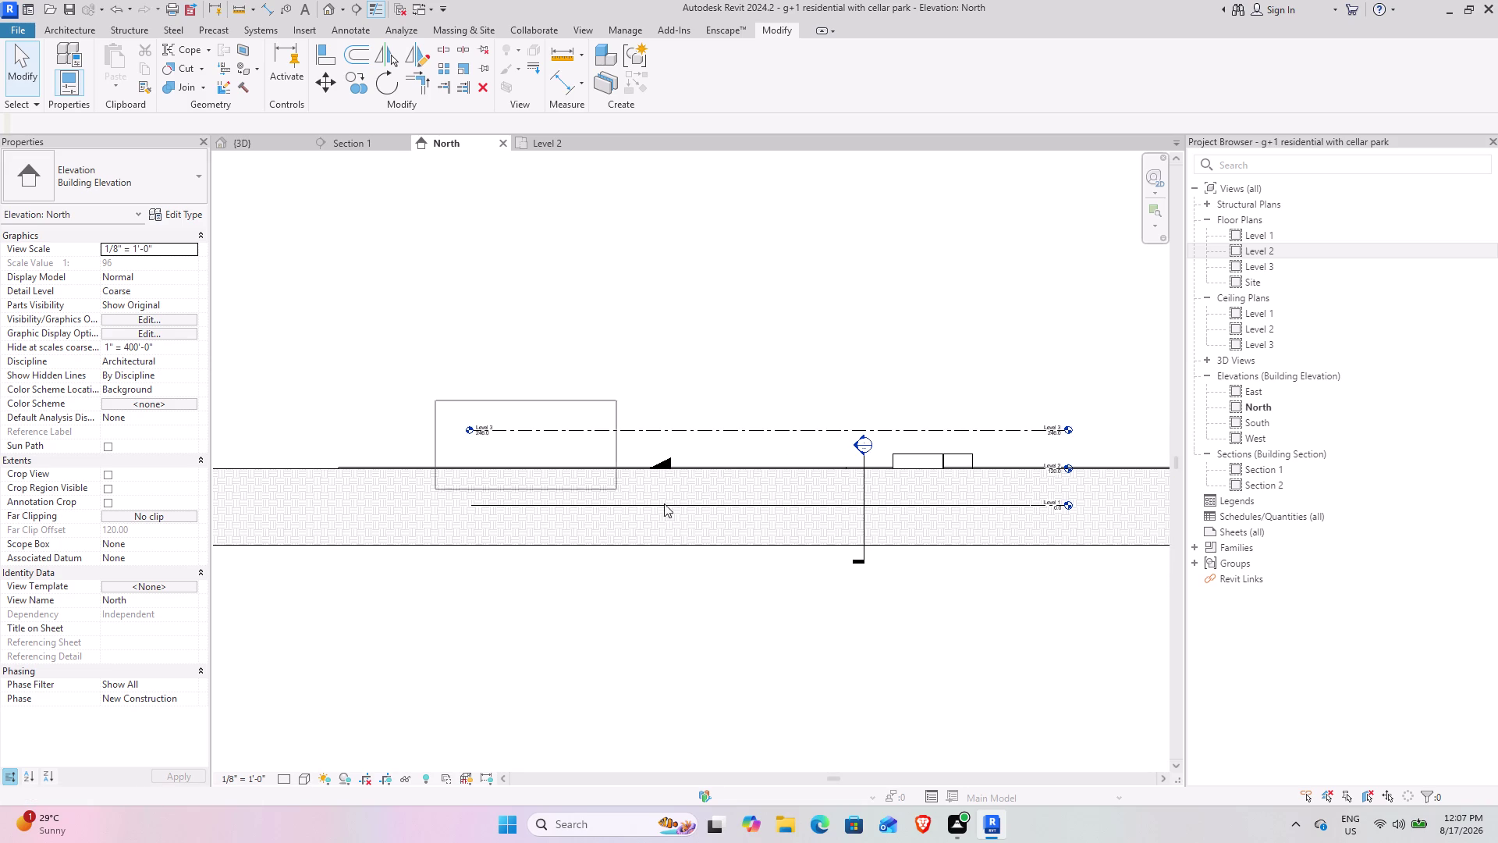
drag(602, 481, 758, 528)
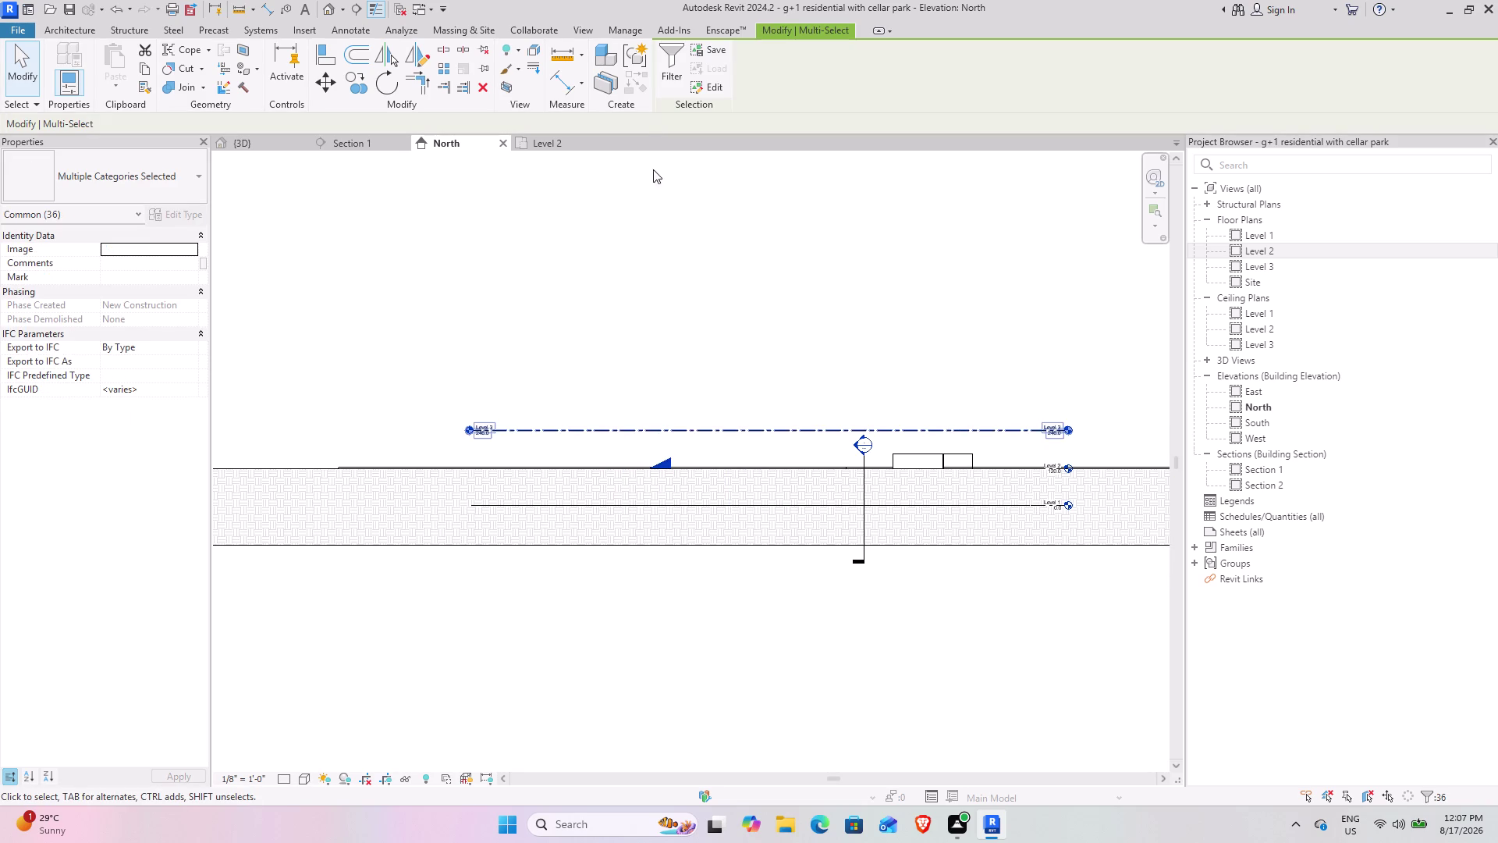
Filter the selection to Railings, Top Rails and Stairs categories only, excluding Columns and Walls.
click(669, 70)
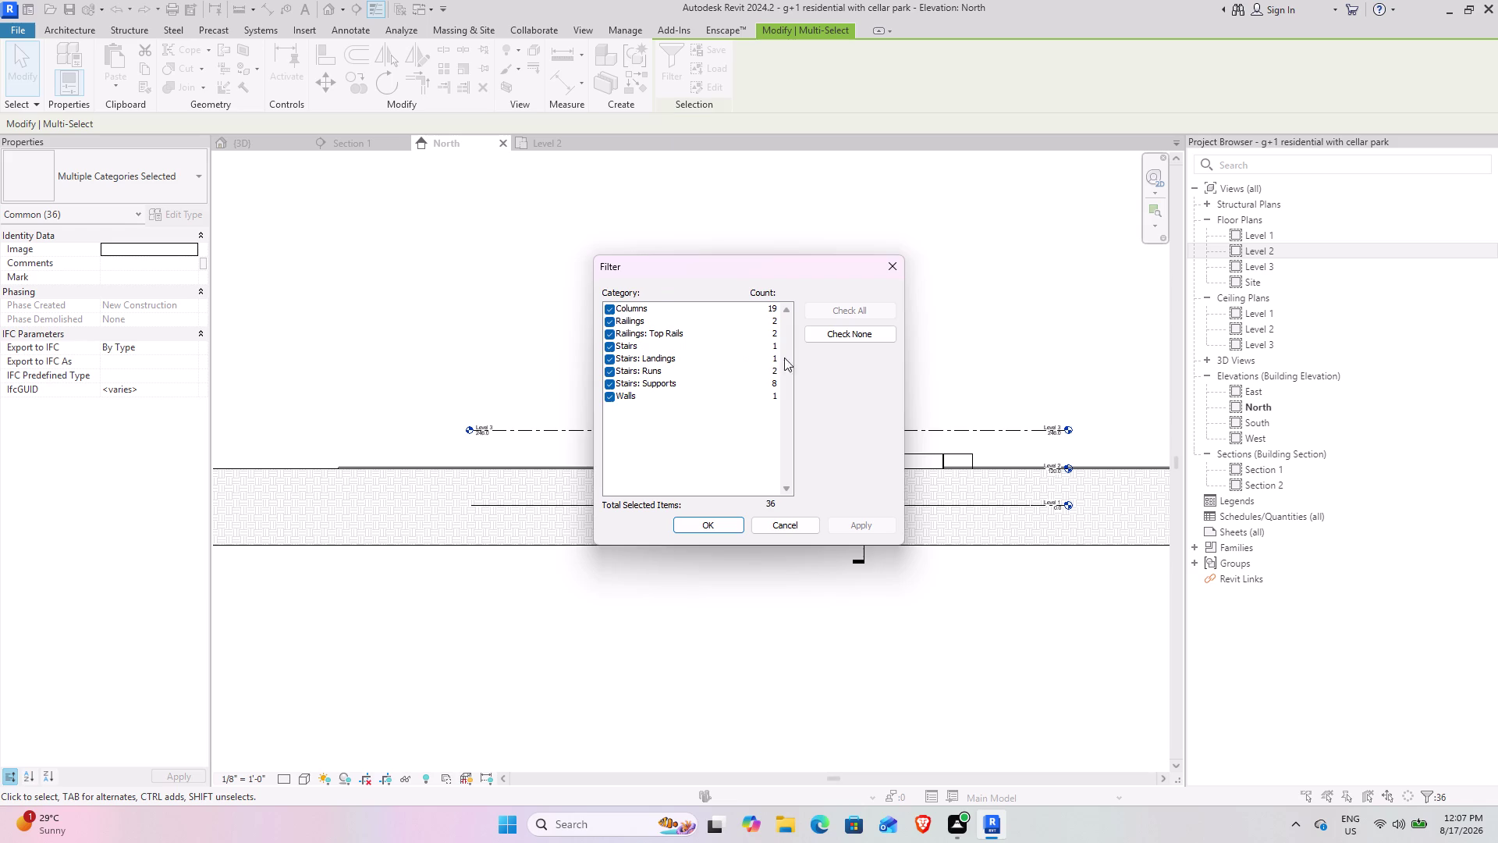
click(859, 333)
click(609, 337)
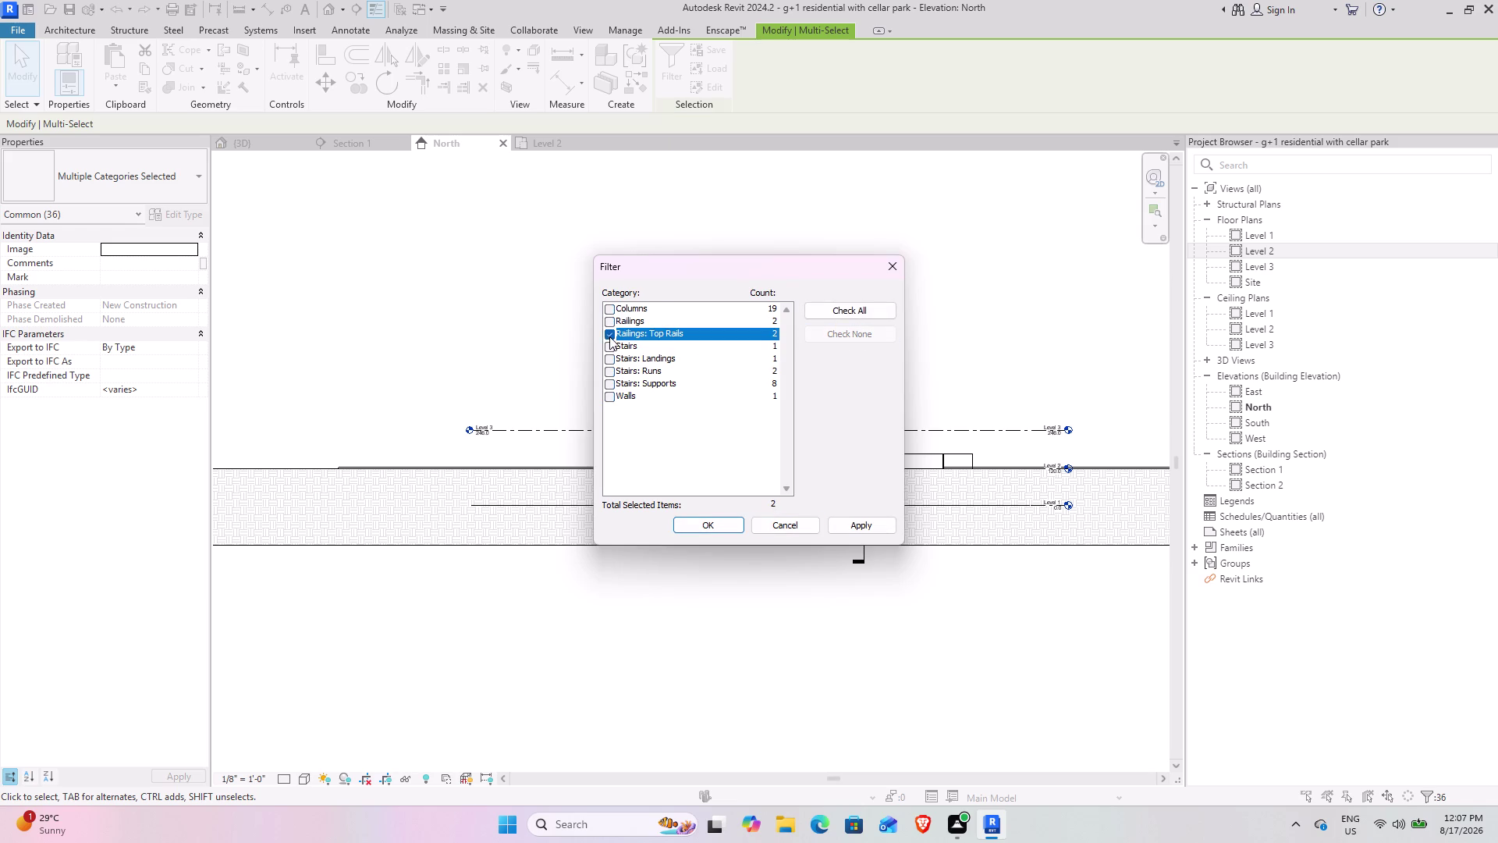
click(607, 321)
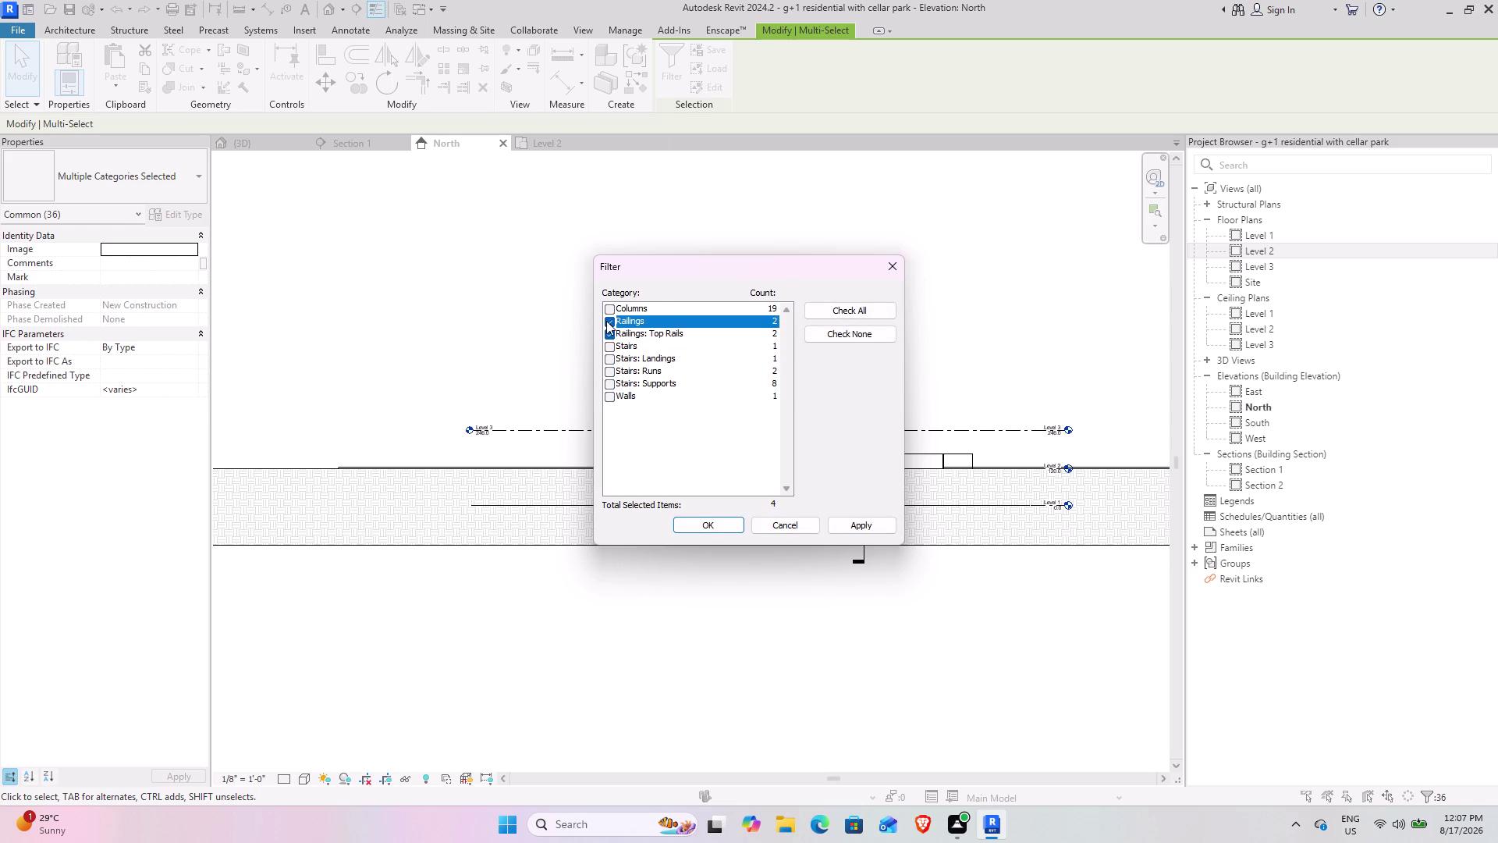
click(607, 345)
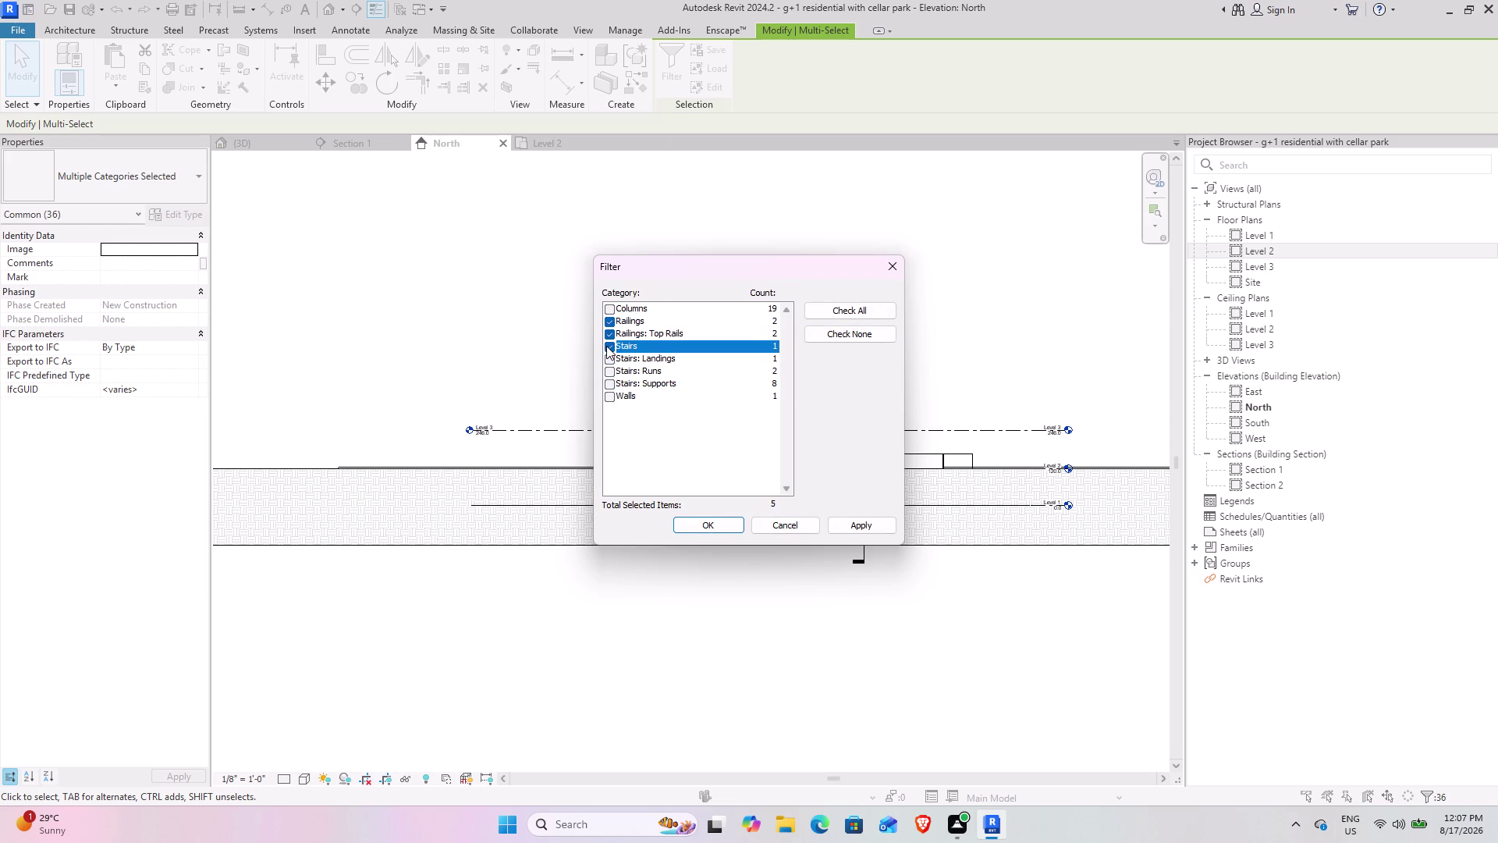
click(609, 359)
click(609, 374)
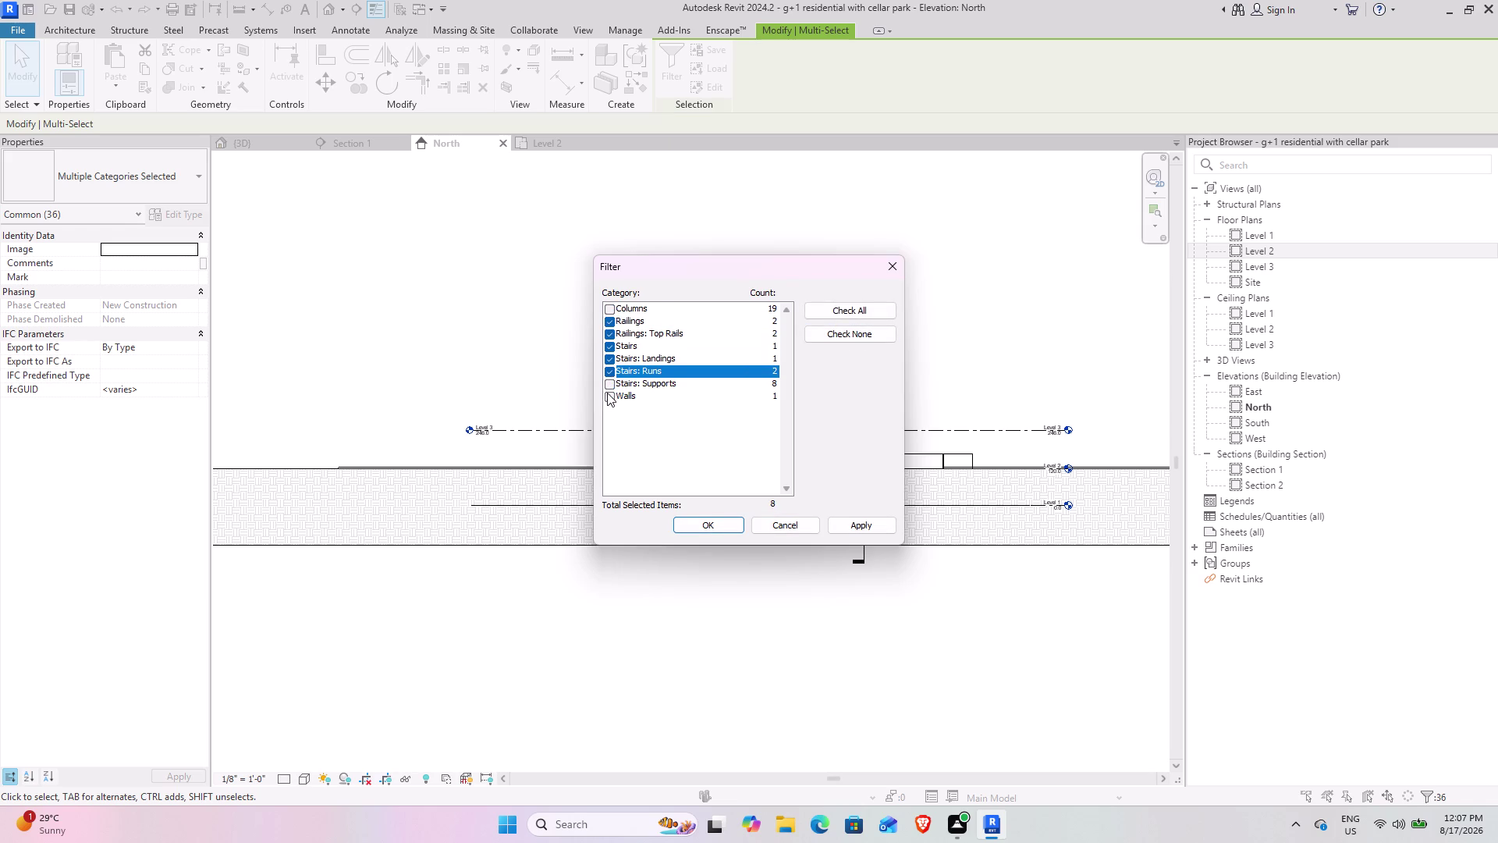
click(610, 381)
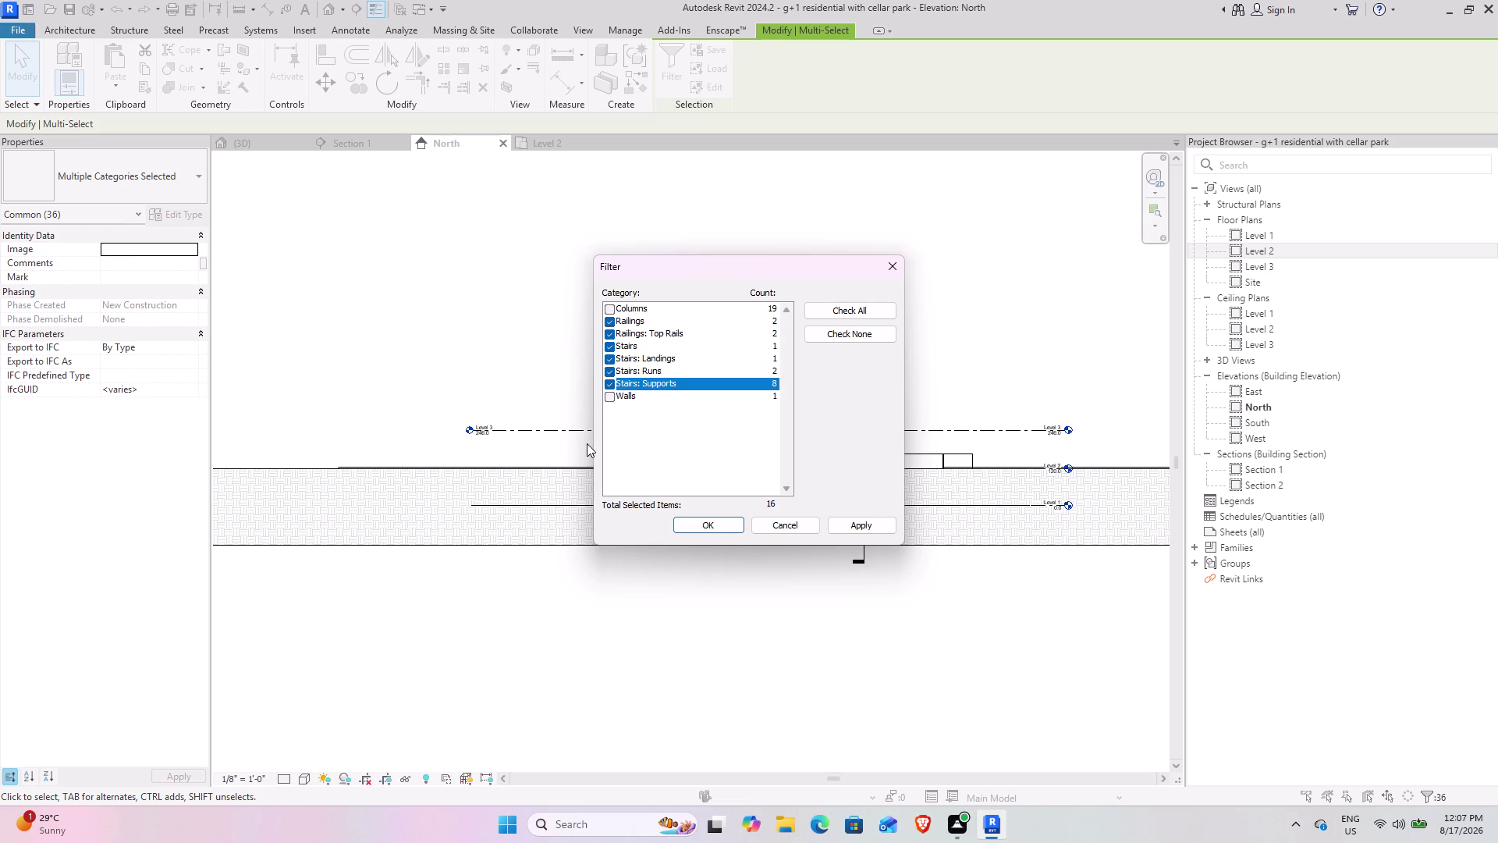
click(713, 522)
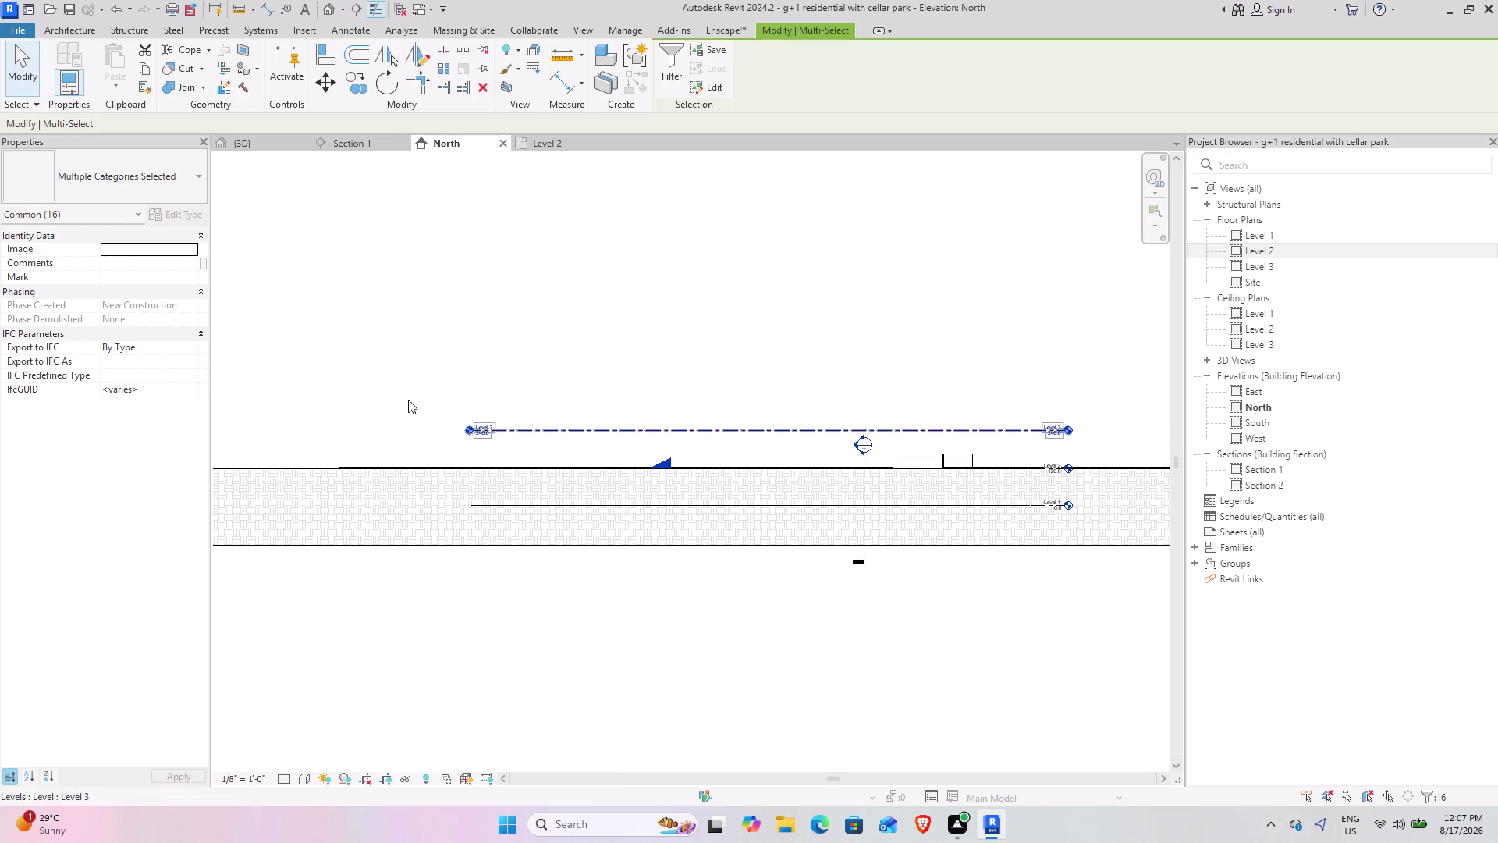
click(146, 66)
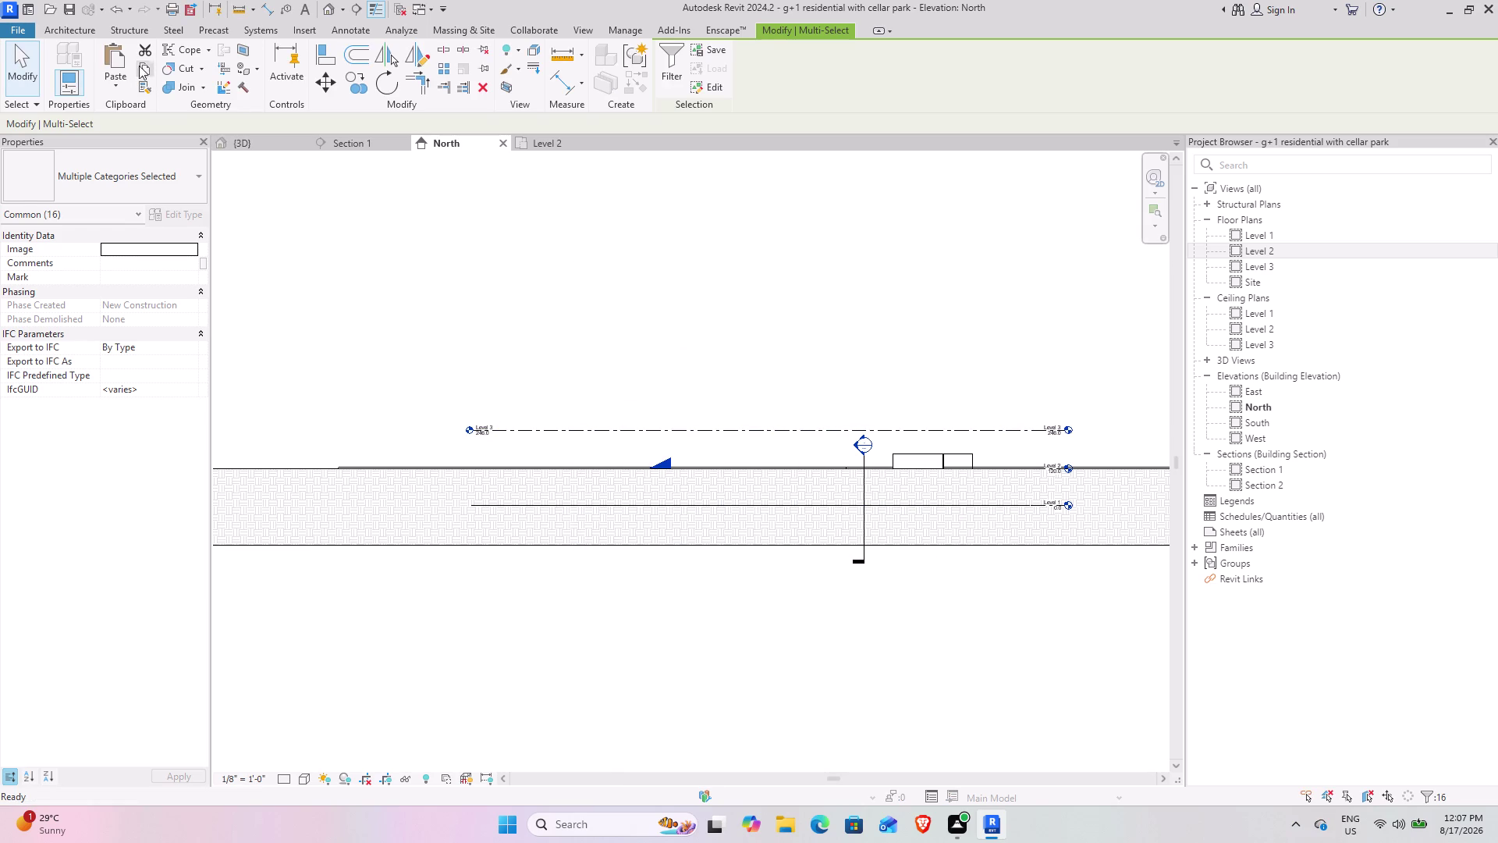
Extend the multistory stair to Level 2 with Select Levels, then clear the selection.
click(109, 85)
click(173, 152)
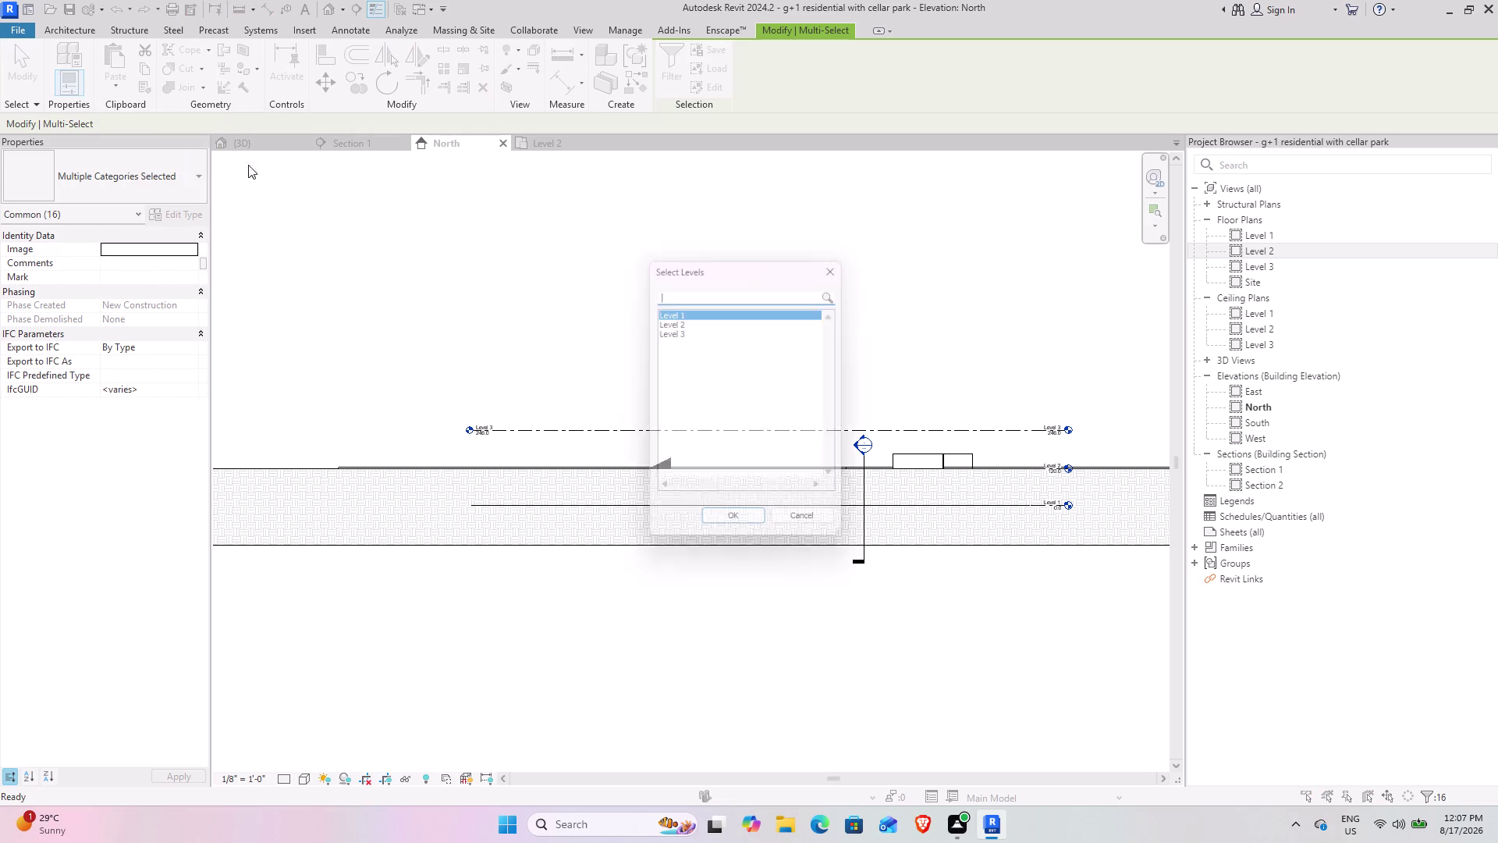
click(682, 320)
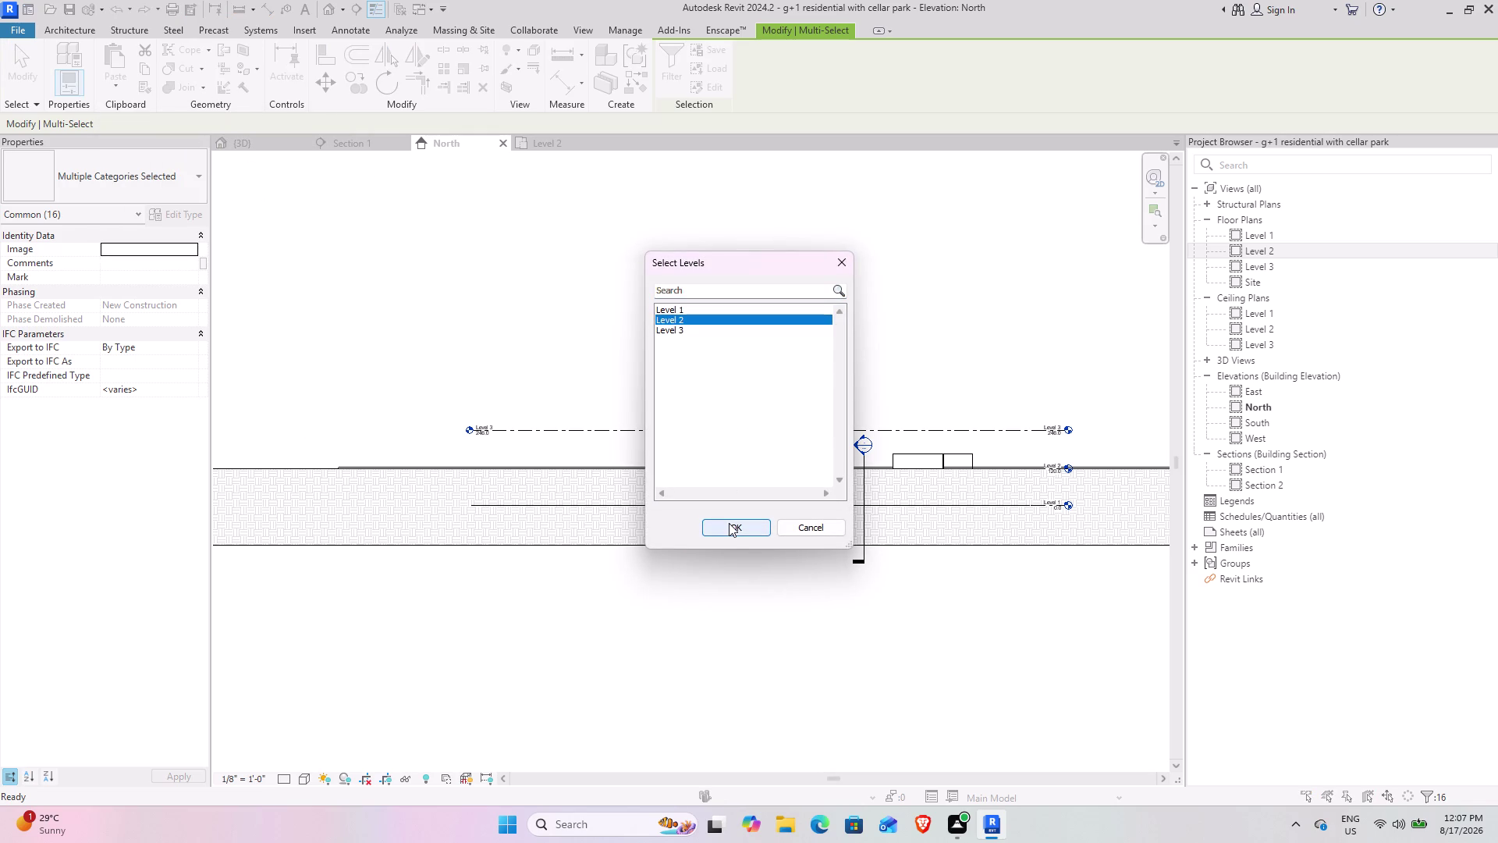
click(729, 523)
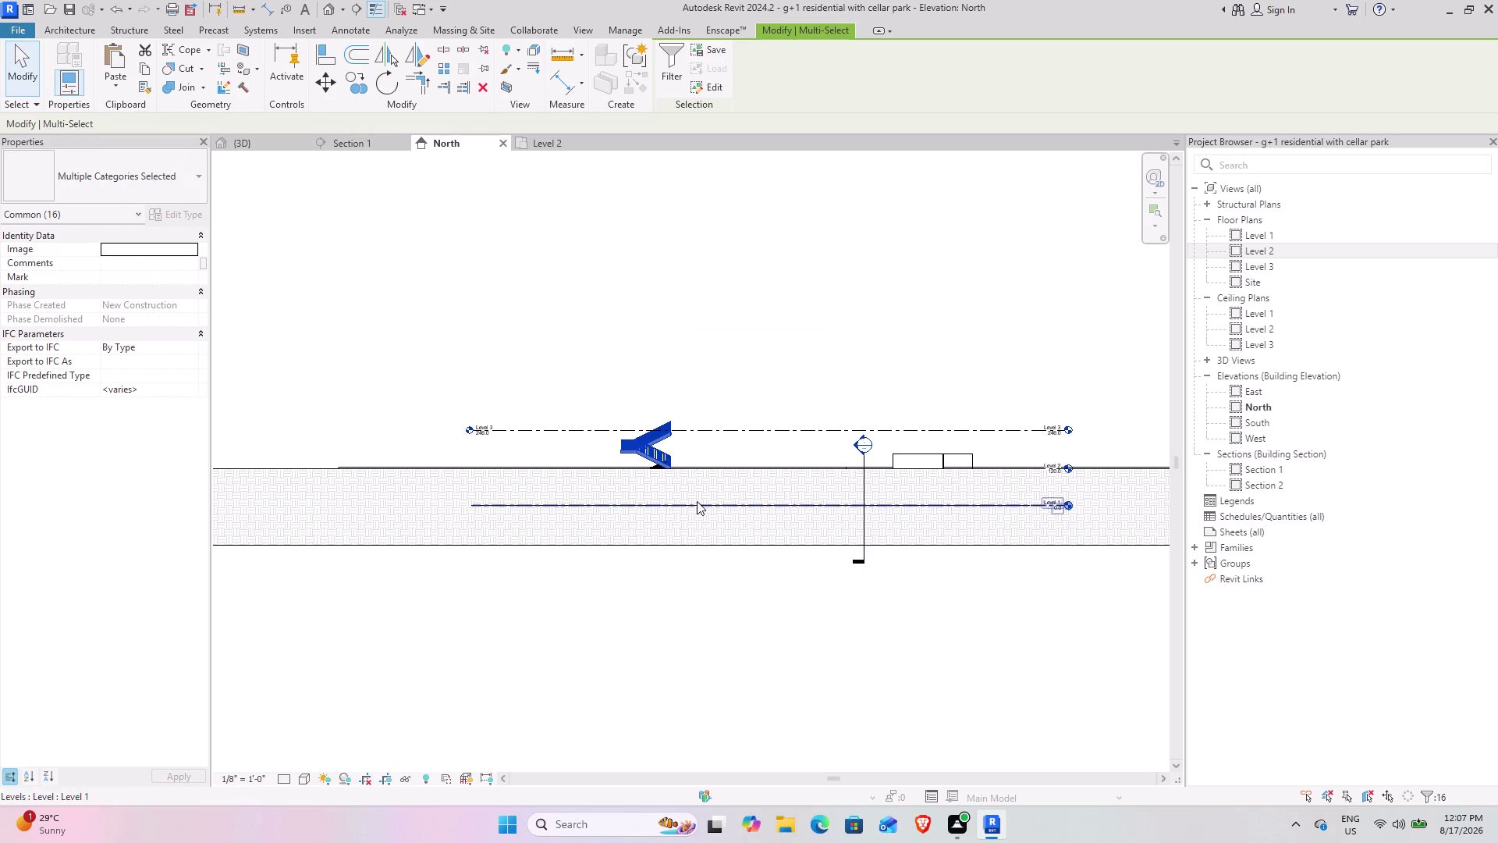
click(654, 333)
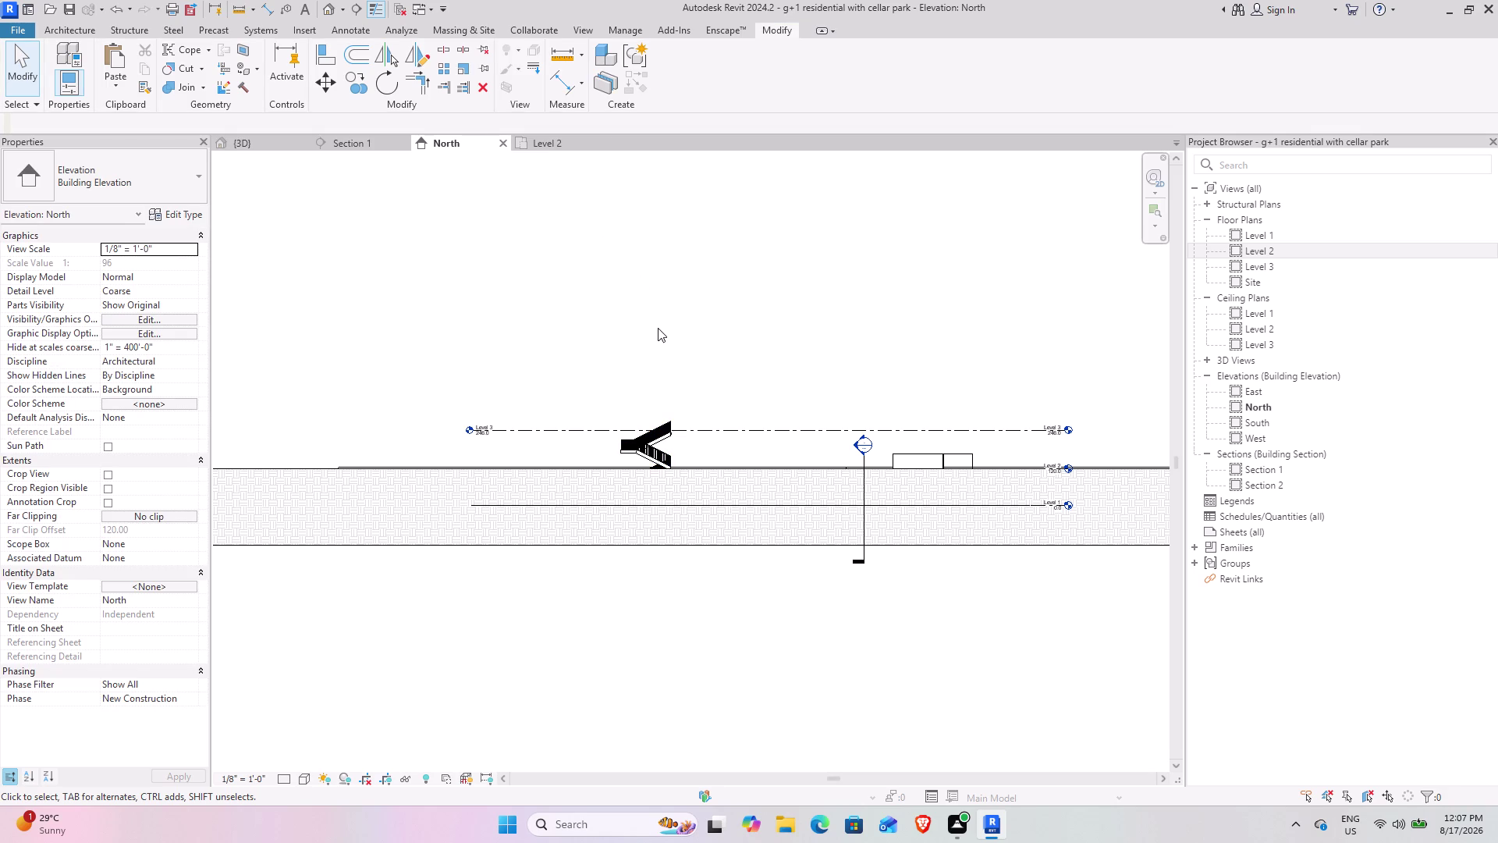
Switch to the {3D} view and orbit to look down at the stairs.
scroll(down, 3)
click(269, 140)
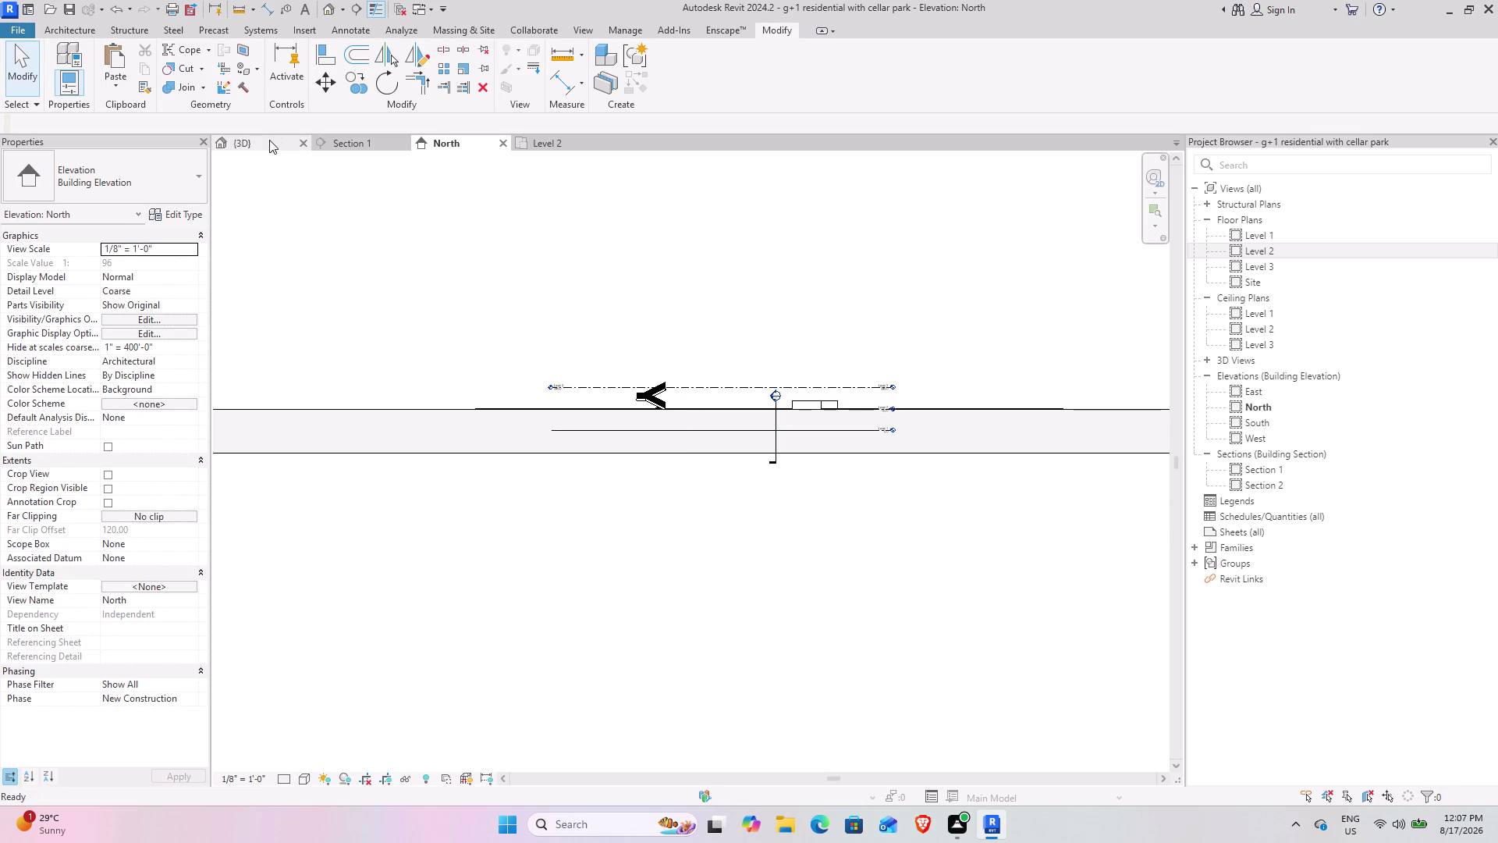
middle_drag(531, 483, 746, 410)
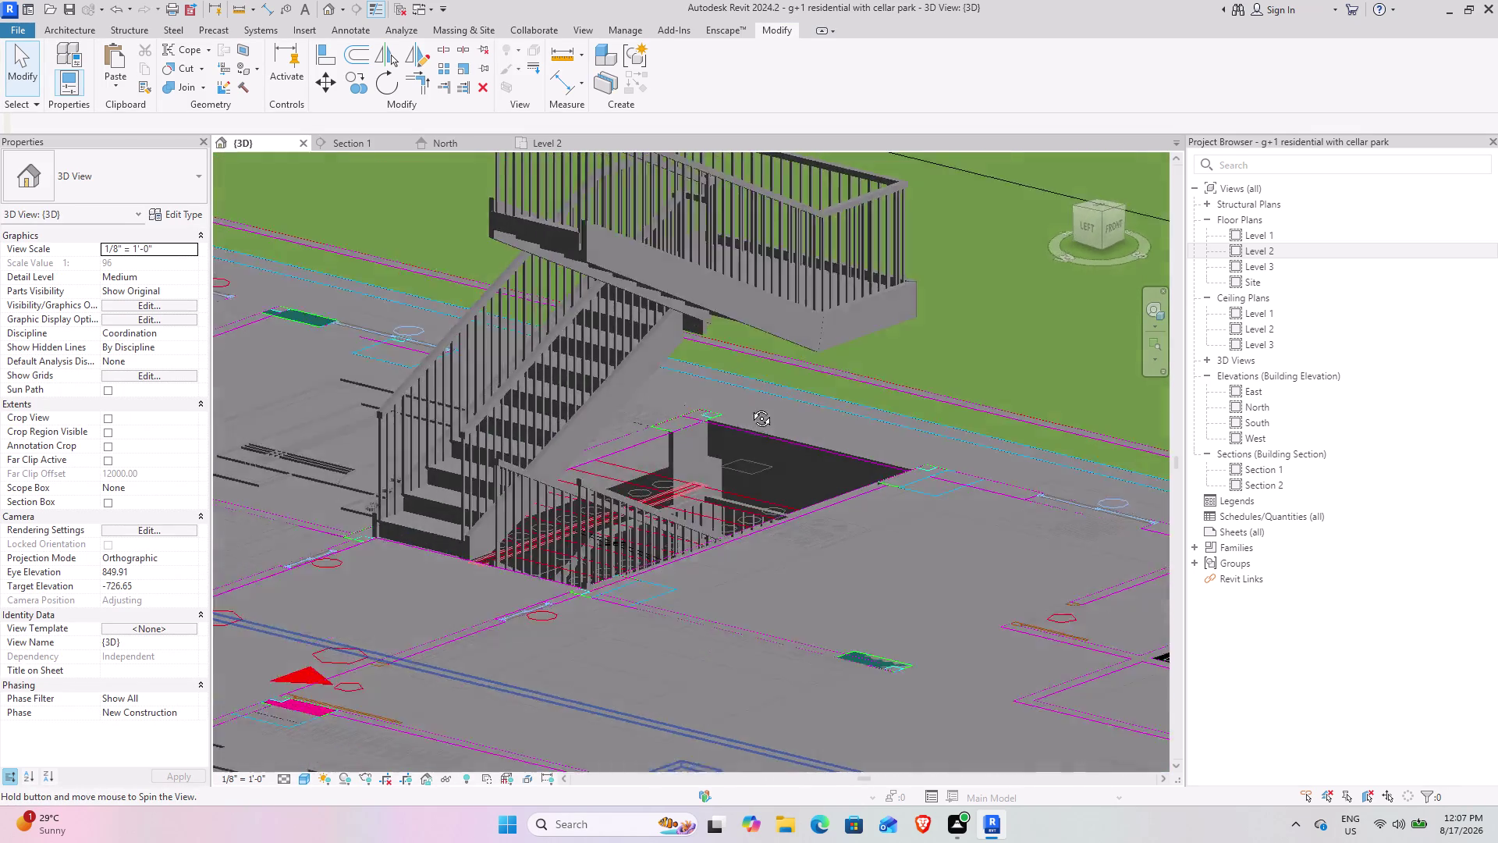
middle_drag(746, 410, 502, 448)
scroll(down, 3)
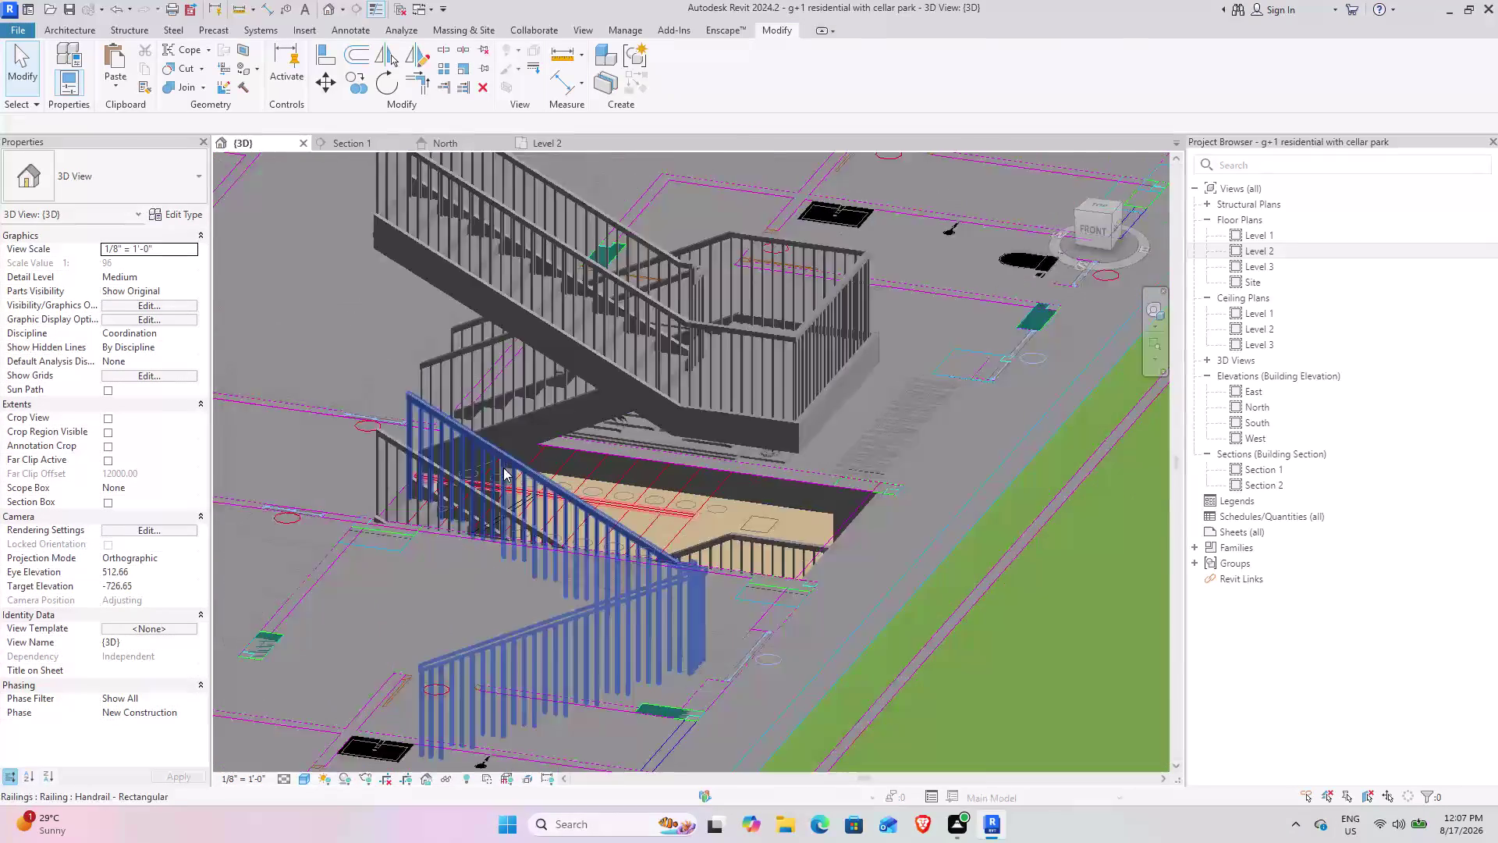
scroll(down, 3)
middle_drag(403, 511, 449, 389)
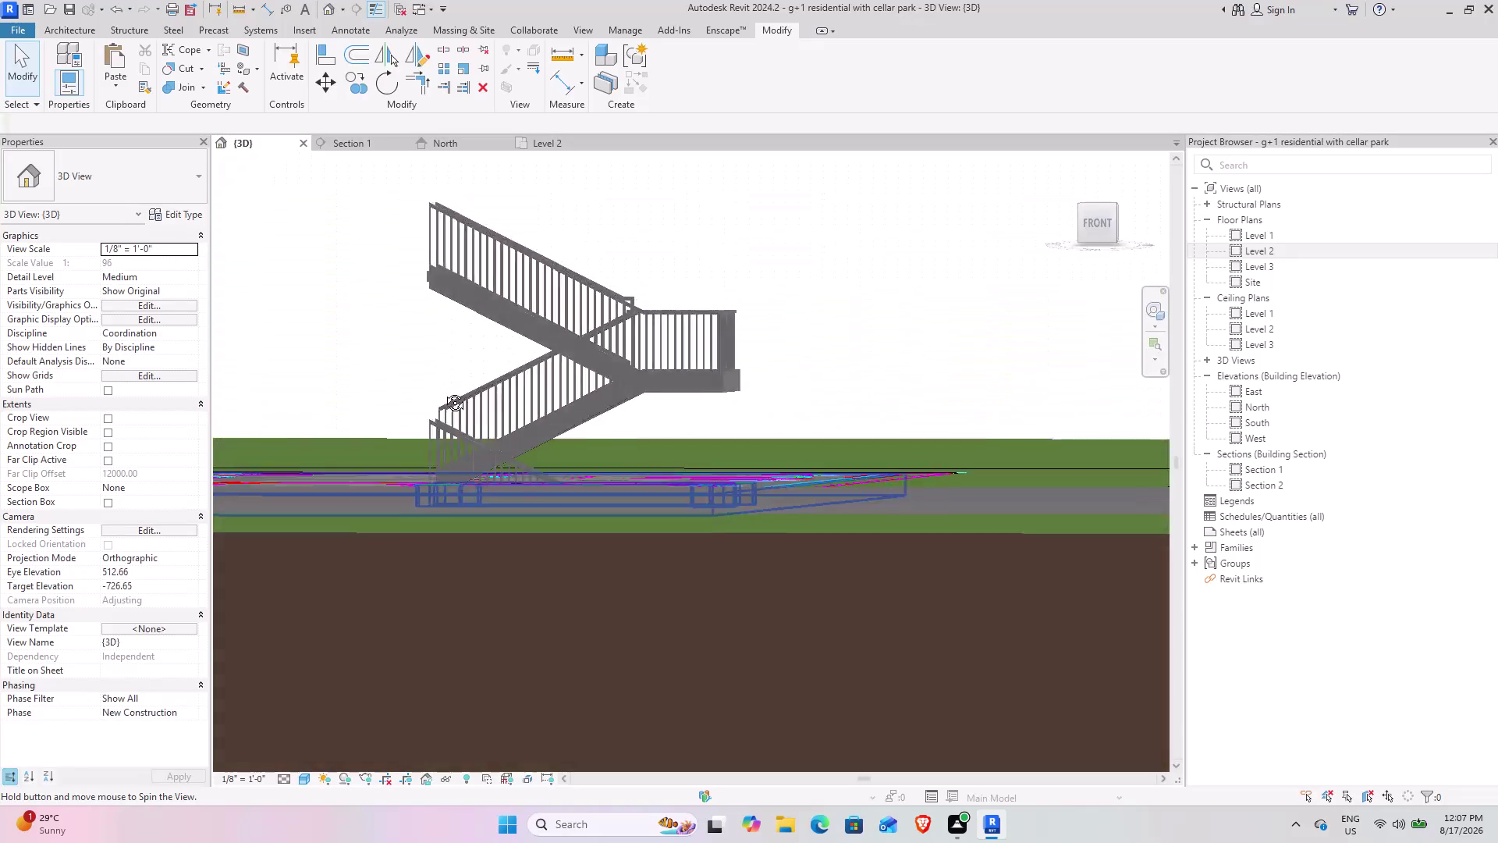
middle_drag(449, 388, 369, 444)
scroll(down, 3)
middle_drag(341, 467, 362, 458)
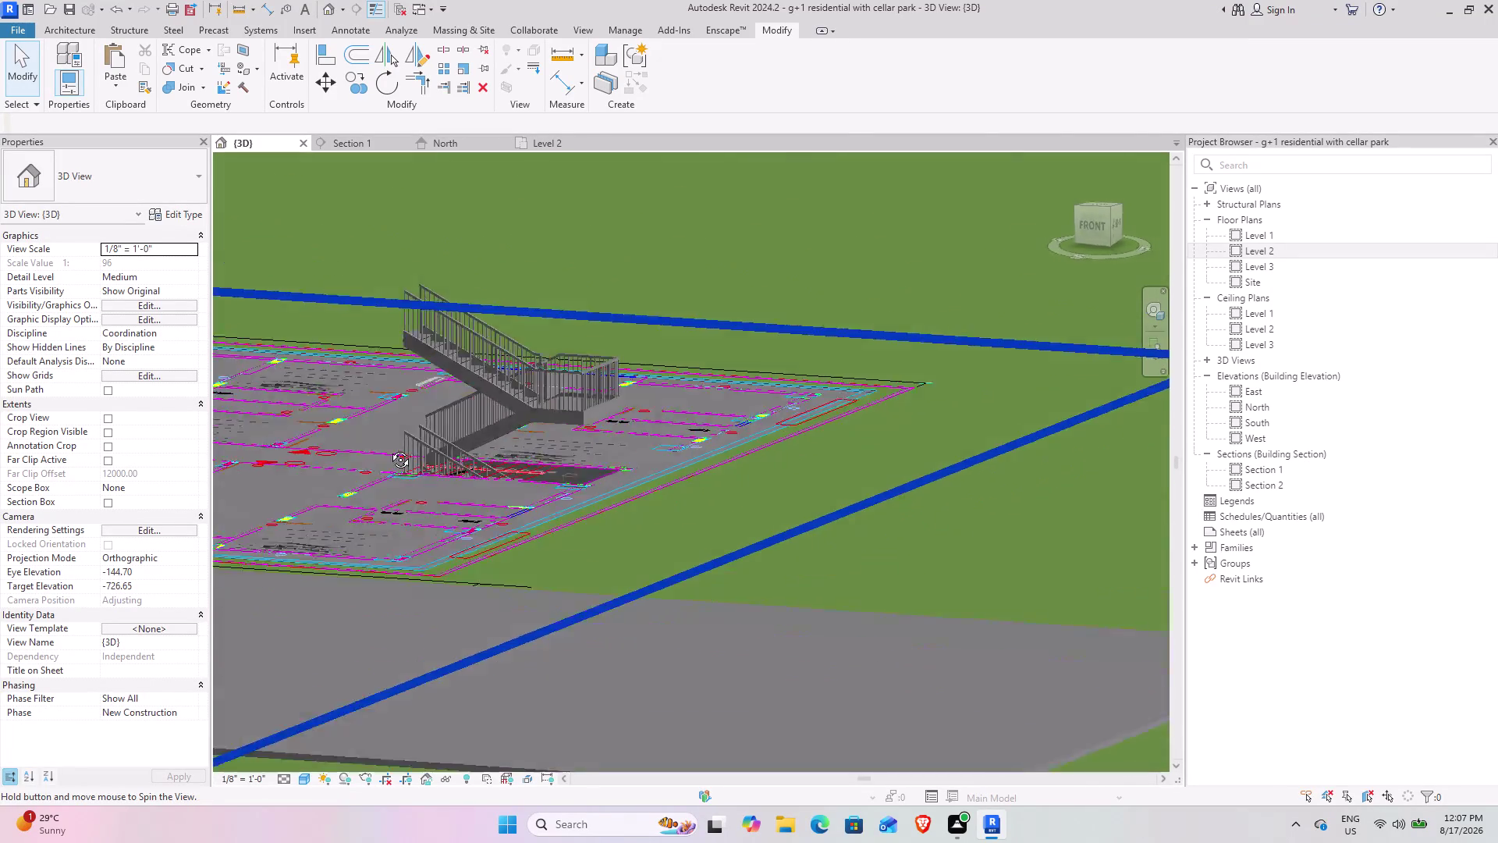
middle_drag(363, 458, 366, 533)
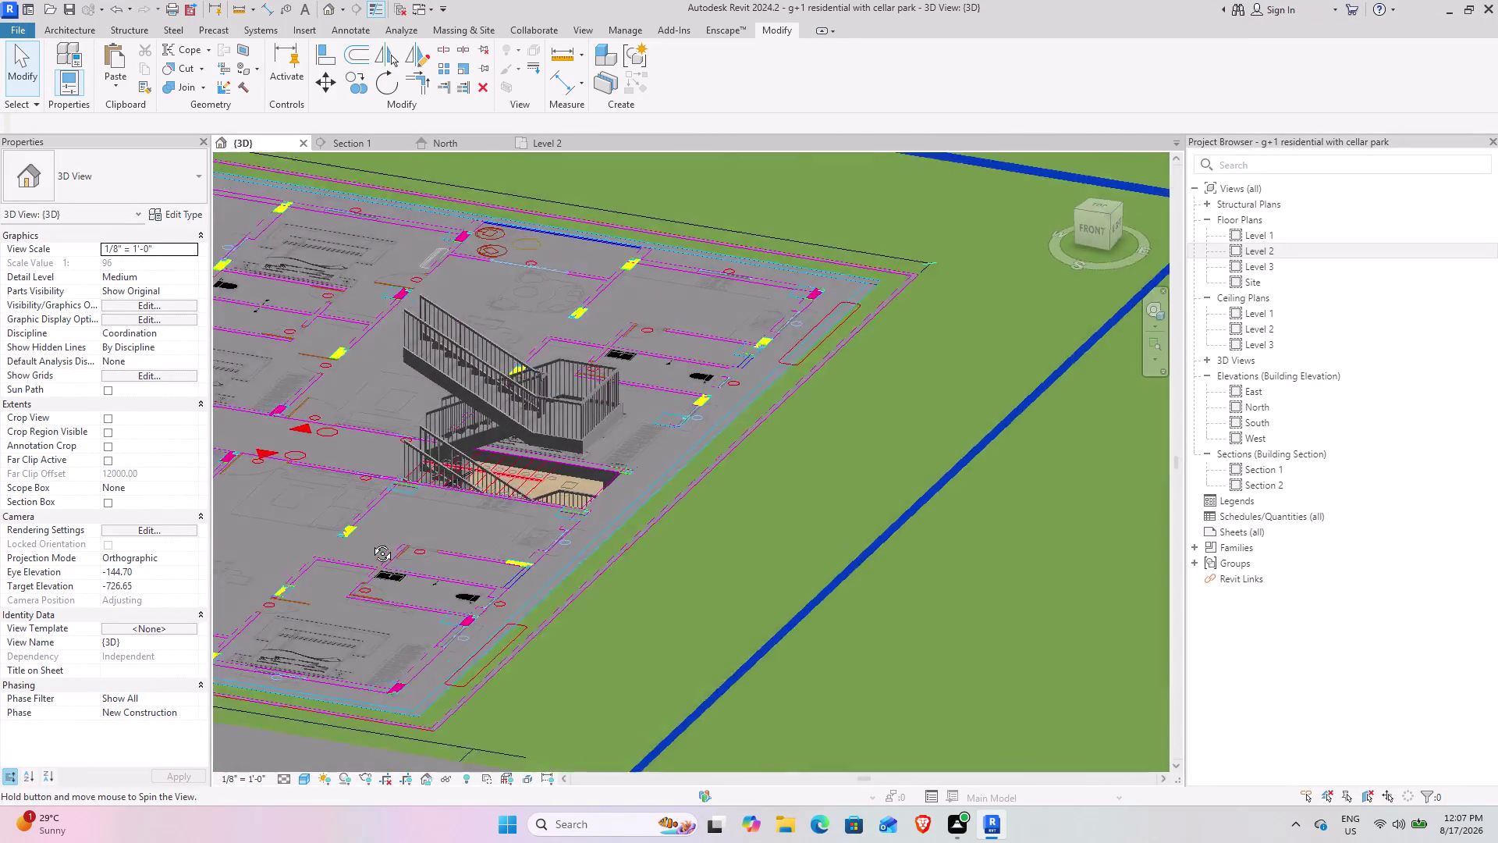
middle_drag(366, 533, 429, 613)
middle_drag(428, 593, 593, 477)
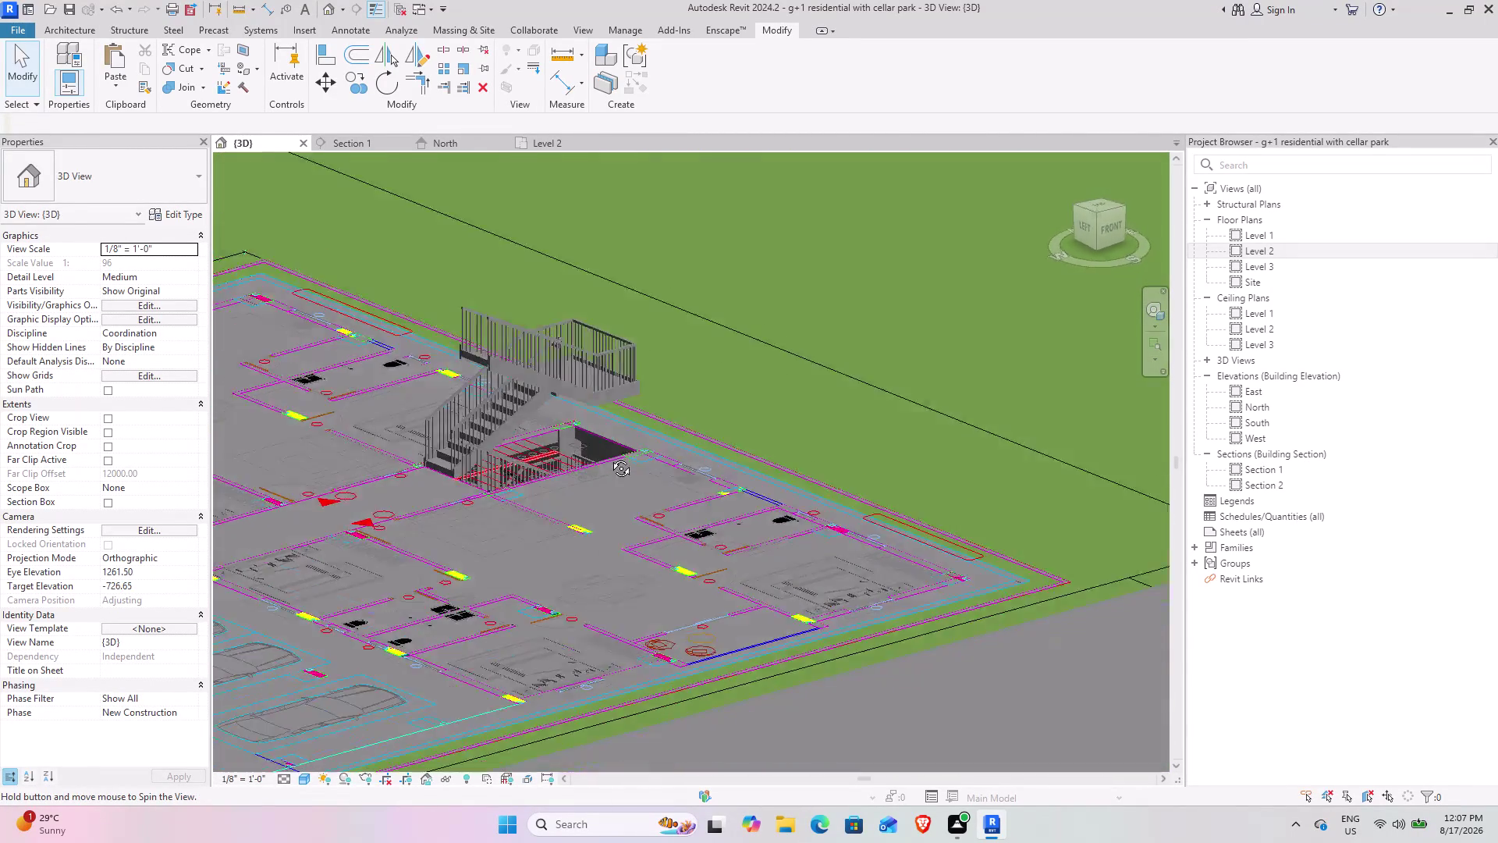
middle_drag(593, 477, 615, 594)
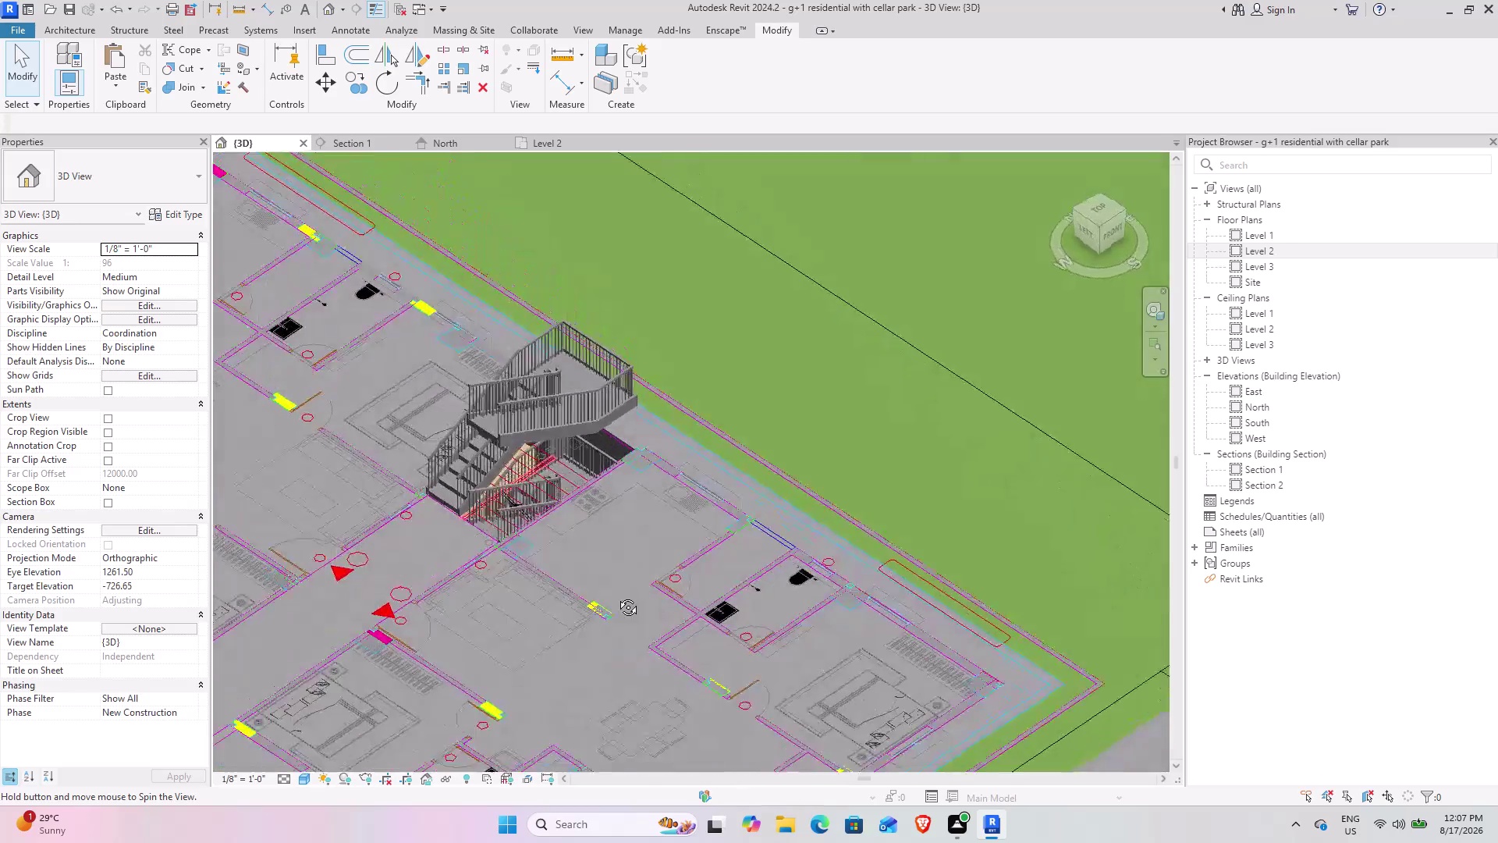
middle_drag(615, 594, 620, 597)
scroll(down, 3)
middle_drag(550, 581, 509, 387)
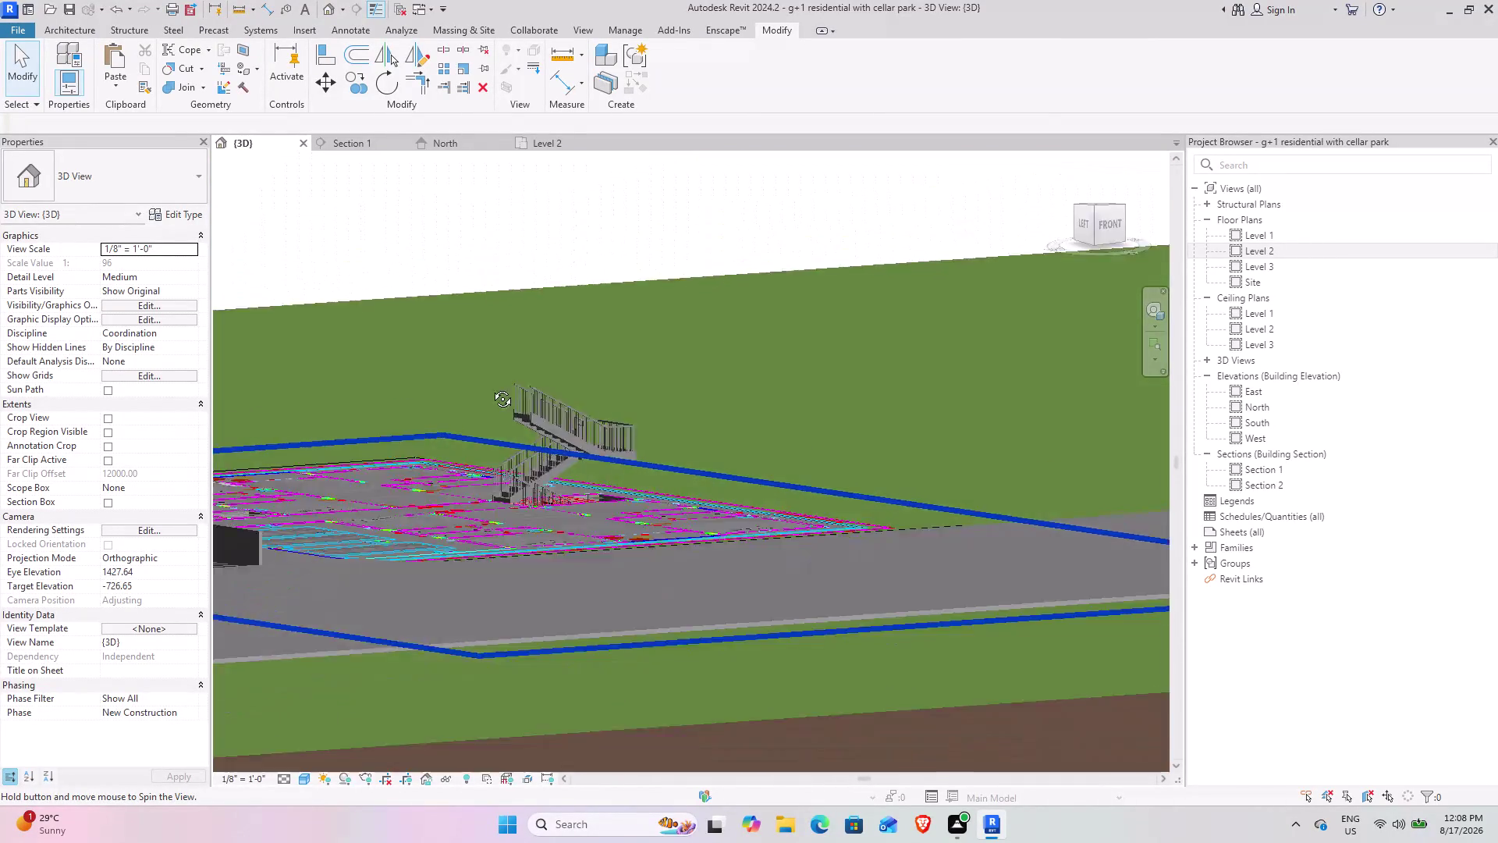
middle_drag(509, 387, 393, 407)
middle_drag(393, 411, 383, 603)
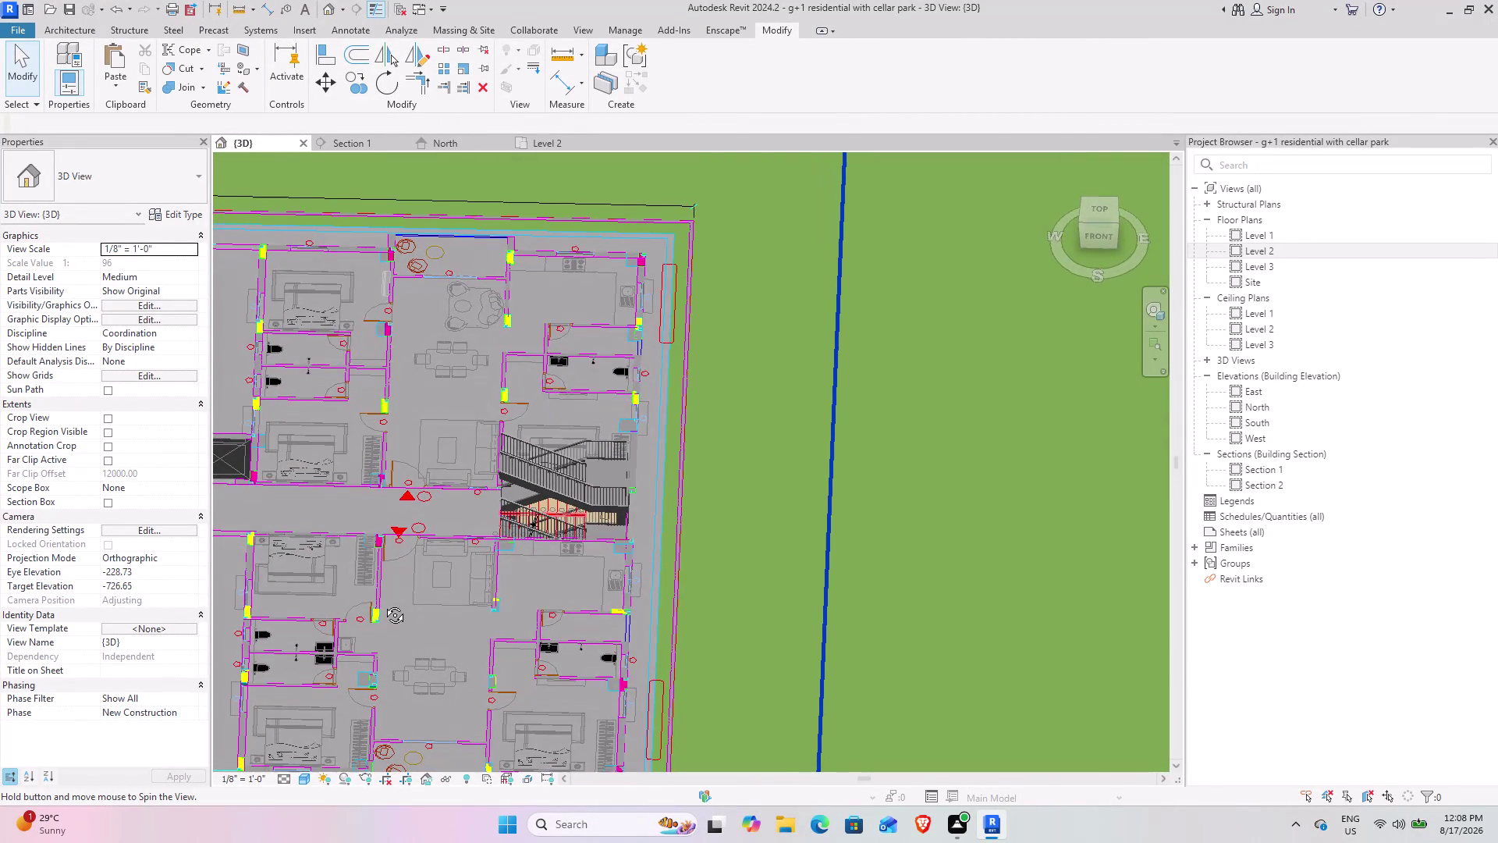
middle_drag(383, 603, 383, 605)
middle_drag(453, 490, 601, 522)
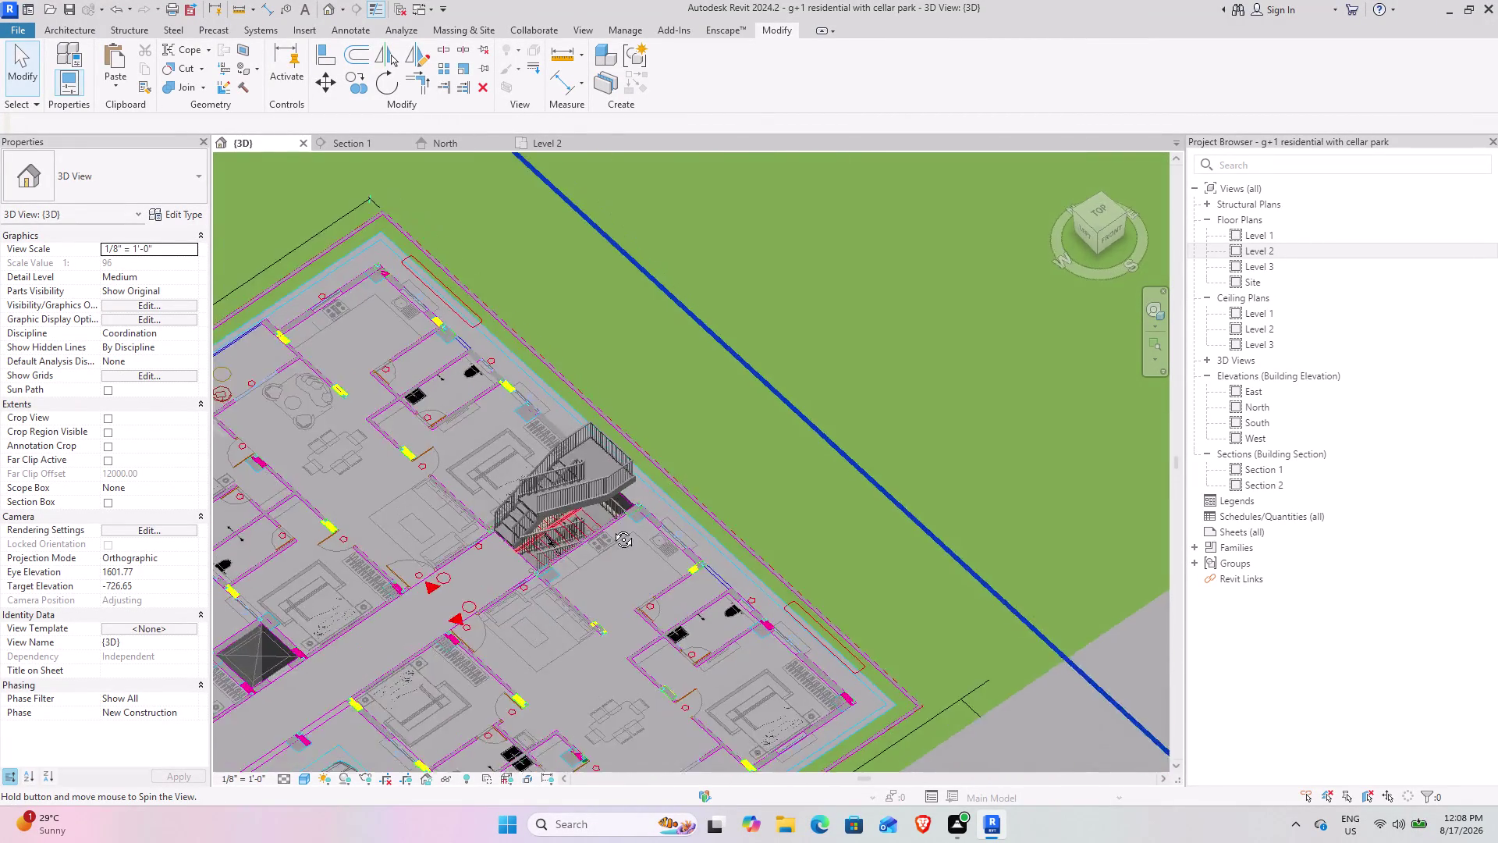
middle_drag(601, 522, 564, 409)
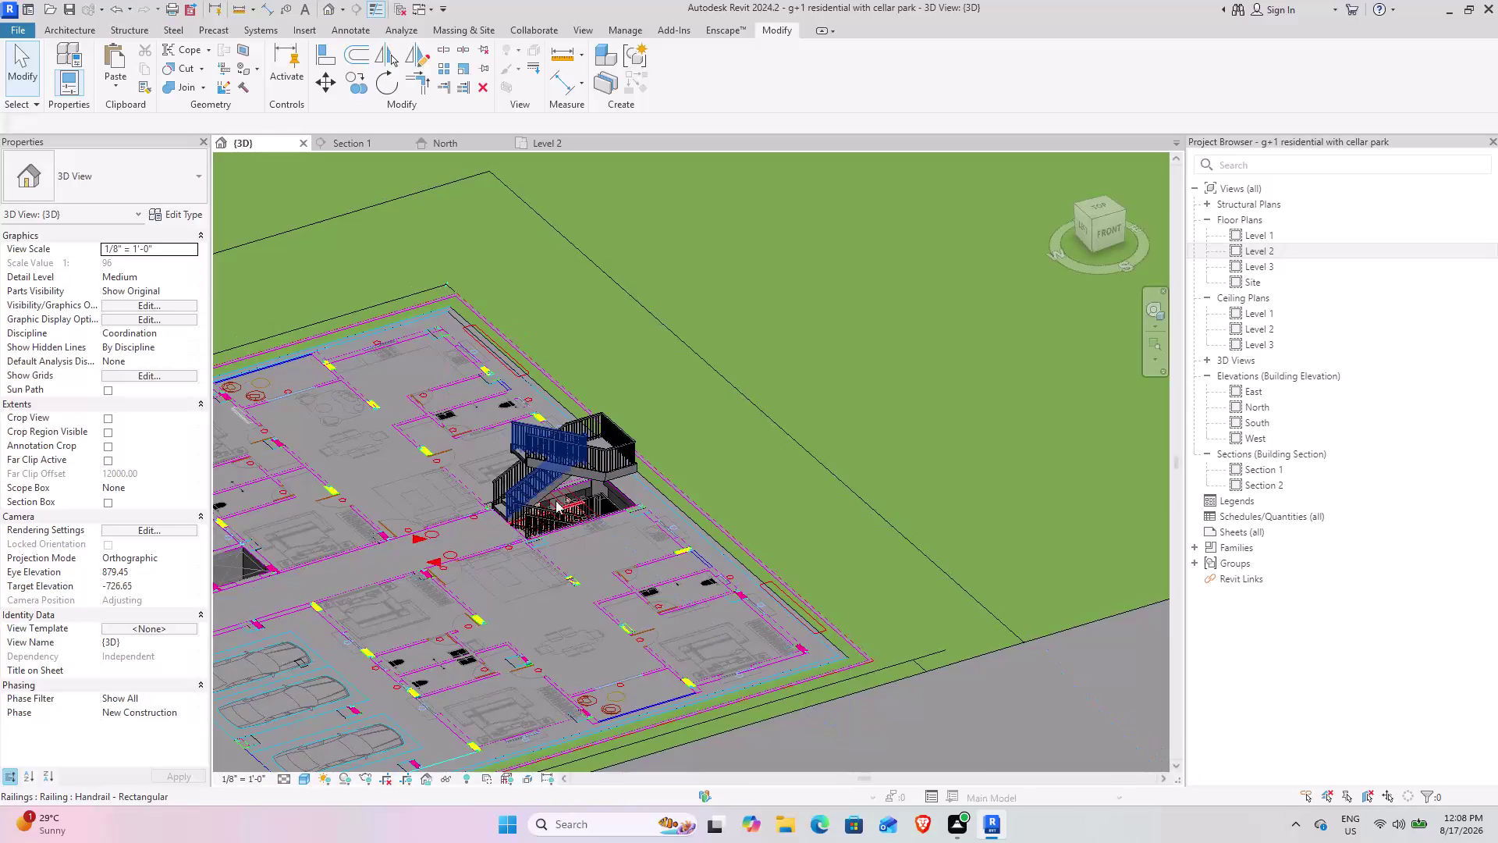
scroll(up, 3)
middle_drag(488, 530, 594, 492)
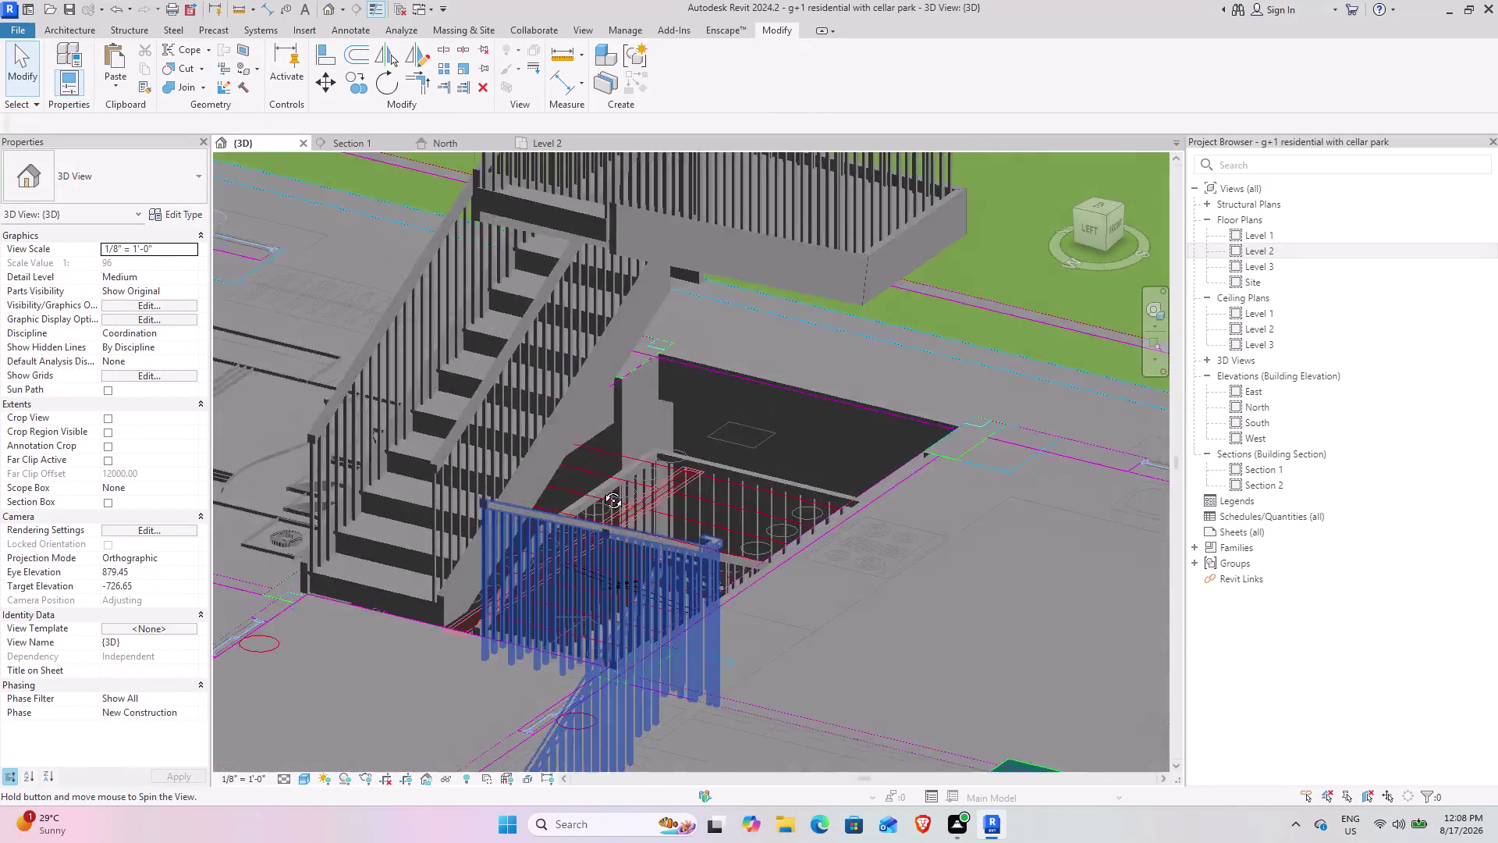
middle_drag(594, 491, 648, 493)
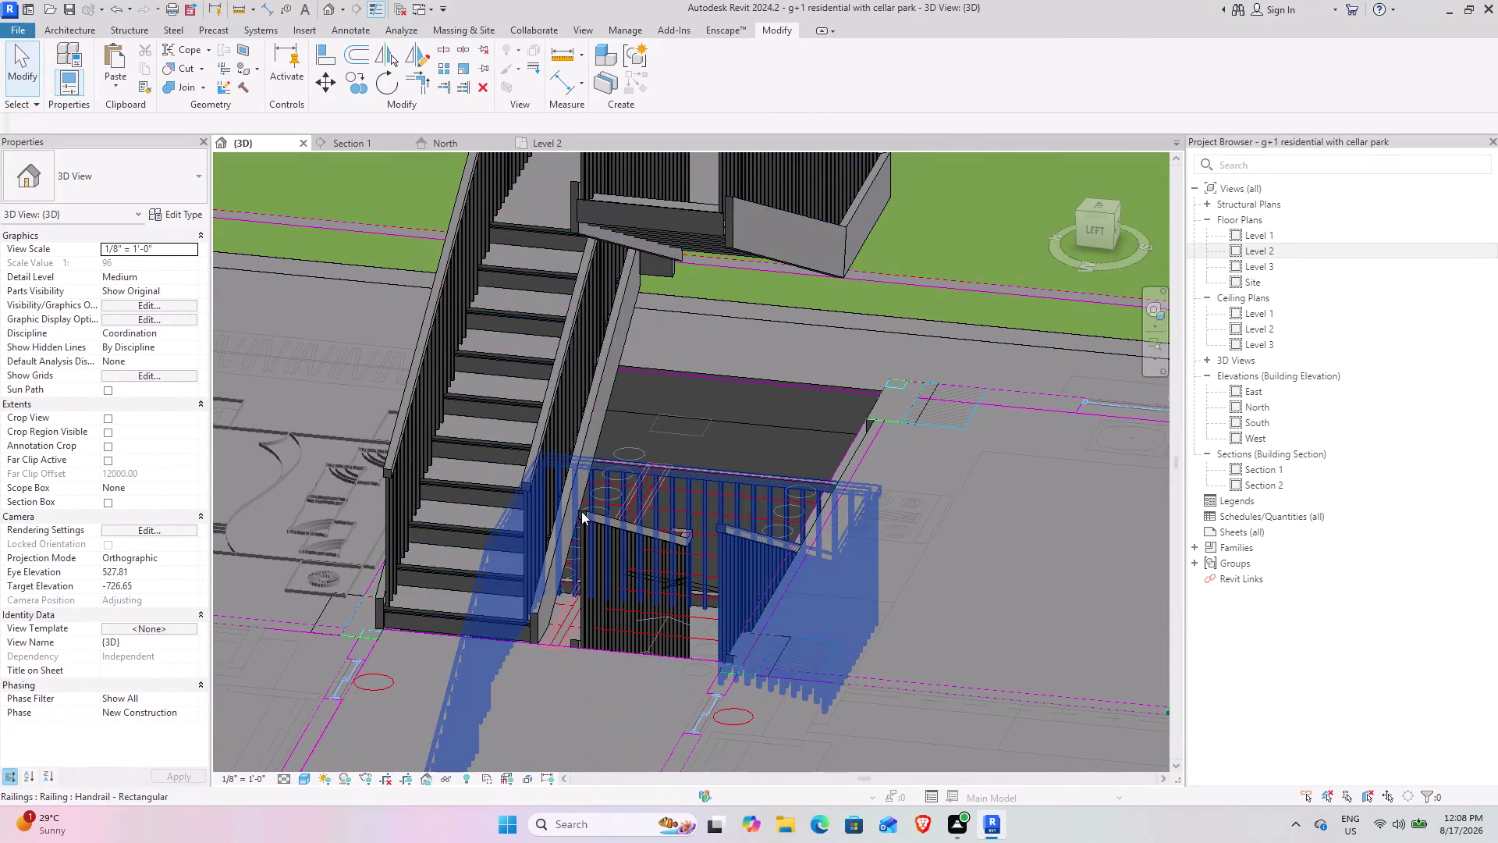
click(567, 512)
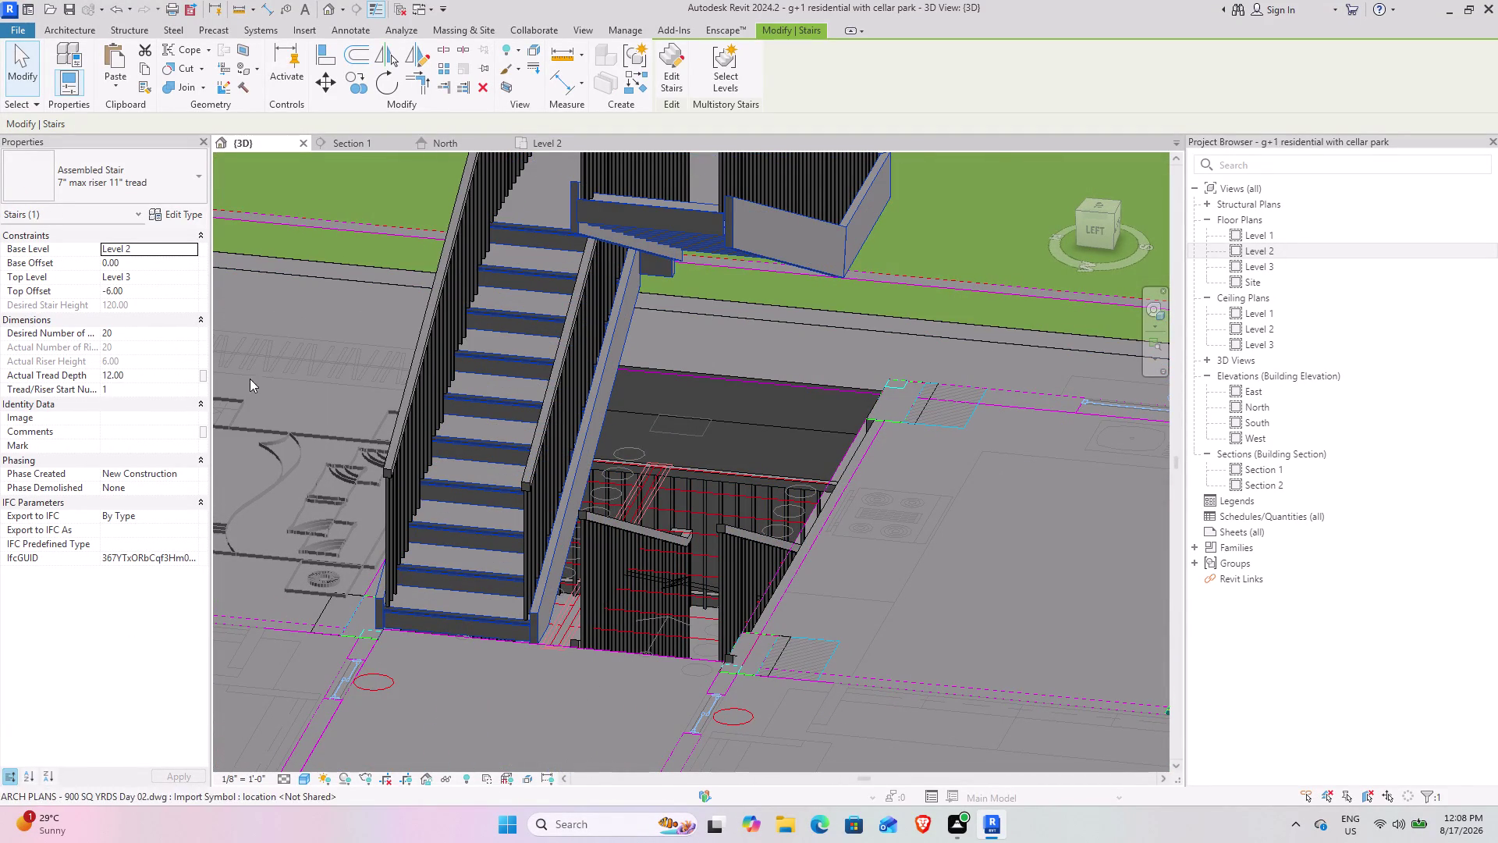
Orbit to check the whole upper stair, then switch to the Level 2 floor plan.
scroll(down, 3)
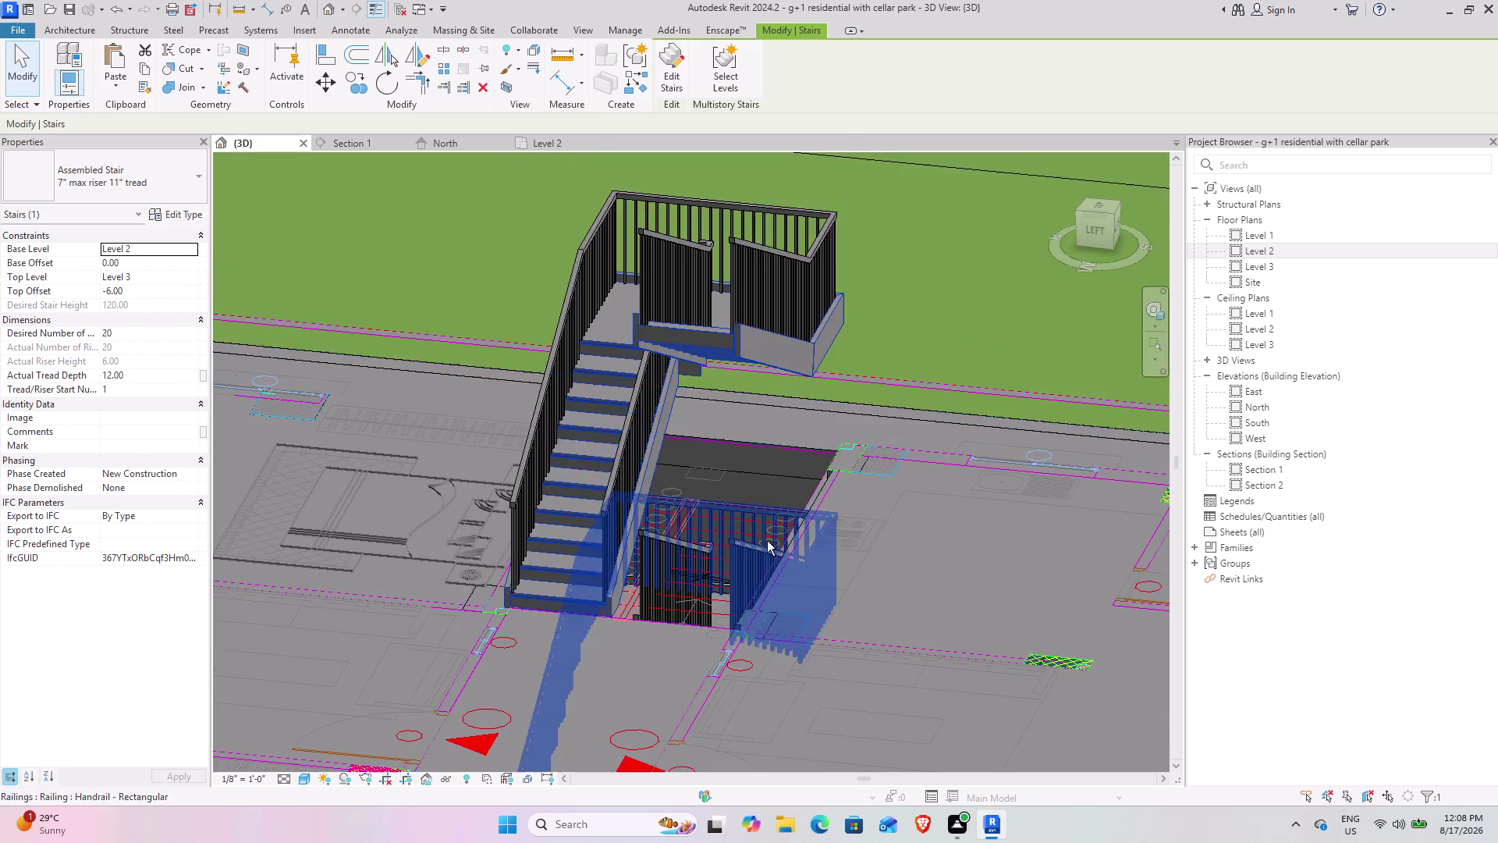
middle_drag(764, 541, 707, 503)
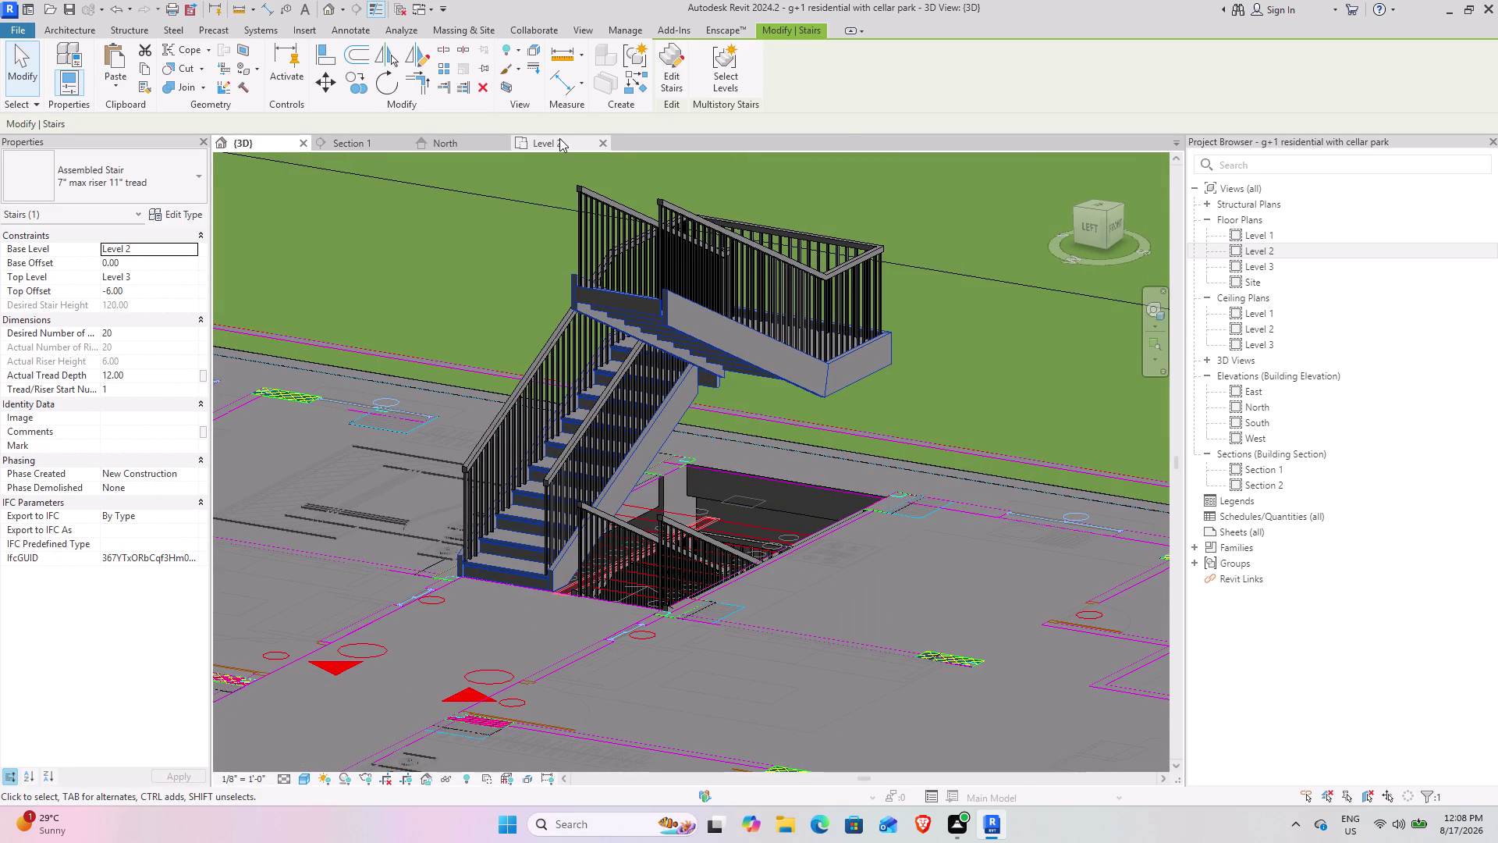
click(559, 138)
Select the Level 2 stair railing and run to check them against the imported drawing.
click(1038, 389)
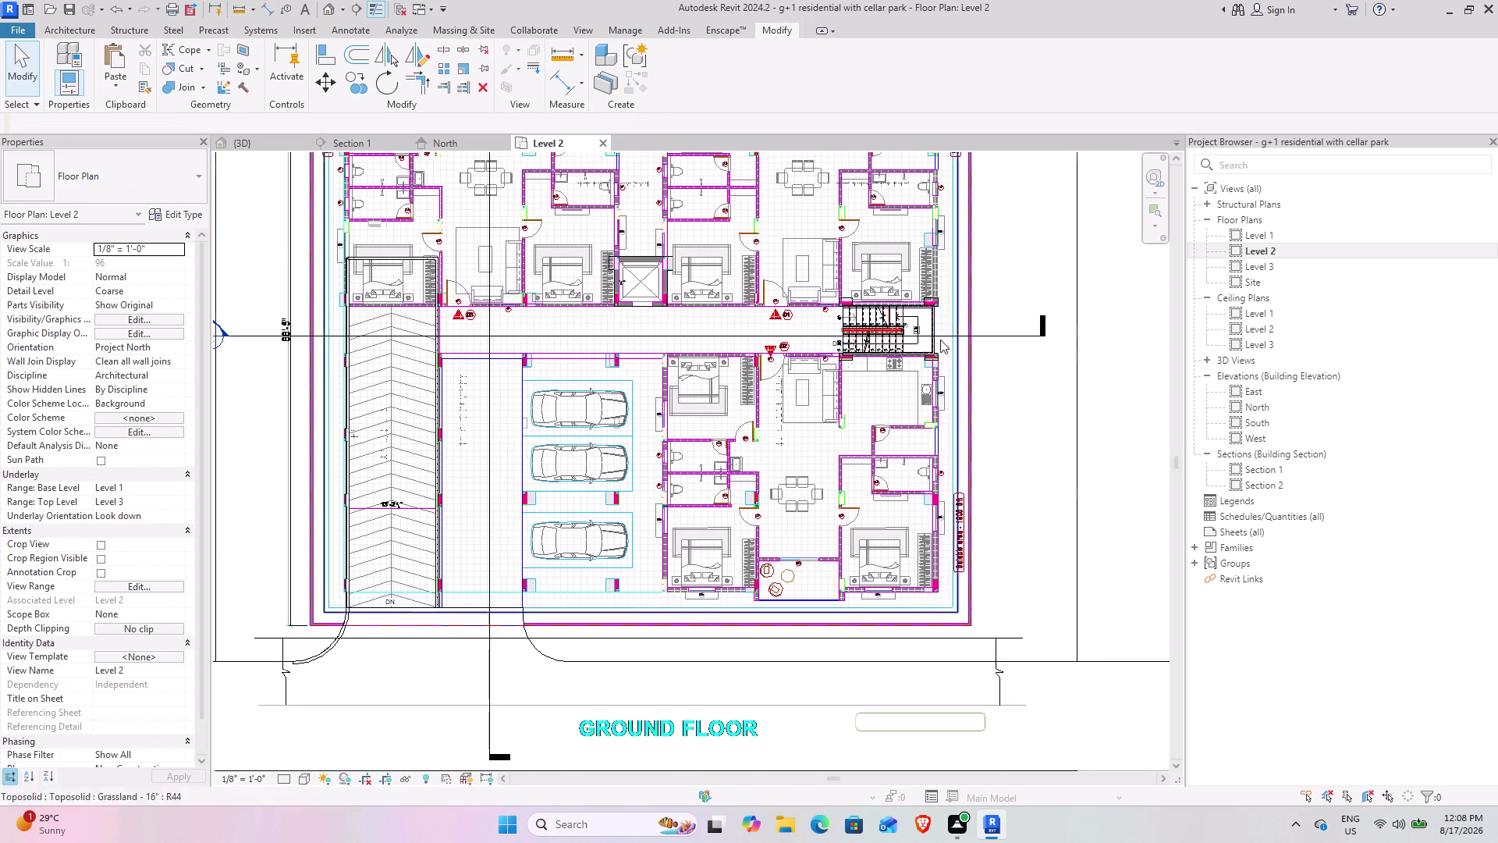
scroll(up, 3)
scroll(up, 3)
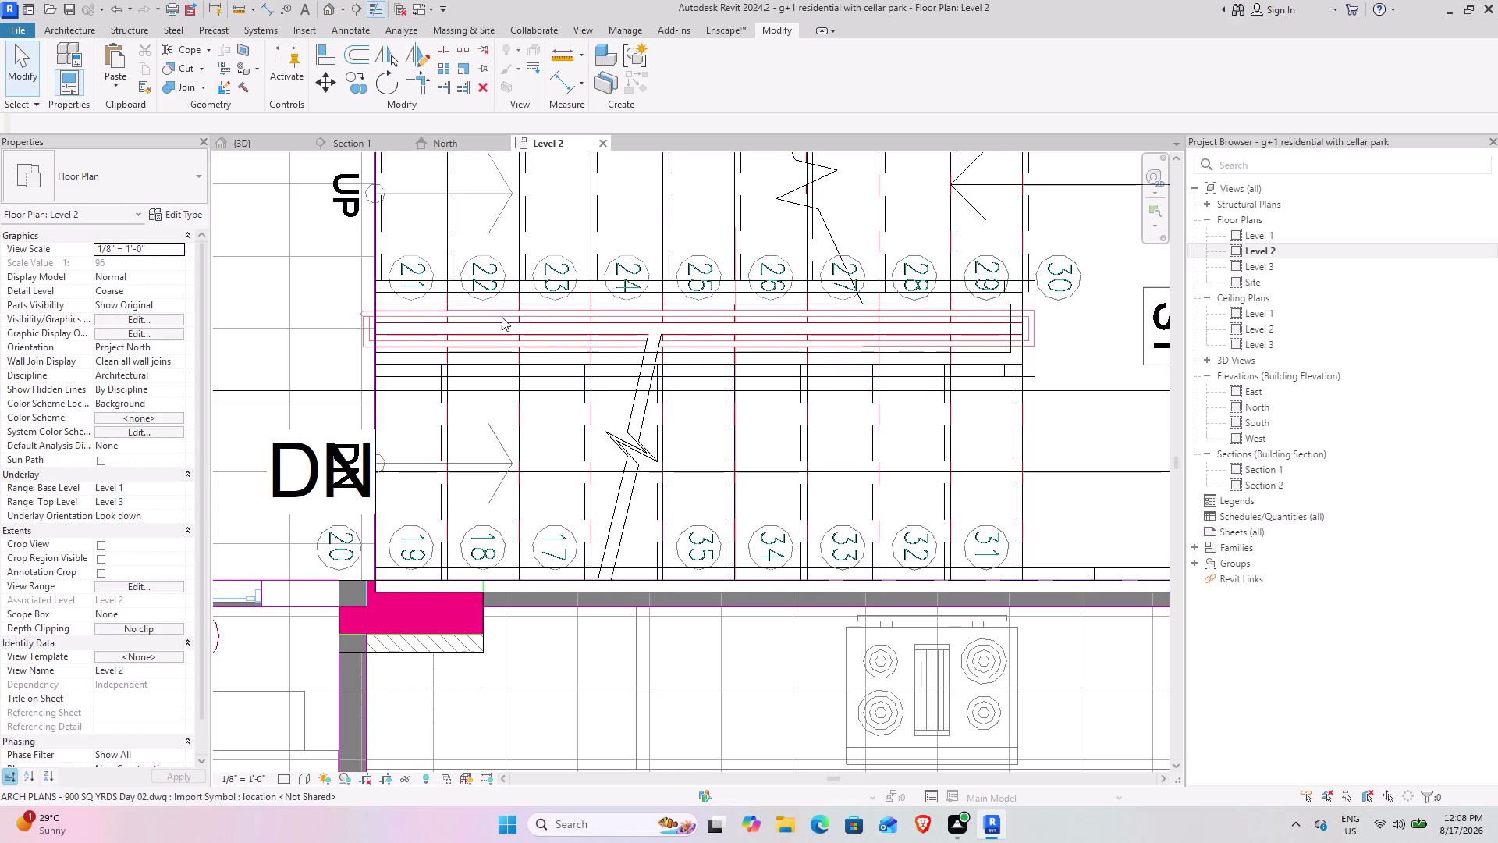
scroll(down, 3)
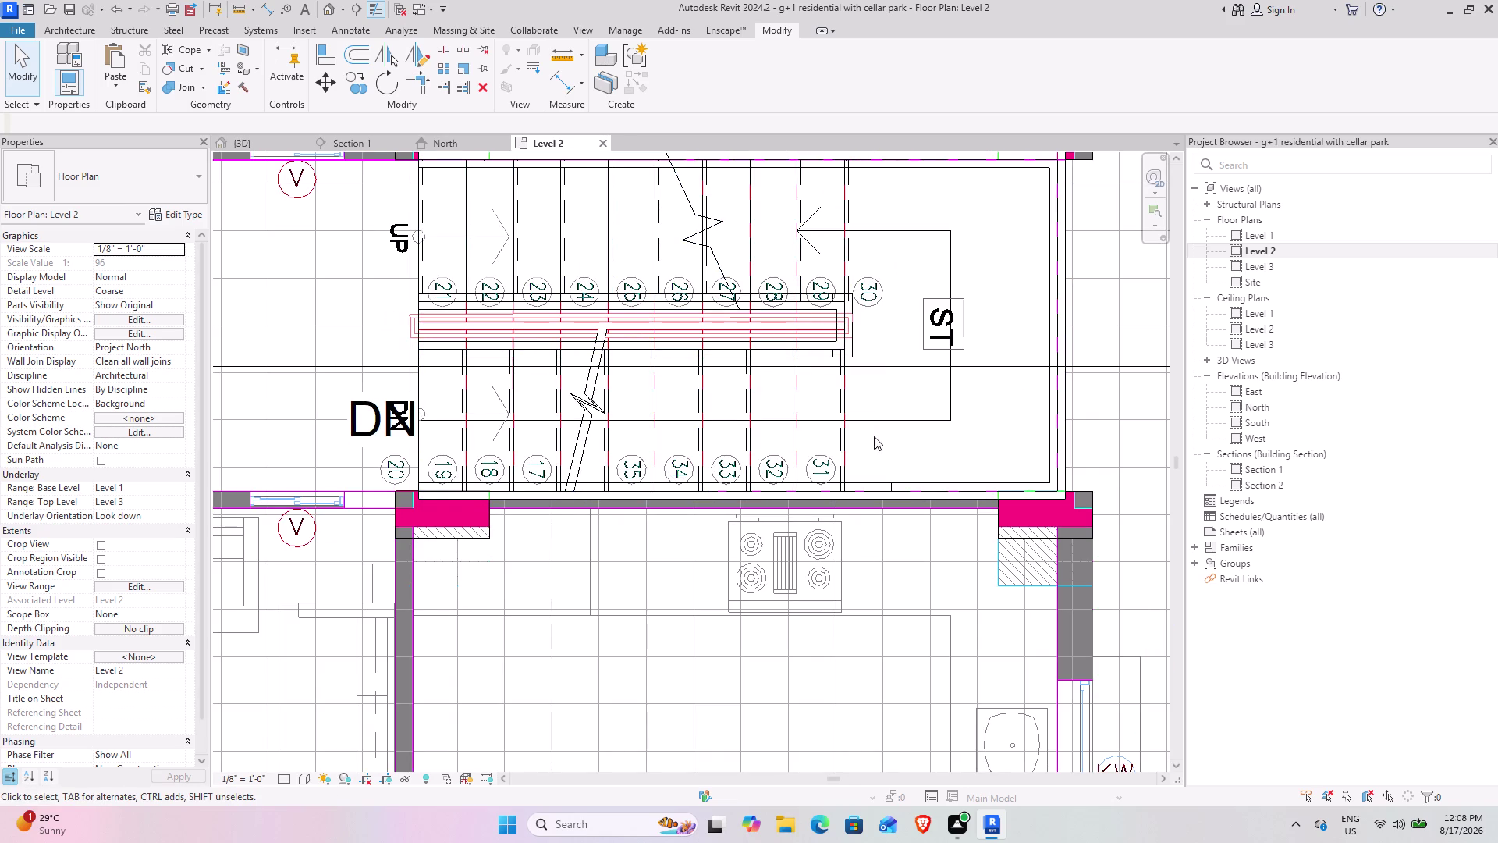
click(874, 483)
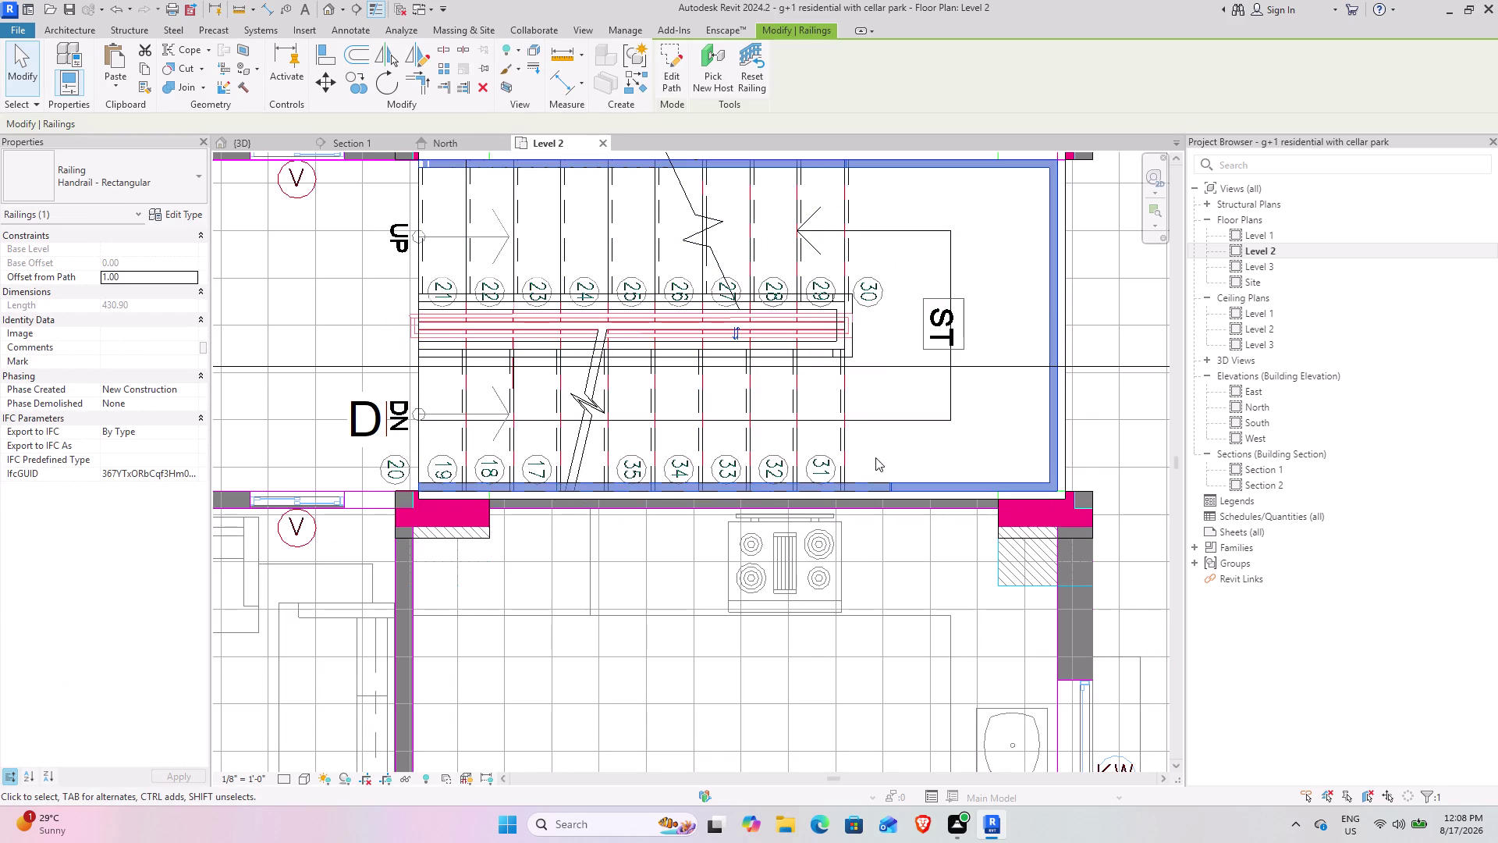
click(982, 432)
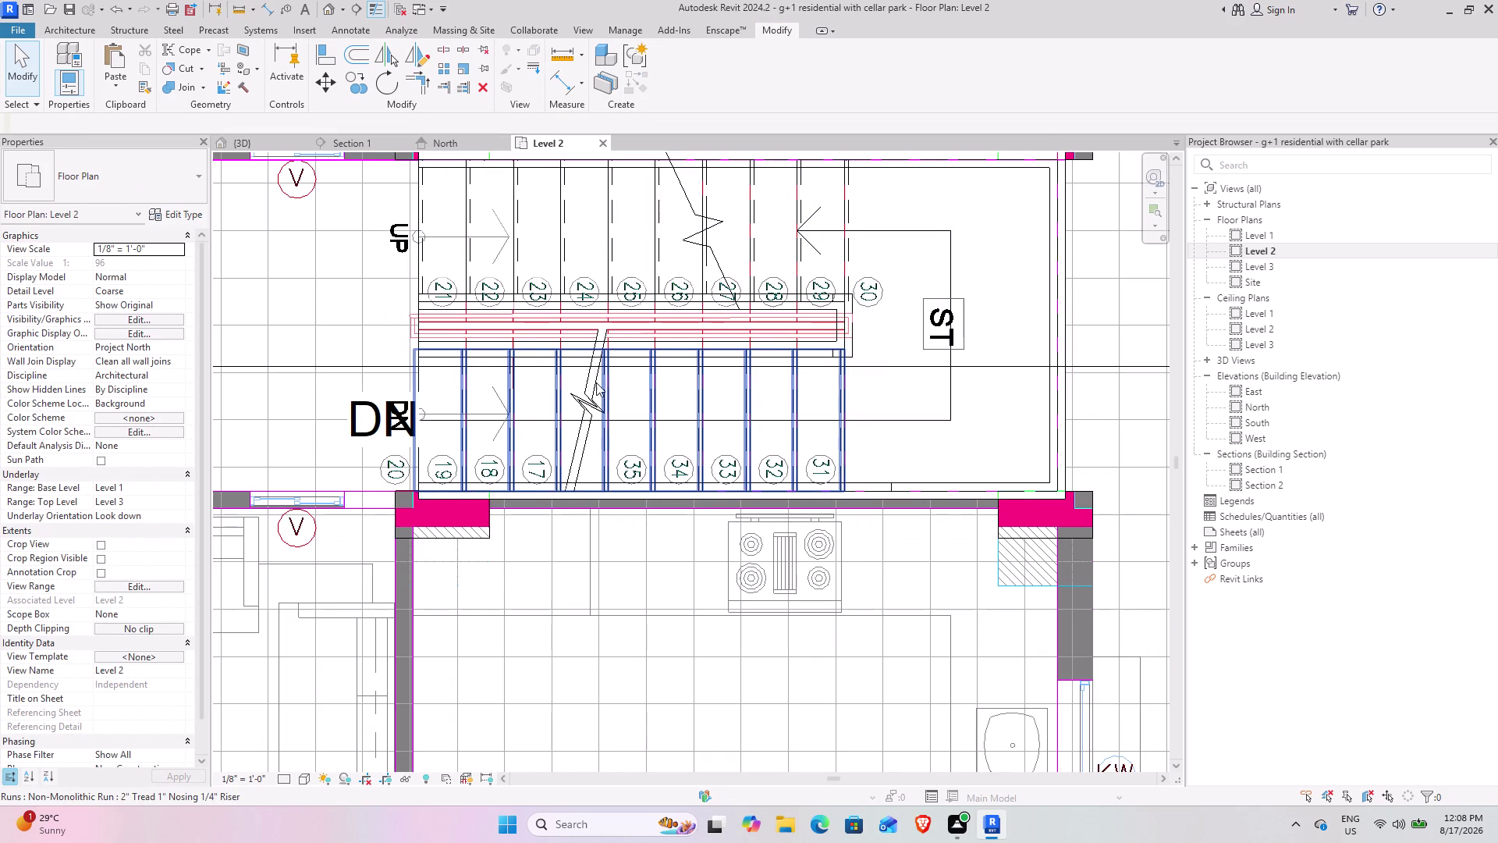
click(605, 383)
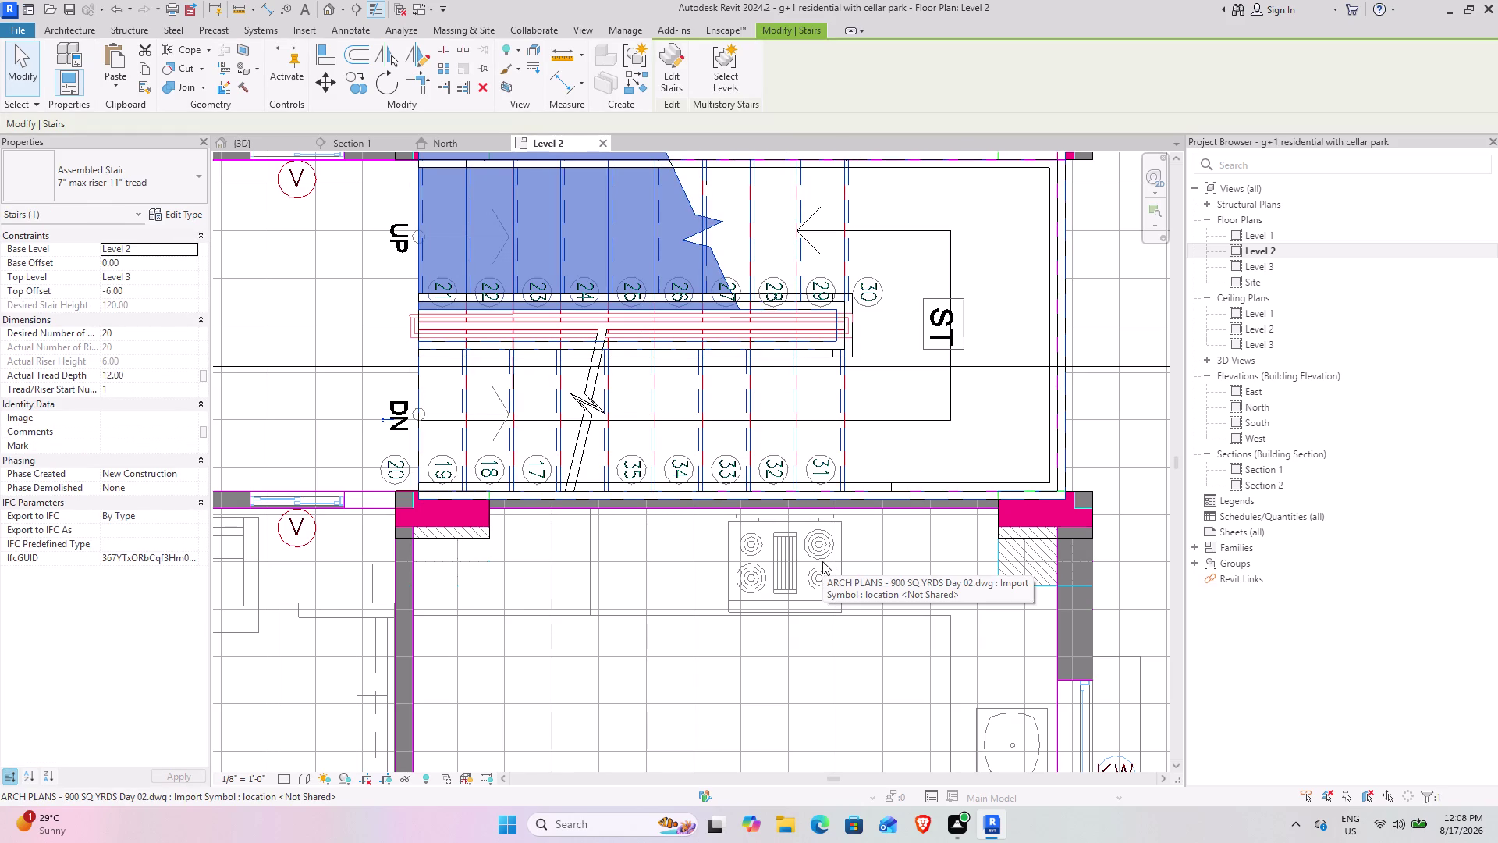
Zoom out and deselect the stair.
scroll(down, 3)
scroll(down, 3)
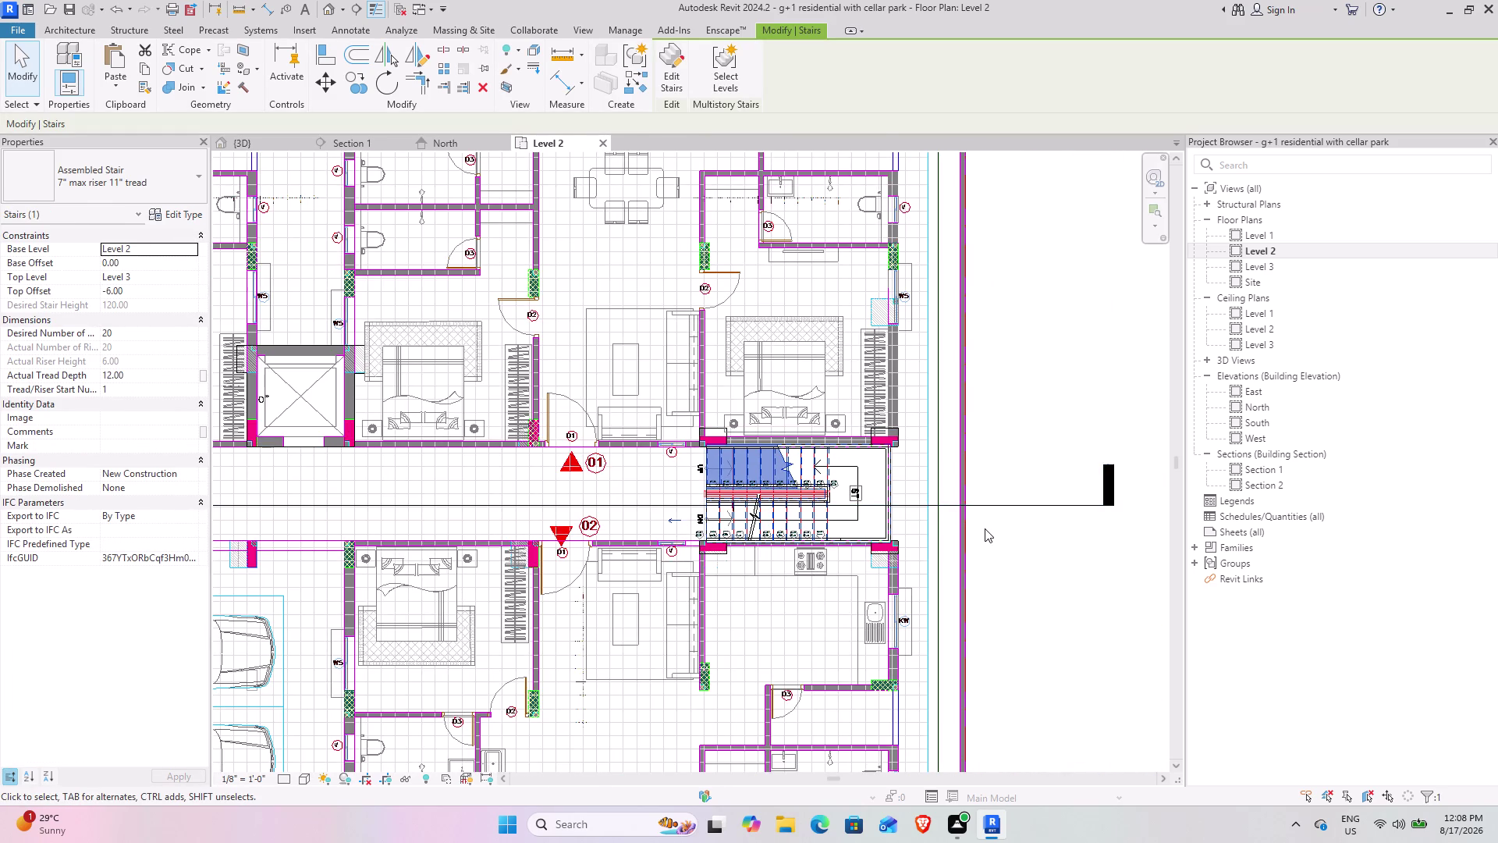
click(985, 545)
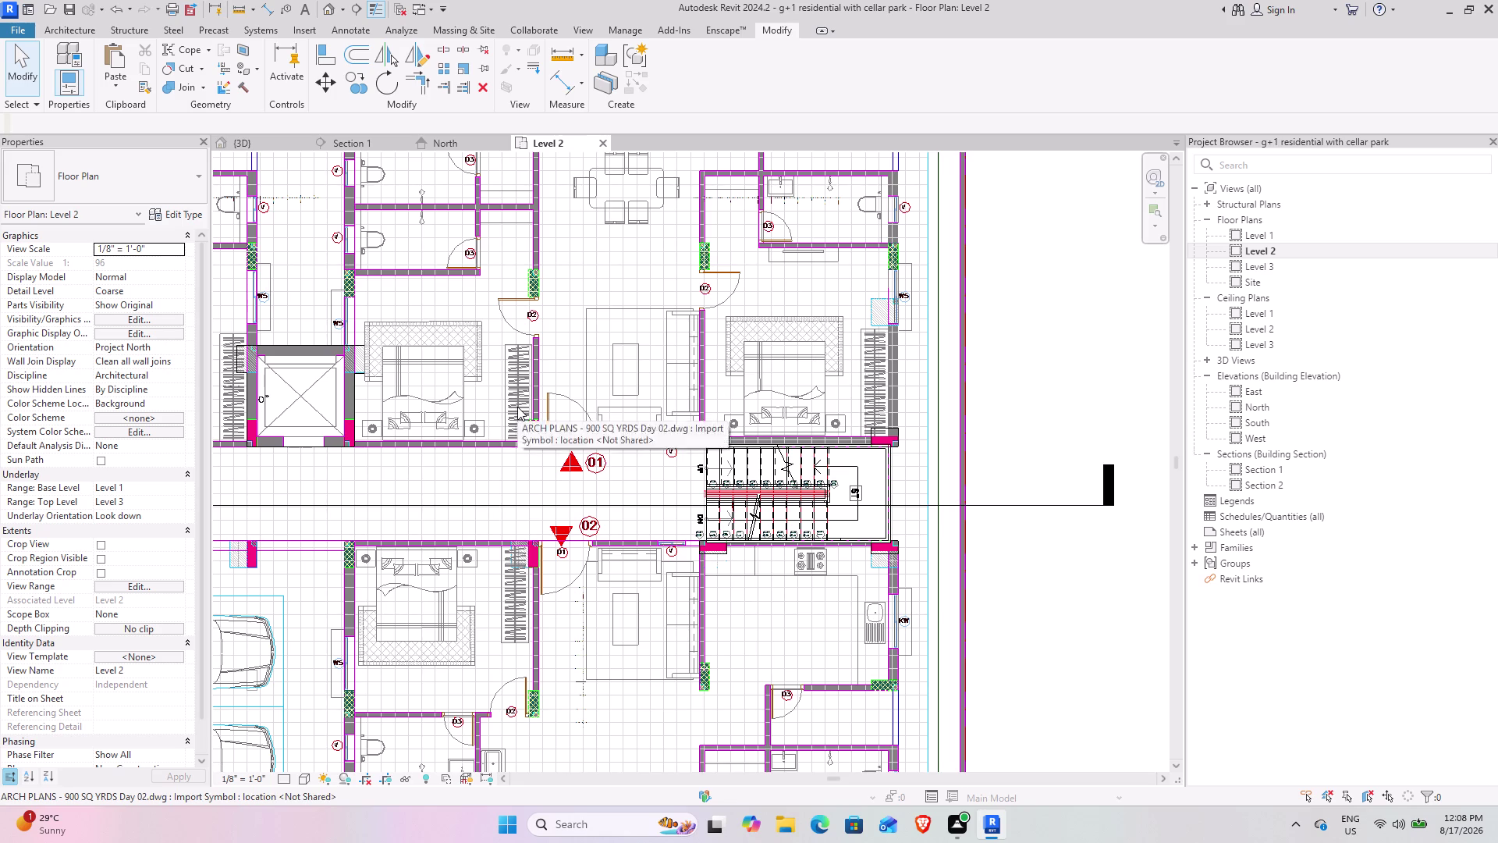
Pan the Level 2 plan across the parking ramps, corridor and parking bays.
scroll(down, 3)
middle_drag(424, 435, 714, 572)
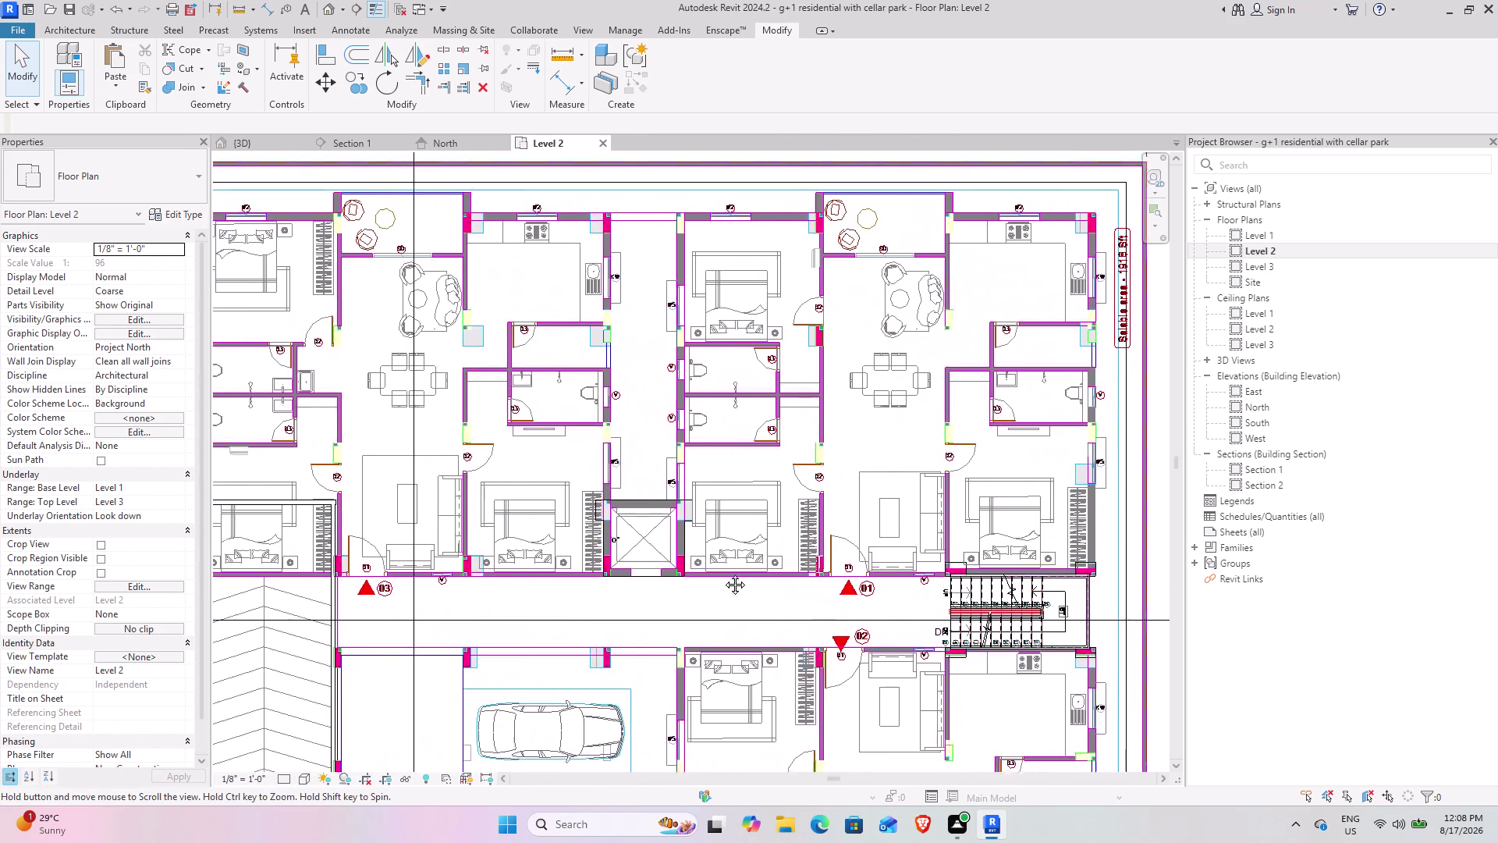
middle_drag(713, 572, 727, 573)
middle_drag(492, 544, 632, 472)
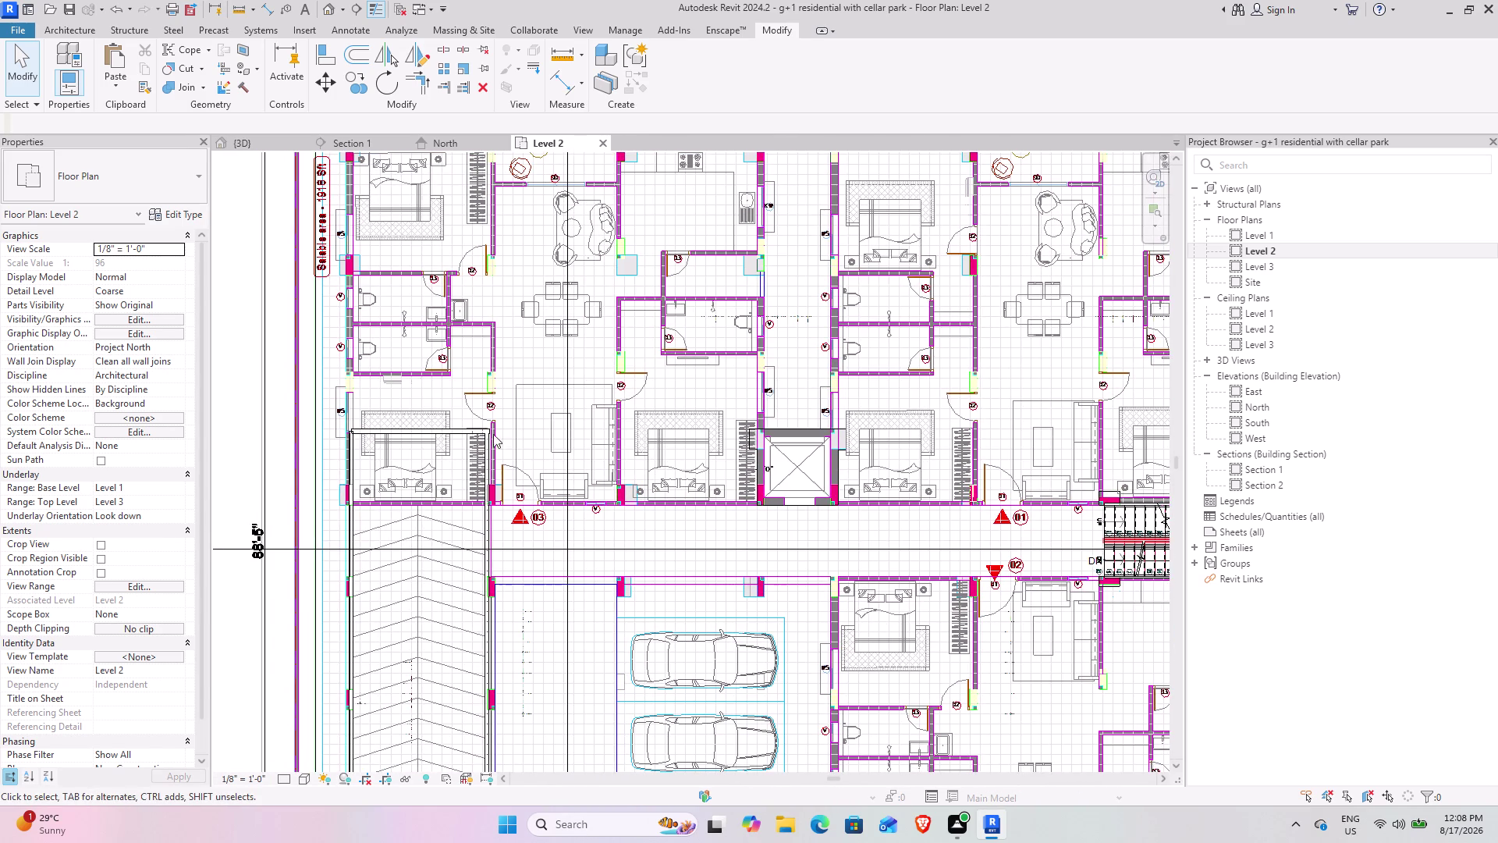
scroll(up, 3)
scroll(up, 3)
scroll(up, 3)
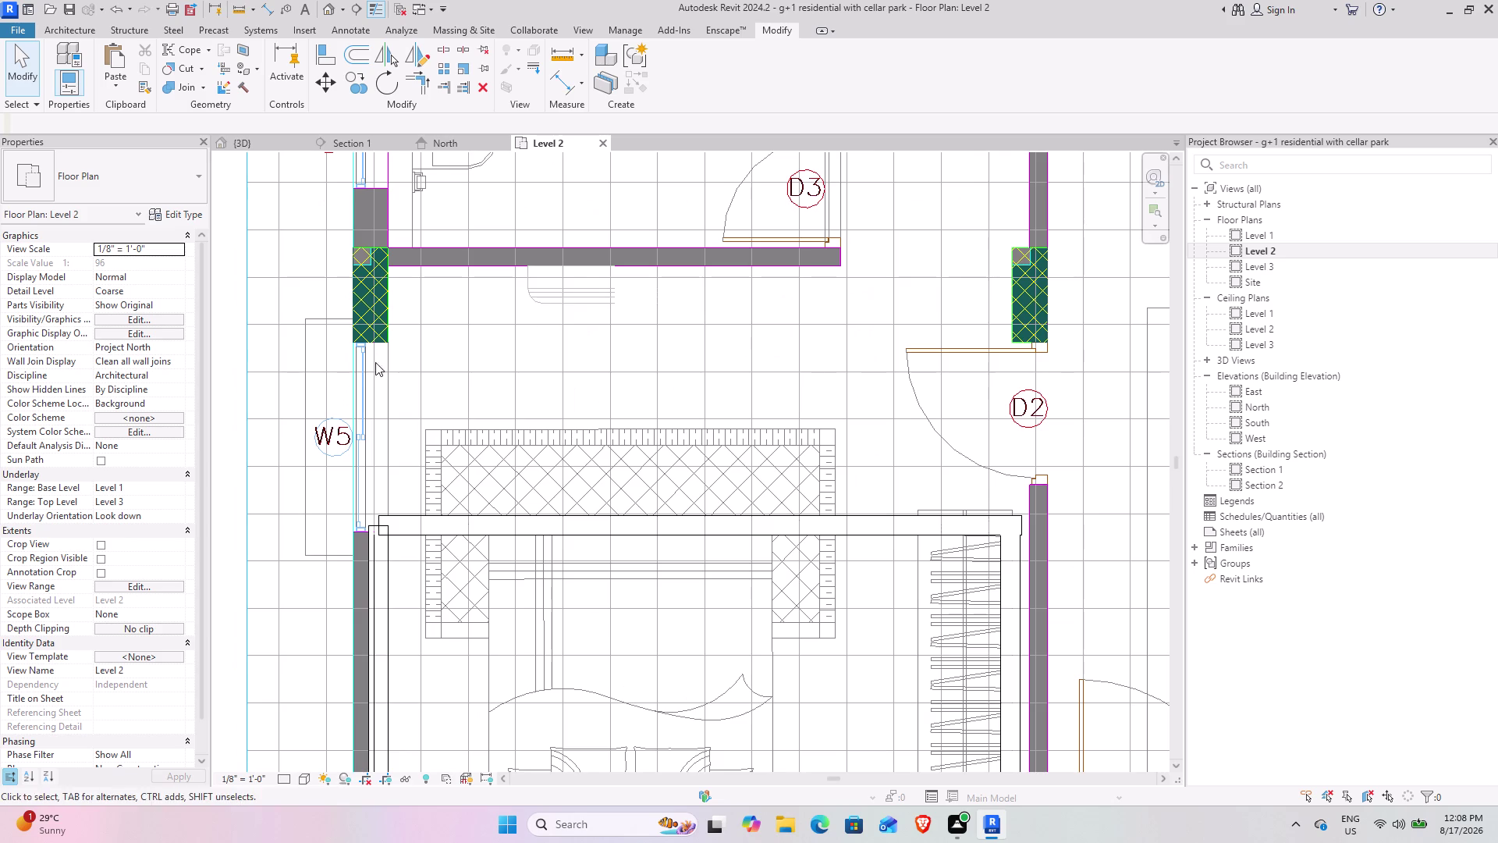
scroll(down, 3)
scroll(down, 3)
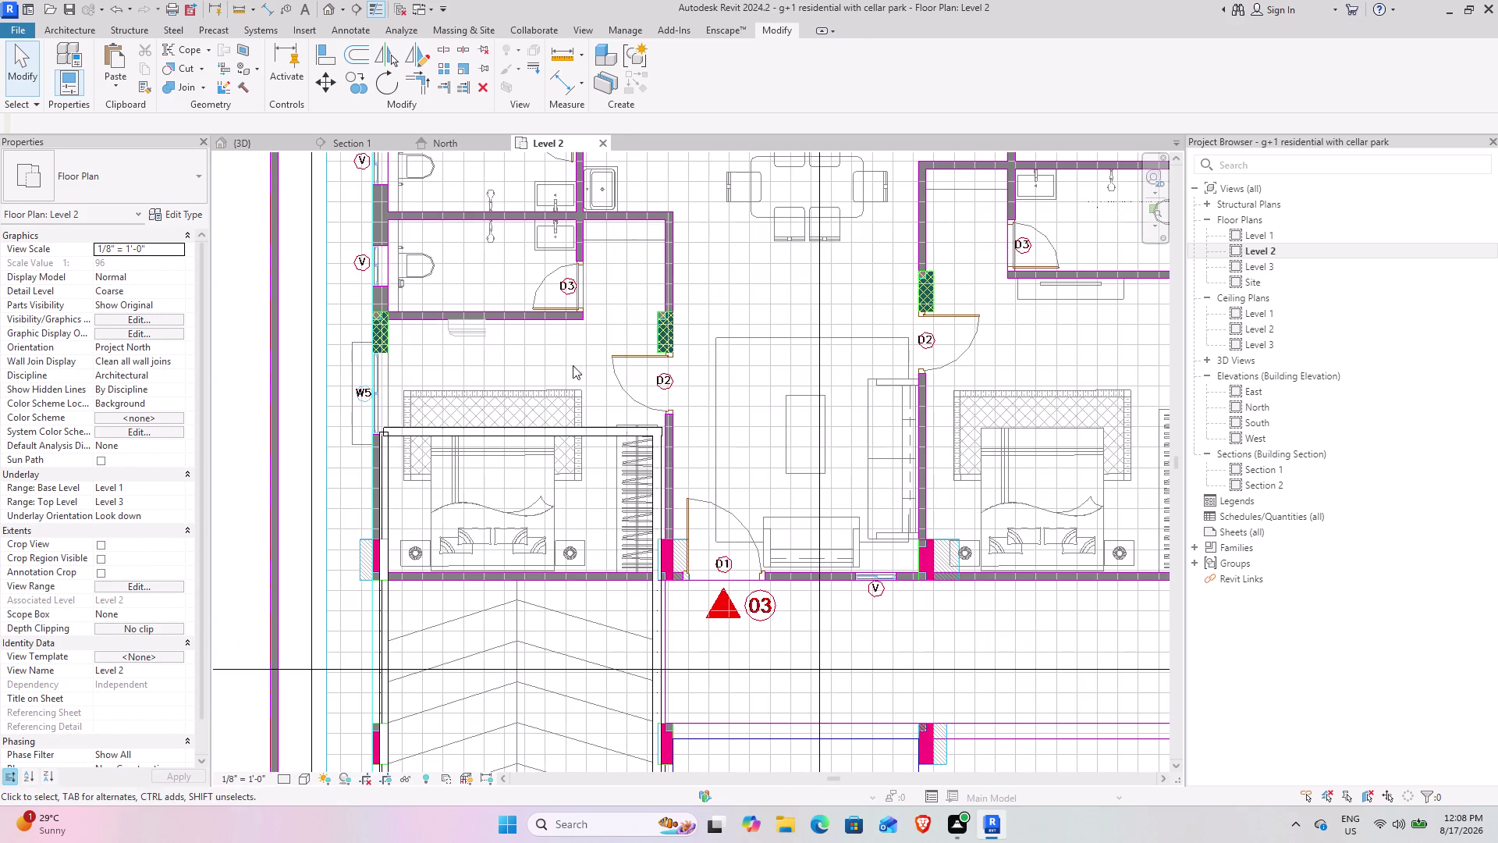
click(567, 373)
scroll(down, 3)
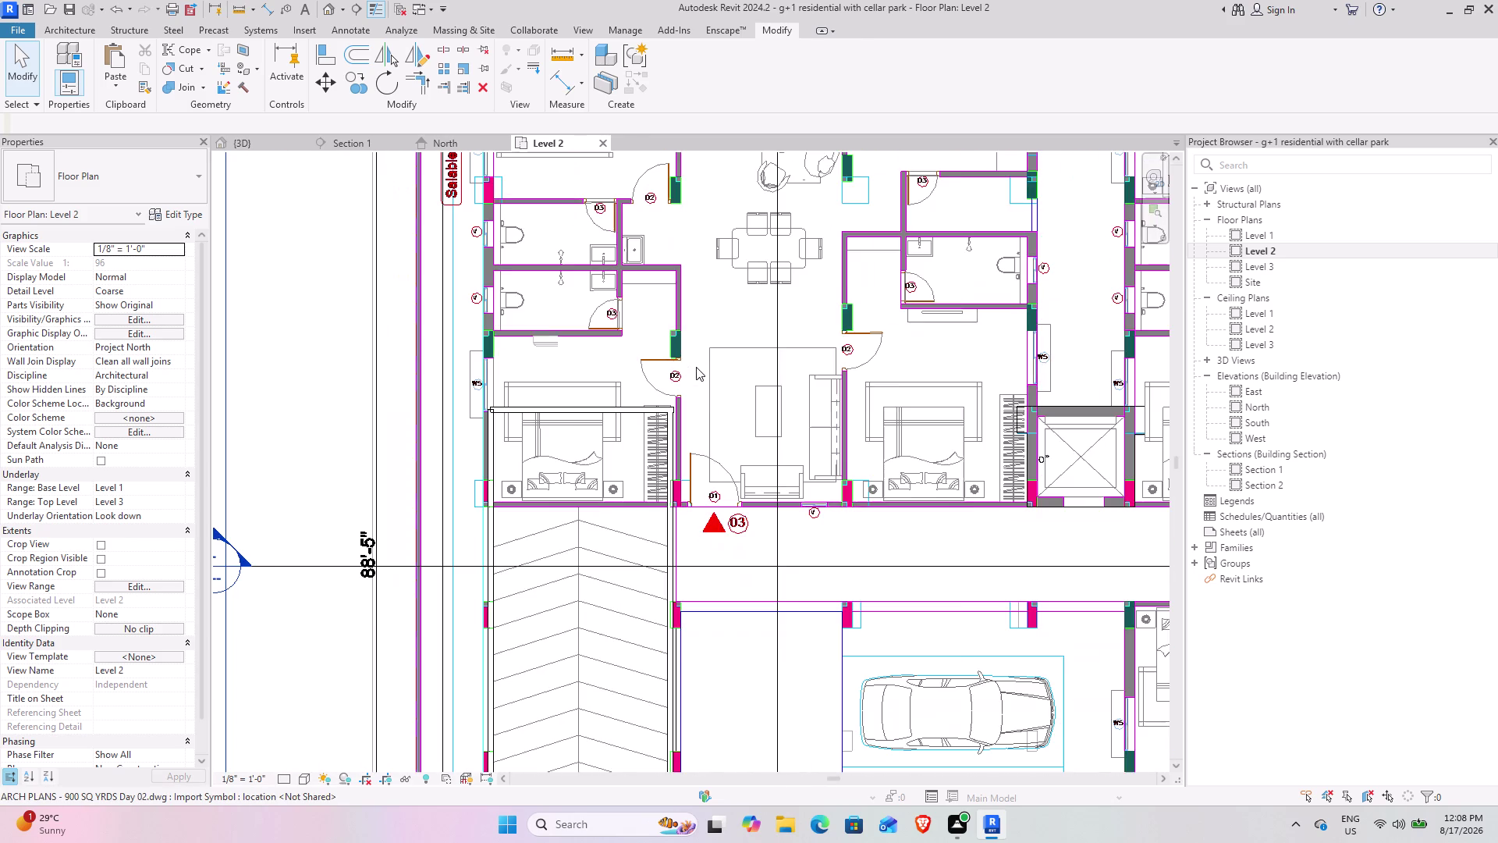
middle_drag(873, 397, 561, 283)
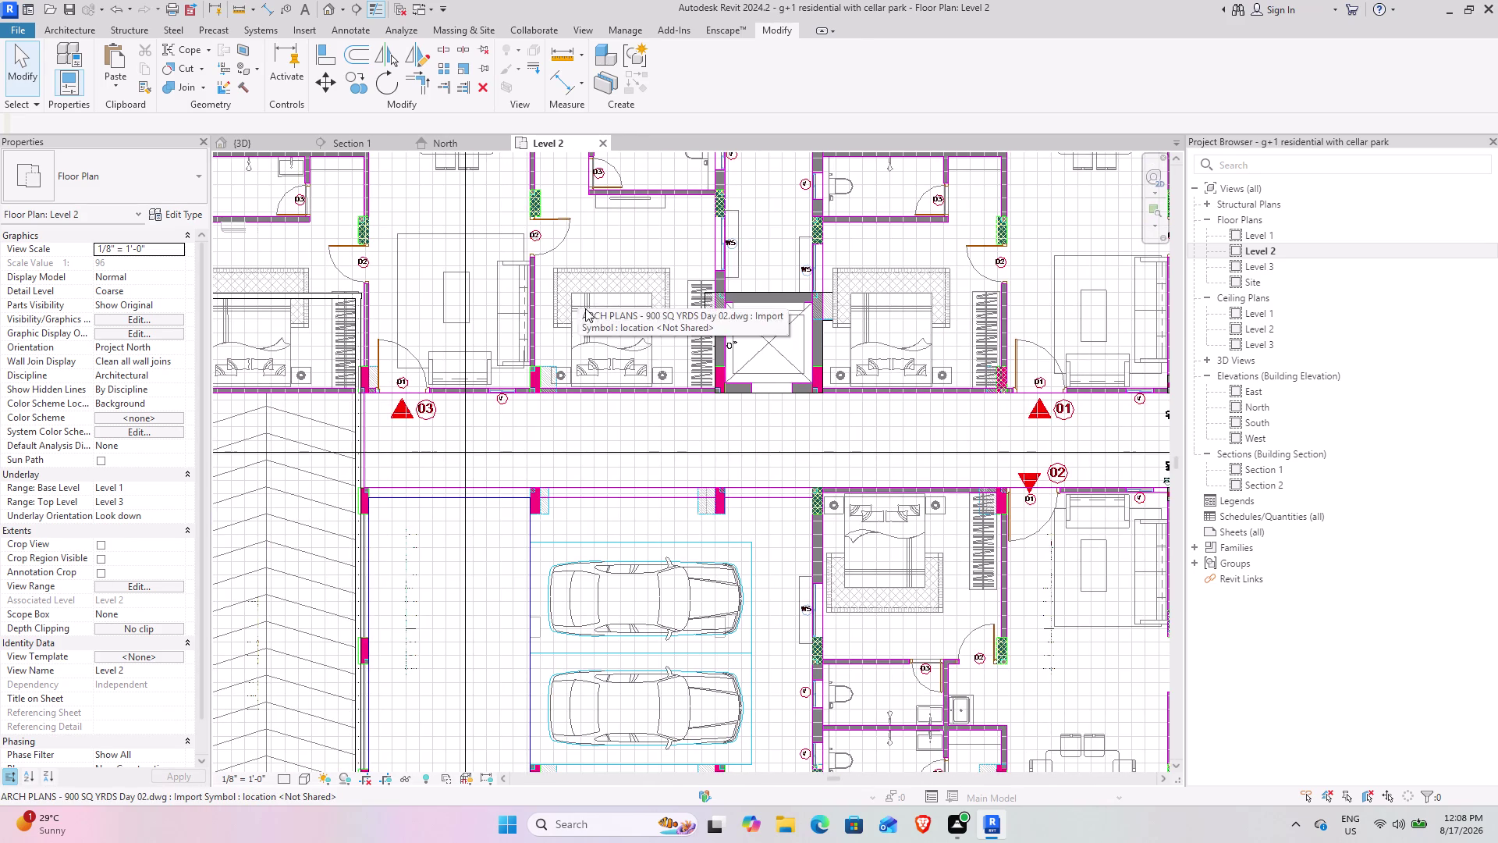
scroll(down, 3)
middle_drag(510, 406, 530, 319)
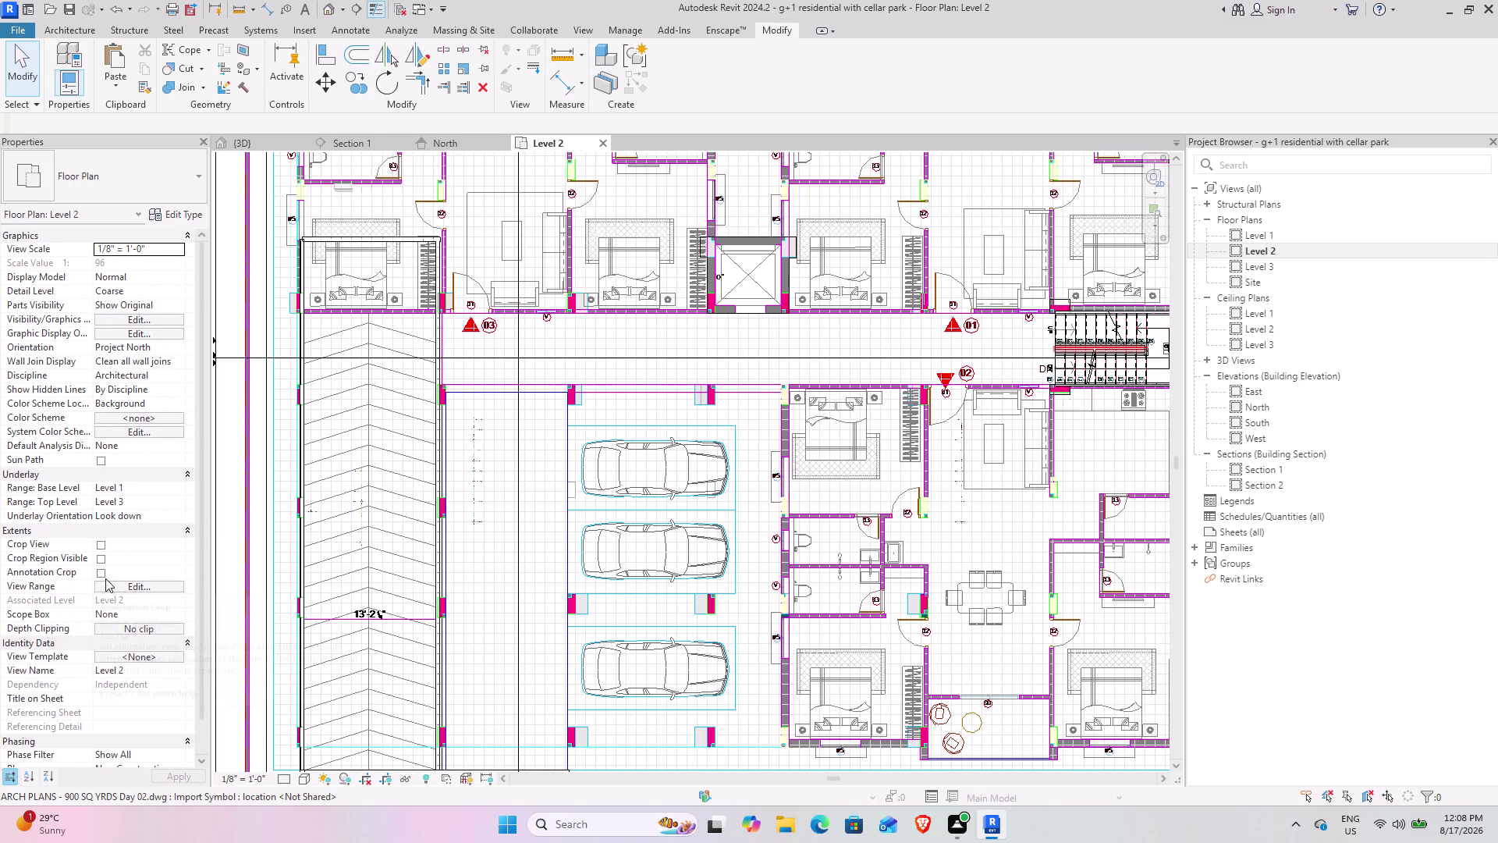
Set the Level 2 underlay base level to None.
click(182, 488)
click(124, 498)
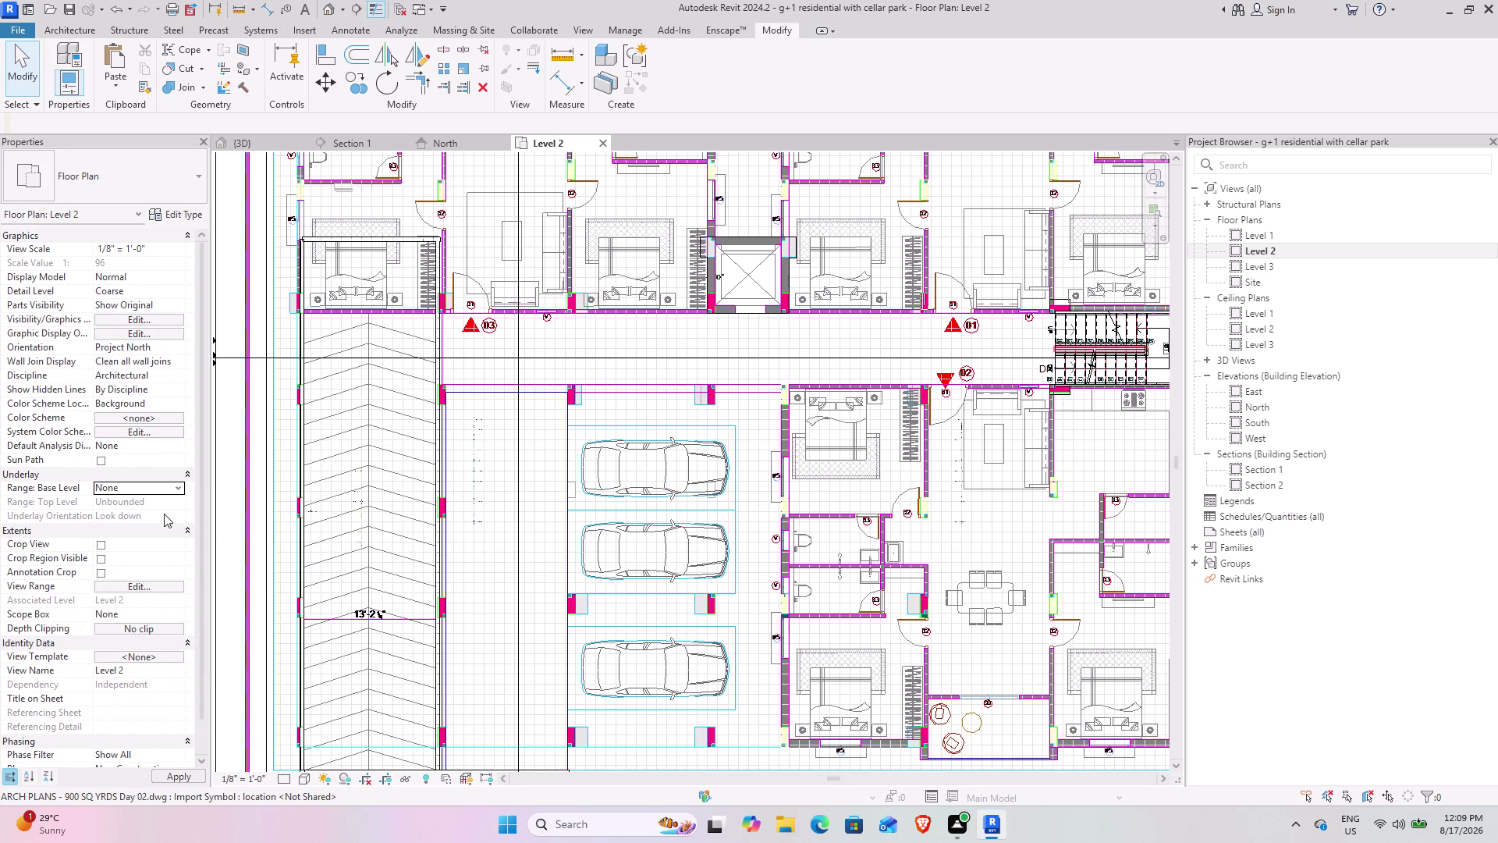
scroll(down, 3)
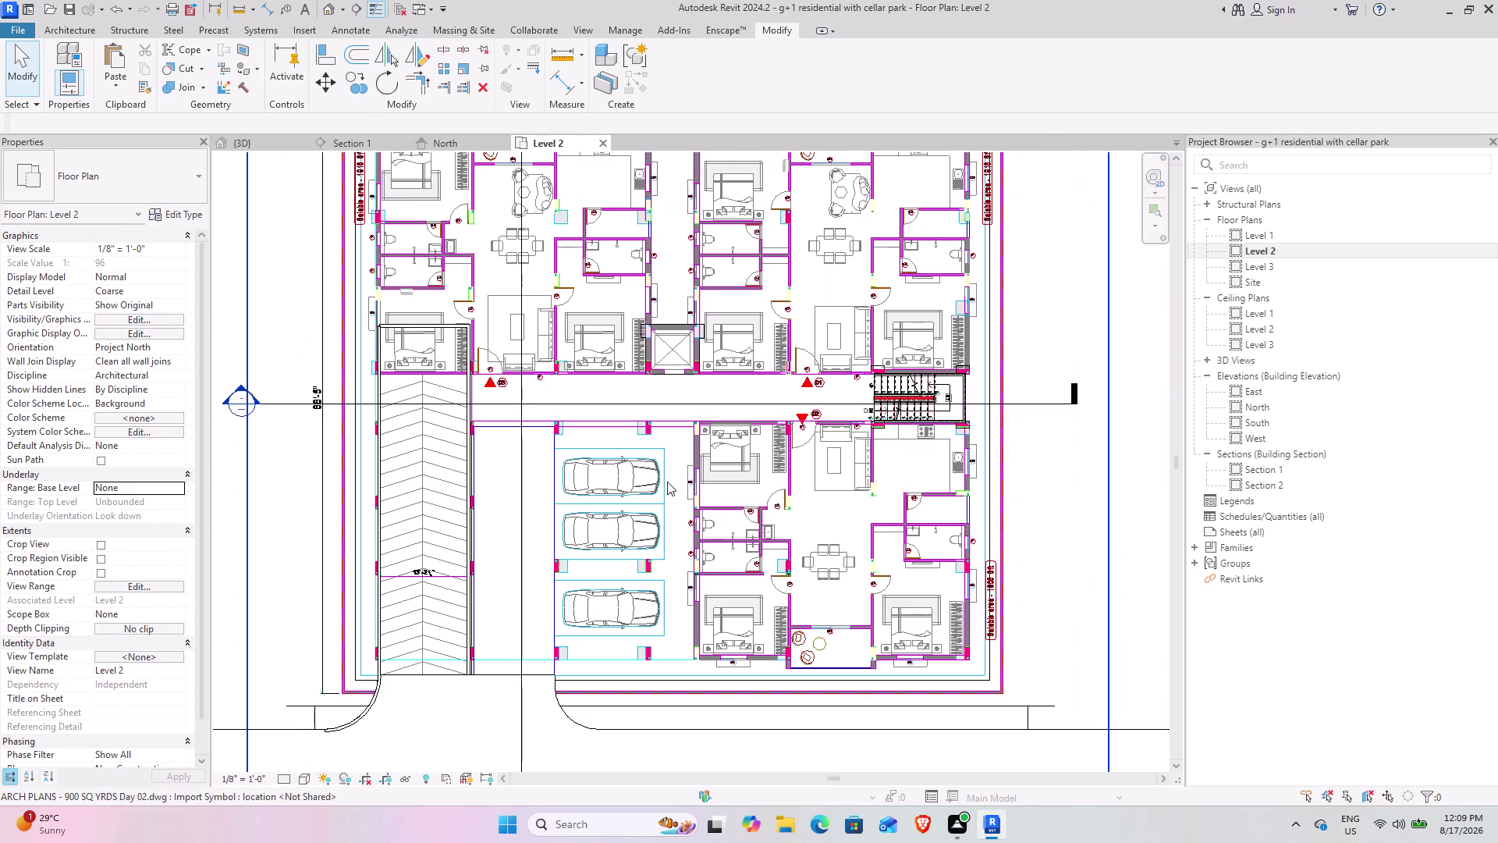
middle_drag(624, 493, 607, 550)
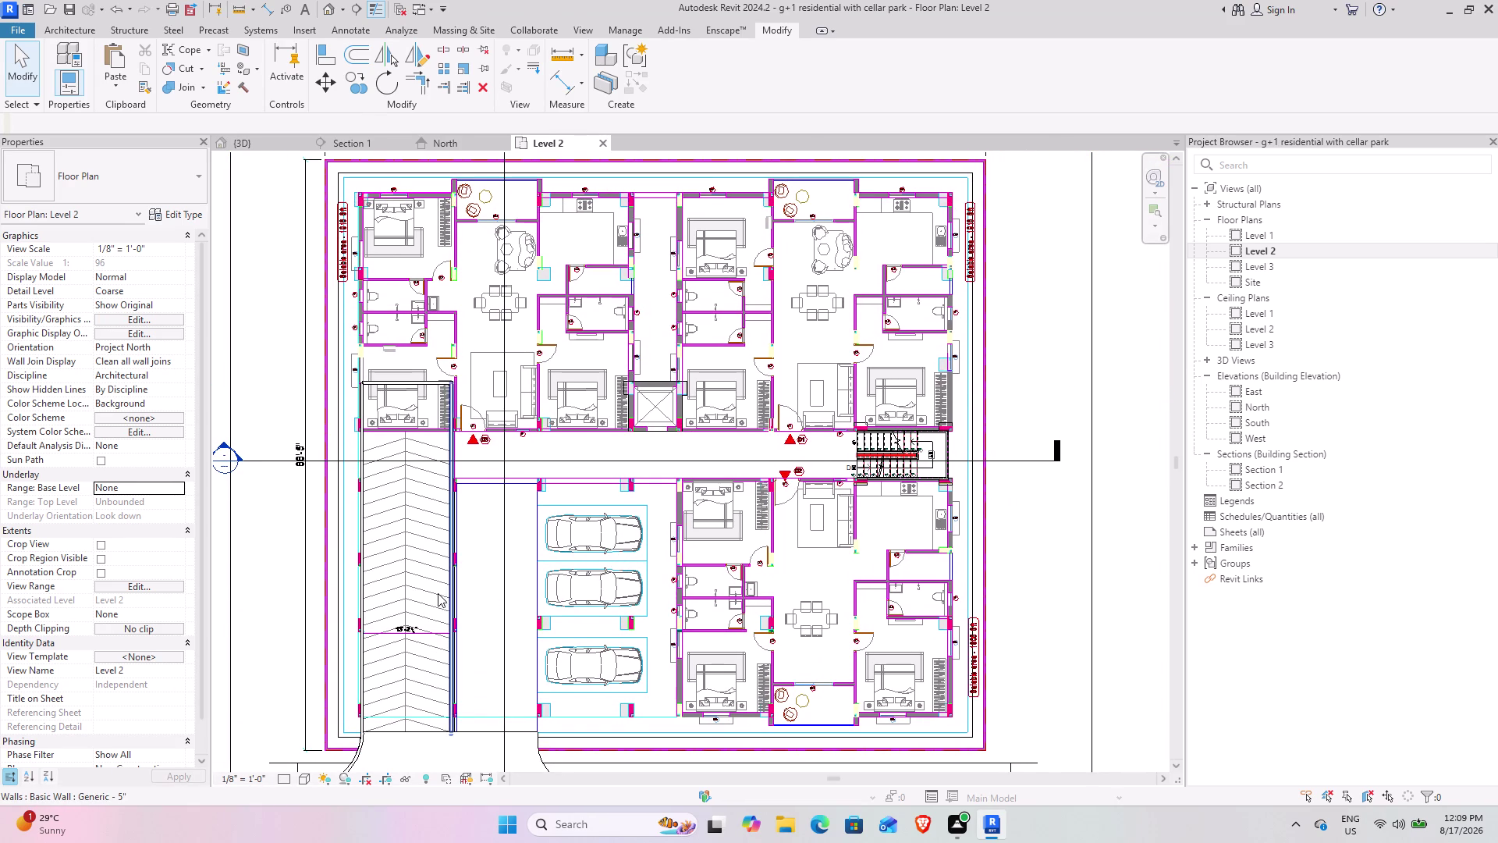
scroll(up, 3)
middle_drag(451, 612, 561, 485)
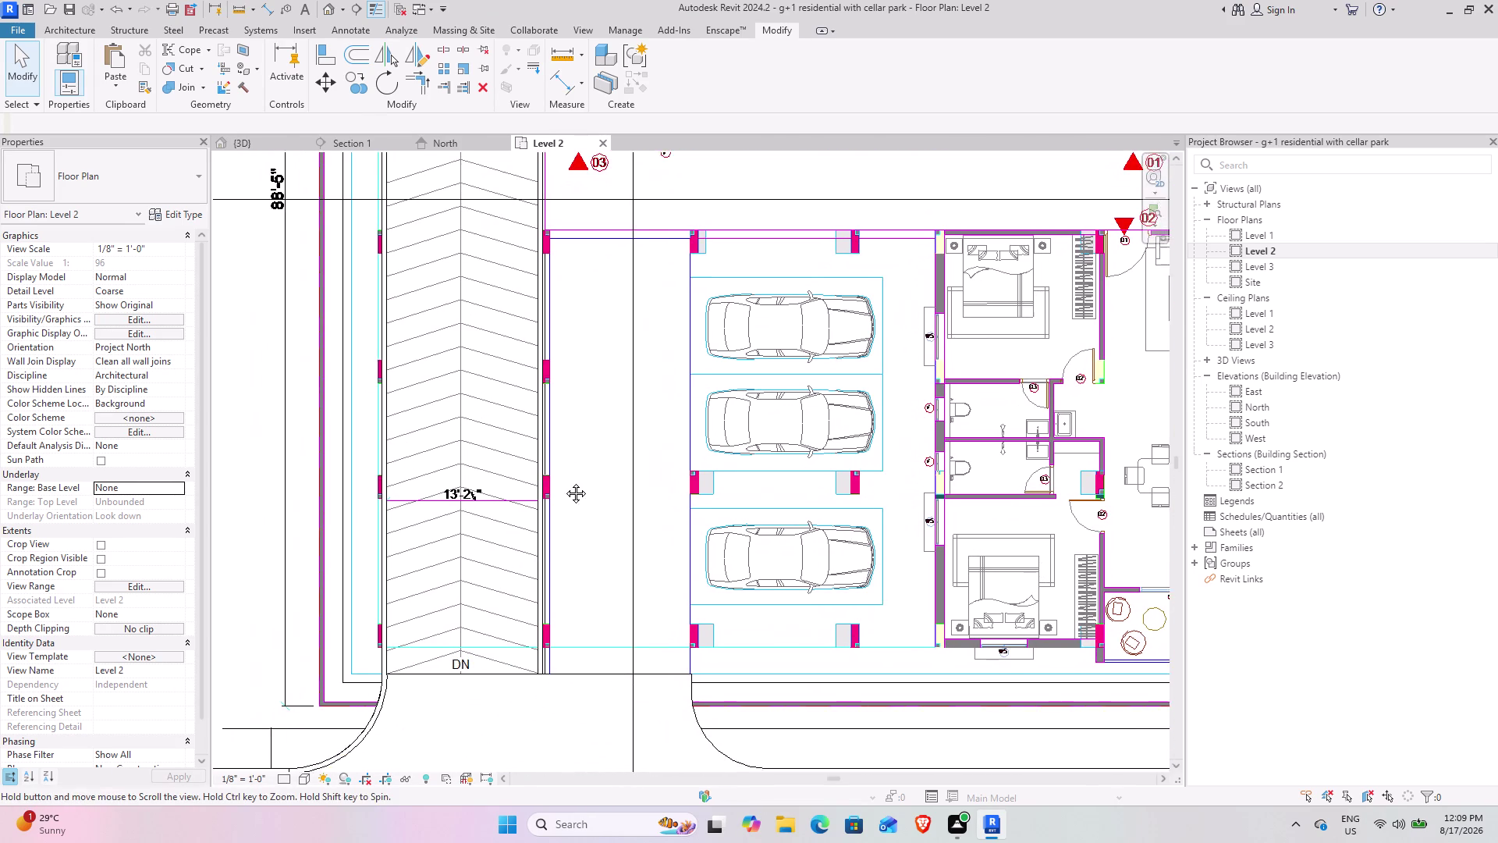
middle_drag(561, 485, 564, 481)
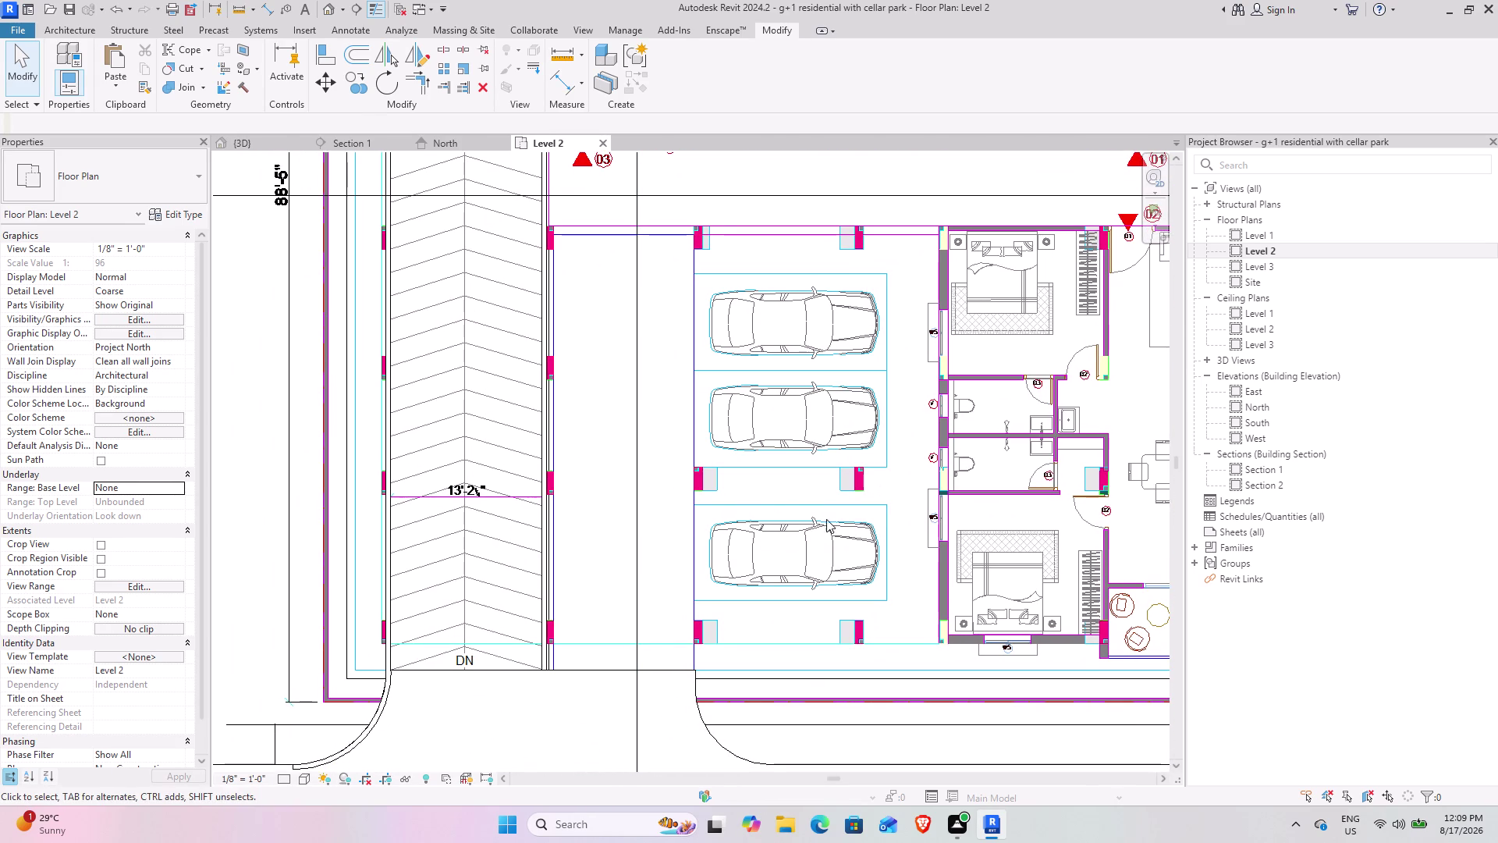
scroll(up, 3)
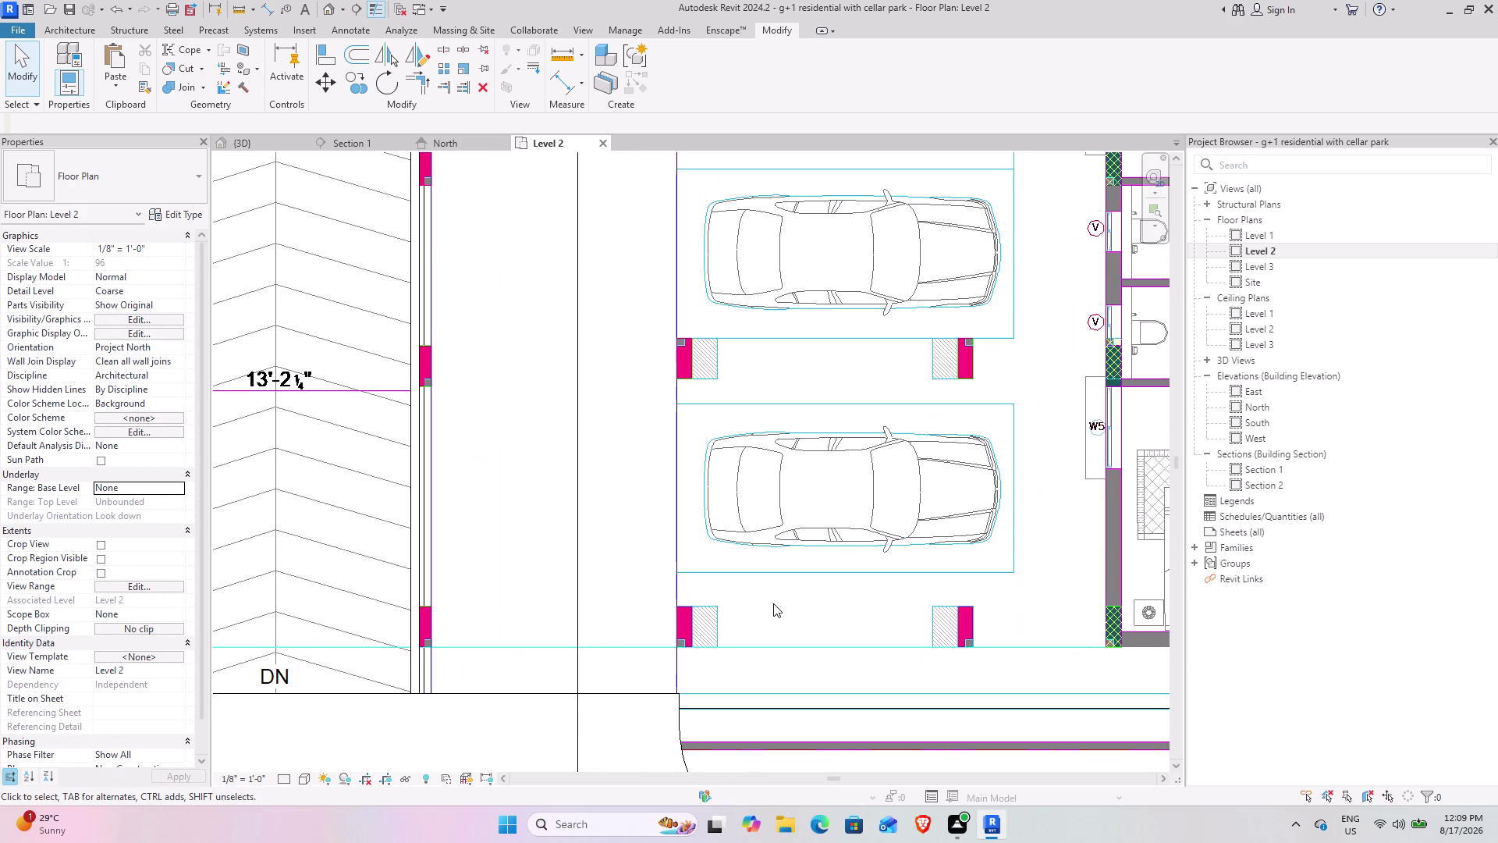
middle_drag(758, 606, 586, 583)
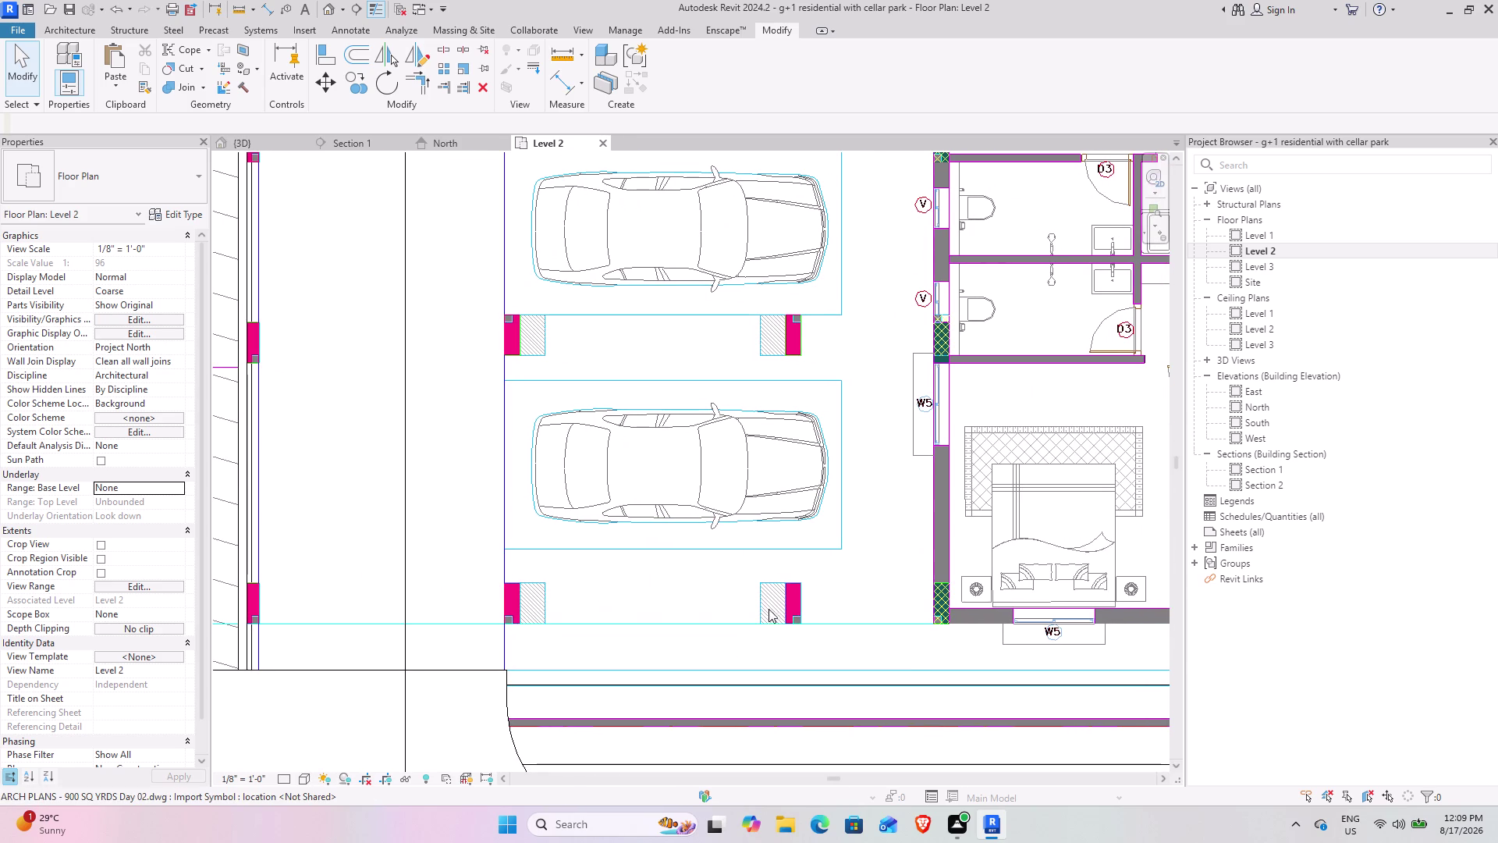
scroll(down, 3)
middle_drag(474, 554, 560, 596)
middle_drag(689, 531, 527, 562)
scroll(down, 3)
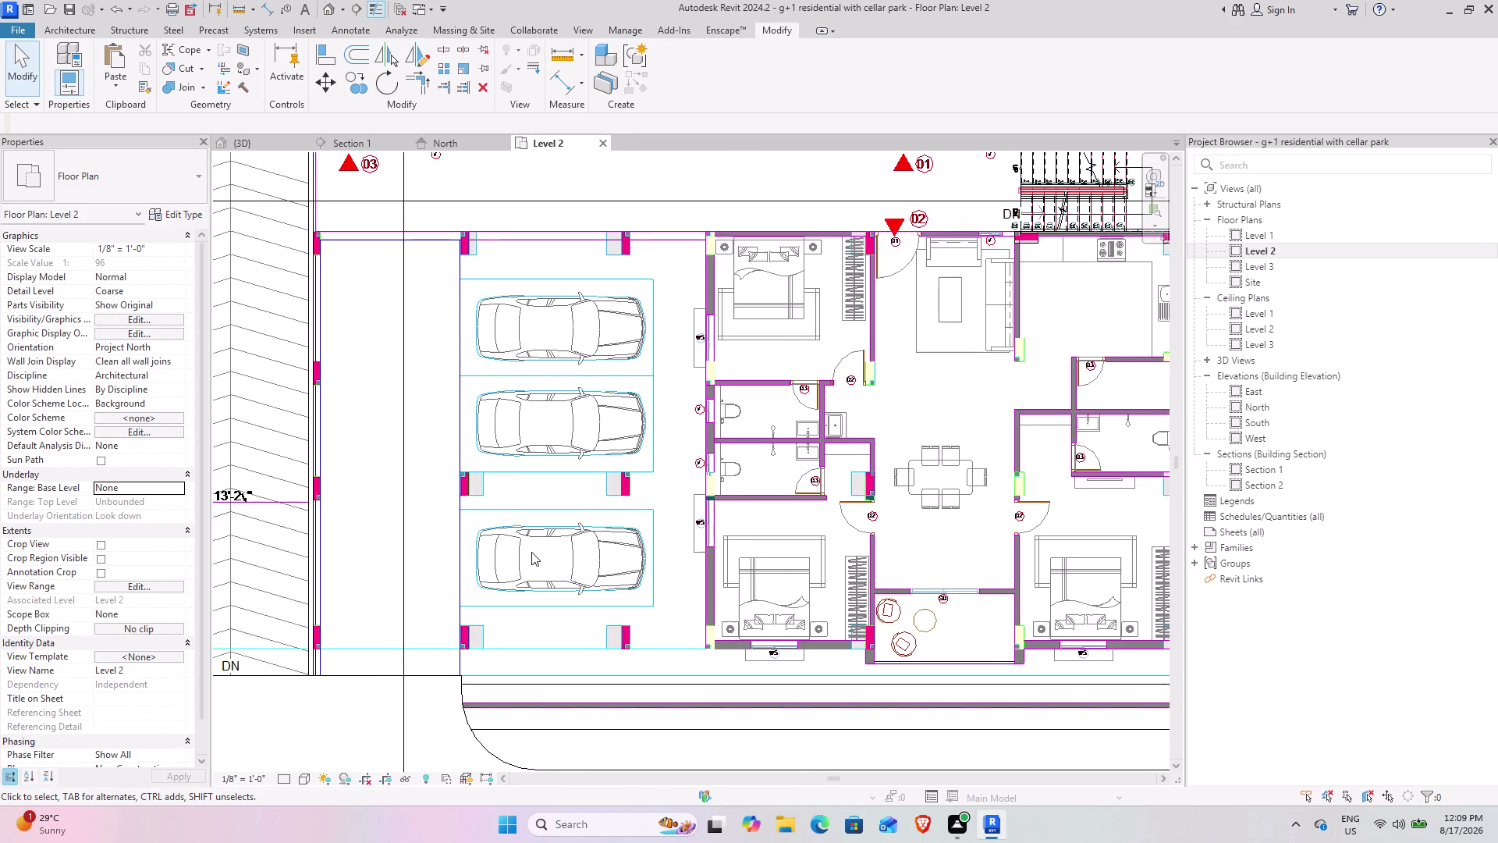
middle_drag(605, 484, 476, 589)
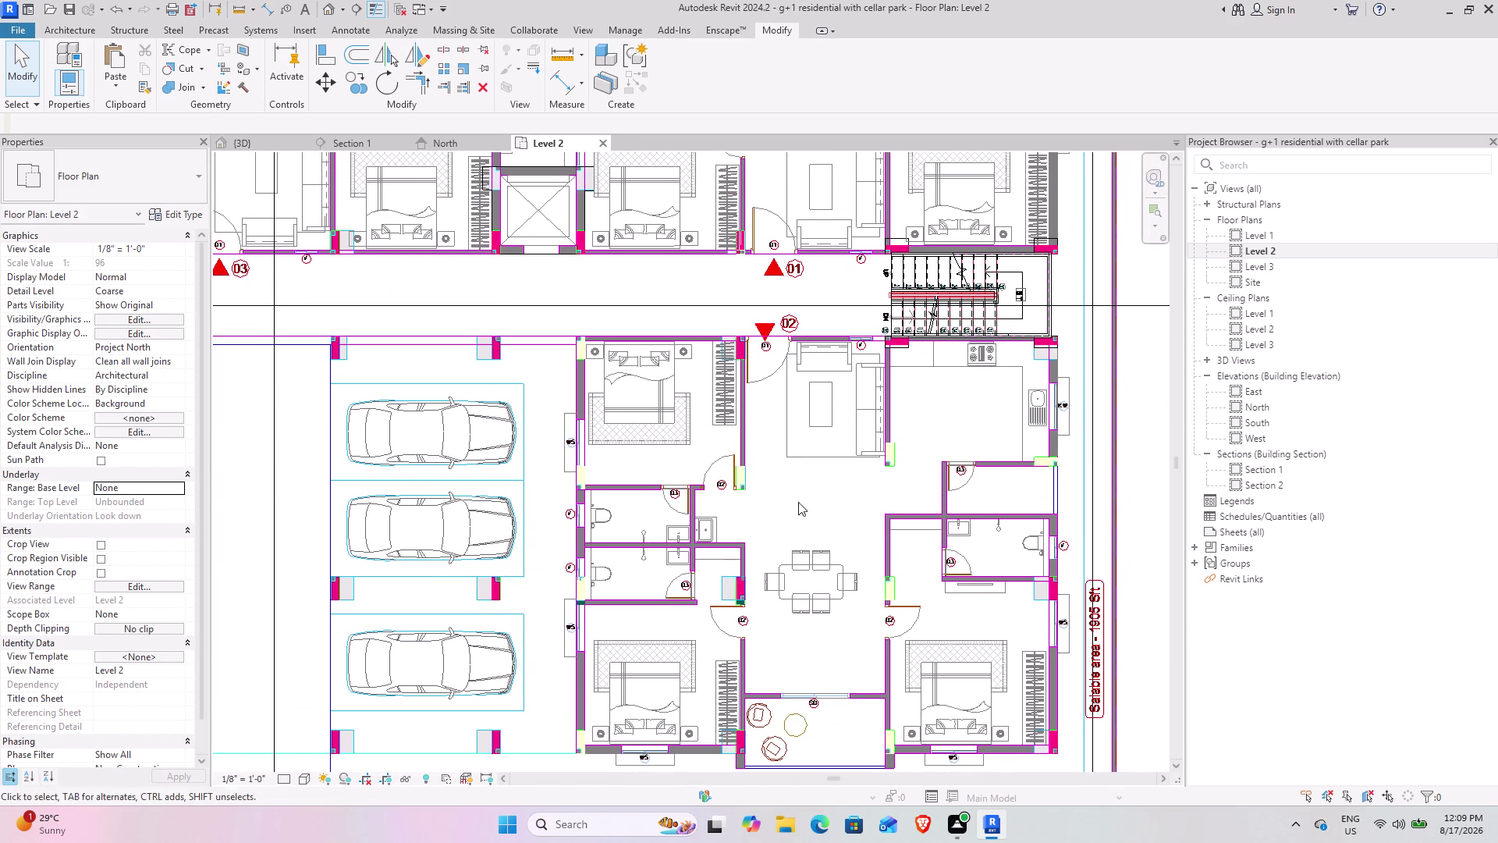
middle_drag(825, 428, 878, 632)
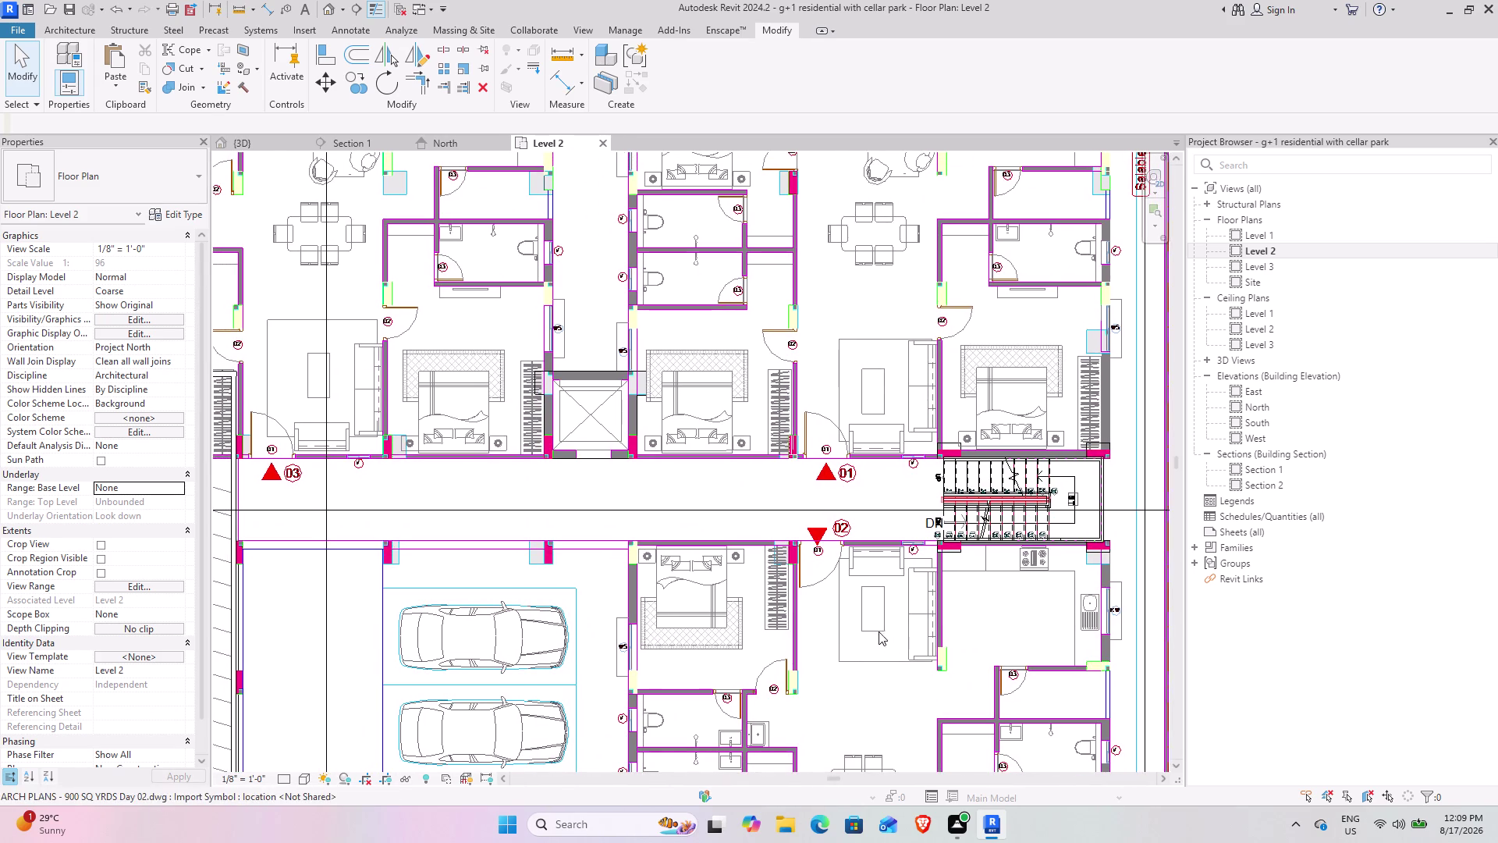
middle_drag(694, 466, 743, 605)
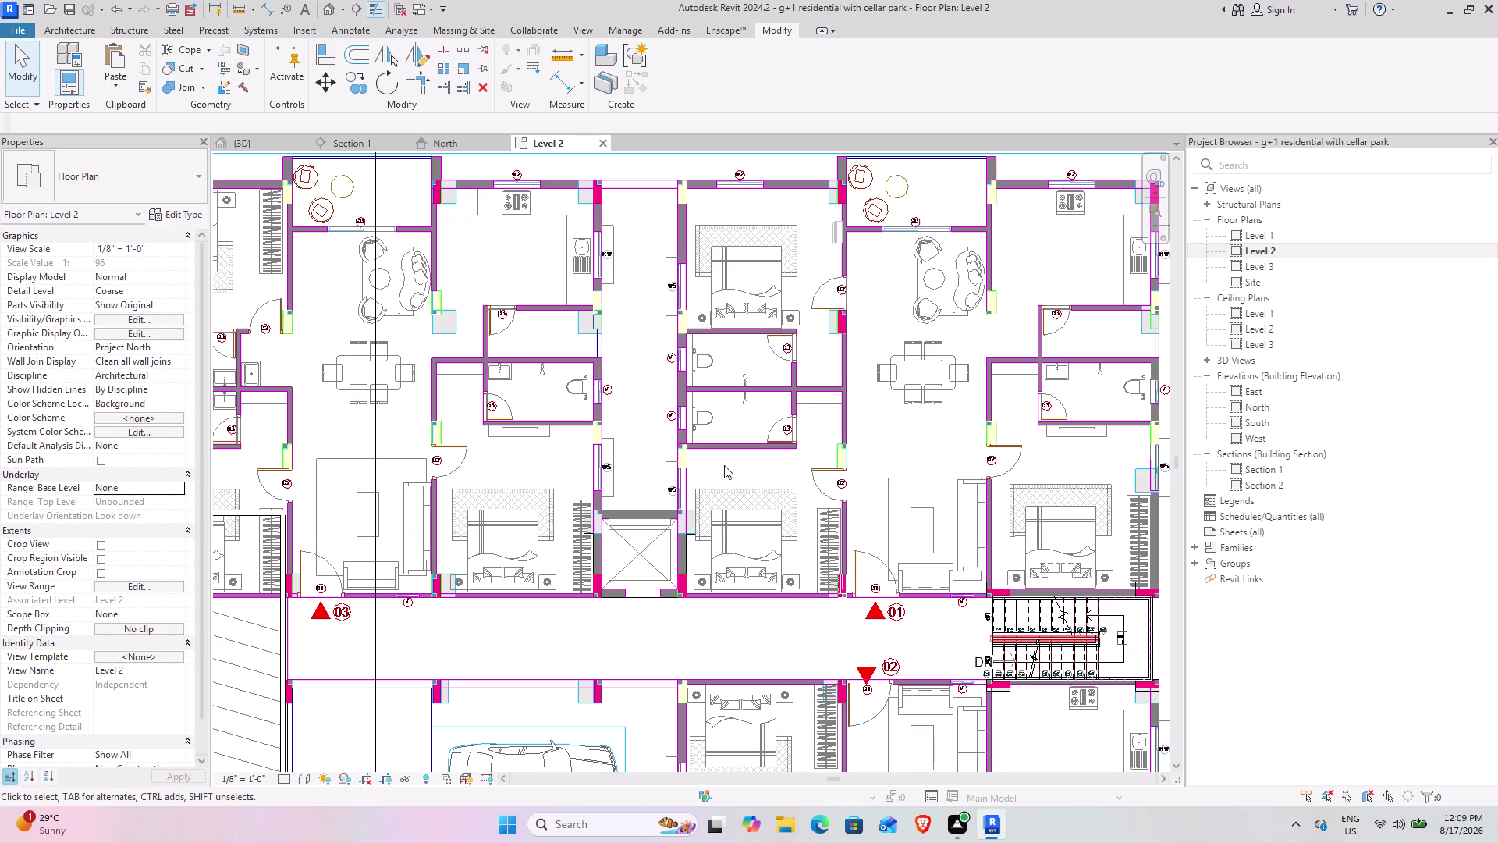
middle_drag(641, 419, 713, 532)
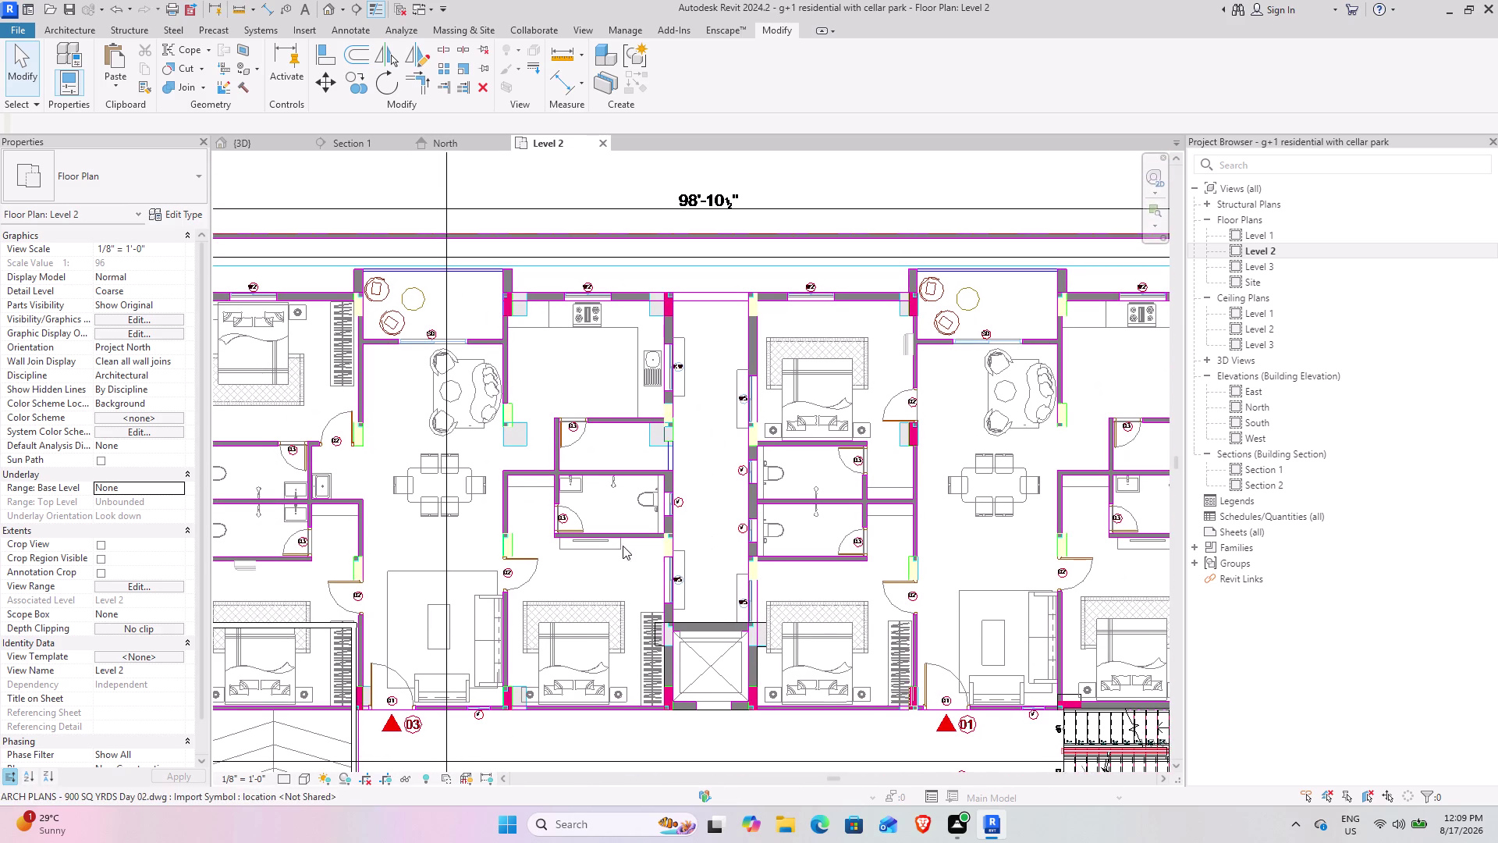
middle_drag(621, 545, 759, 537)
scroll(up, 3)
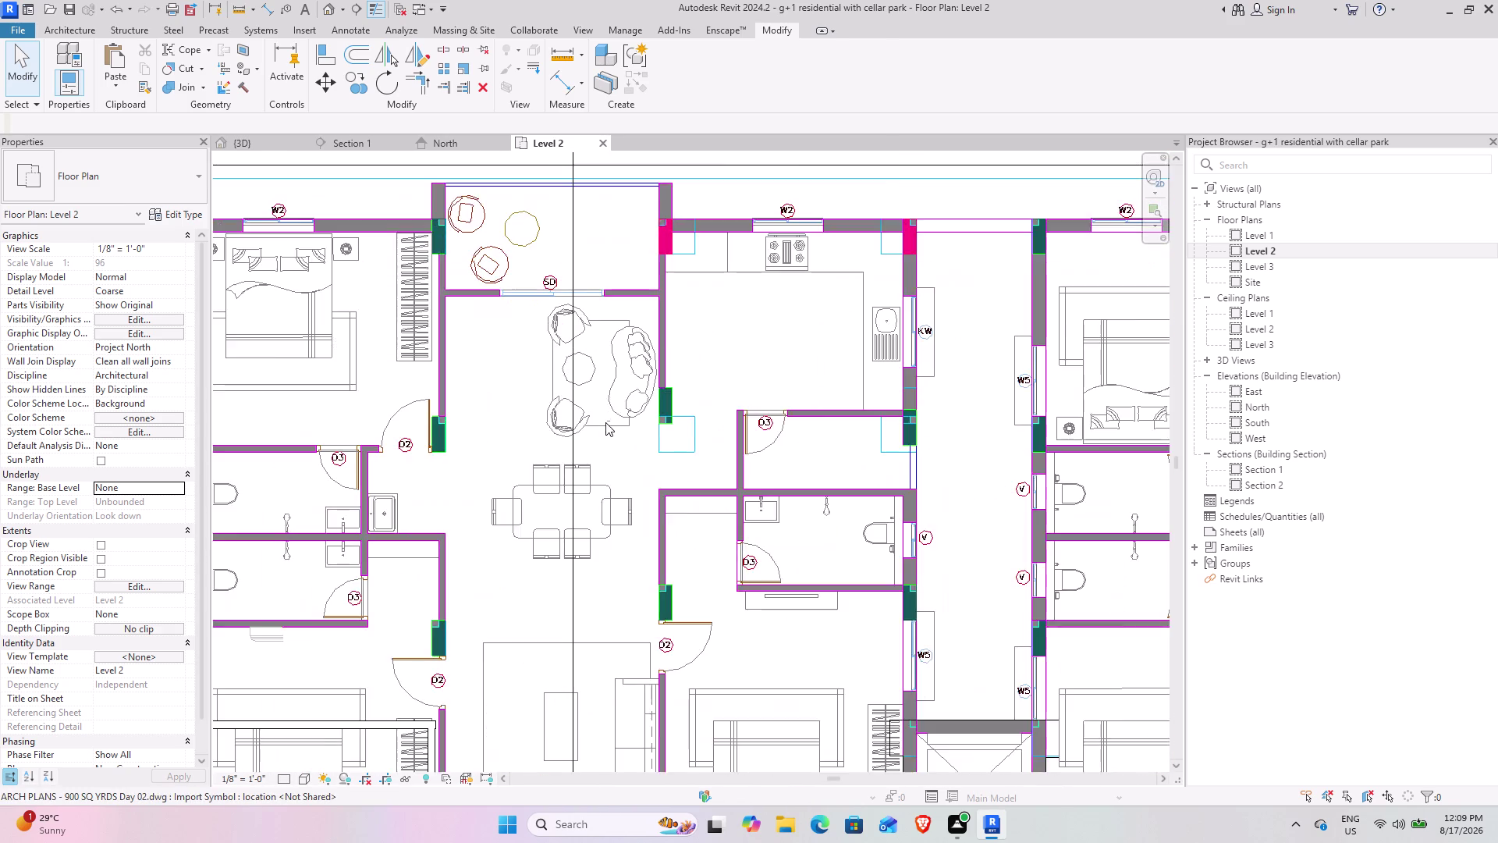
scroll(up, 3)
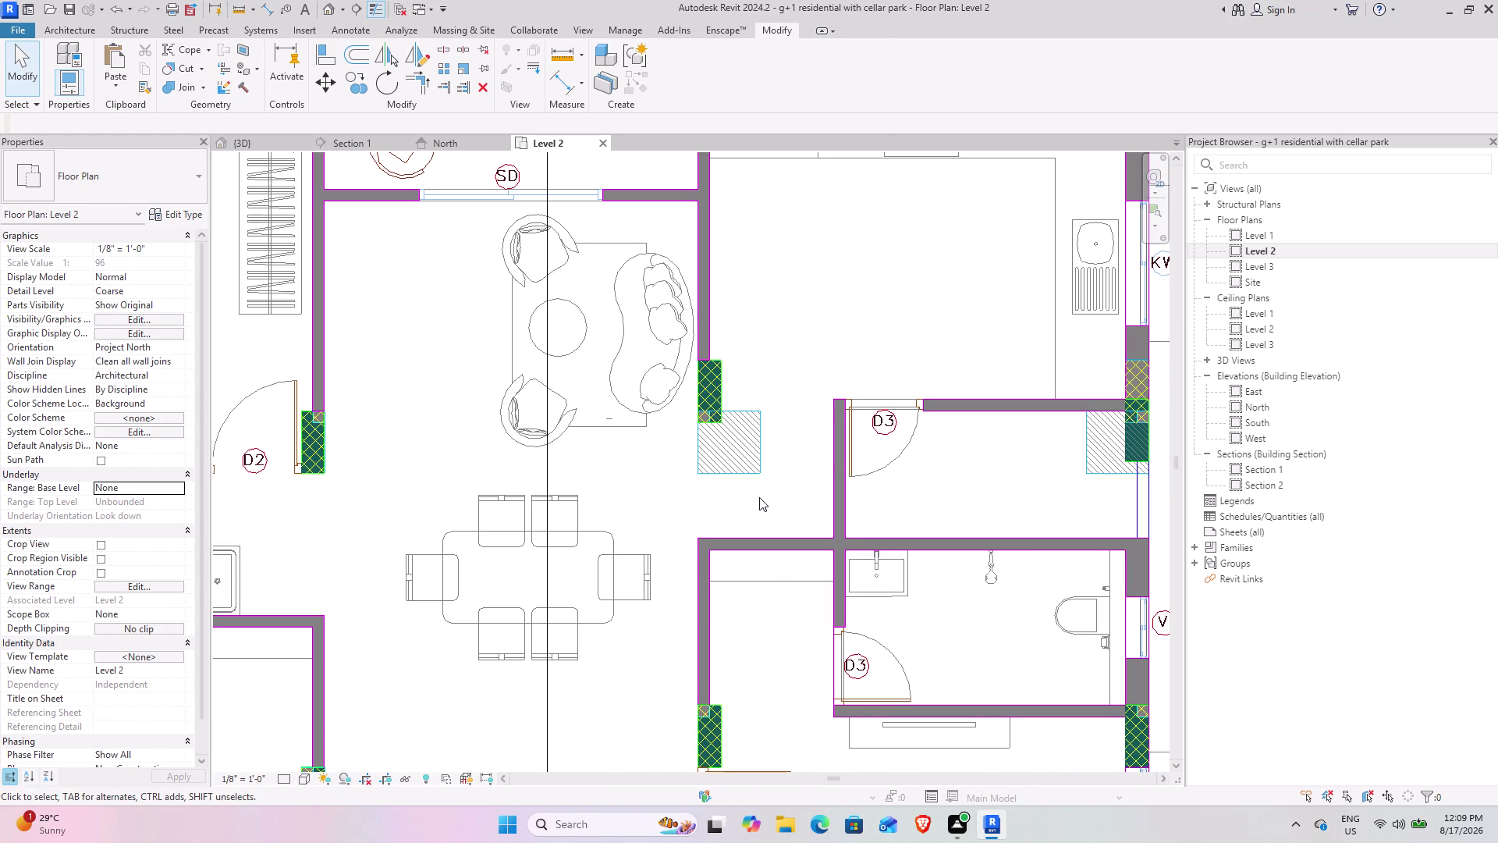
scroll(down, 3)
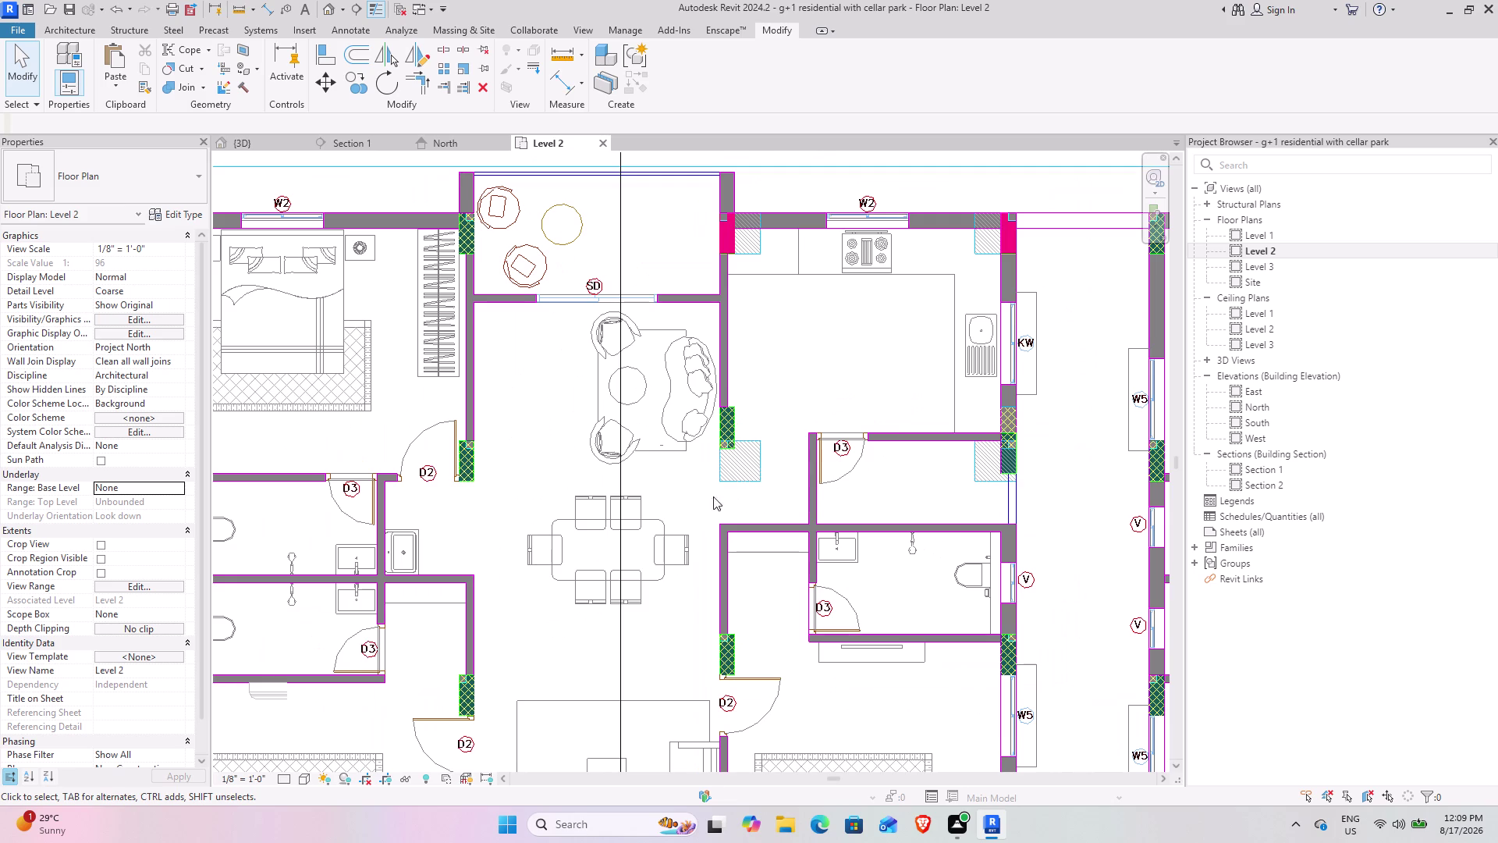
middle_drag(519, 518, 558, 431)
scroll(down, 3)
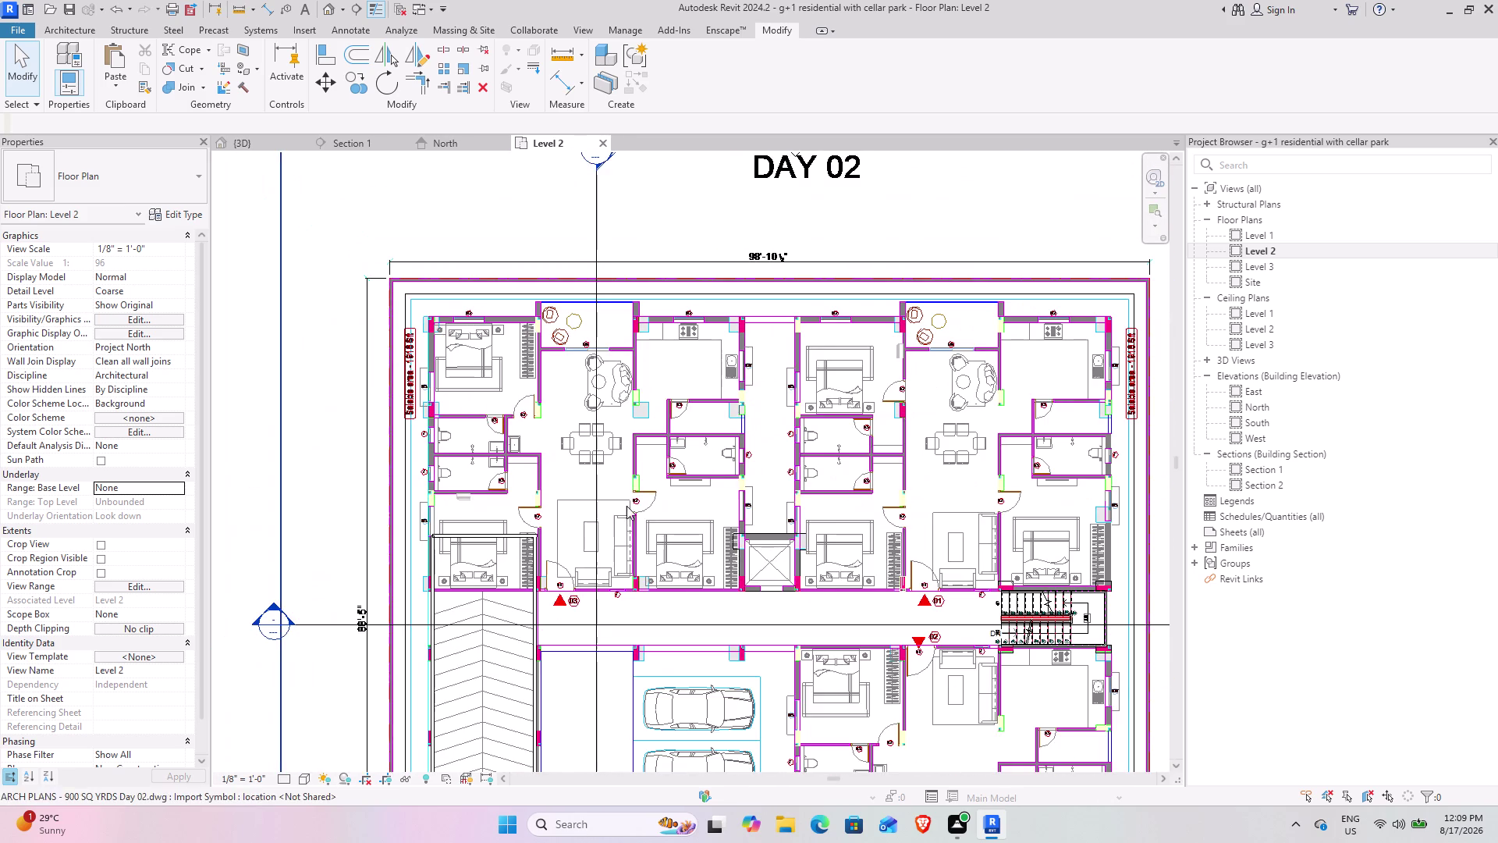
middle_drag(623, 505, 577, 333)
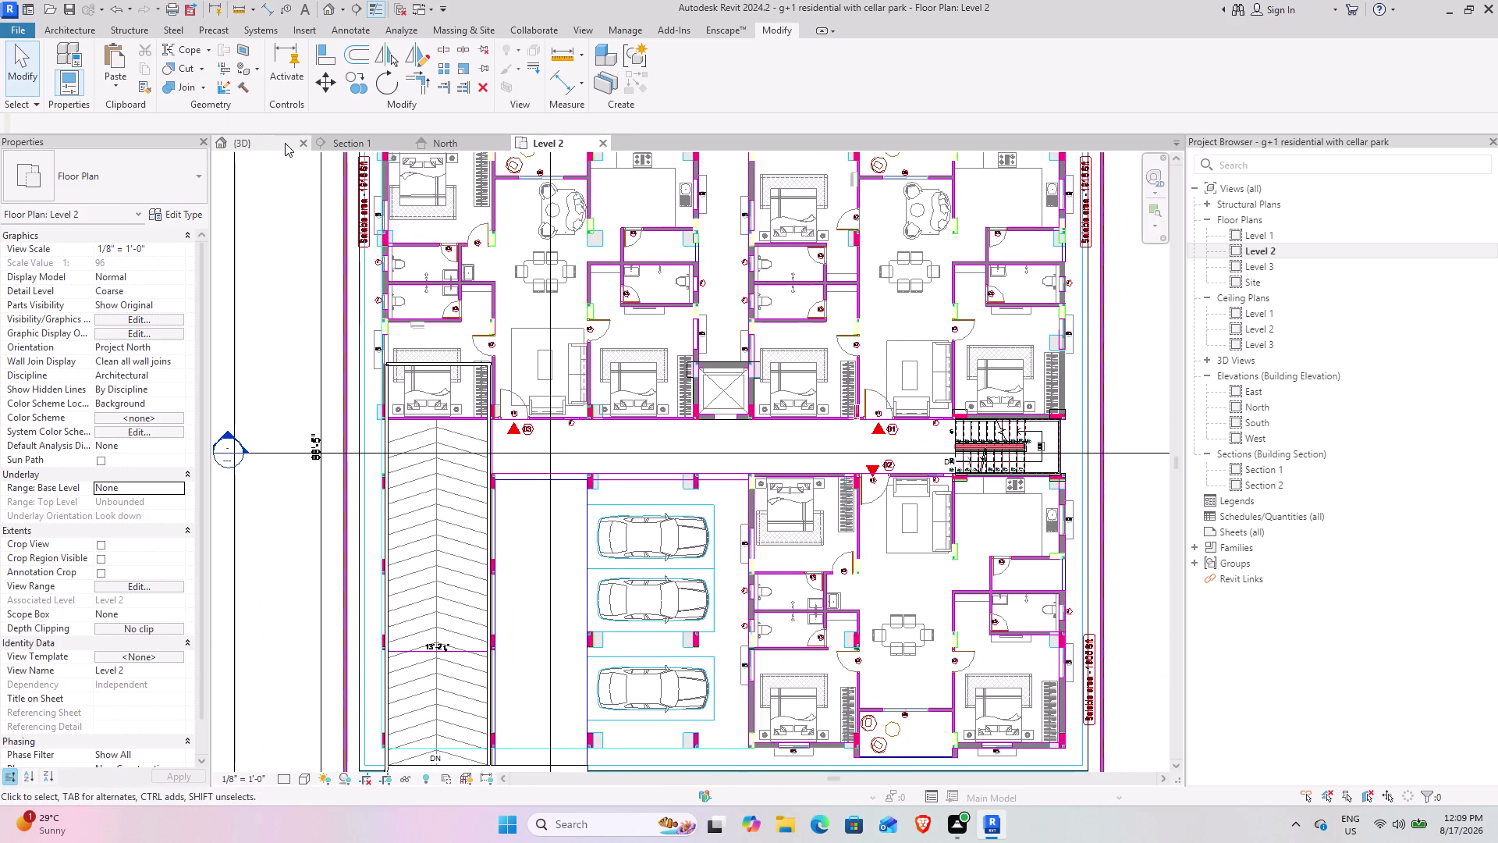
Open the North elevation and temporarily hide the grassland toposolid with HH.
click(445, 144)
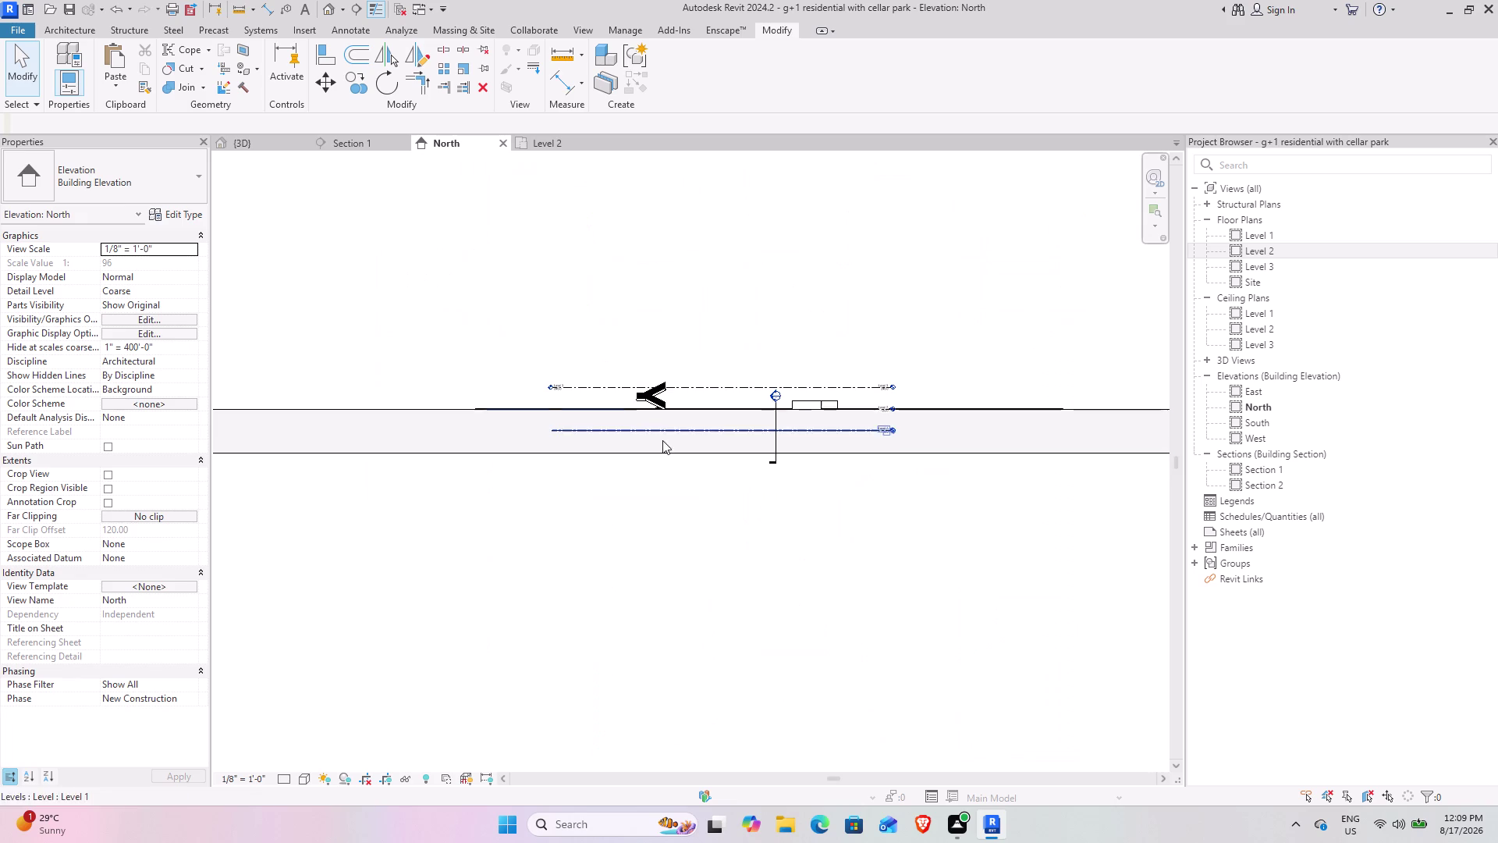
click(955, 452)
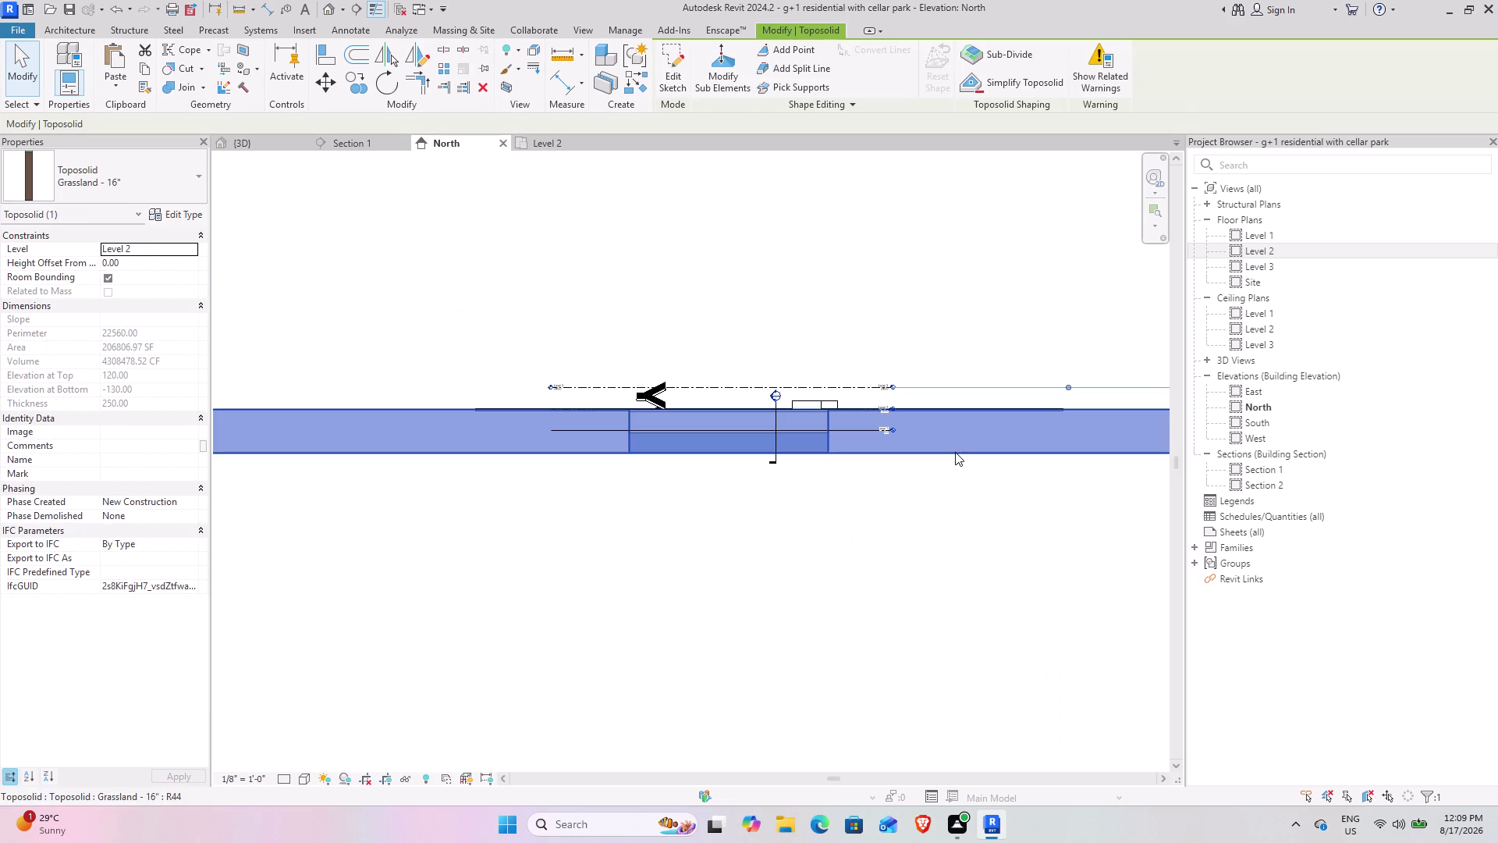
text(HH)
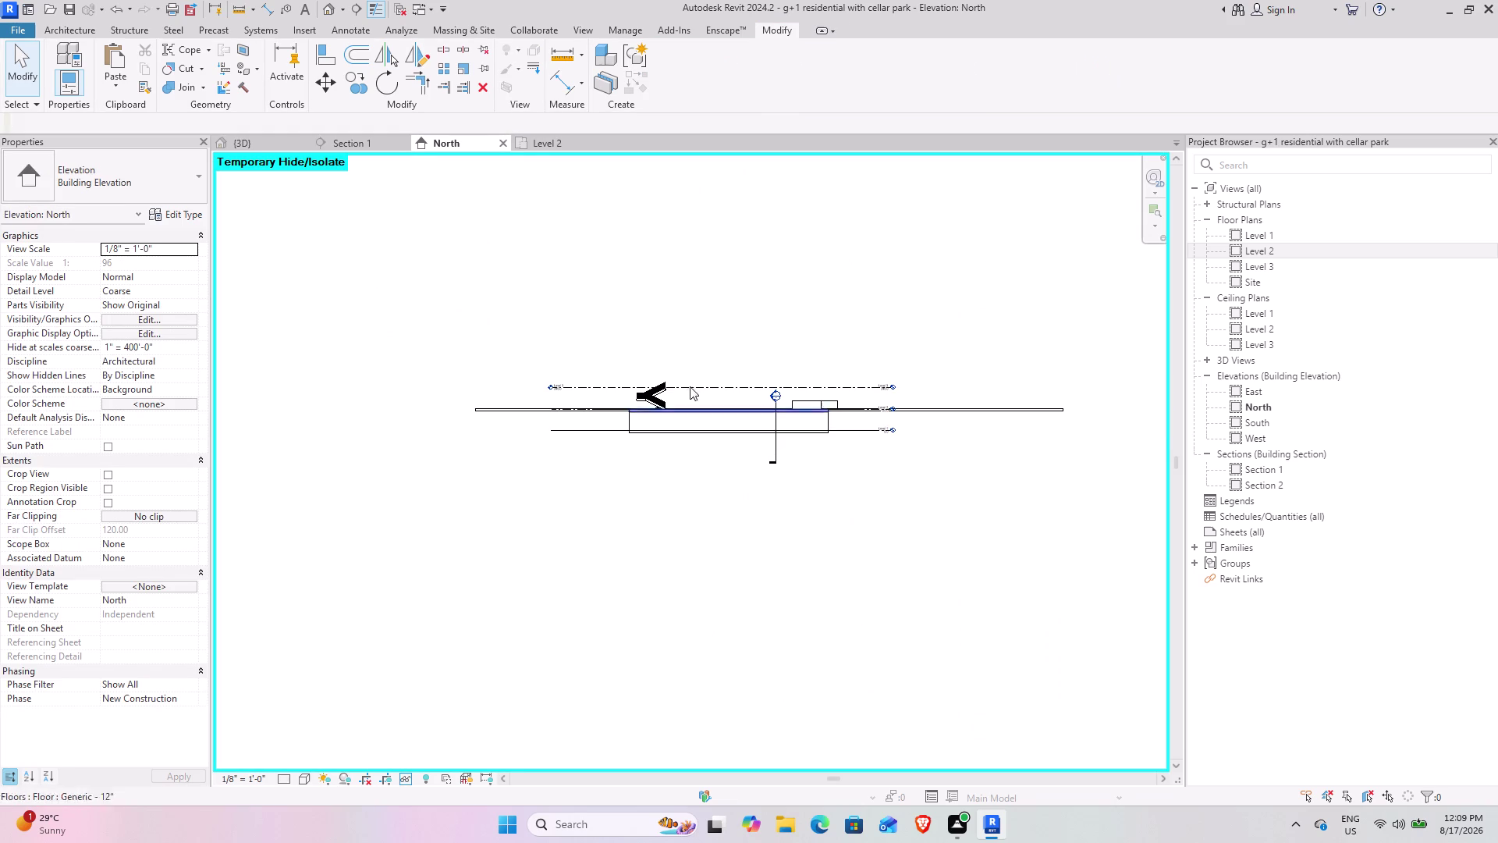
scroll(up, 3)
scroll(up, 3)
Temporarily hide the long front wall by the shaft opening with HH.
click(992, 482)
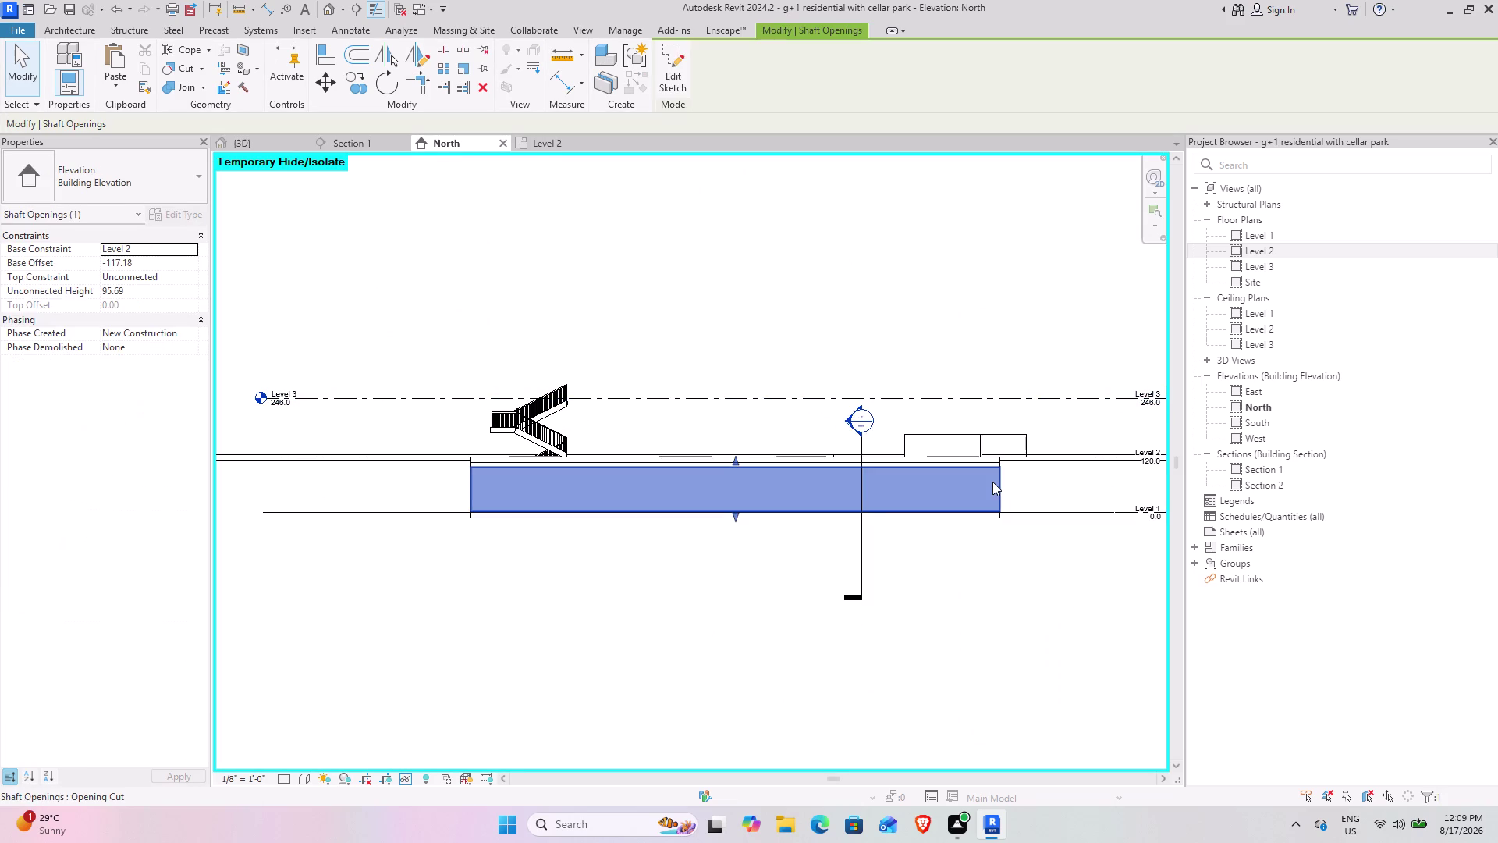
text(HH)
click(1001, 479)
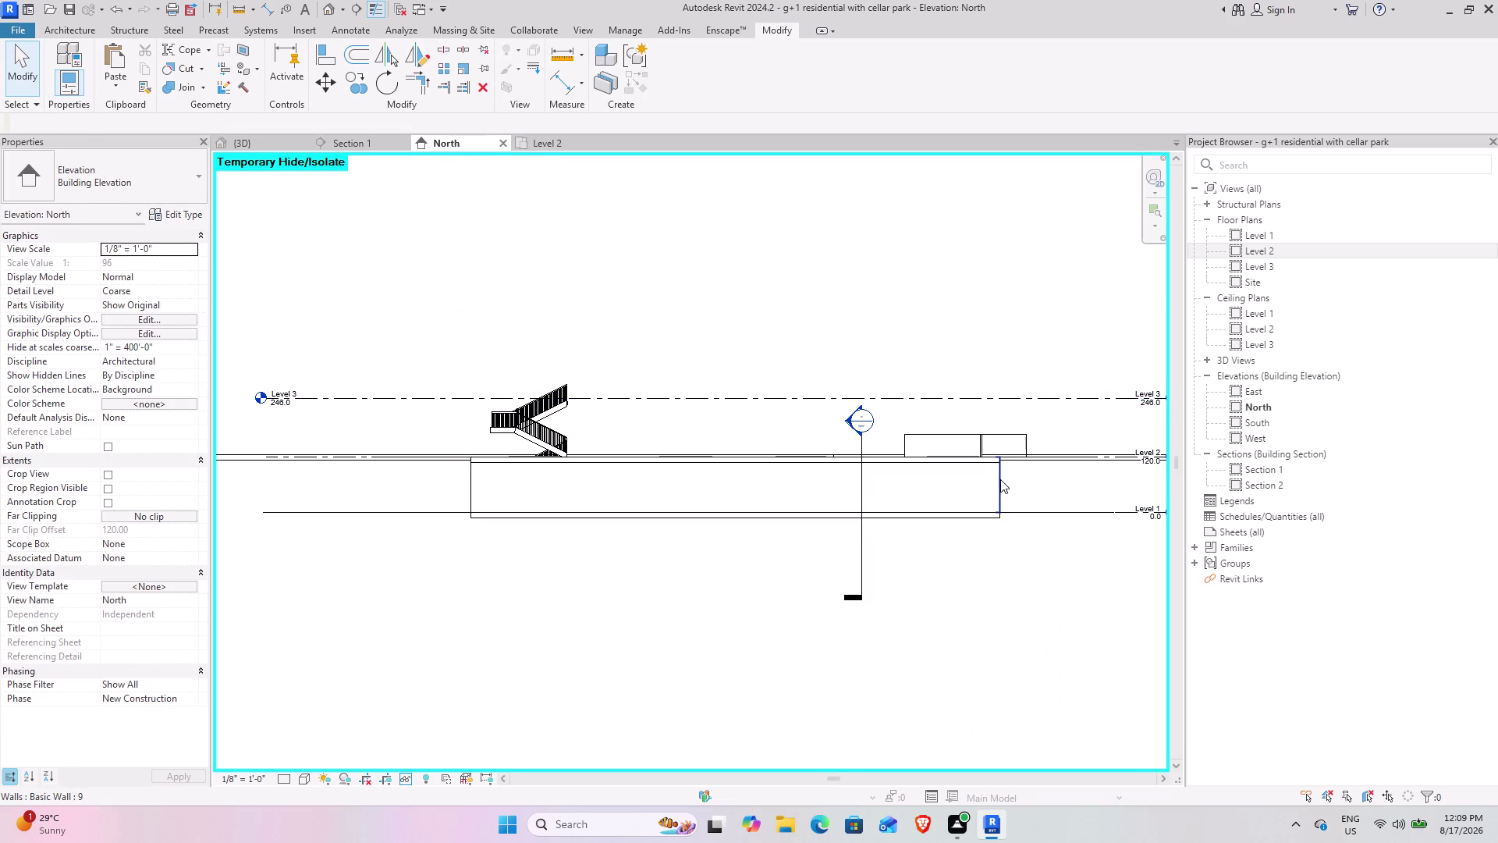
text(HH)
click(995, 496)
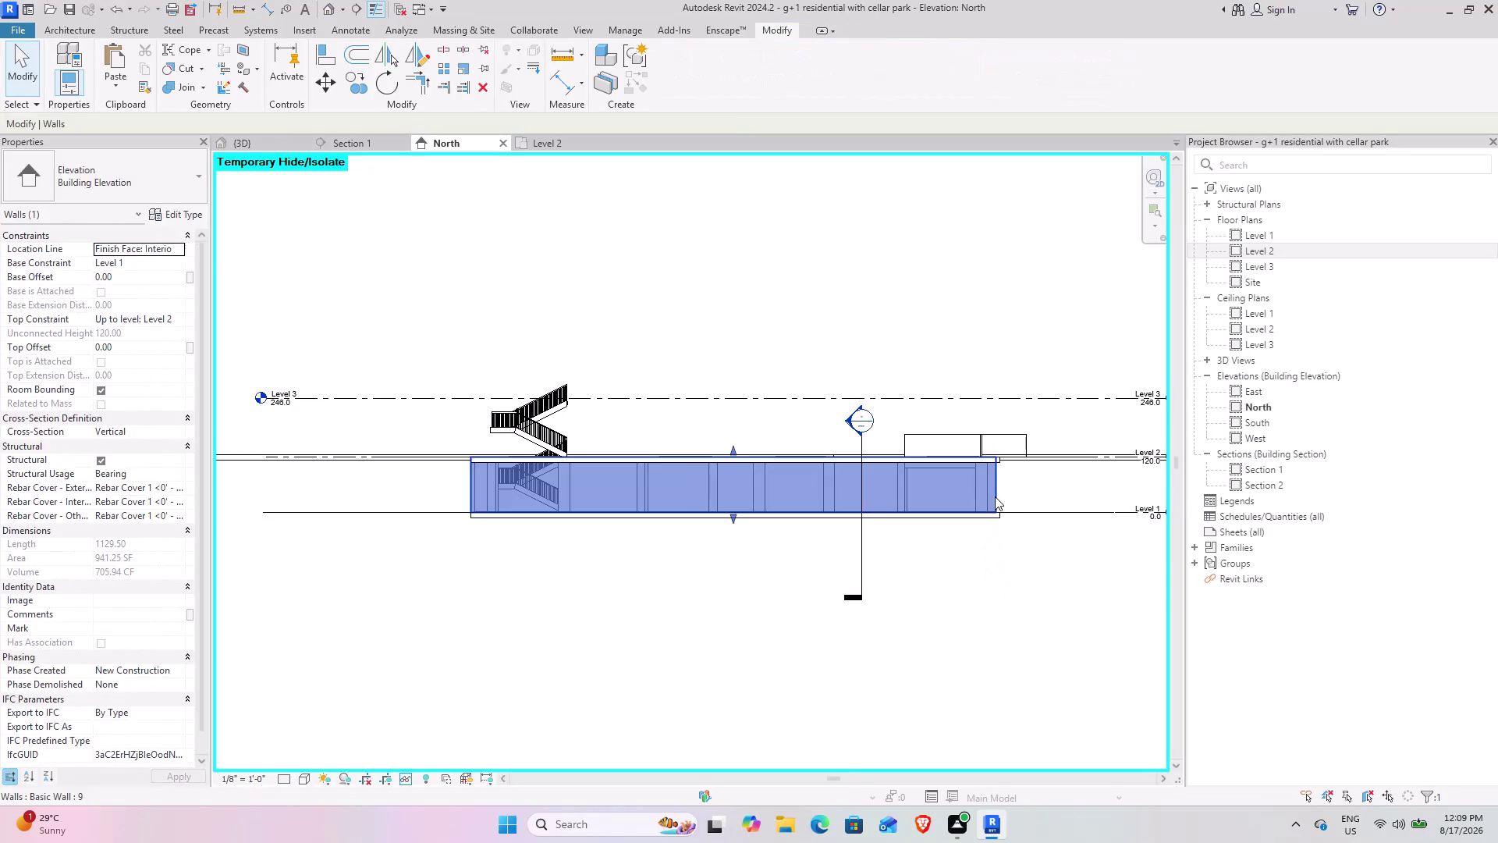
text(HH)
Recentre the elevation and start a window selection across the whole building.
scroll(up, 3)
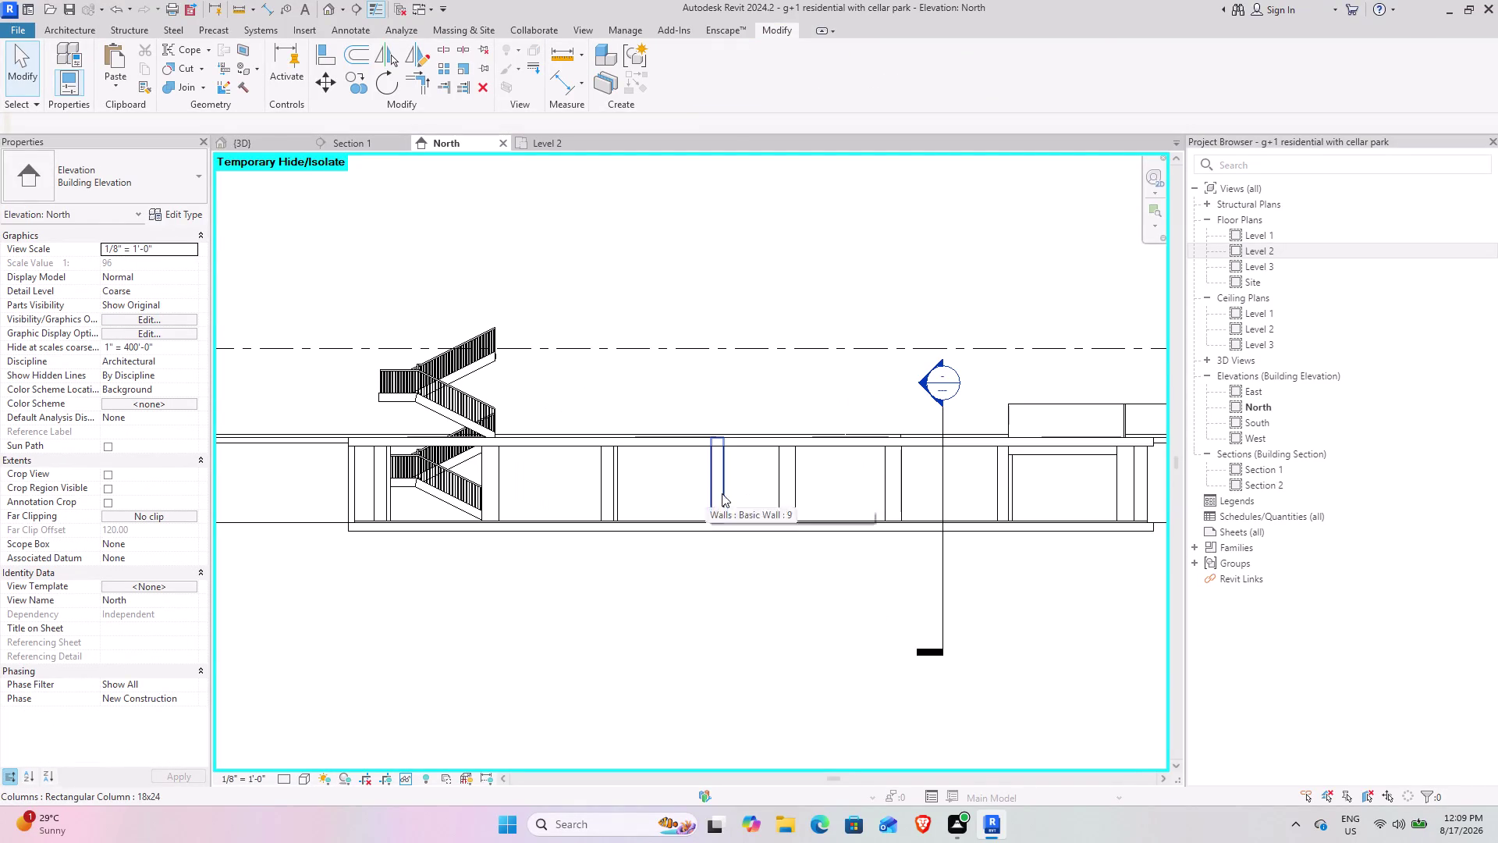
middle_drag(878, 477, 839, 444)
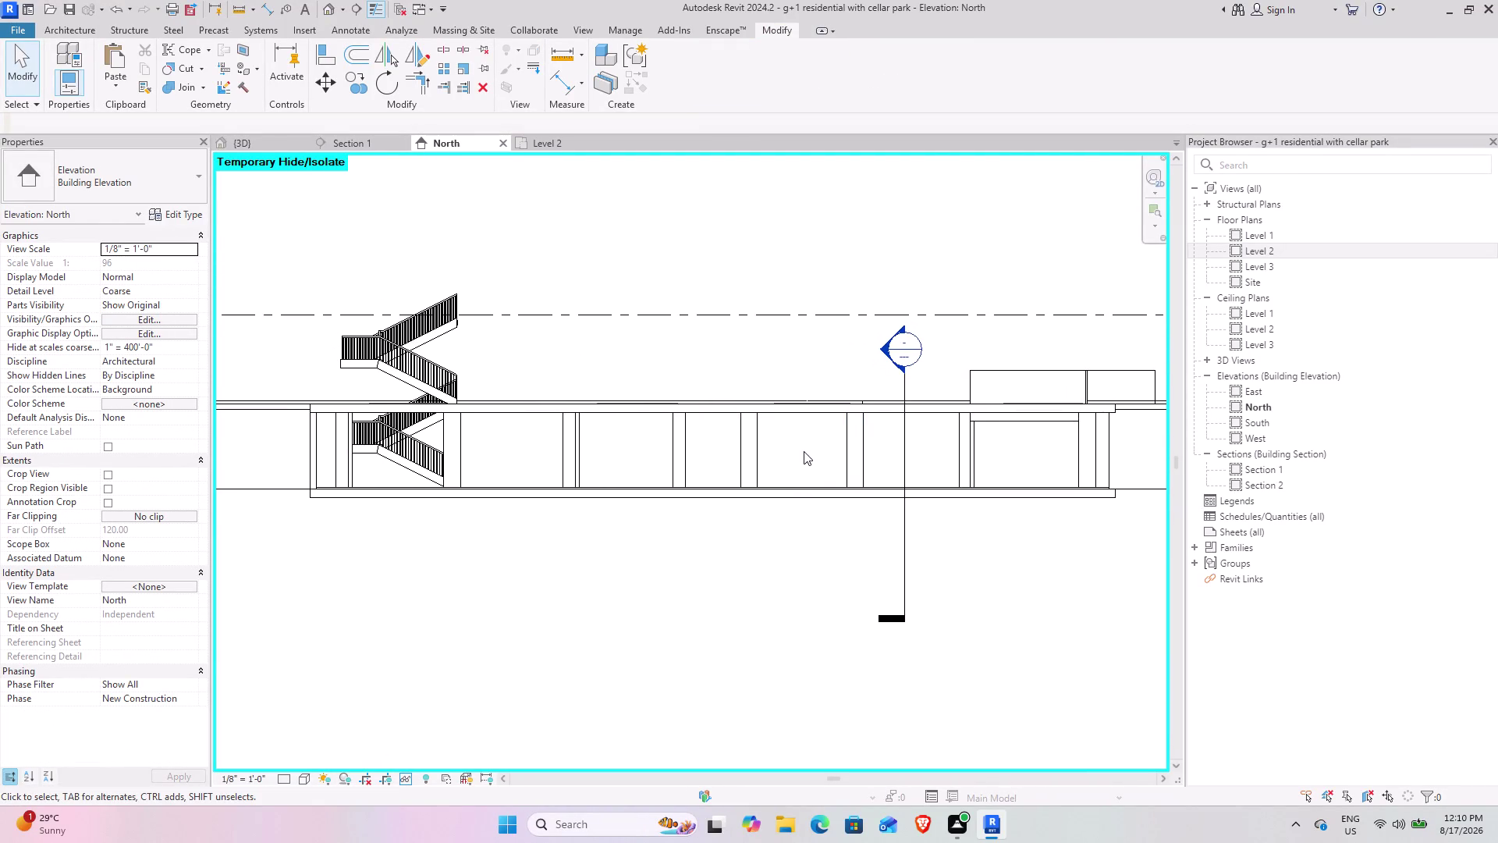
scroll(down, 3)
middle_drag(739, 472, 759, 481)
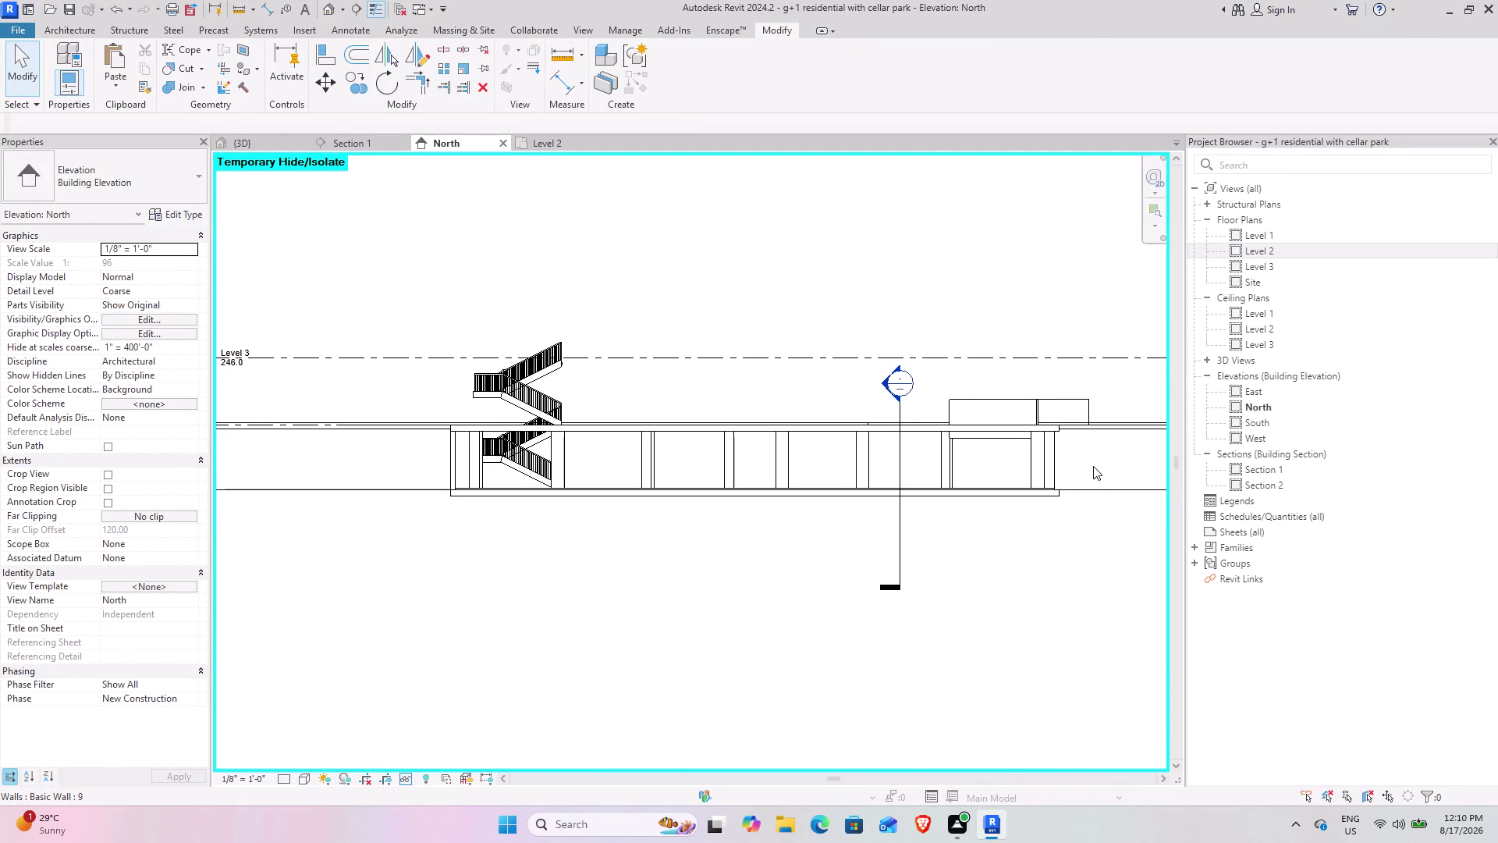
drag(1086, 476, 452, 465)
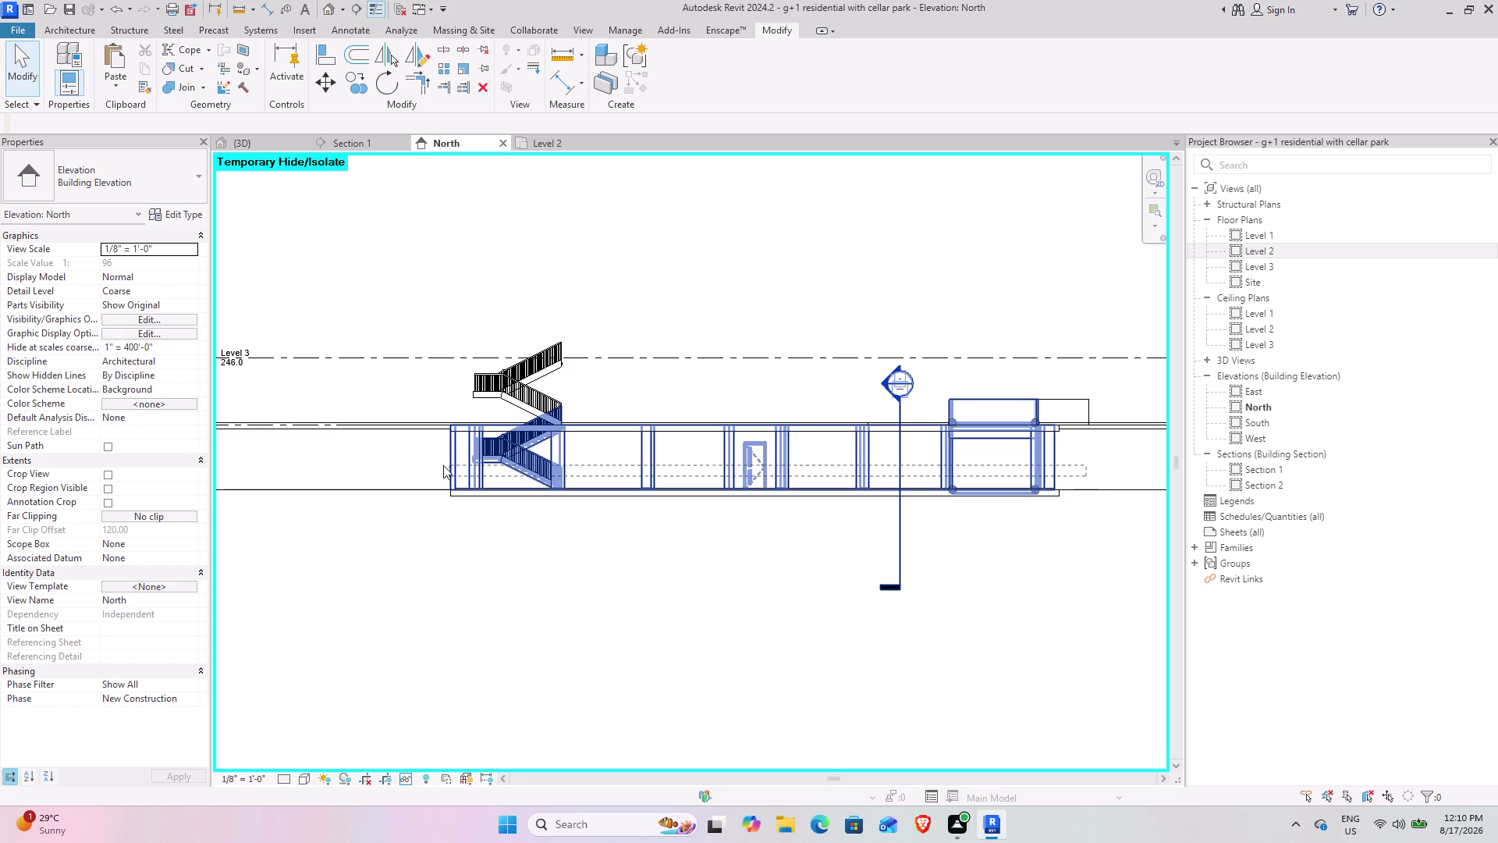
Finish the window selection and filter it to the Columns category only.
drag(452, 465, 369, 443)
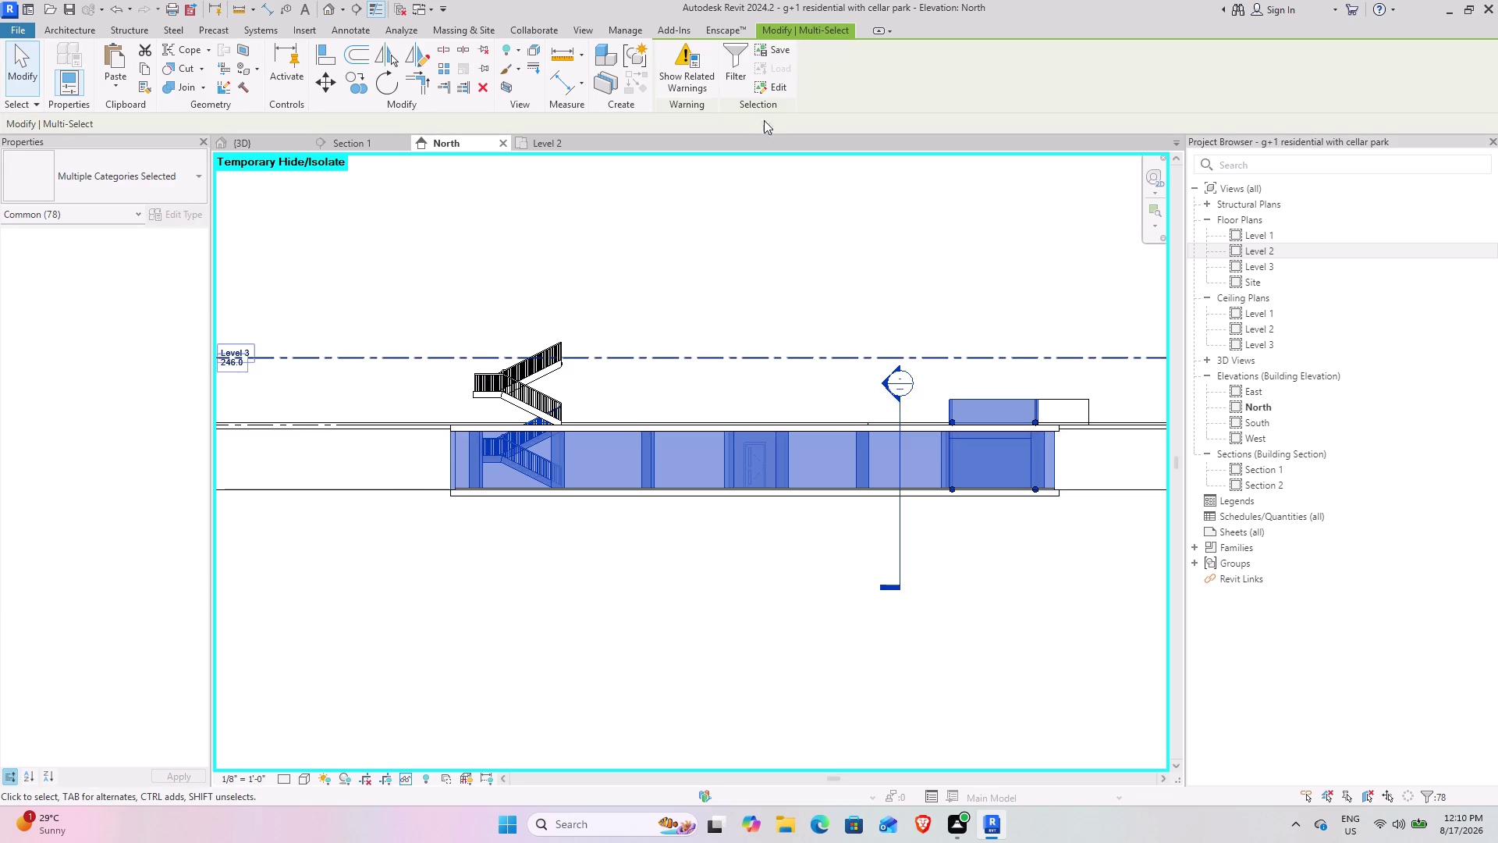
click(744, 63)
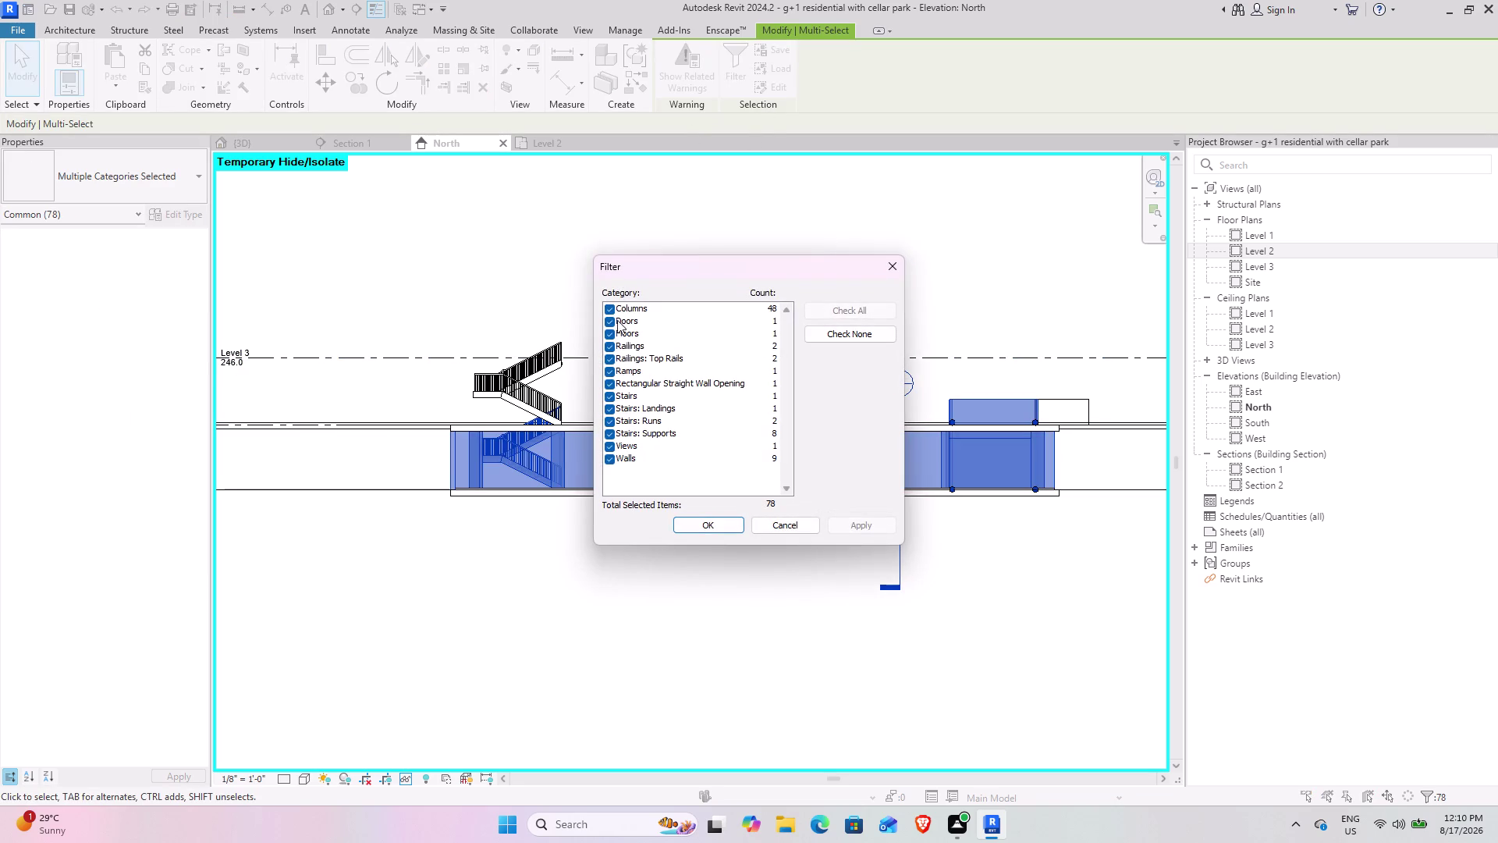
click(870, 331)
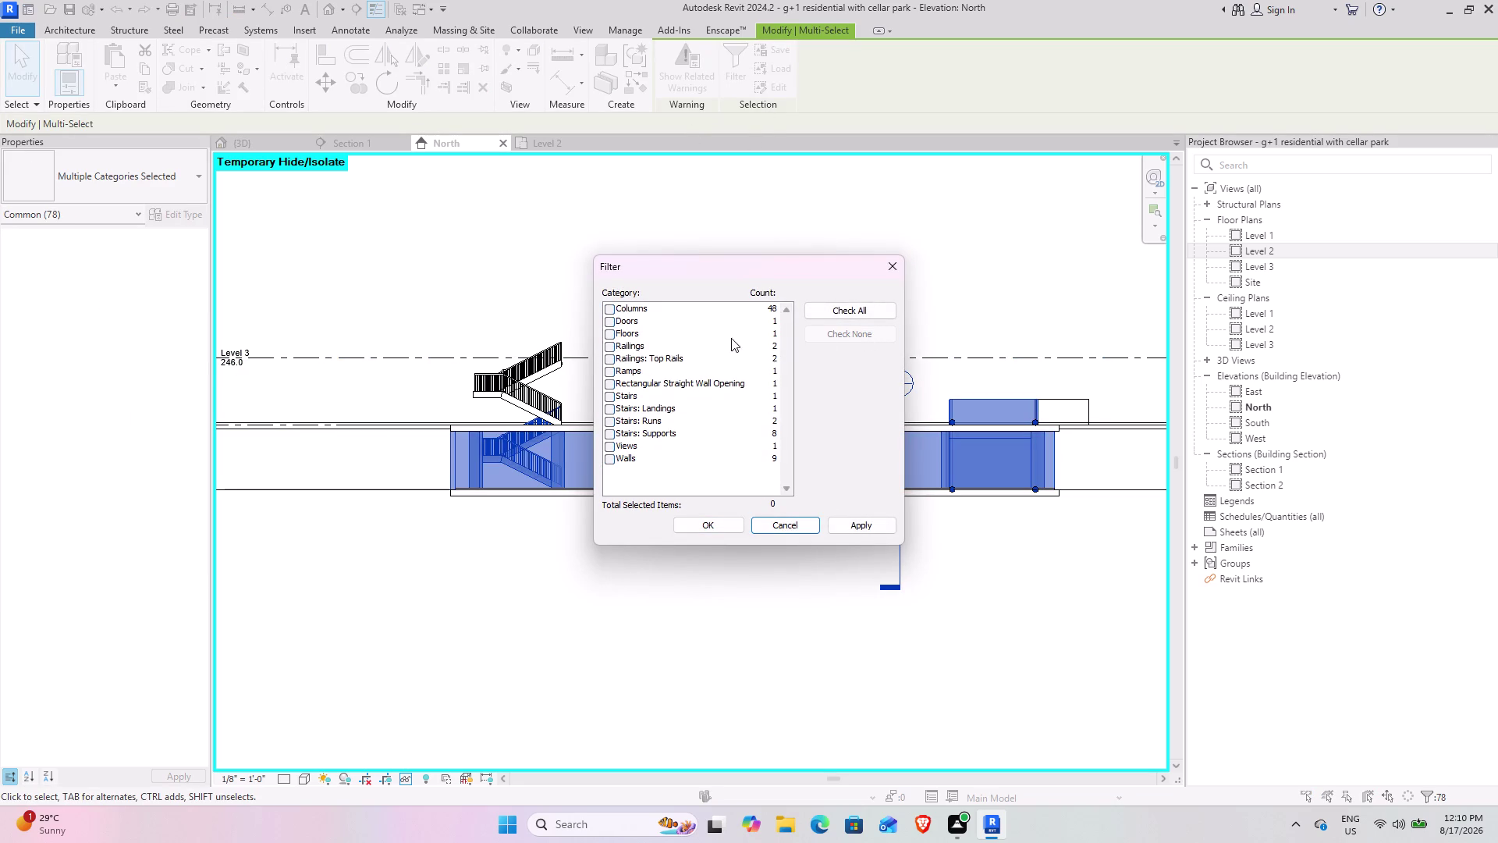
click(606, 309)
click(699, 515)
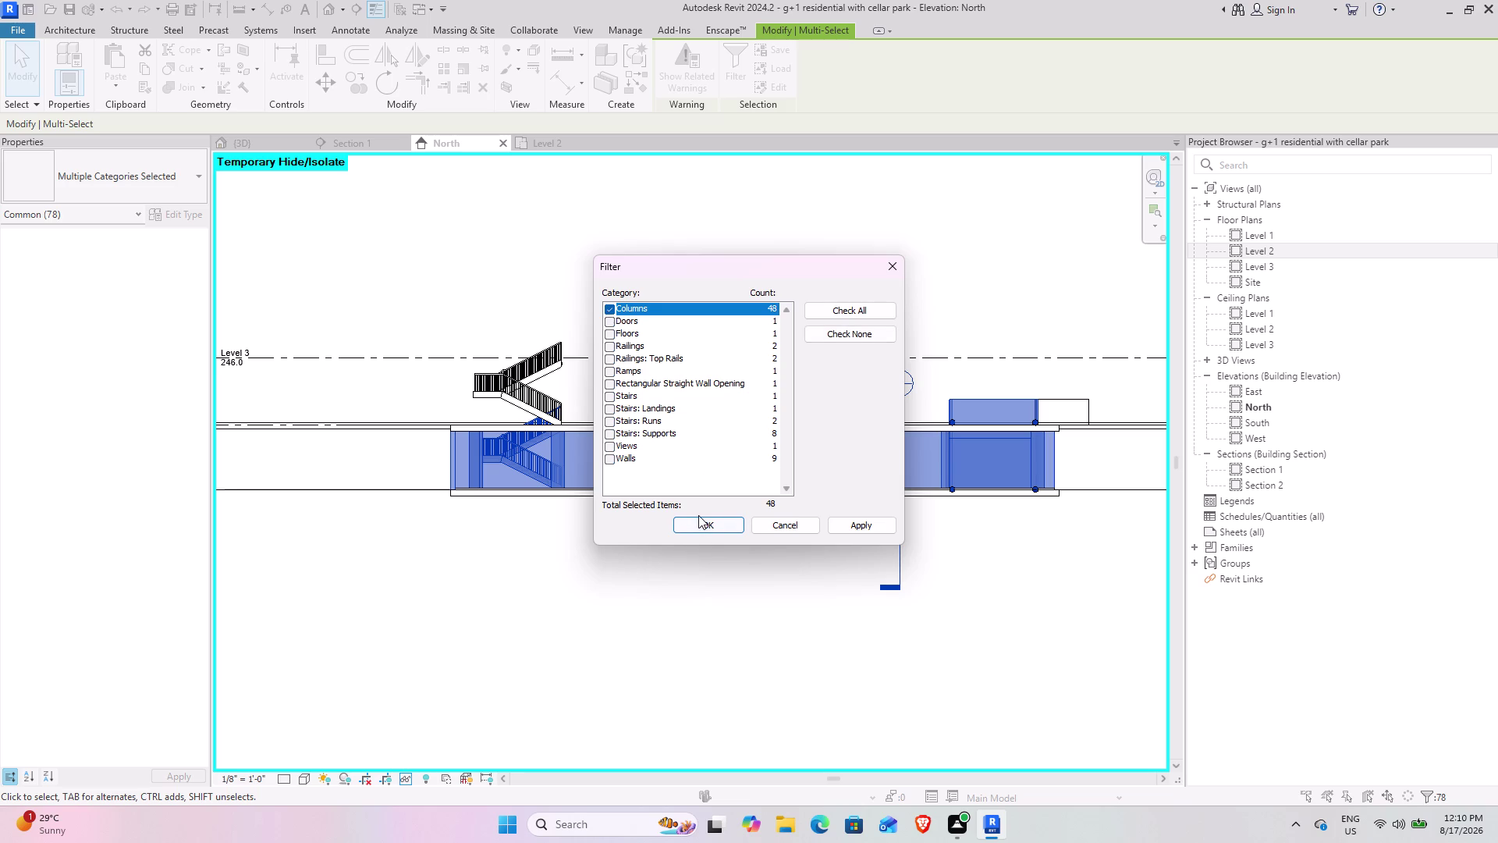
click(699, 517)
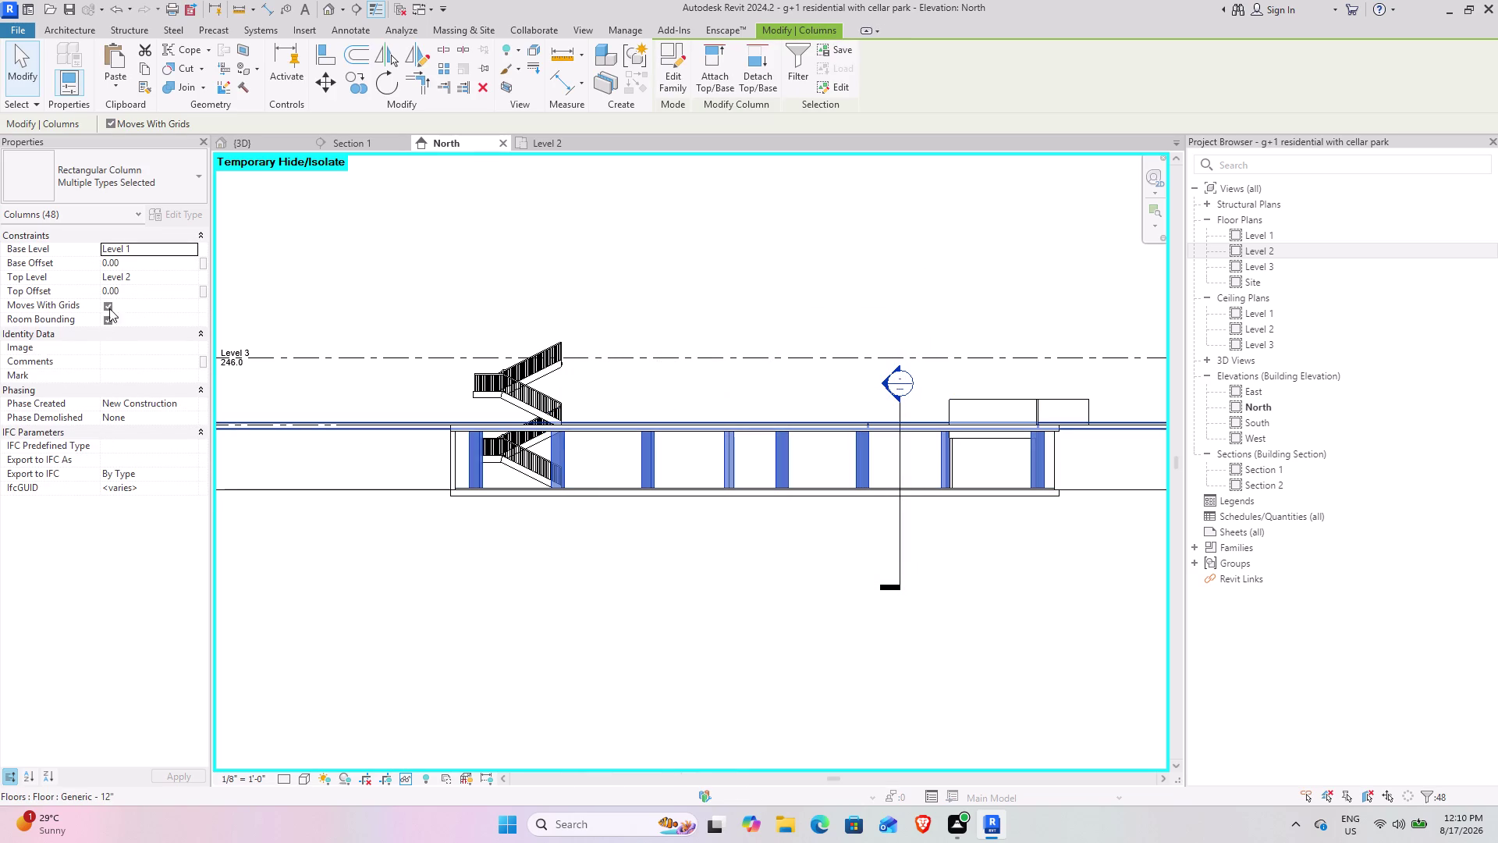
Set the columns' Top Level to Level 3 and apply.
click(194, 277)
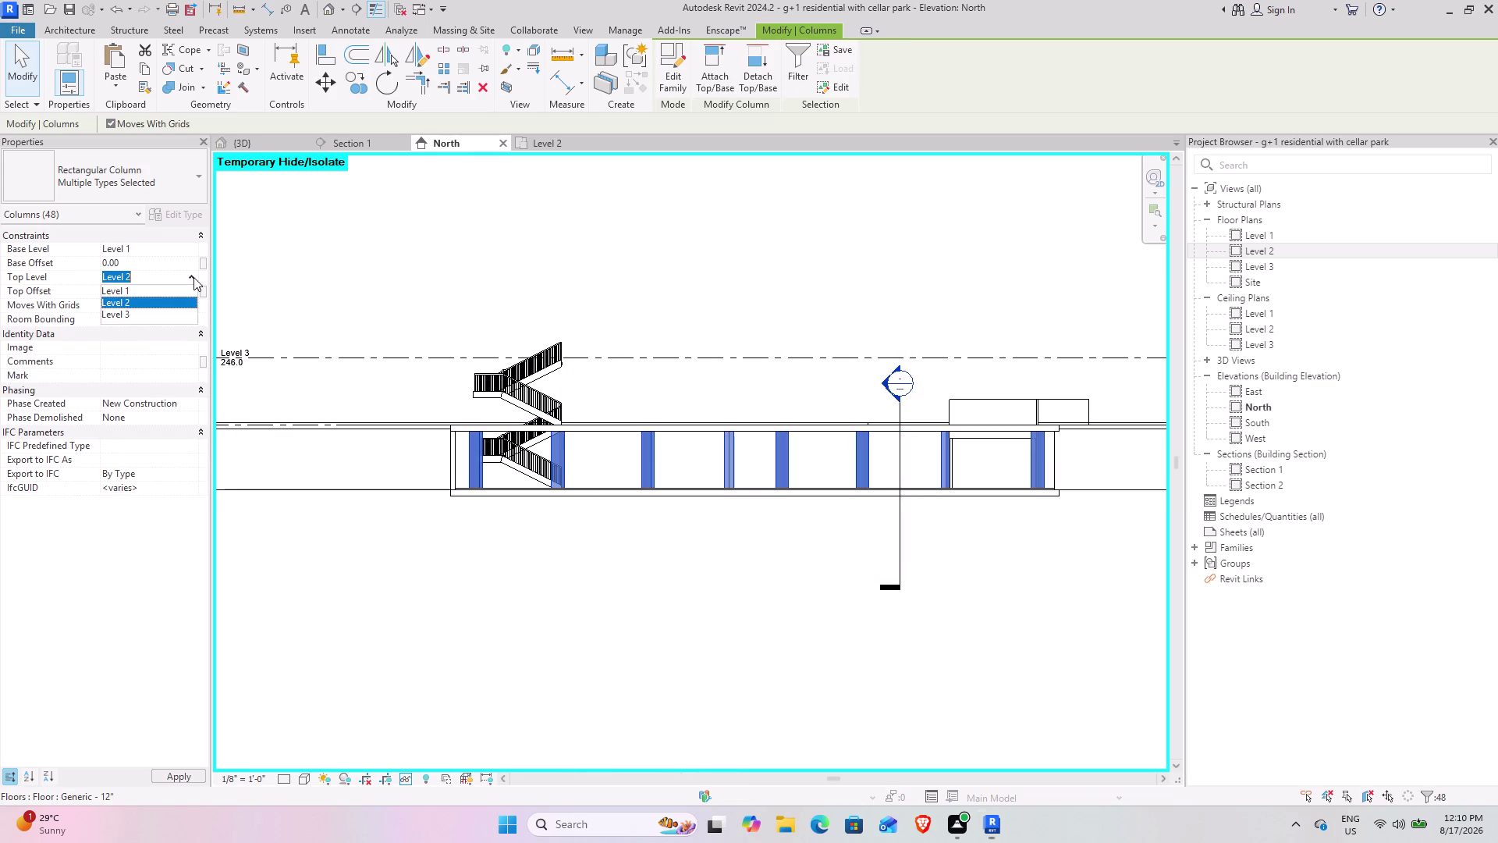
click(139, 313)
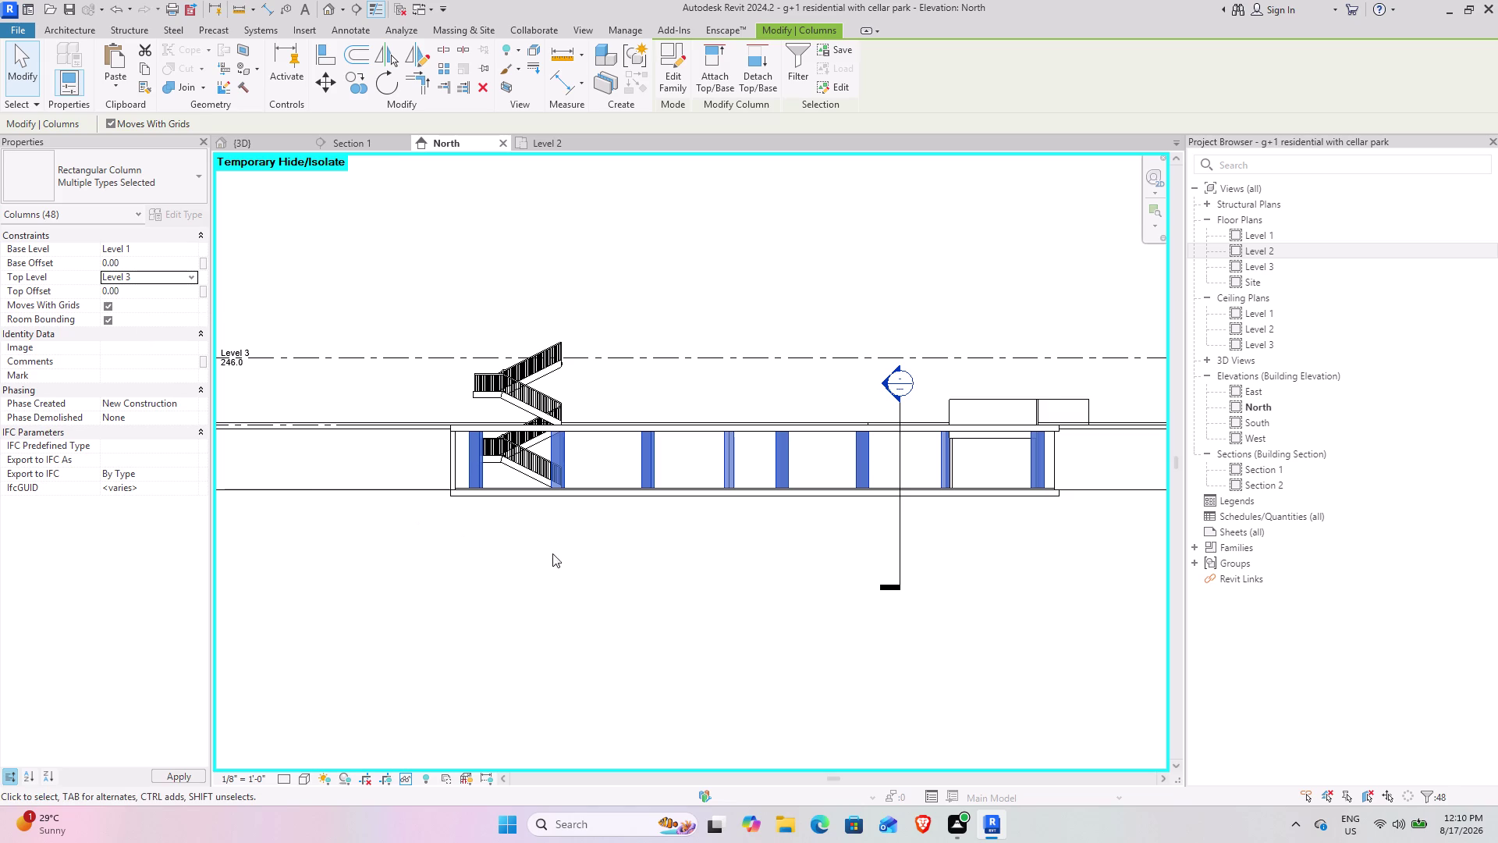
click(618, 571)
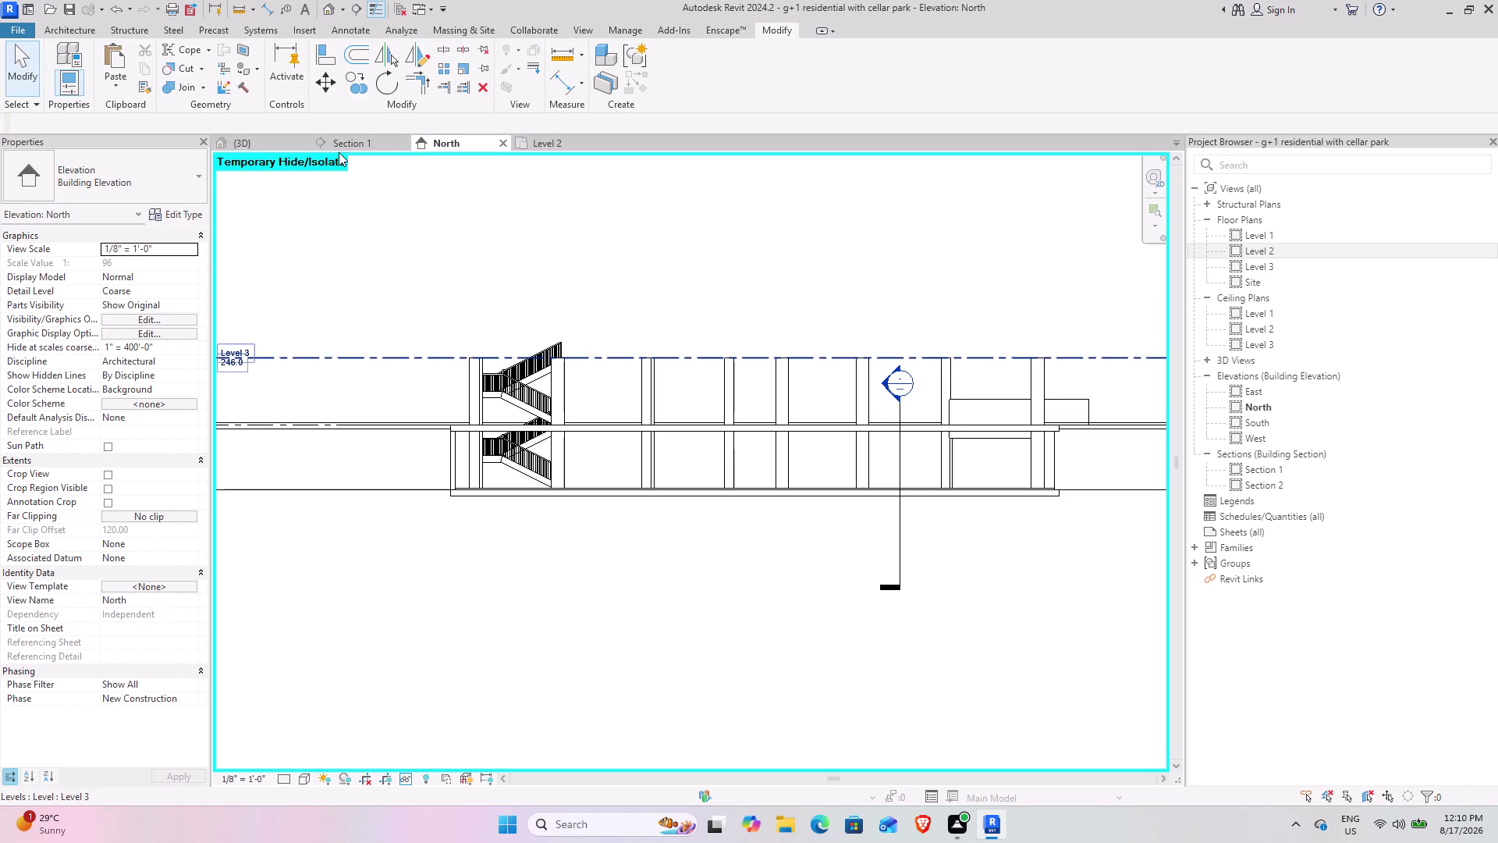
Orbit the {3D} view to inspect the columns now rising to Level 3, then reopen Level 2.
click(249, 142)
scroll(down, 3)
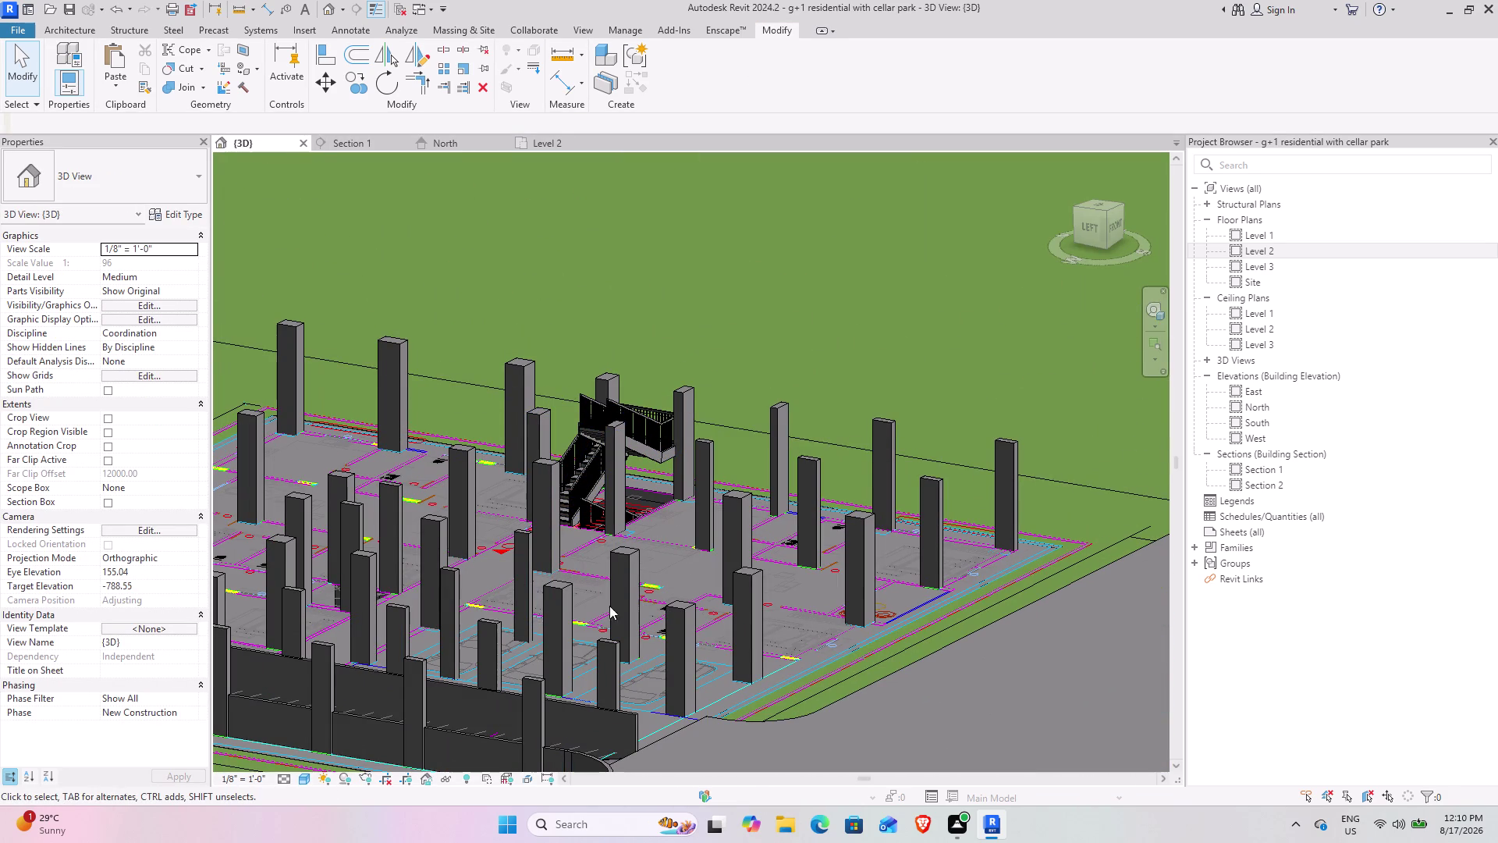
scroll(down, 3)
middle_drag(600, 593, 527, 724)
middle_drag(540, 716, 847, 482)
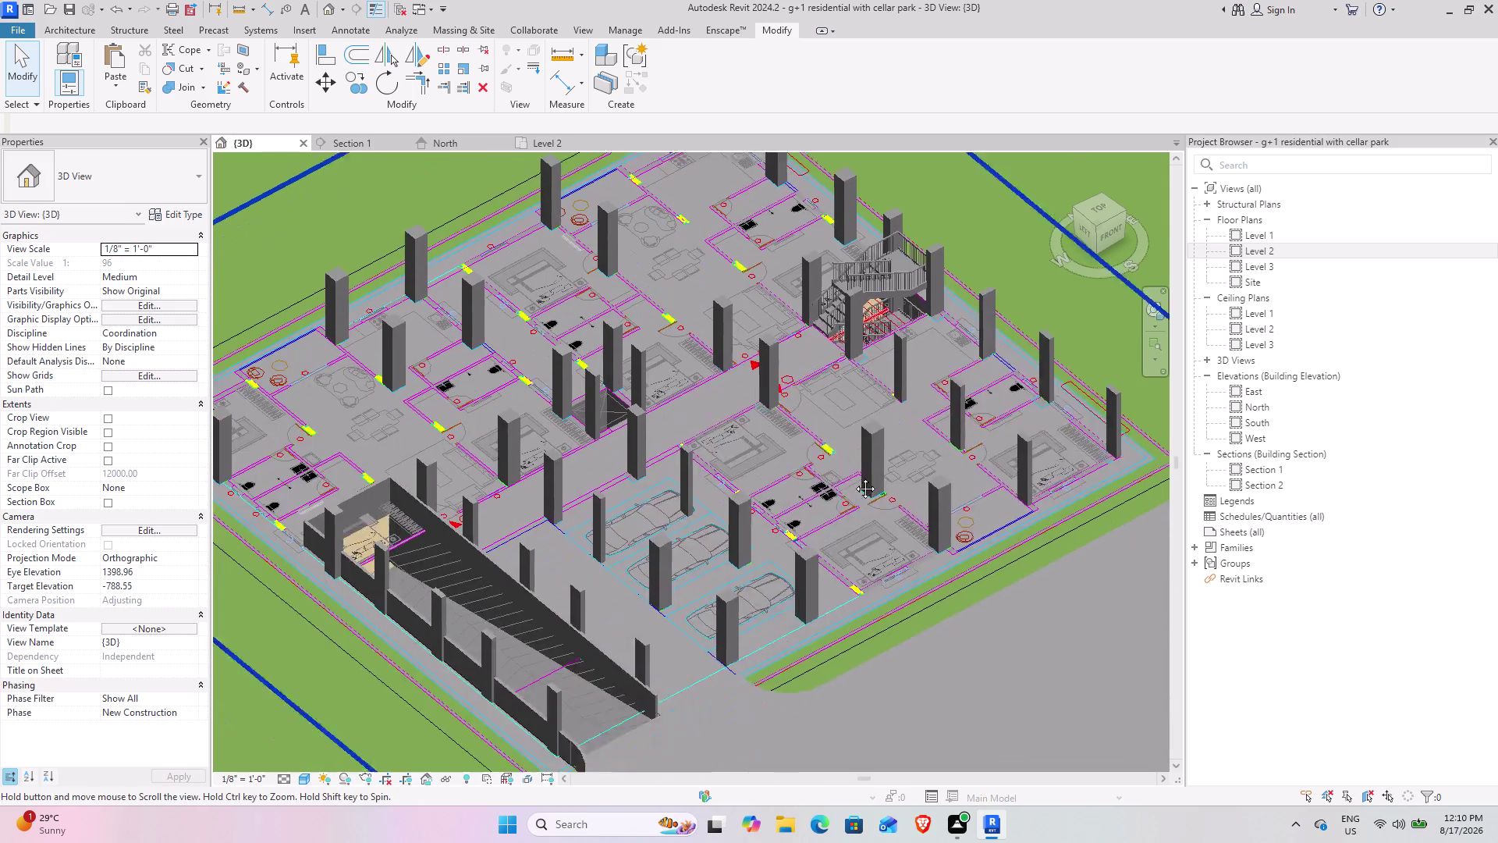
middle_drag(847, 481, 854, 477)
middle_drag(767, 521, 768, 683)
middle_drag(750, 684, 679, 737)
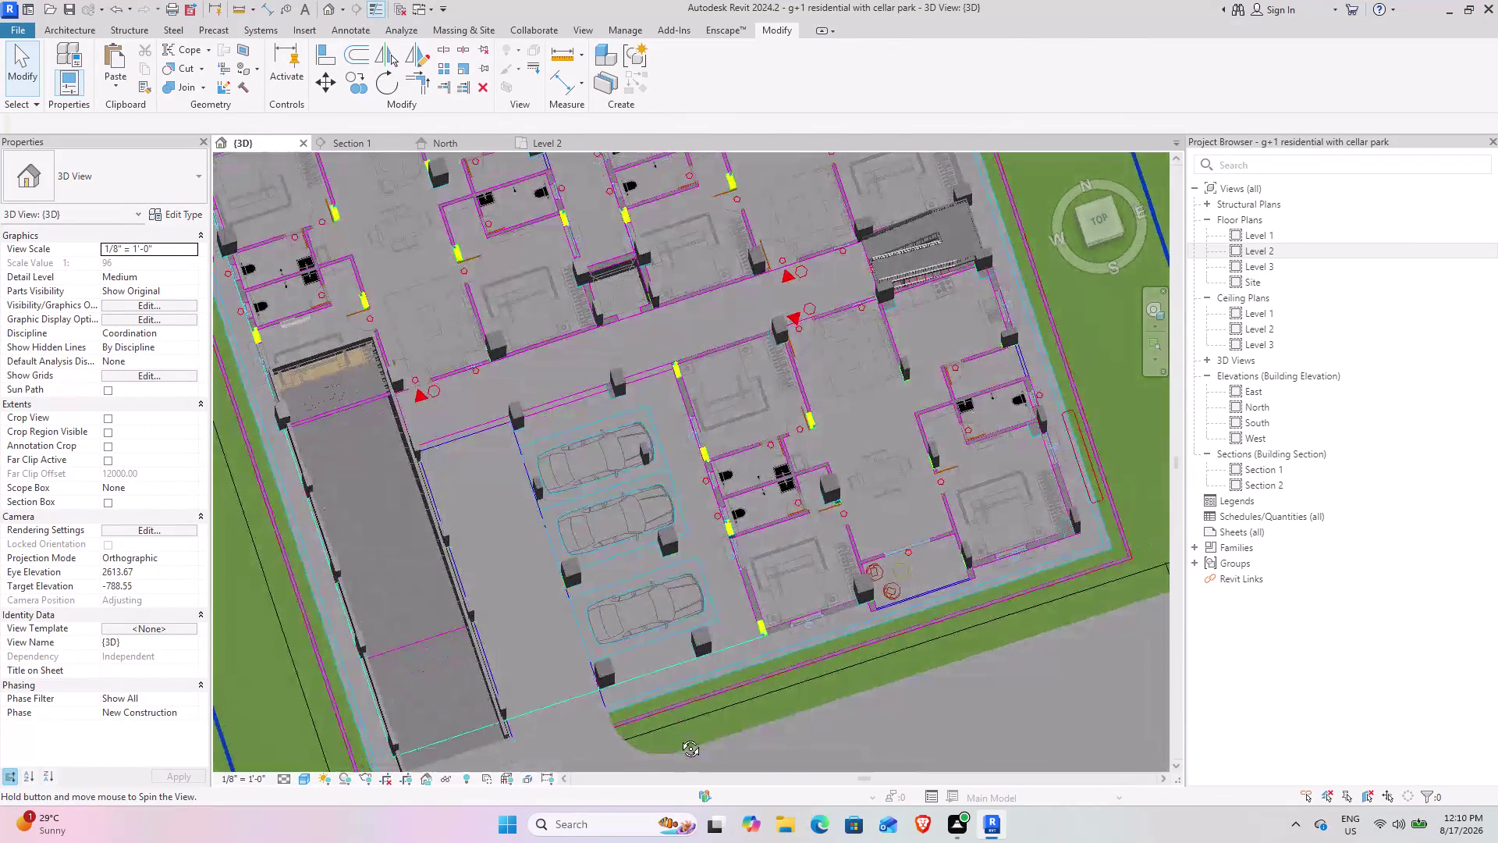
middle_drag(679, 737, 694, 557)
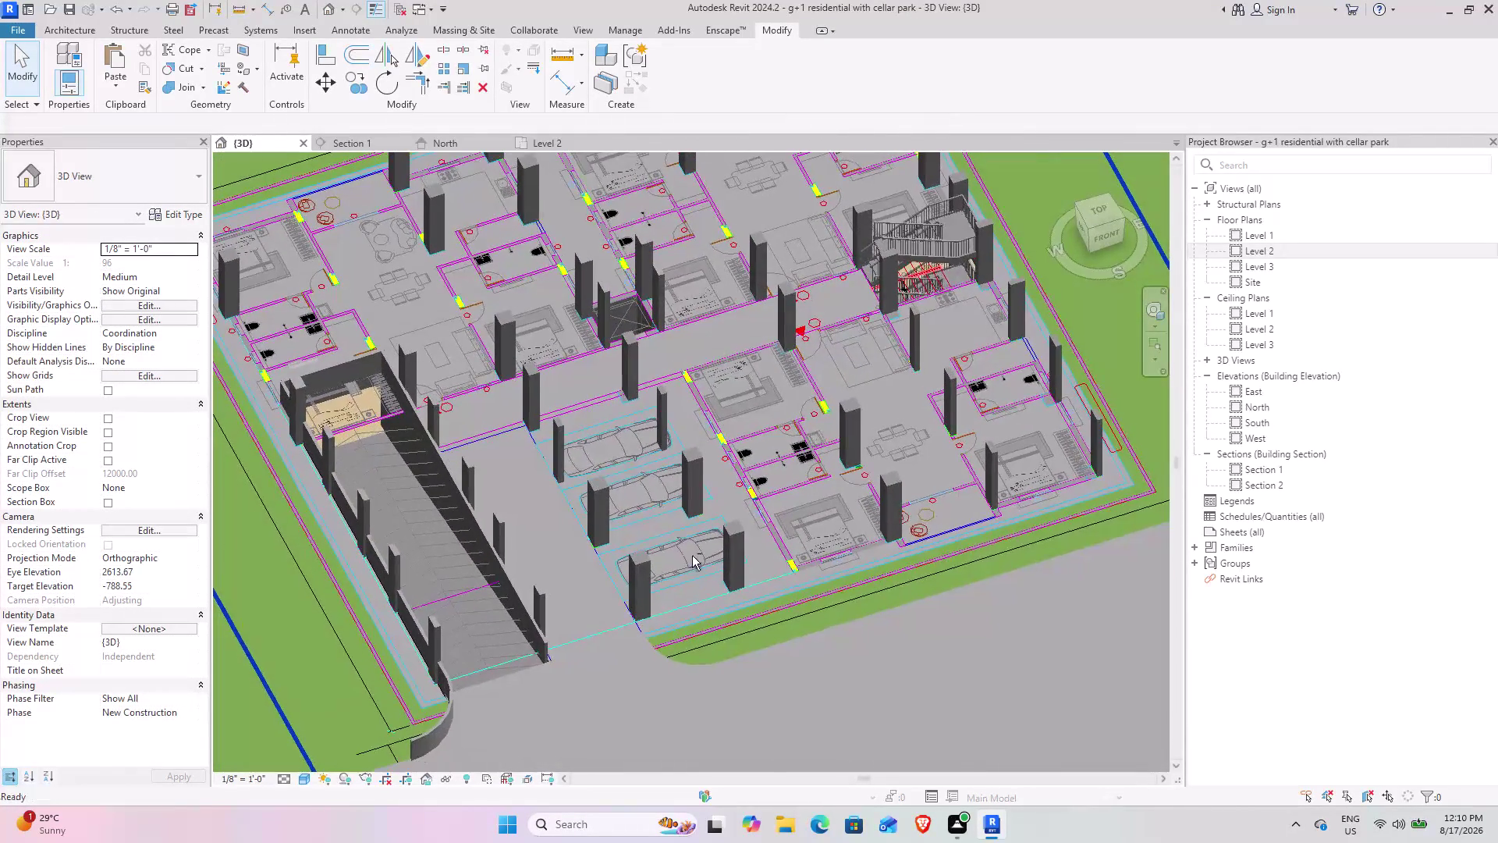
click(531, 149)
scroll(down, 3)
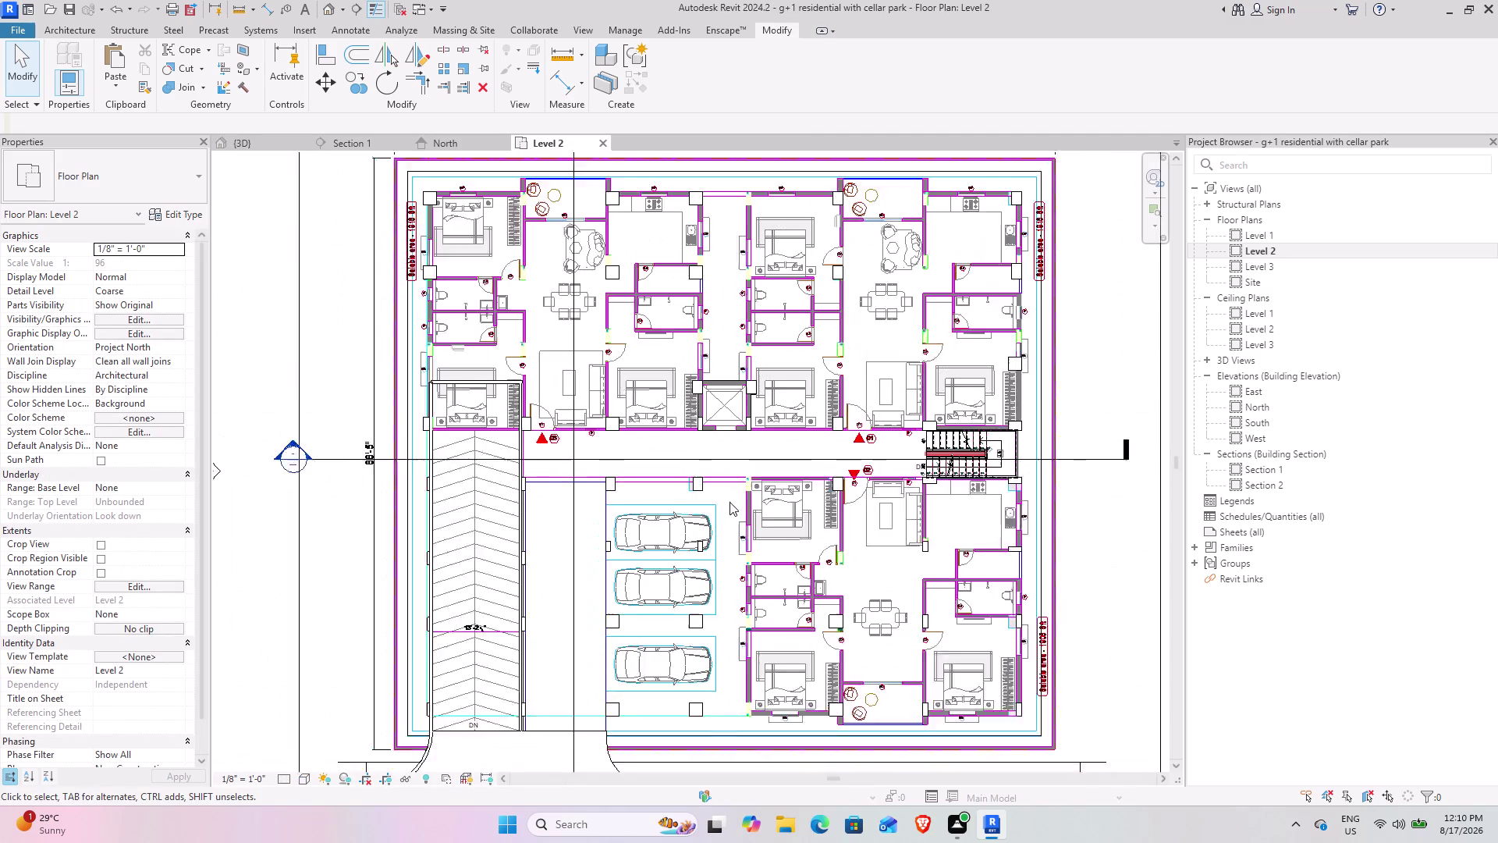
scroll(down, 3)
middle_drag(660, 540, 655, 469)
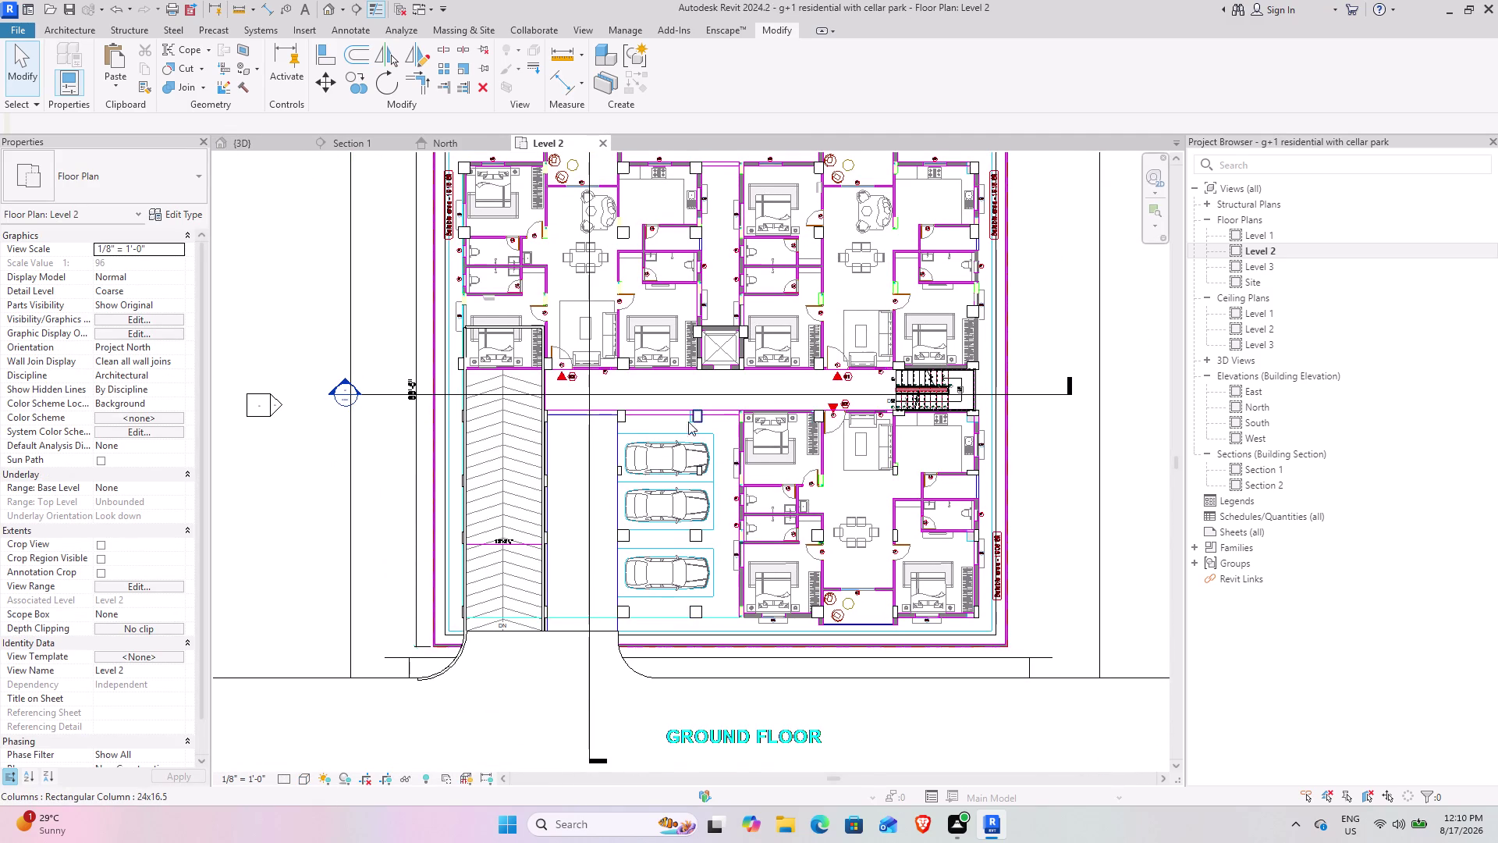
scroll(up, 3)
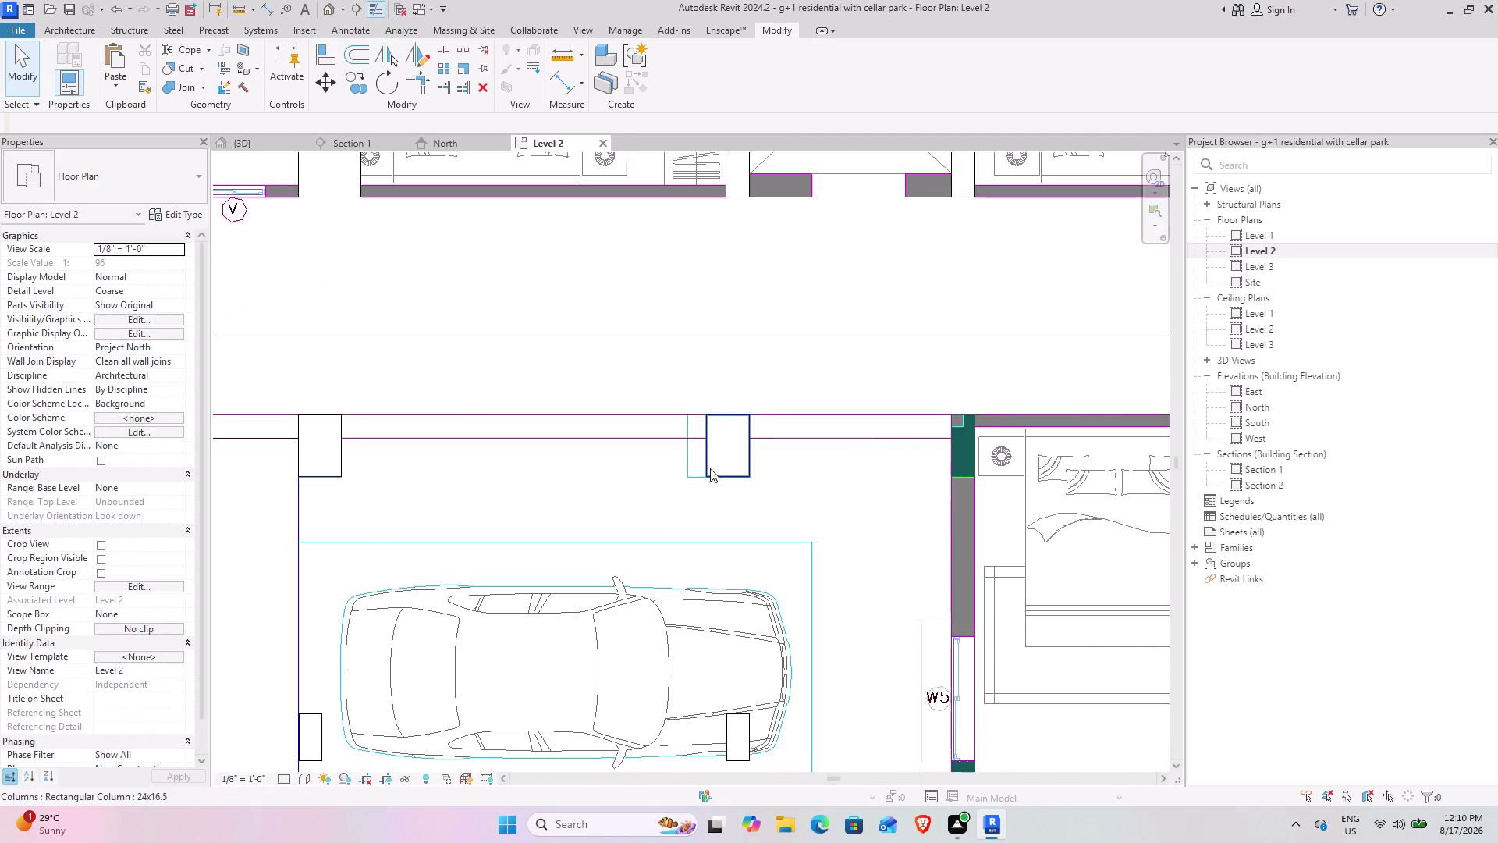
scroll(down, 3)
middle_drag(838, 458, 824, 459)
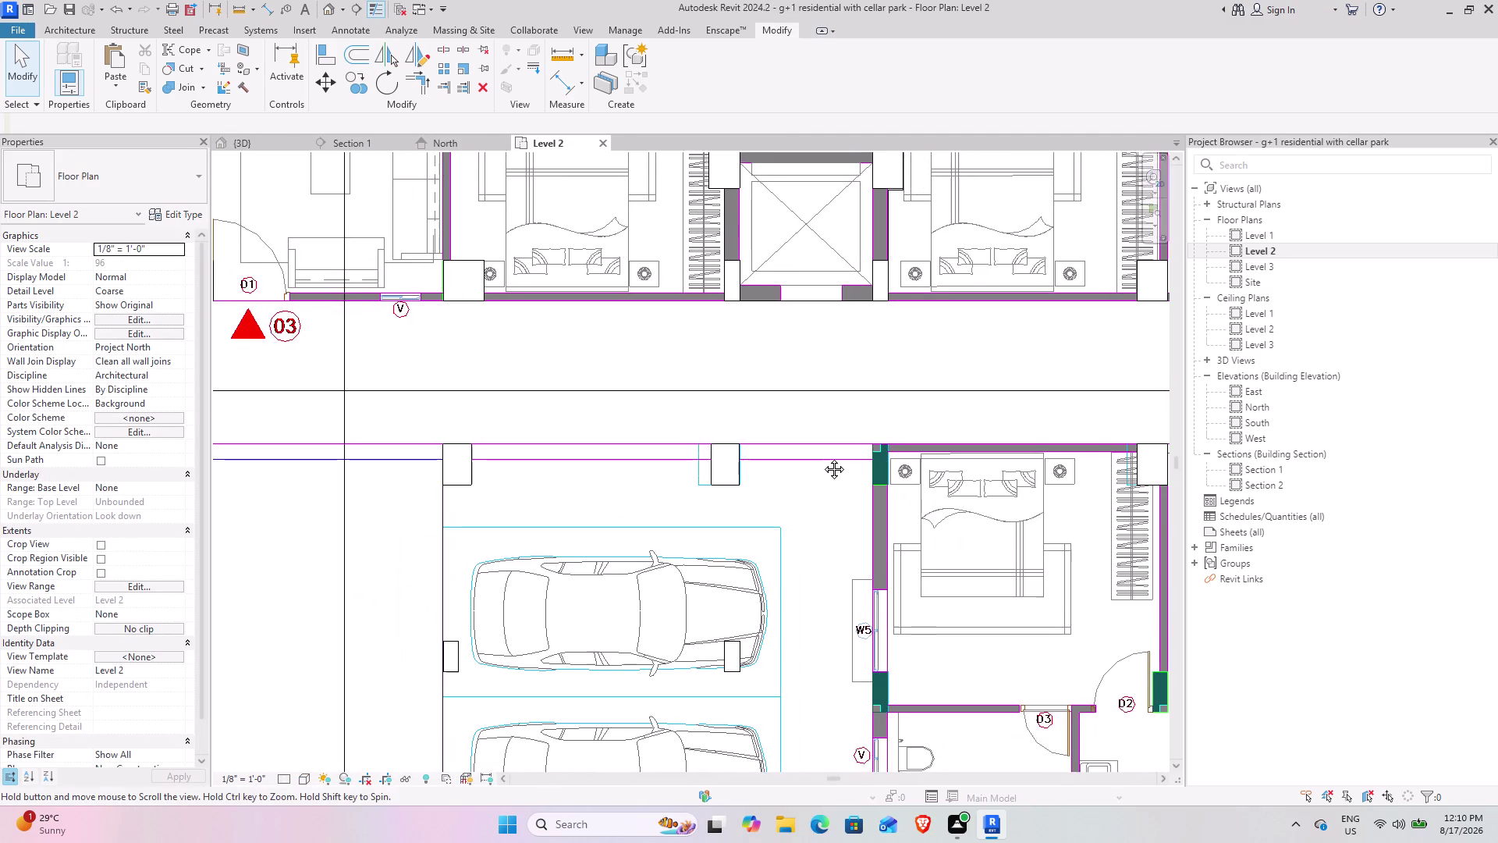
middle_drag(823, 459, 817, 422)
middle_drag(784, 427, 586, 425)
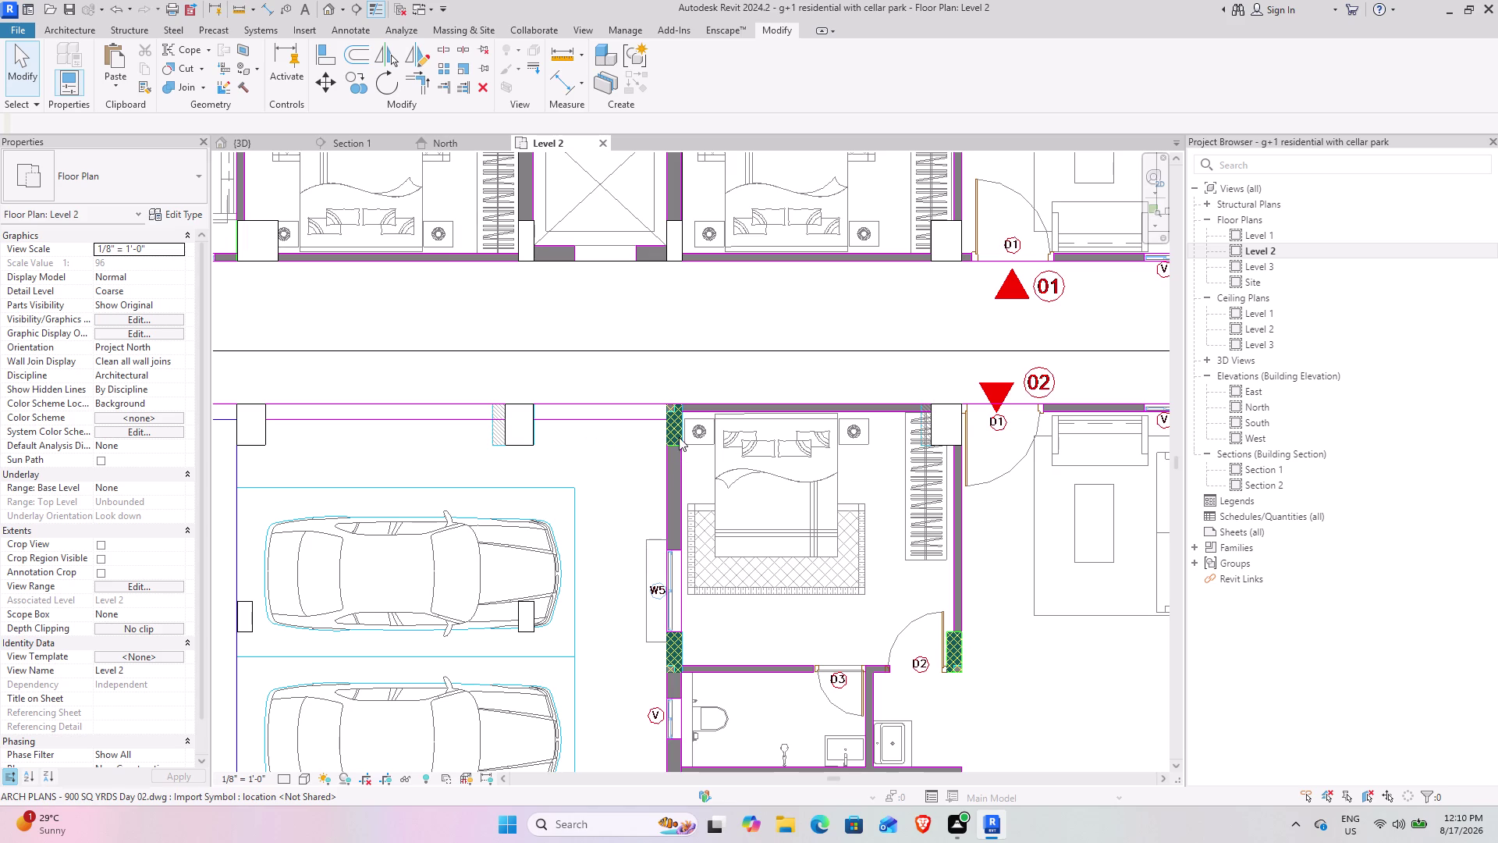
scroll(down, 3)
middle_drag(900, 608, 856, 542)
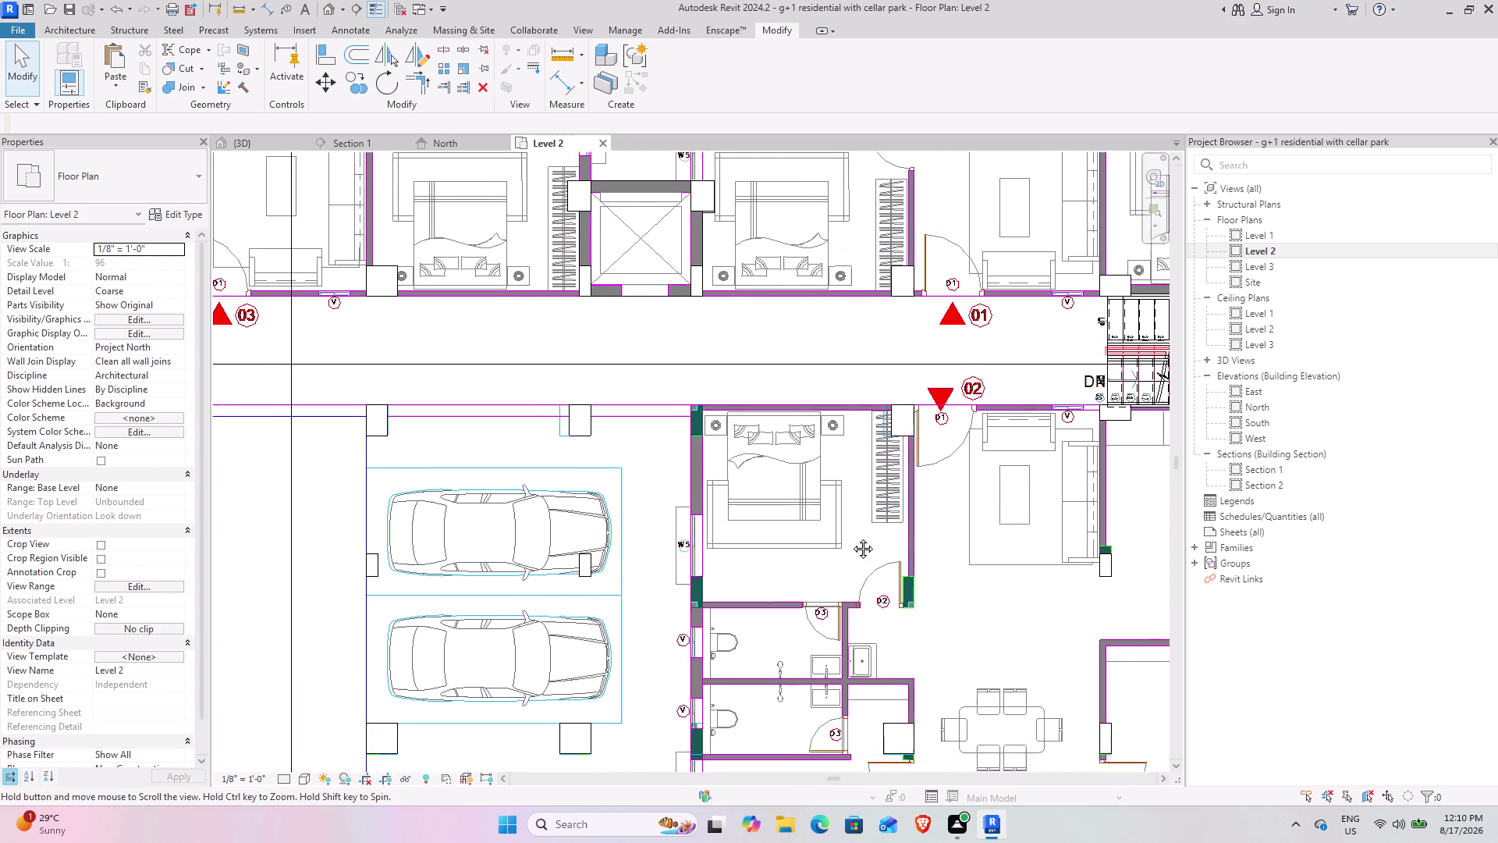
middle_drag(855, 543, 705, 477)
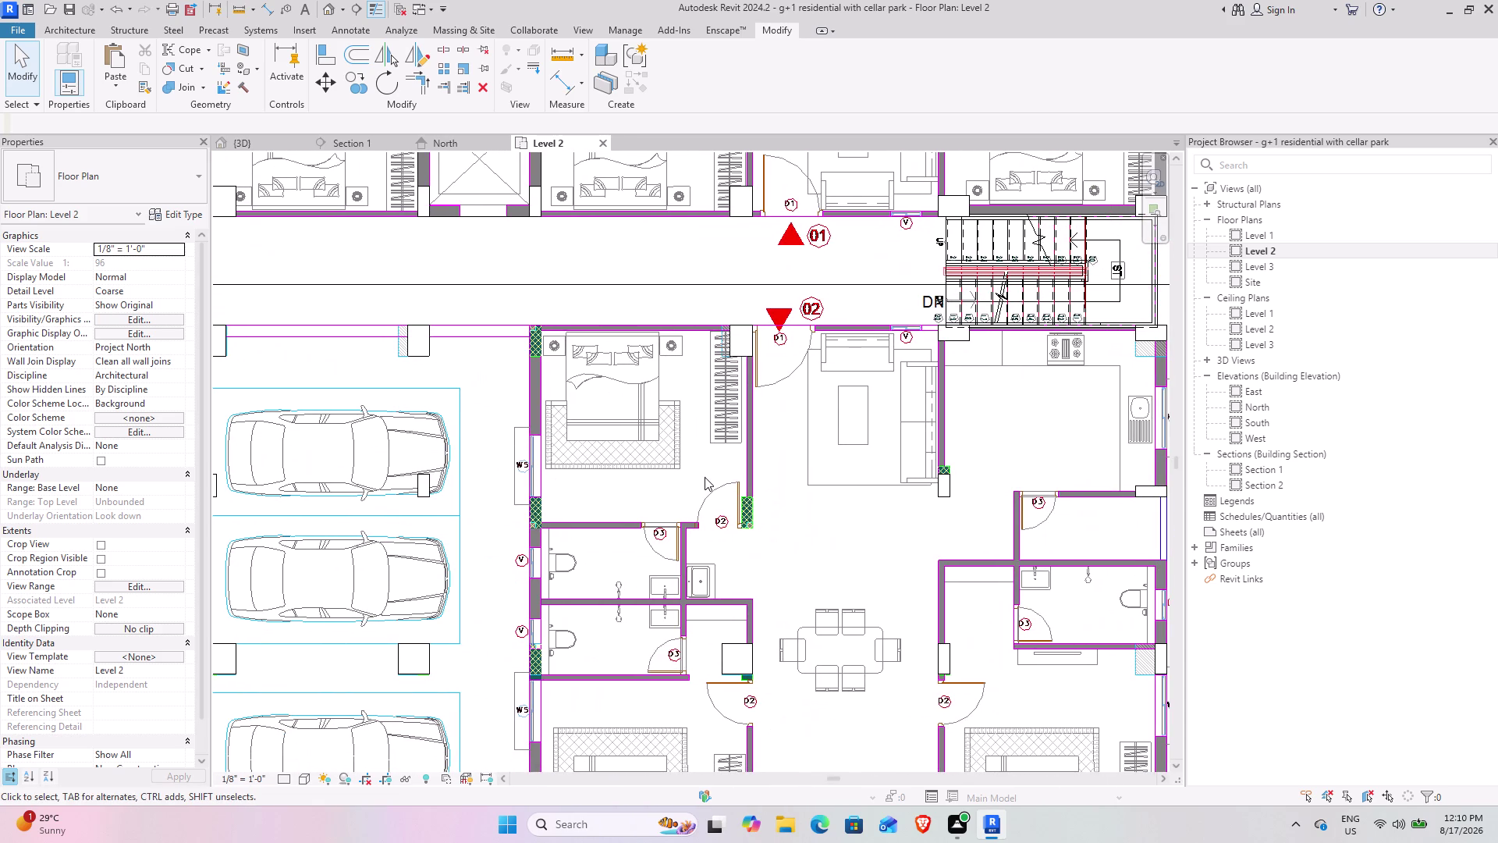
scroll(down, 3)
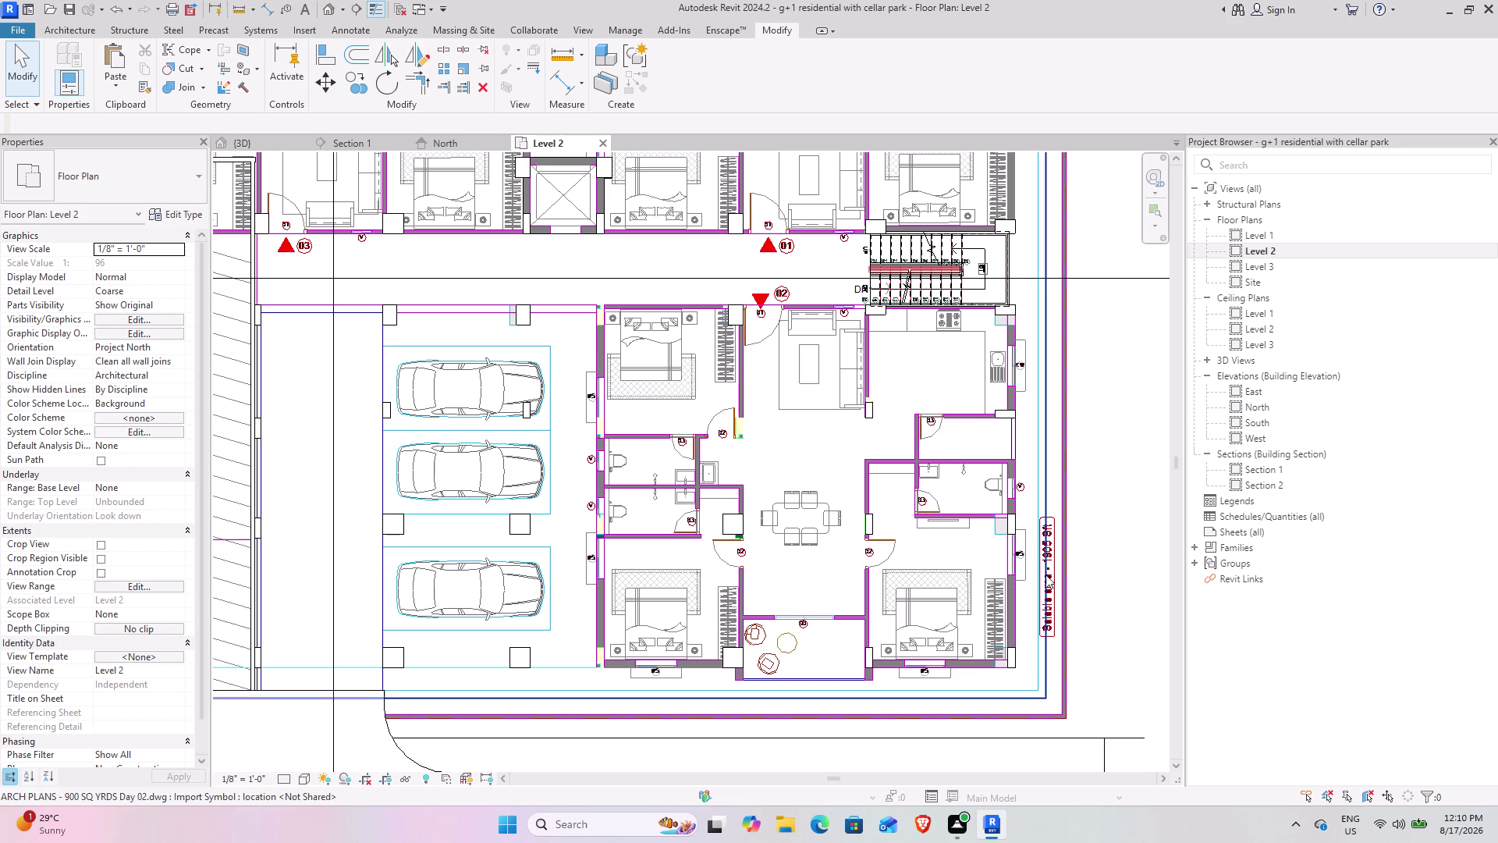
scroll(up, 3)
scroll(up, 3)
scroll(up, 3)
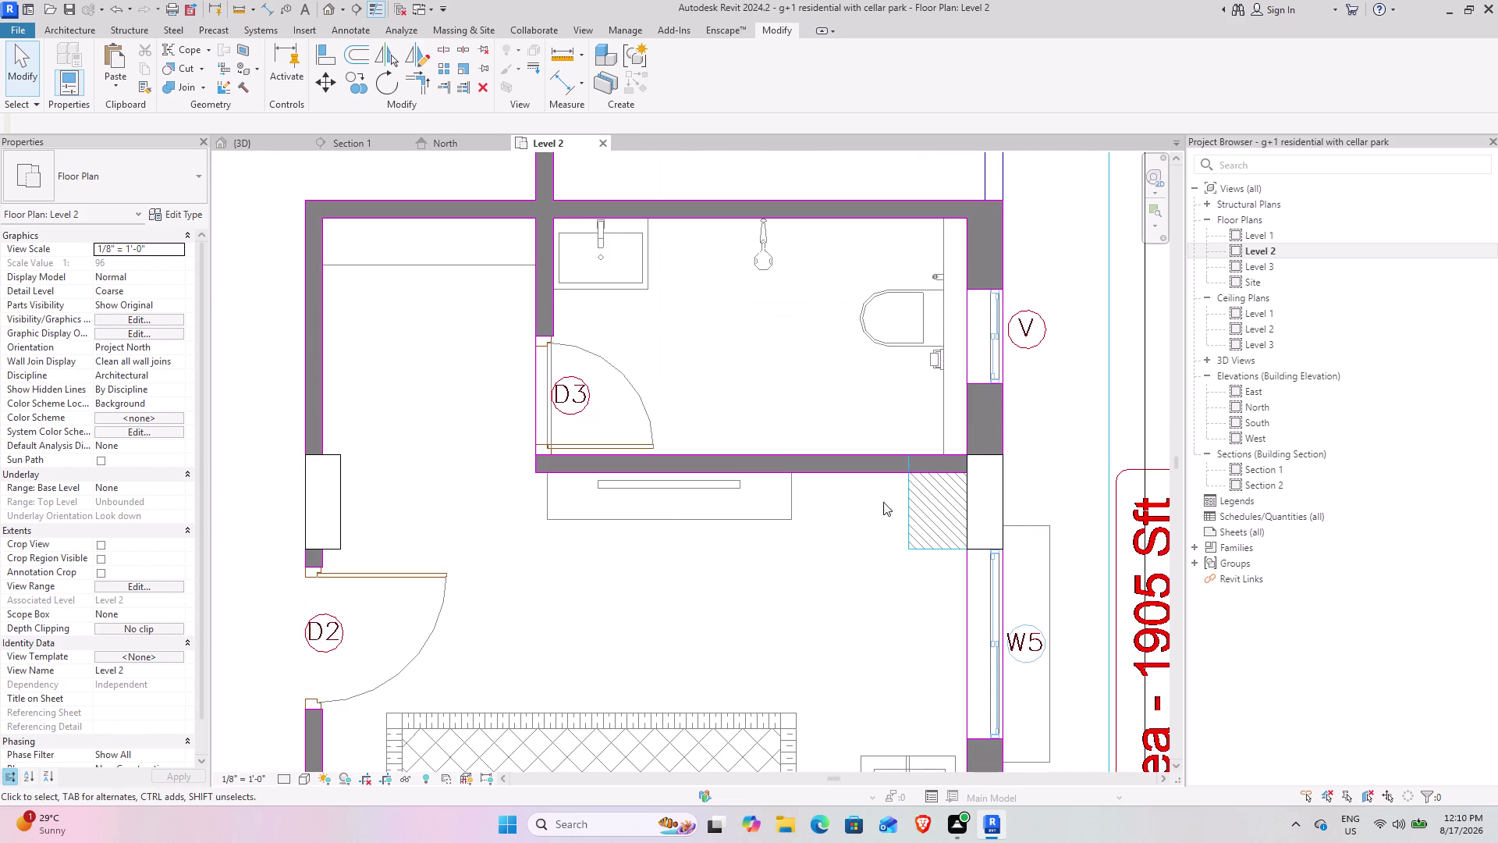
scroll(down, 3)
middle_drag(632, 532, 605, 454)
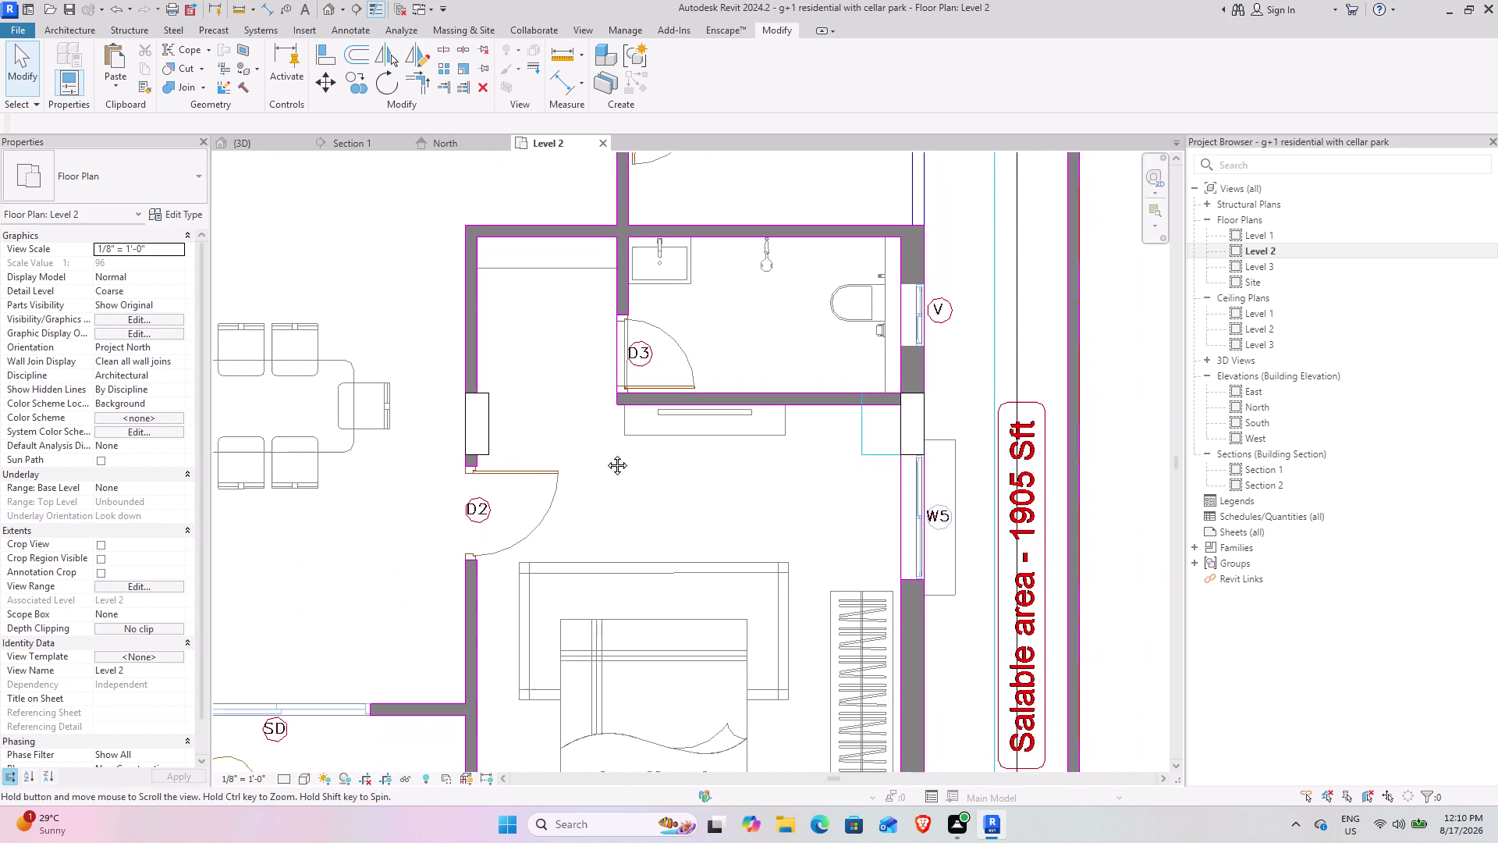
middle_drag(605, 454, 598, 450)
middle_drag(835, 456, 801, 343)
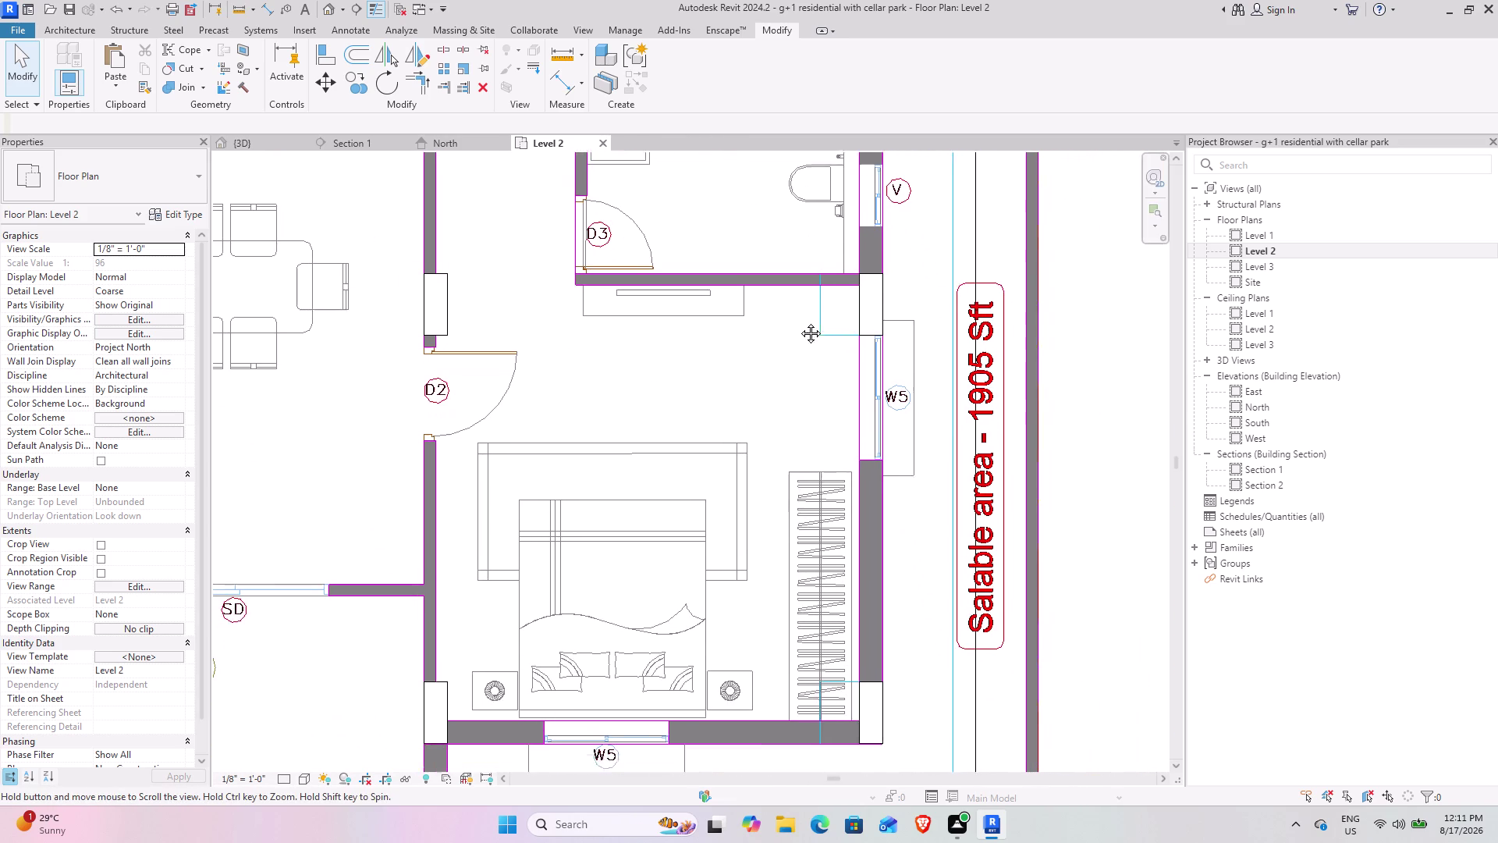
middle_drag(801, 343, 799, 314)
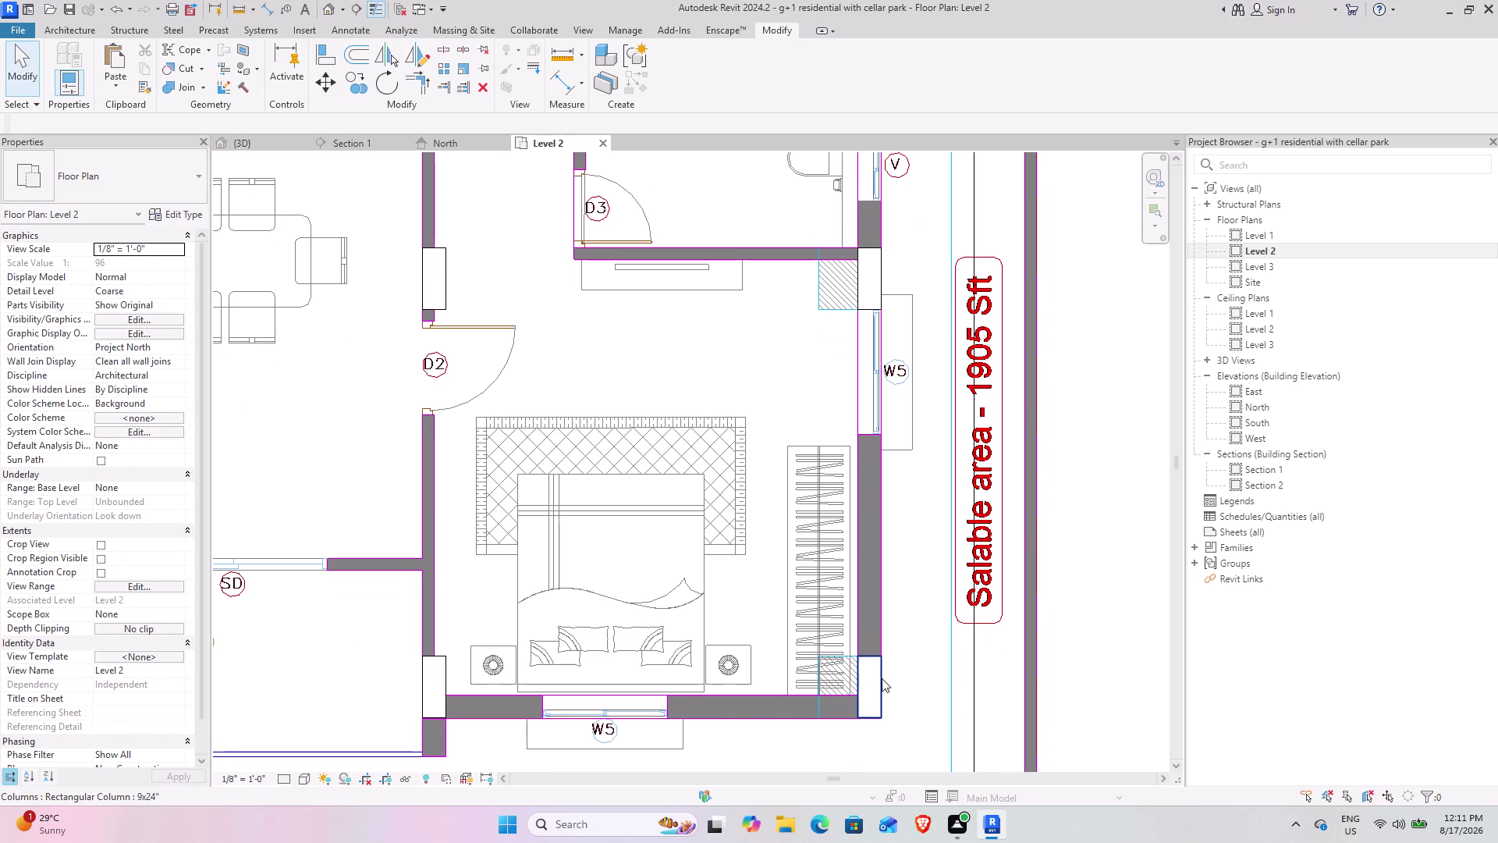
scroll(up, 3)
scroll(up, 3)
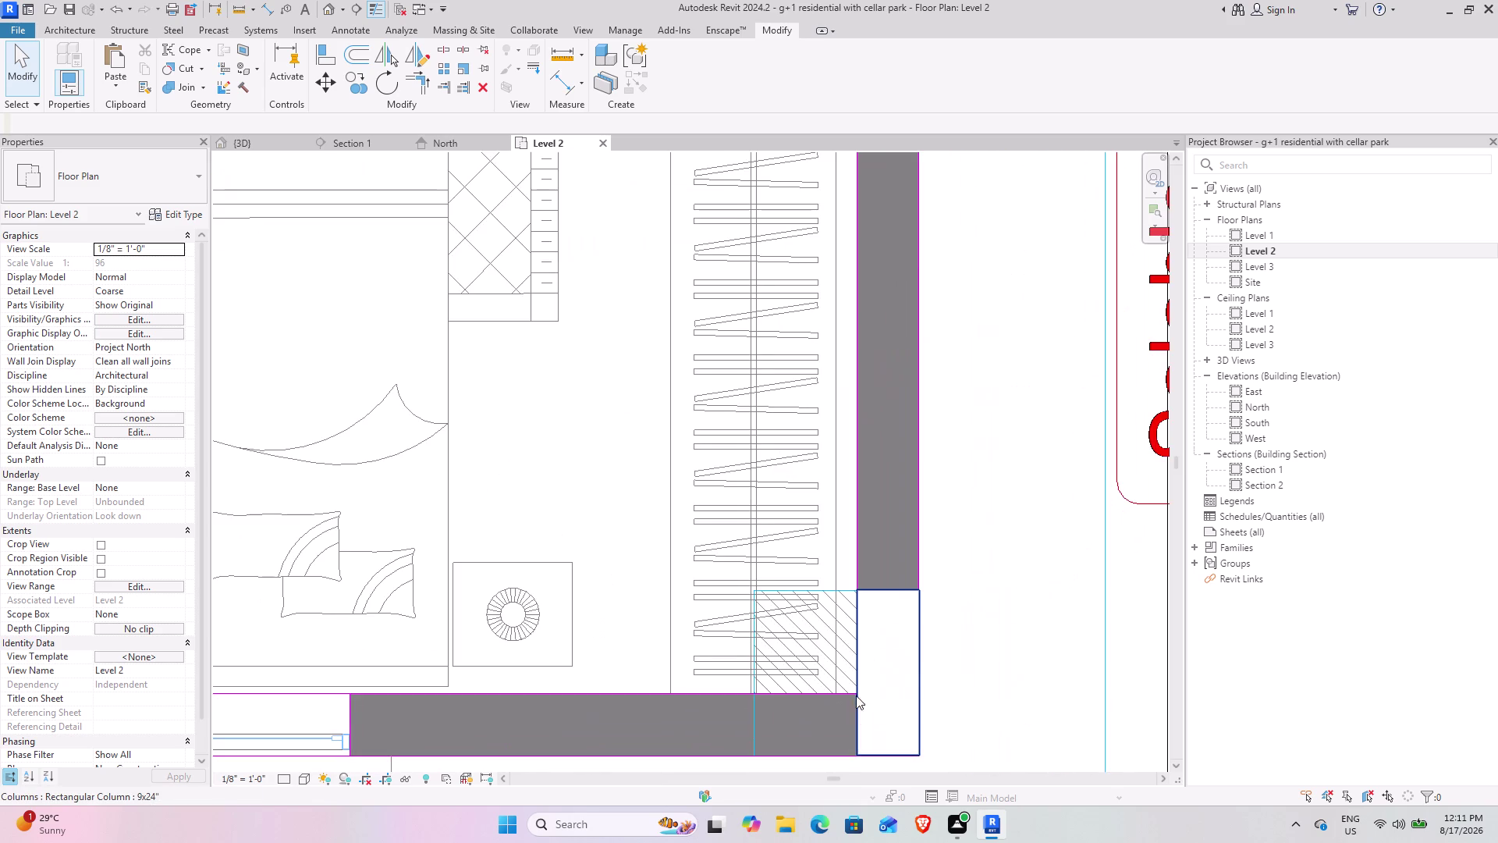
middle_drag(854, 695, 748, 585)
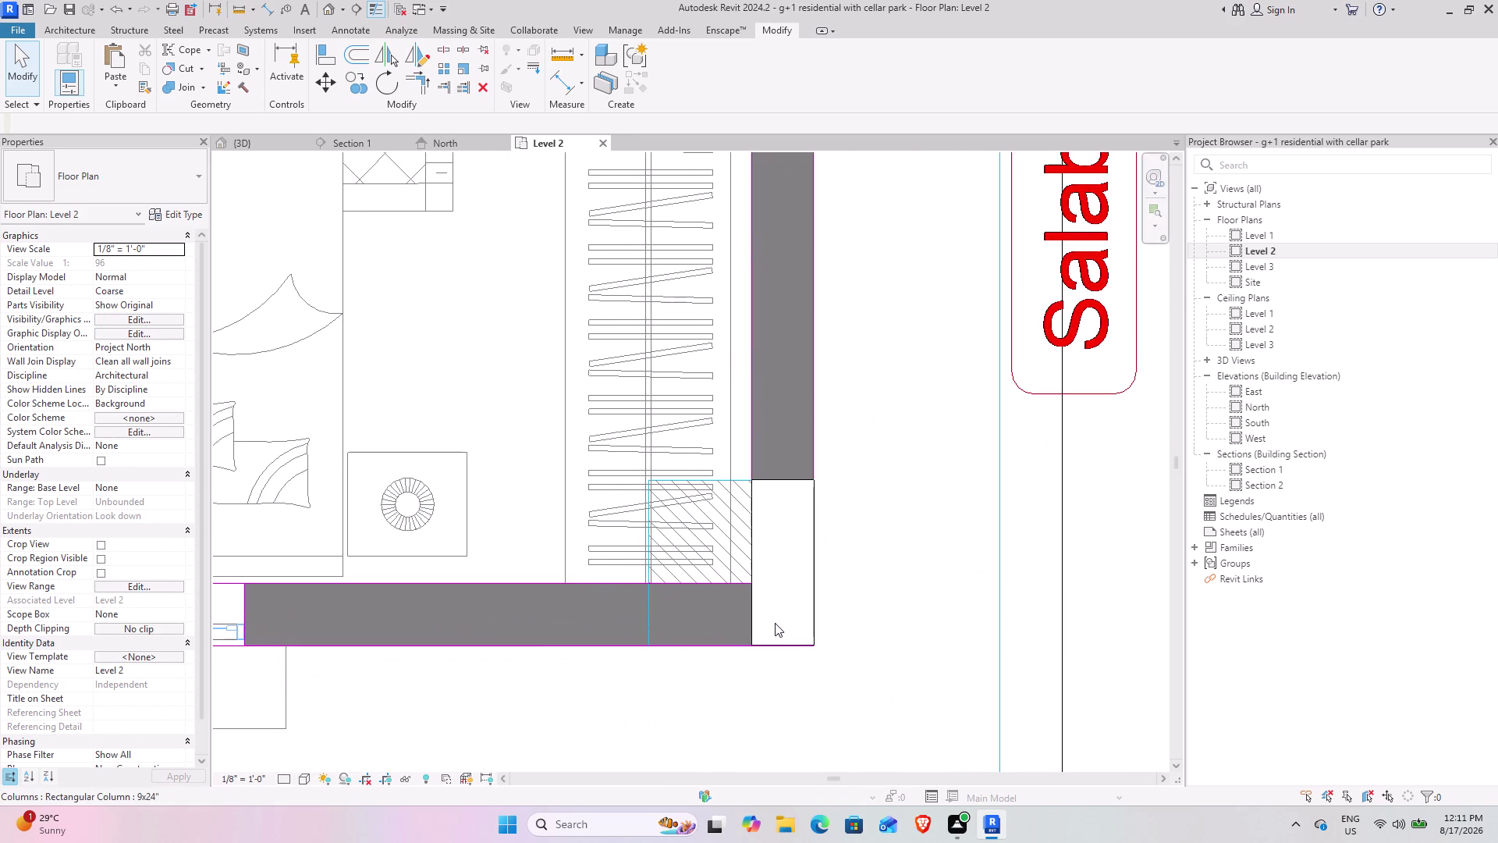
scroll(down, 3)
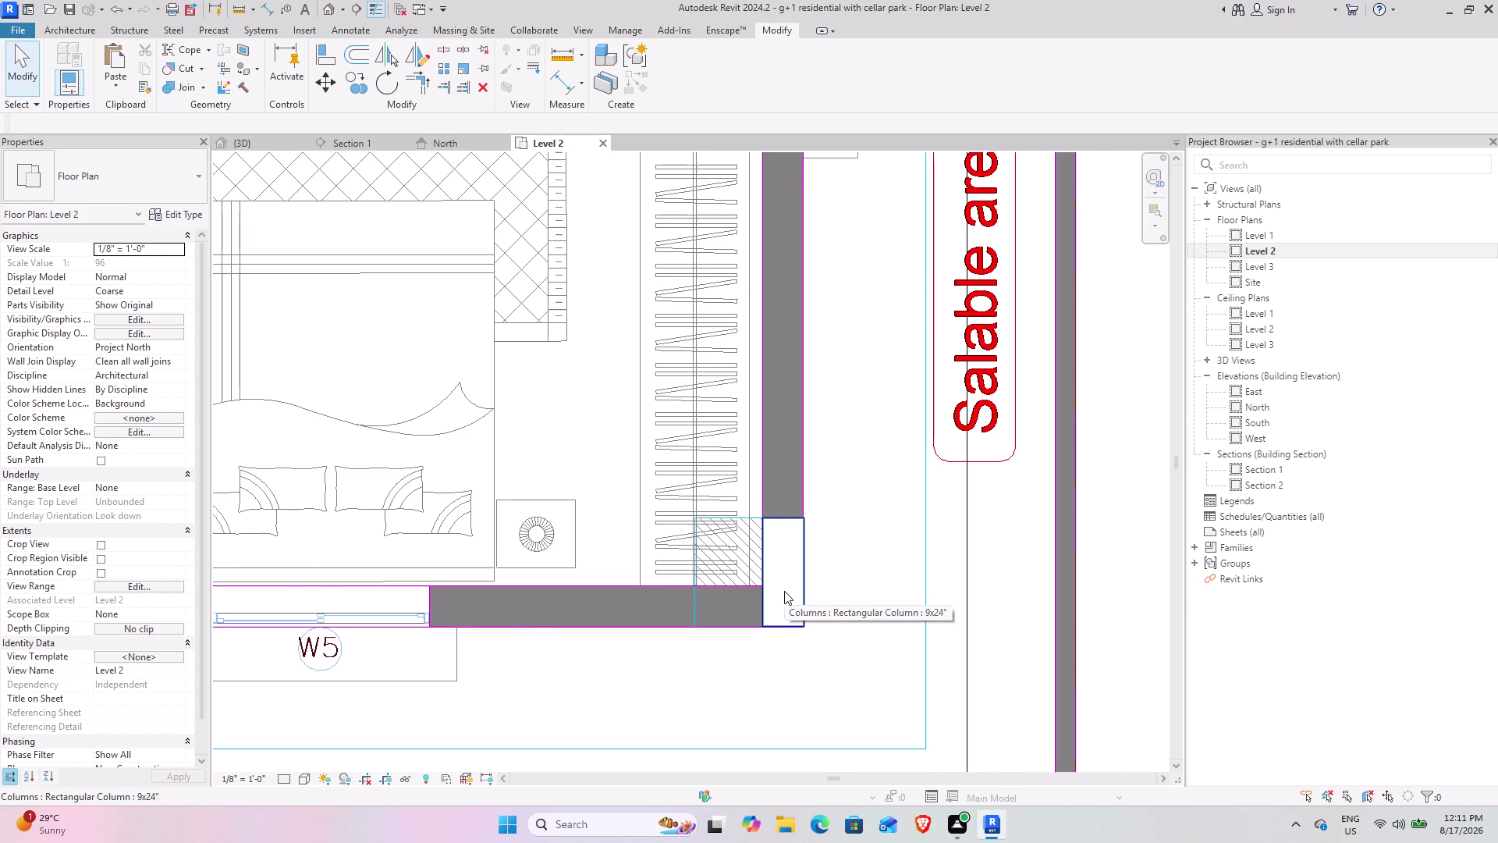
scroll(down, 3)
middle_drag(469, 614, 850, 549)
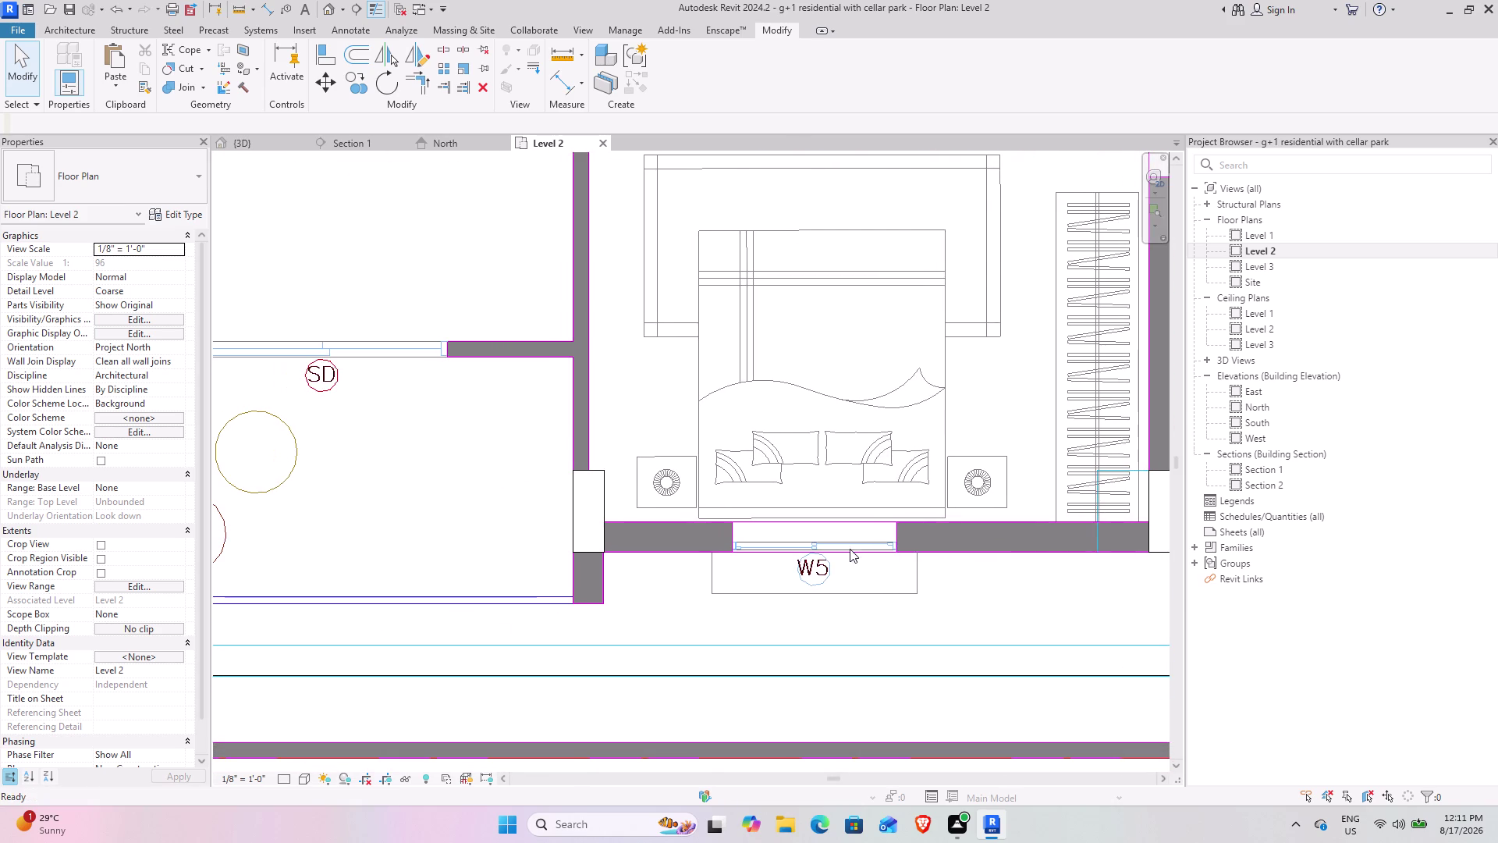
scroll(down, 3)
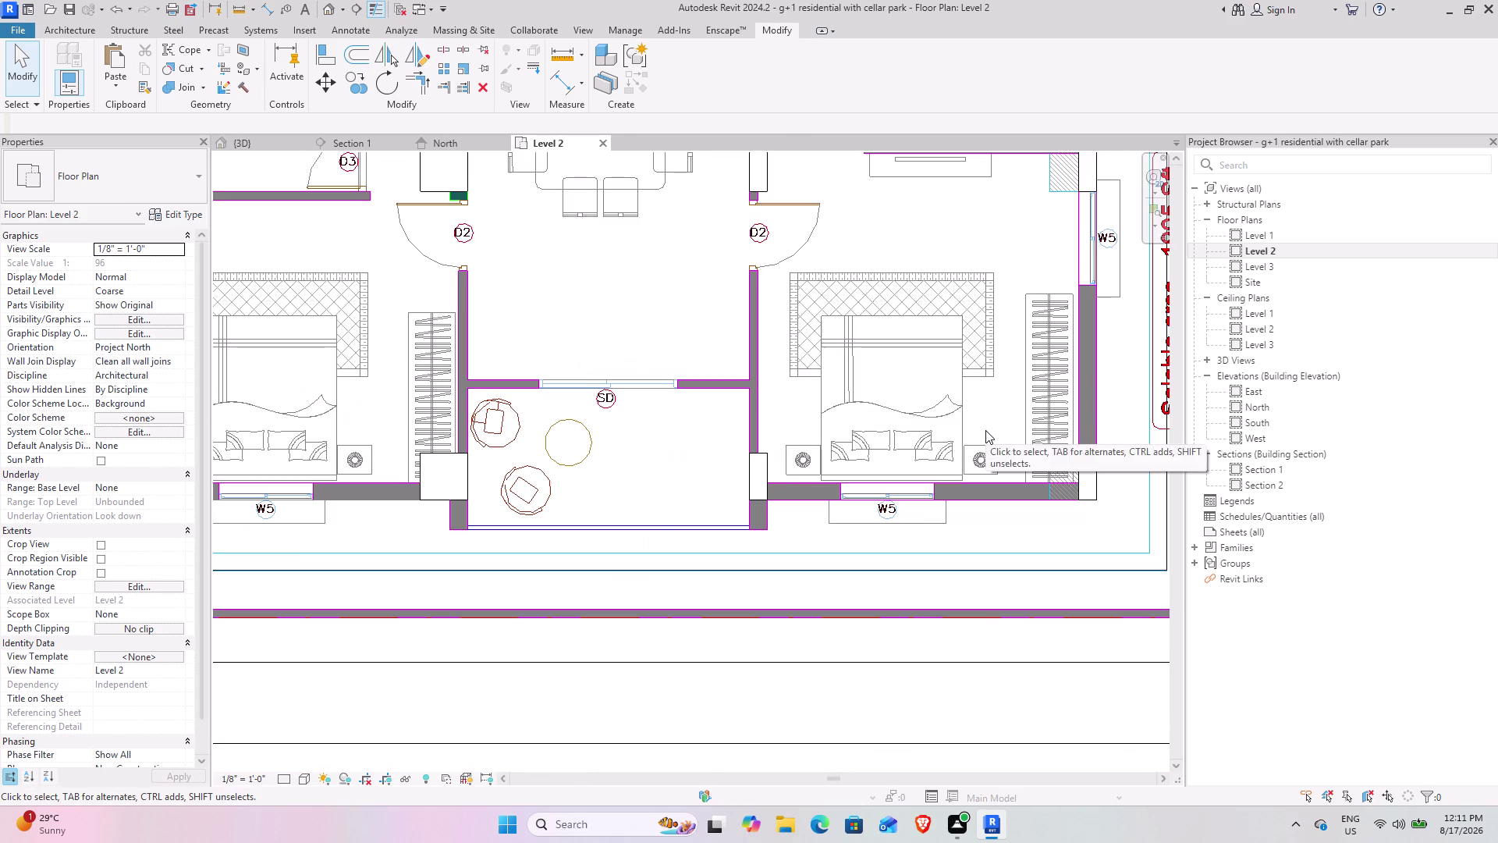
middle_drag(630, 478, 881, 513)
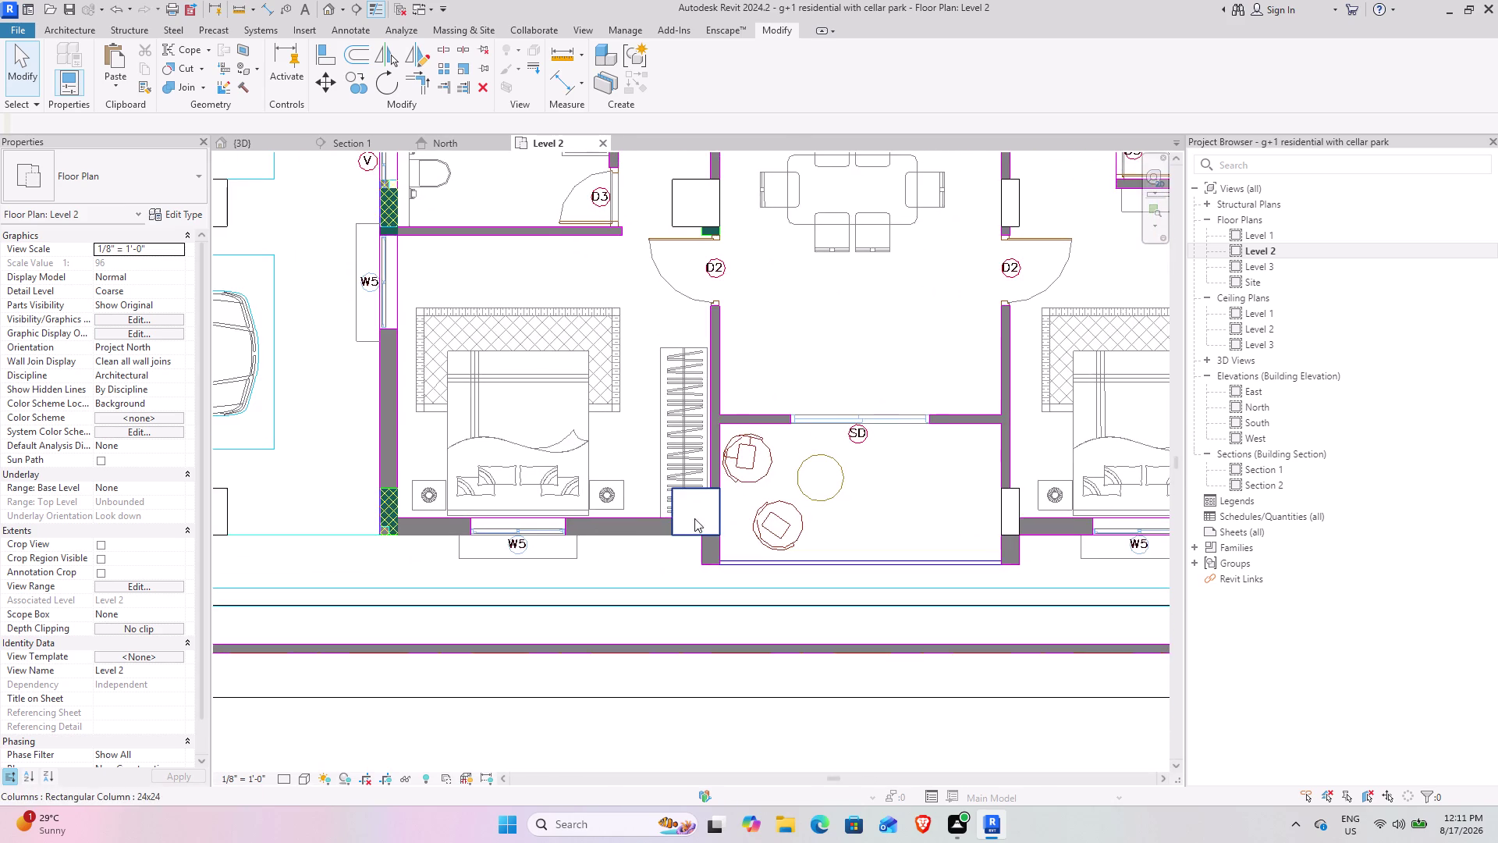
middle_drag(680, 519, 948, 530)
scroll(up, 3)
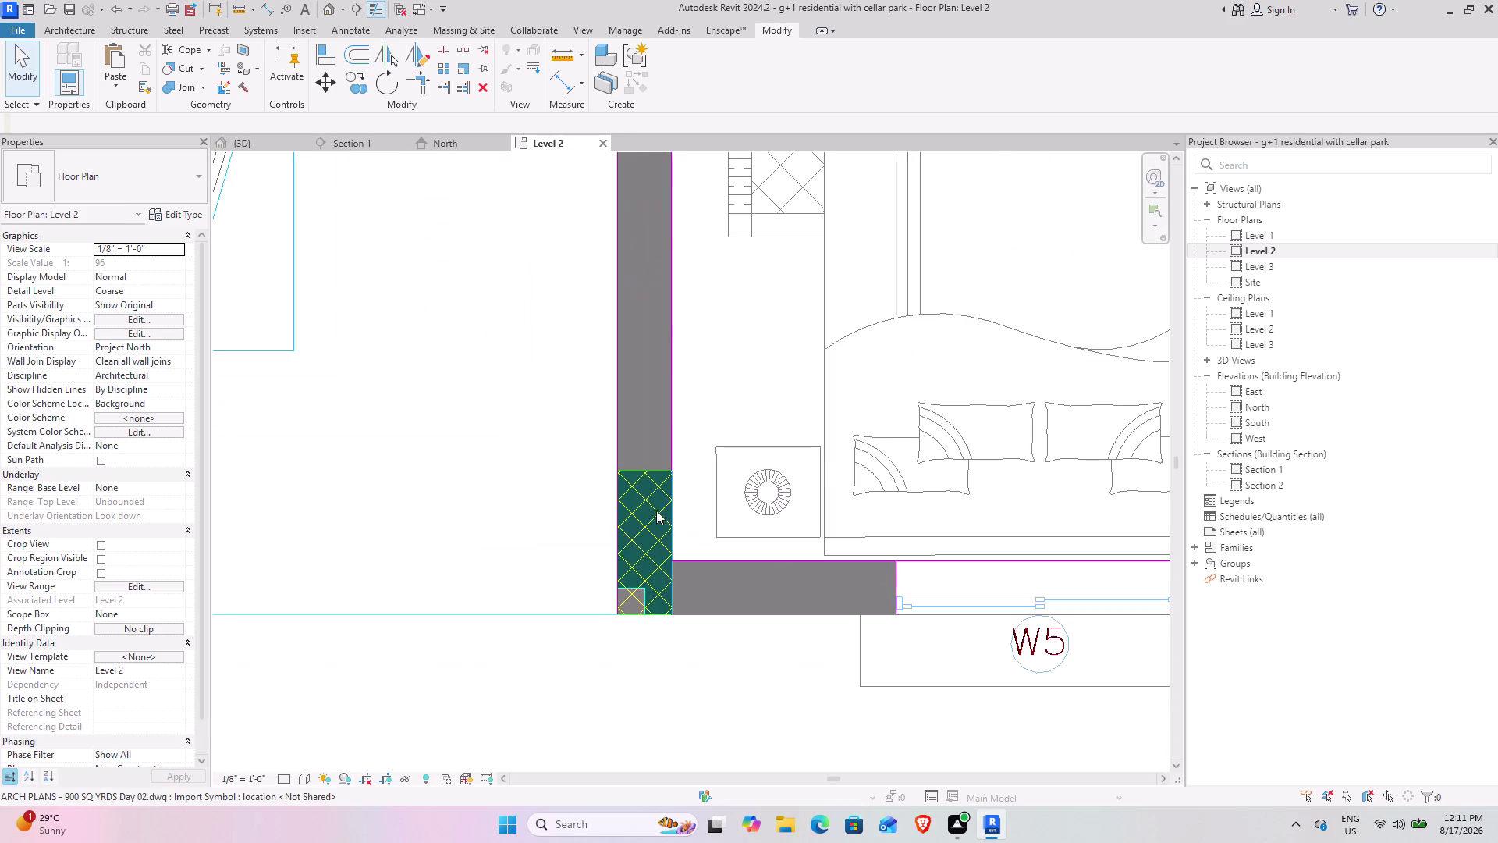
scroll(down, 3)
scroll(down, 3)
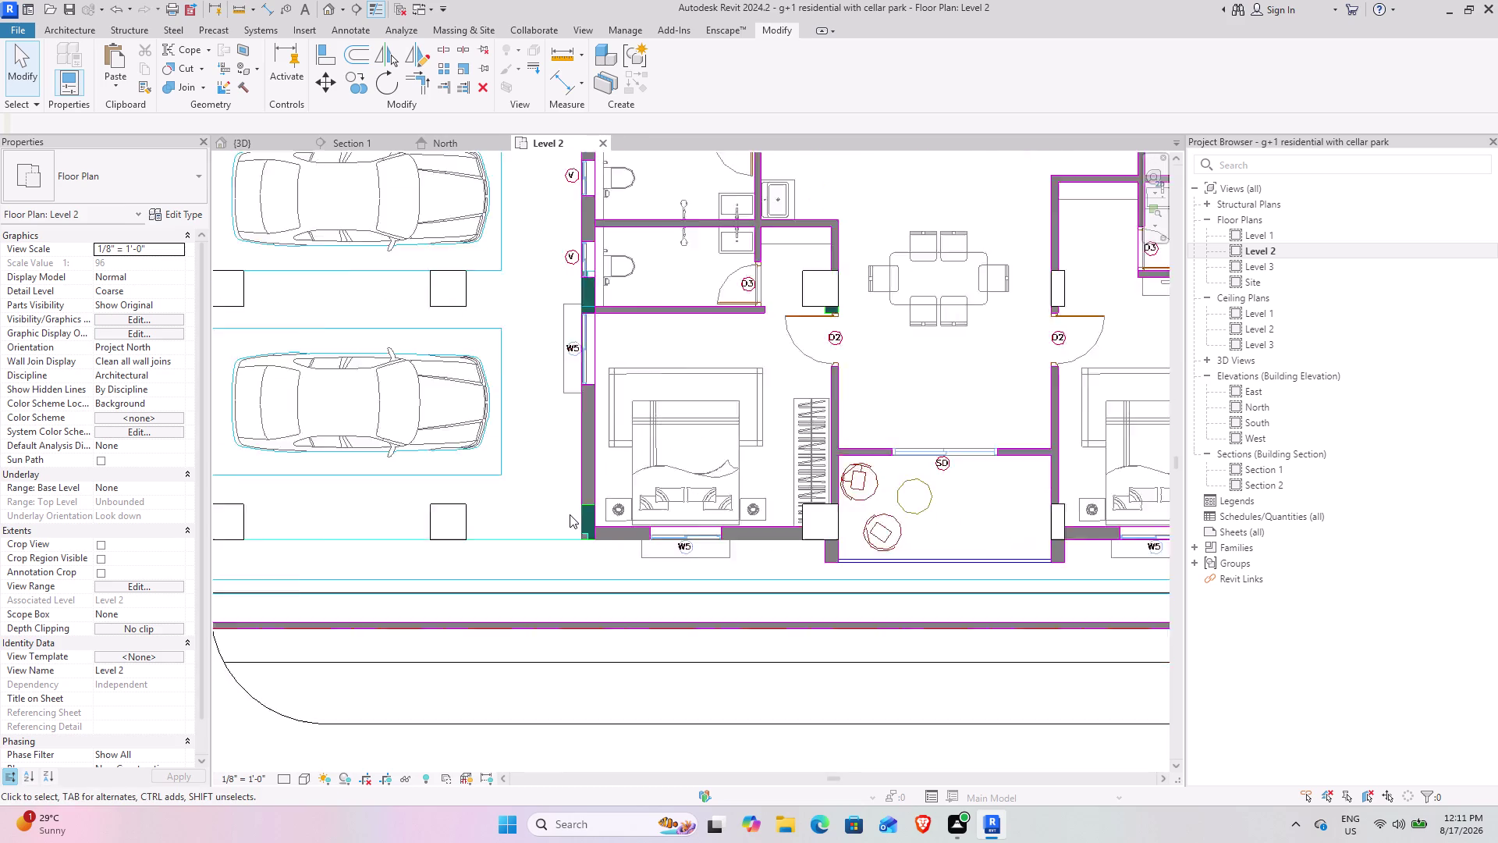
scroll(down, 3)
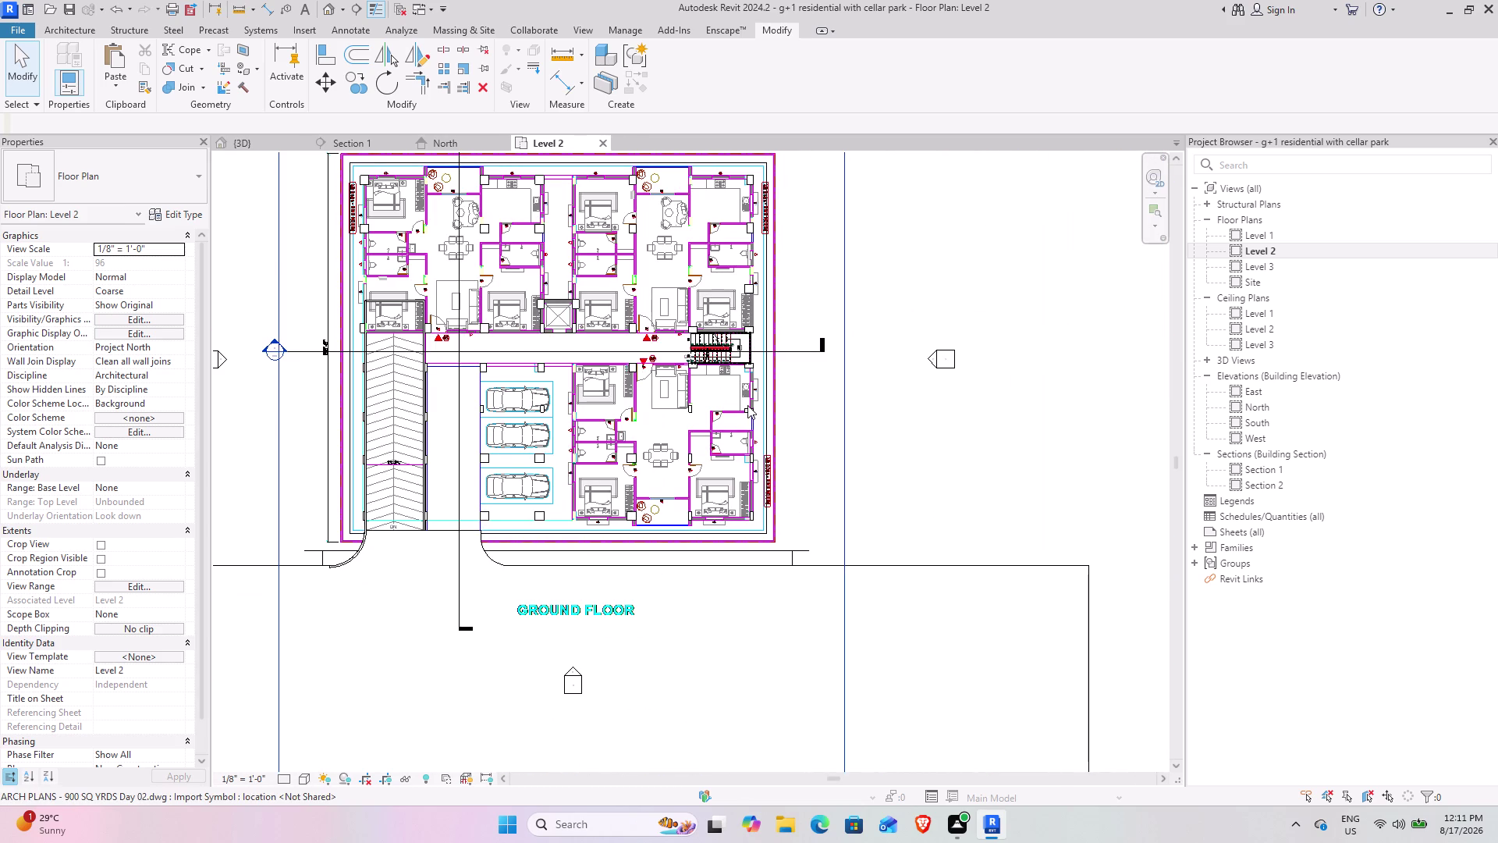
click(765, 401)
click(835, 612)
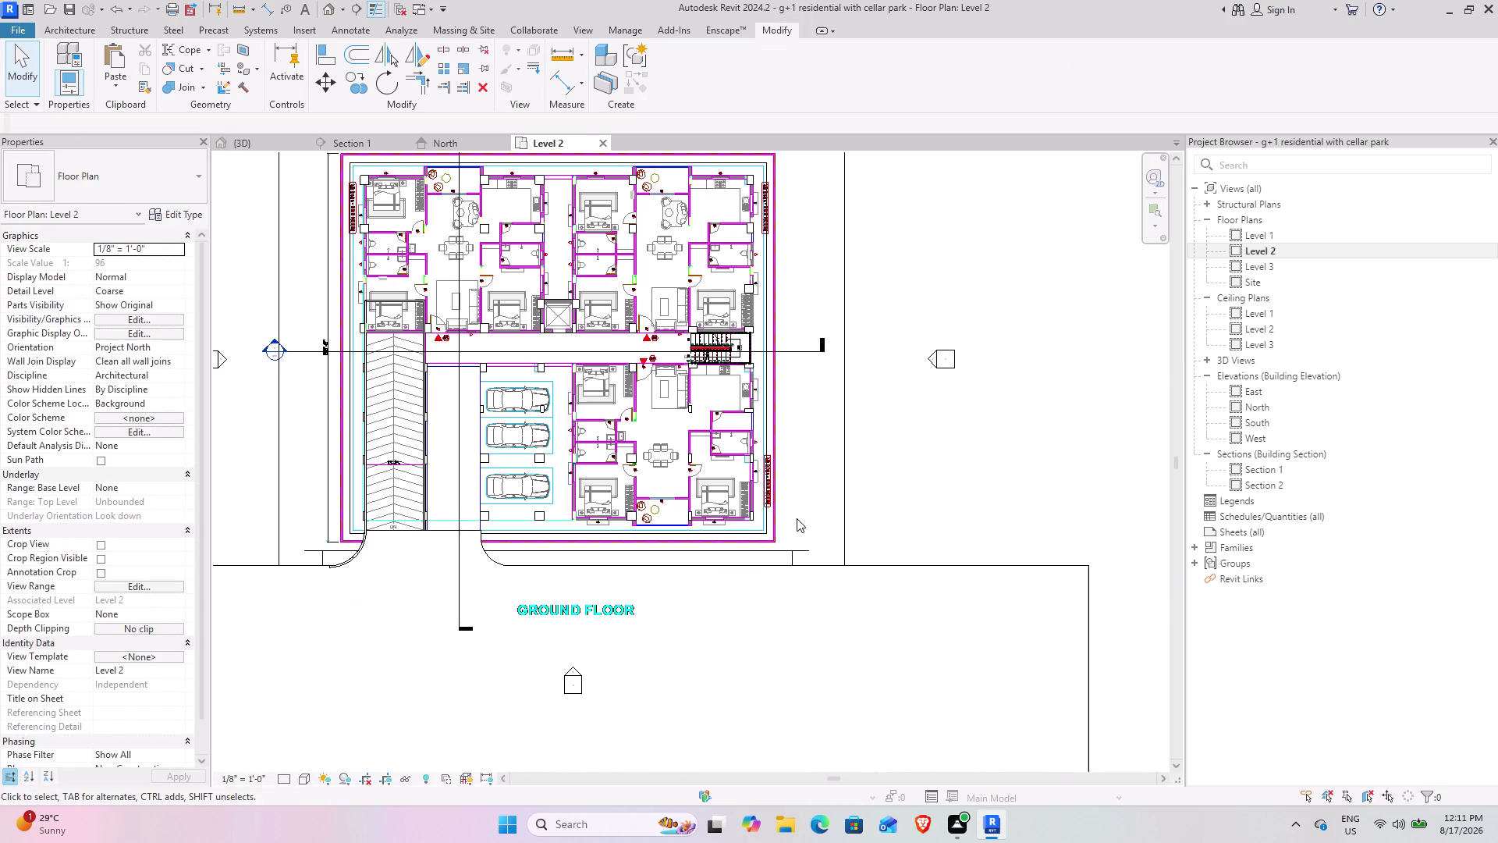
middle_drag(738, 249, 751, 267)
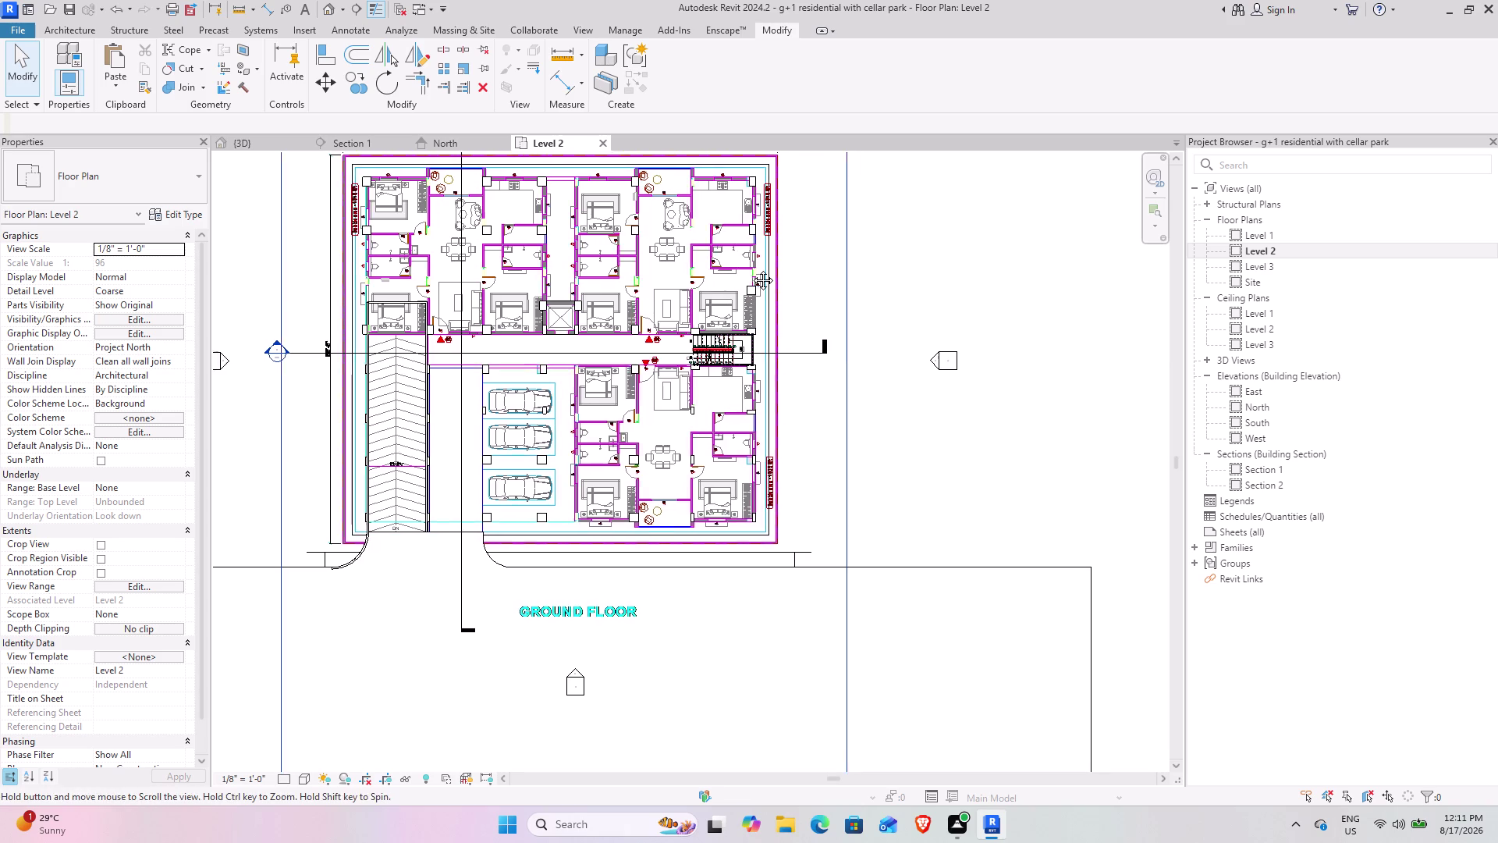
middle_drag(751, 266, 835, 454)
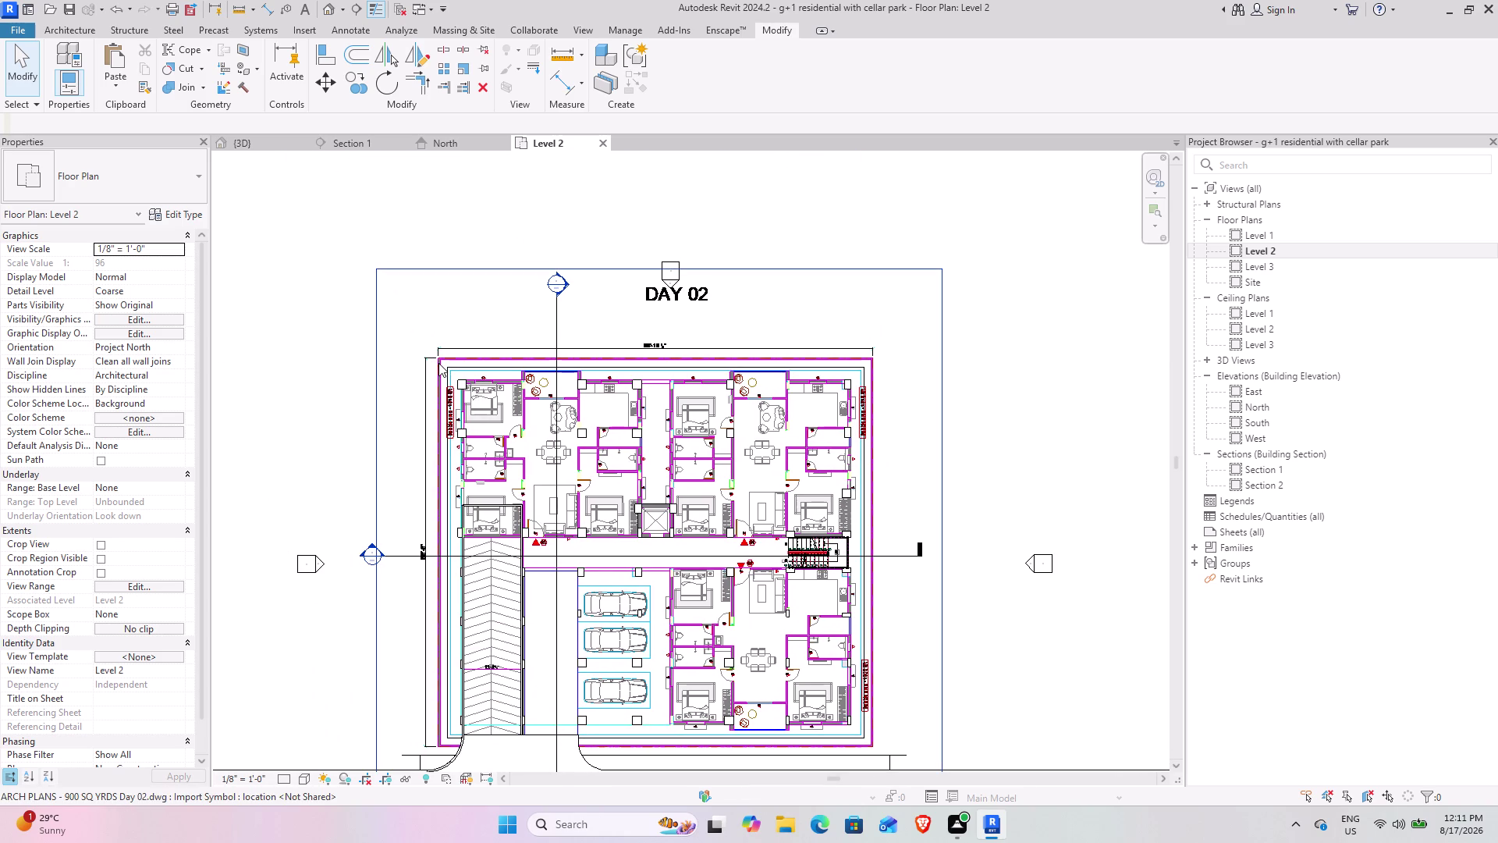
click(488, 395)
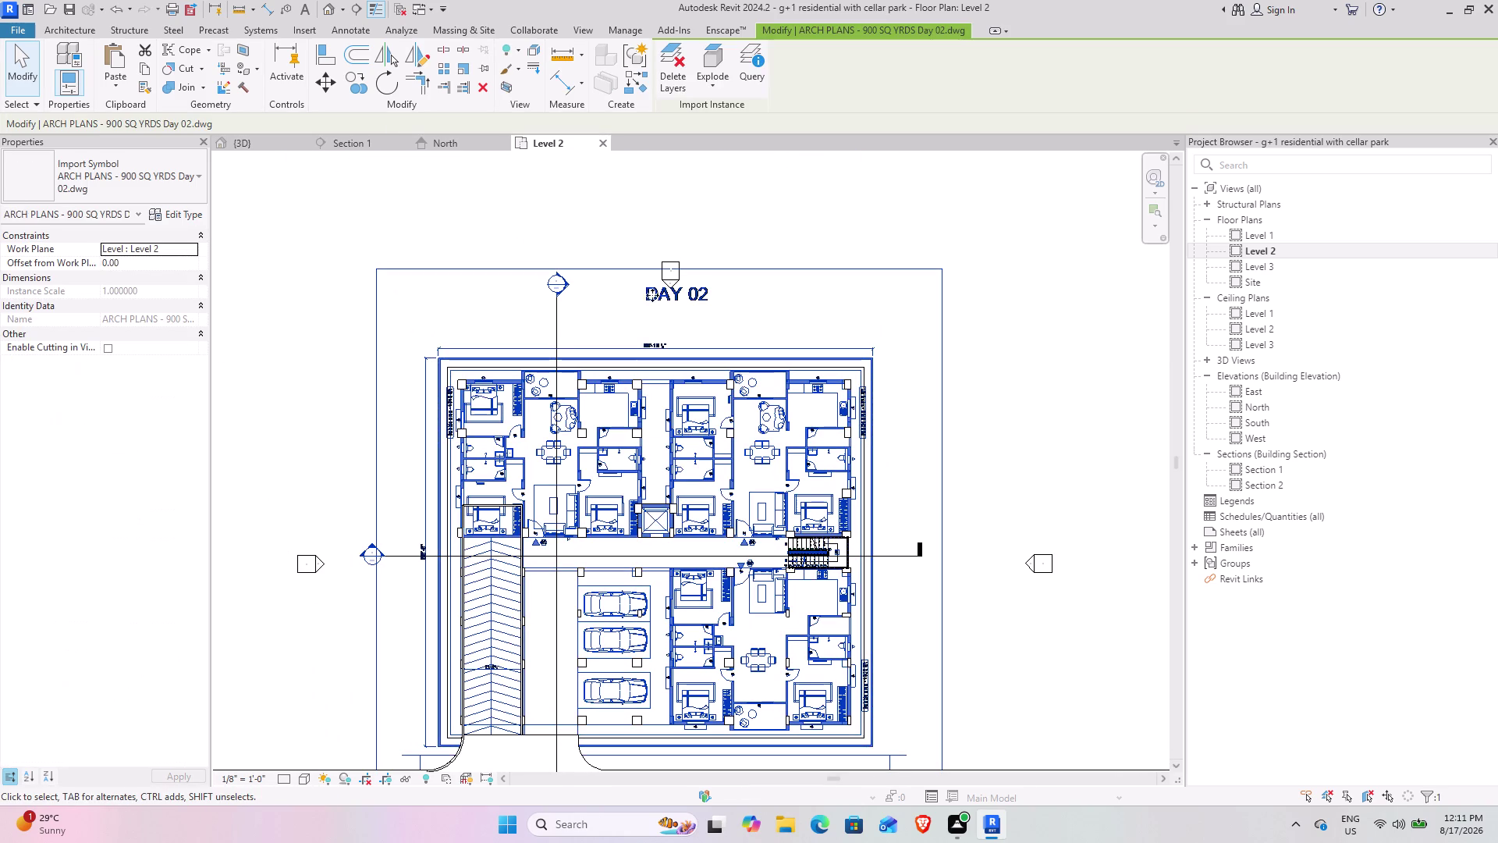
click(476, 69)
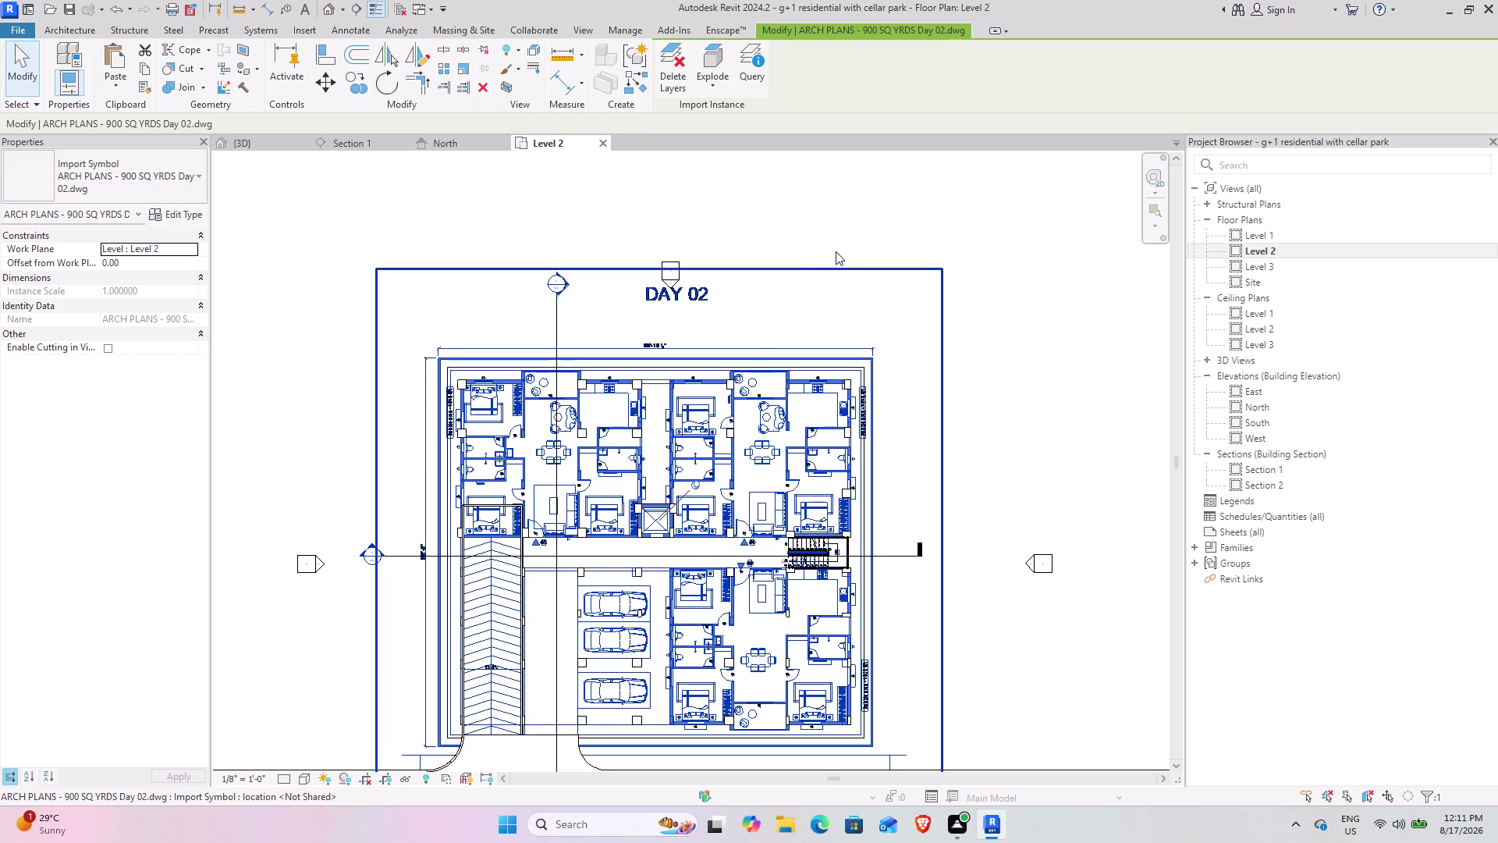
click(800, 293)
scroll(up, 3)
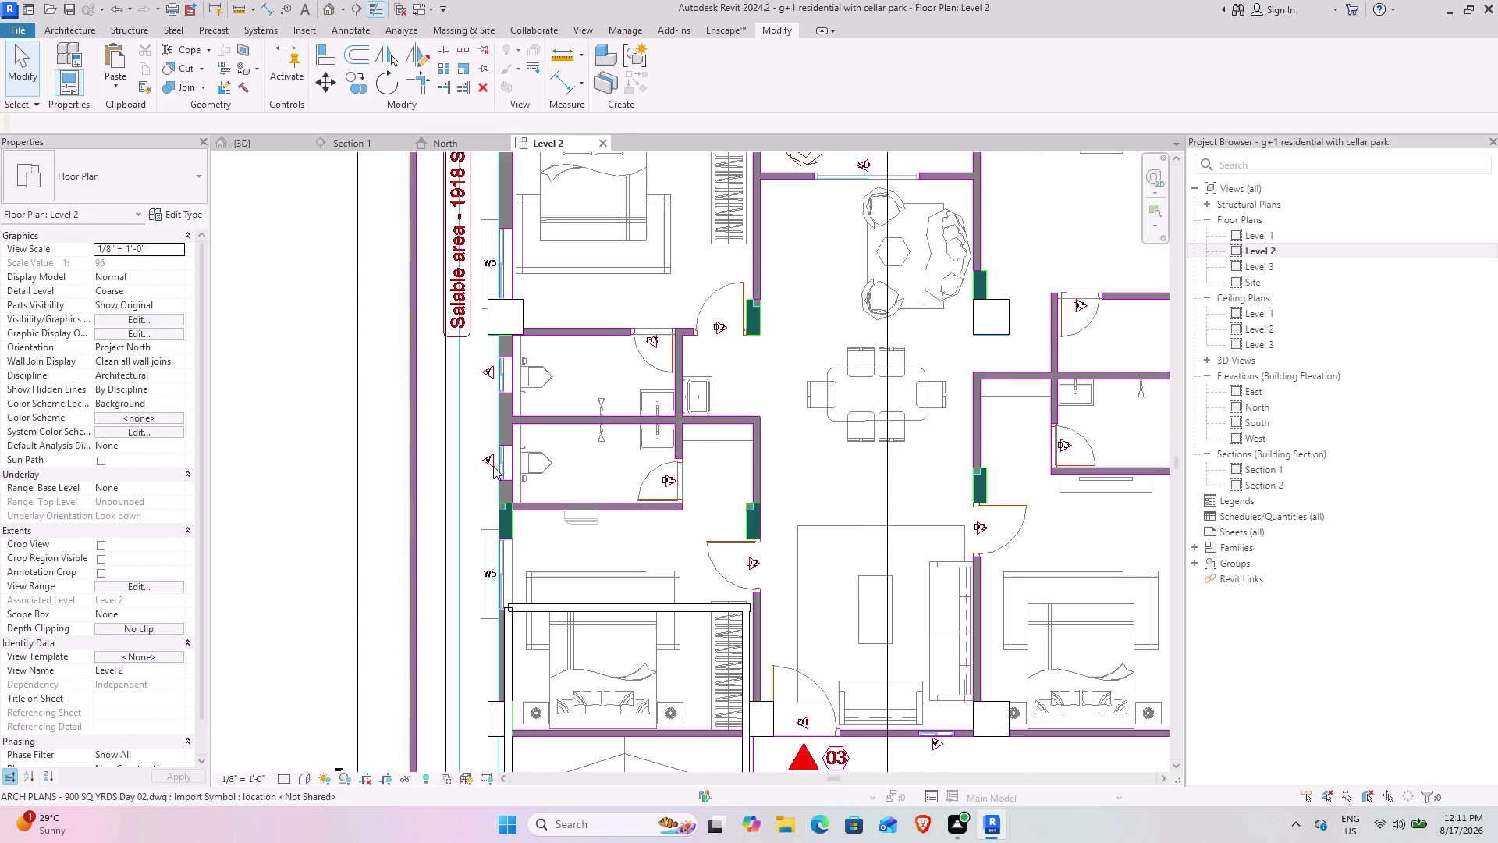
scroll(up, 3)
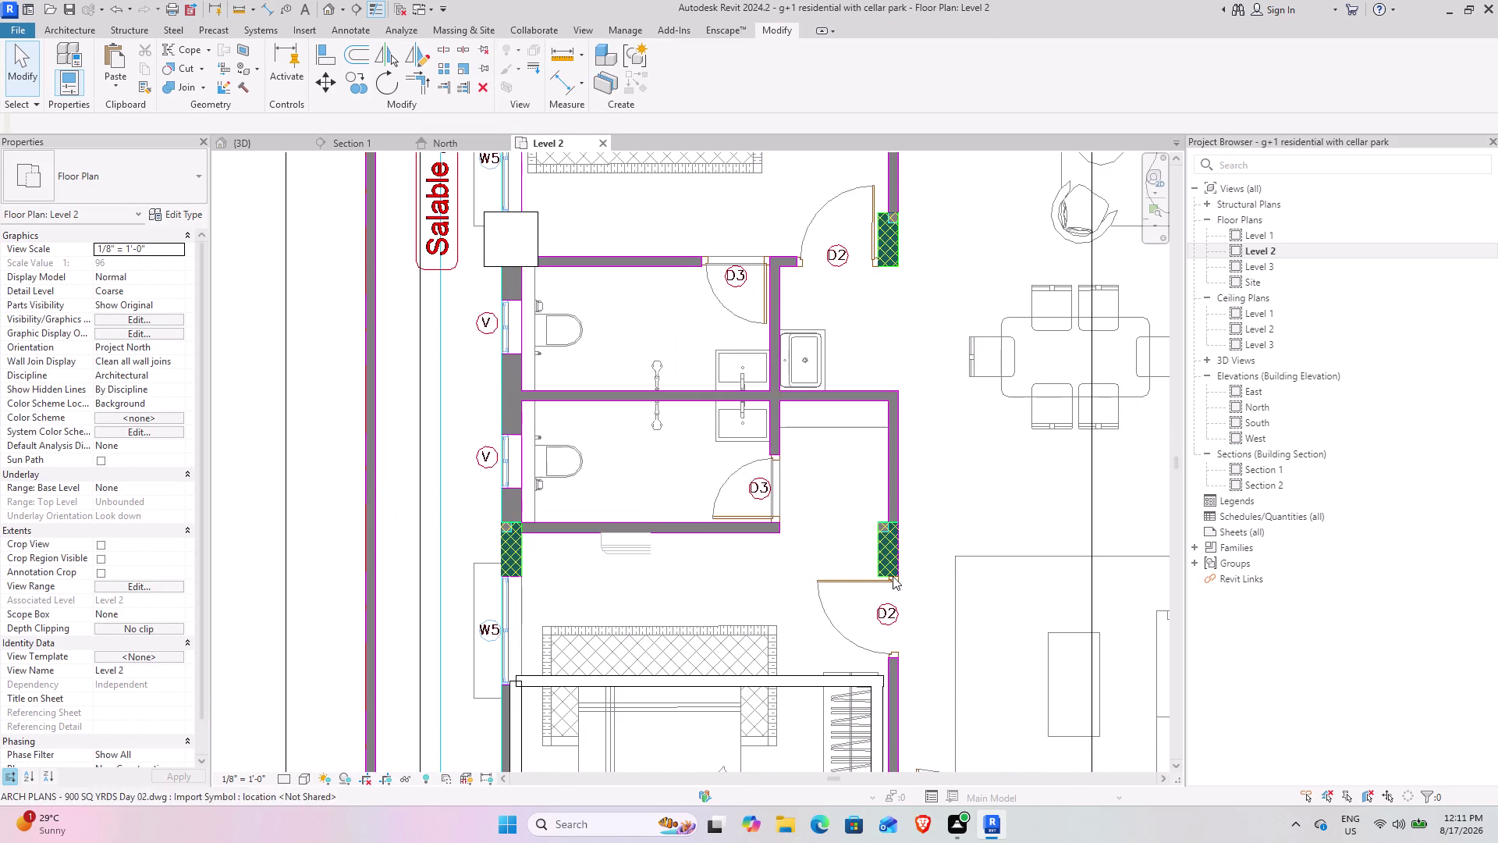
scroll(down, 3)
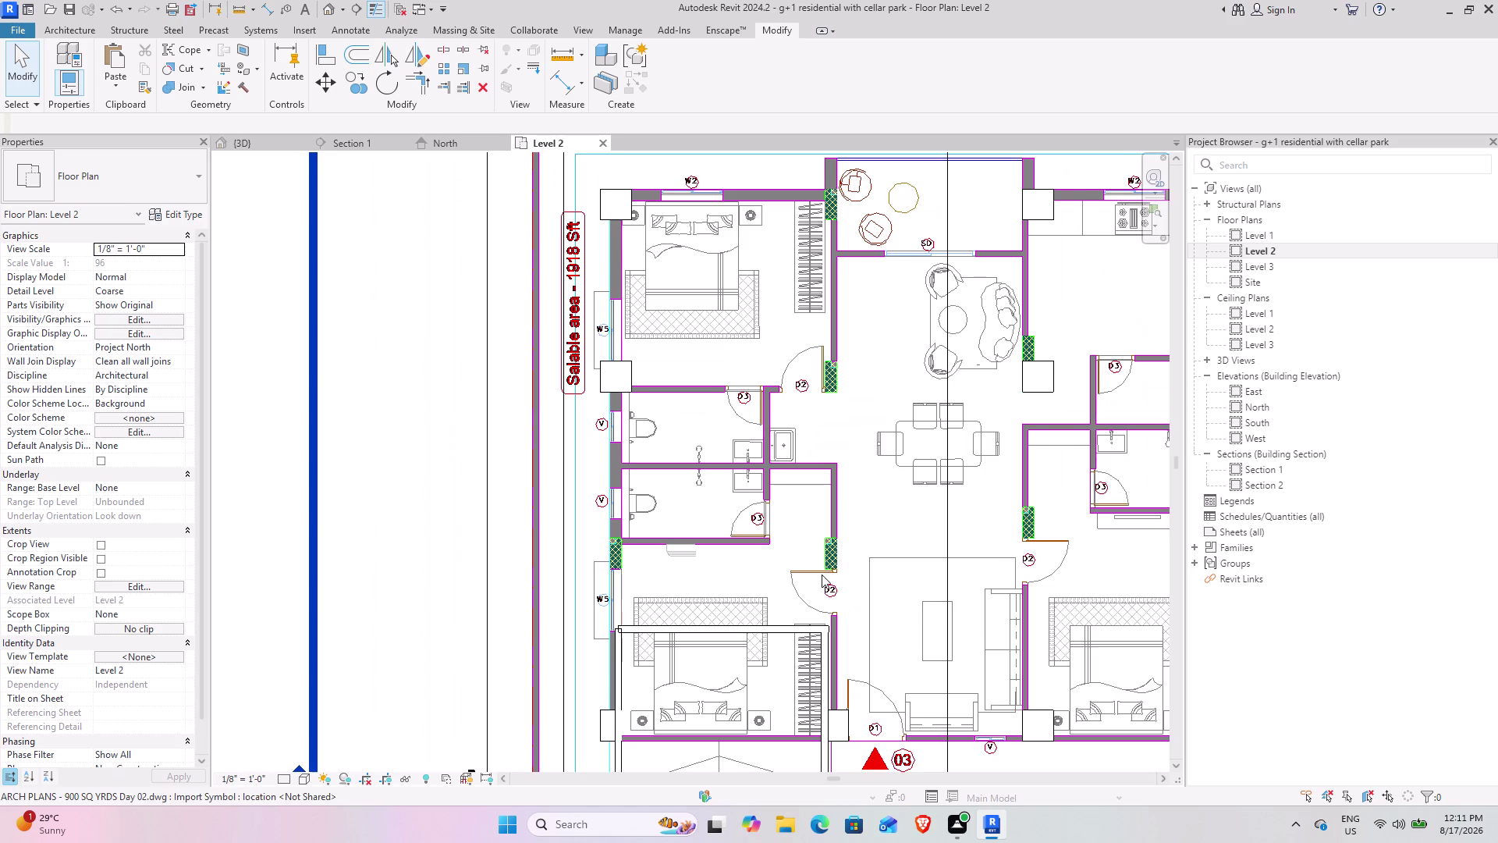
middle_drag(856, 577, 668, 377)
middle_drag(747, 658, 720, 629)
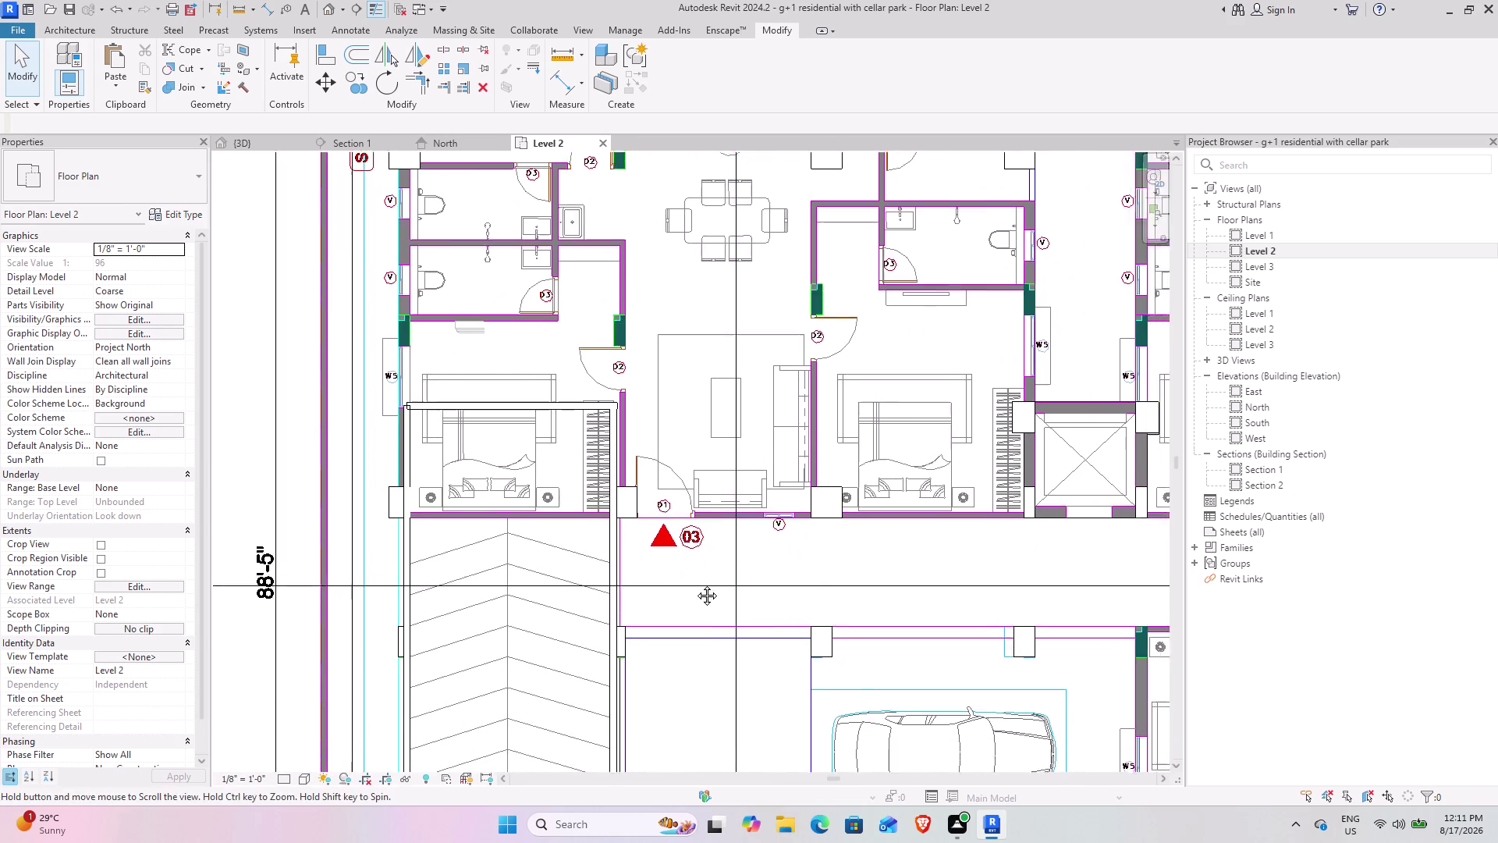
middle_drag(719, 629, 629, 455)
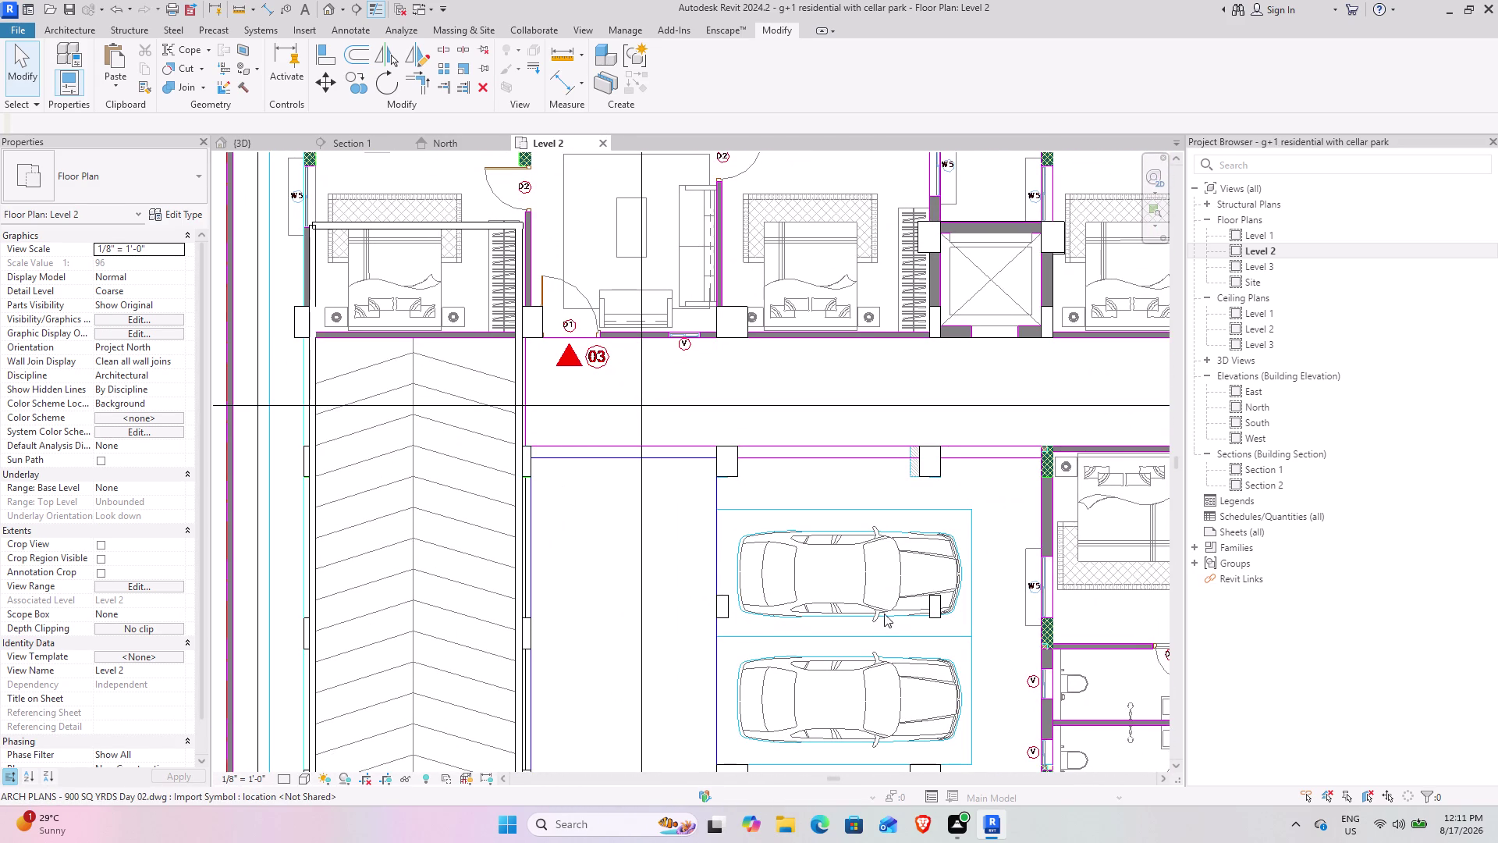
scroll(down, 3)
middle_drag(921, 603, 892, 597)
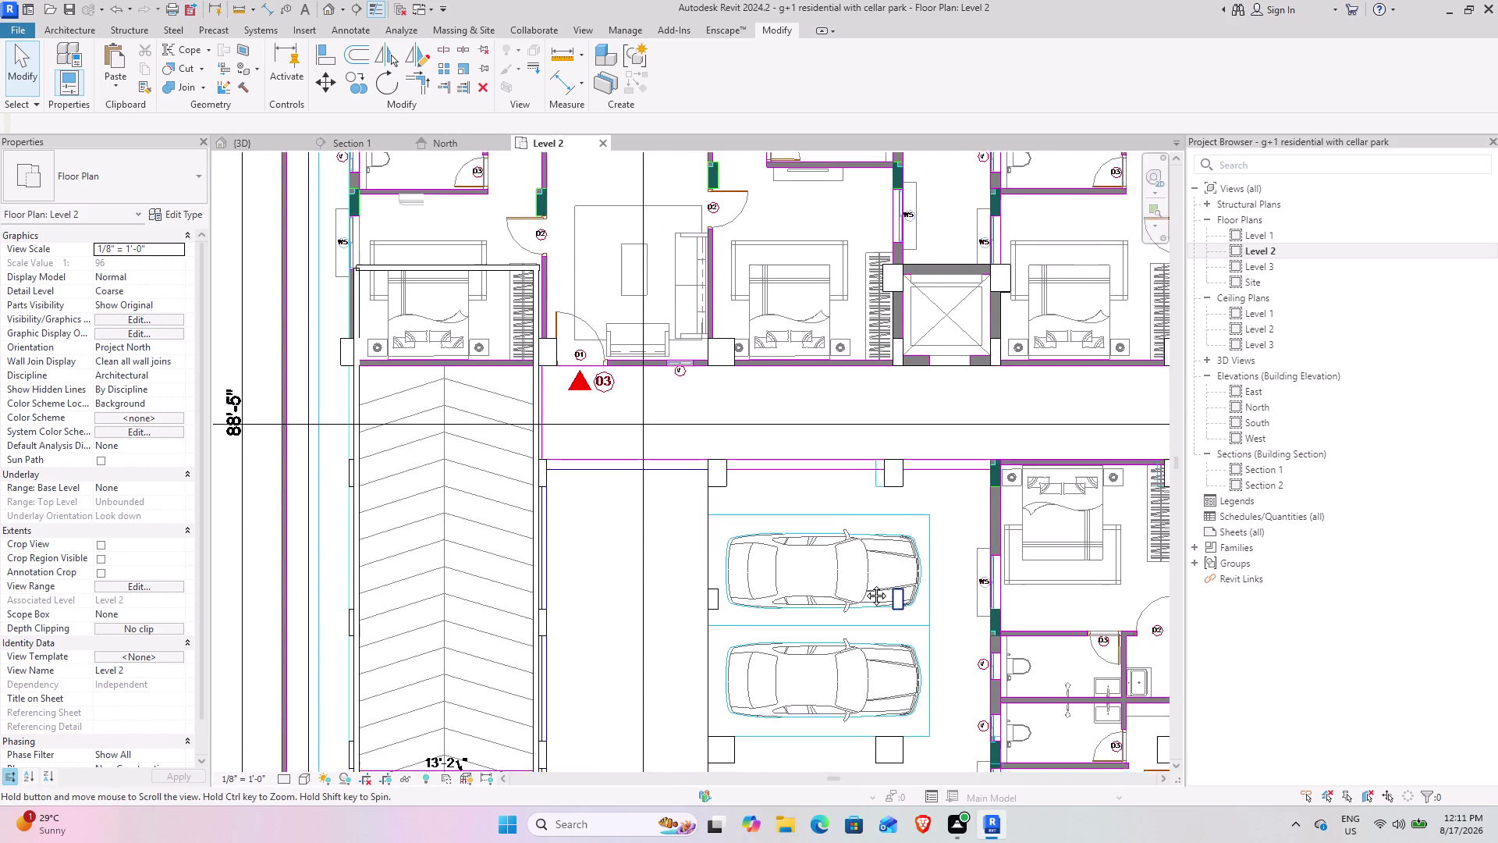
middle_drag(892, 597, 649, 432)
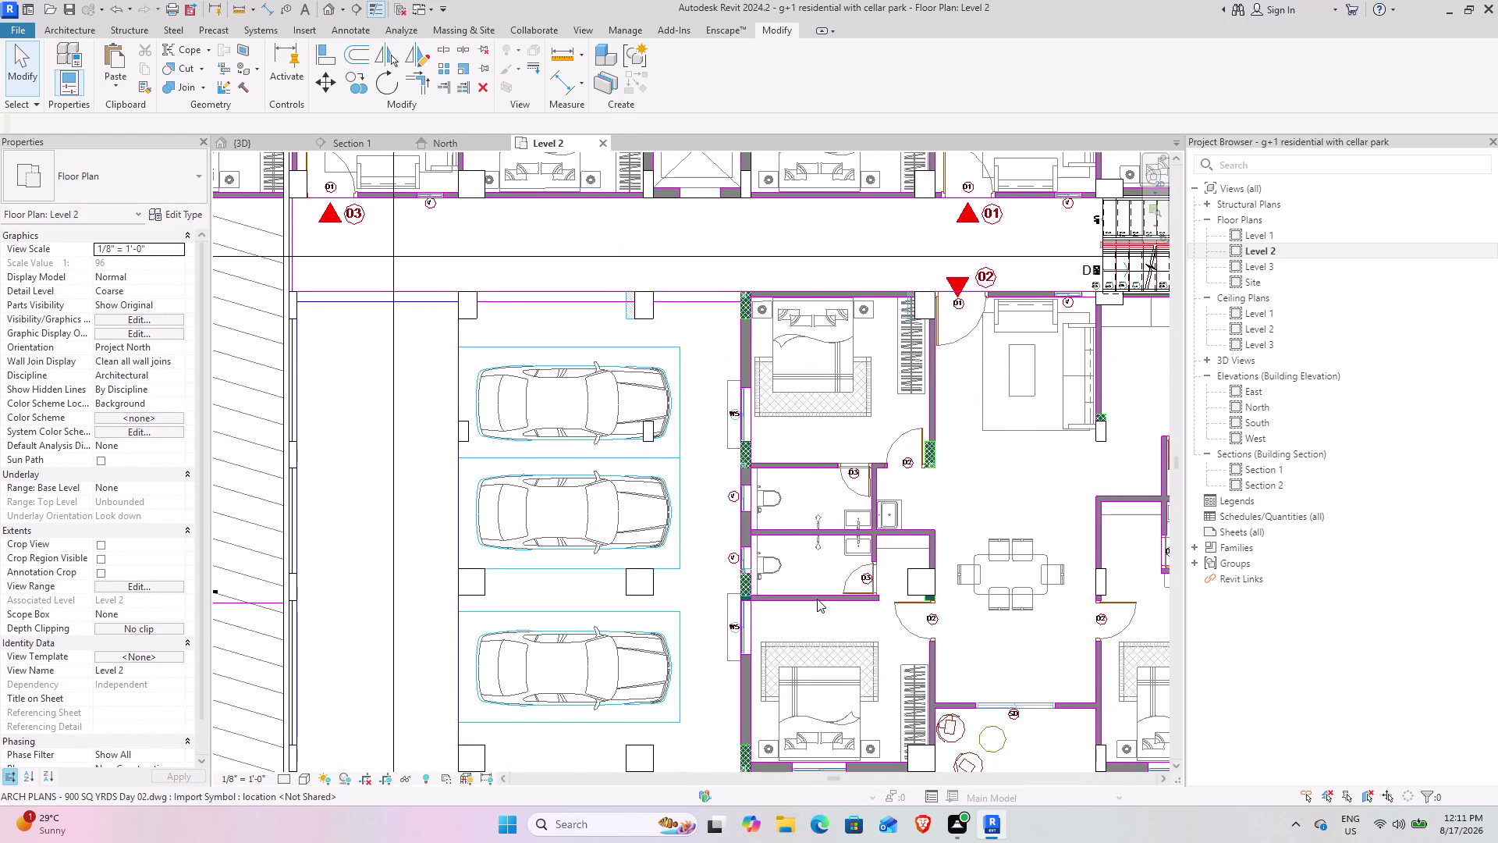
scroll(down, 3)
middle_drag(853, 594, 645, 570)
scroll(up, 3)
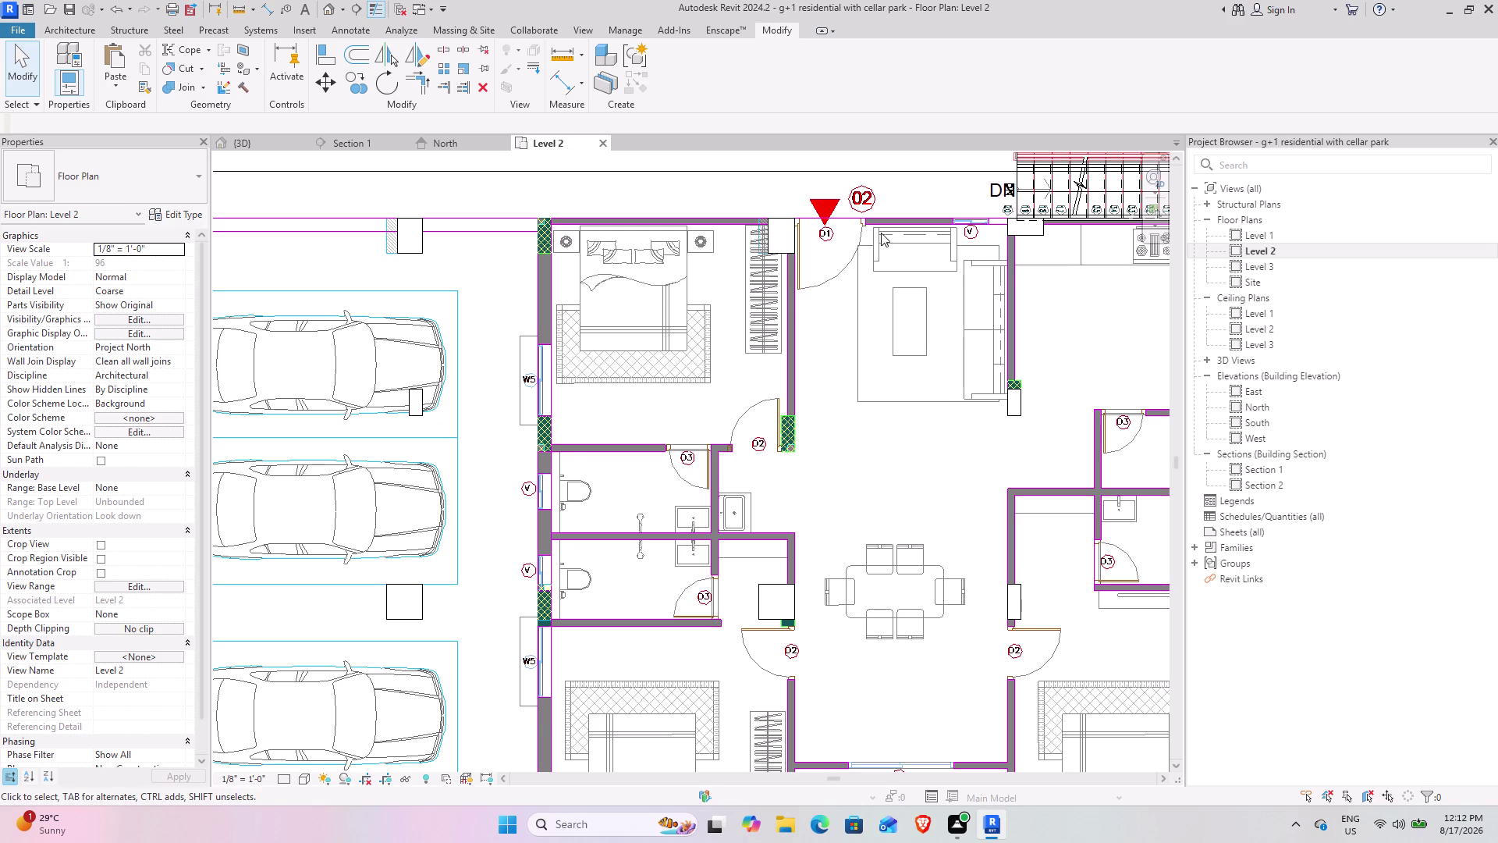
middle_drag(881, 230, 494, 480)
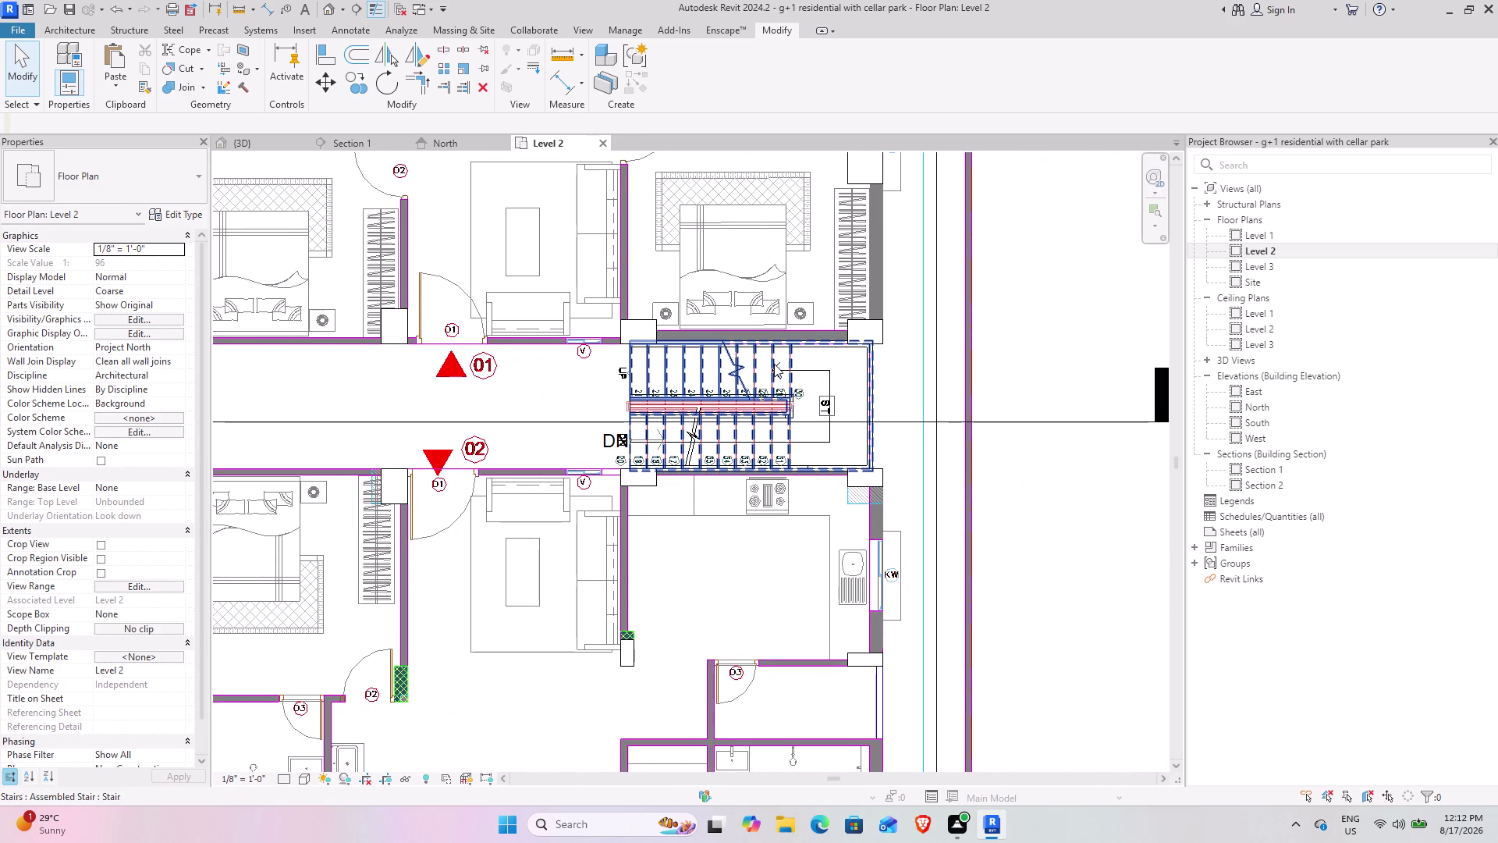
Select the Level 2 stair, review its type (7.00 max riser, 11.00 min tread), then open North elevation.
scroll(up, 3)
scroll(up, 3)
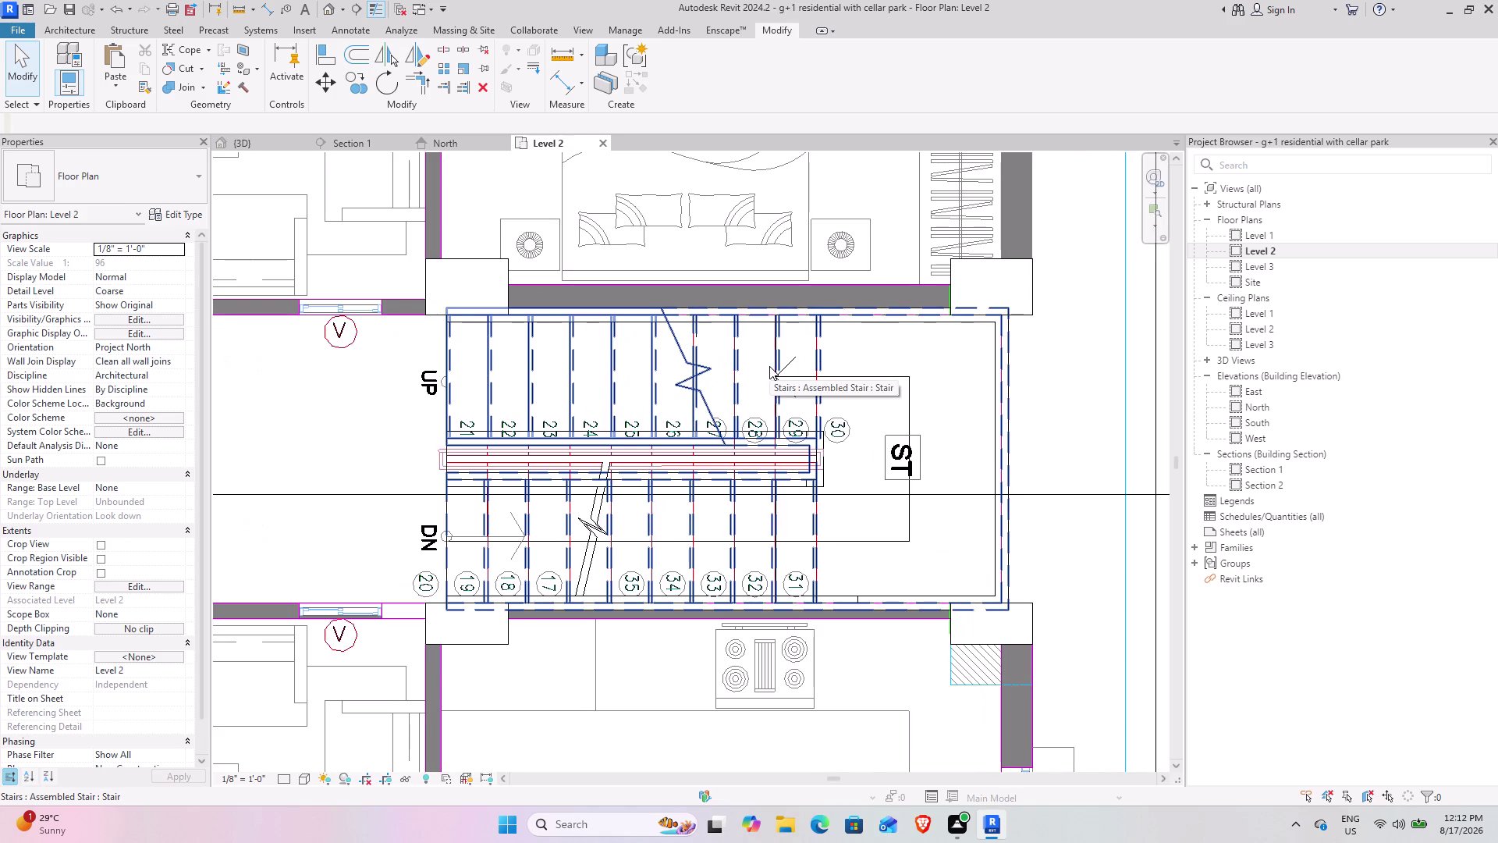
scroll(down, 3)
scroll(down, 3)
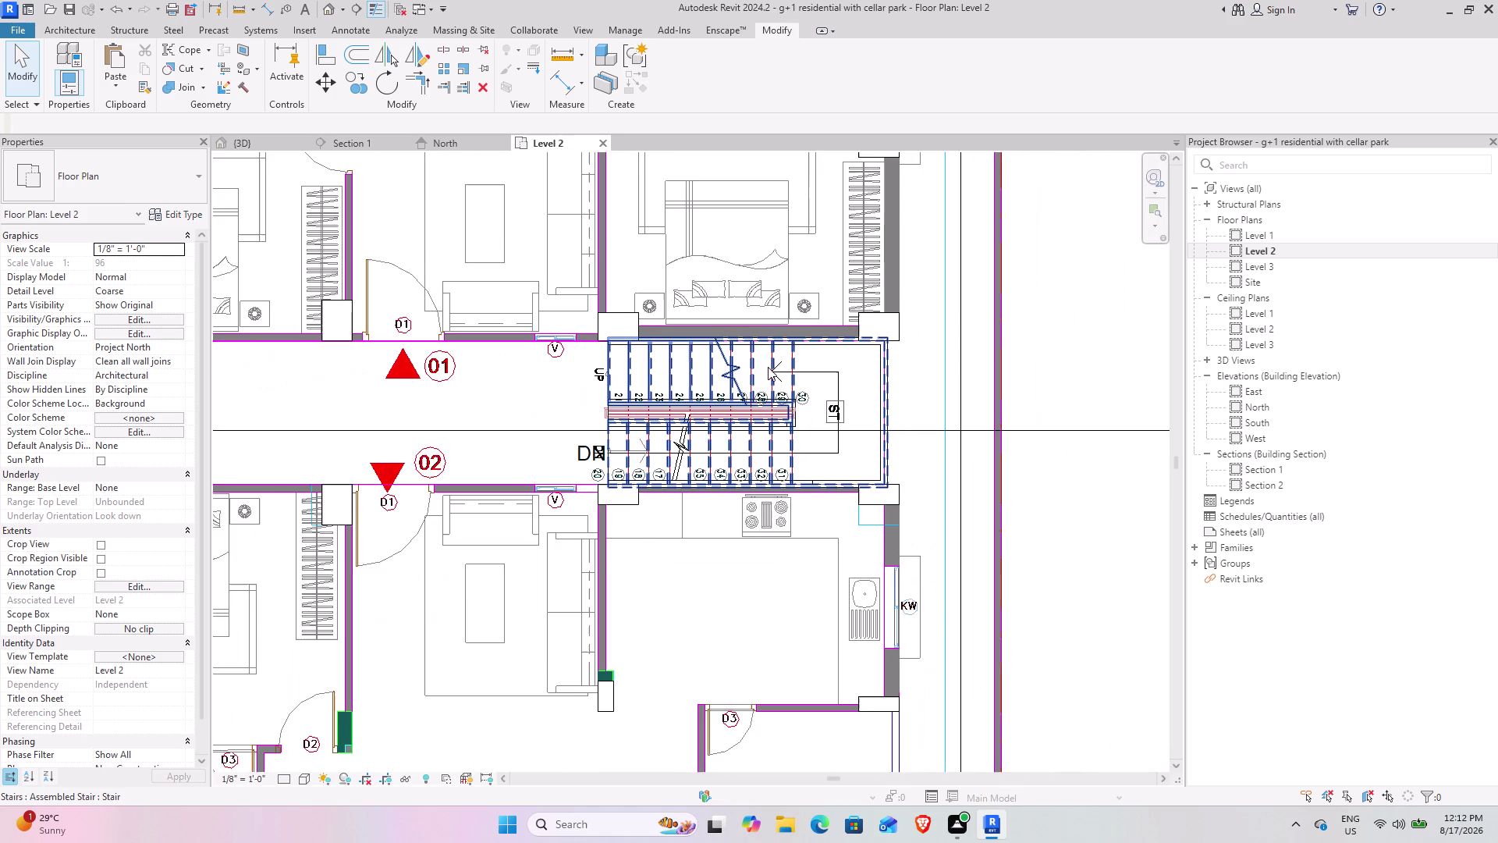
middle_drag(656, 375, 698, 383)
click(699, 376)
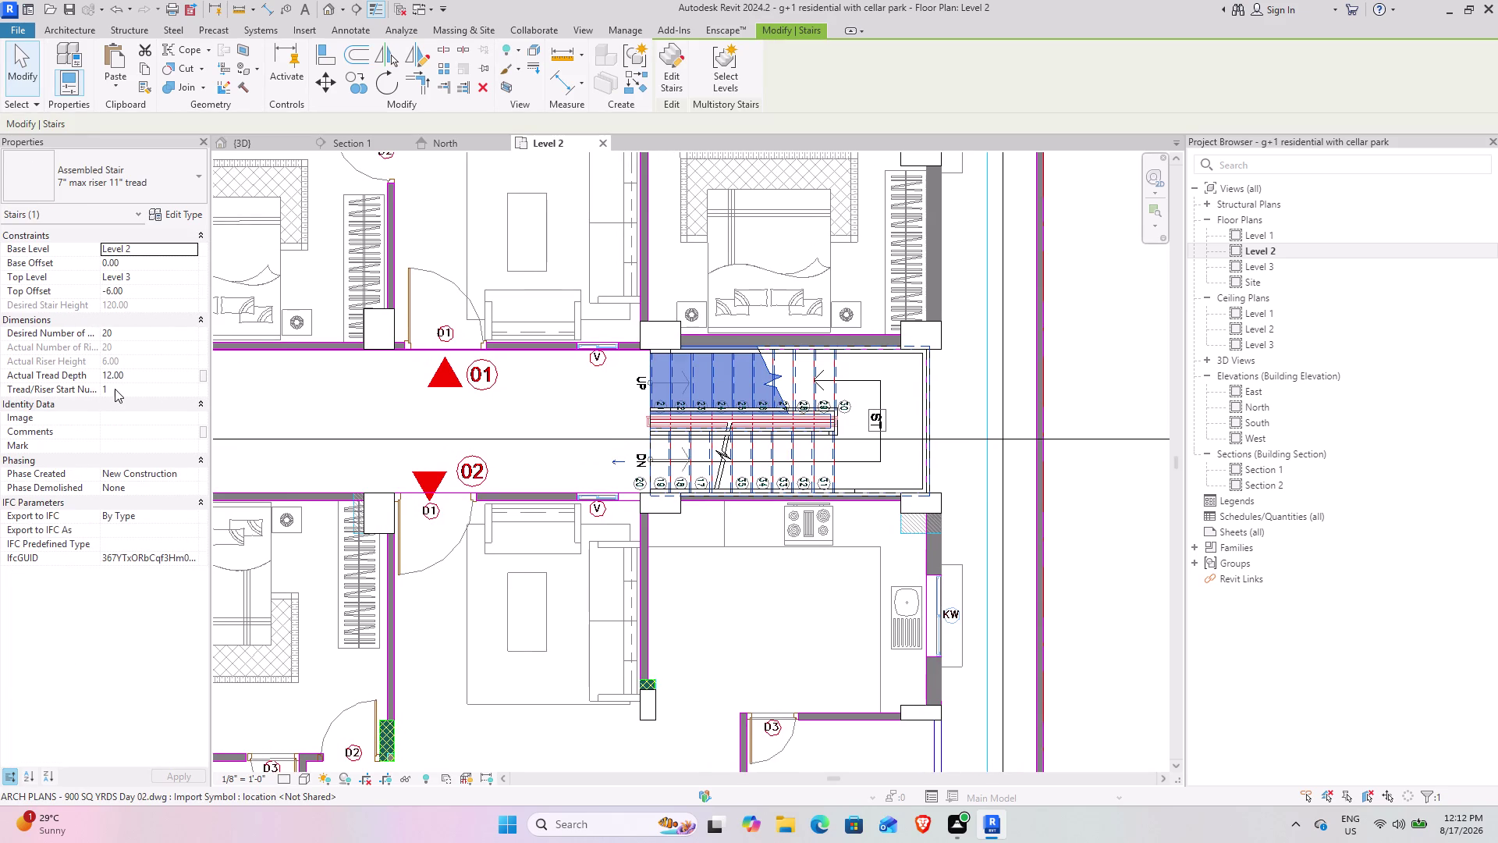
click(194, 210)
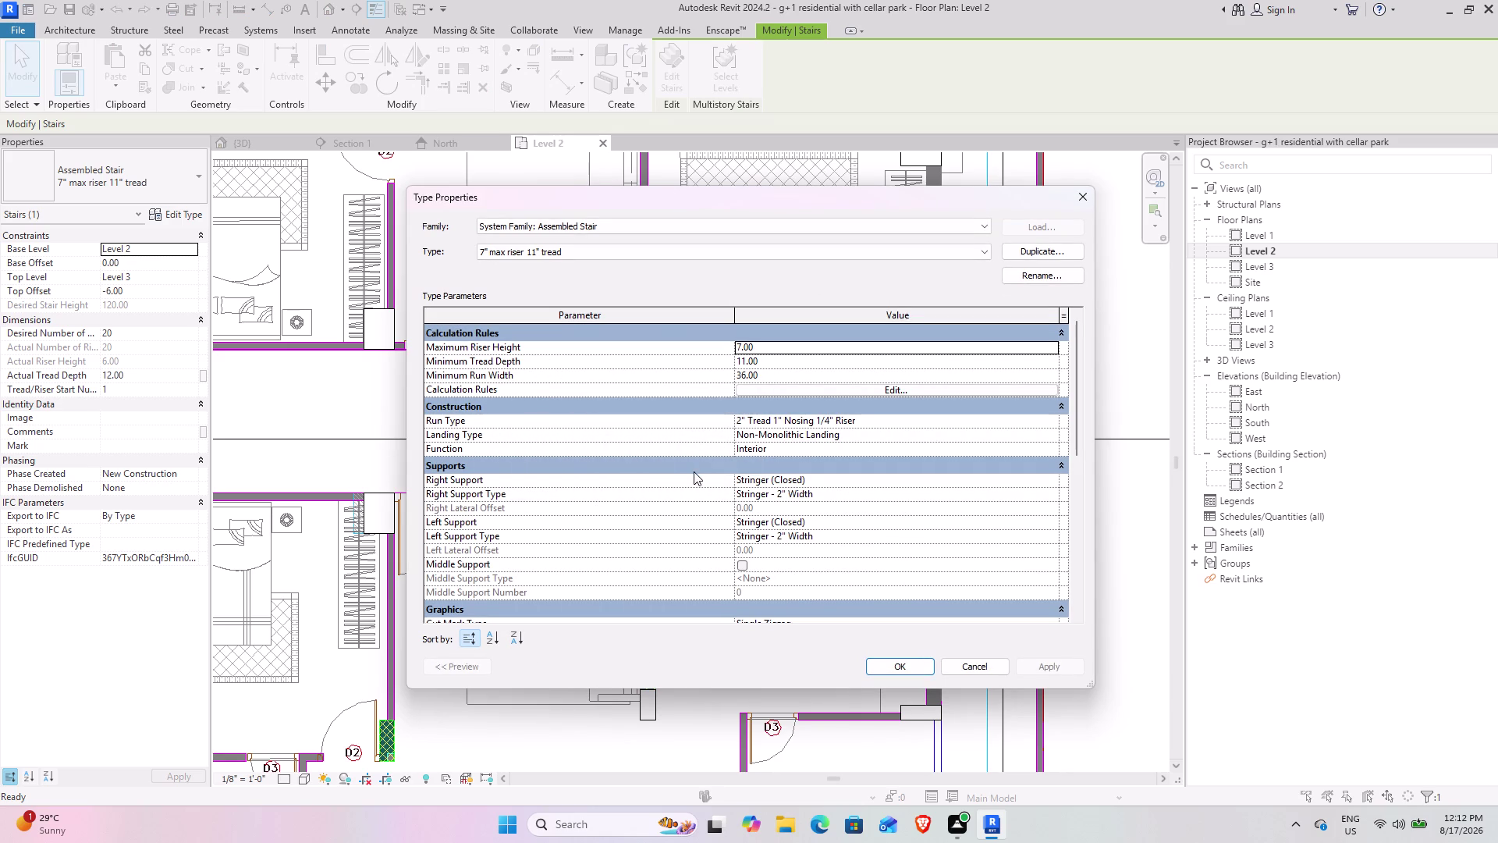
click(952, 667)
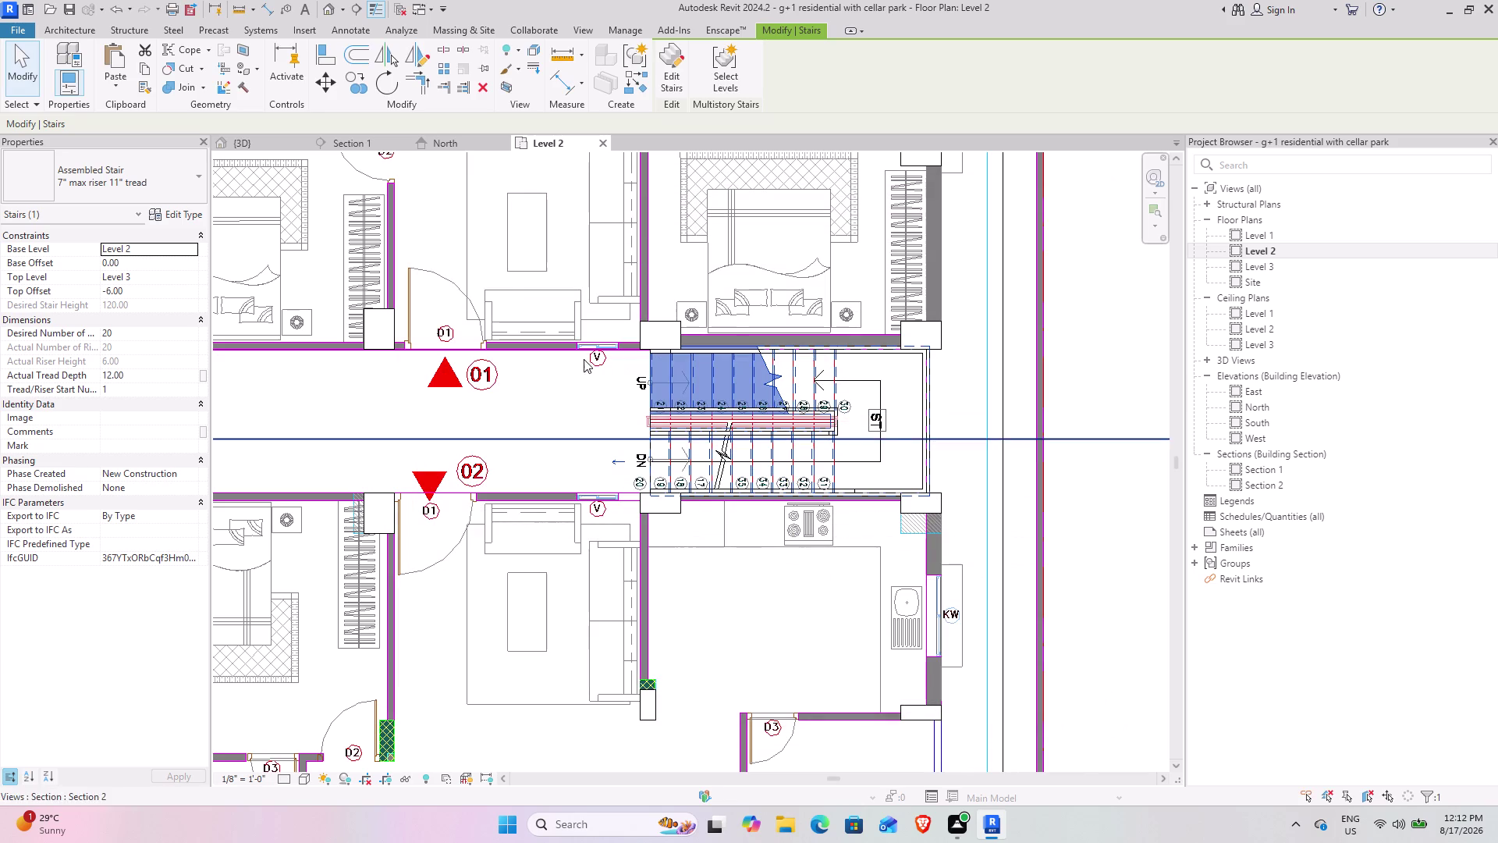
click(446, 144)
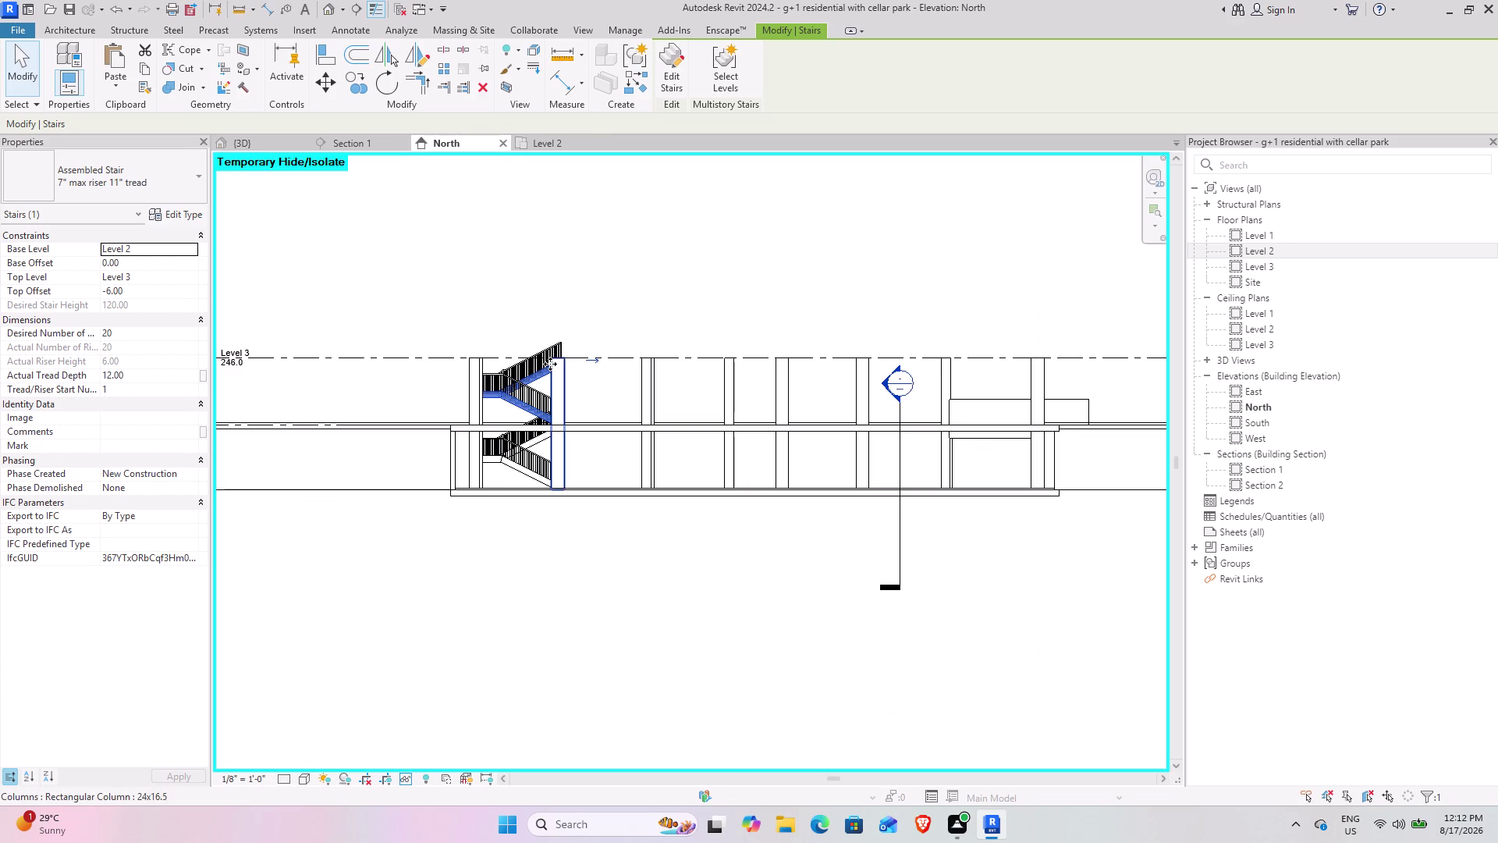
Inspect the lower and upper stair flights, leaving the 20-riser Level 2–3 stair selected.
scroll(up, 3)
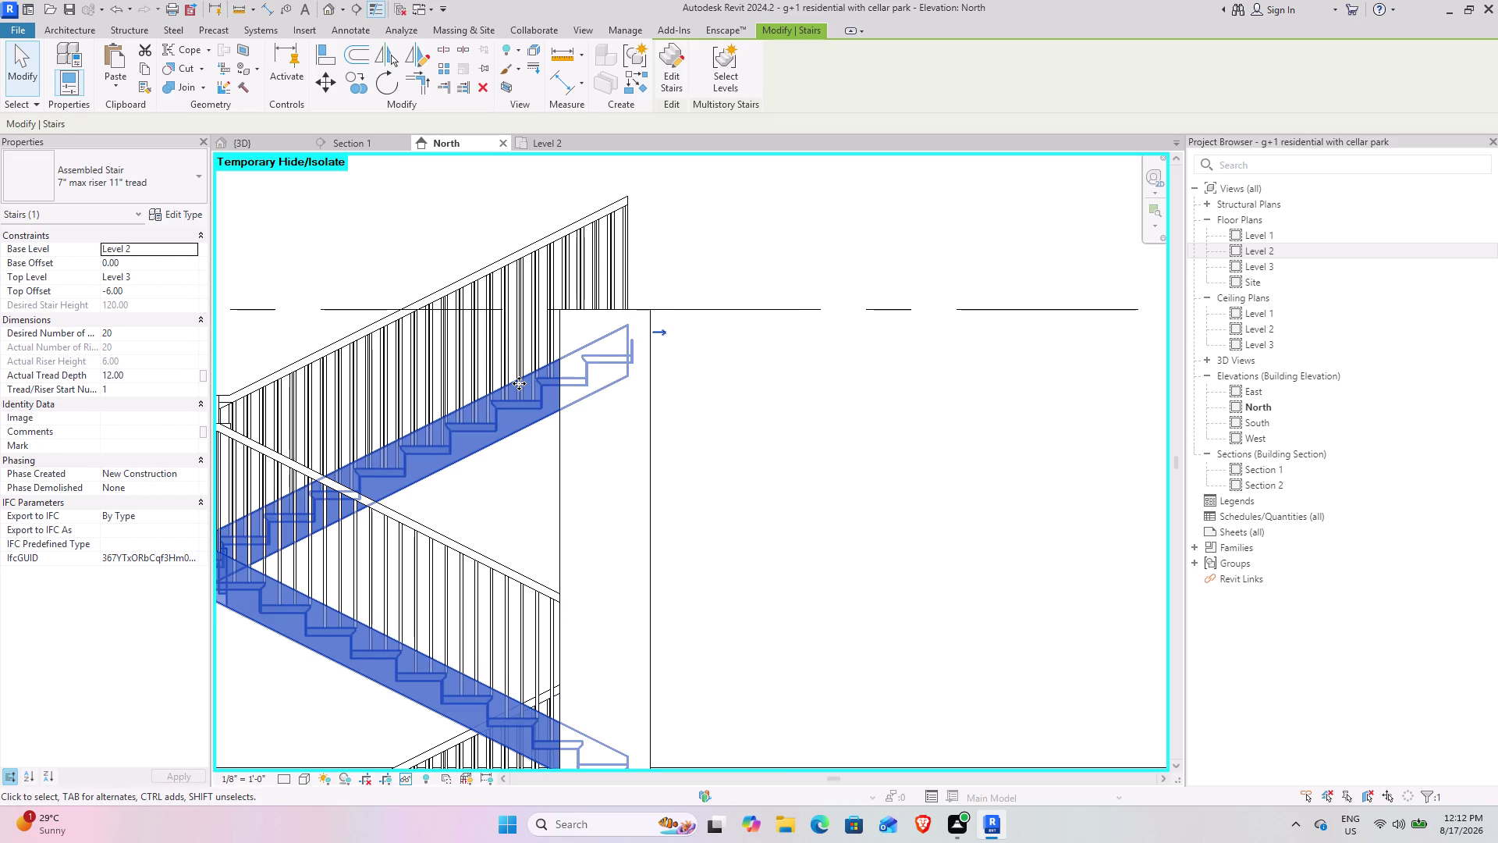
scroll(down, 3)
scroll(down, 3)
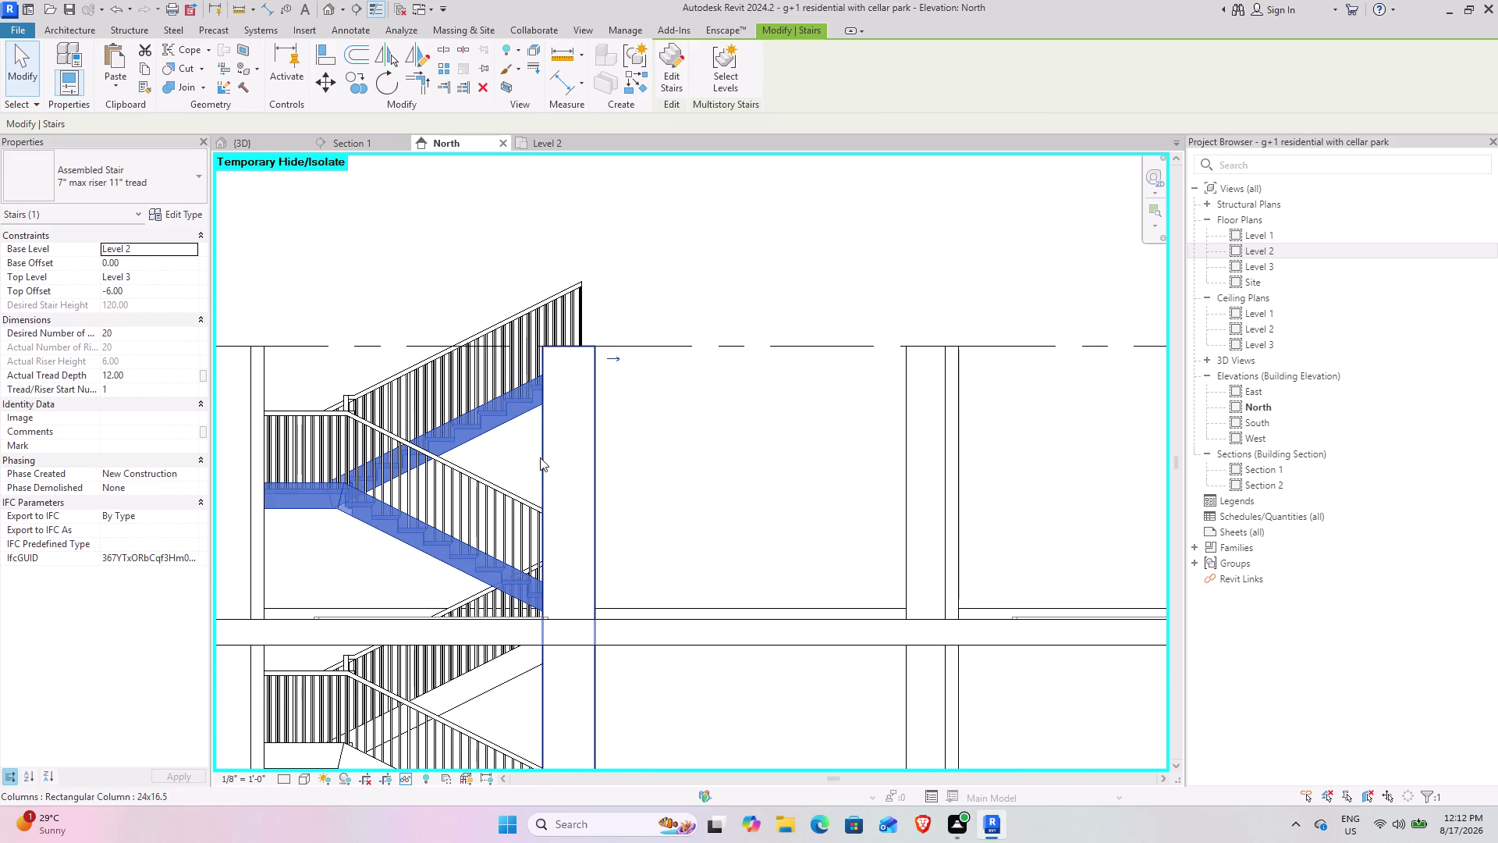
middle_drag(541, 449, 540, 363)
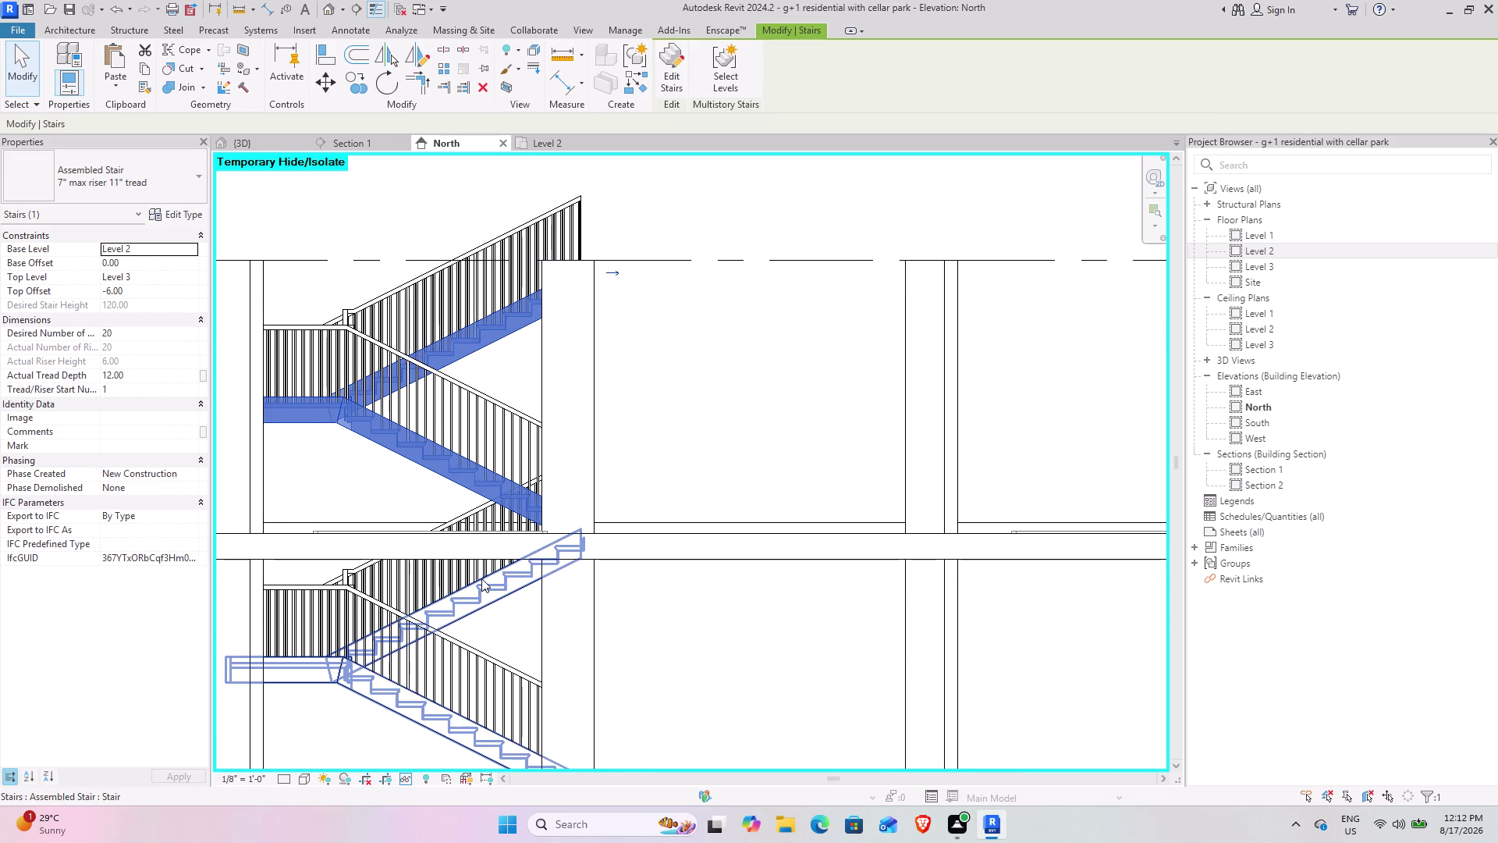
click(482, 577)
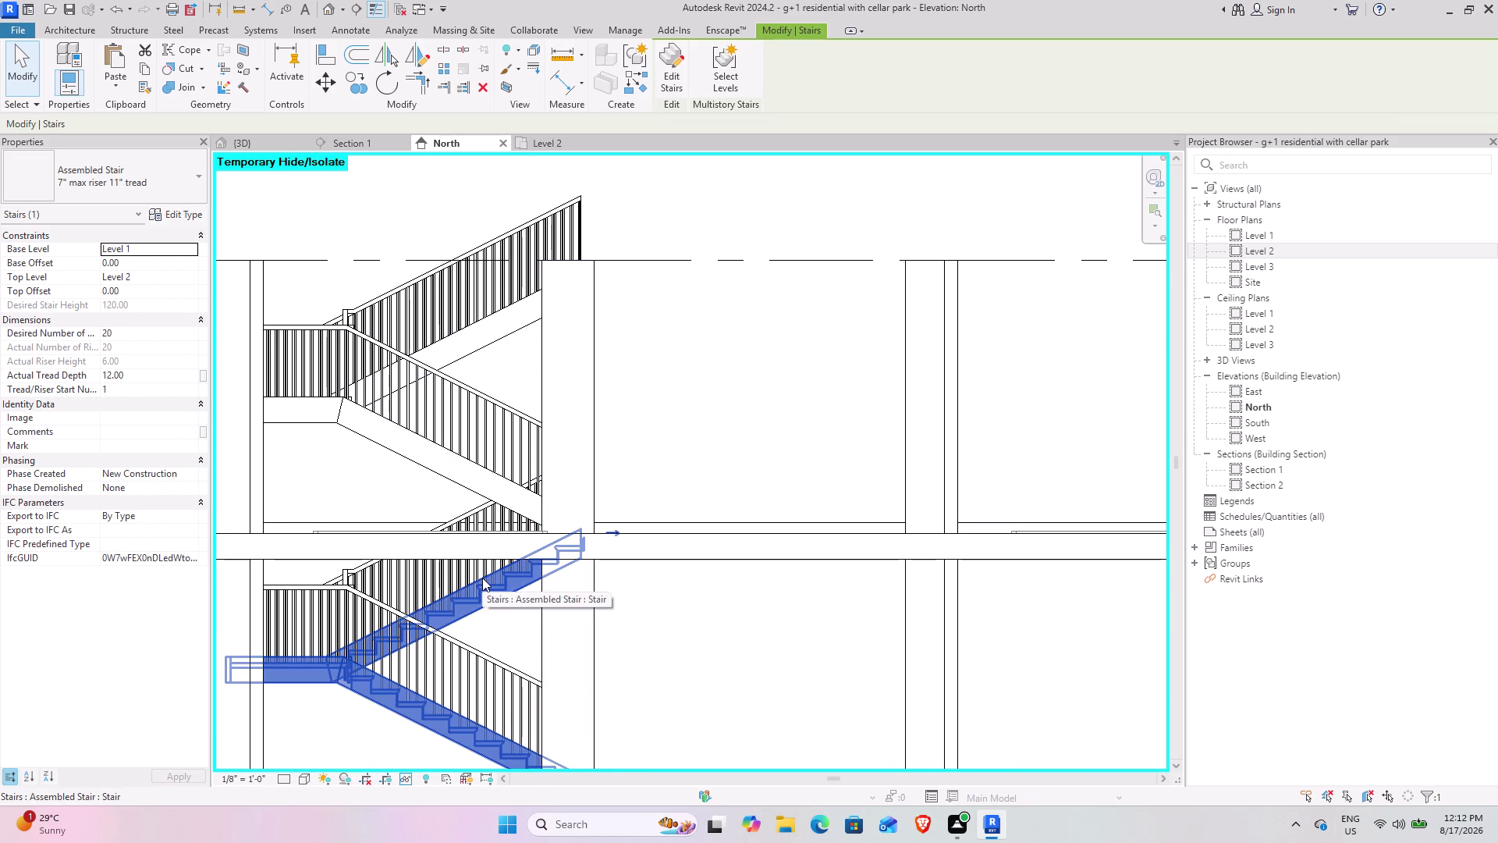
middle_drag(633, 584, 628, 483)
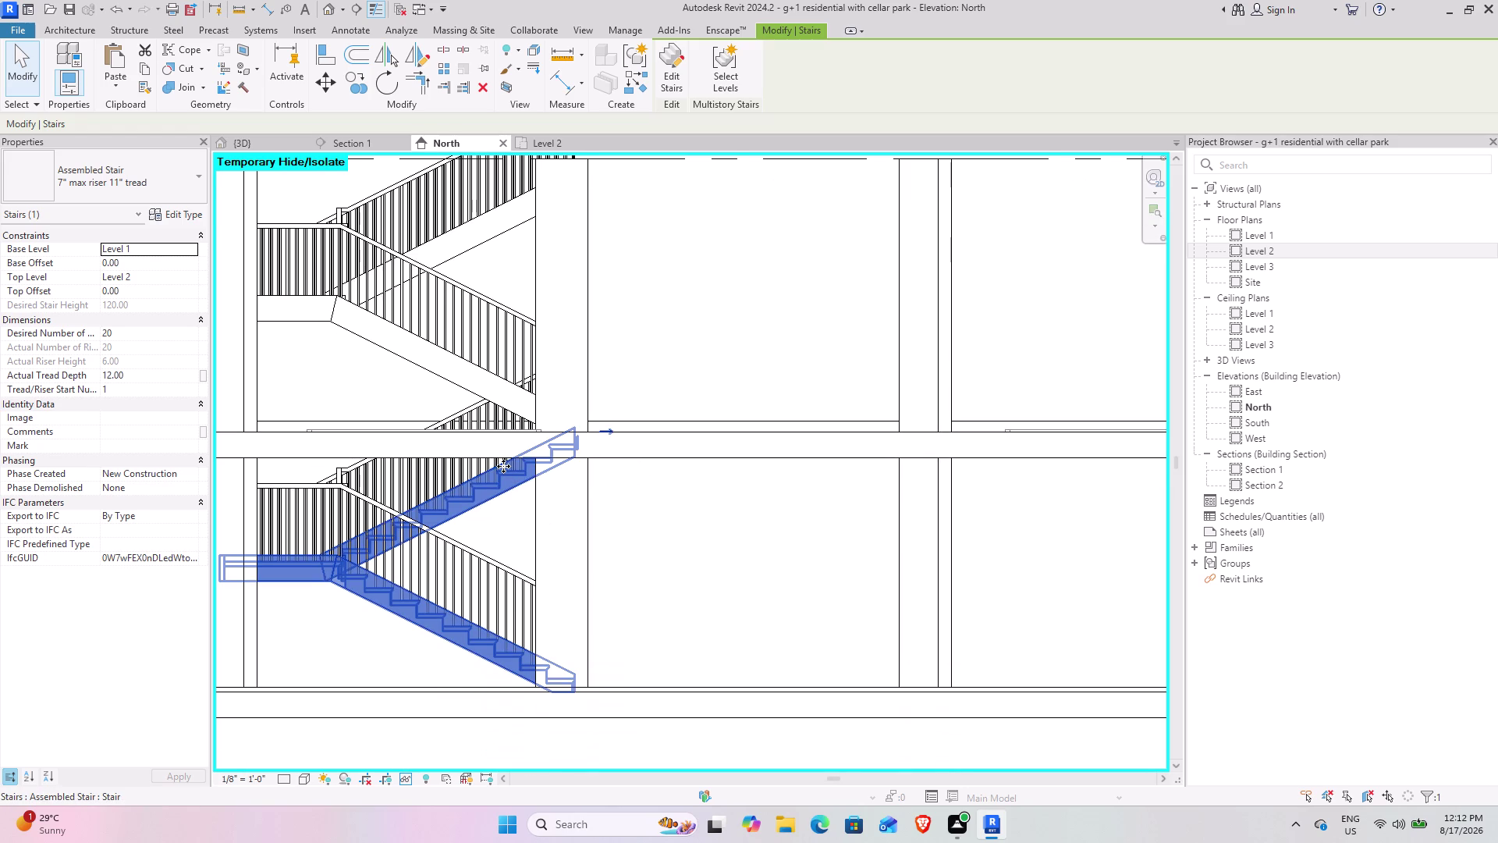
click(443, 374)
middle_drag(601, 344, 610, 393)
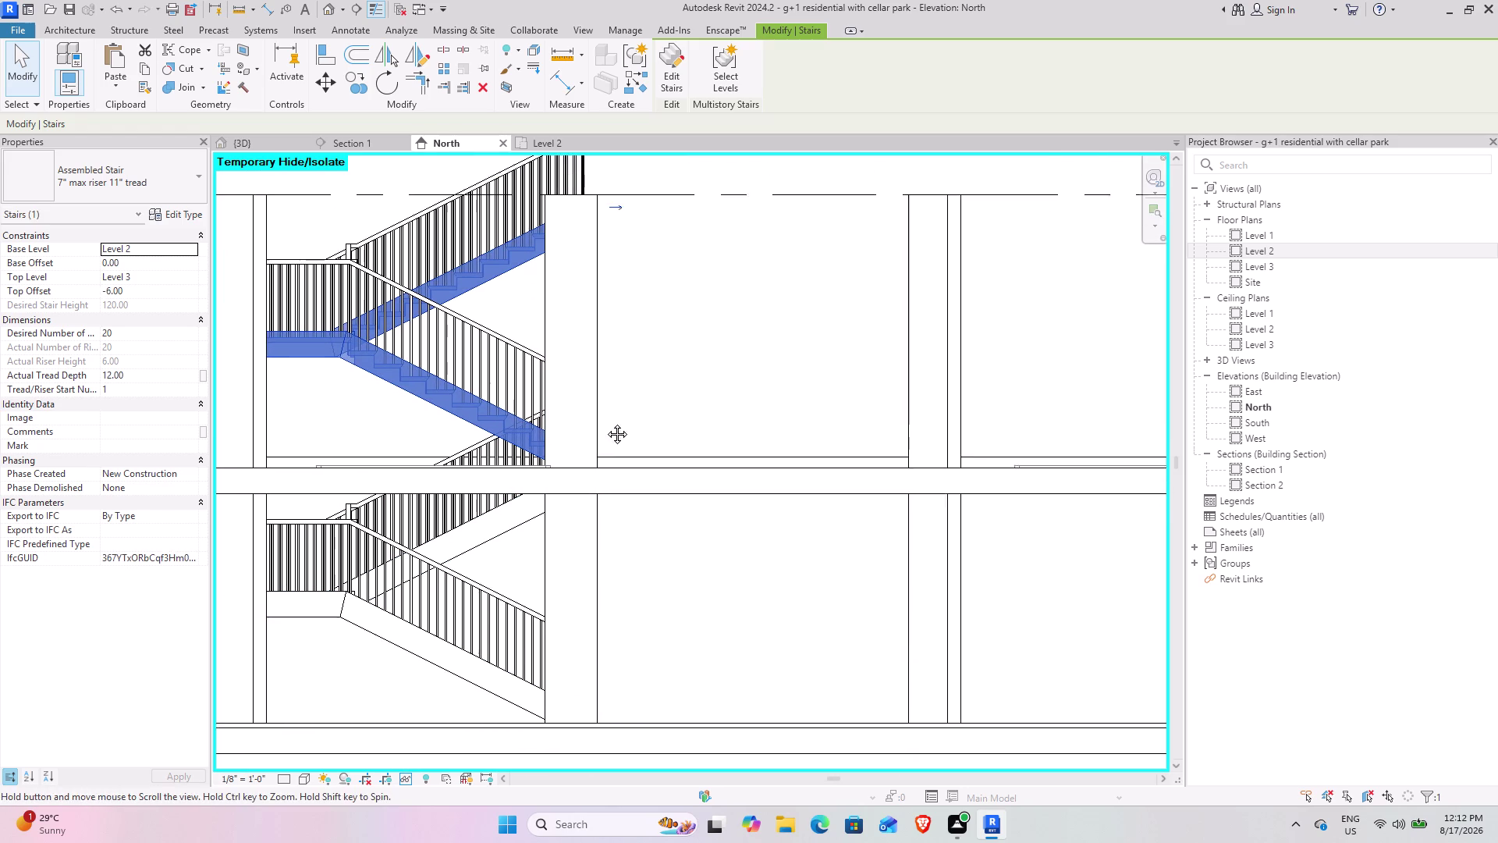
middle_drag(610, 393, 595, 470)
click(787, 218)
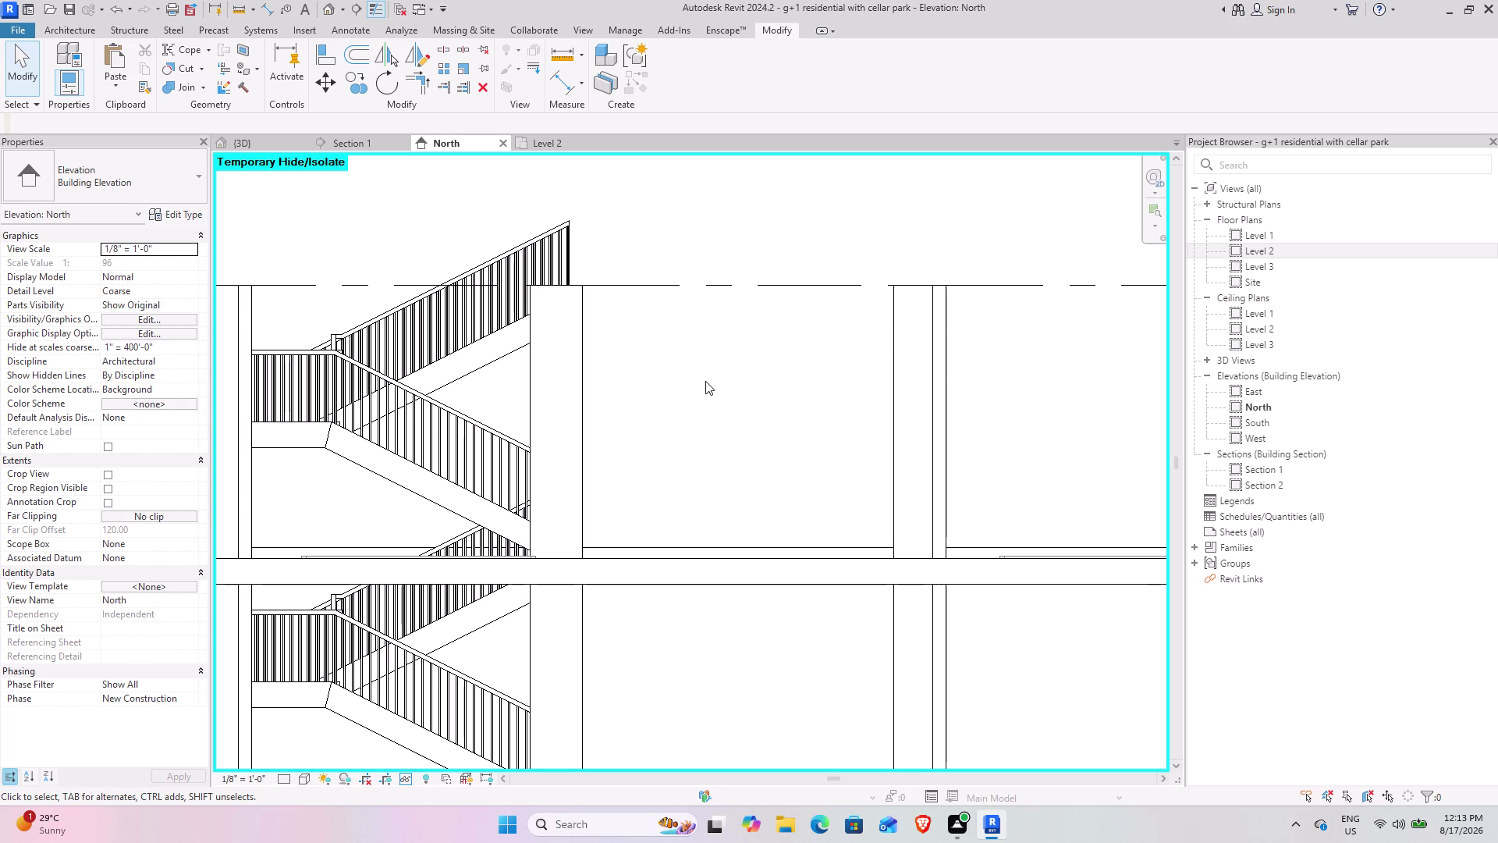
click(388, 451)
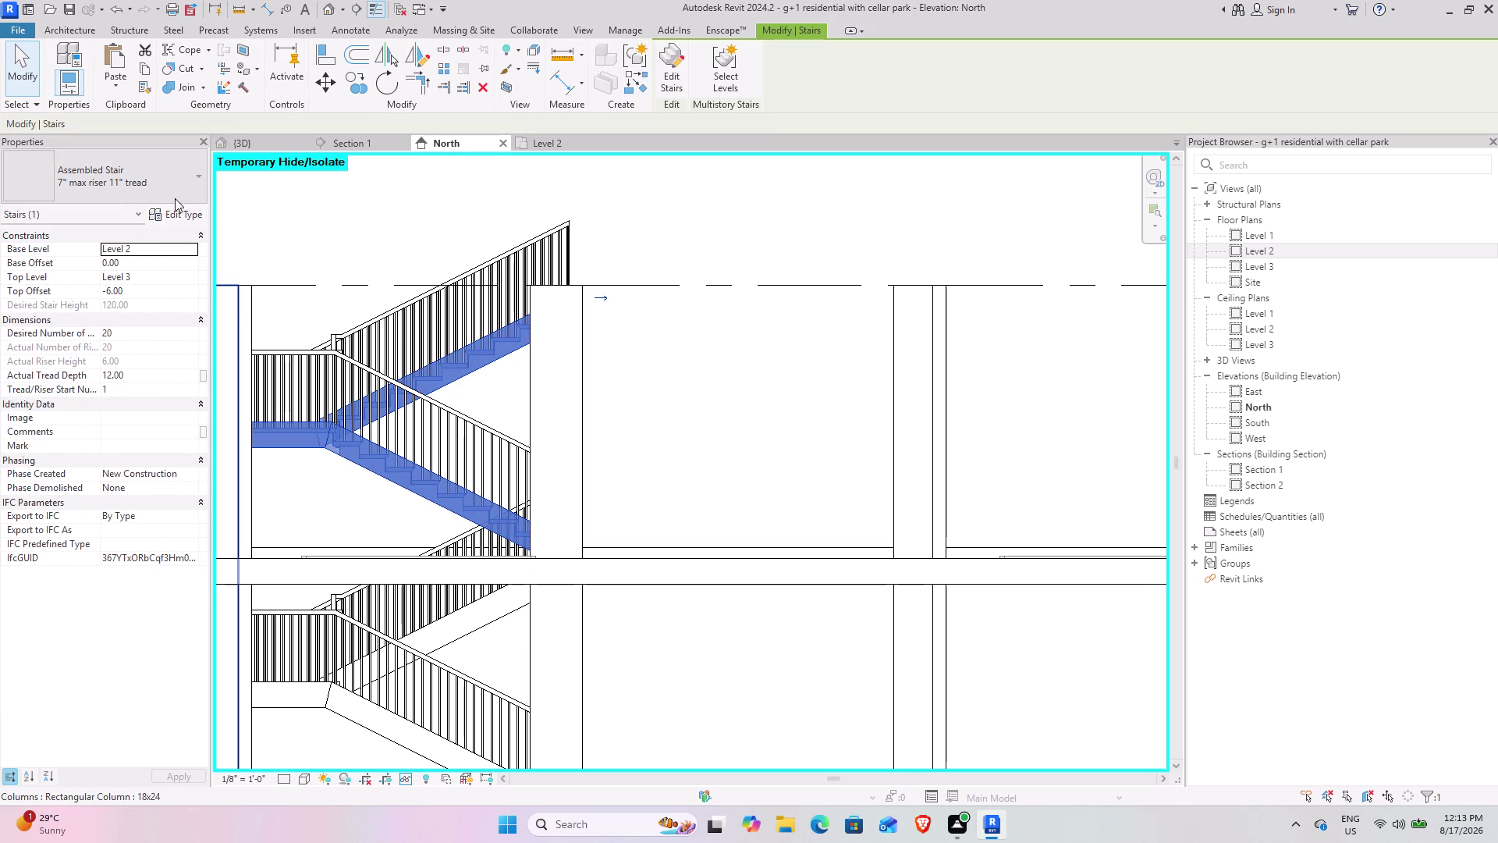
Duplicate the upper stair's type and set its Maximum Riser Height to 6.3.
click(178, 208)
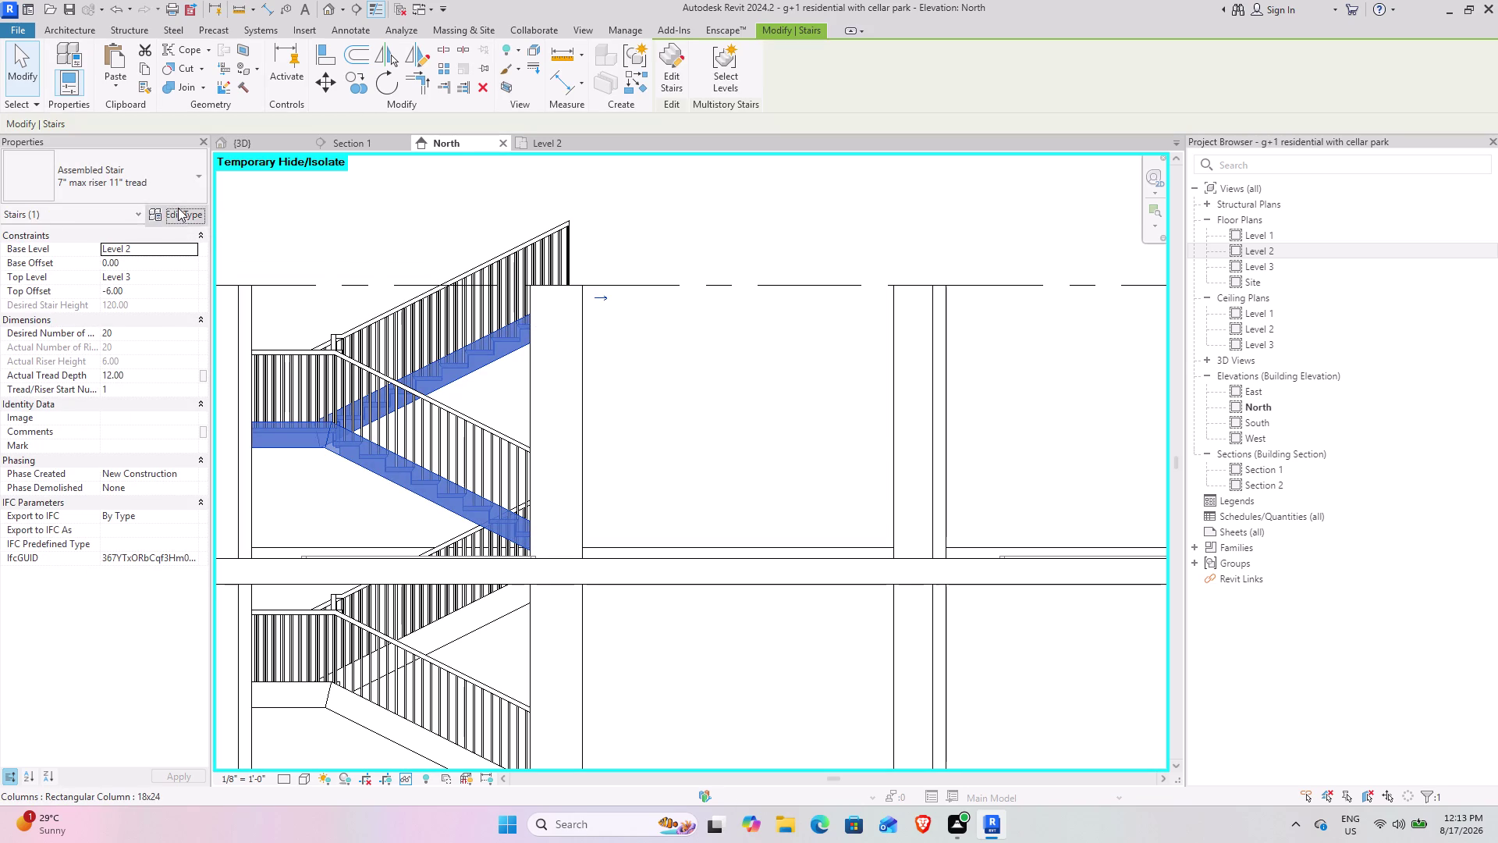
click(1062, 249)
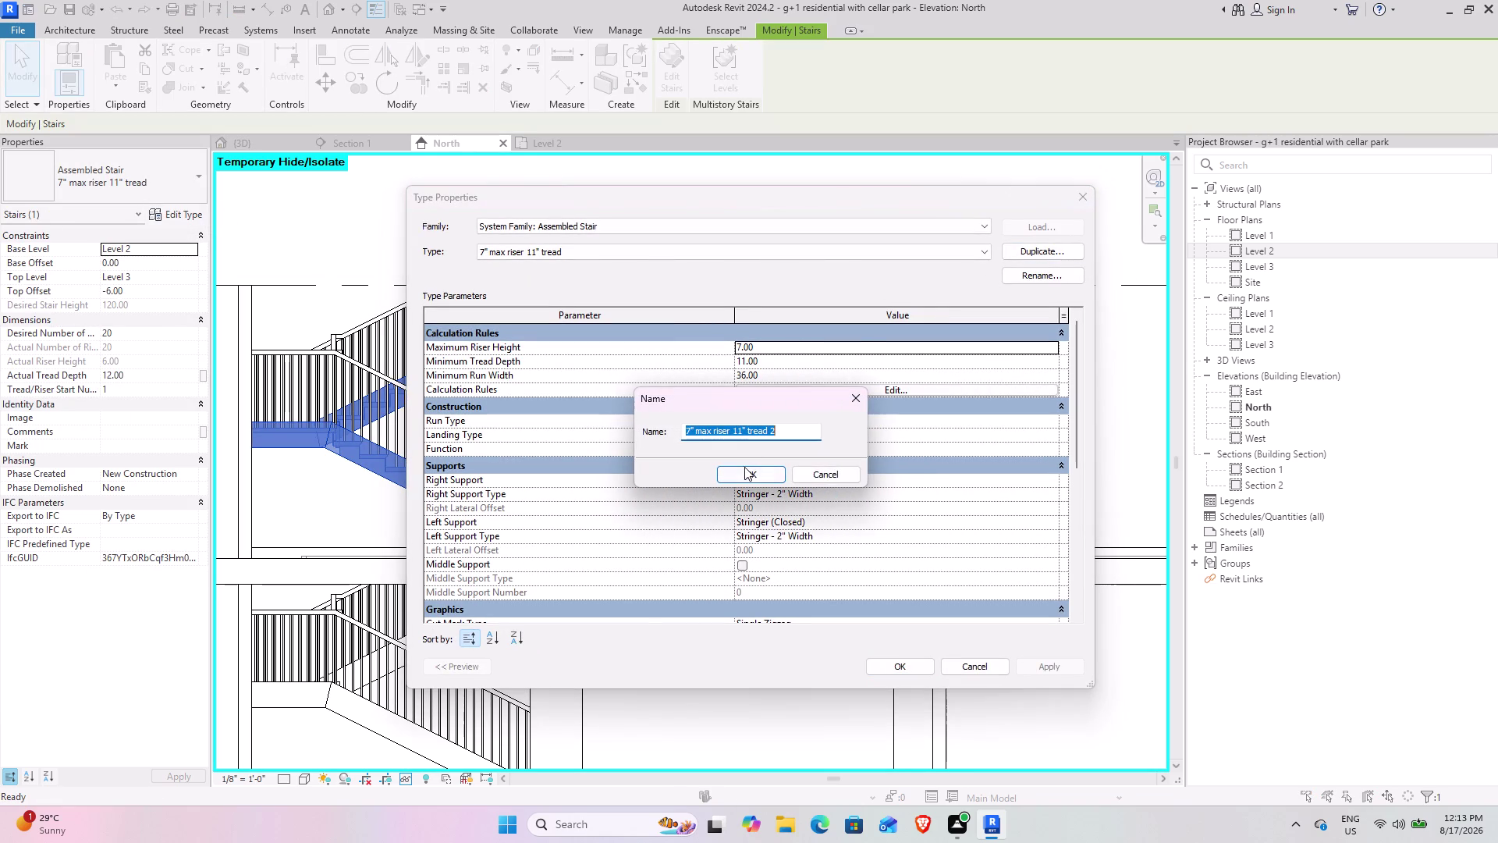
click(745, 473)
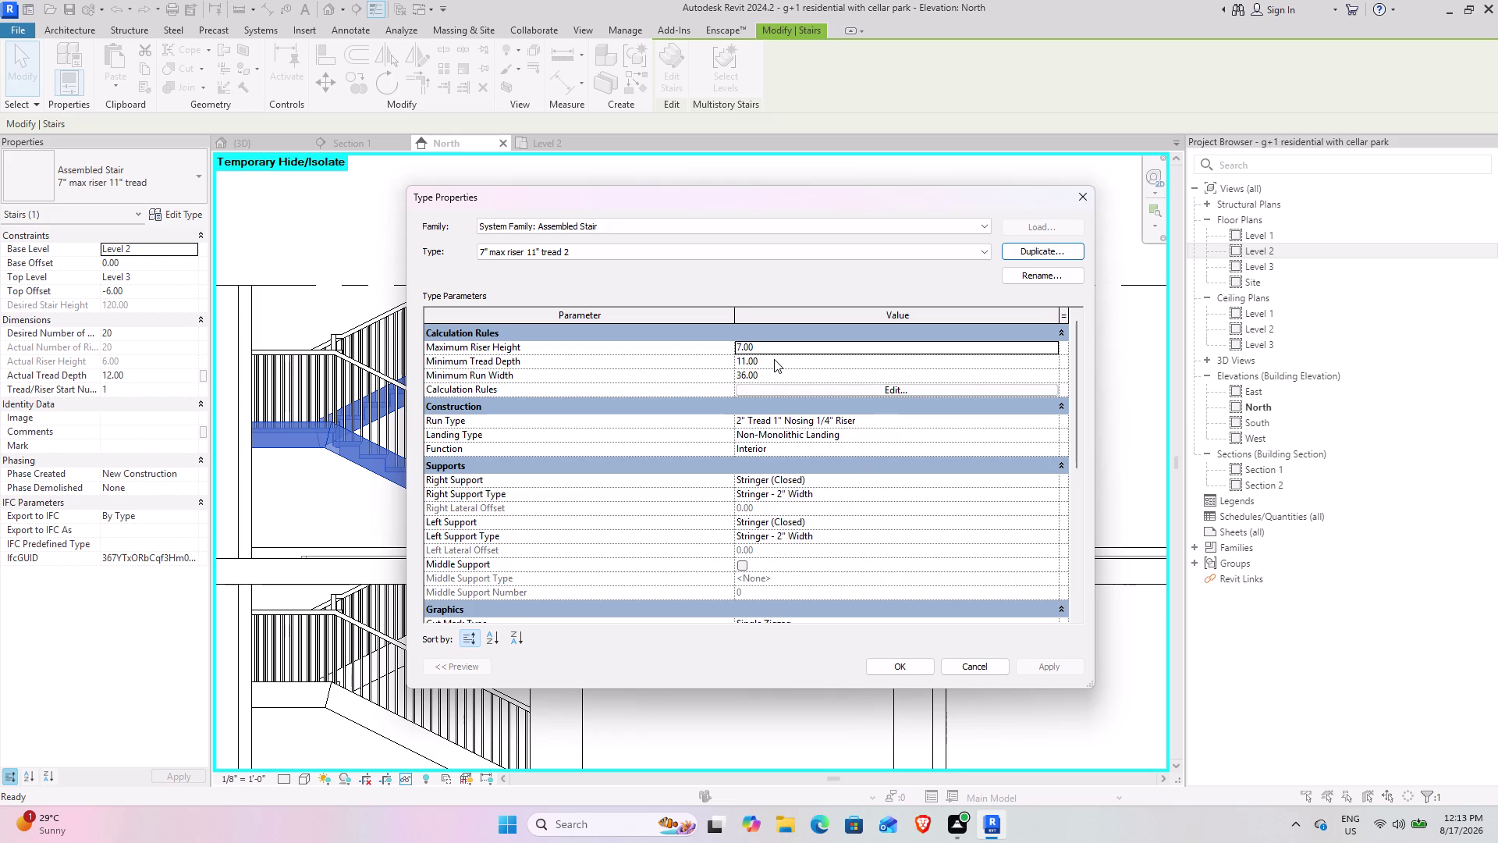
click(778, 349)
text(6)
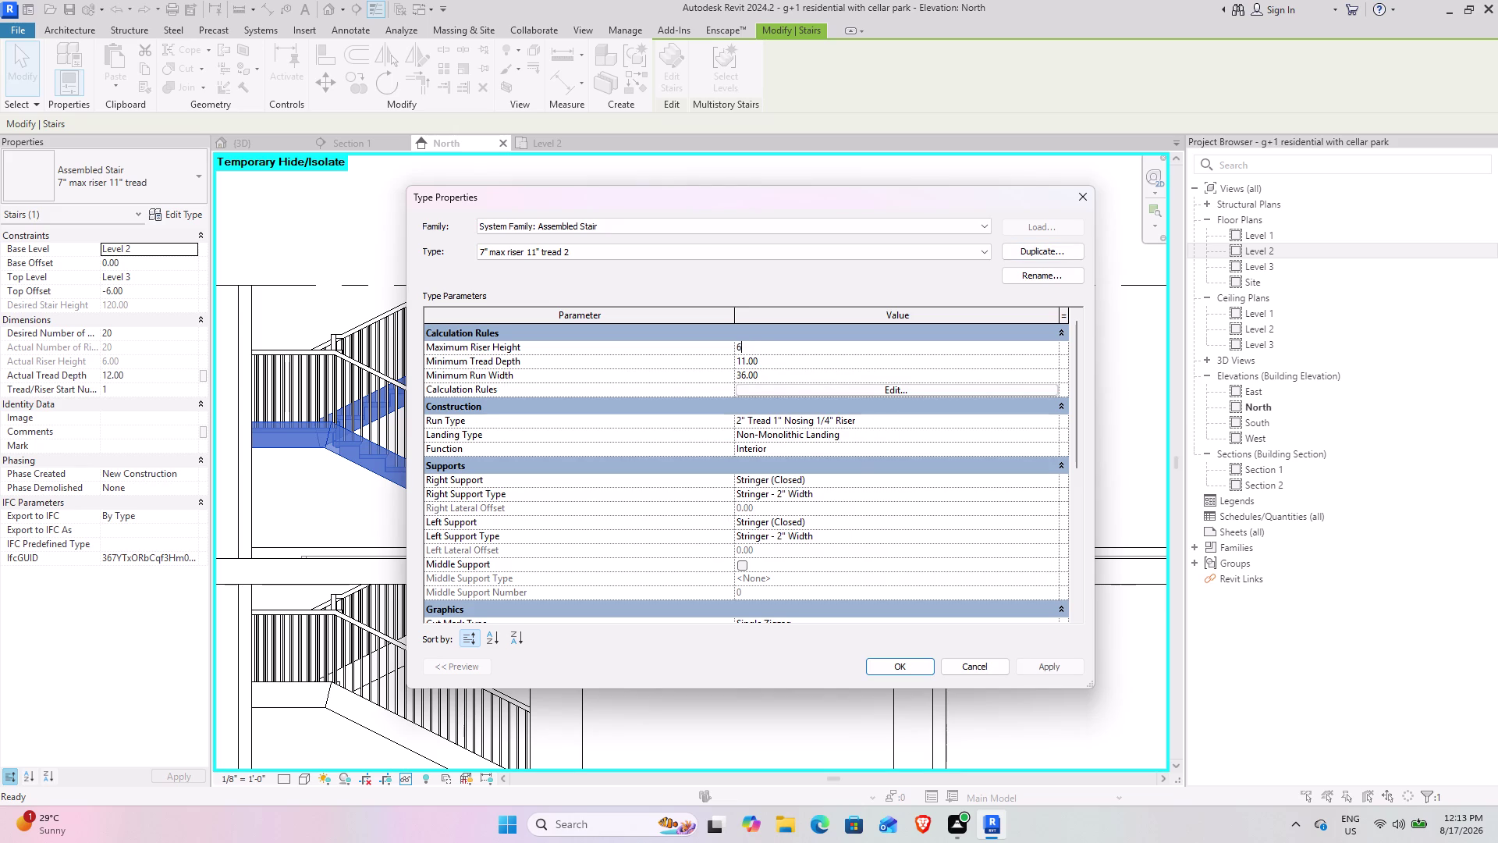
text(.3)
key(Return)
click(1064, 661)
click(902, 662)
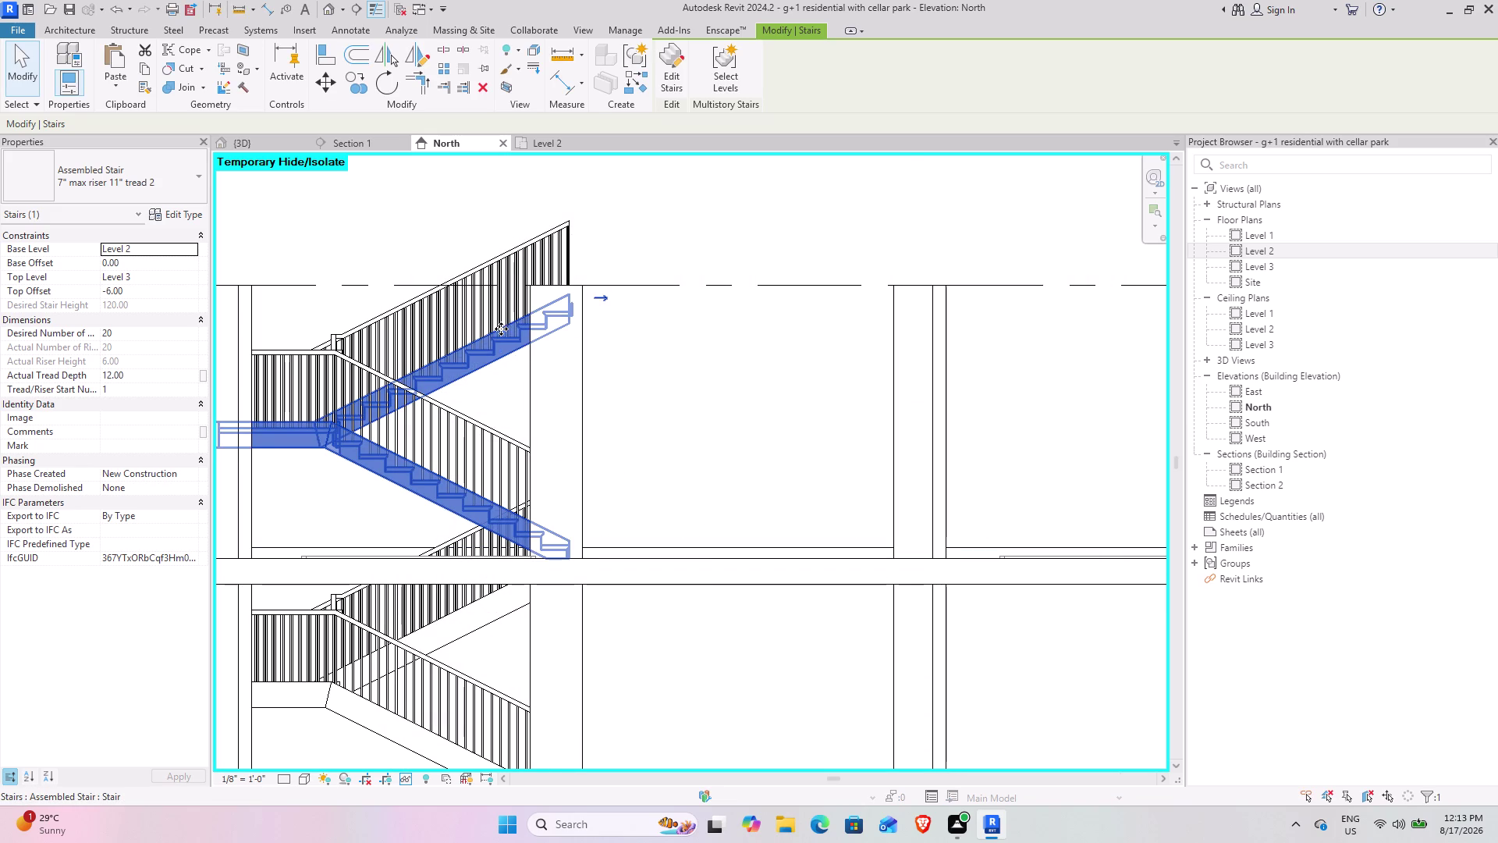
Set the upper stair's Top Offset to 0 and apply it.
click(501, 327)
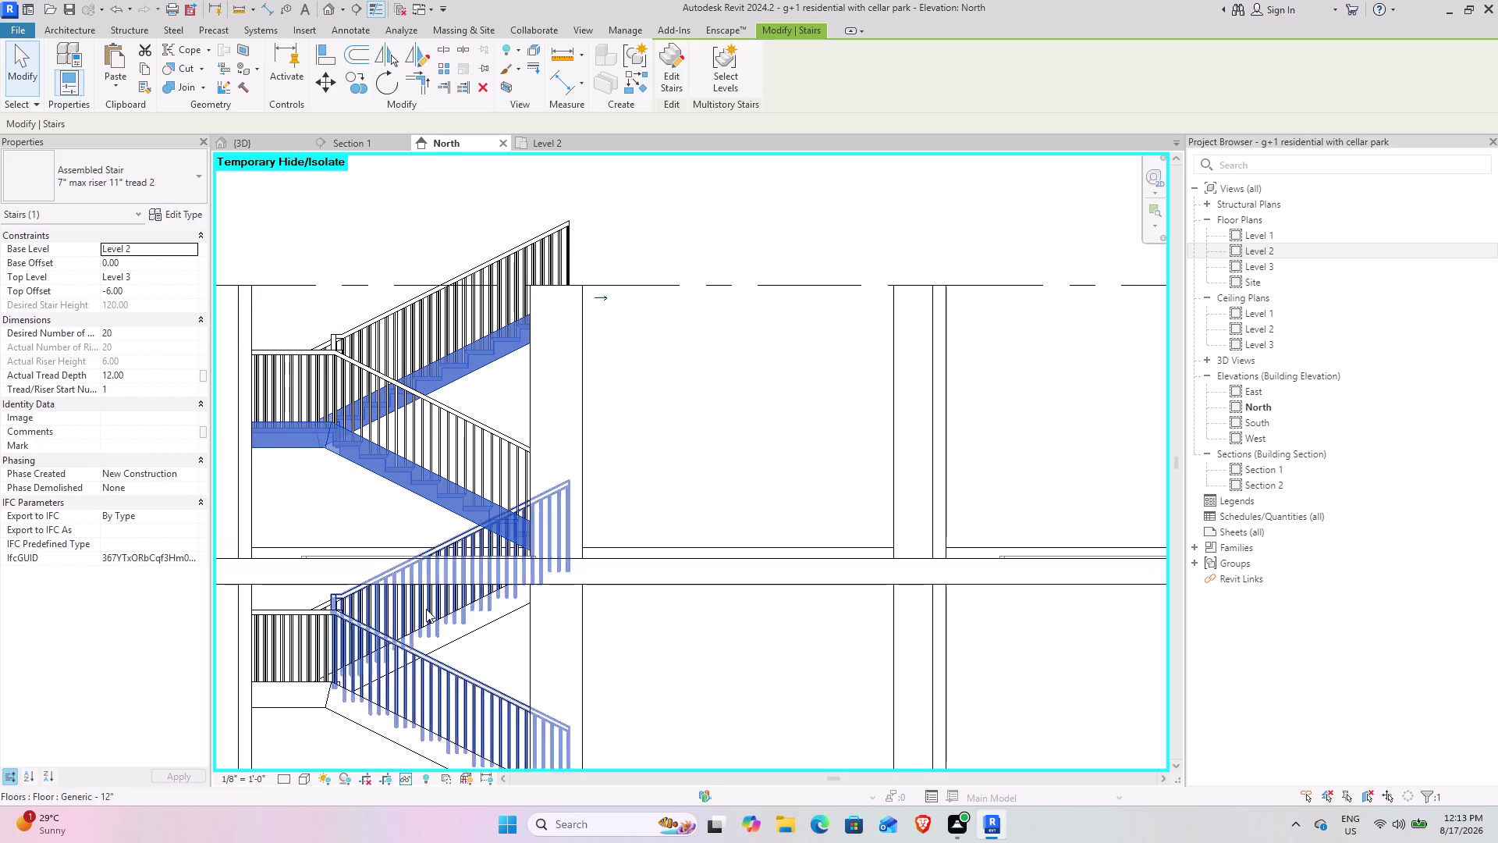
click(438, 468)
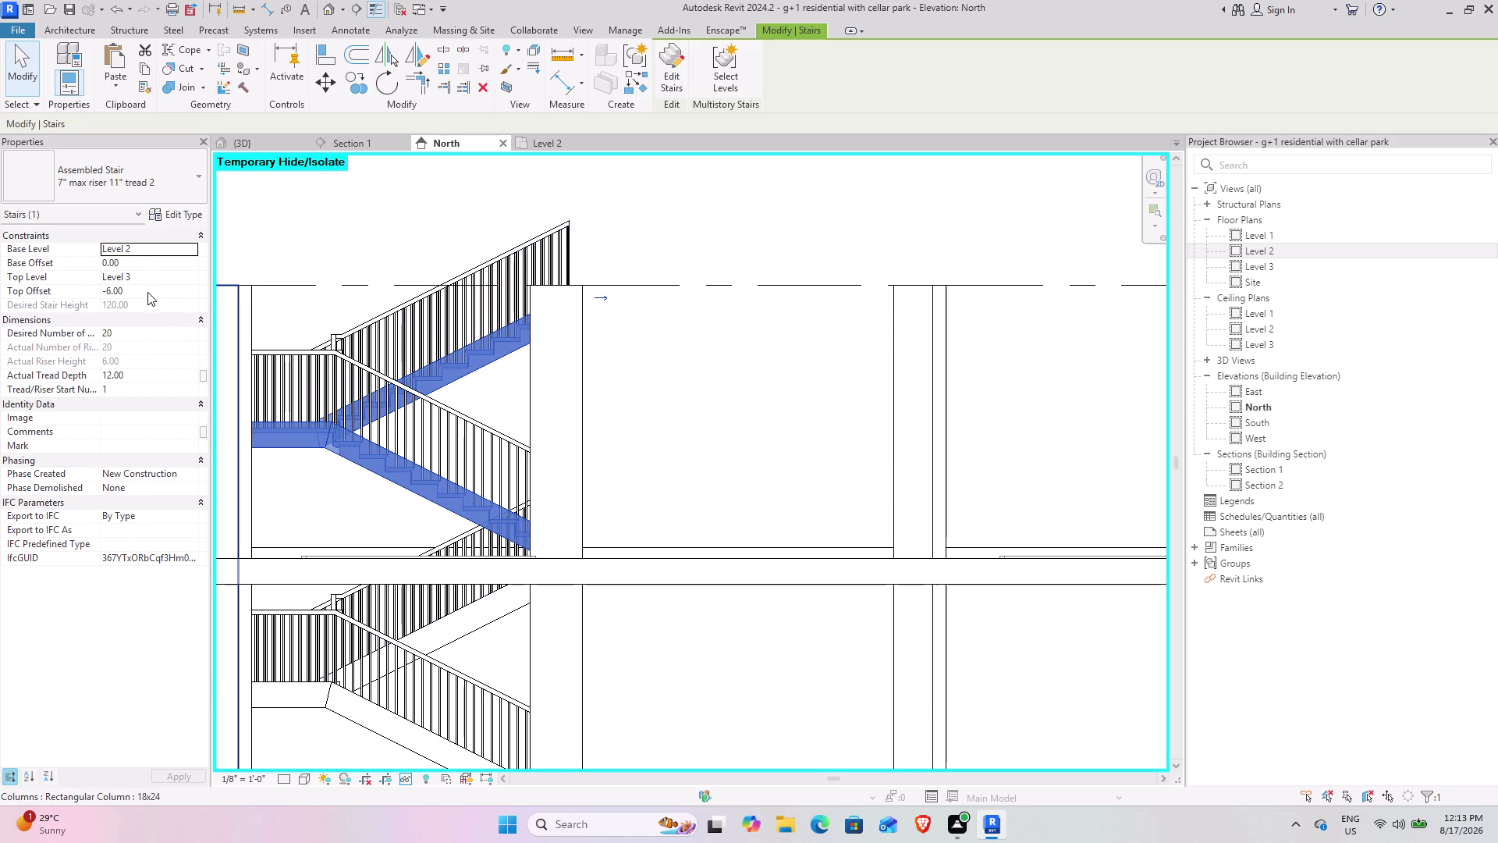
click(142, 294)
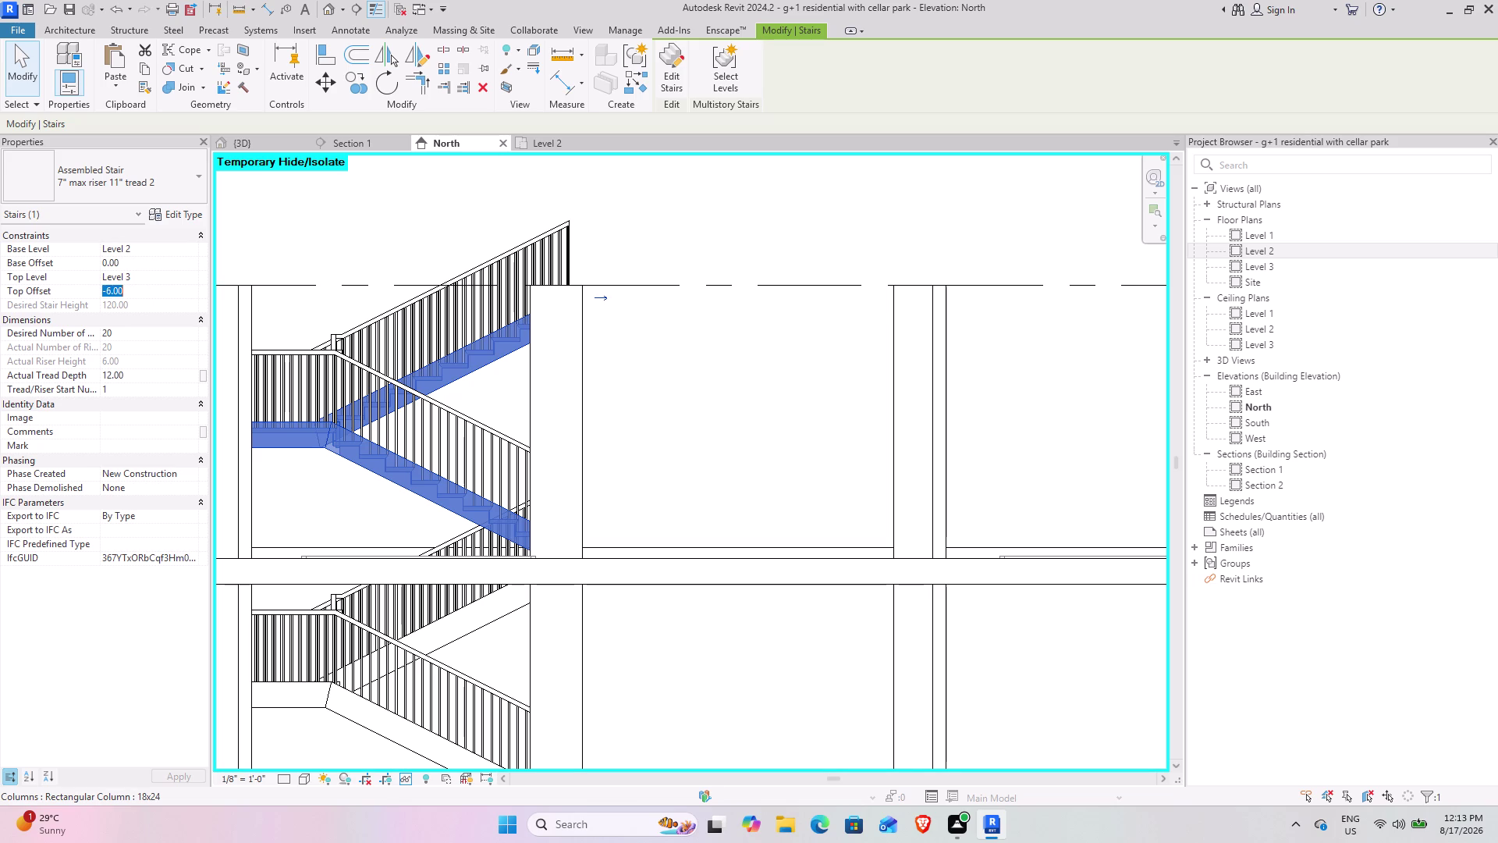
key(0)
key(Return)
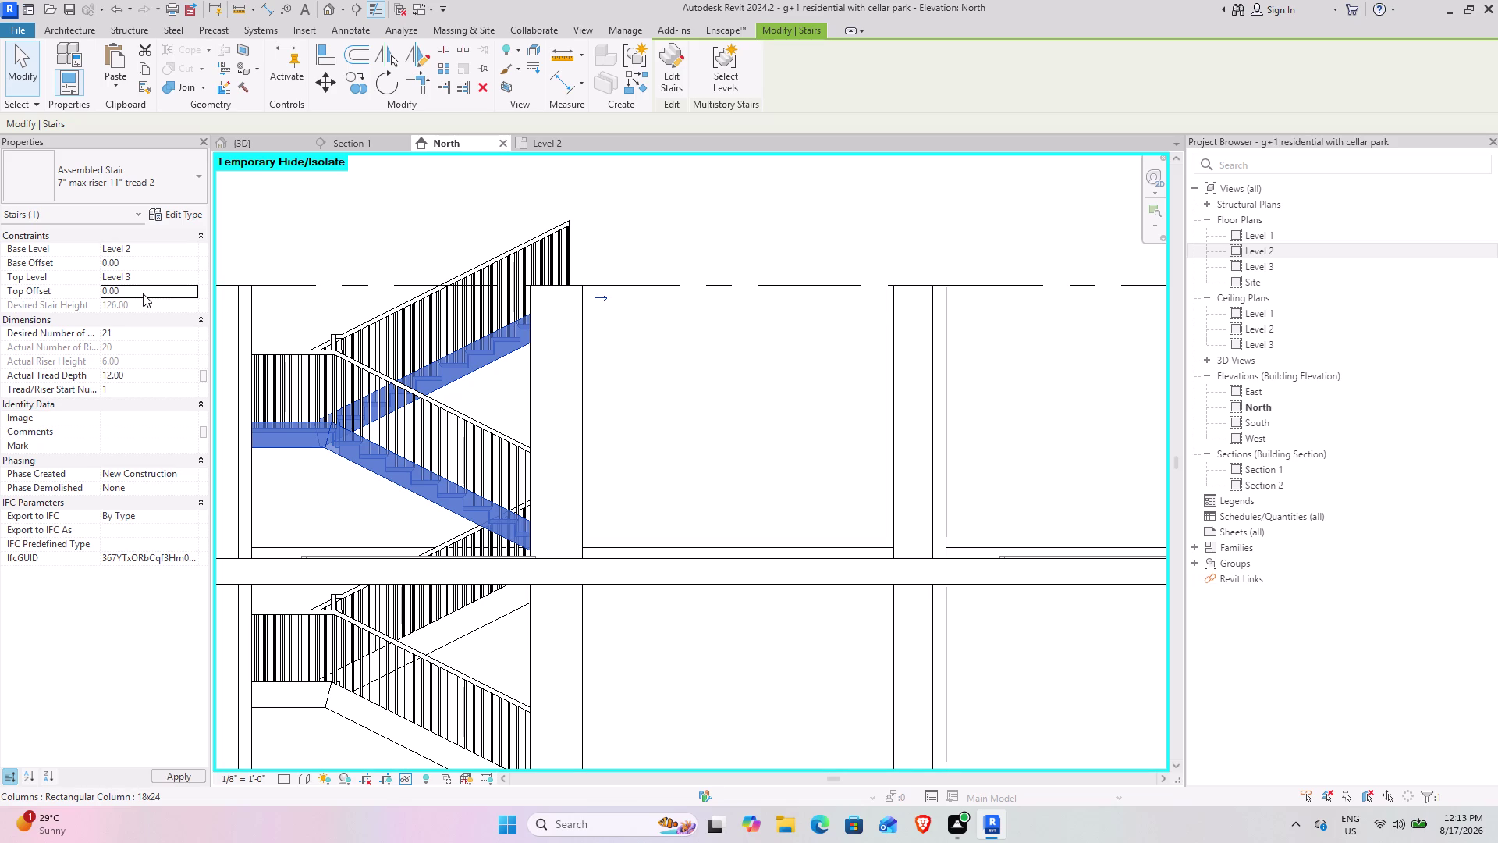
click(676, 406)
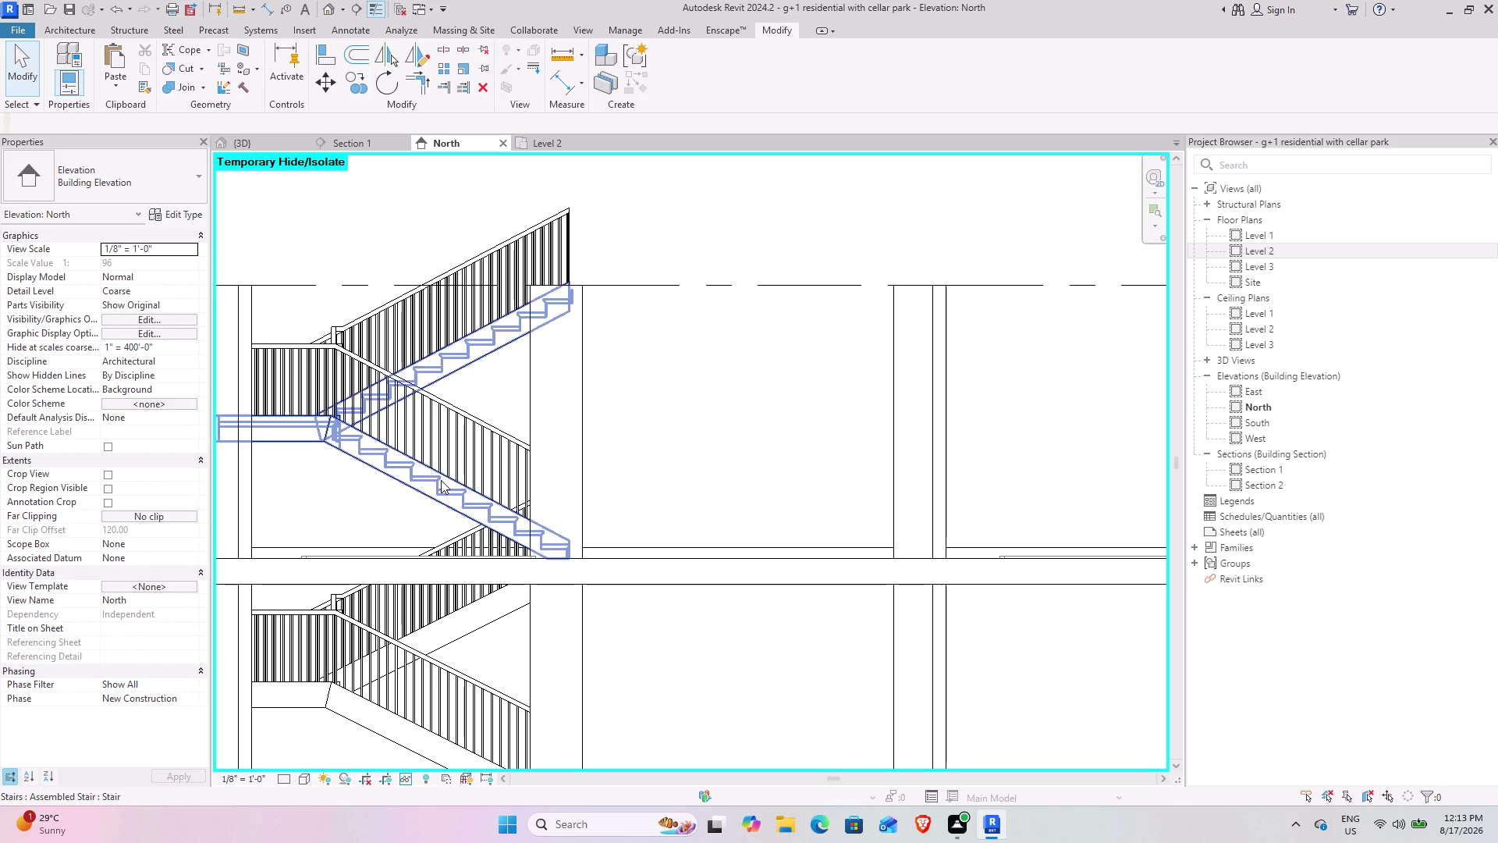
Recheck the upper stair's type properties, then select the lower Level 1–2 stair.
click(441, 480)
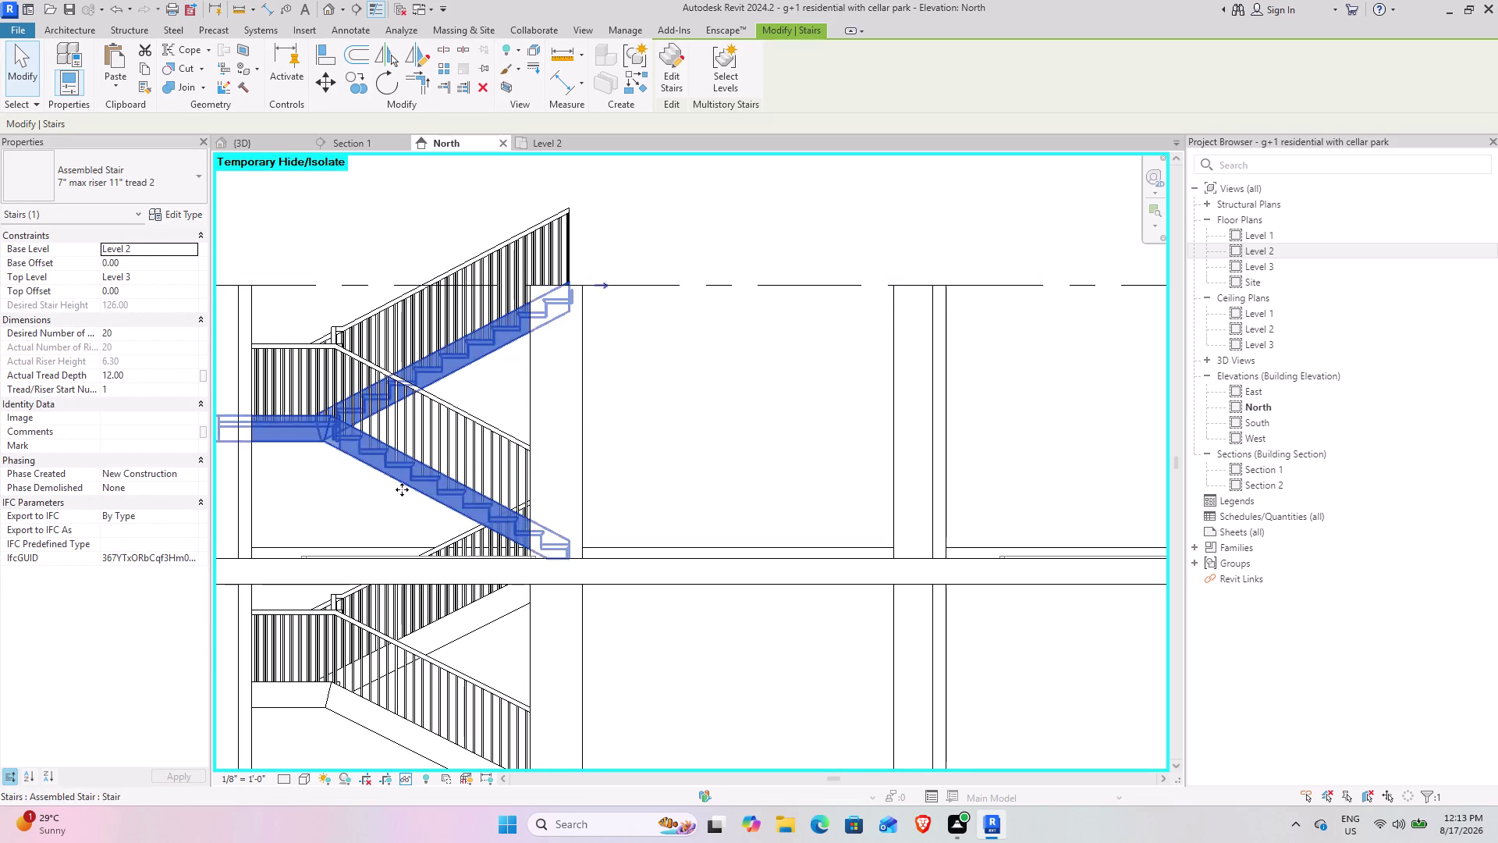
click(181, 212)
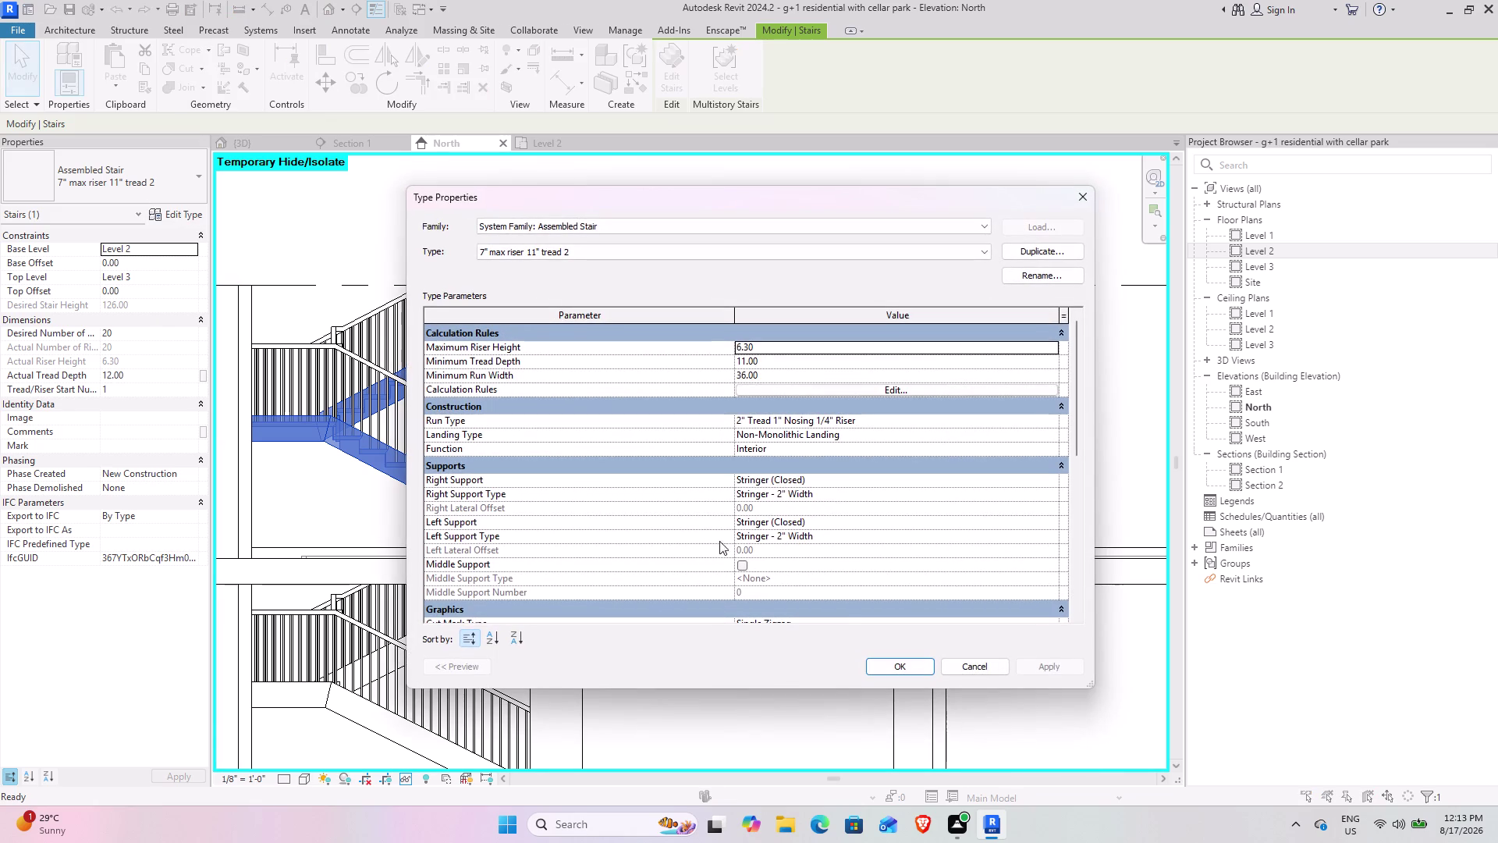
click(986, 666)
scroll(down, 3)
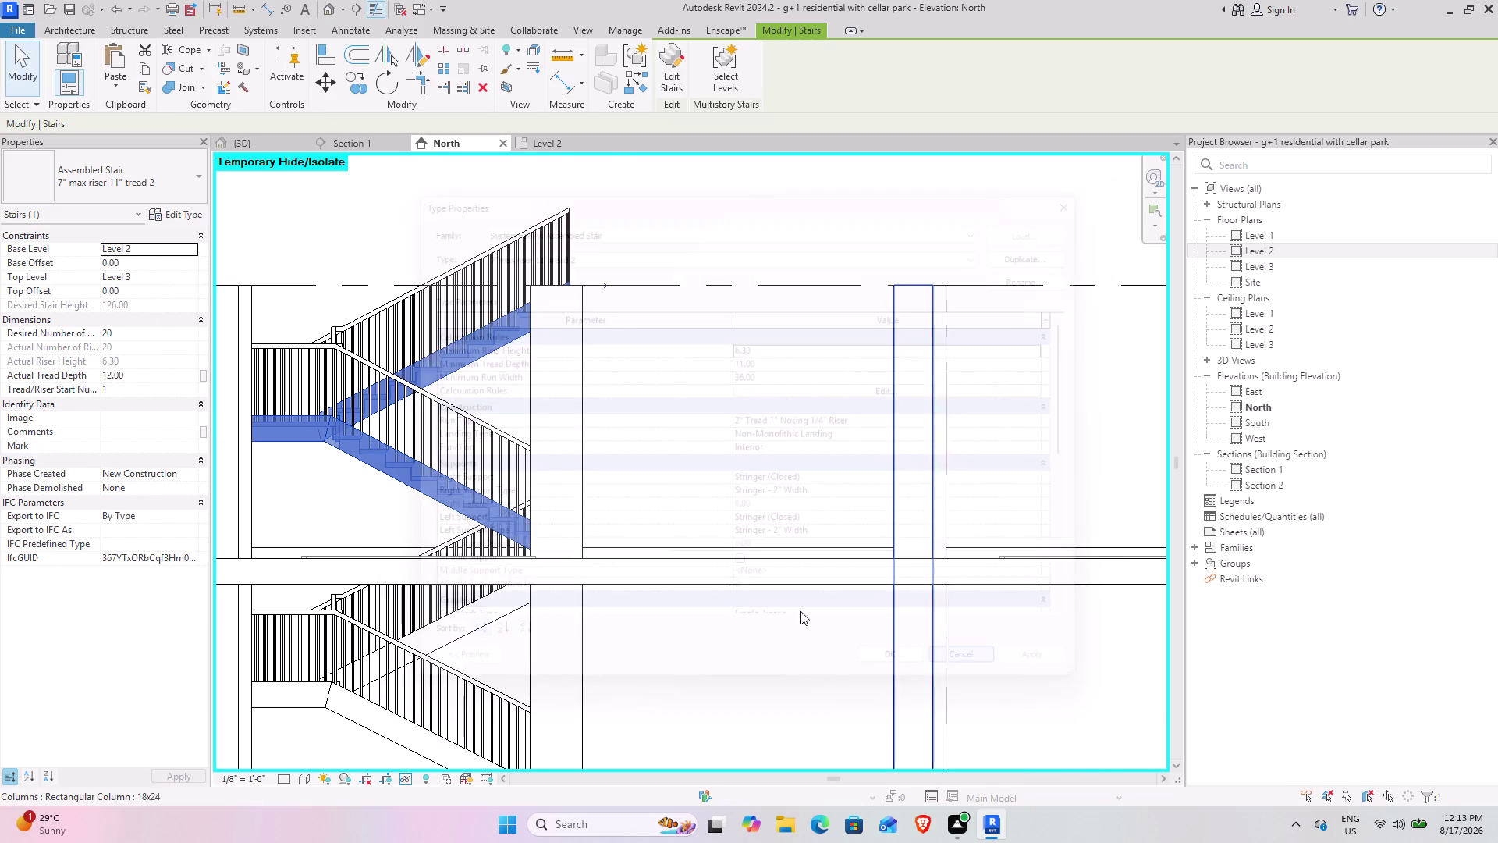
scroll(down, 3)
middle_drag(694, 596, 734, 442)
click(593, 569)
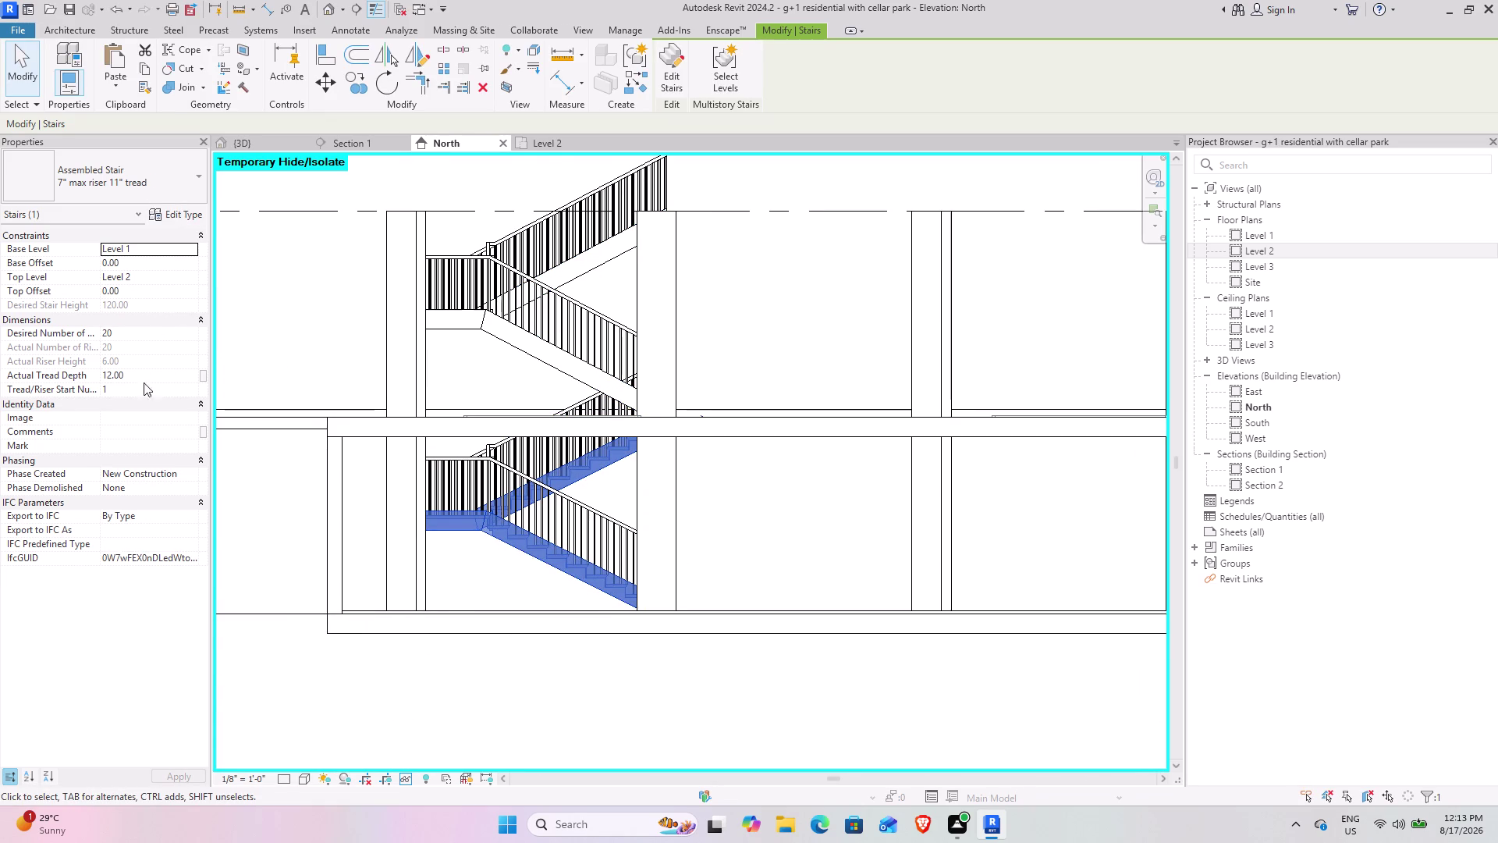
click(180, 217)
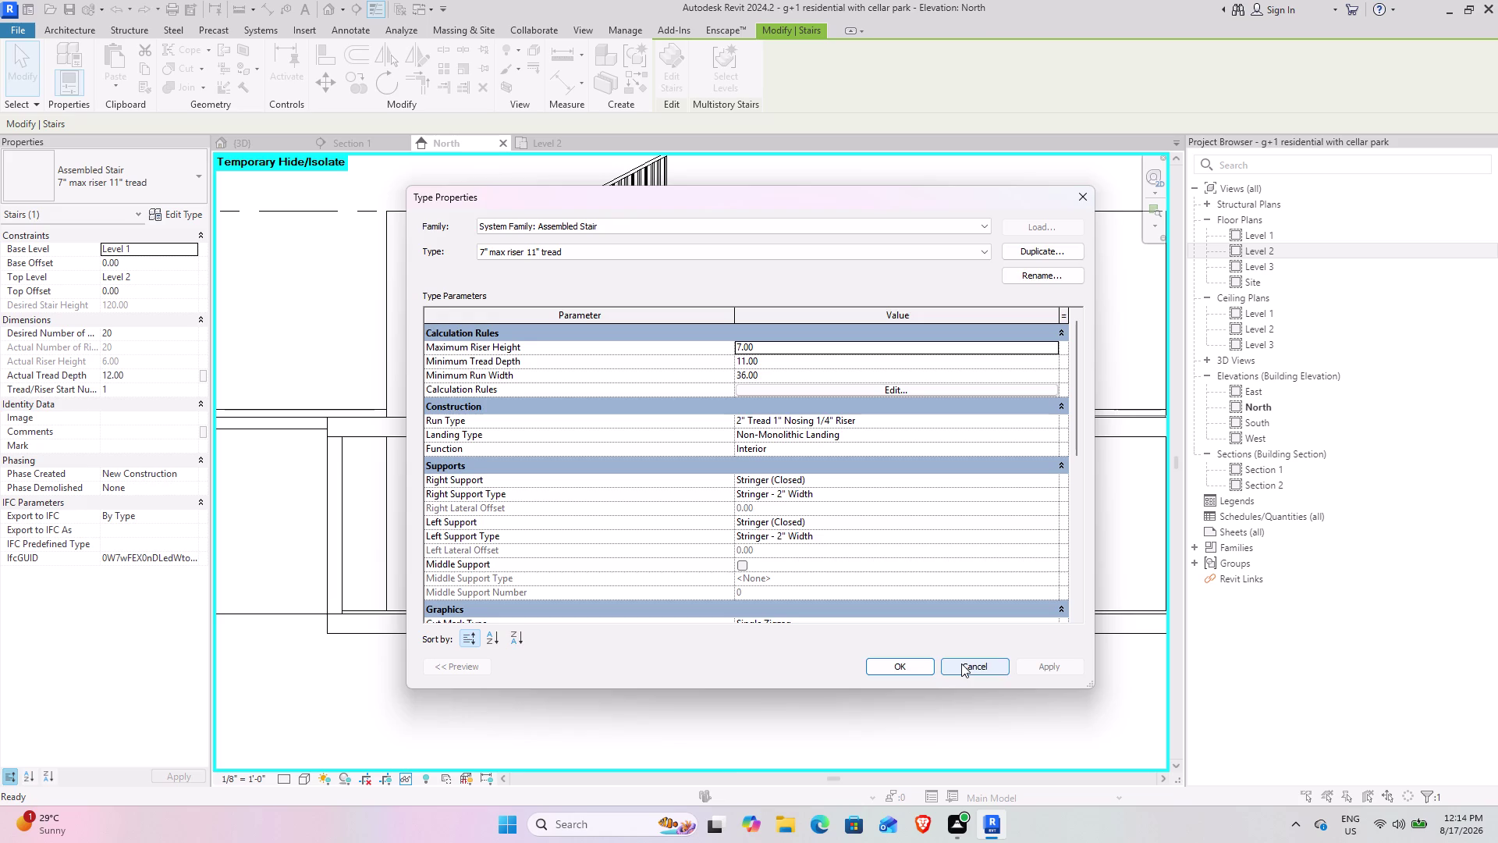
click(961, 663)
click(617, 707)
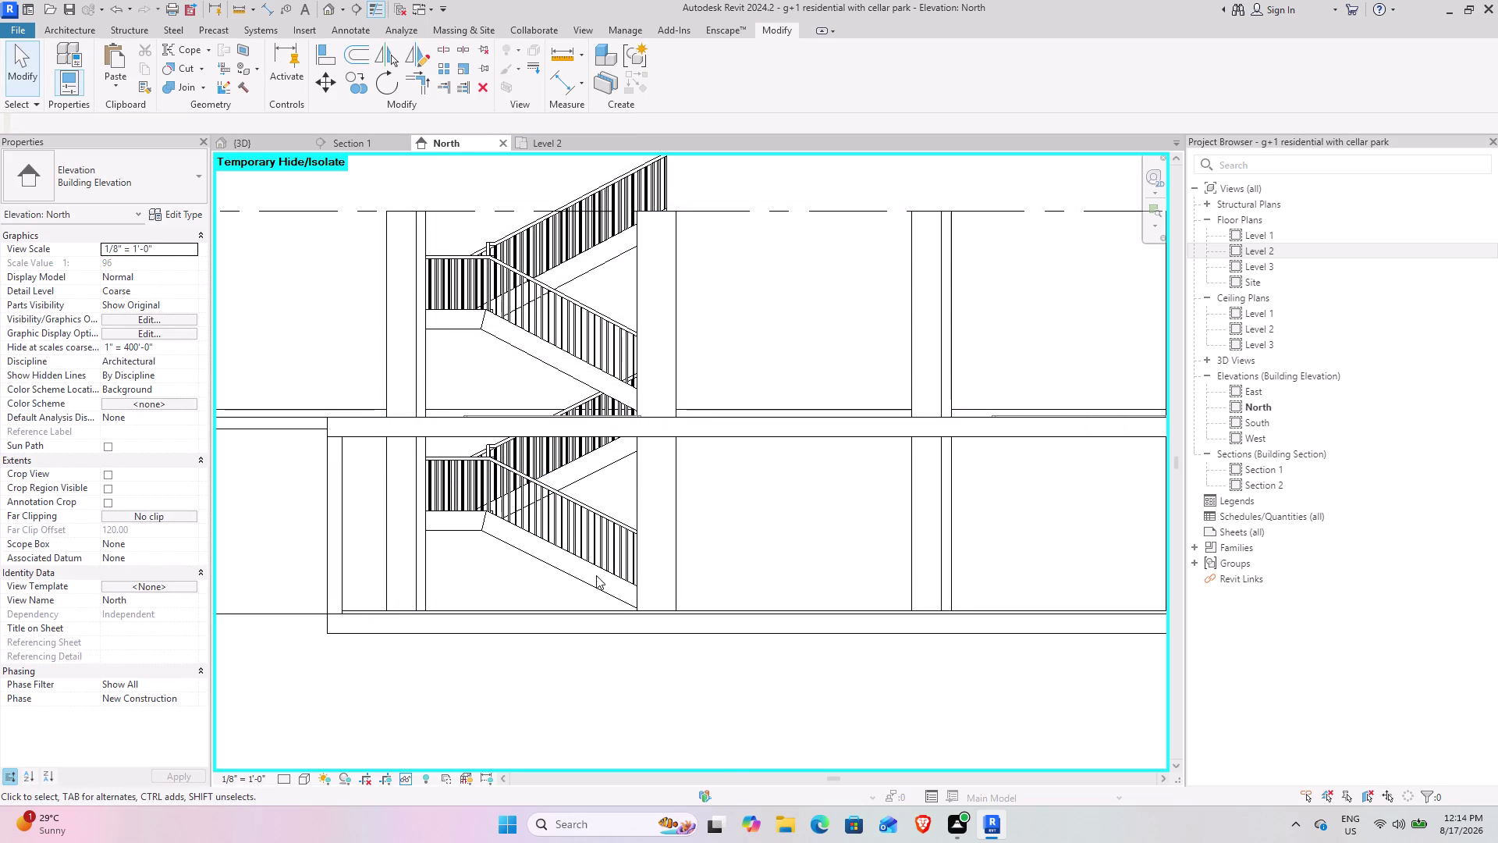
click(594, 578)
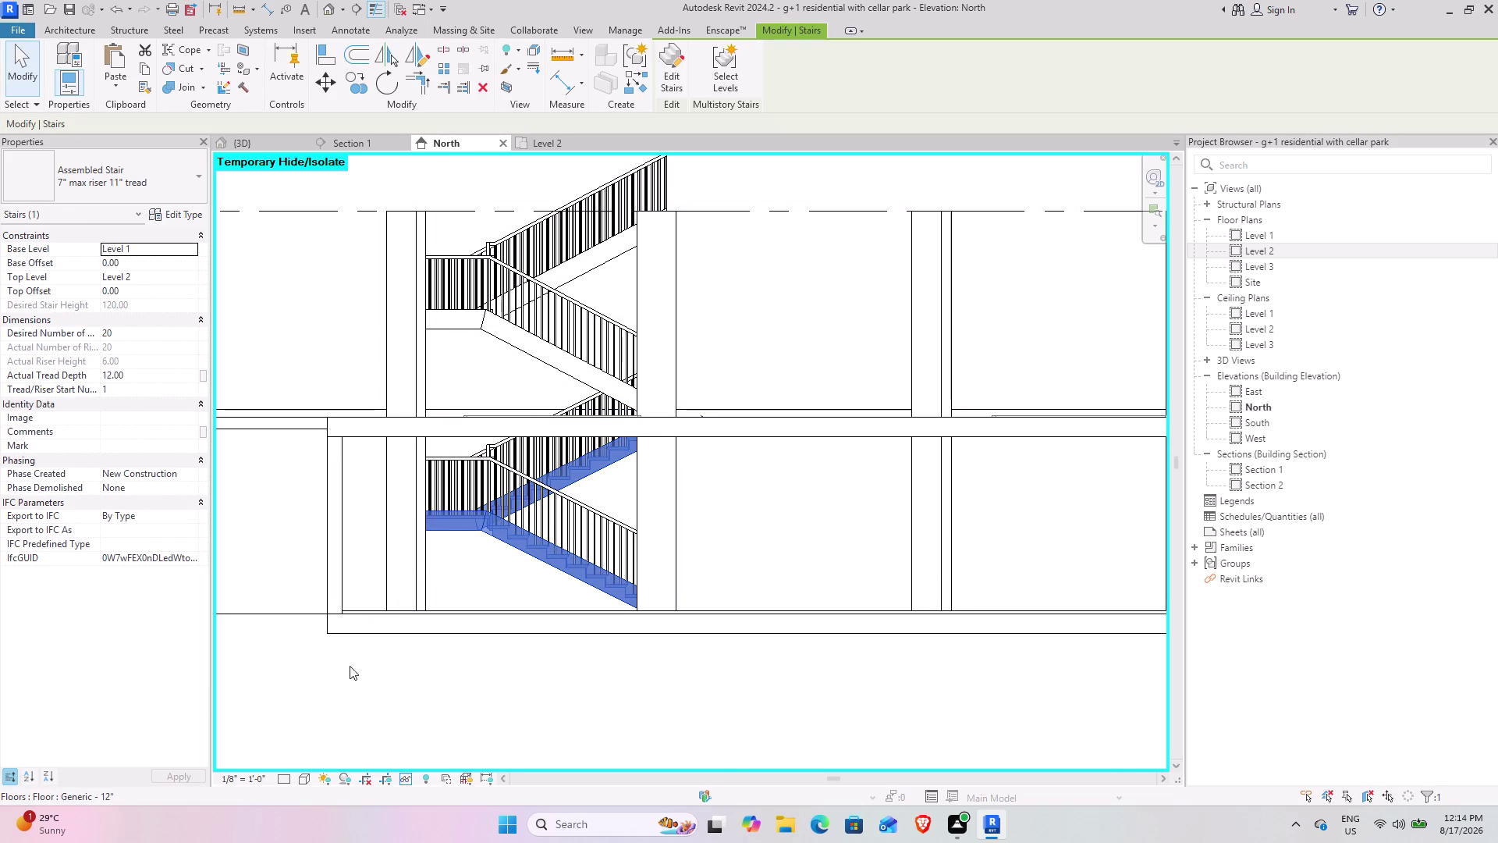
click(571, 690)
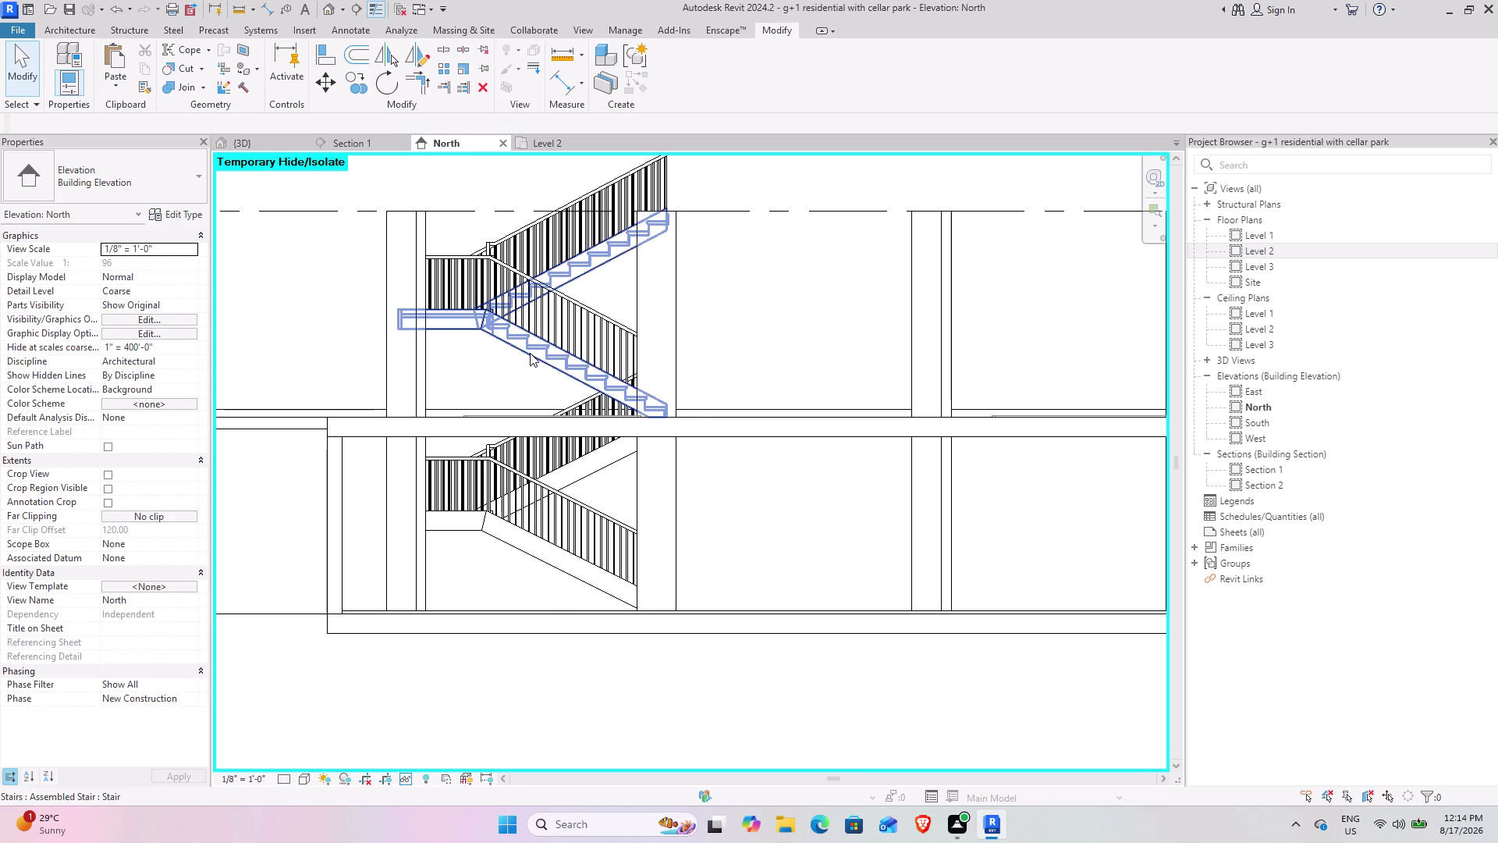
click(530, 353)
click(569, 709)
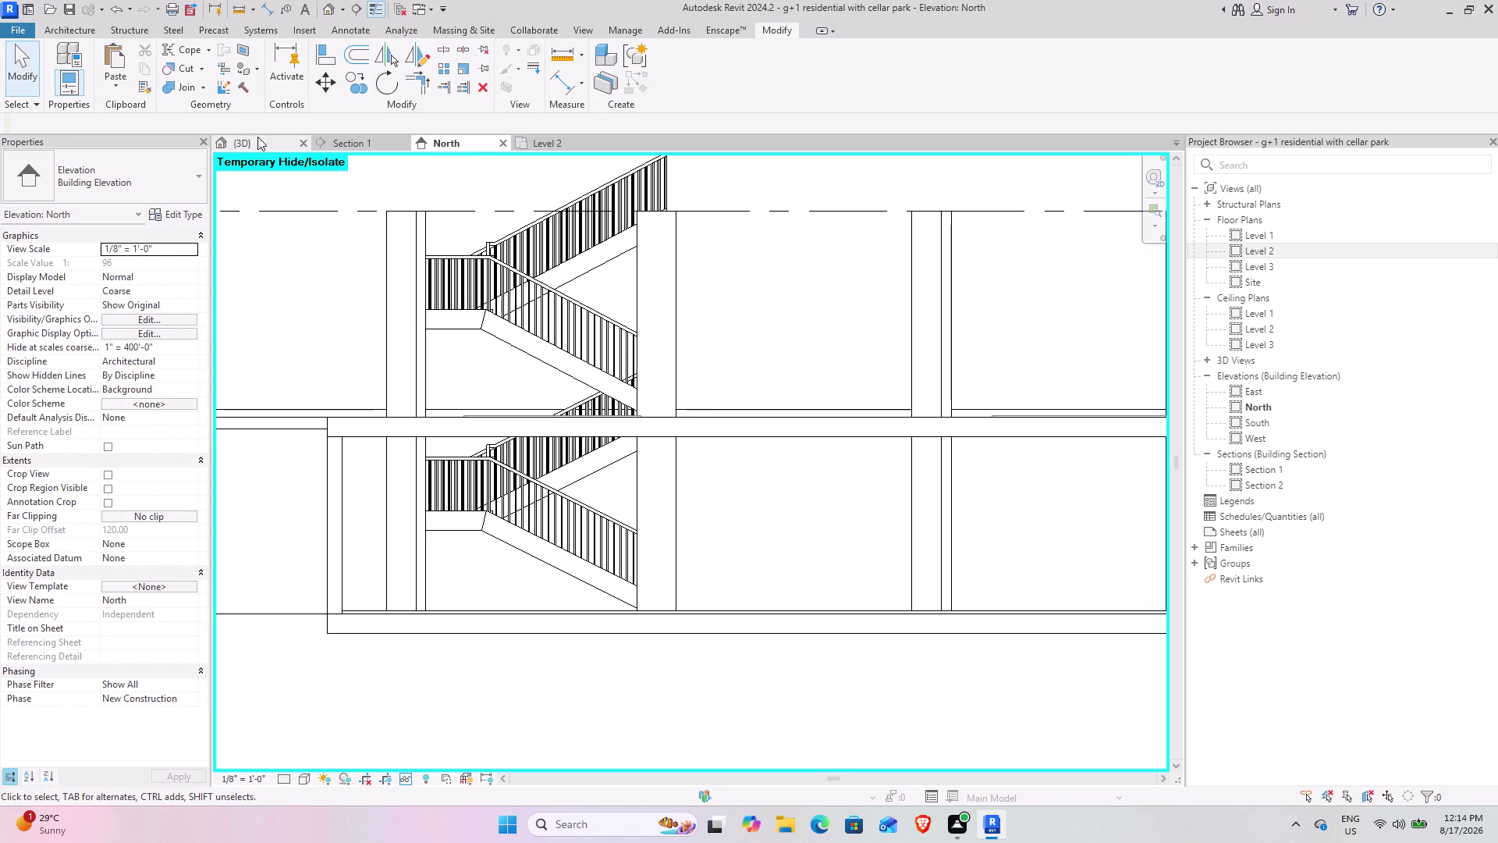
click(258, 137)
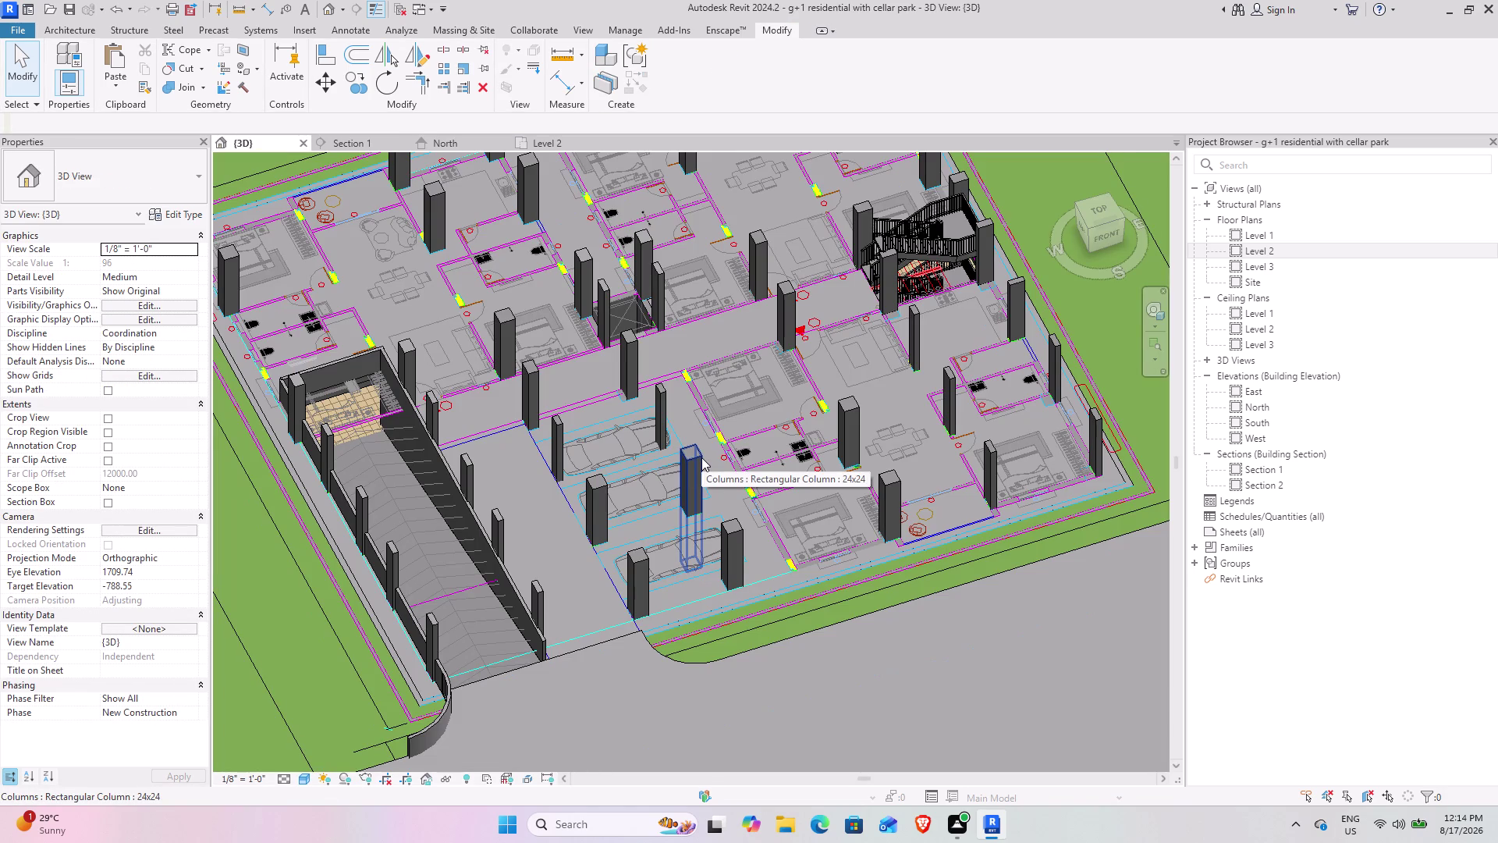
Orbit and zoom the 3D model to inspect the parking-area columns beside the toilets.
scroll(down, 3)
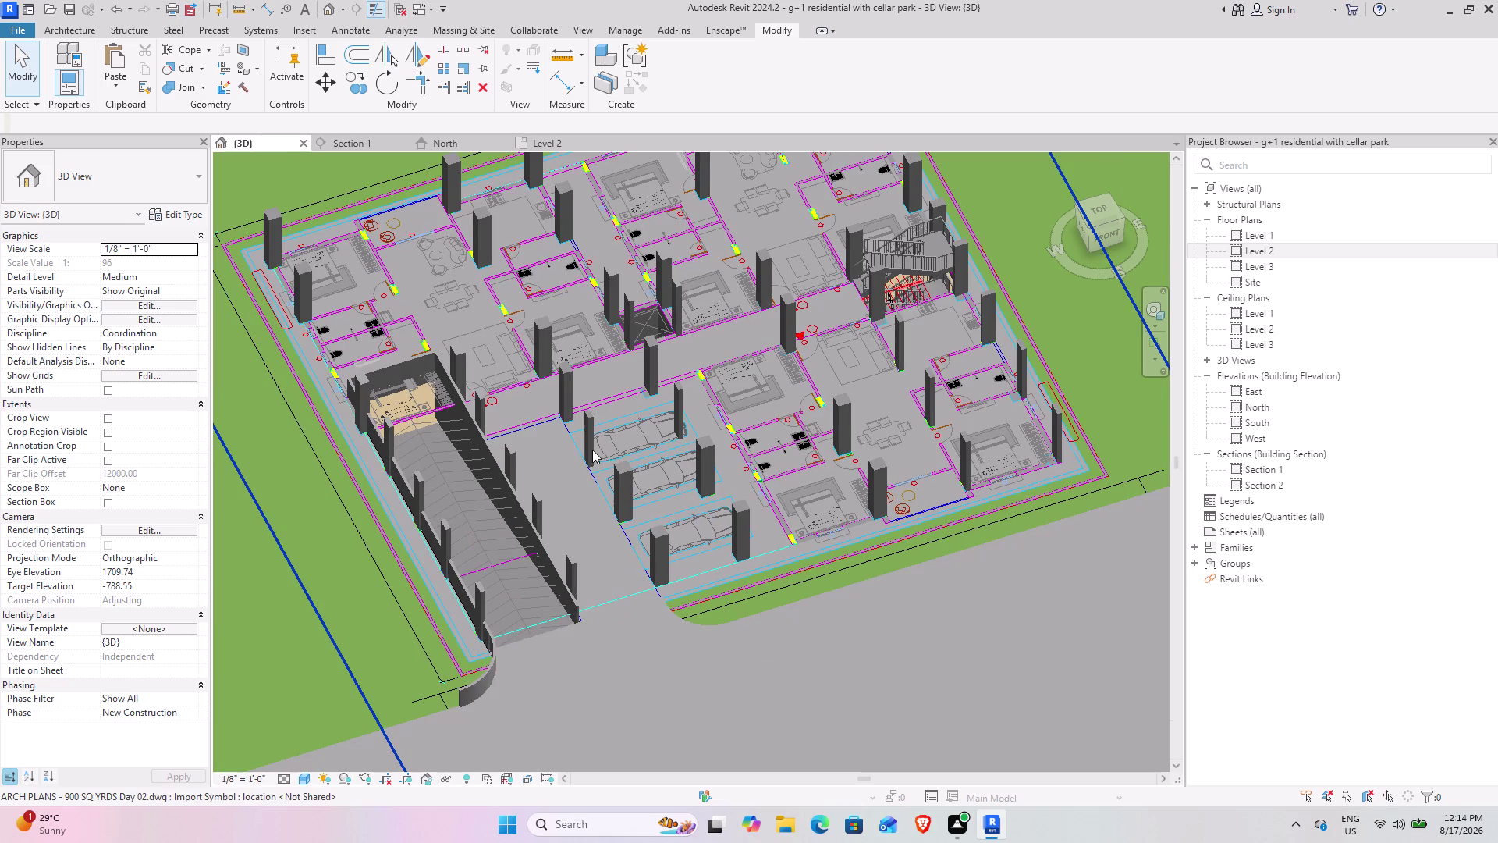
middle_drag(591, 449, 491, 416)
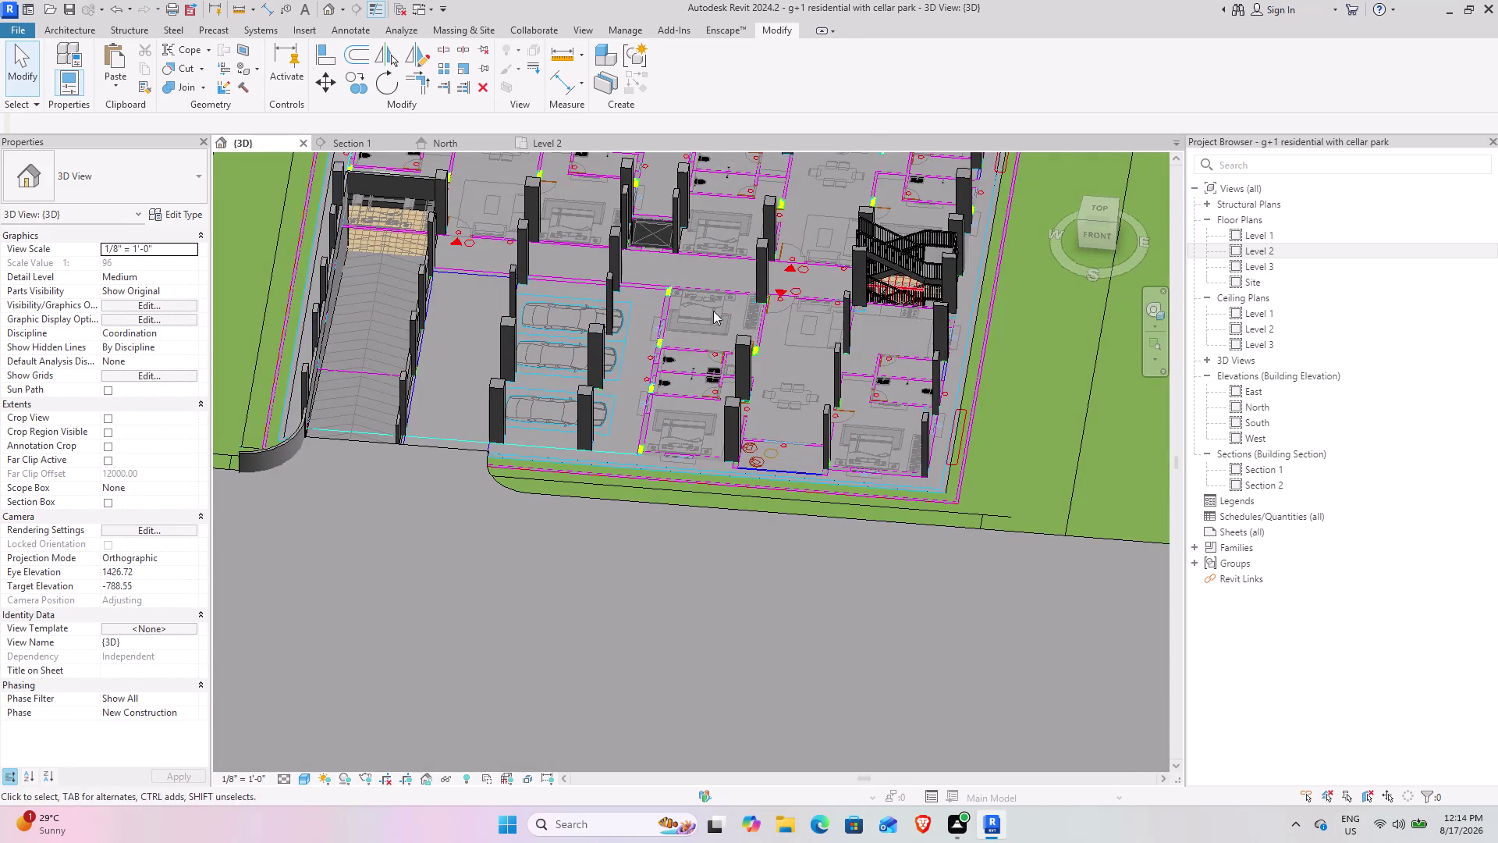
middle_drag(618, 300, 692, 507)
middle_drag(512, 564, 467, 448)
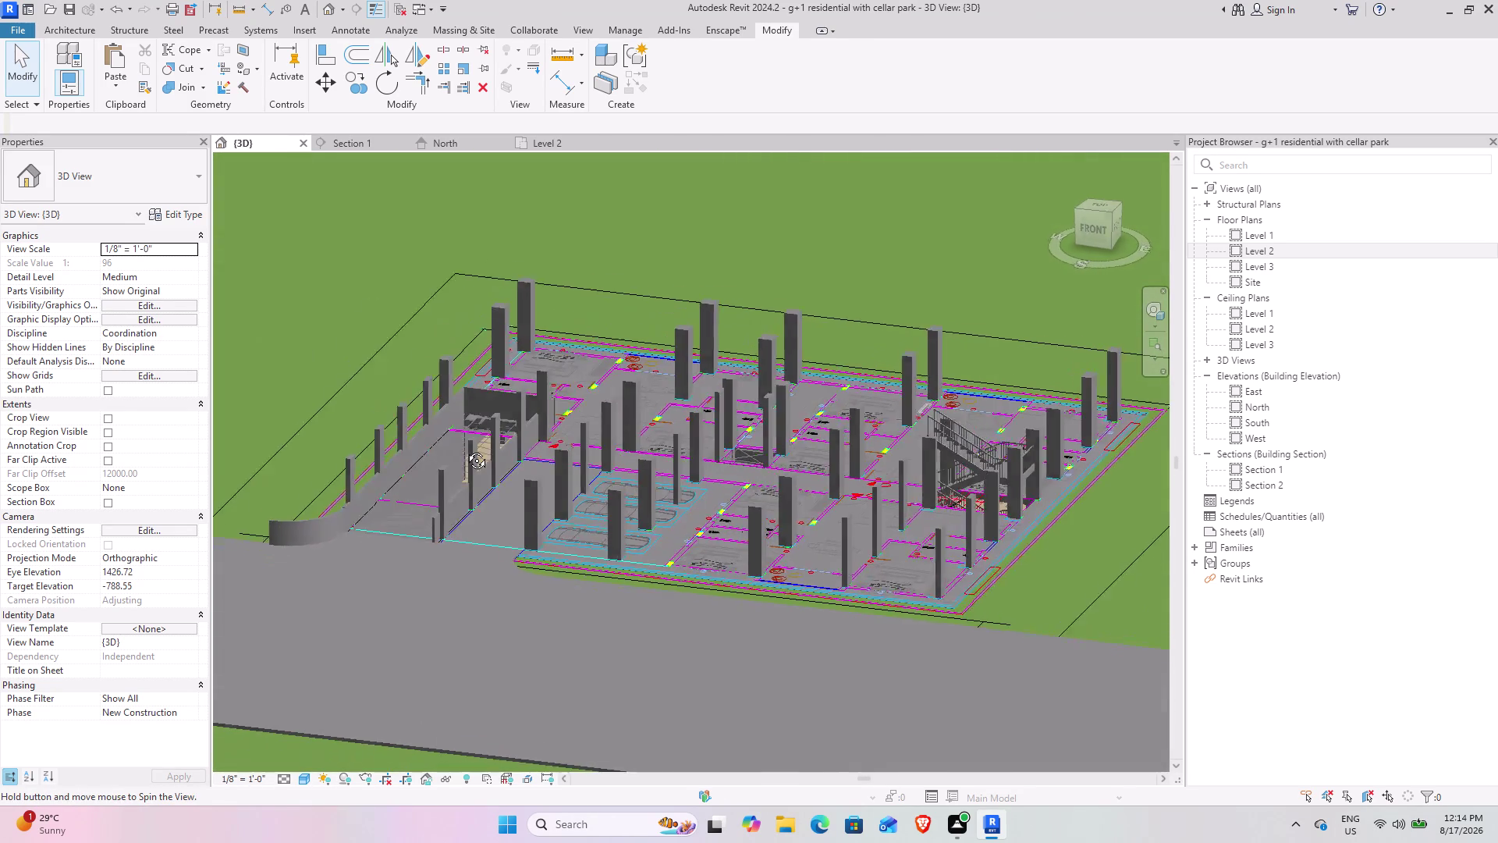
middle_drag(468, 448, 505, 607)
middle_drag(814, 620, 753, 588)
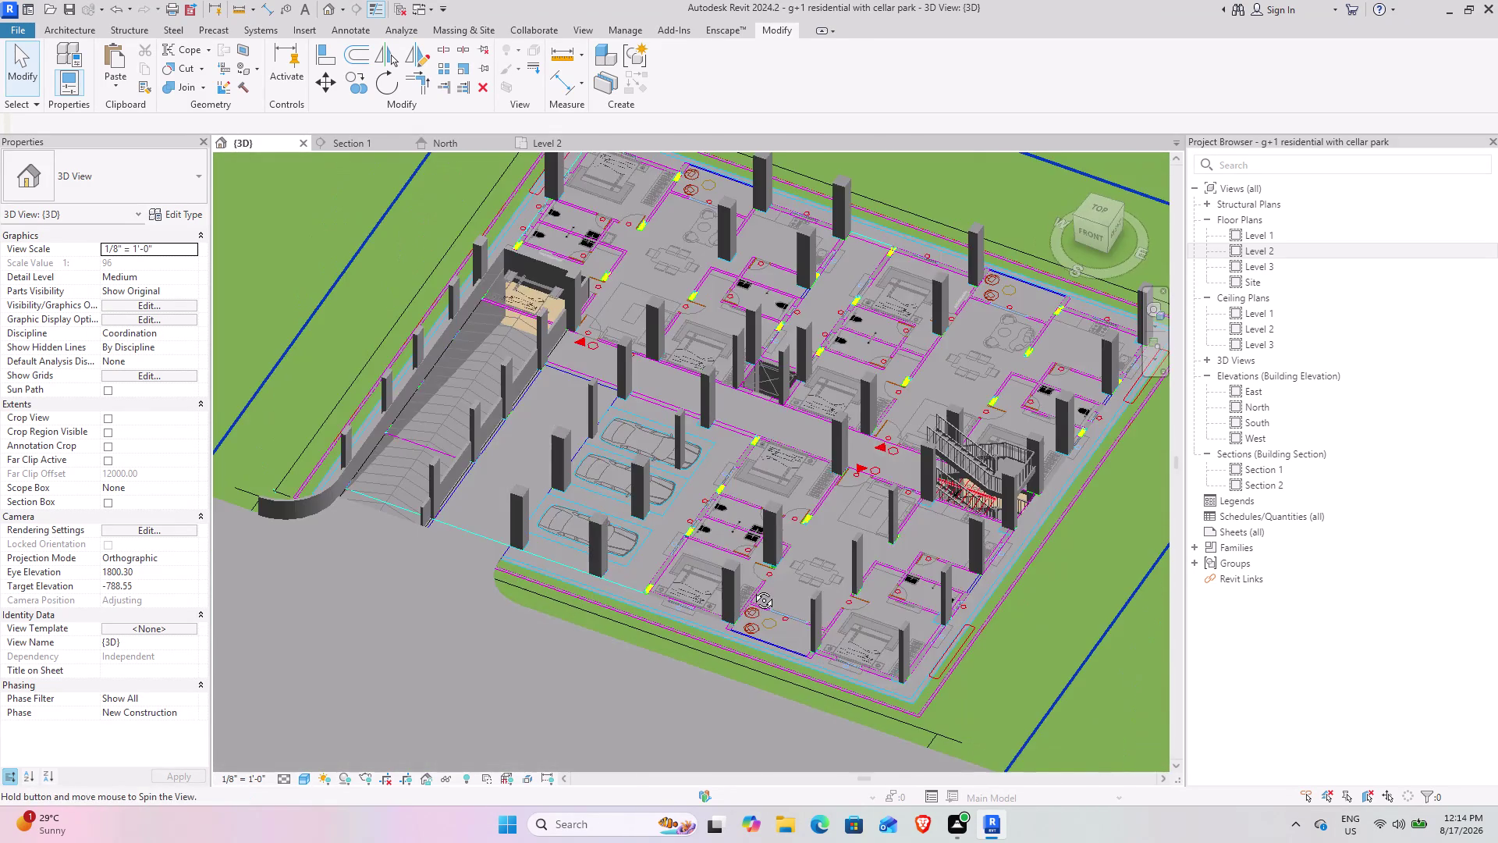
middle_drag(752, 588, 866, 675)
scroll(up, 3)
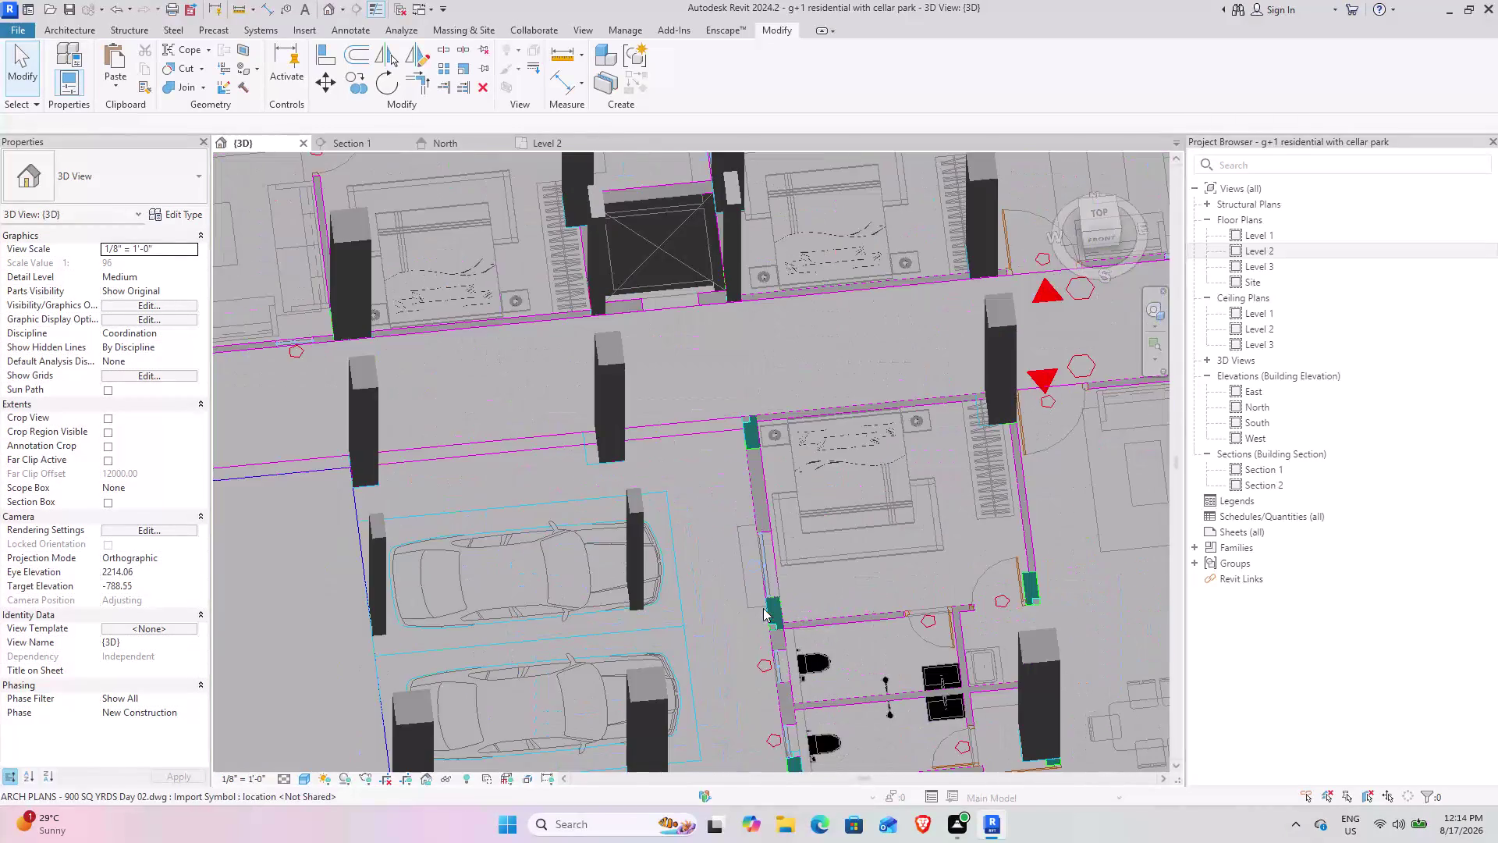
scroll(up, 3)
middle_drag(714, 651, 677, 565)
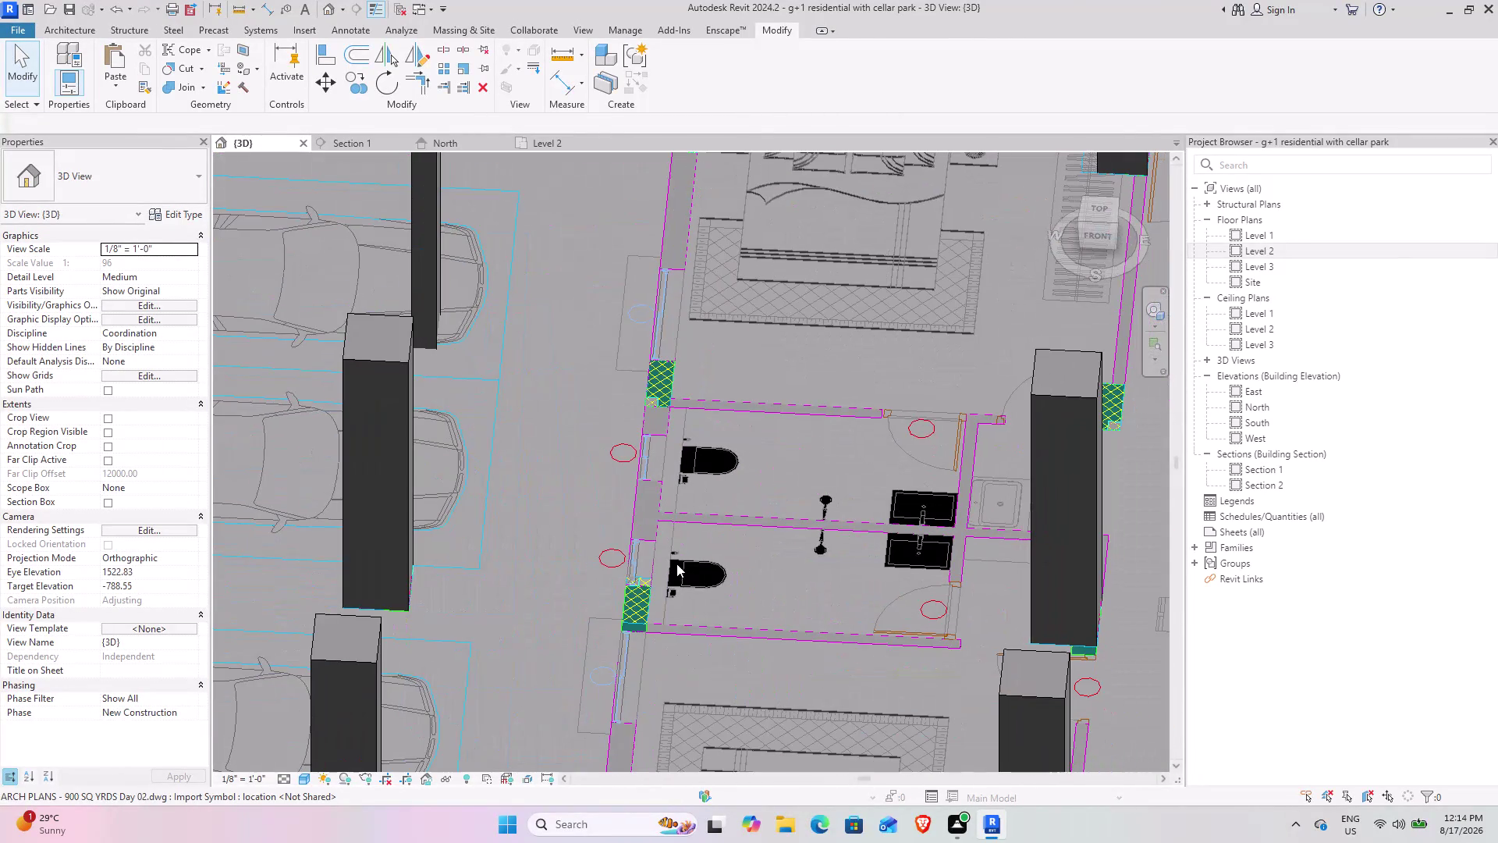
Orbit over the whole floor plate, then switch to the Level 2 floor plan.
scroll(down, 3)
scroll(down, 3)
middle_drag(574, 599, 631, 502)
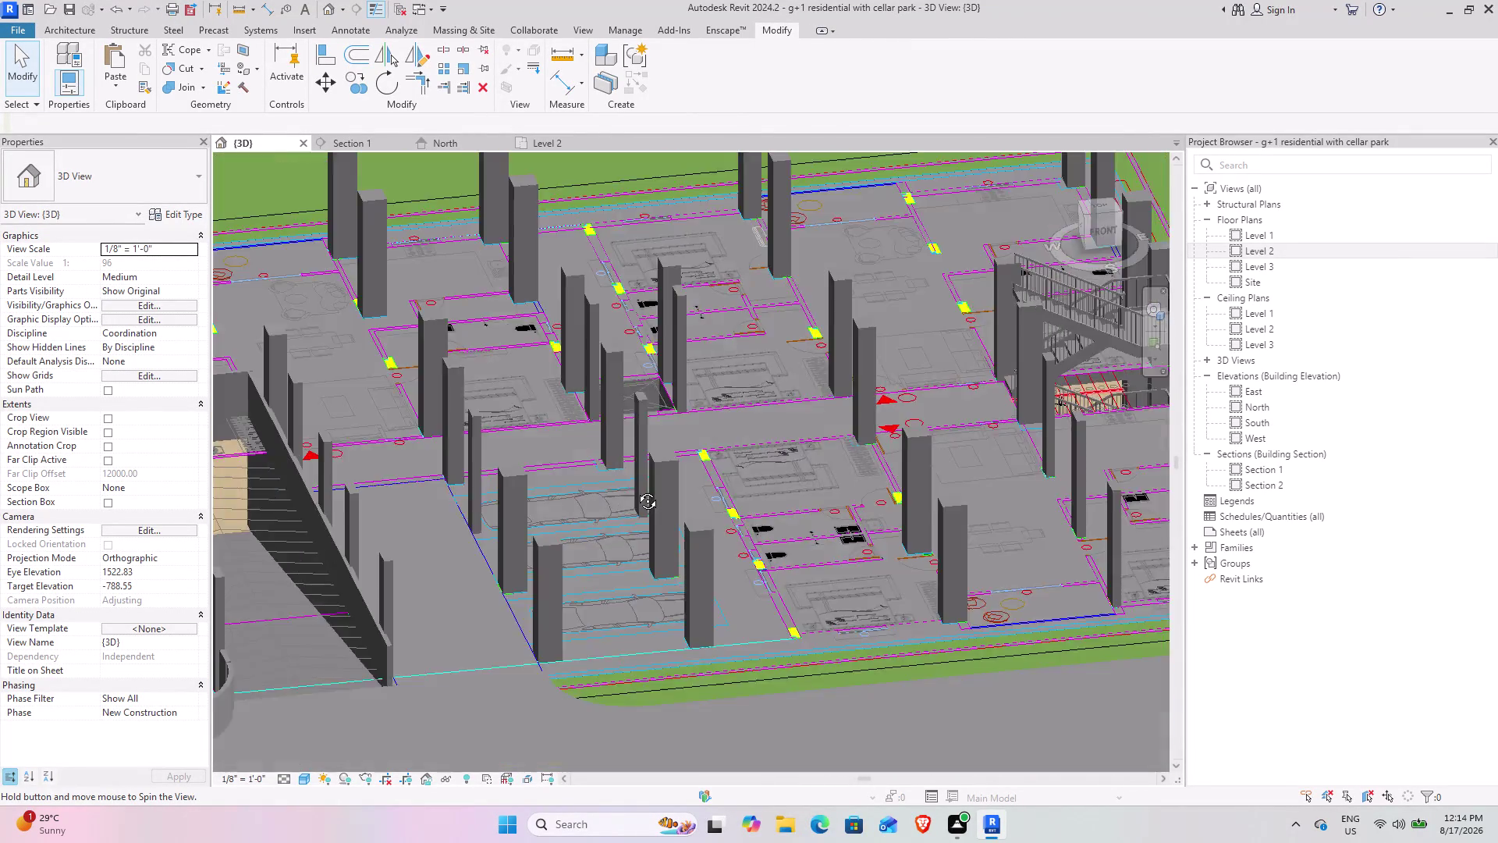
middle_drag(632, 501, 595, 579)
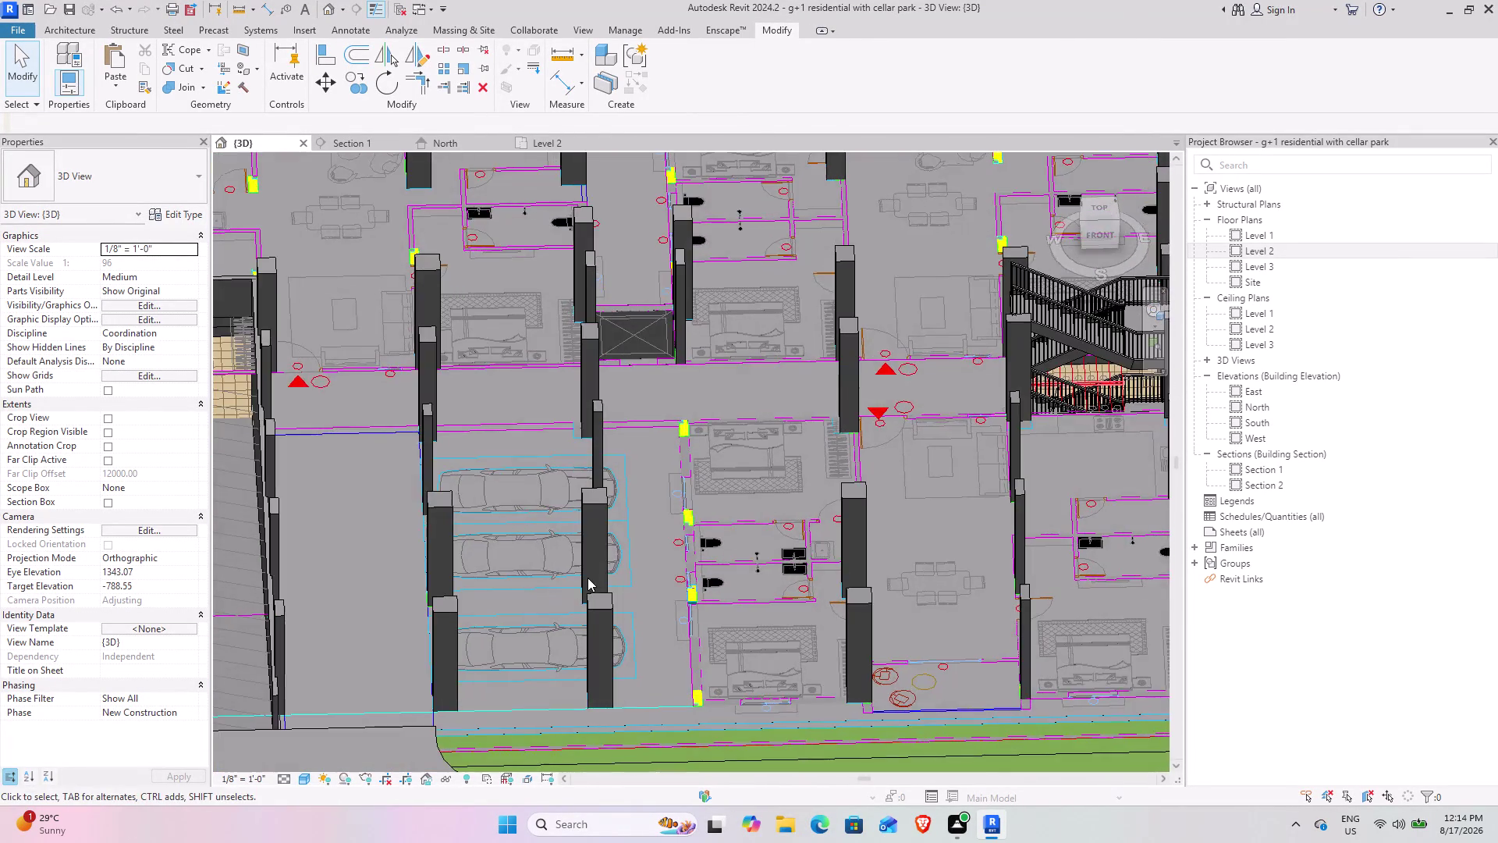
scroll(down, 3)
middle_drag(577, 535, 598, 543)
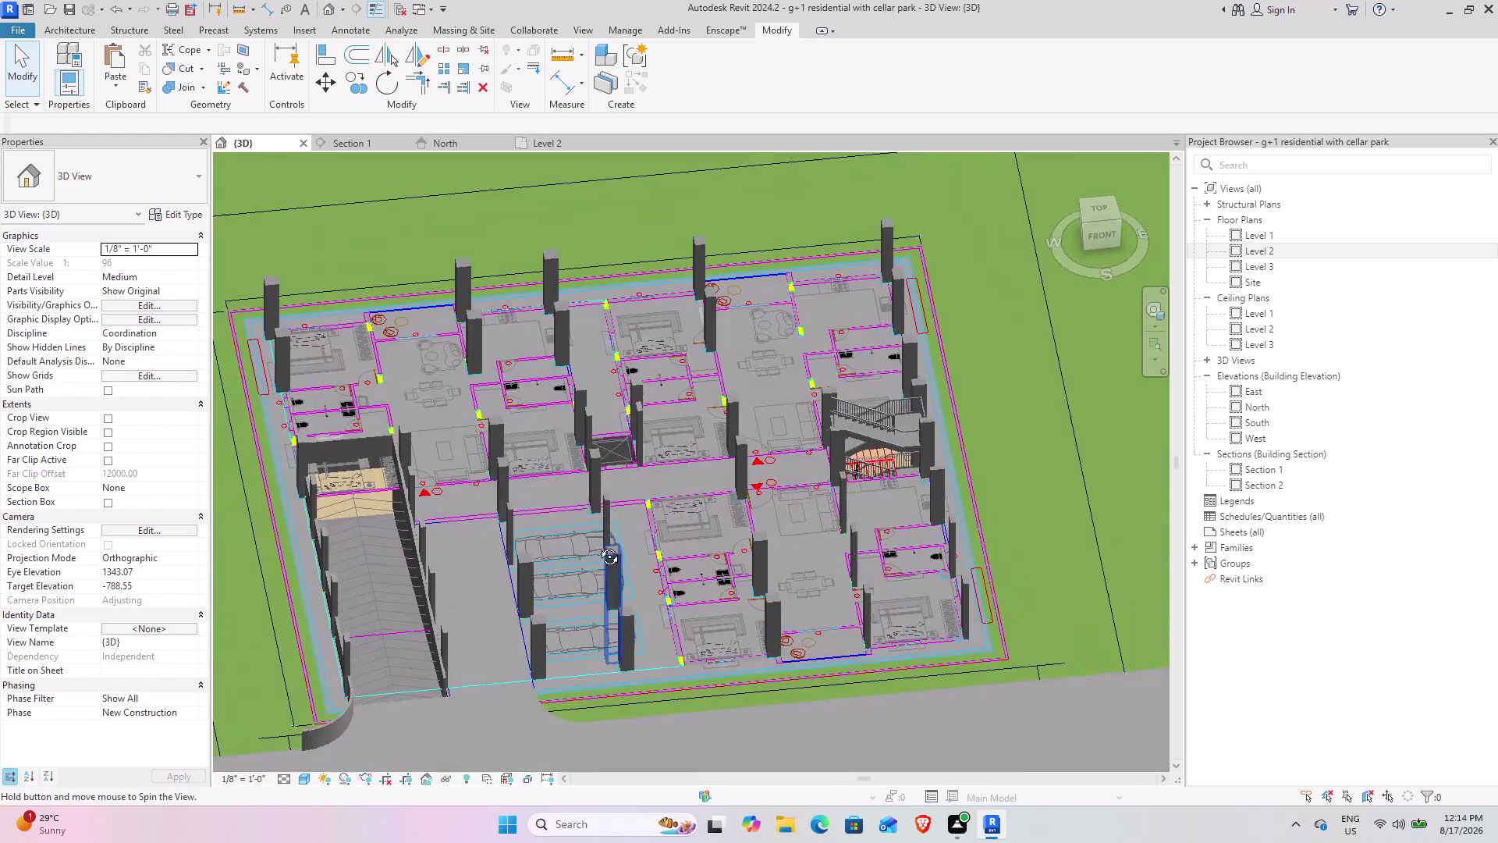
middle_drag(598, 543, 614, 631)
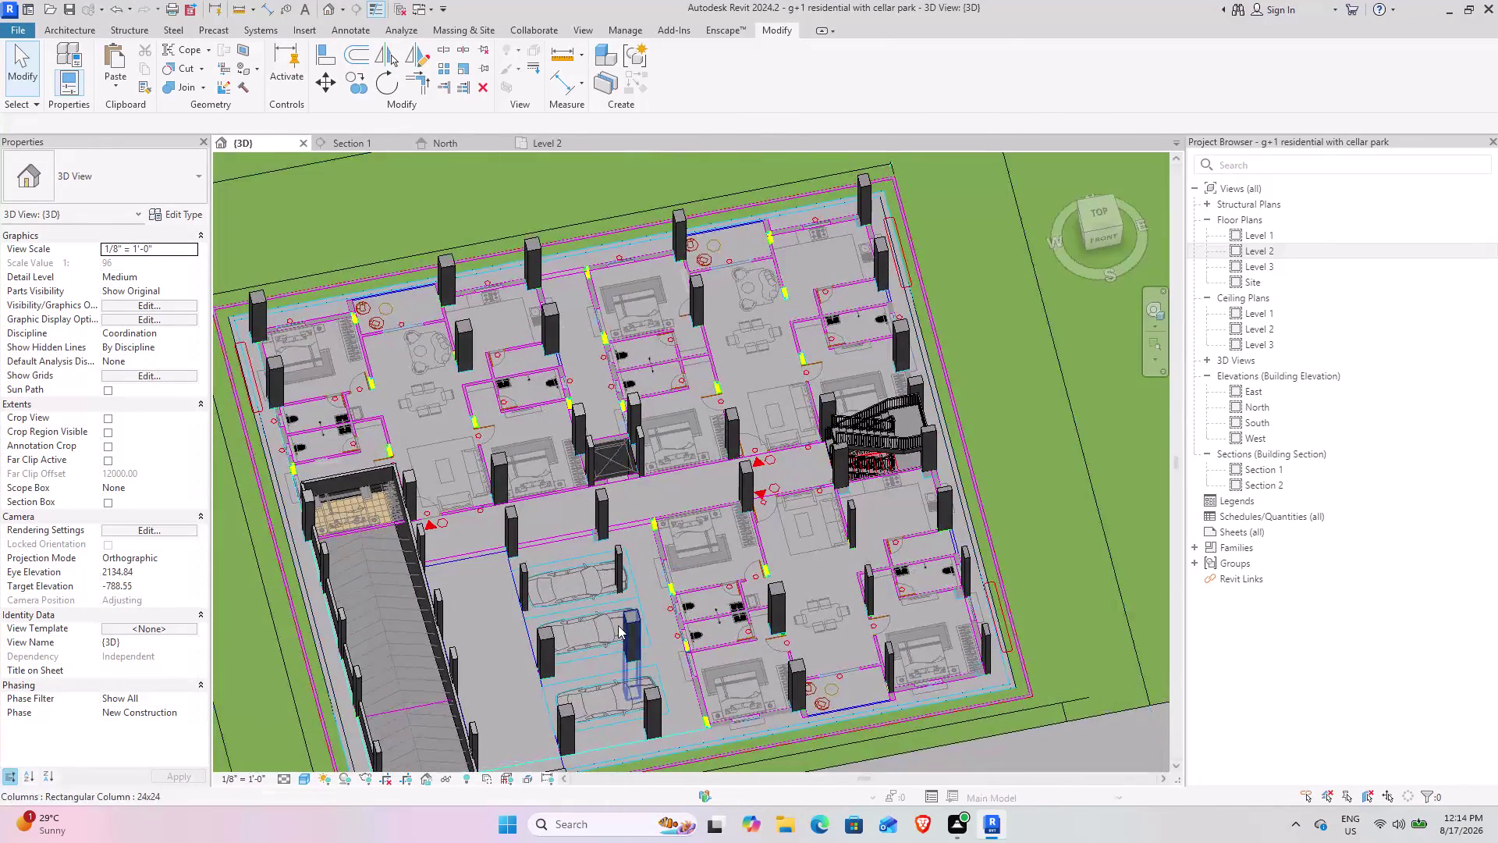
middle_drag(697, 514, 688, 555)
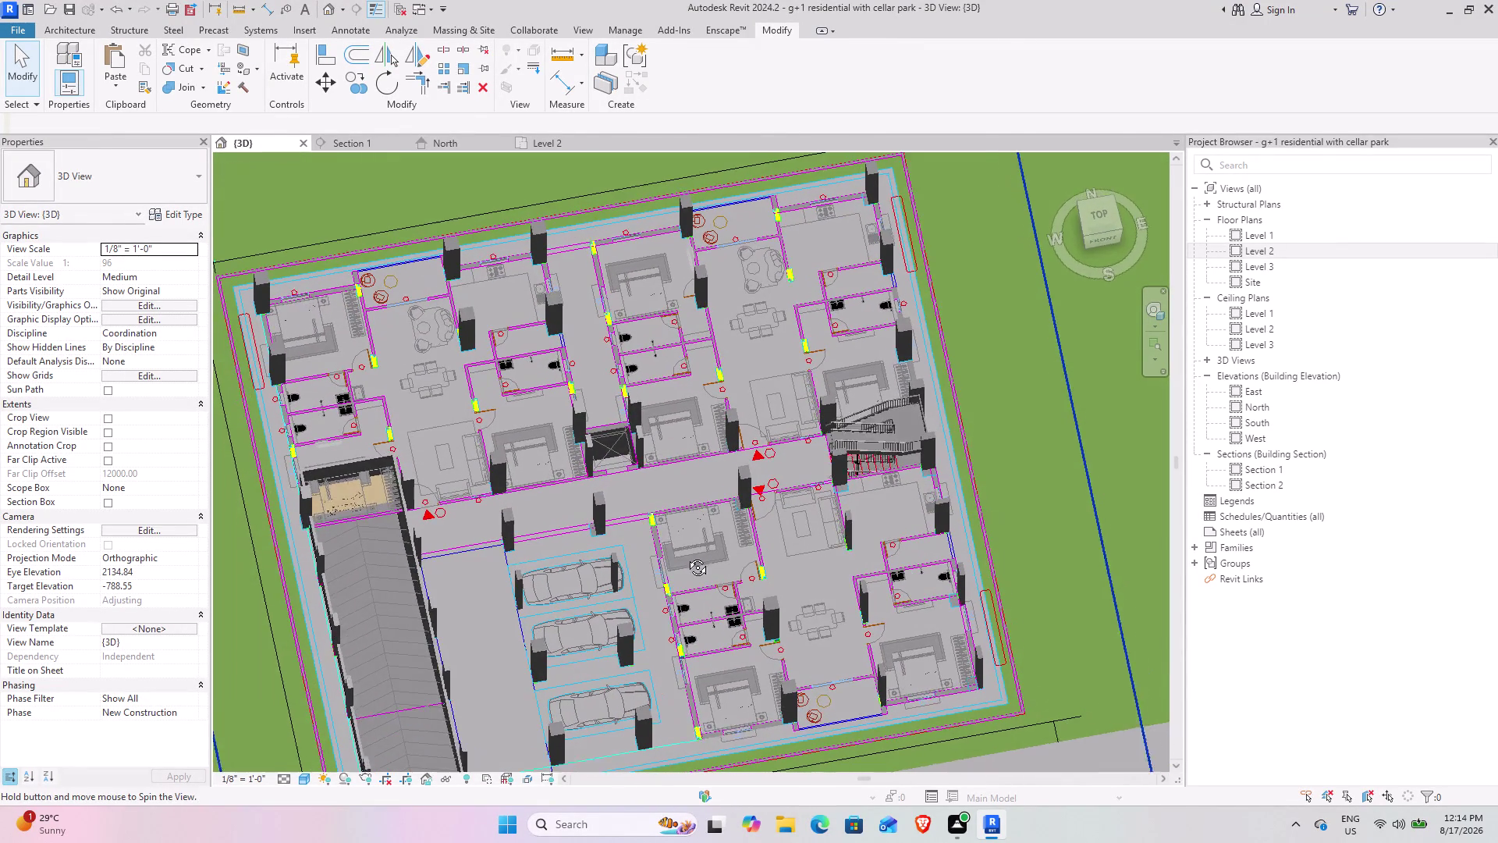
middle_drag(687, 555, 684, 555)
click(544, 144)
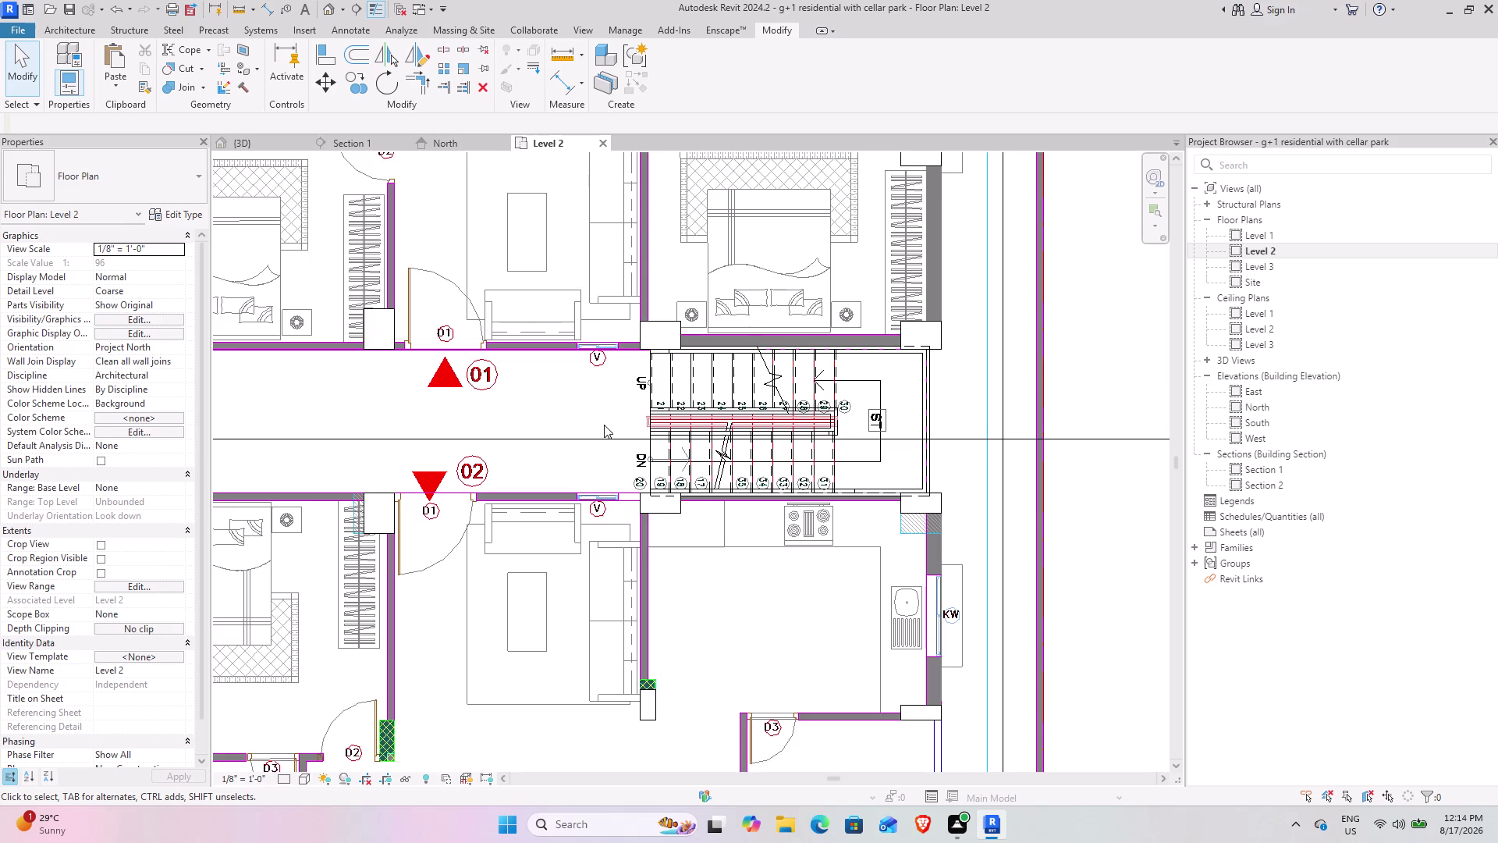
Pan across the Level 2 plan to the right-hand bedroom's lower-right corner.
scroll(down, 3)
middle_drag(404, 499, 546, 383)
scroll(down, 3)
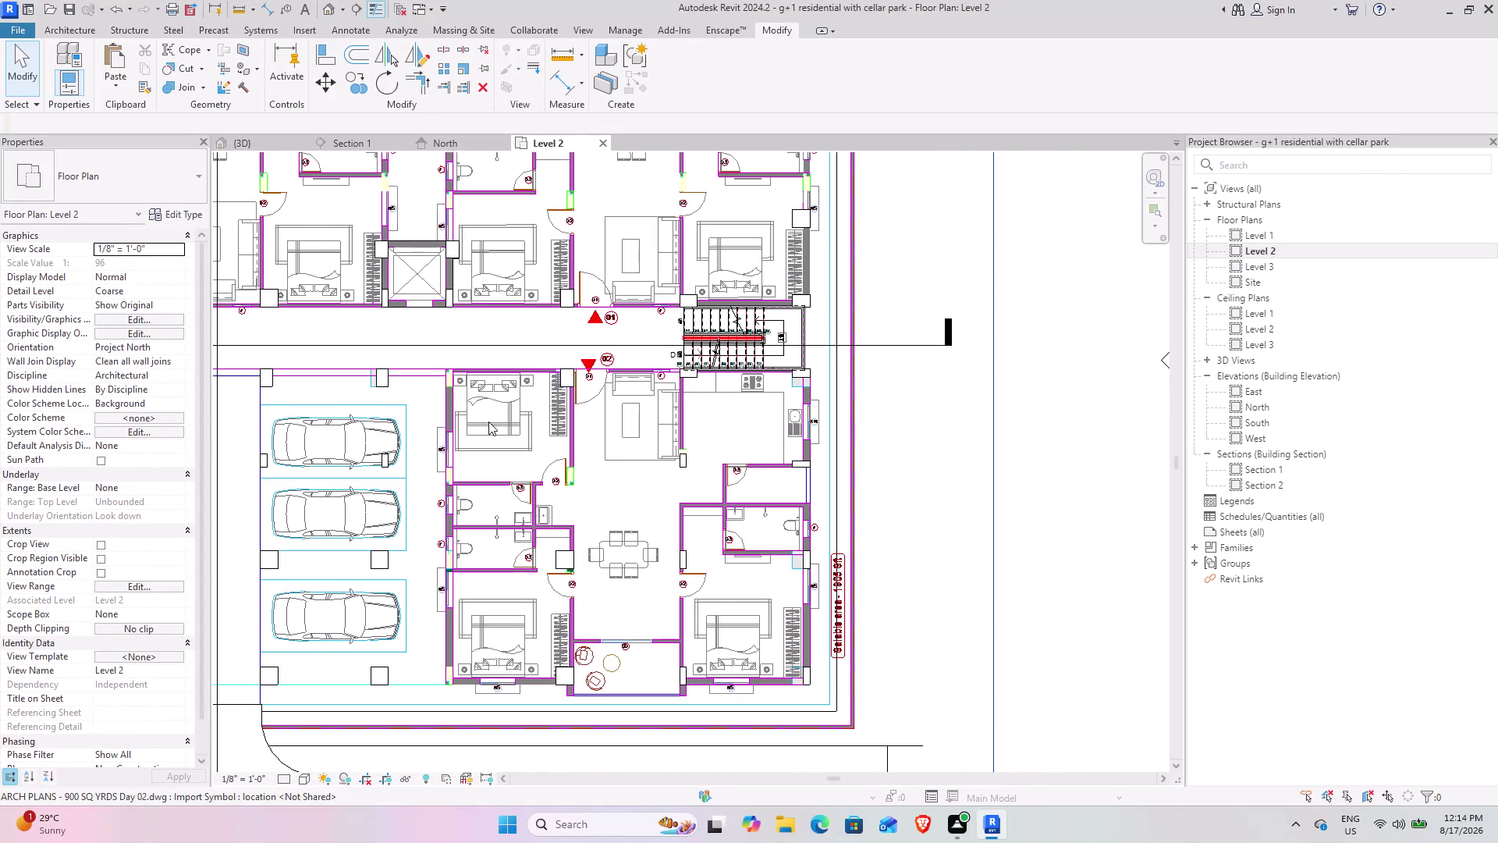
middle_drag(427, 432, 469, 317)
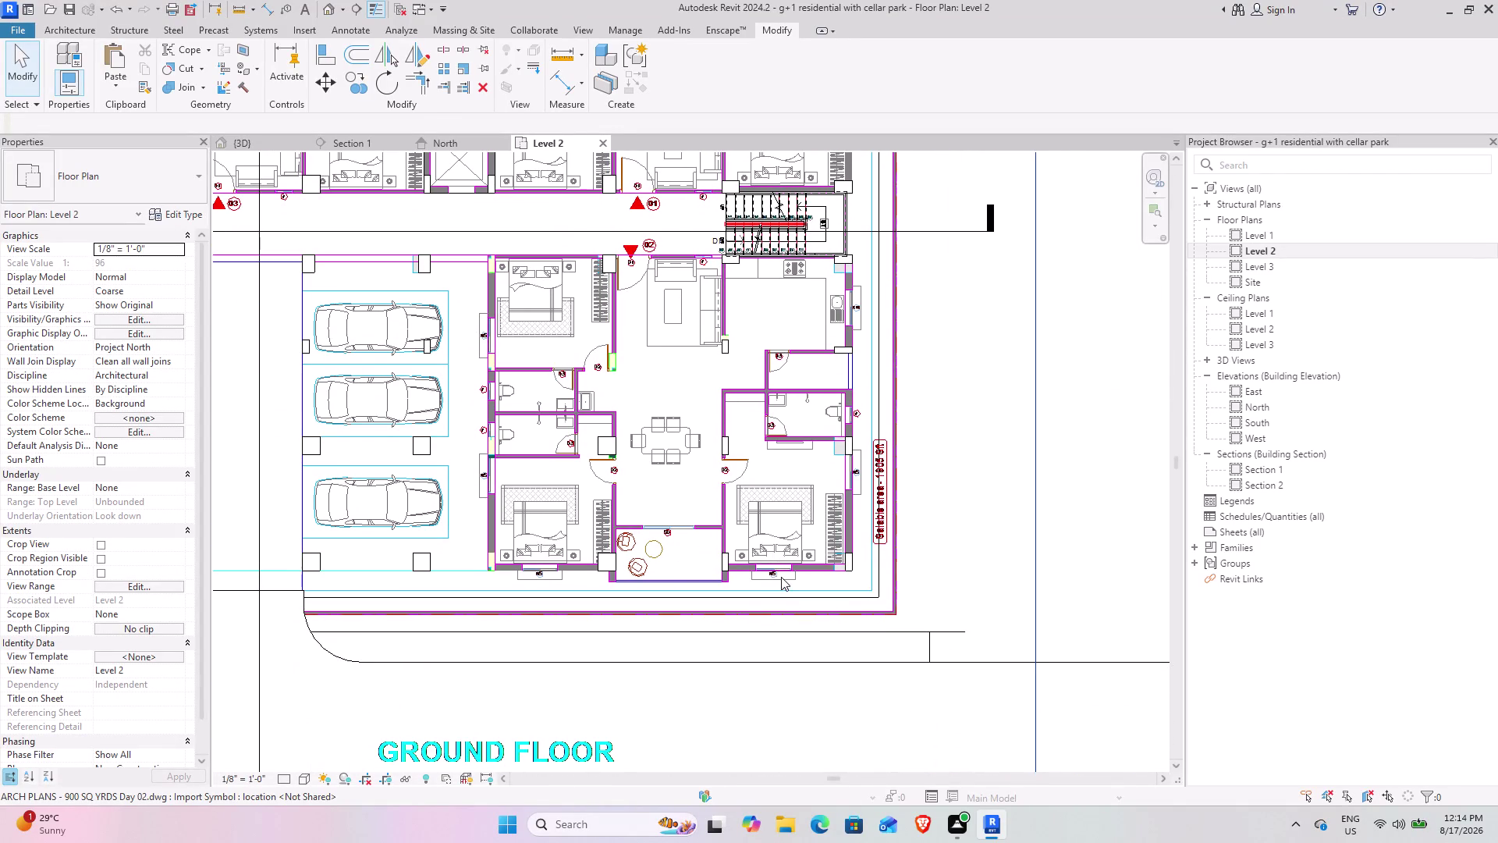
scroll(up, 3)
scroll(up, 3)
middle_drag(437, 526, 673, 643)
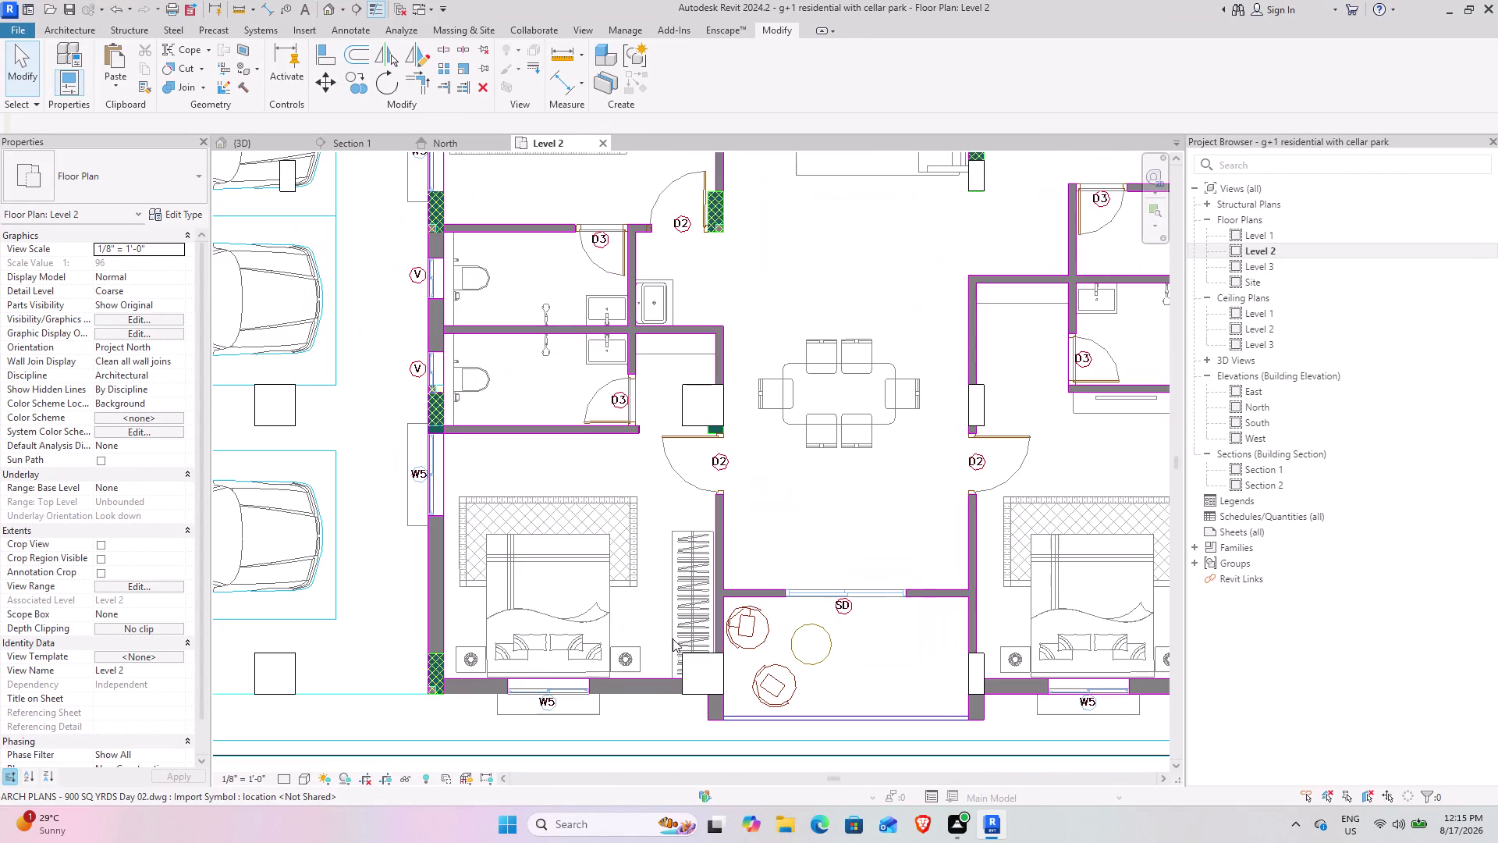
middle_drag(814, 667, 335, 594)
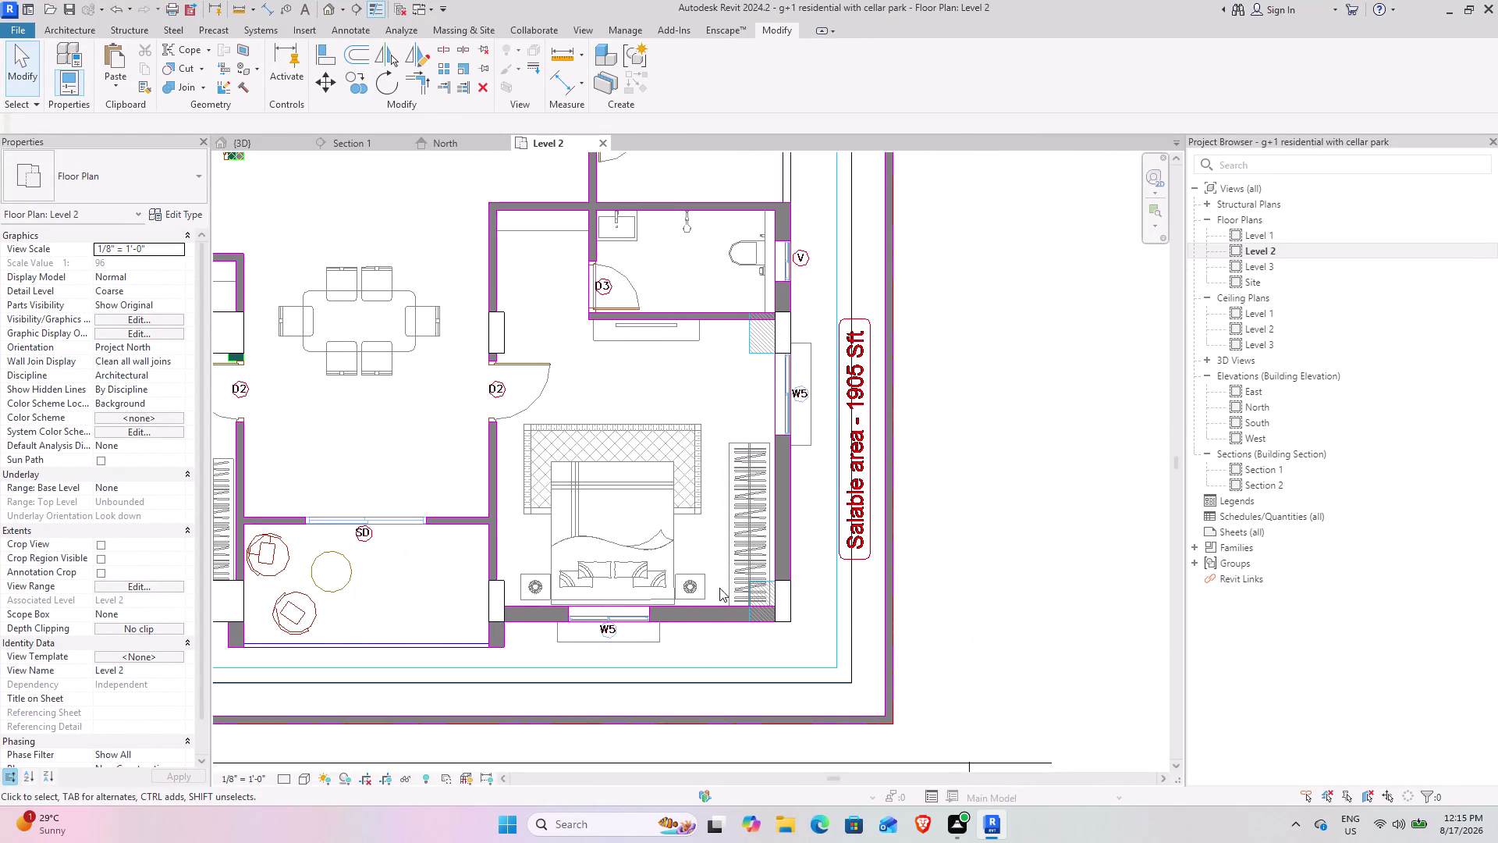
Zoom in on the 9x24 corner column, select it, and view it in 3D.
scroll(up, 3)
scroll(up, 3)
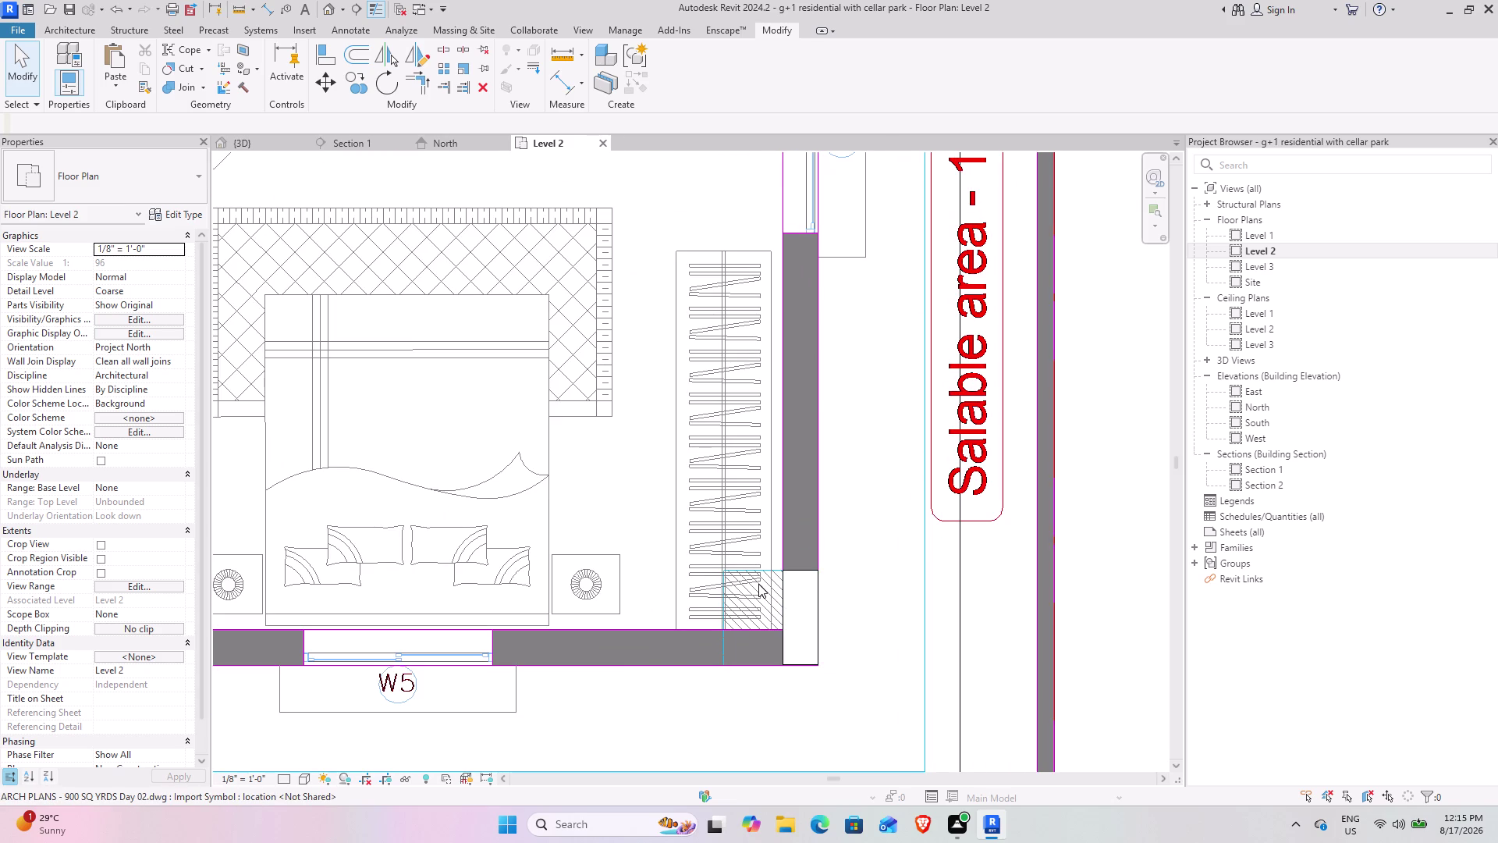
scroll(up, 3)
scroll(up, 3)
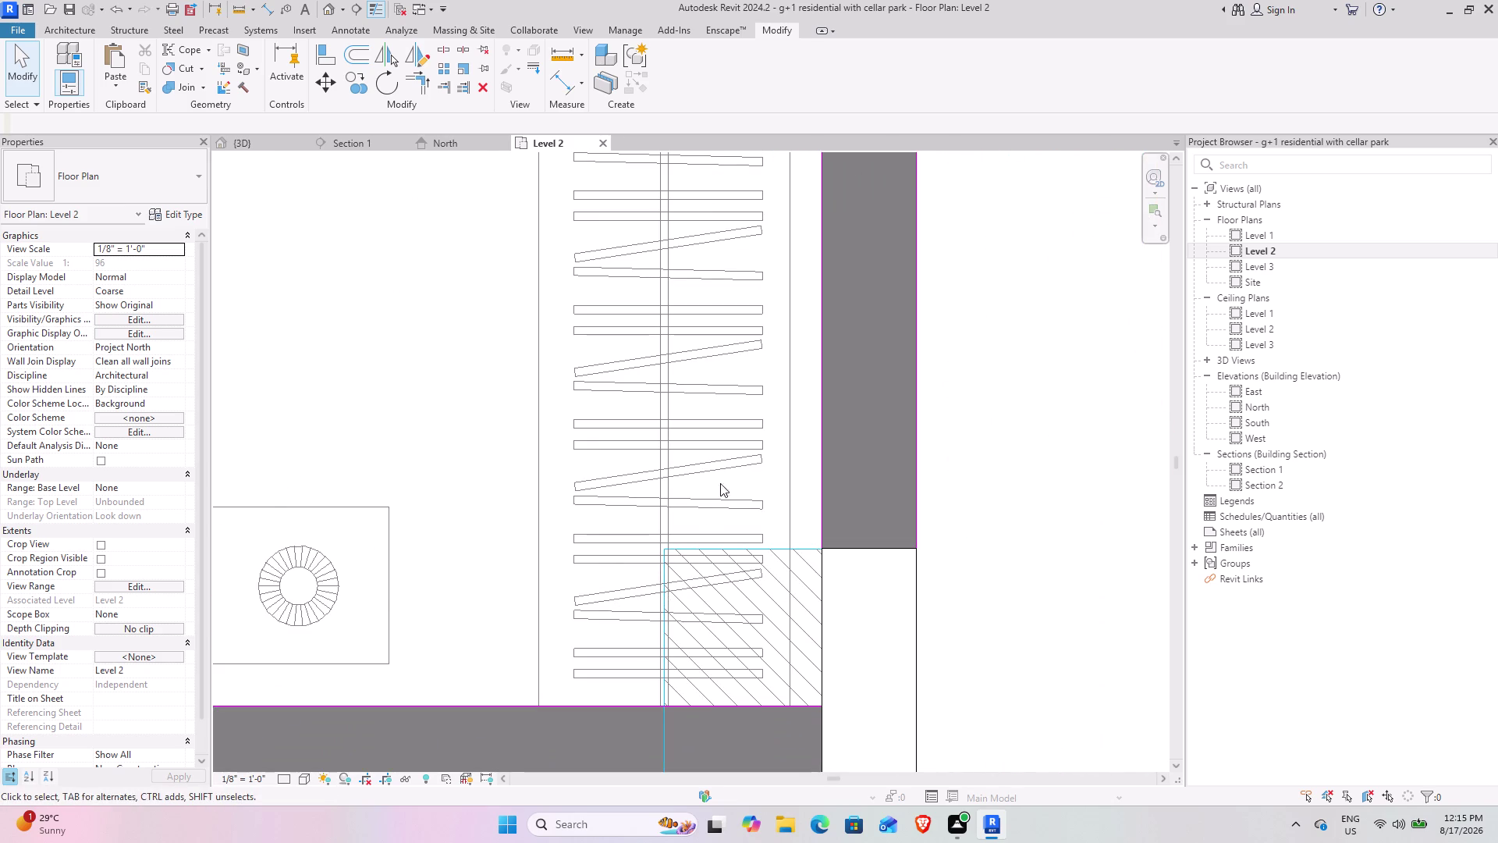
scroll(down, 3)
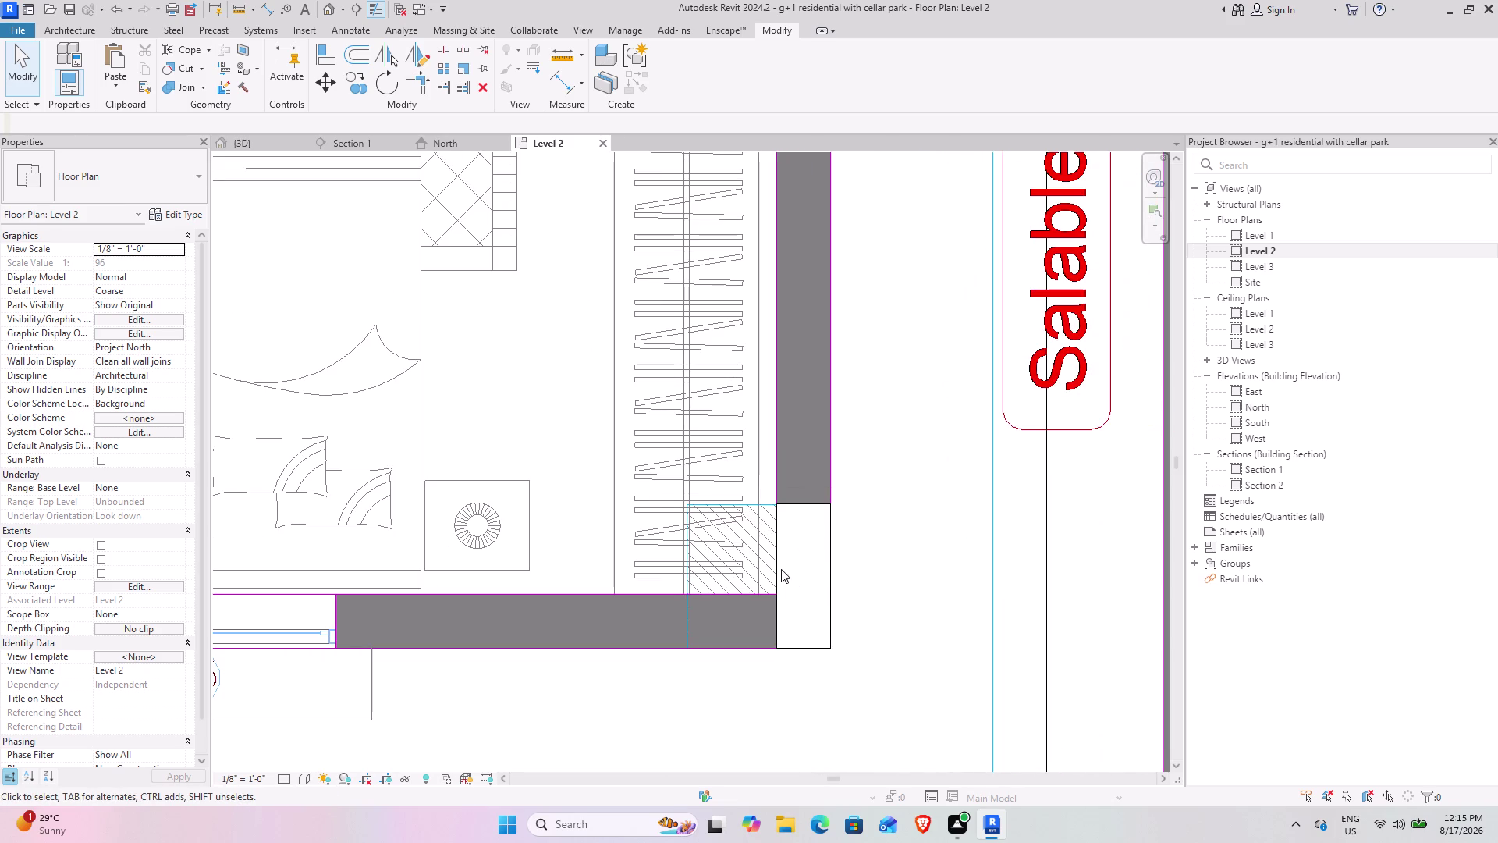
click(781, 569)
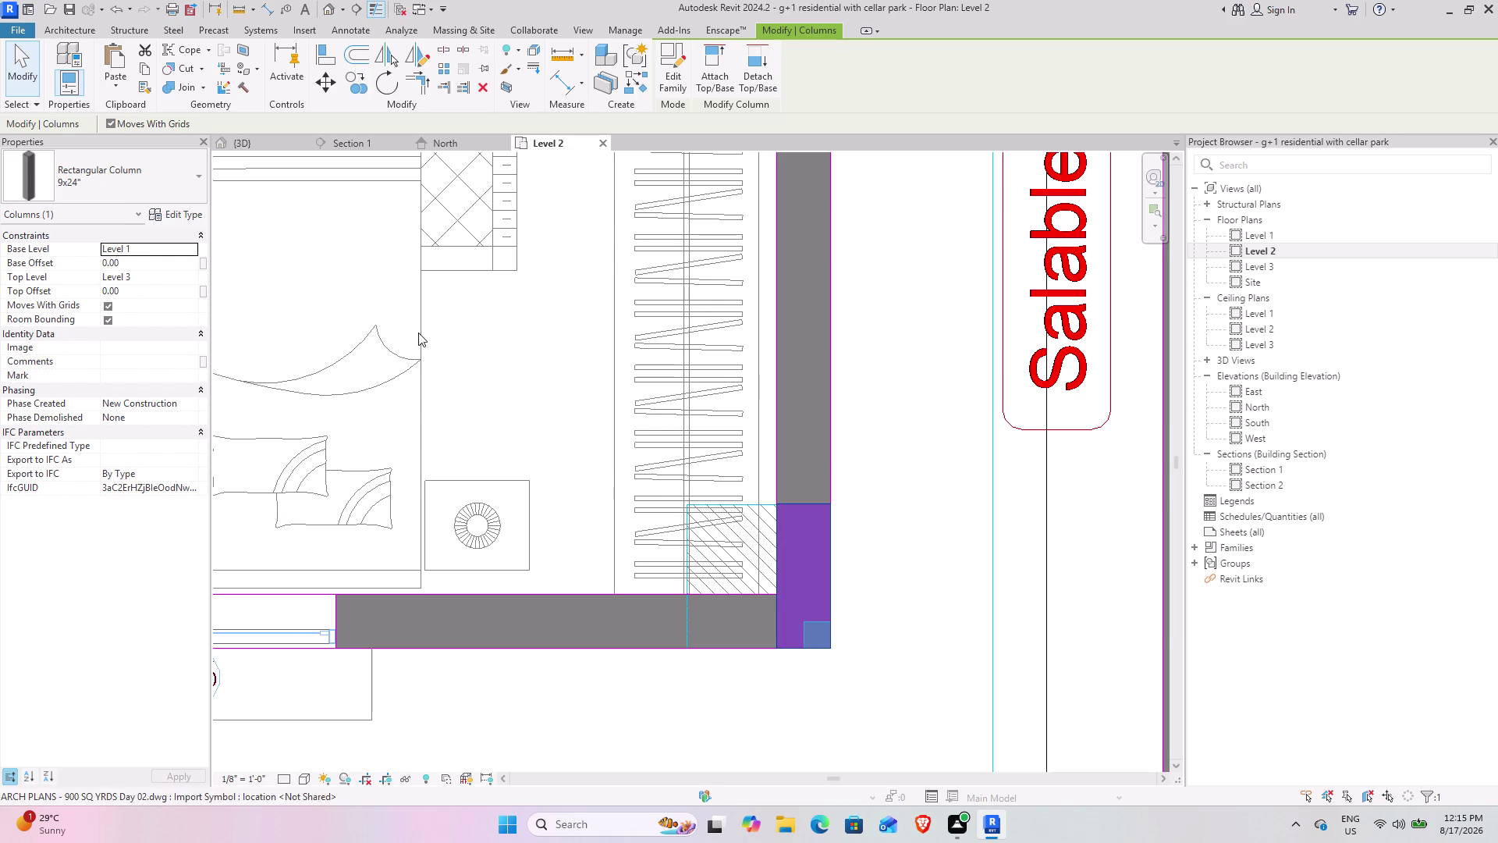
click(262, 148)
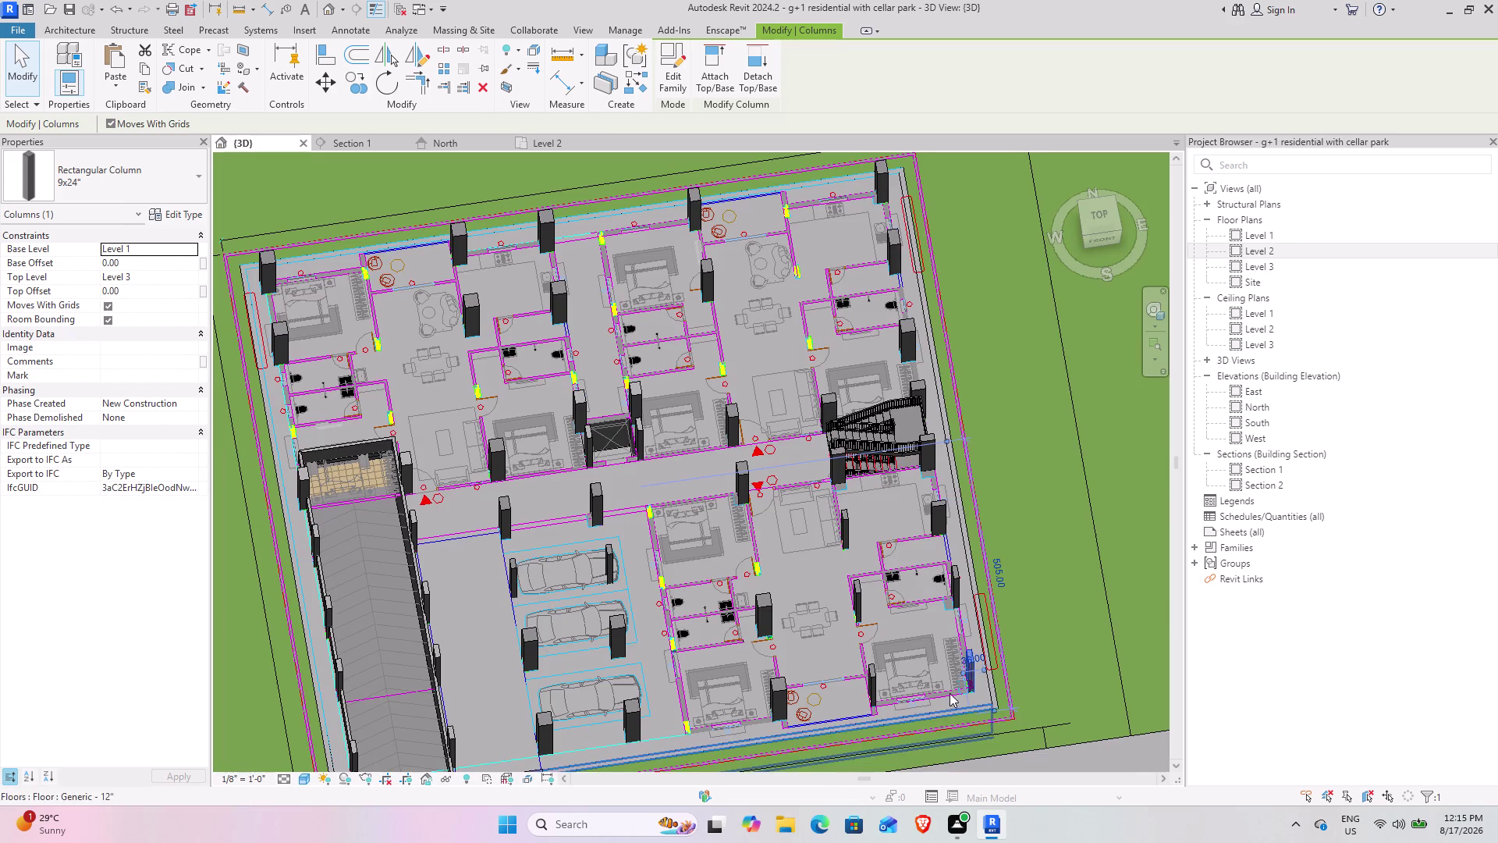
Select the Grassland toposolid and hide it temporarily with HH.
scroll(down, 3)
middle_drag(857, 684, 861, 449)
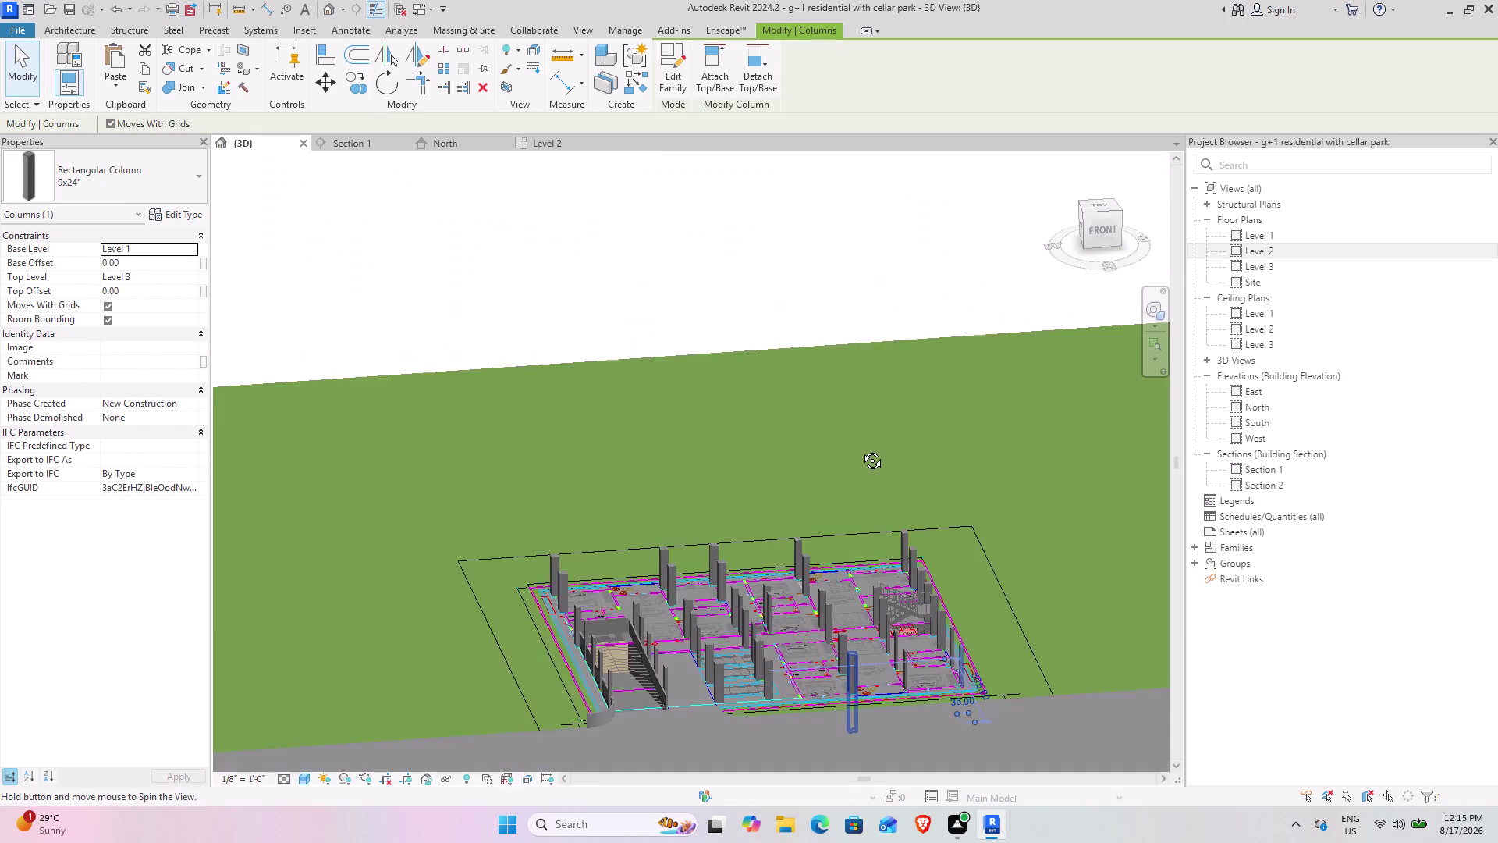
middle_drag(861, 449, 853, 533)
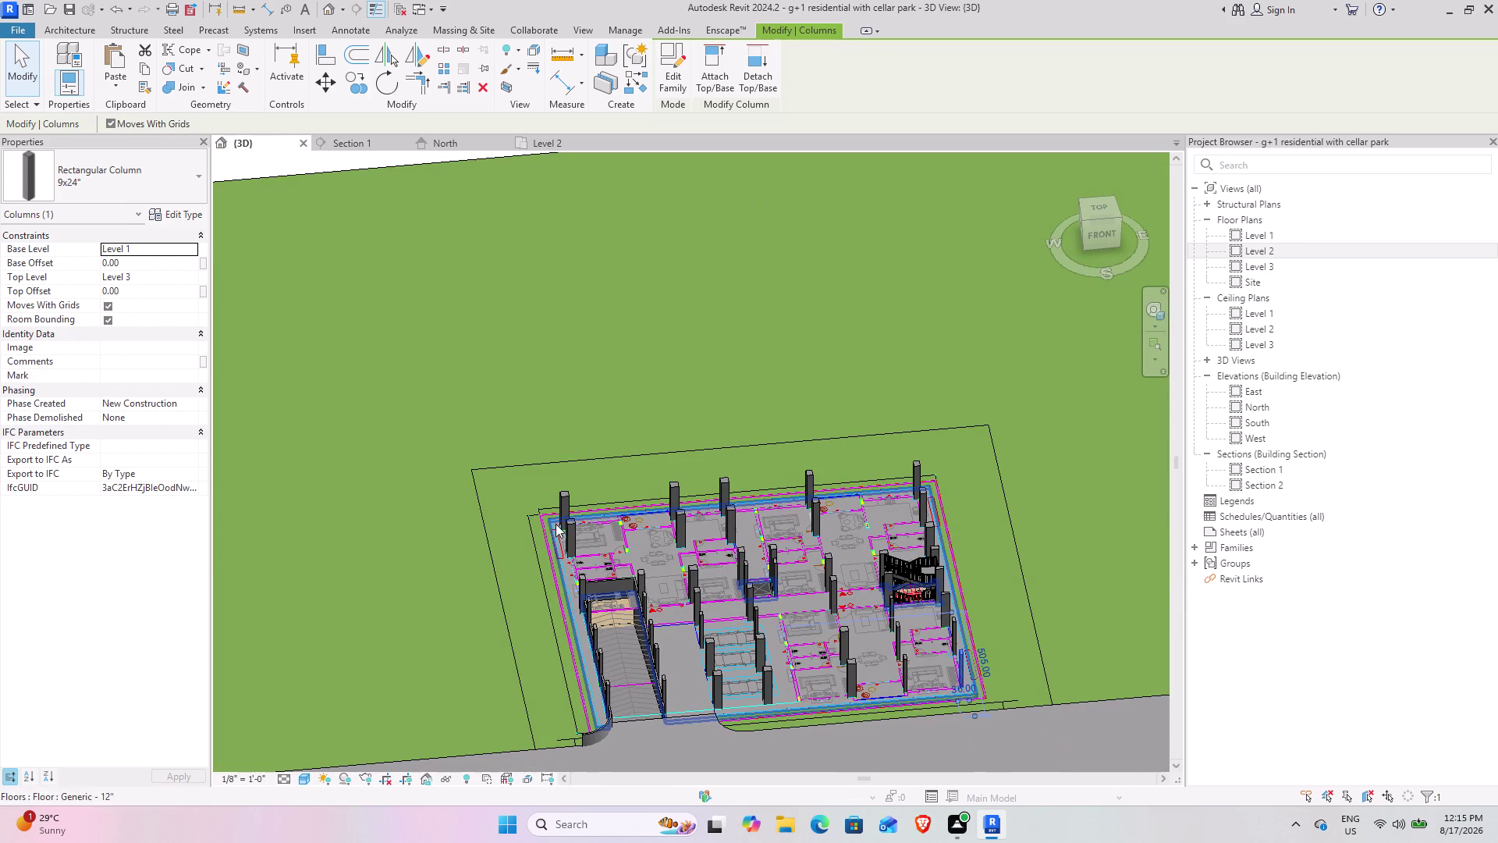
click(553, 540)
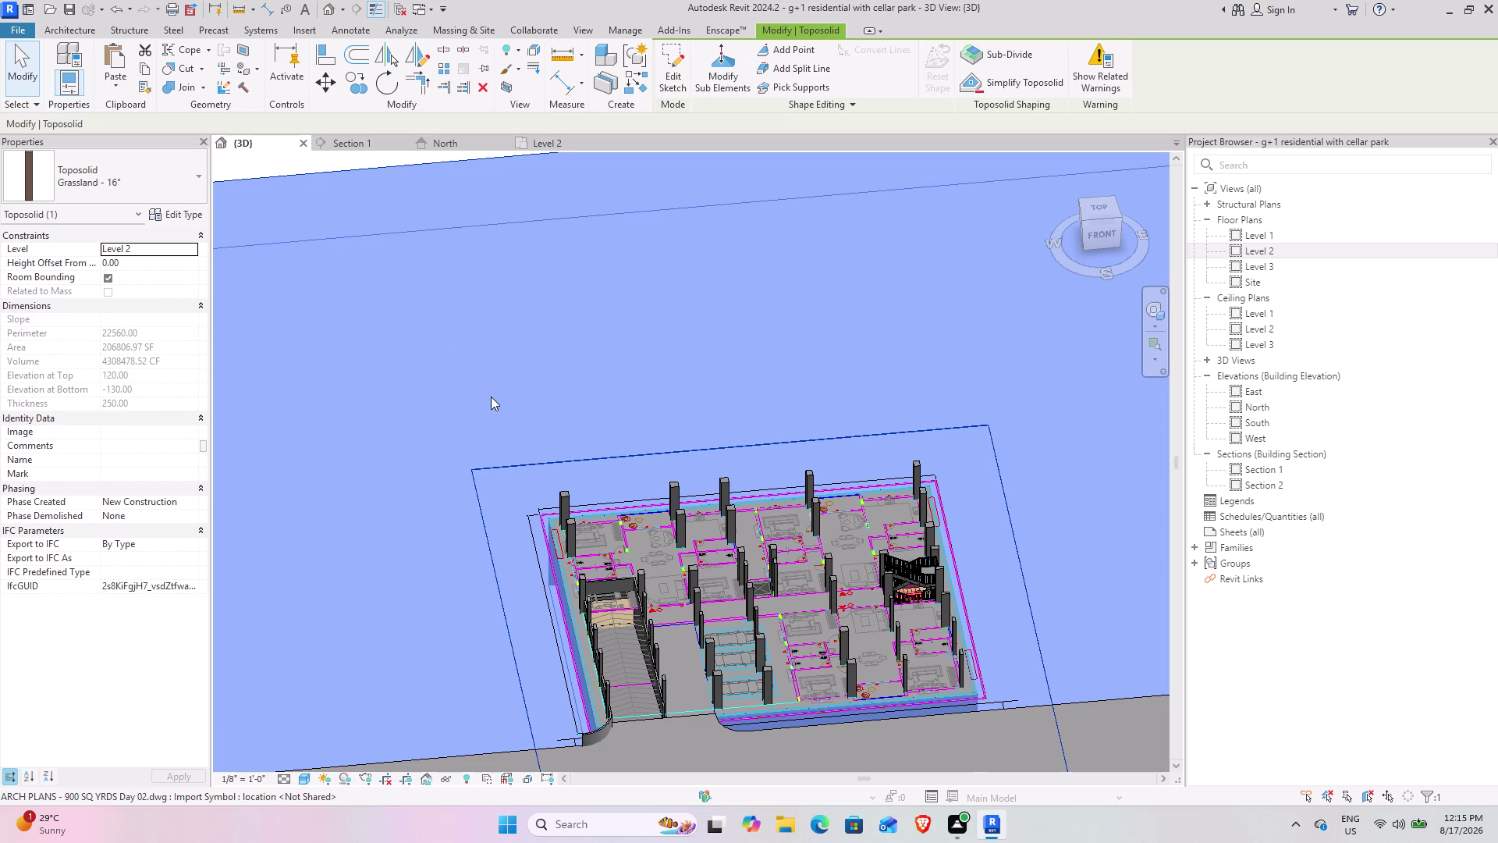
text(HH)
scroll(down, 3)
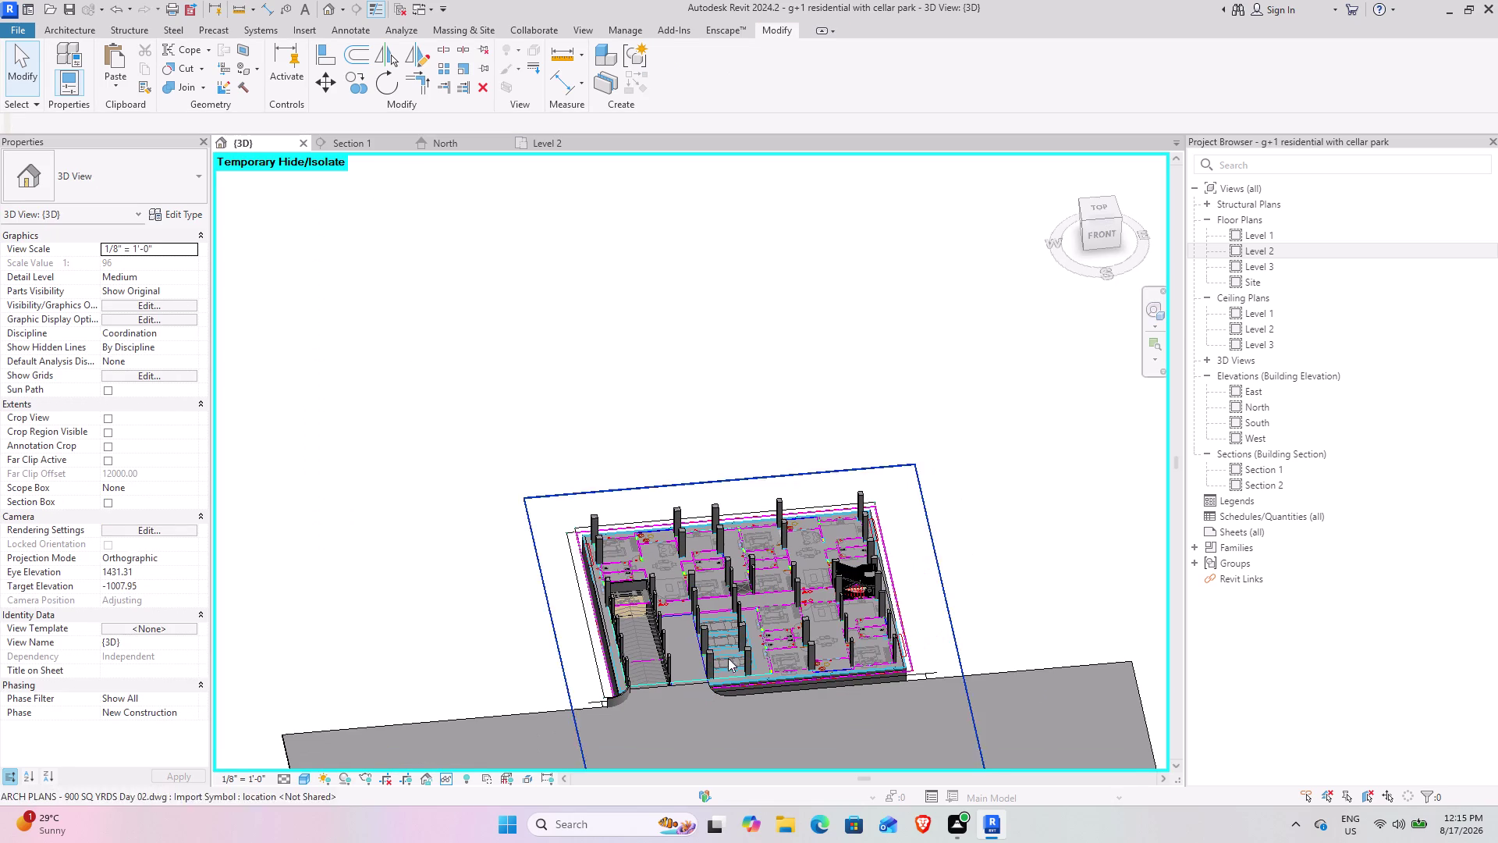
Hide the Generic 12" floor slab temporarily with HH.
middle_drag(741, 676, 628, 658)
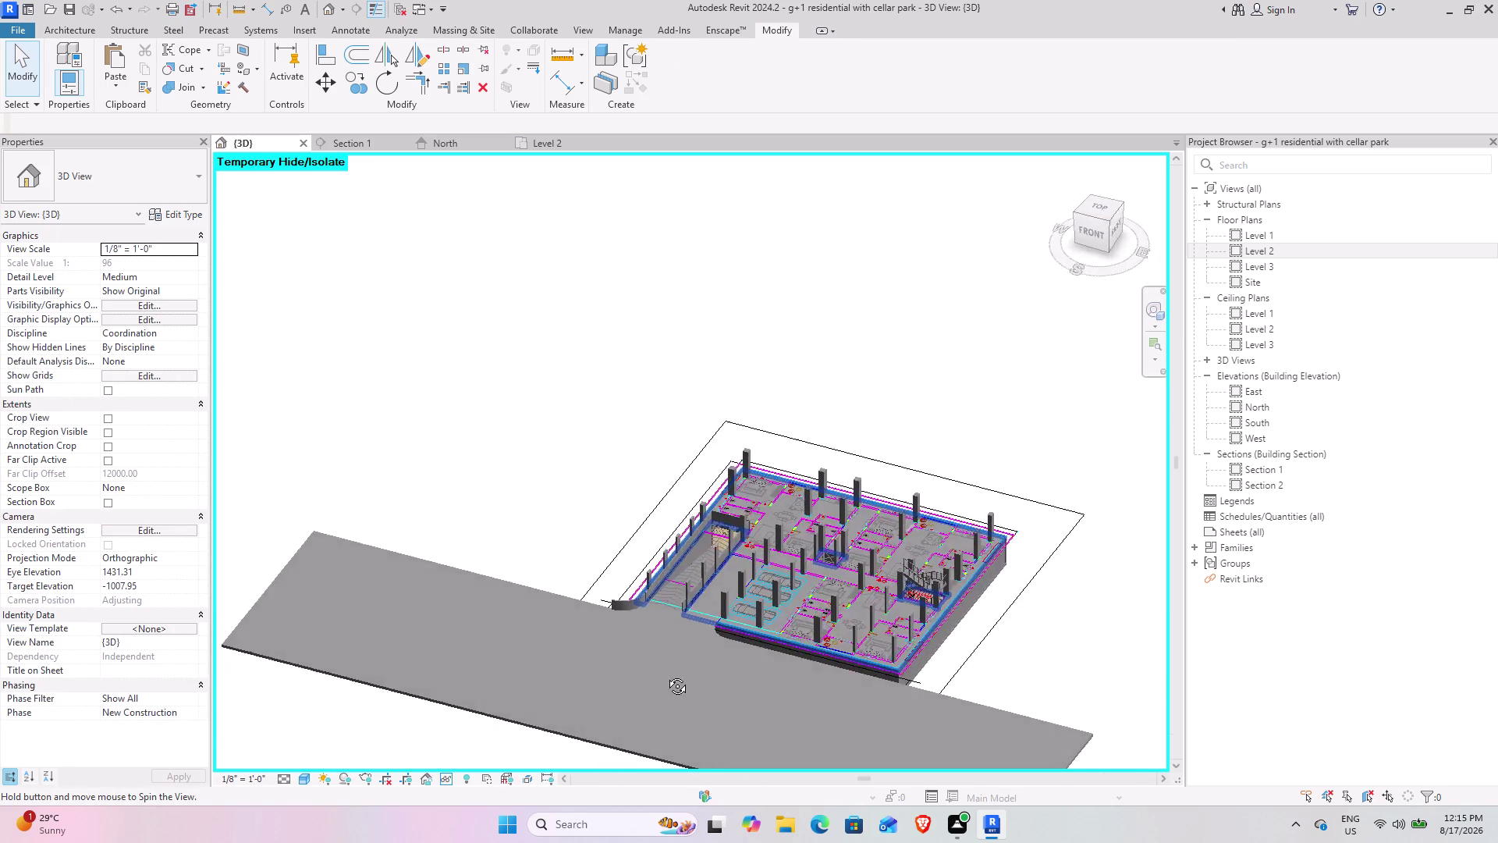
middle_drag(629, 658, 760, 733)
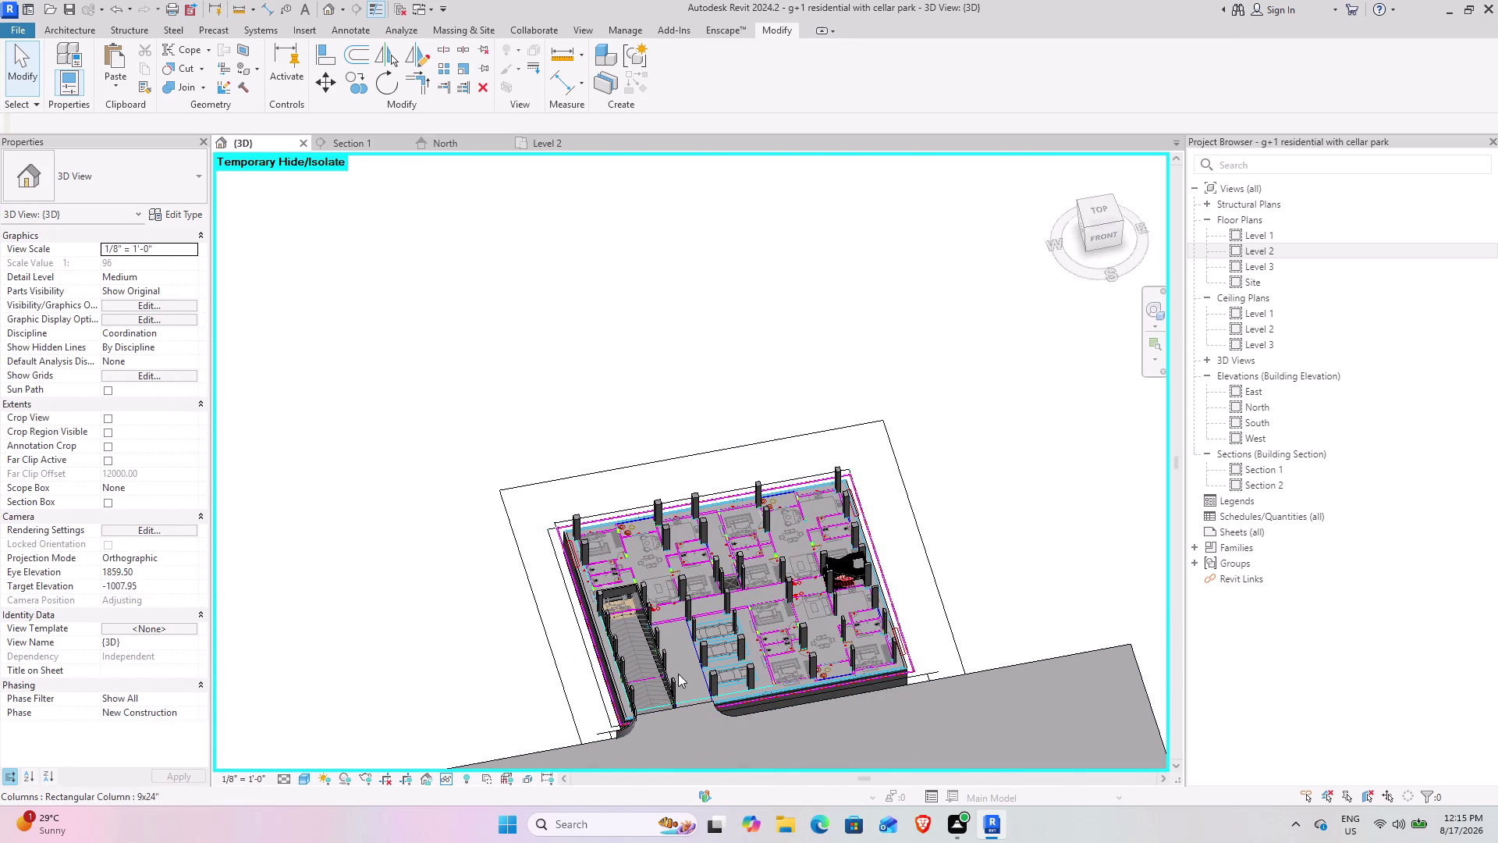
click(695, 701)
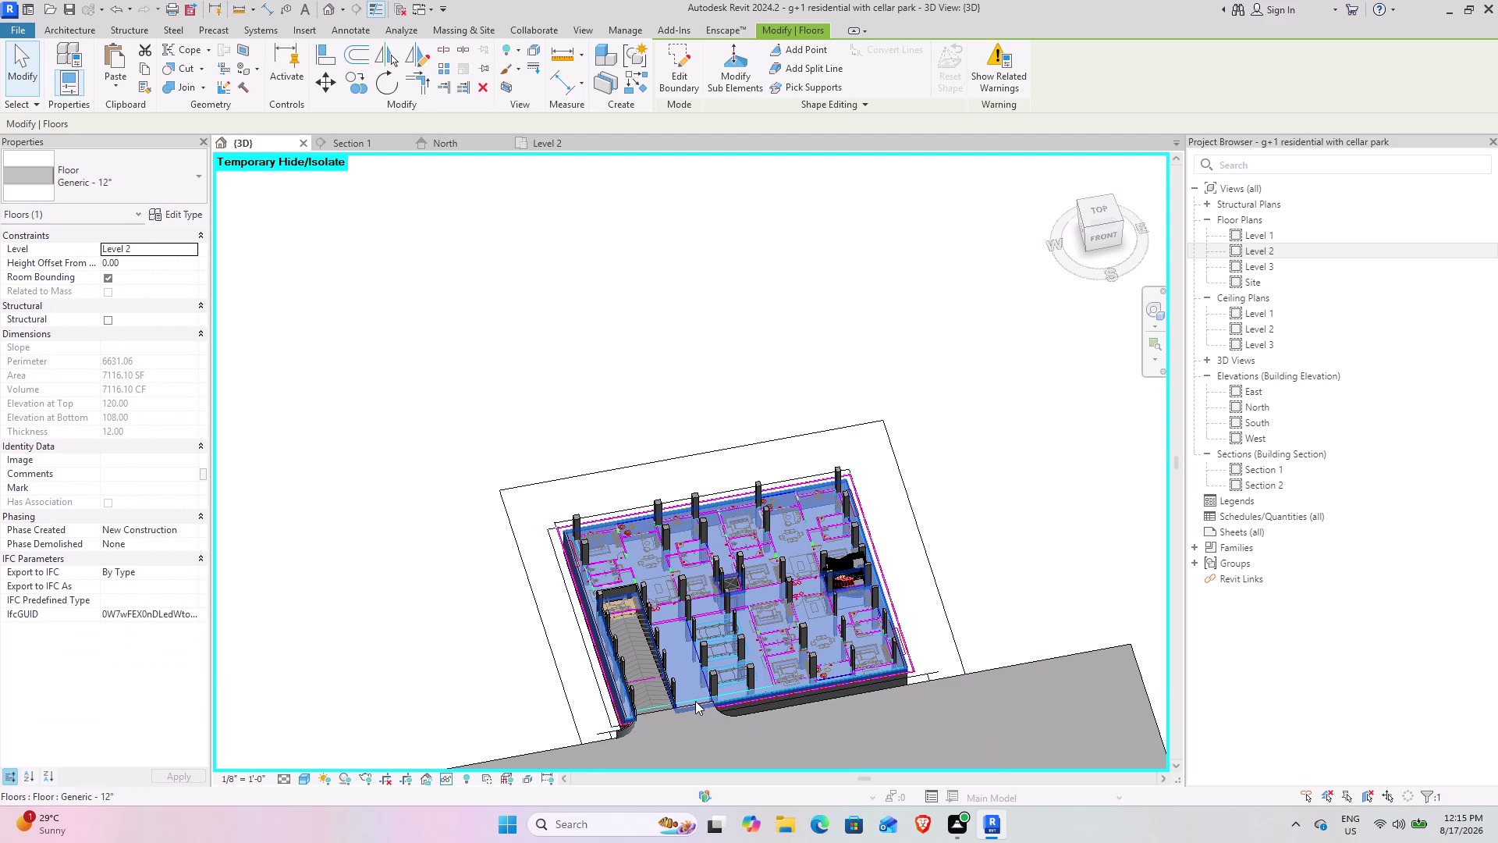
text(HH)
Zoom and orbit toward the lower-right corner rooms and their corner column.
scroll(up, 3)
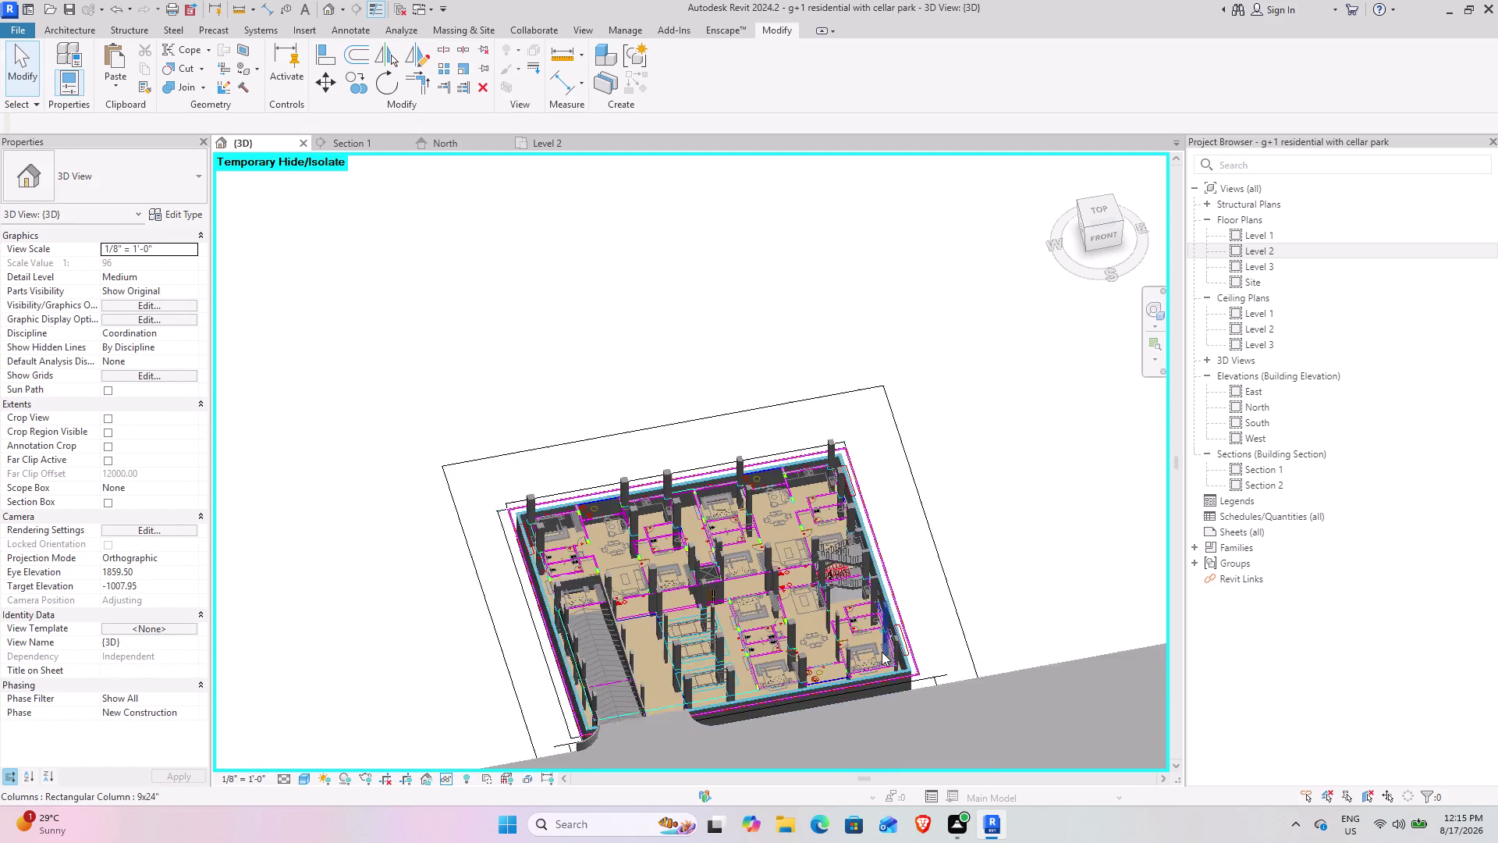
scroll(up, 3)
middle_drag(820, 705, 836, 601)
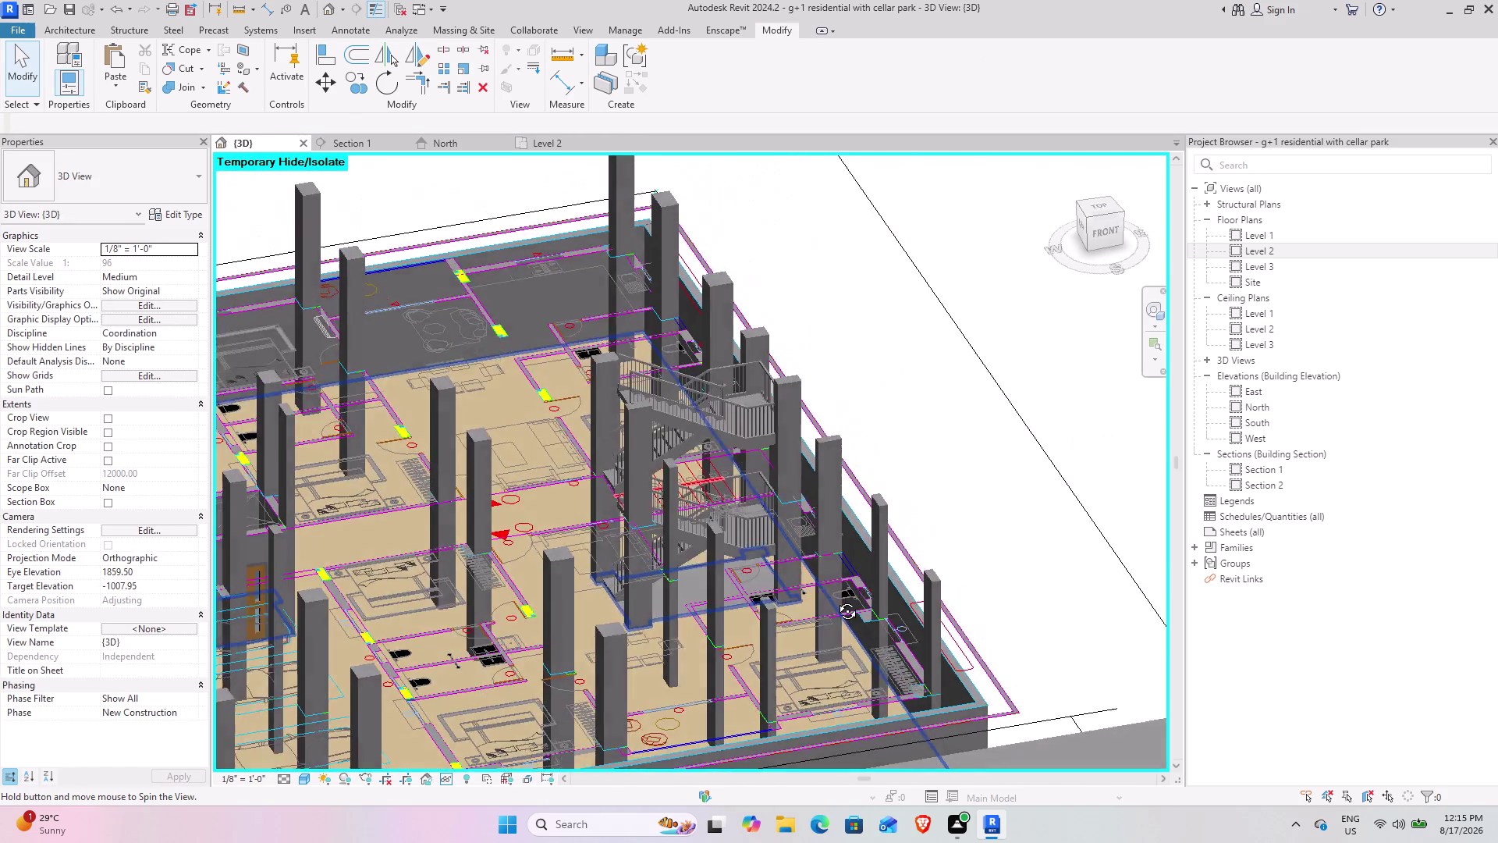
middle_drag(836, 601, 774, 757)
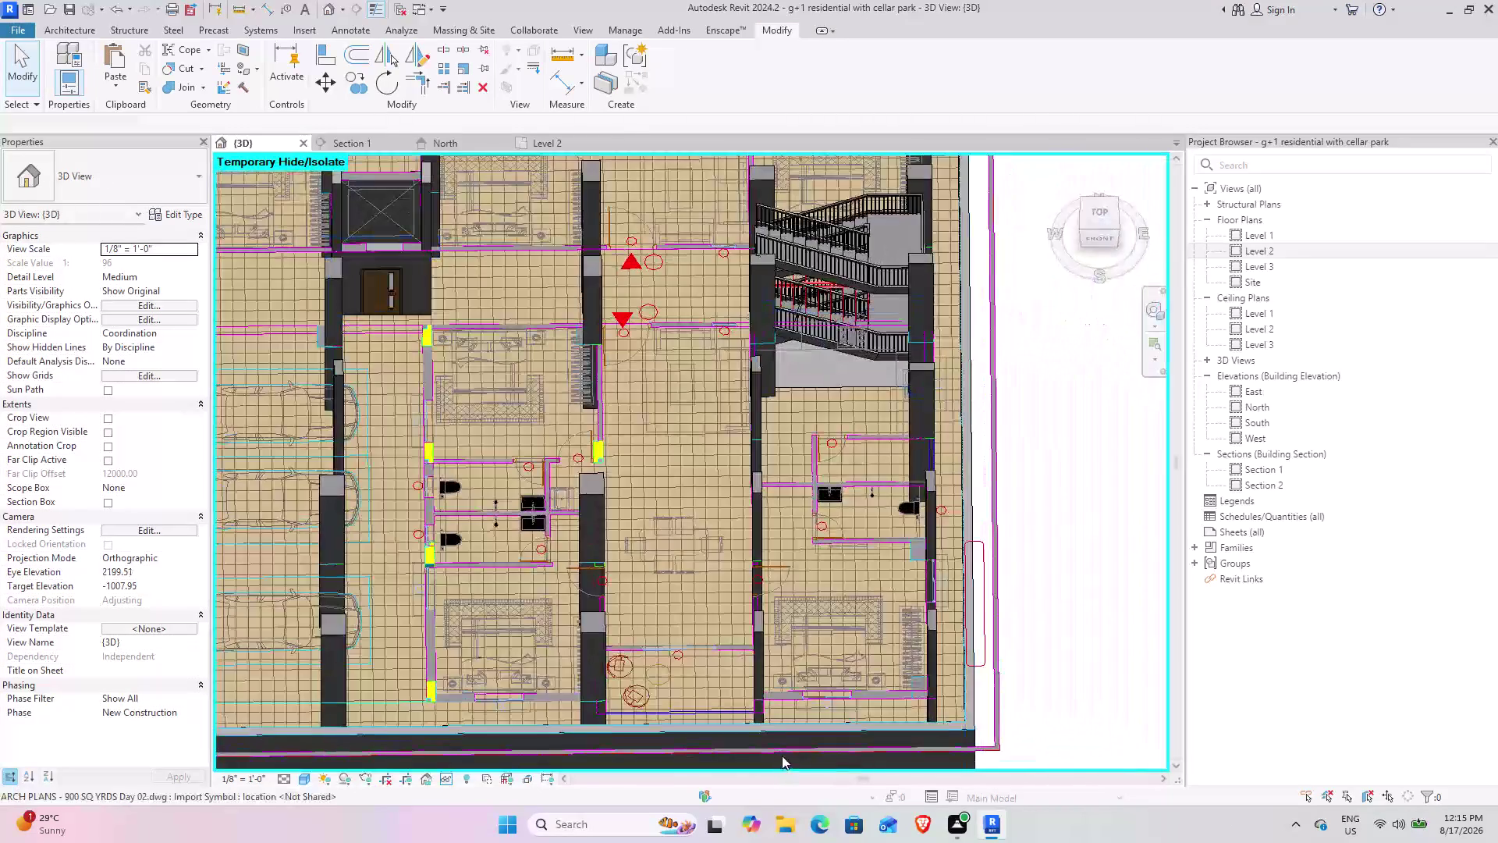
middle_drag(805, 726, 673, 646)
middle_drag(698, 647, 727, 644)
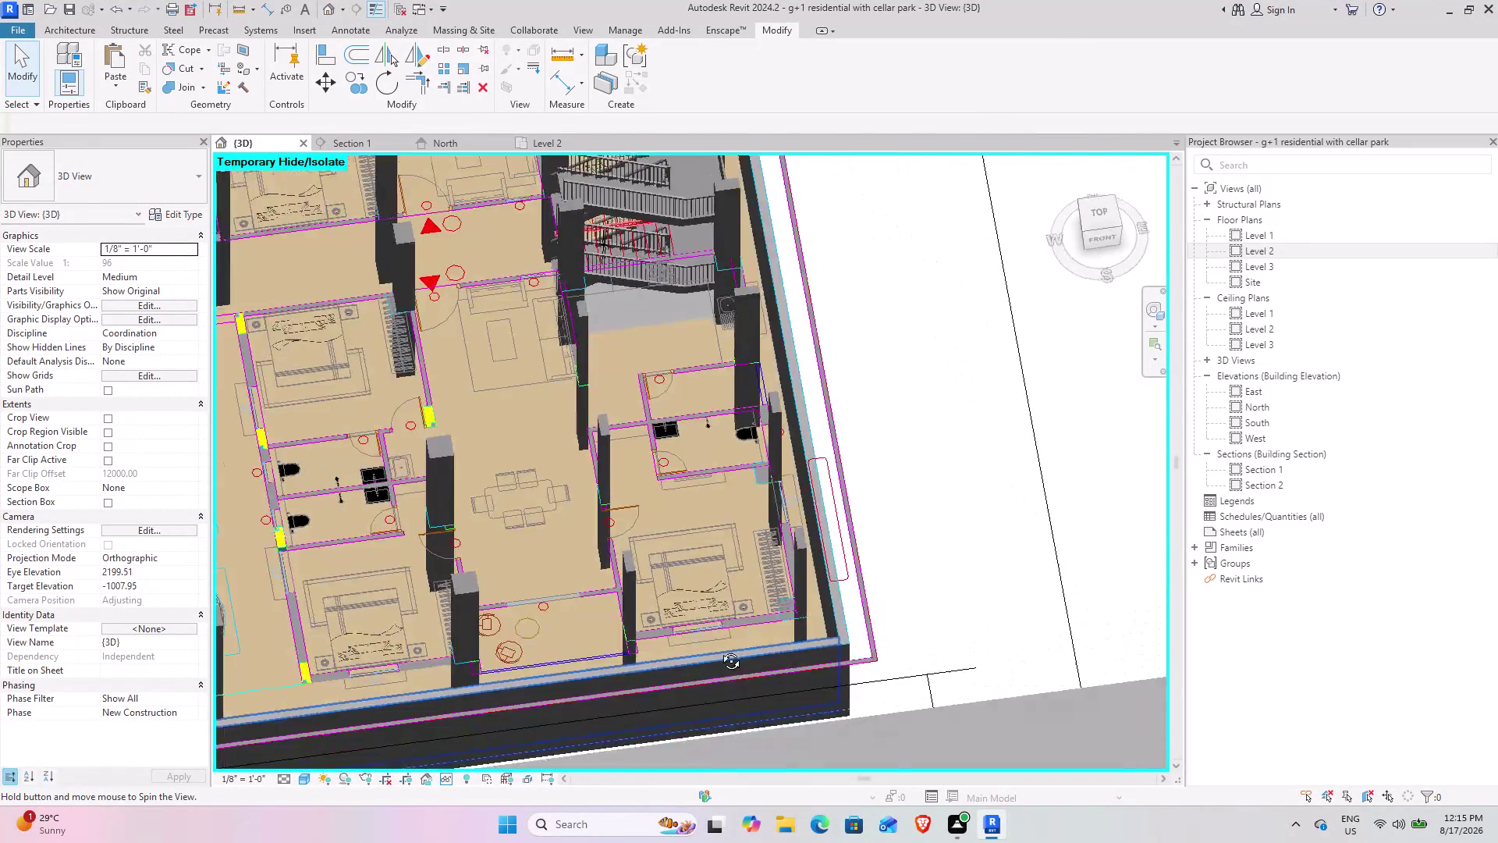
middle_drag(727, 644, 731, 665)
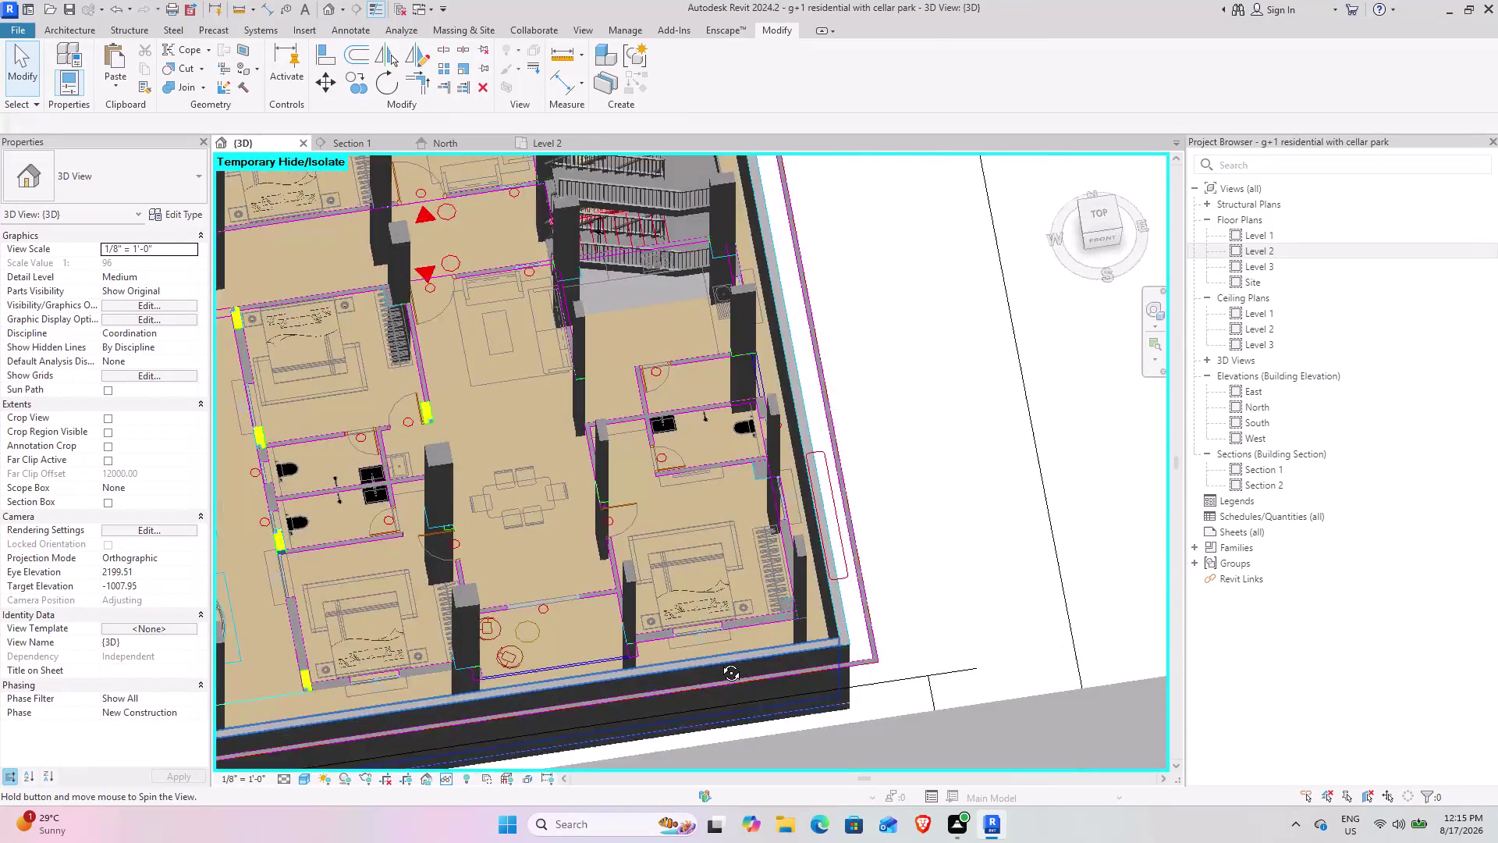
middle_drag(731, 665, 692, 649)
middle_drag(731, 585, 764, 548)
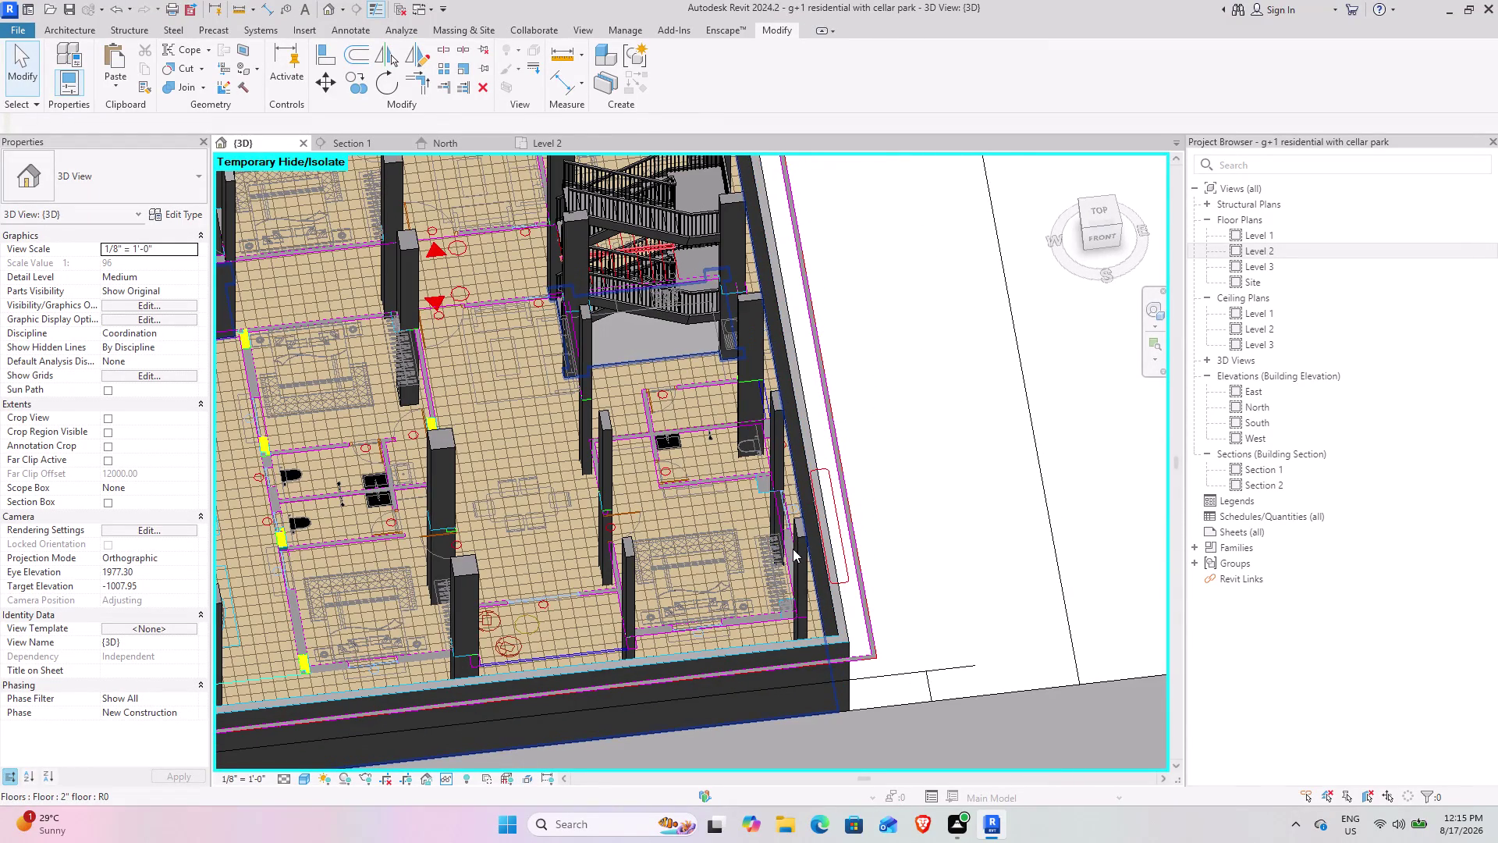
click(795, 549)
click(108, 165)
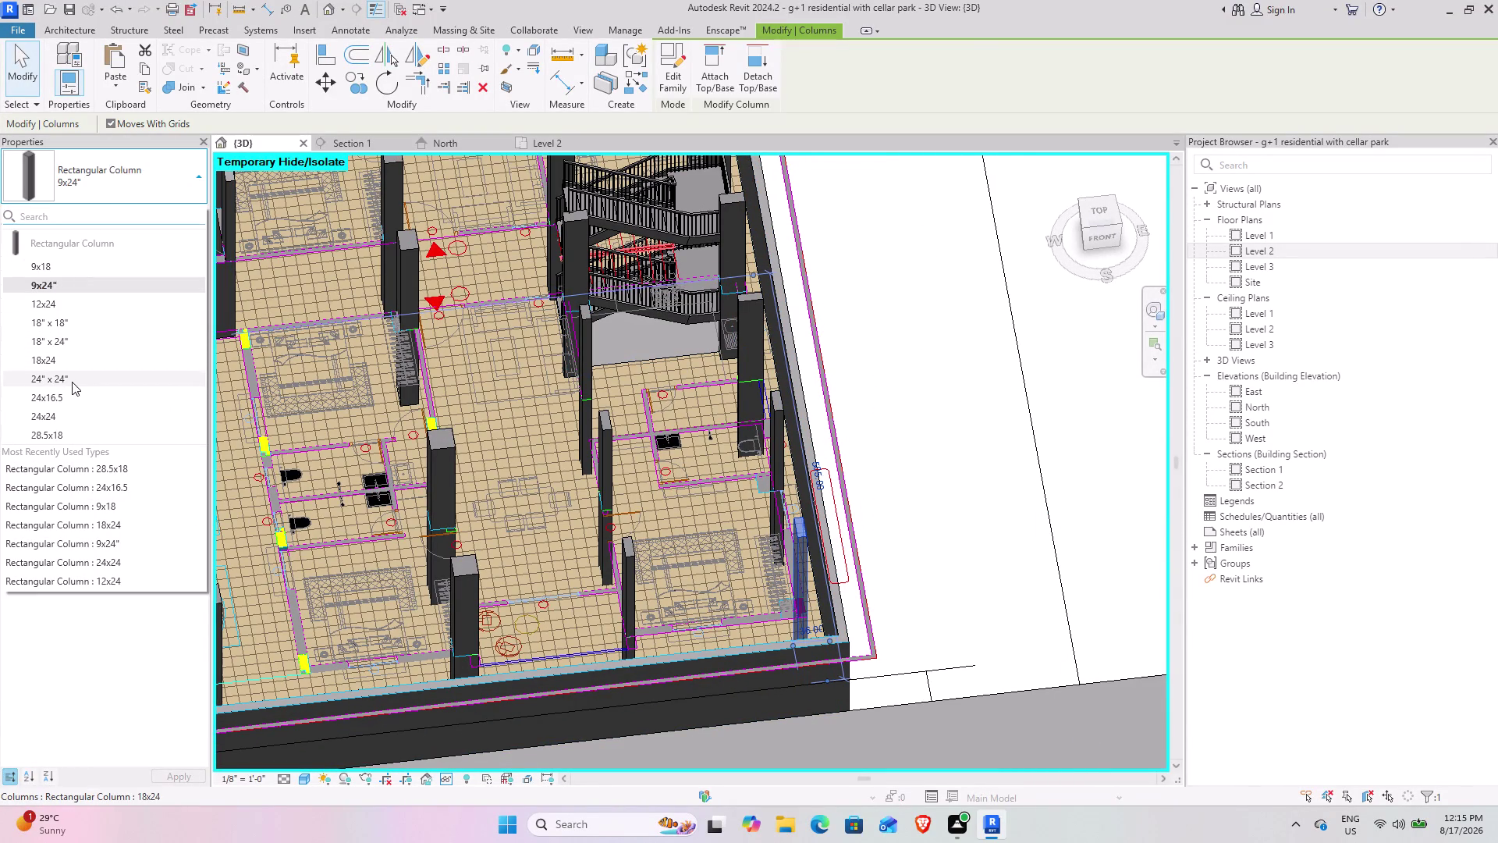
click(76, 384)
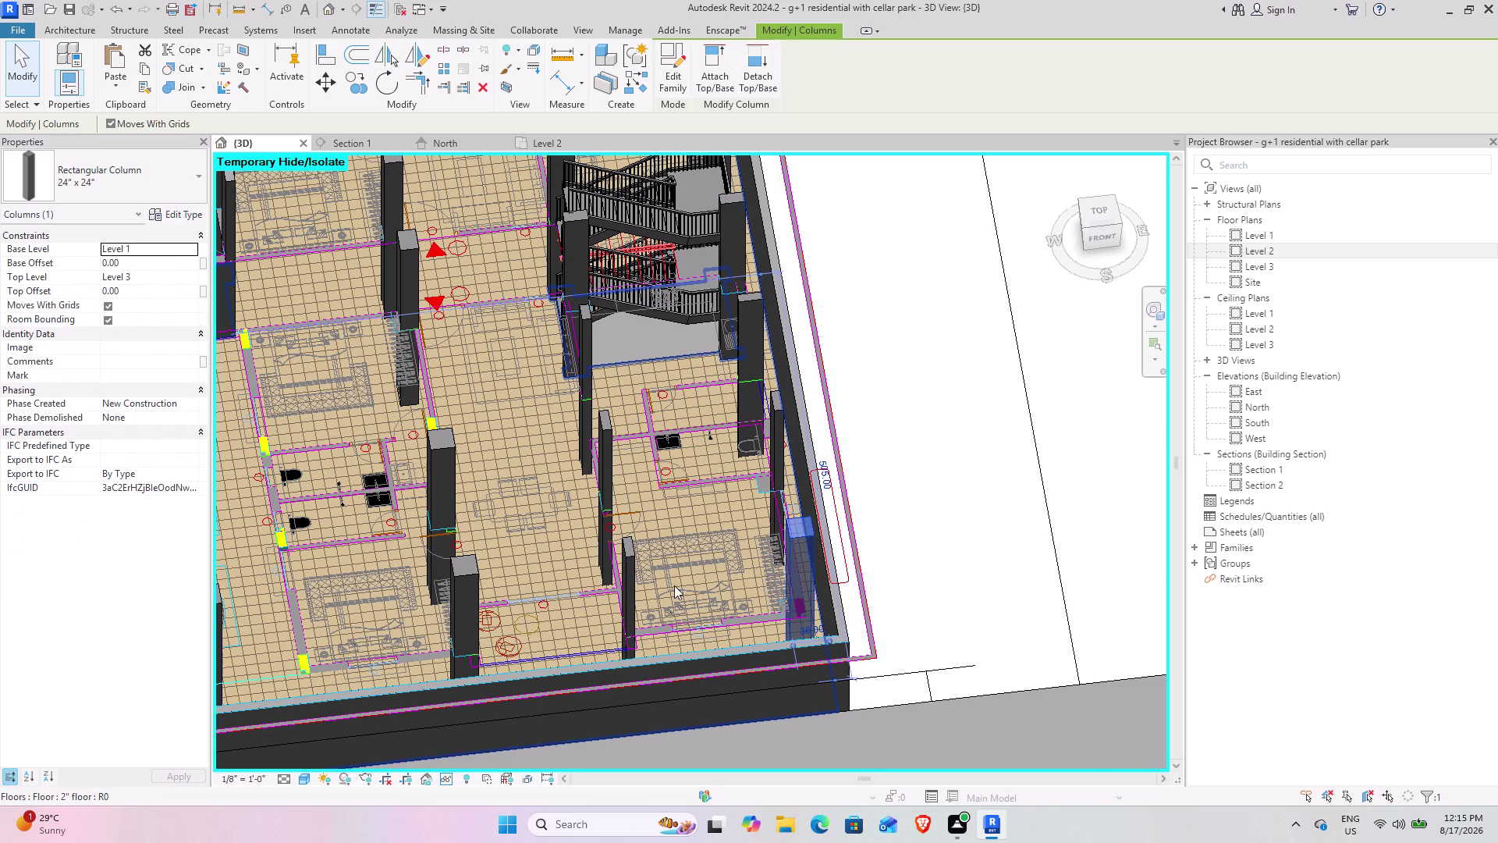
scroll(up, 3)
middle_drag(742, 624, 721, 657)
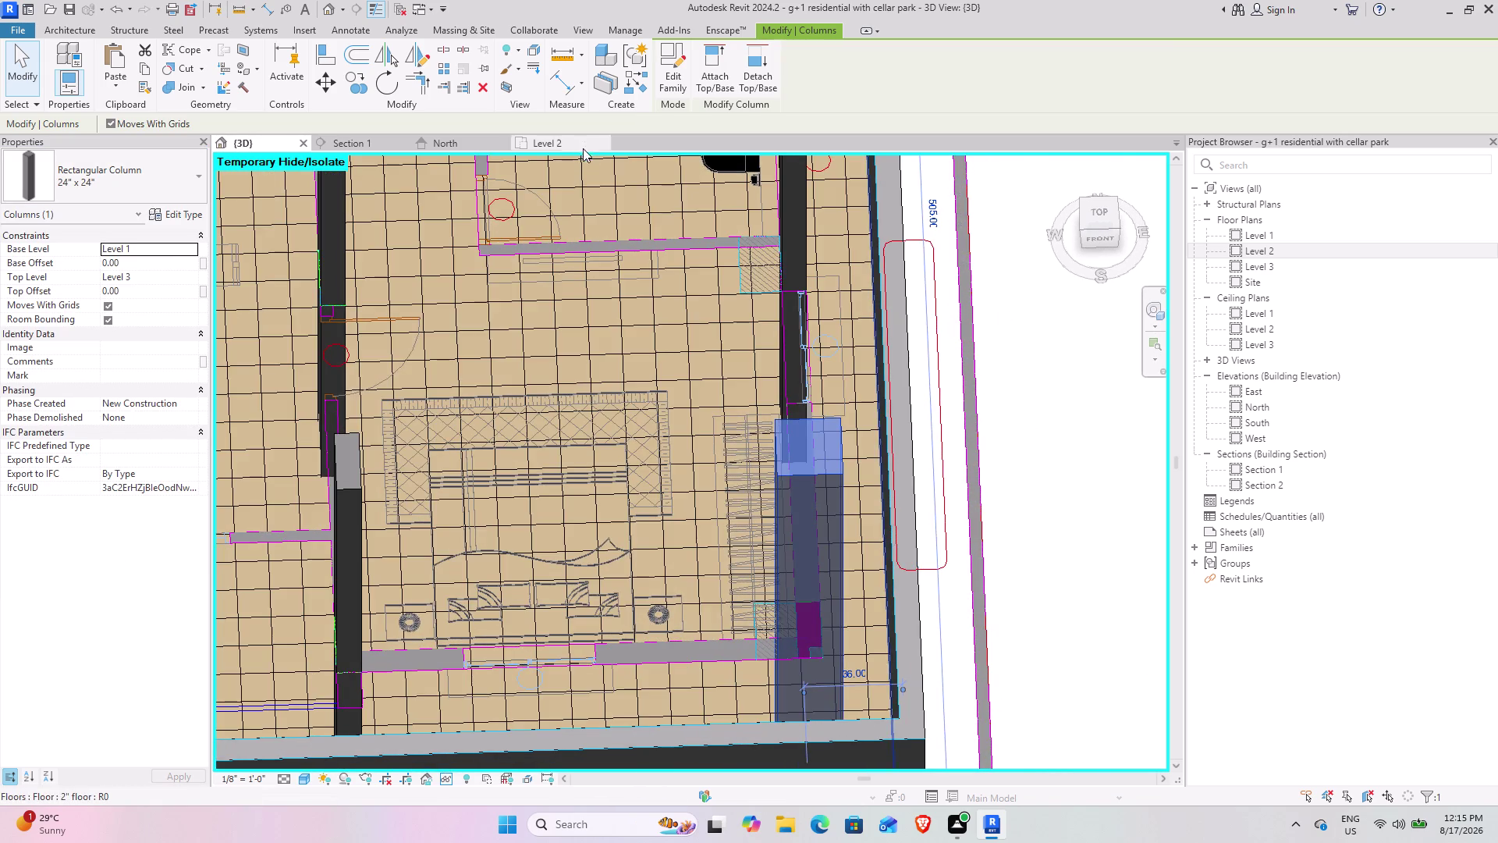
click(564, 140)
scroll(down, 3)
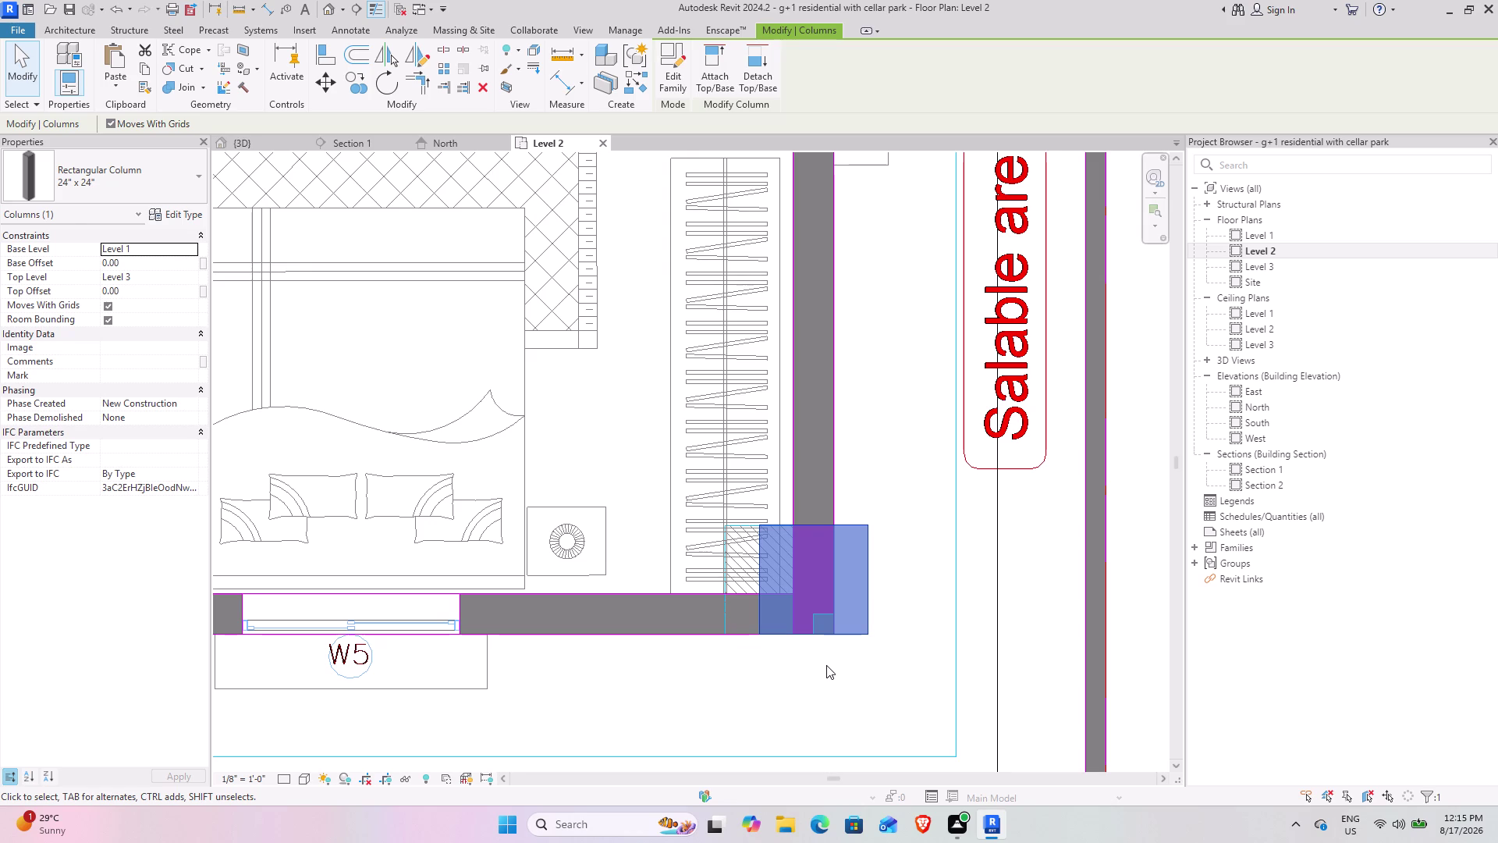
key(ctrl+z)
click(831, 585)
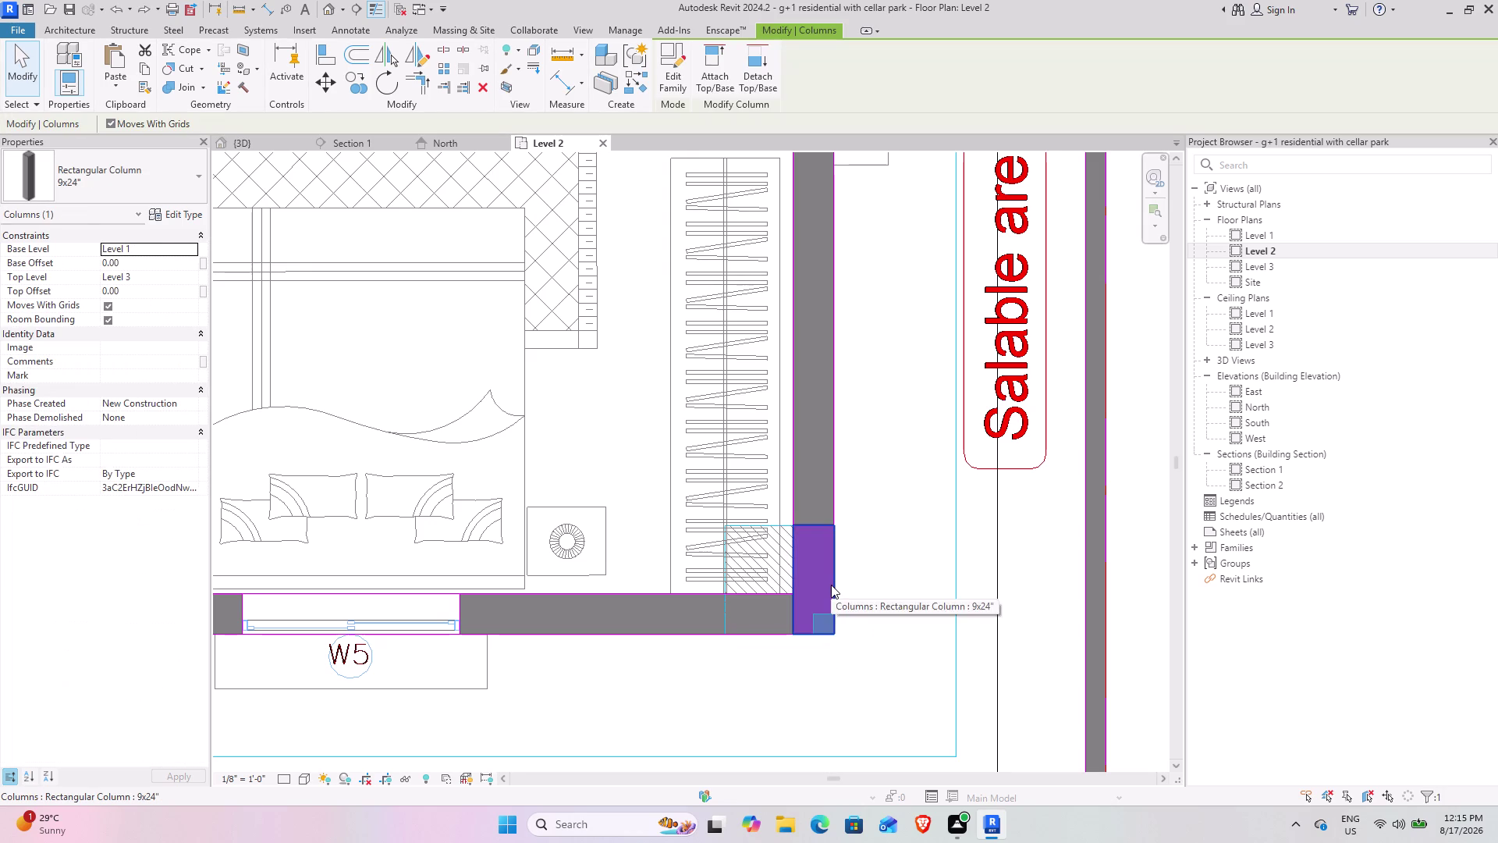
click(238, 136)
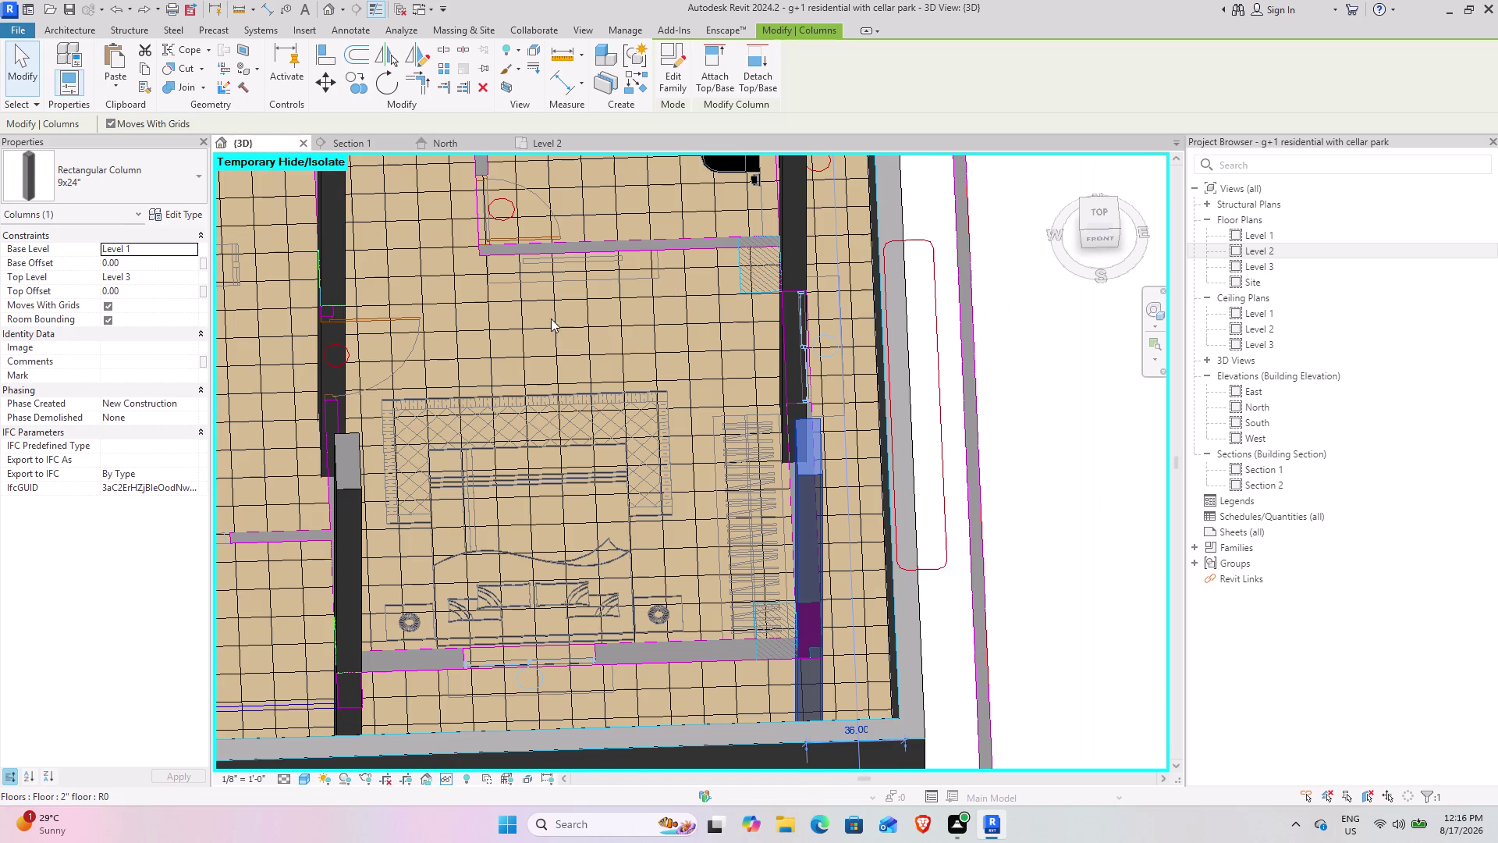
Orbit around the corner column to compare column heights, then clear the selection.
scroll(down, 3)
middle_drag(480, 502, 631, 389)
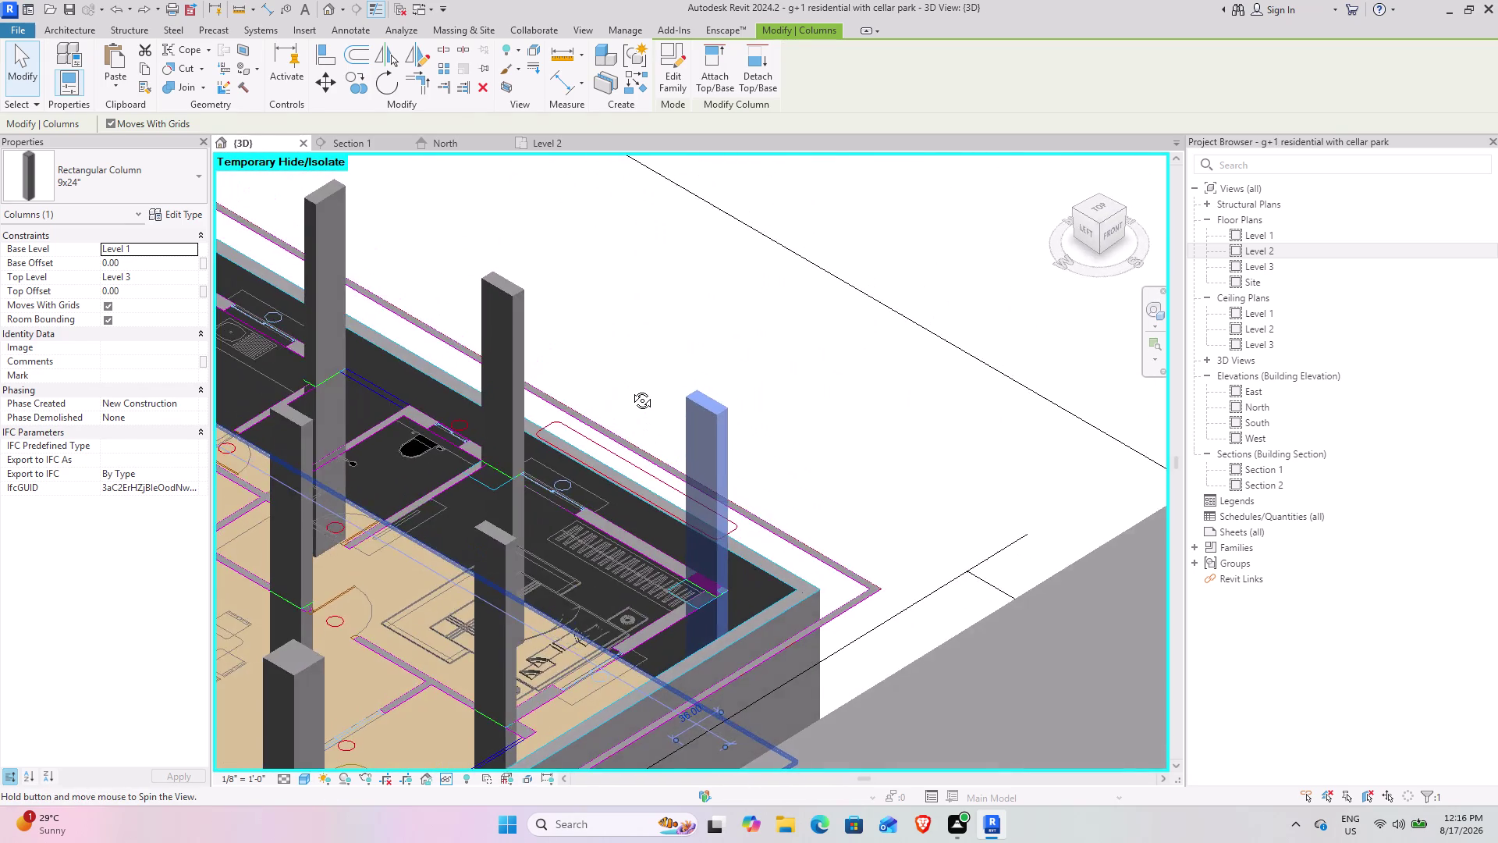
middle_drag(631, 388, 588, 511)
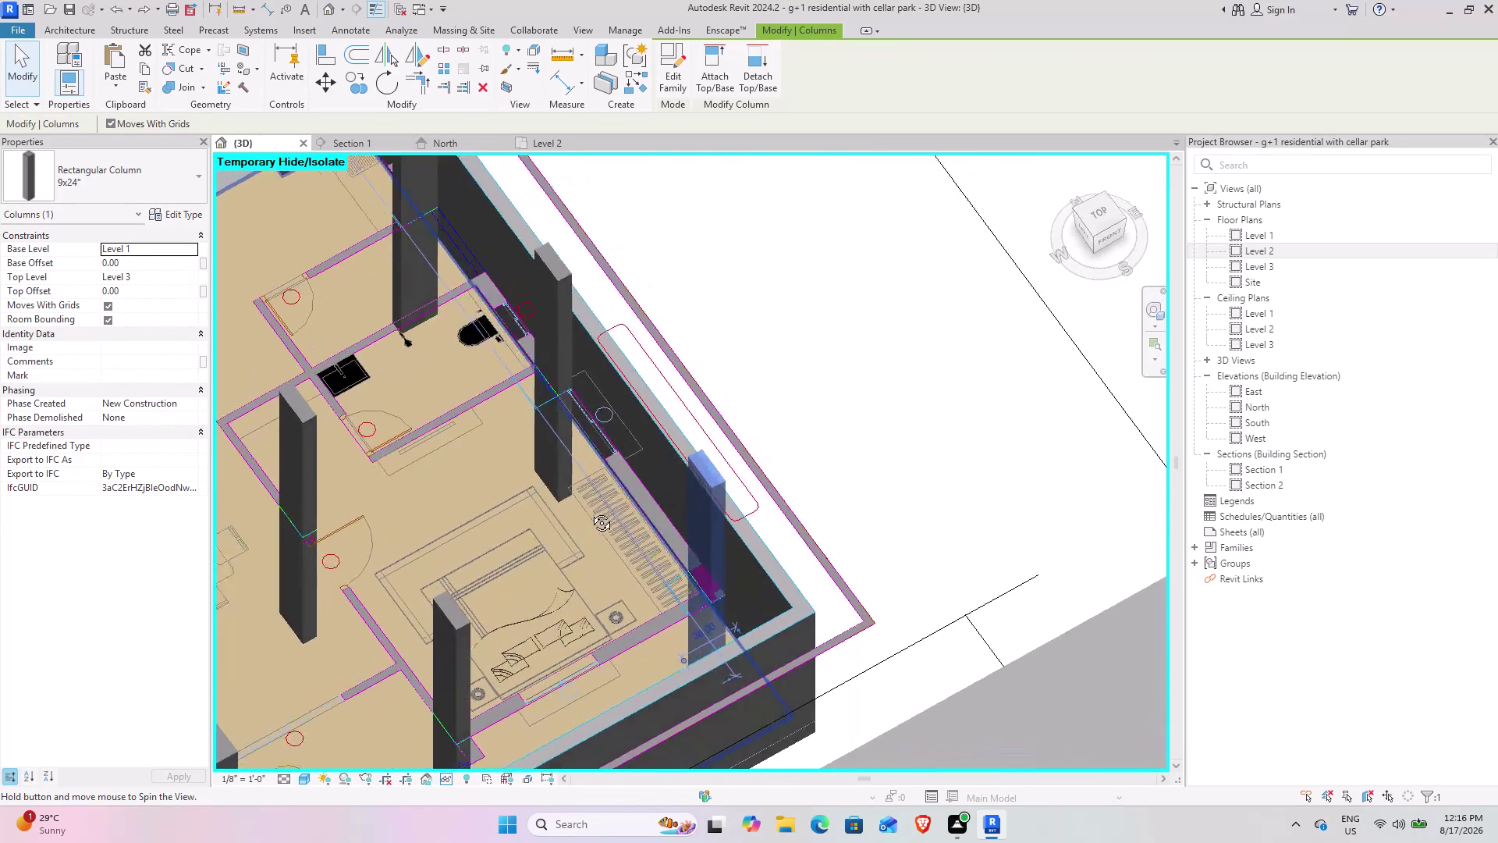
middle_drag(589, 511, 469, 522)
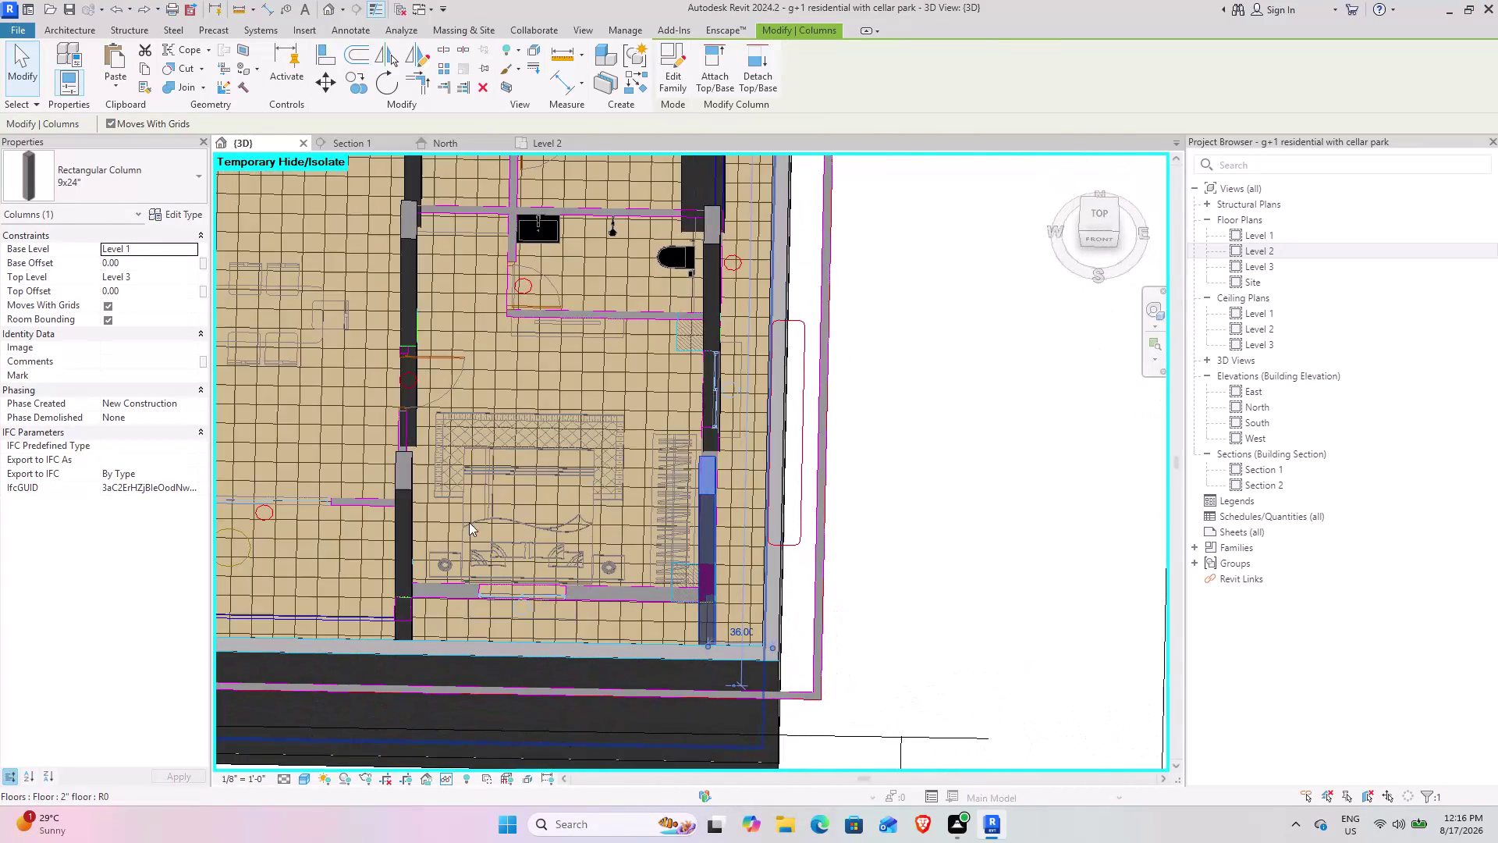
middle_drag(465, 521, 652, 372)
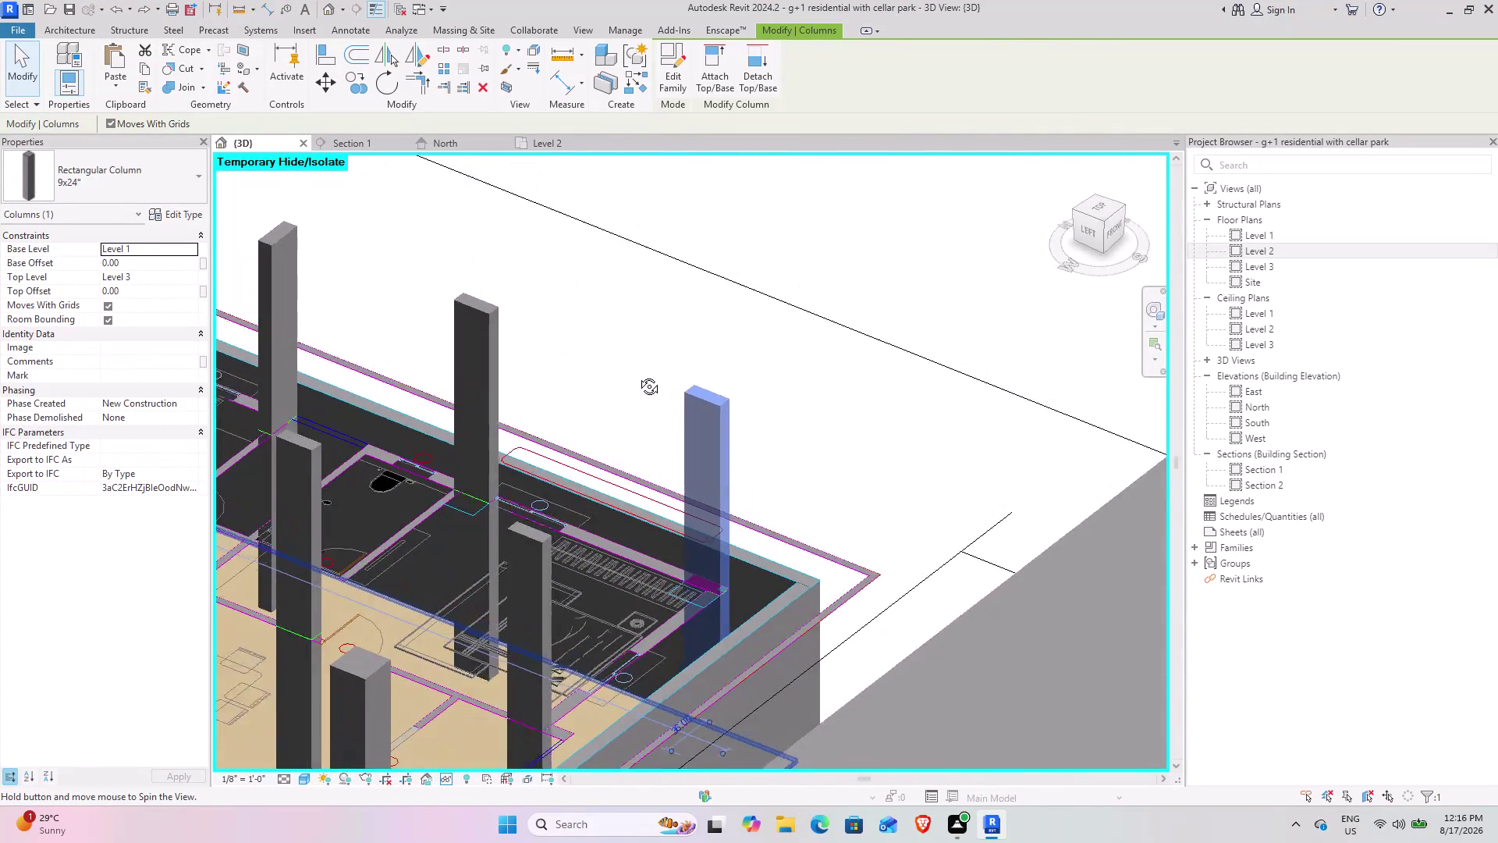
middle_drag(653, 373, 506, 342)
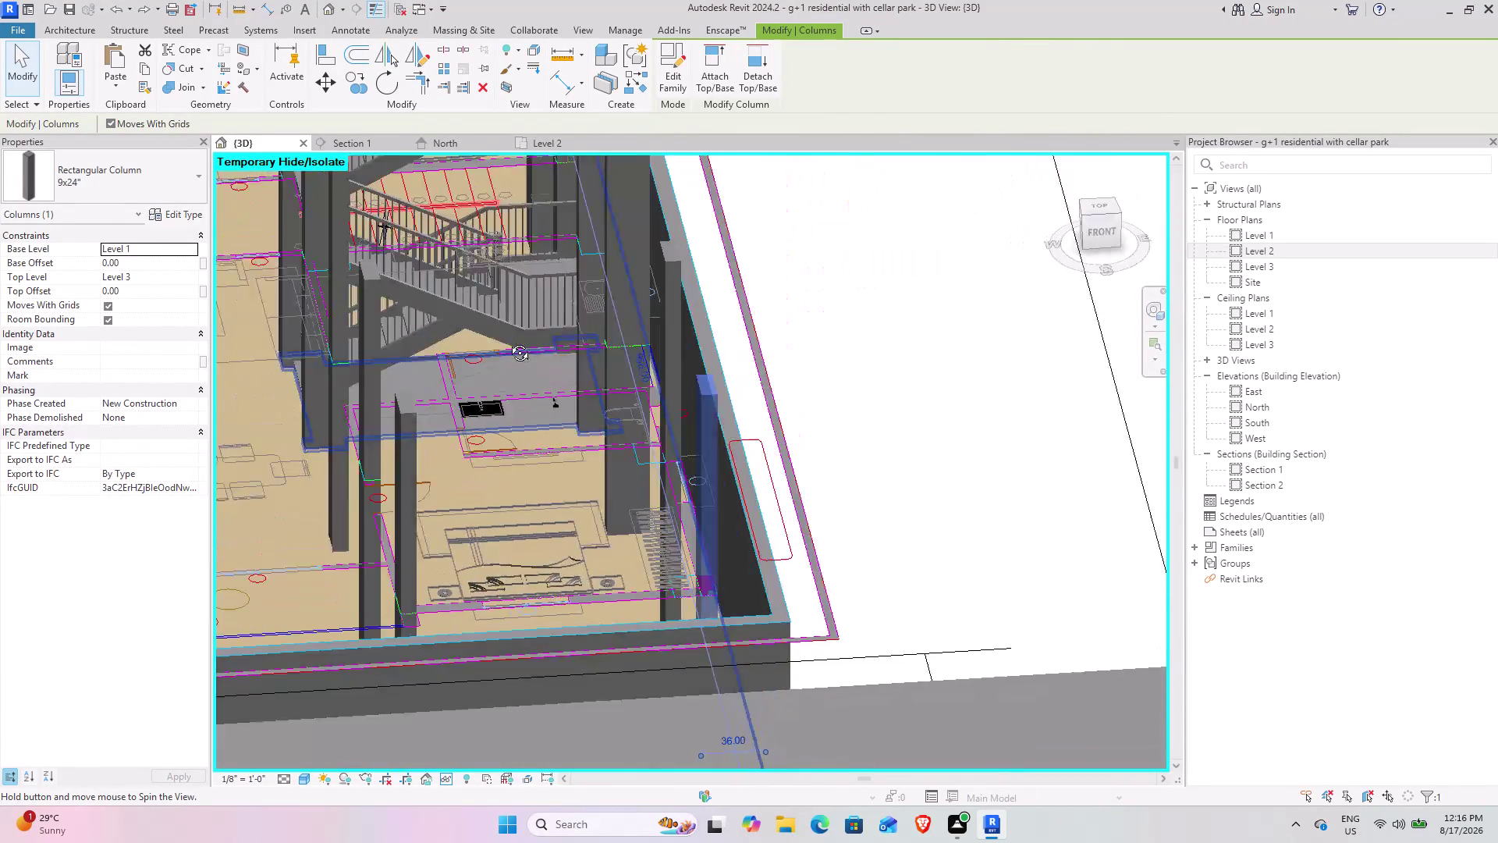
middle_drag(505, 342, 530, 337)
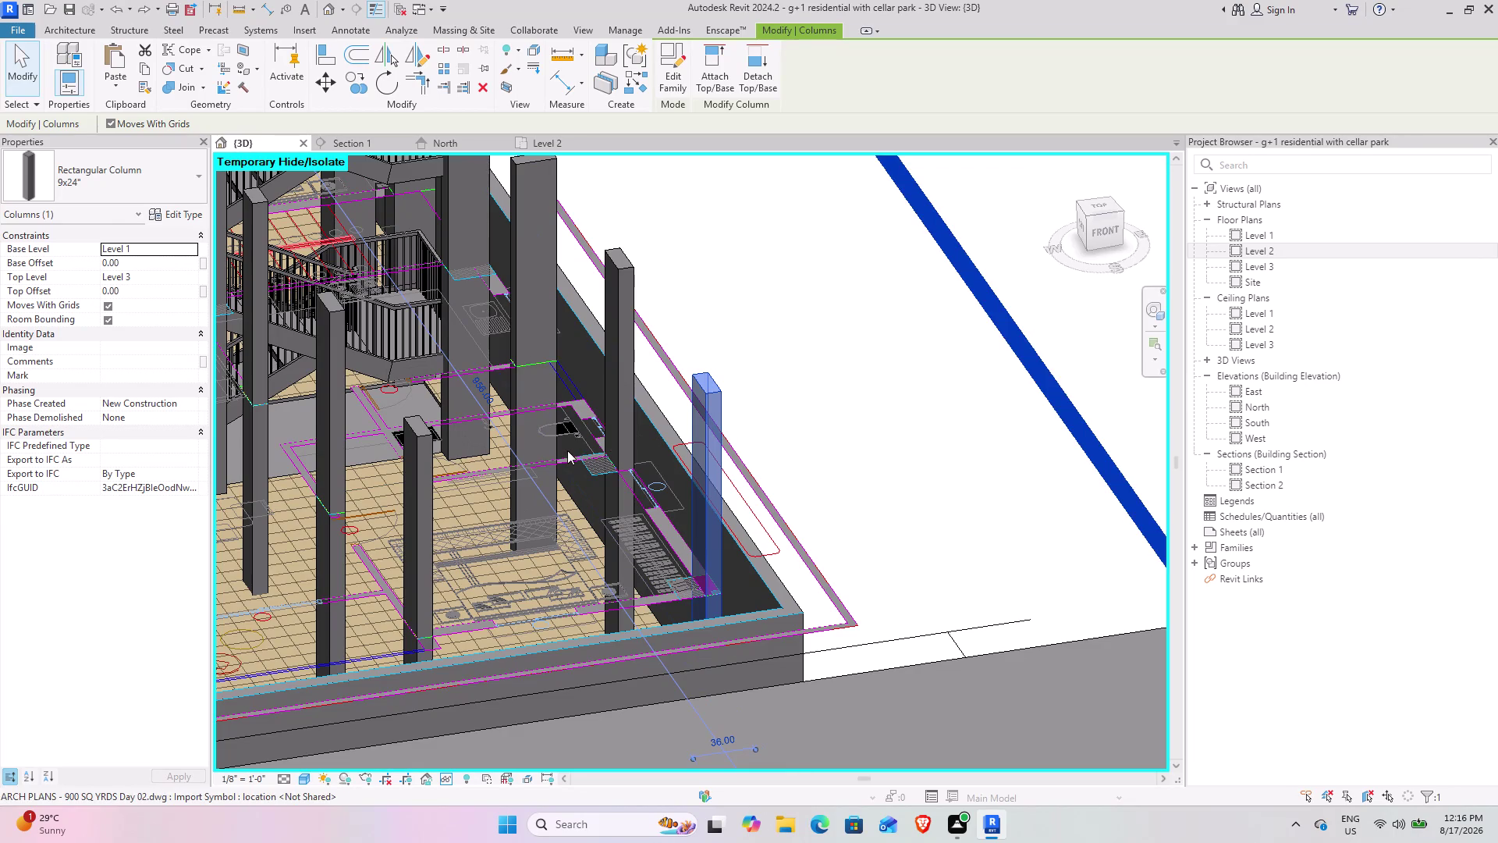
middle_drag(565, 452, 570, 467)
click(821, 402)
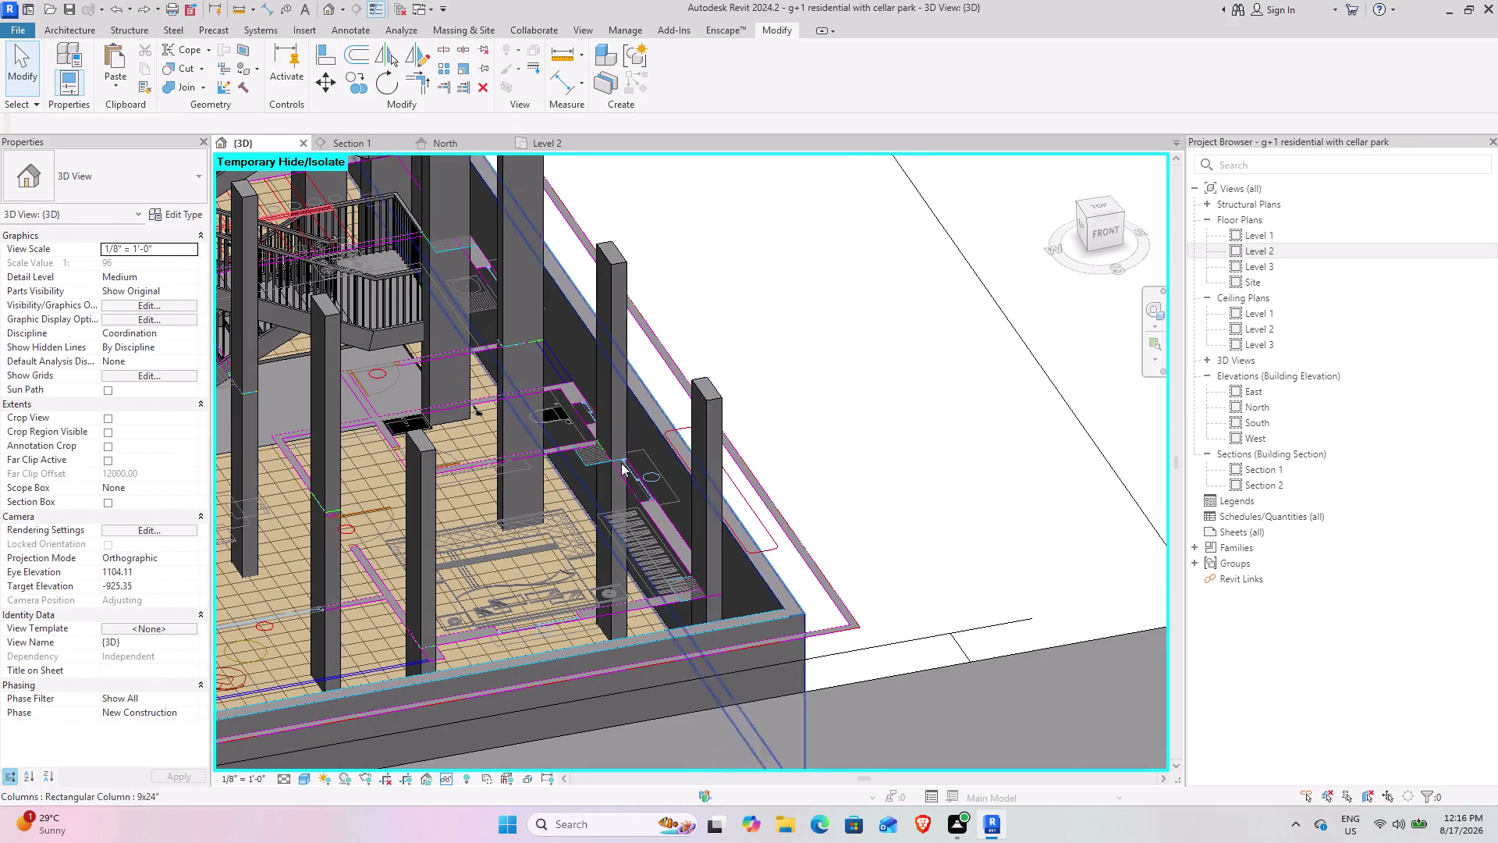
Orbit toward the stair area, then switch to the Level 2 floor plan.
scroll(down, 3)
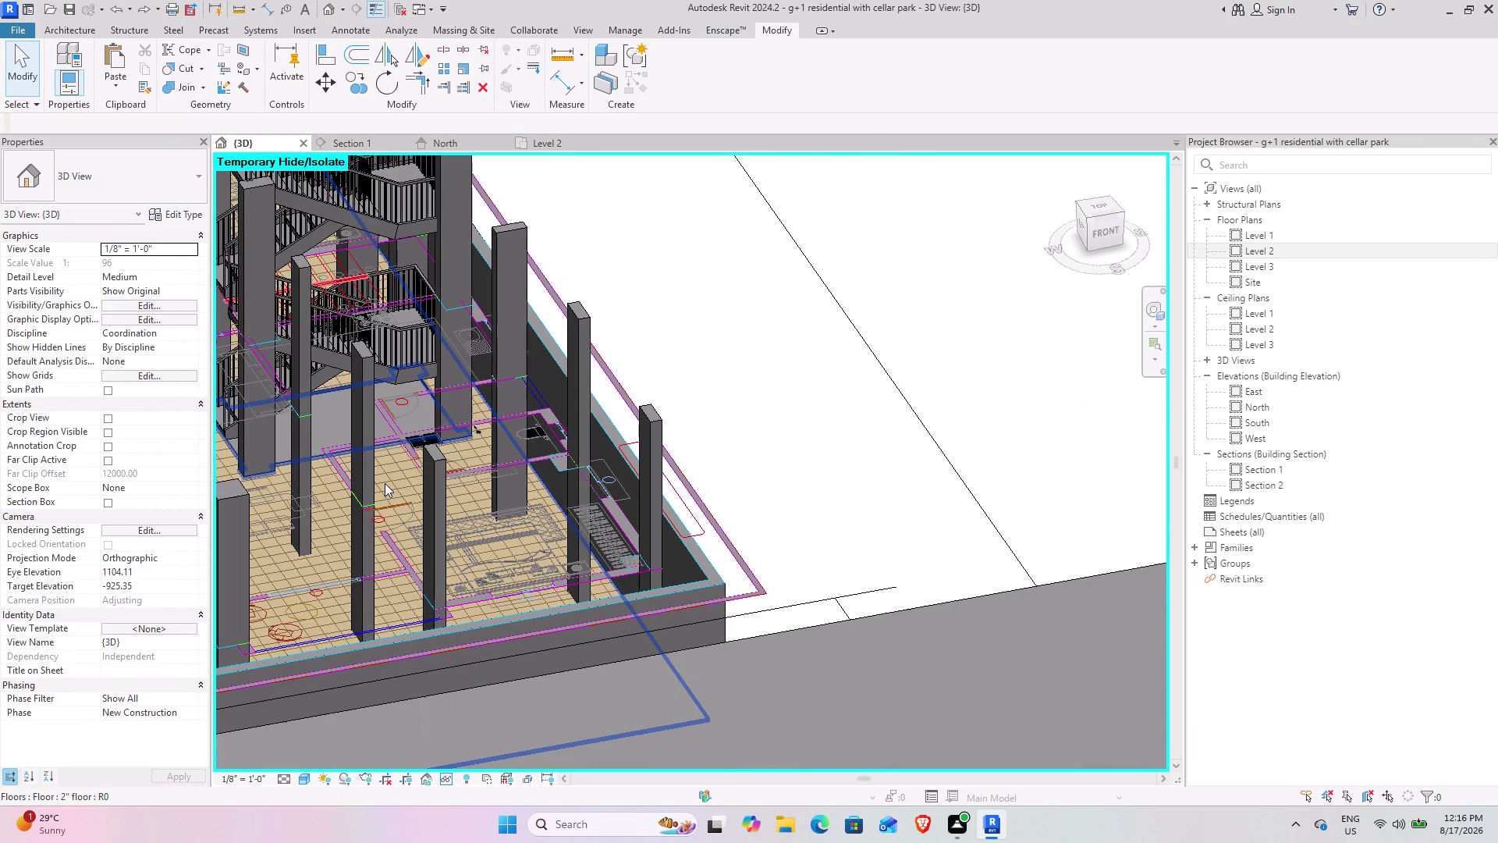
middle_drag(387, 483, 474, 466)
middle_drag(395, 480, 637, 443)
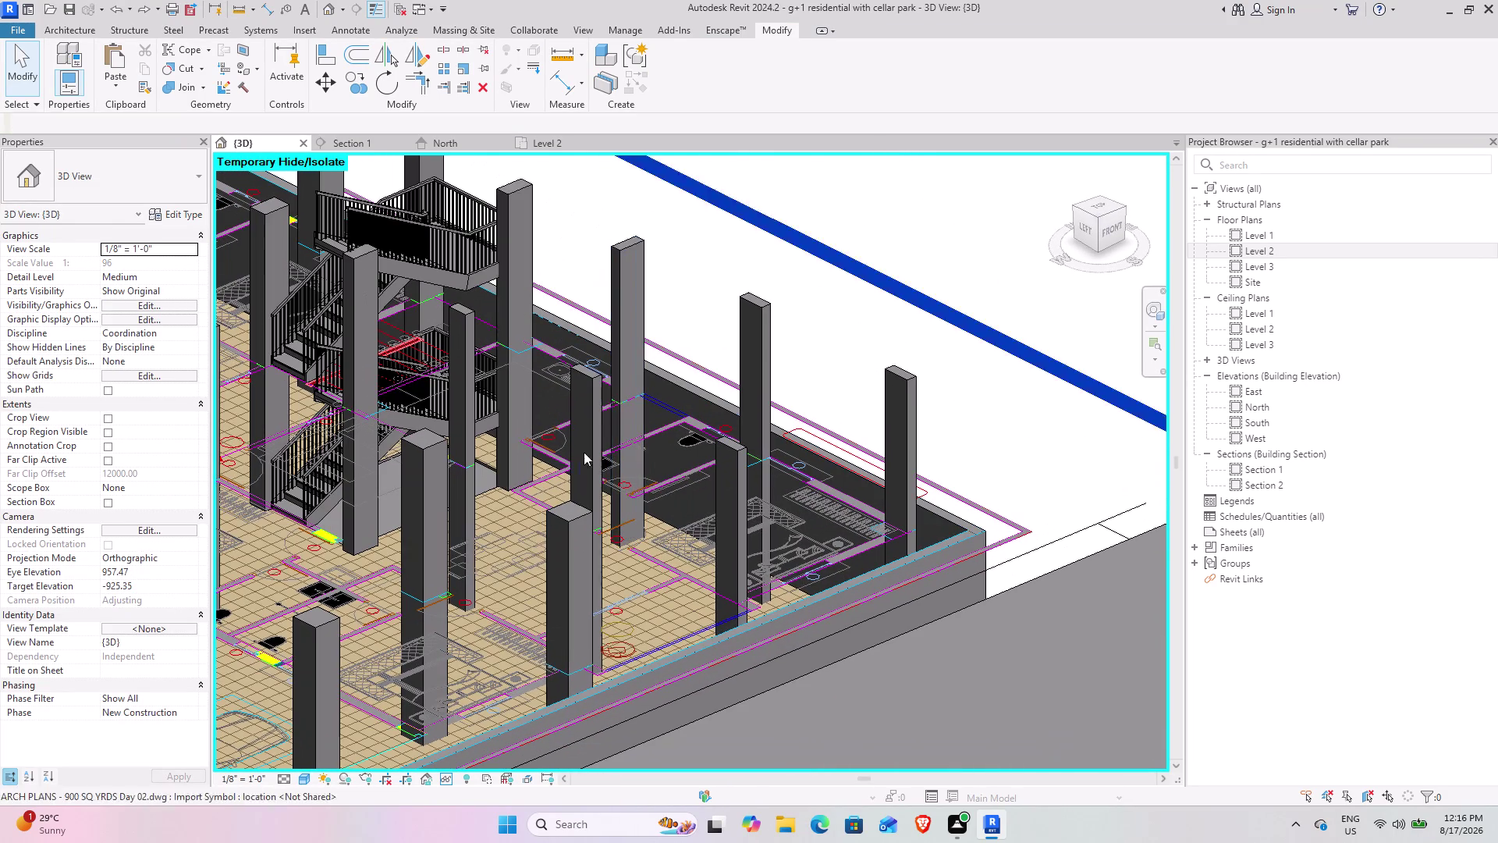
click(558, 146)
scroll(down, 3)
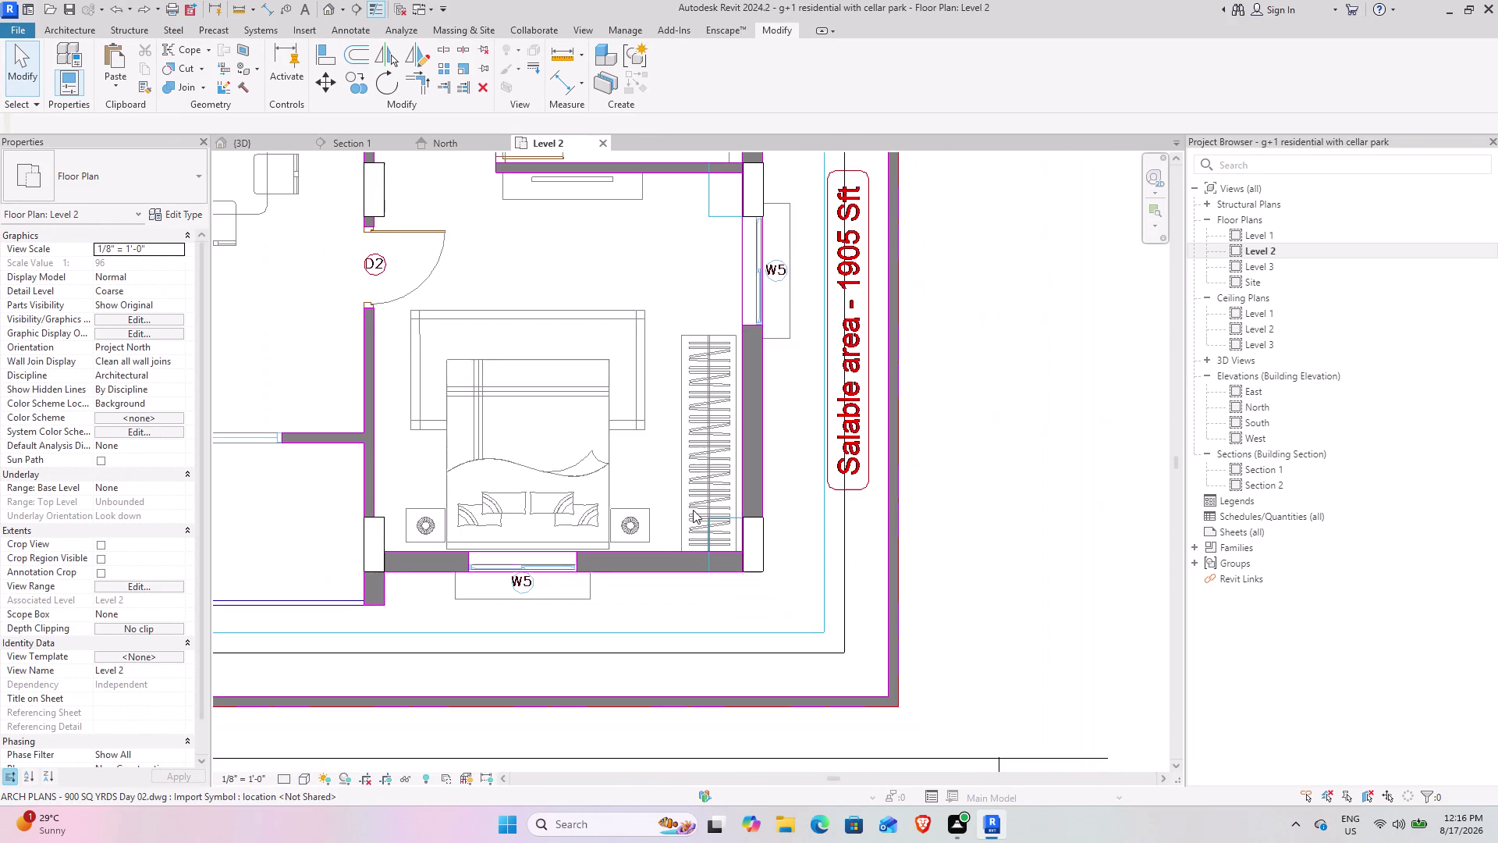
middle_drag(589, 490, 622, 532)
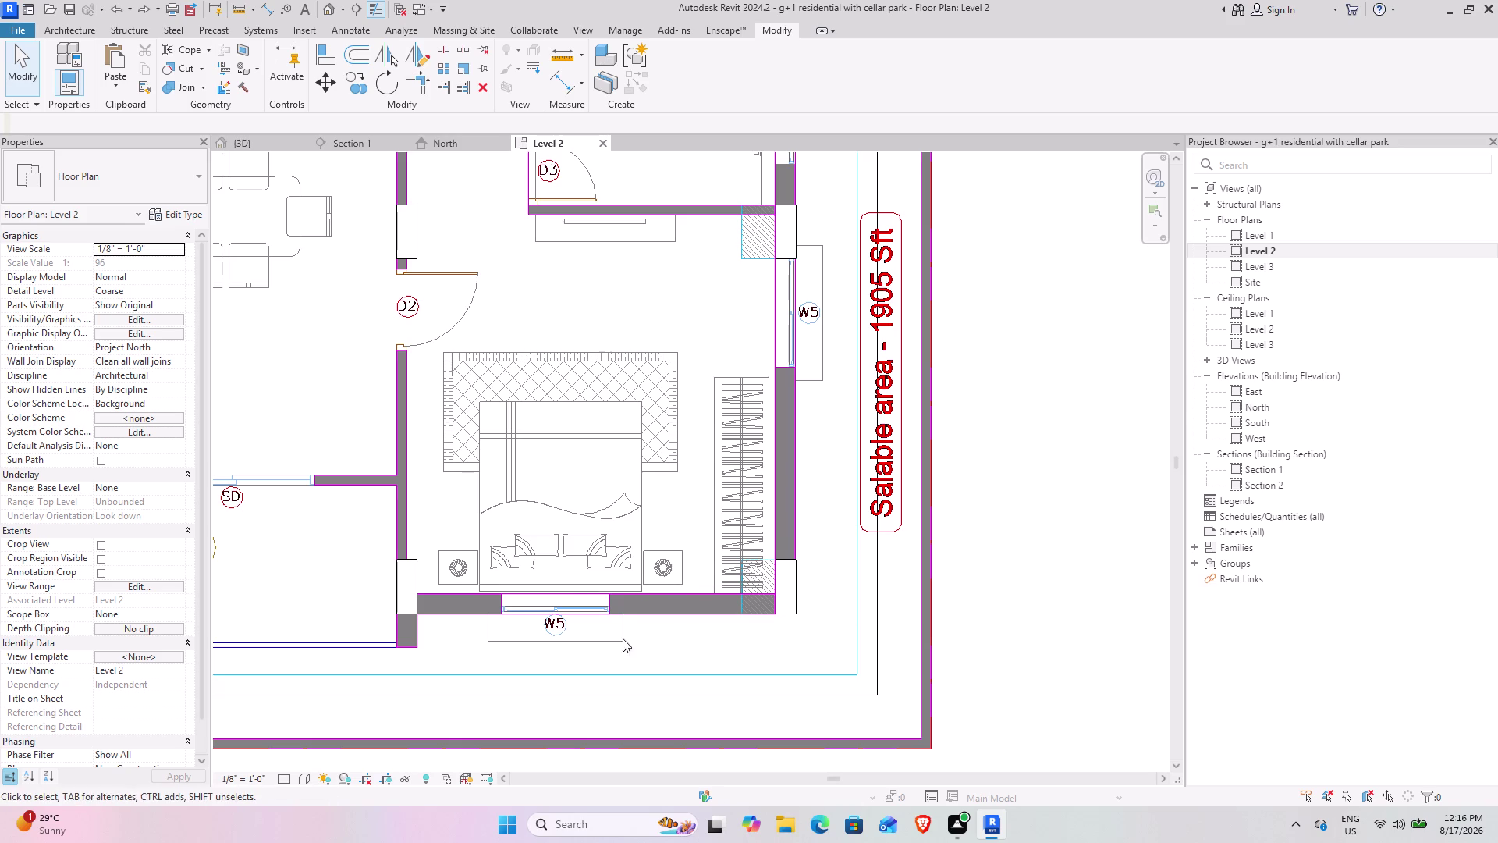
scroll(down, 3)
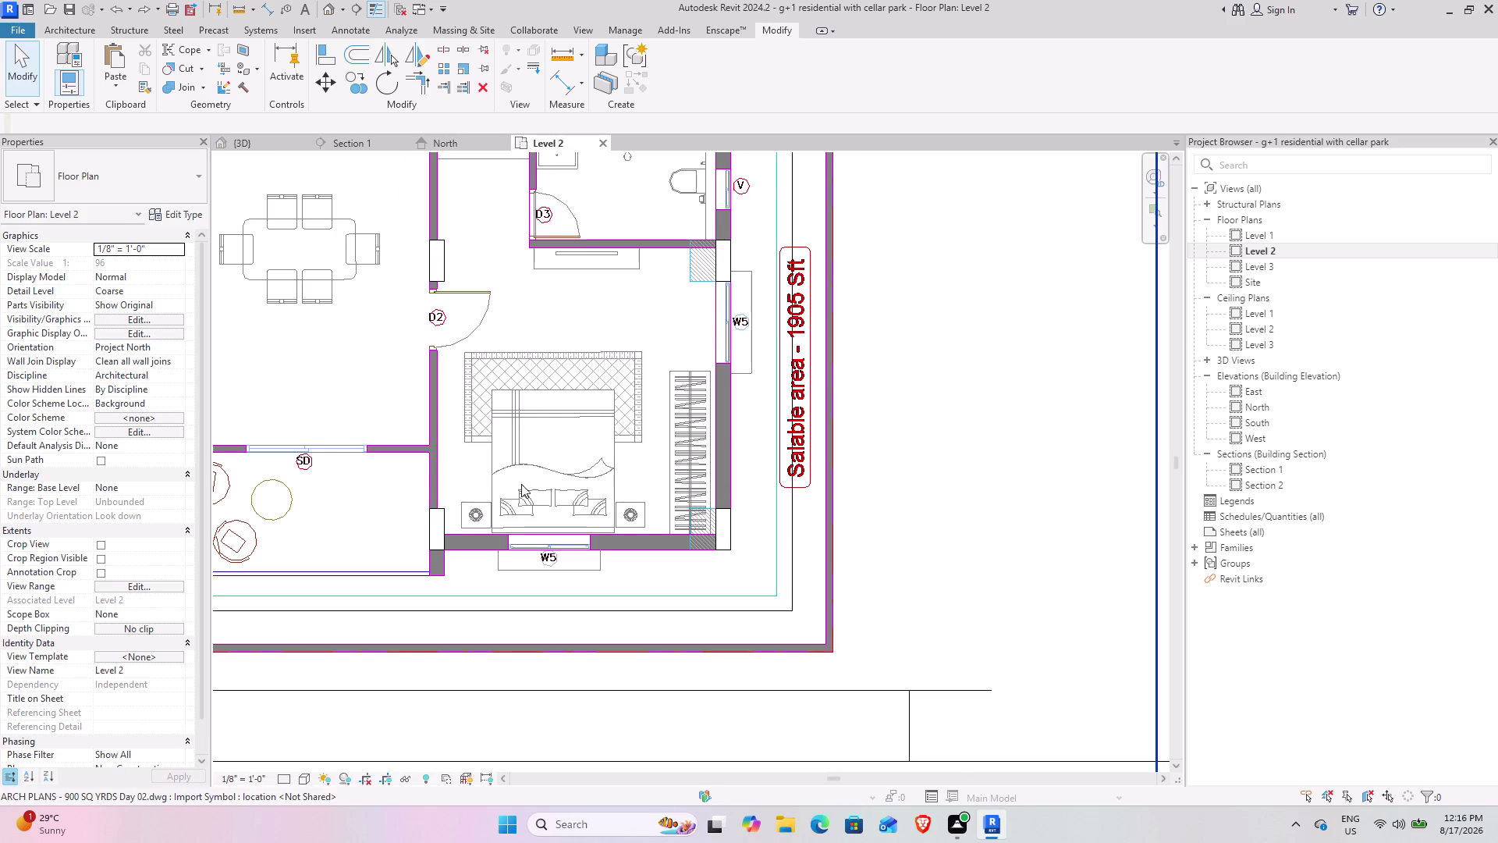
middle_drag(454, 468, 583, 429)
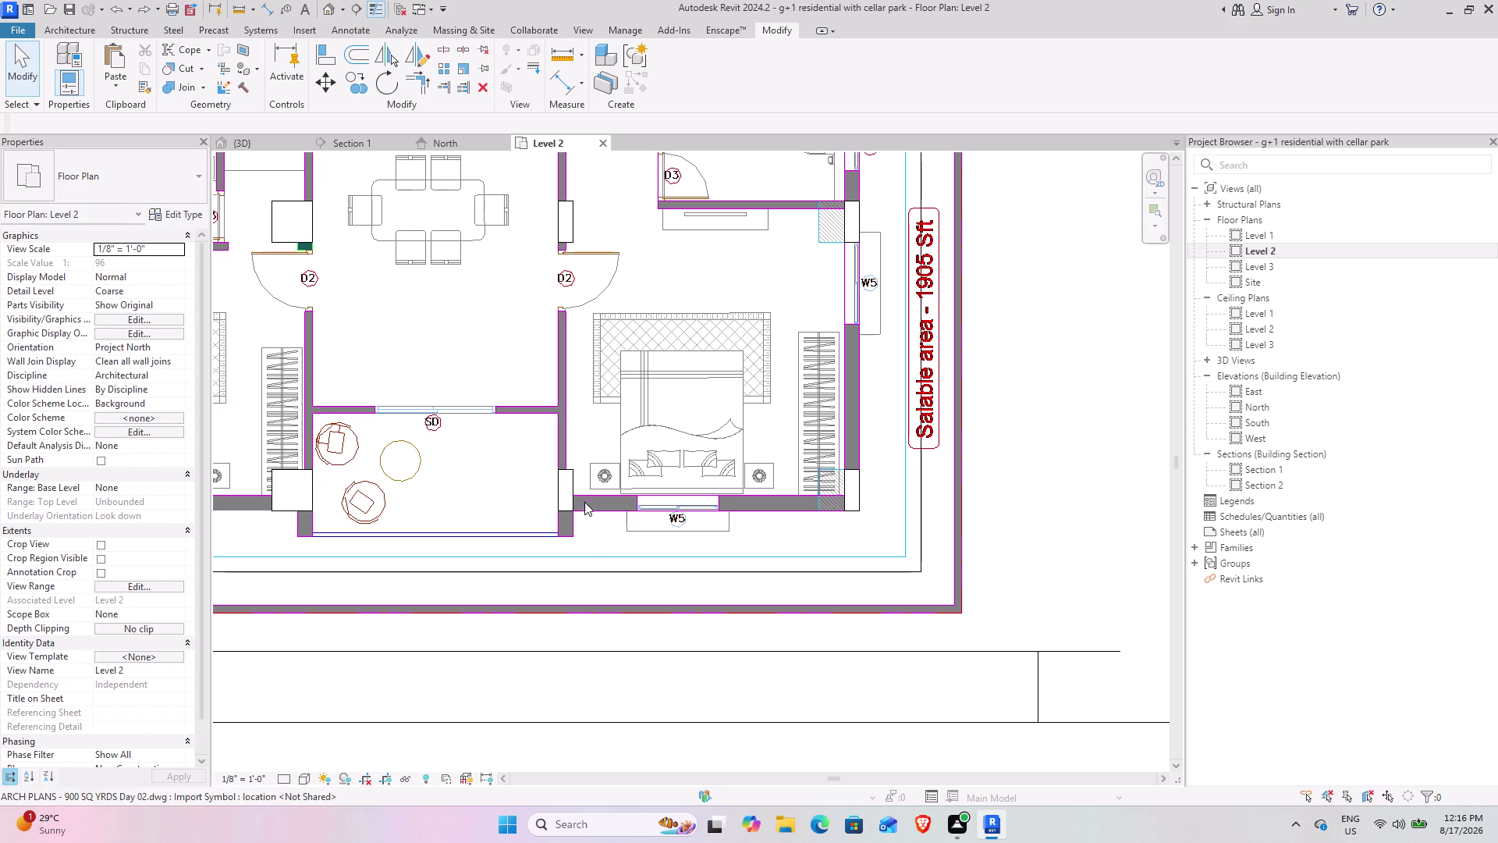
scroll(down, 3)
middle_drag(591, 273, 629, 413)
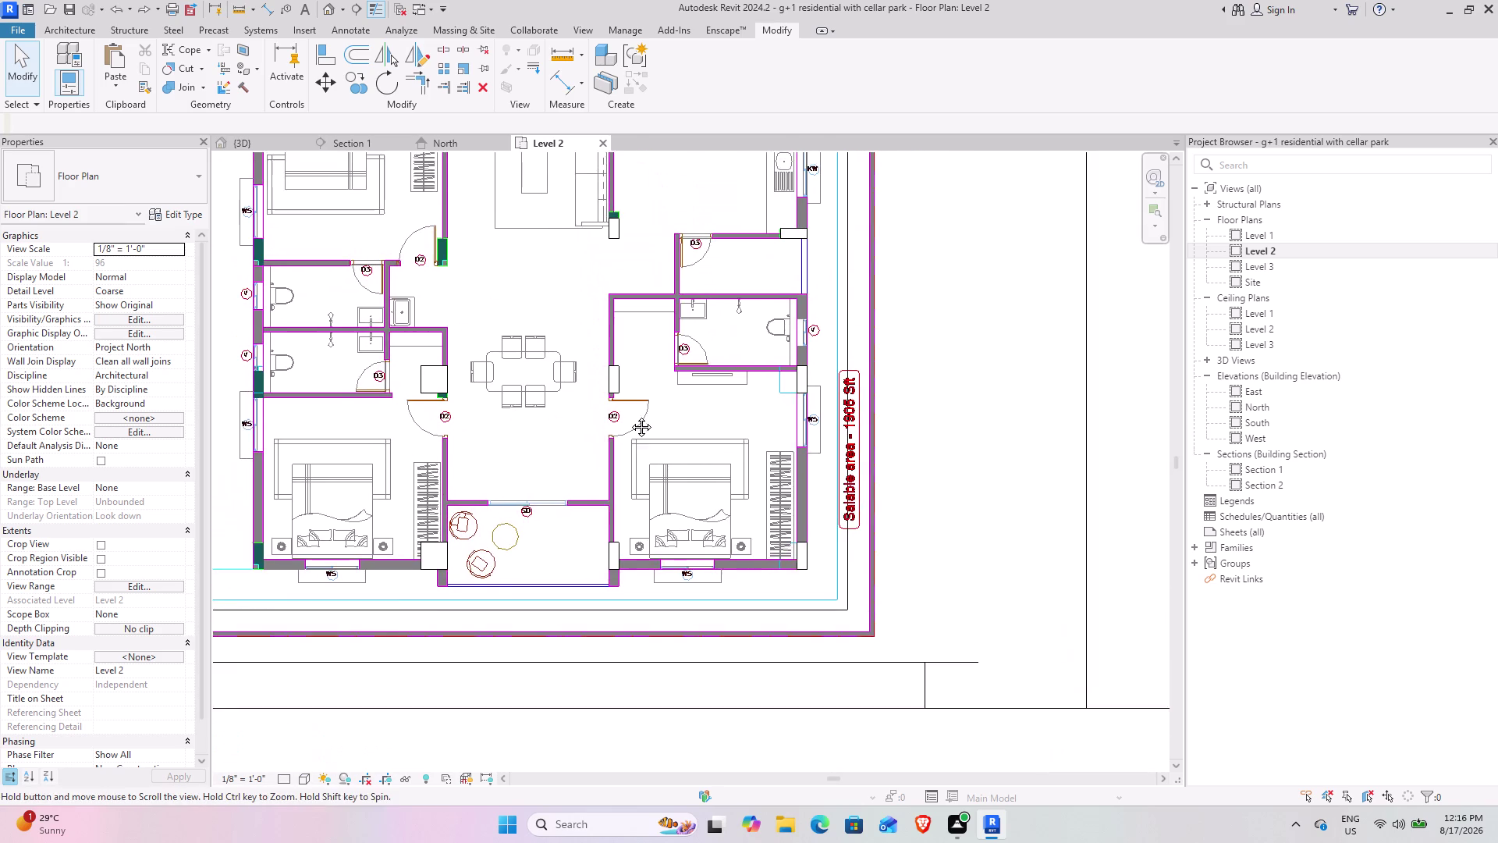
middle_drag(630, 413, 629, 415)
middle_drag(540, 336, 583, 419)
middle_drag(434, 410, 540, 443)
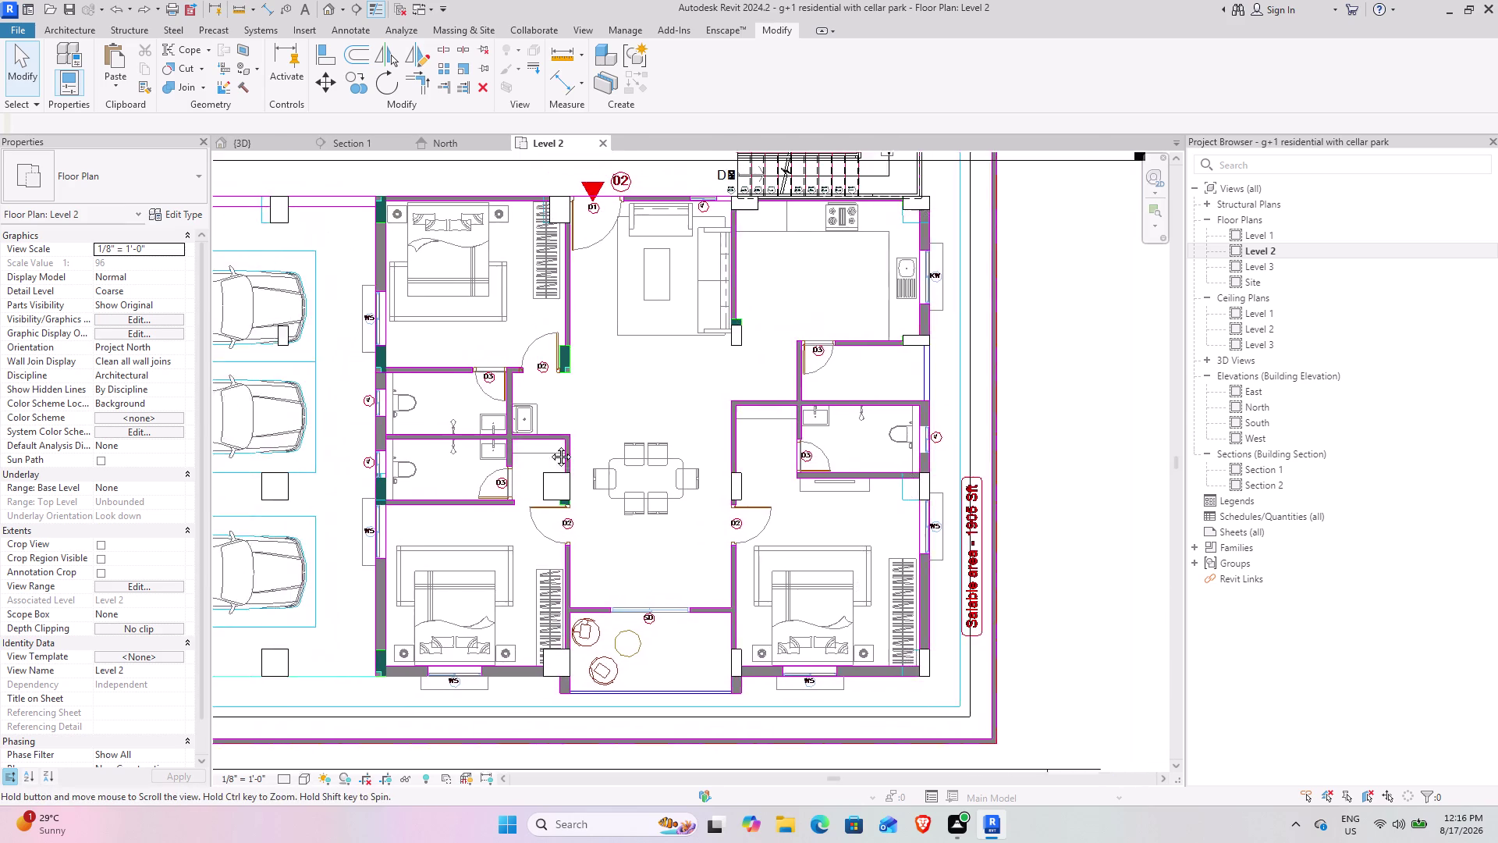
middle_drag(540, 442, 582, 458)
scroll(down, 3)
middle_drag(488, 443, 504, 506)
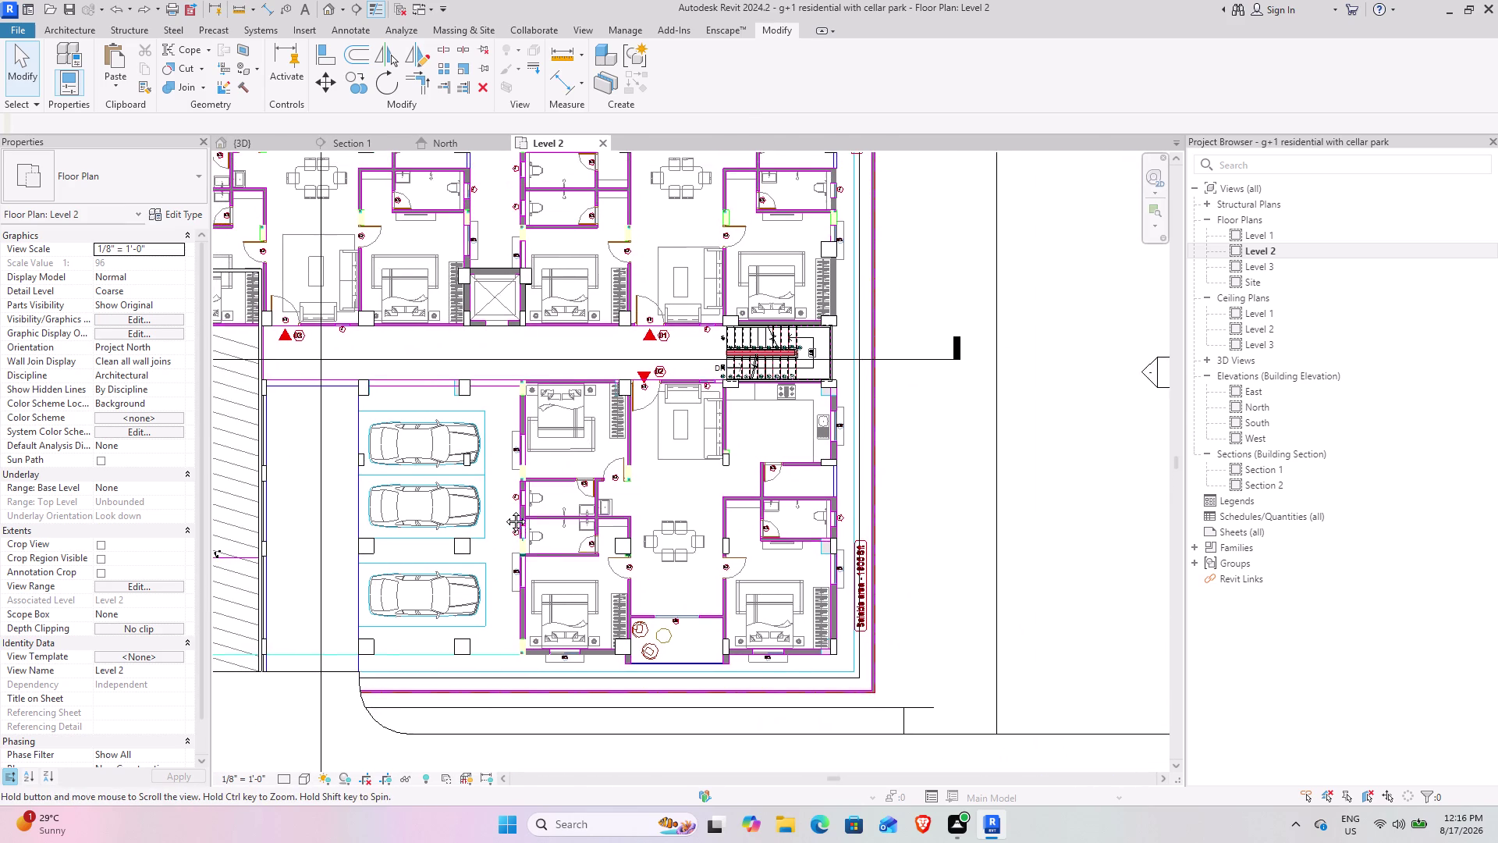
middle_drag(504, 507, 515, 568)
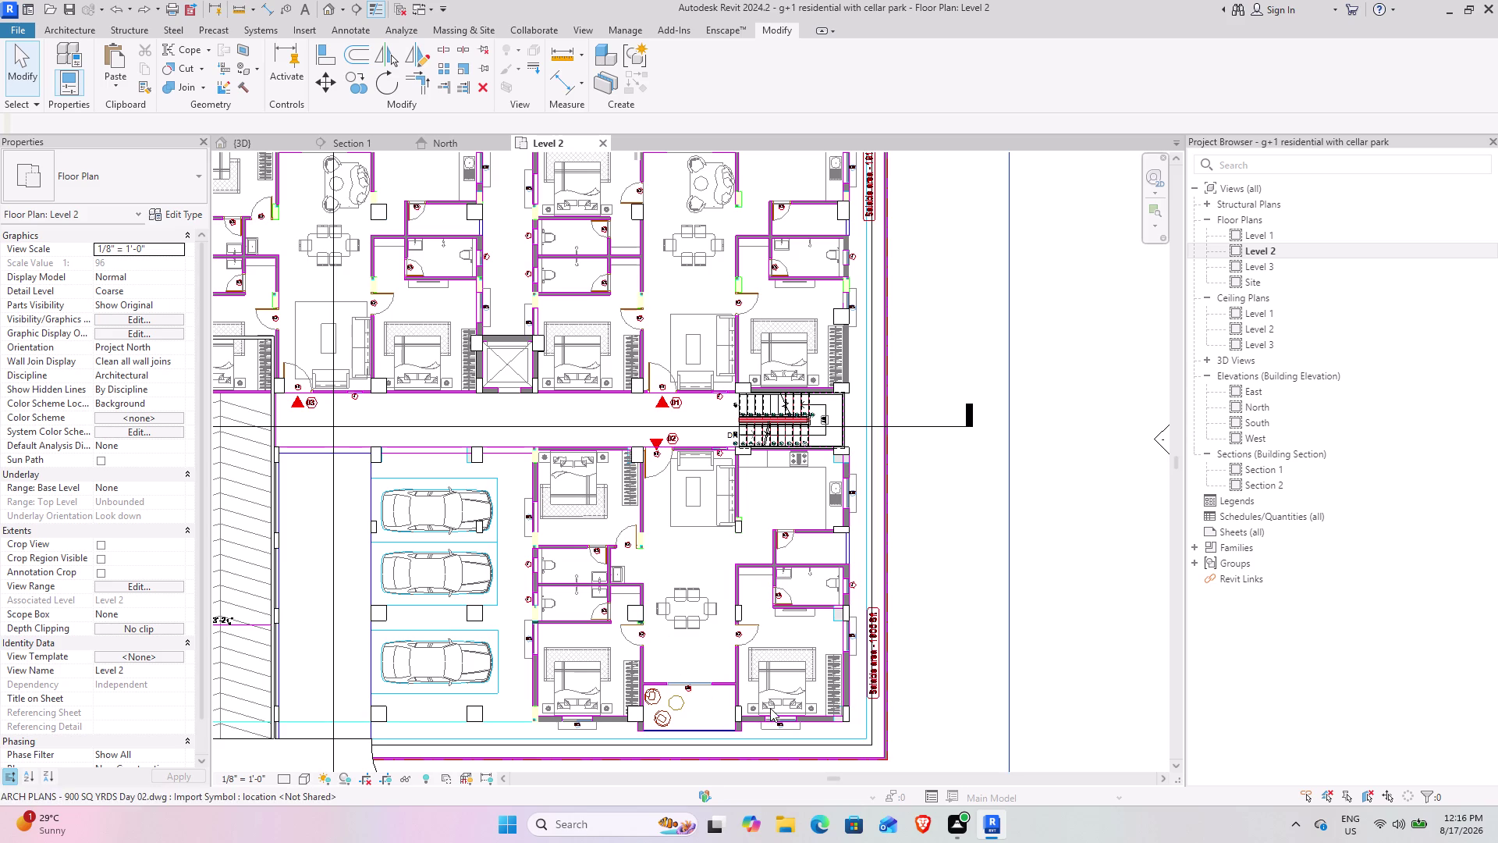
scroll(up, 3)
middle_drag(714, 646, 614, 473)
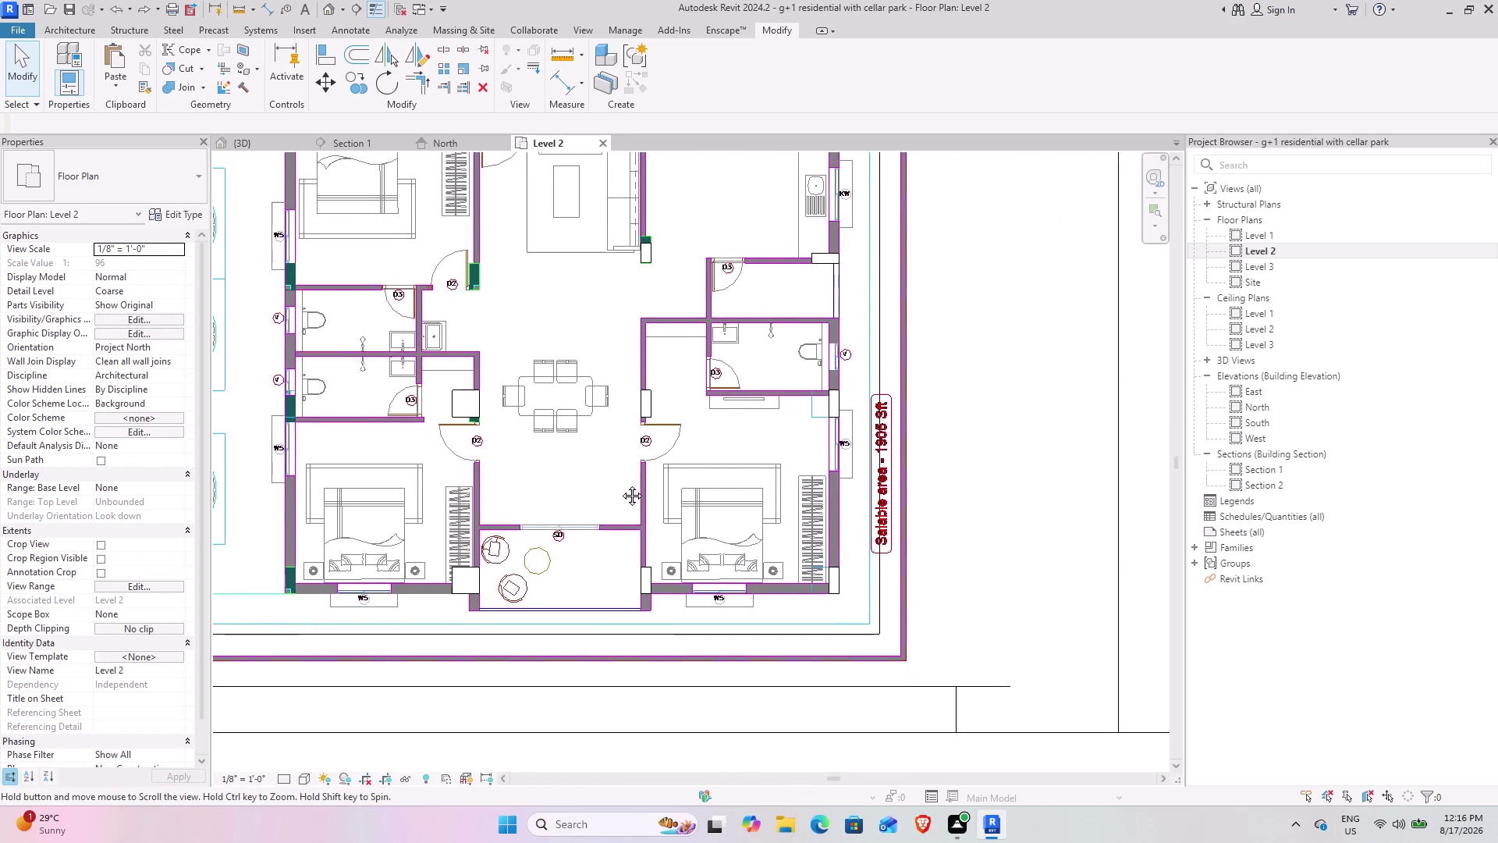
middle_drag(615, 473, 644, 528)
middle_drag(593, 484, 626, 497)
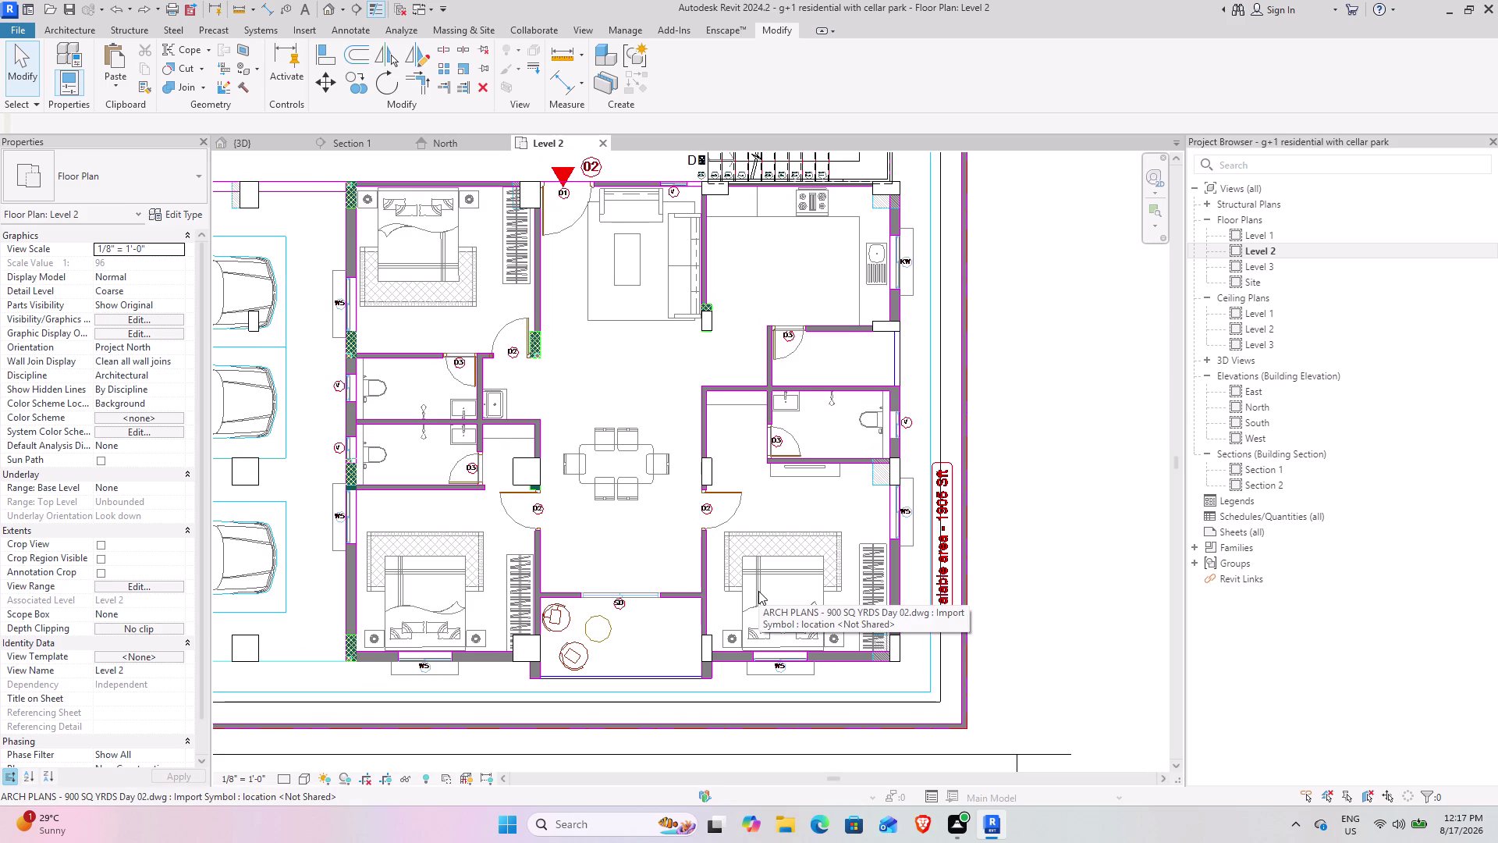
scroll(up, 3)
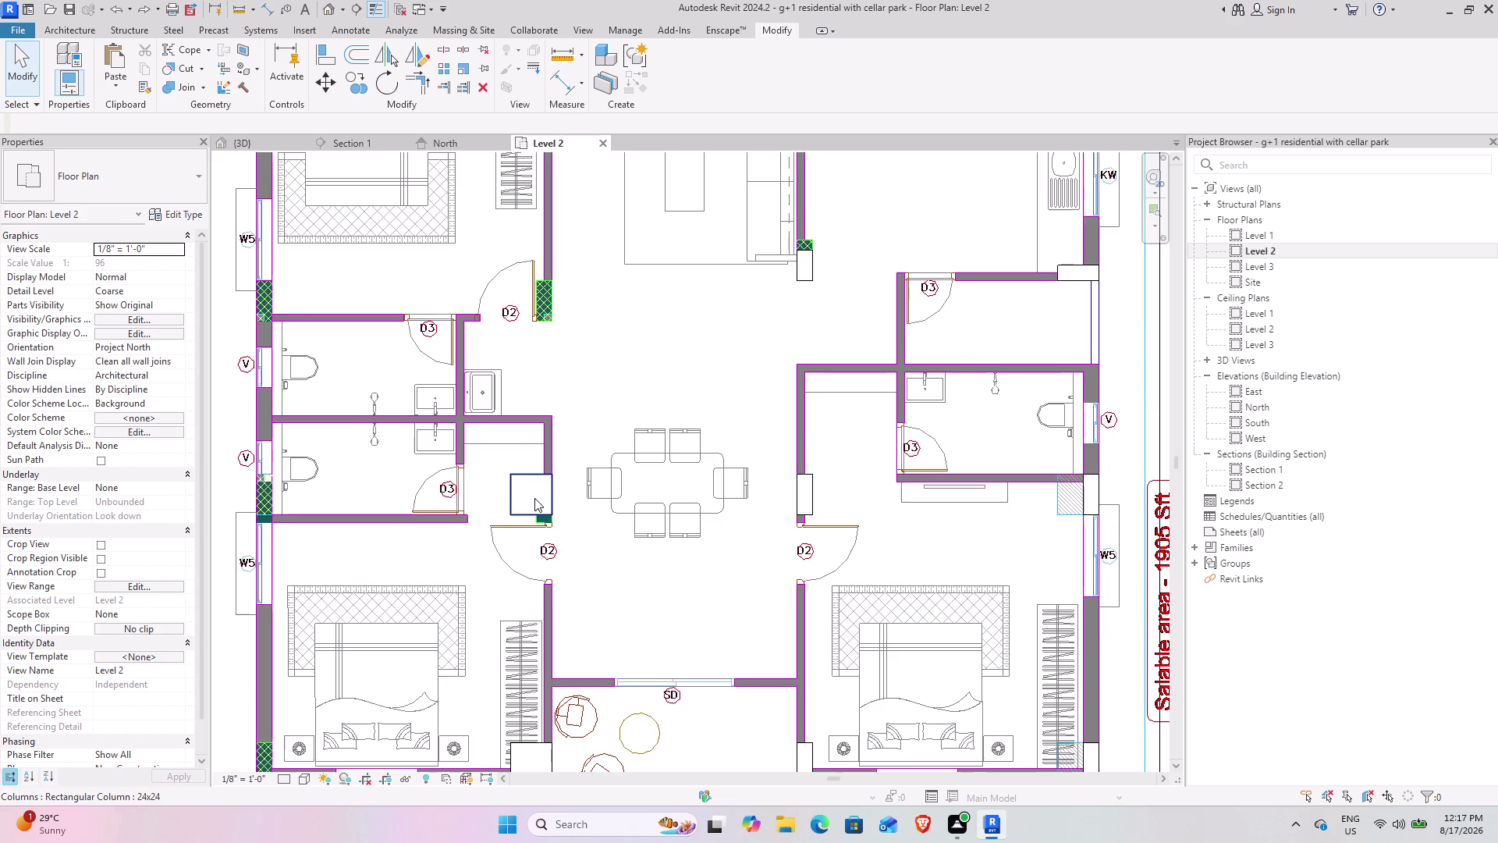
scroll(up, 3)
click(586, 537)
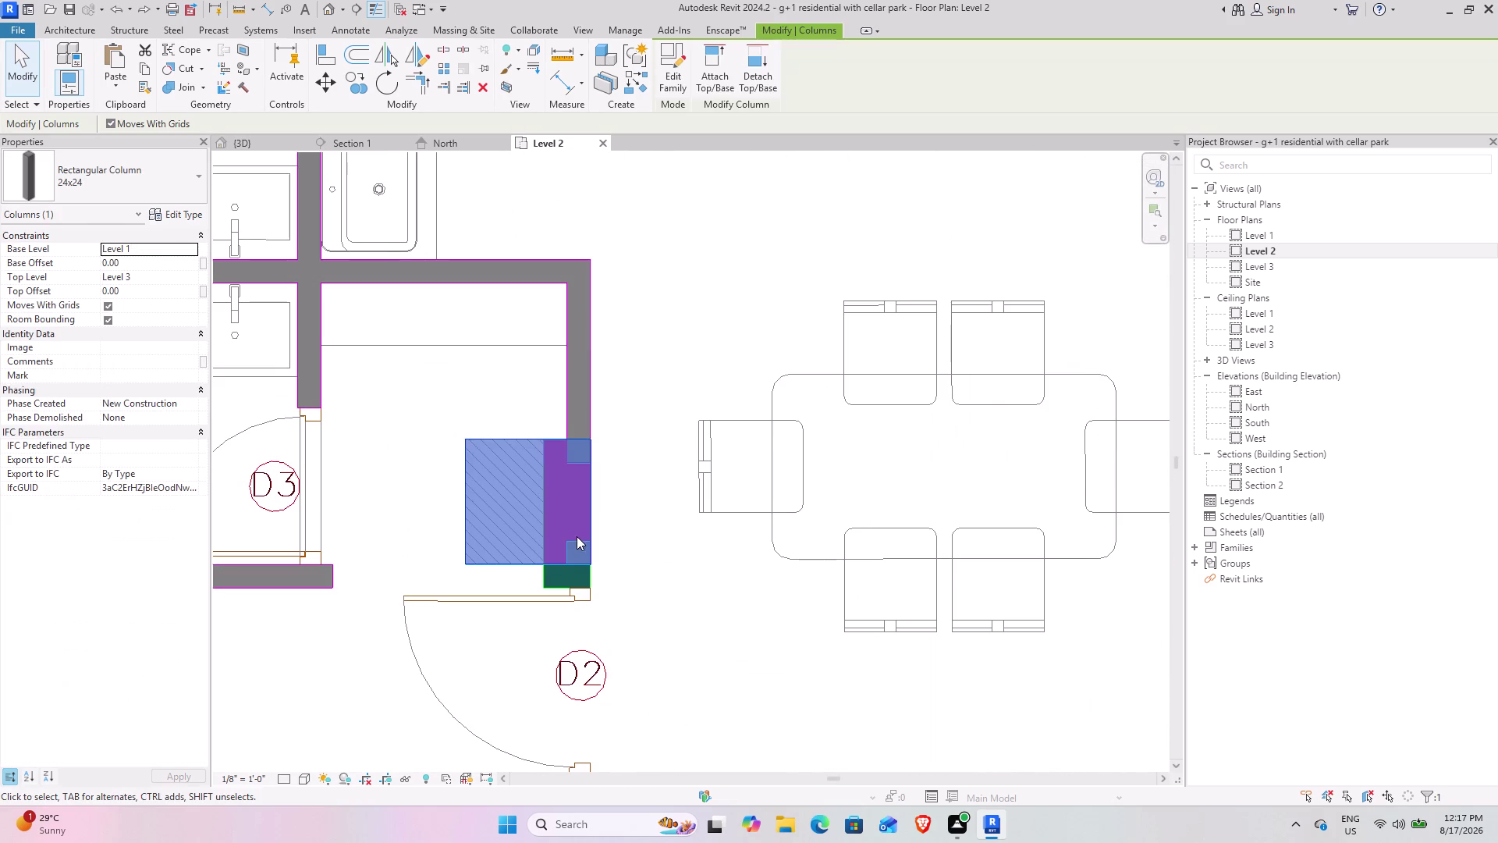
click(657, 569)
scroll(down, 3)
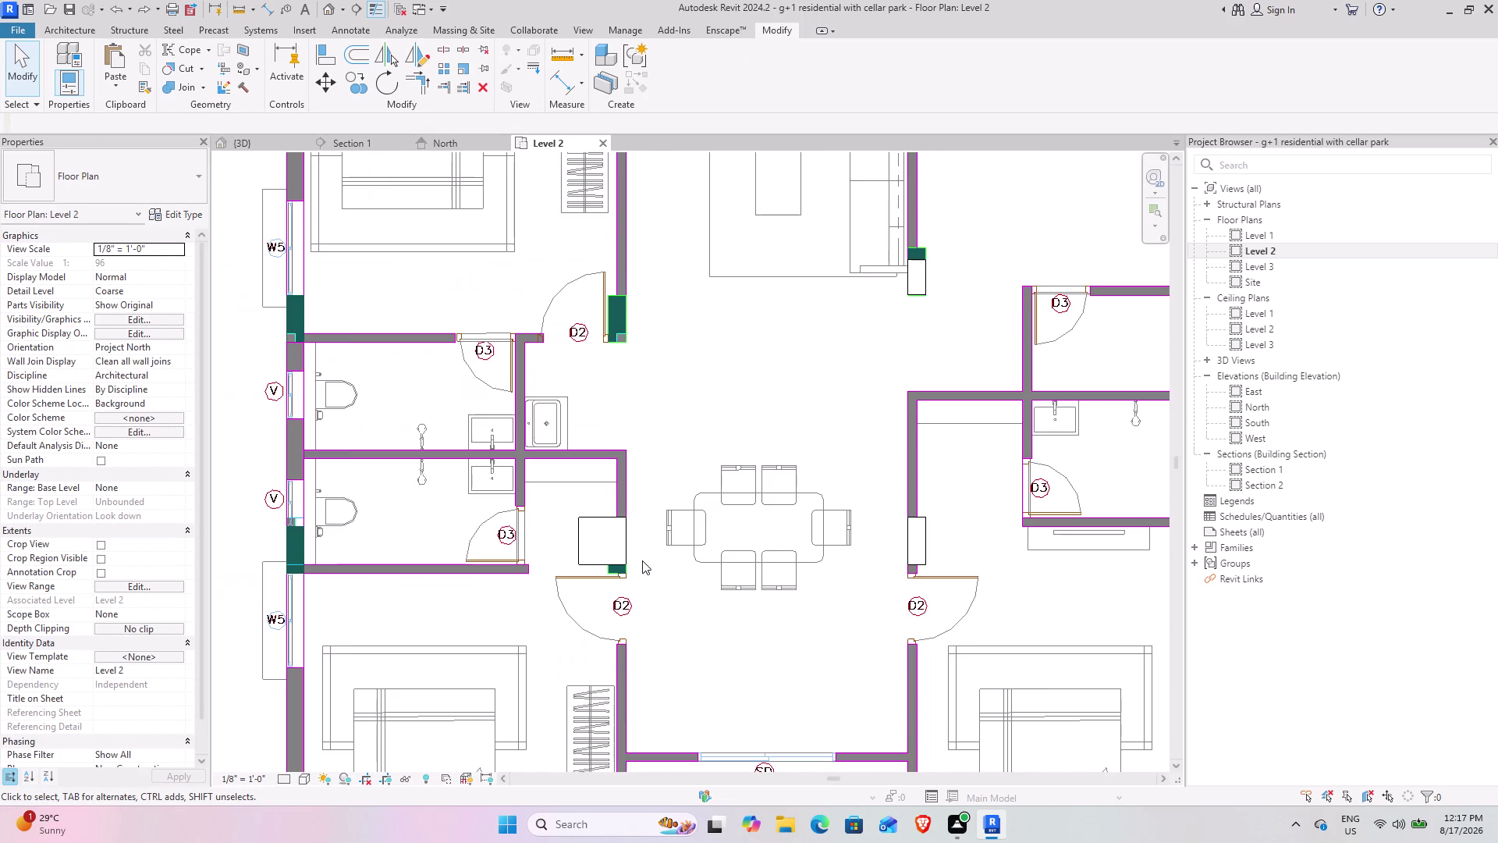
scroll(down, 3)
middle_drag(761, 569, 759, 569)
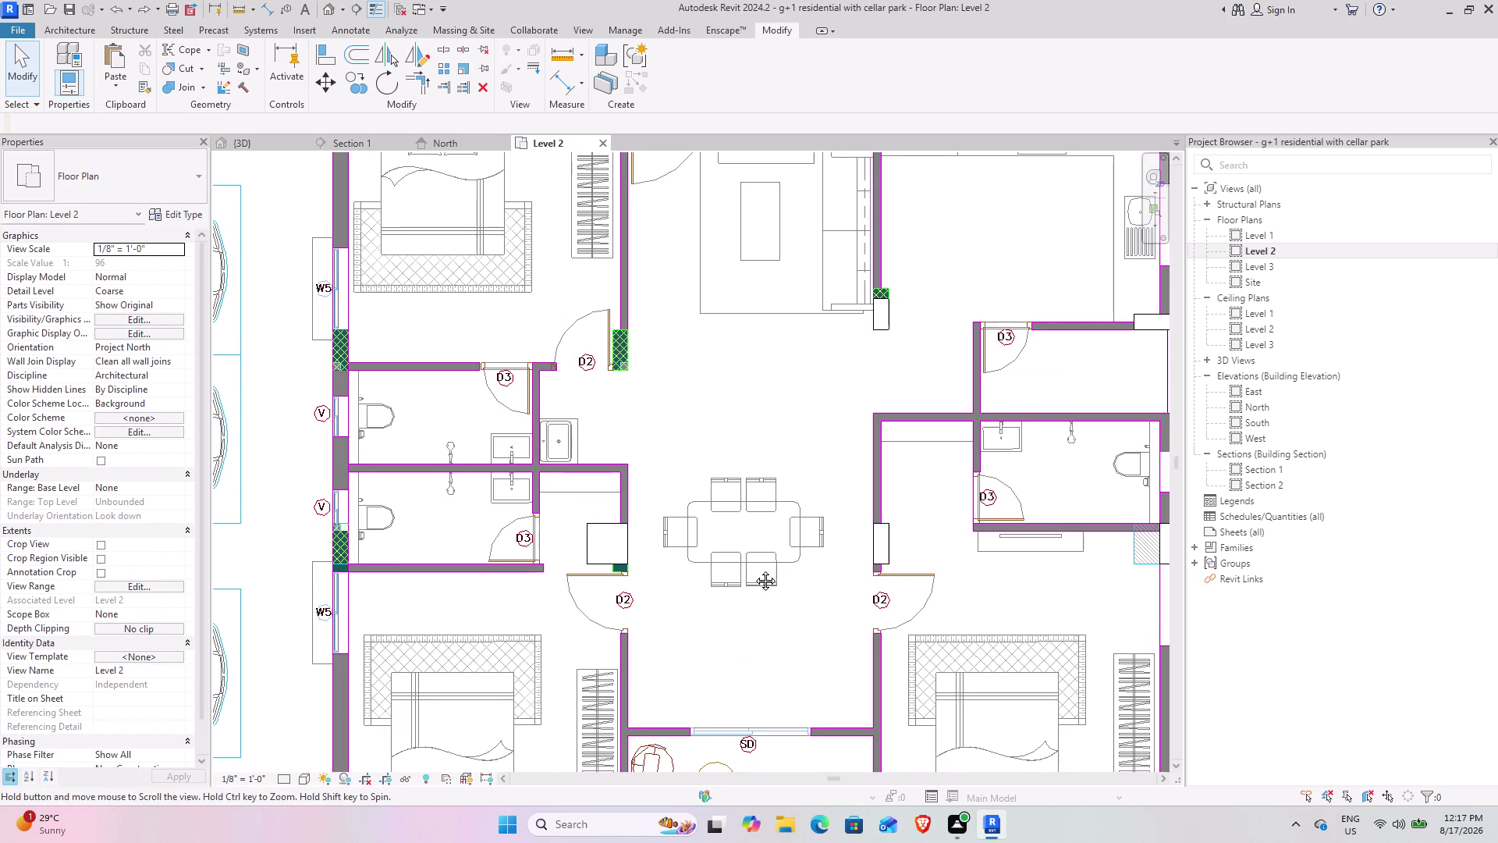
middle_drag(760, 570, 279, 405)
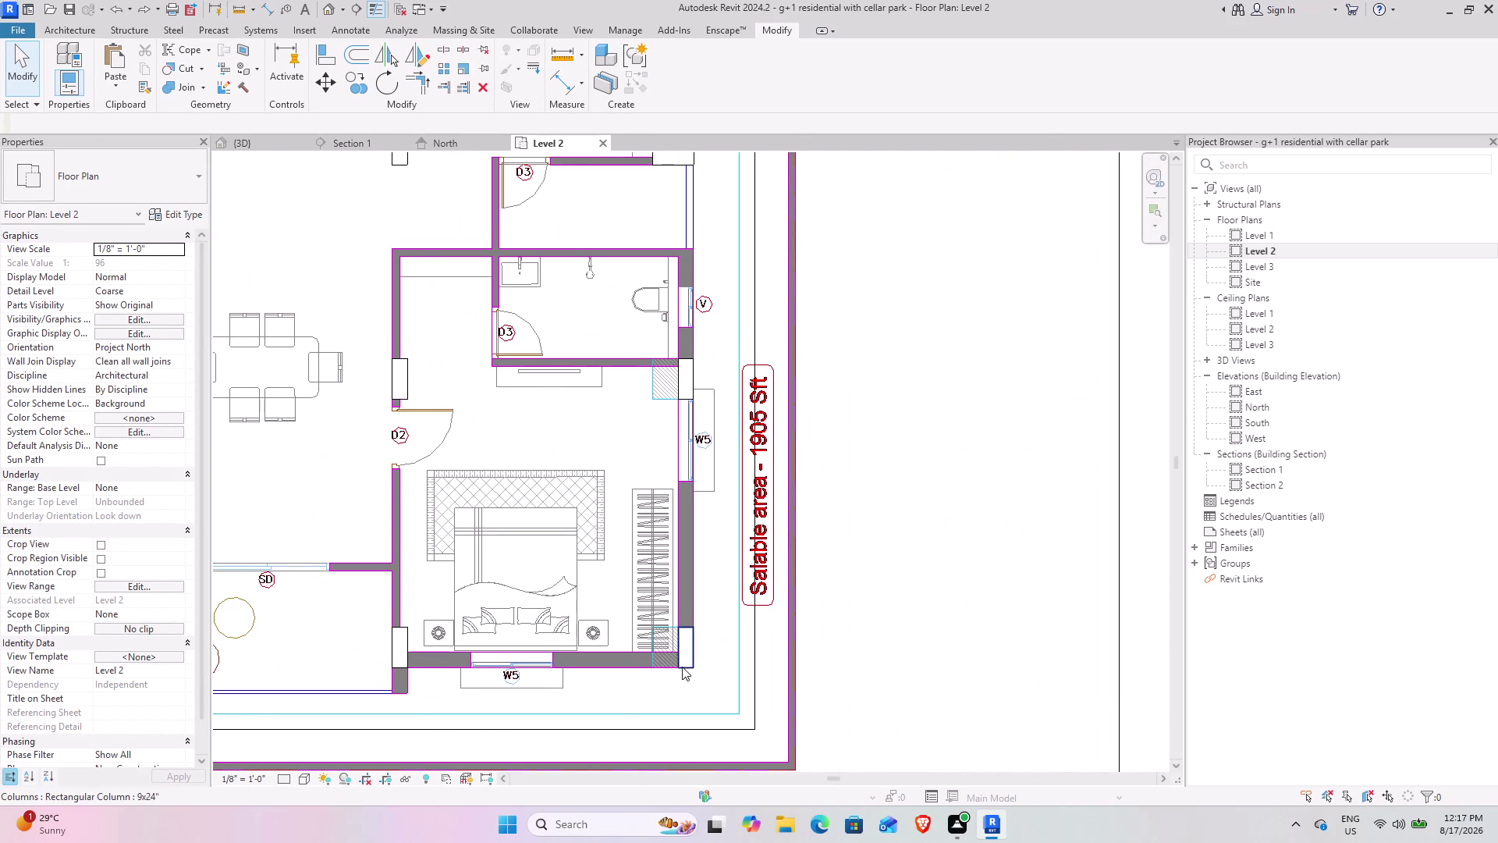
scroll(up, 3)
scroll(up, 3)
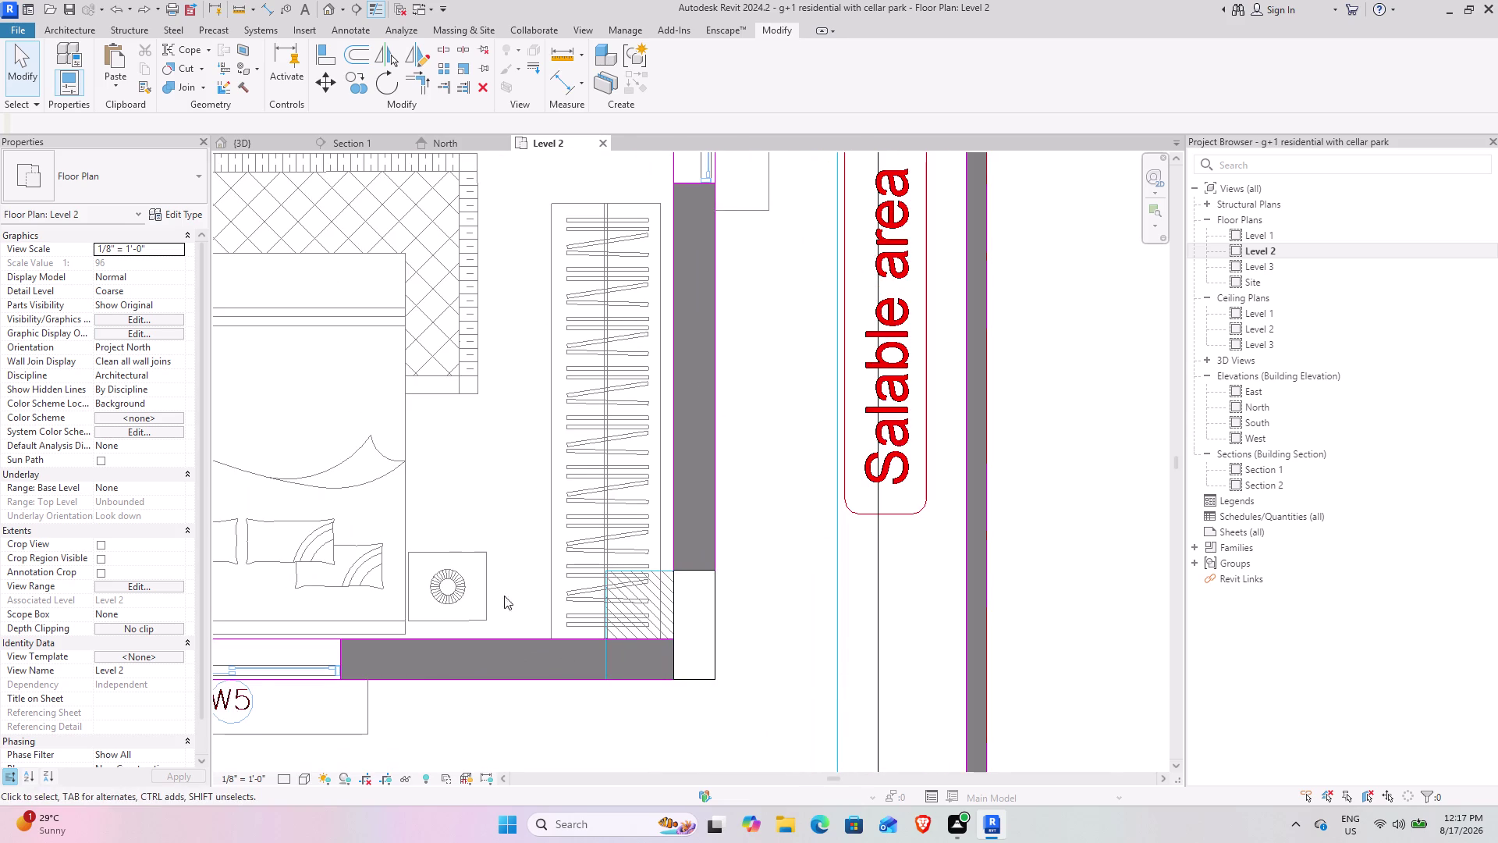
scroll(down, 3)
middle_drag(451, 438, 603, 613)
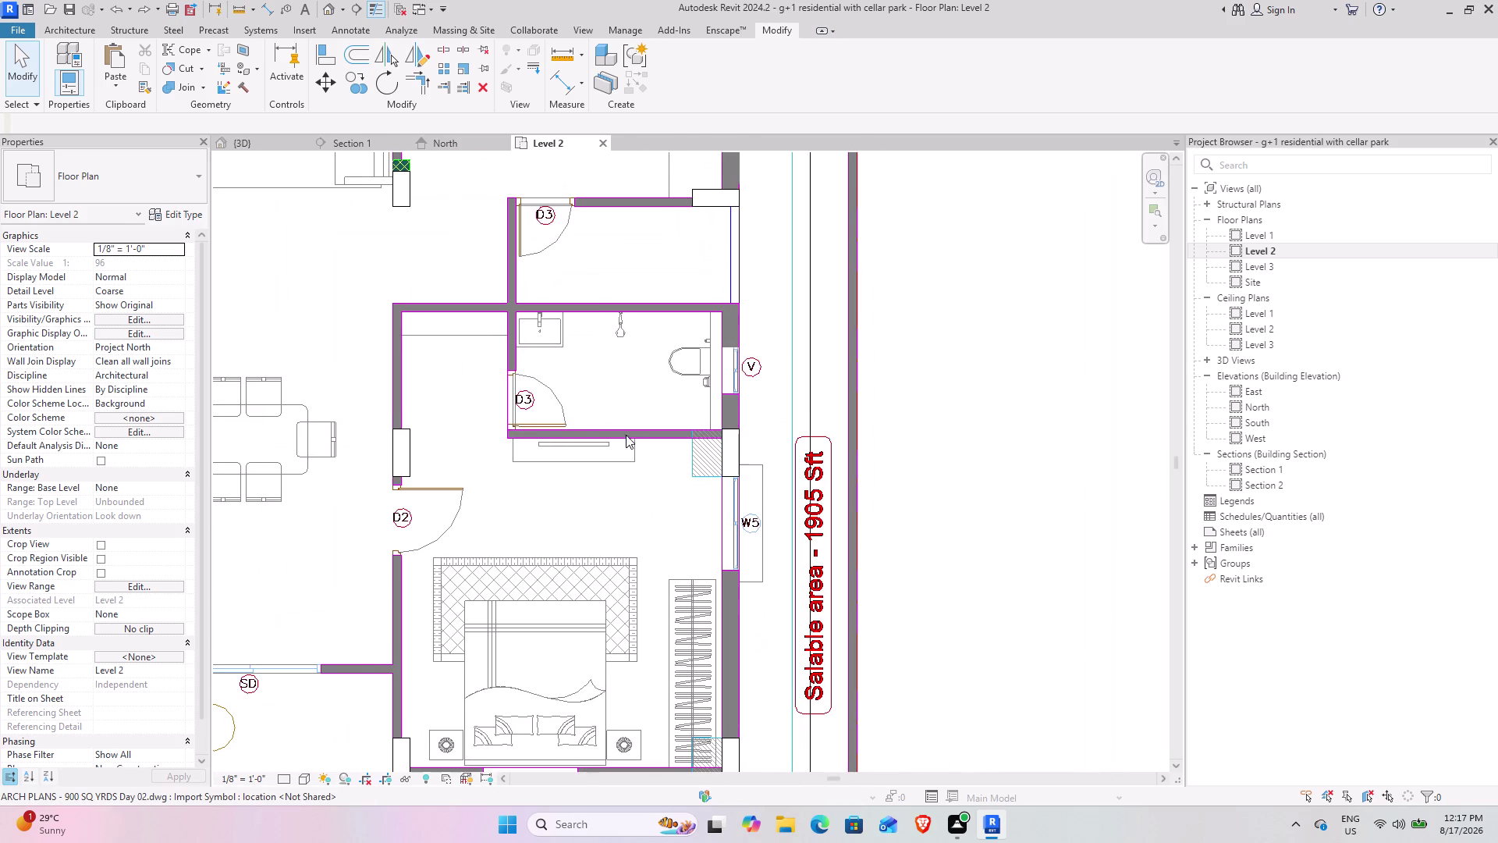
scroll(down, 3)
middle_drag(581, 480, 634, 607)
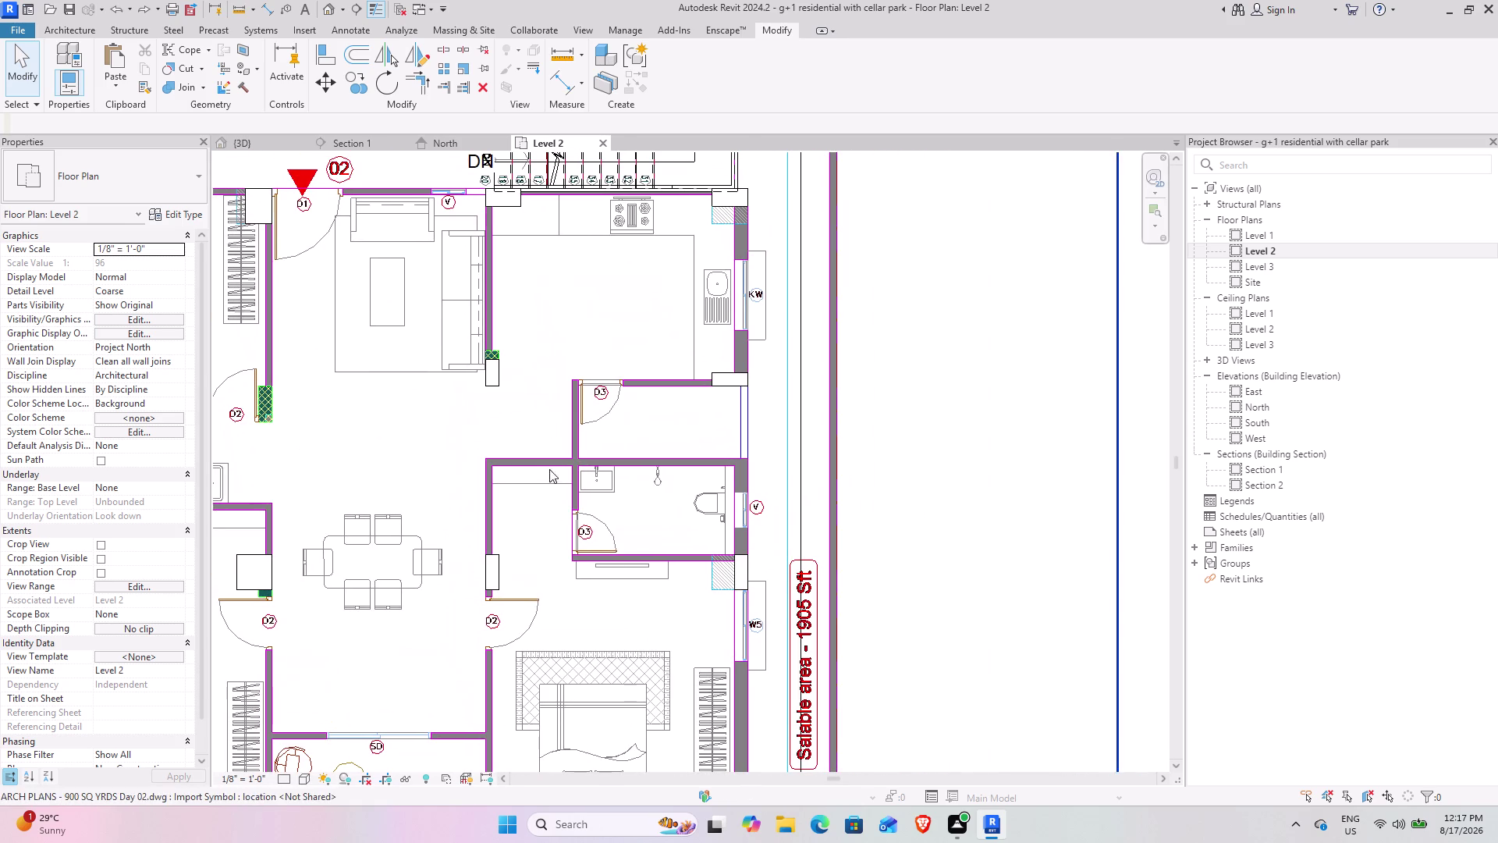
middle_drag(488, 455, 714, 332)
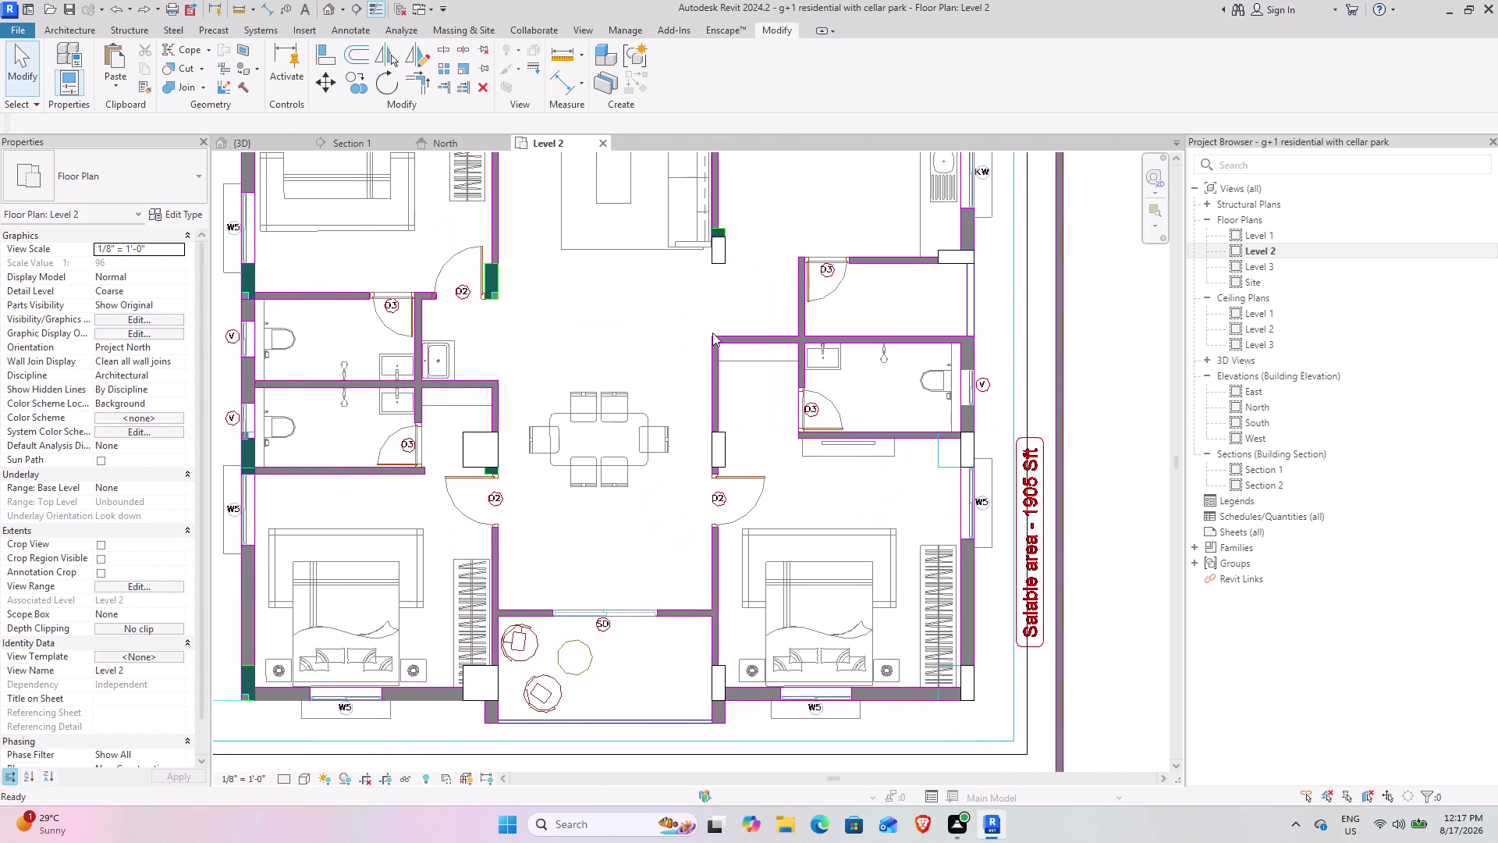
middle_drag(545, 392, 757, 340)
scroll(up, 3)
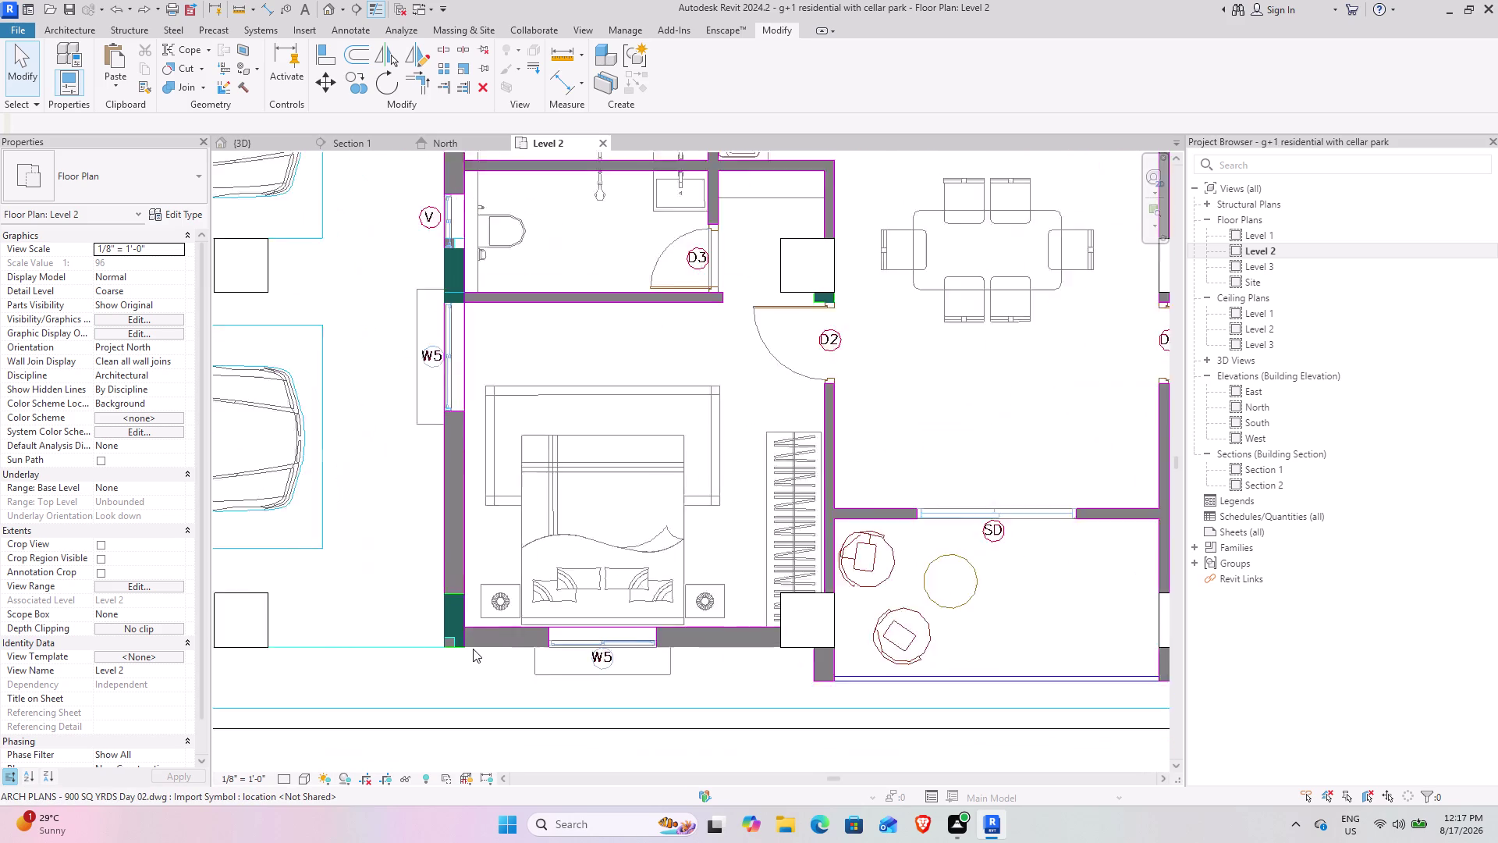
scroll(up, 3)
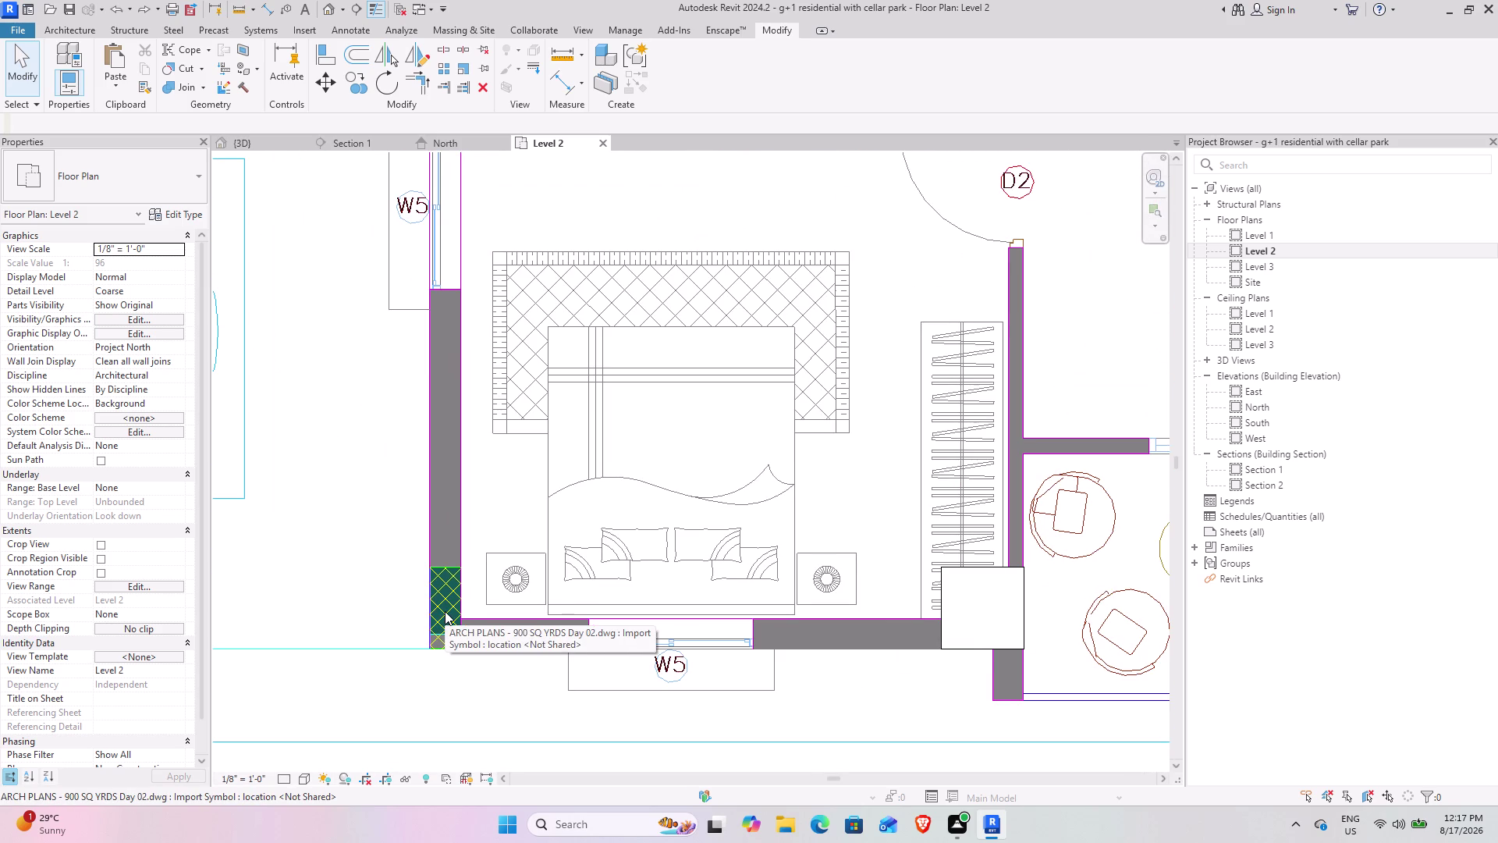
scroll(down, 3)
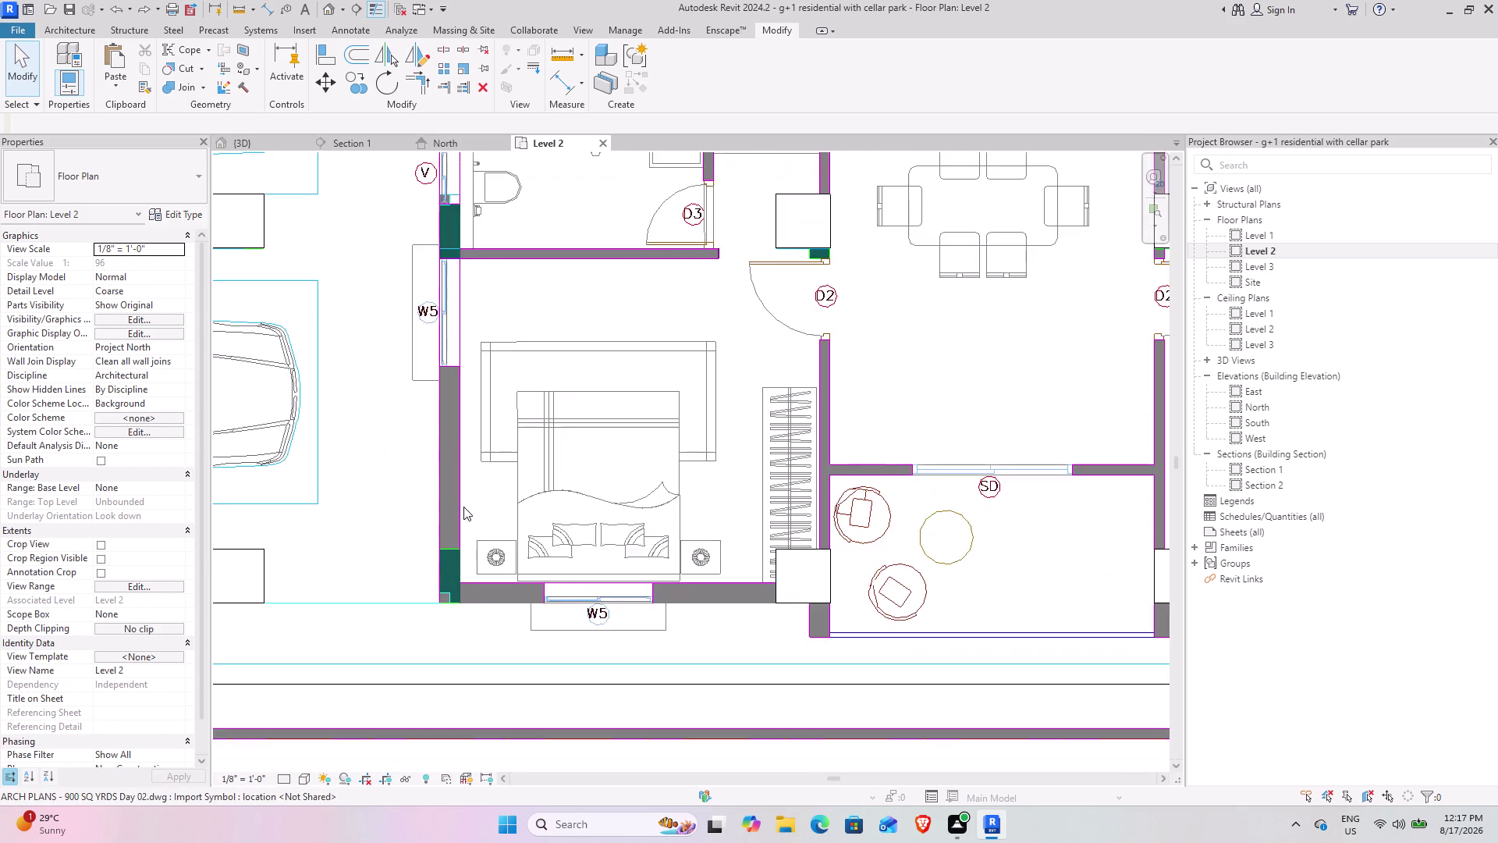
scroll(down, 3)
scroll(down, 3)
middle_drag(457, 309, 516, 454)
middle_drag(513, 405, 520, 445)
middle_drag(509, 401, 510, 470)
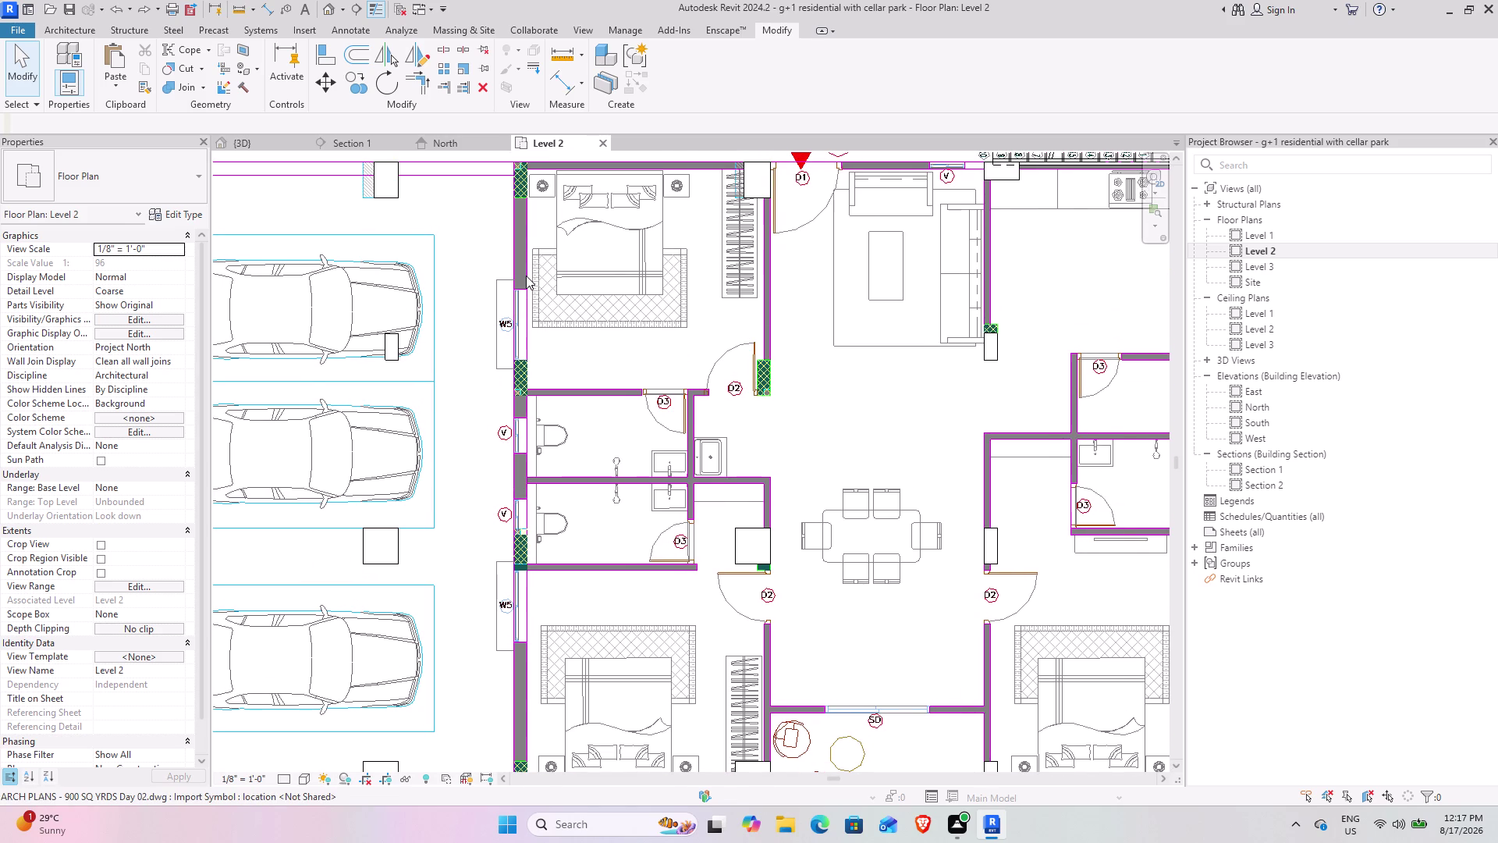
middle_drag(526, 275, 317, 367)
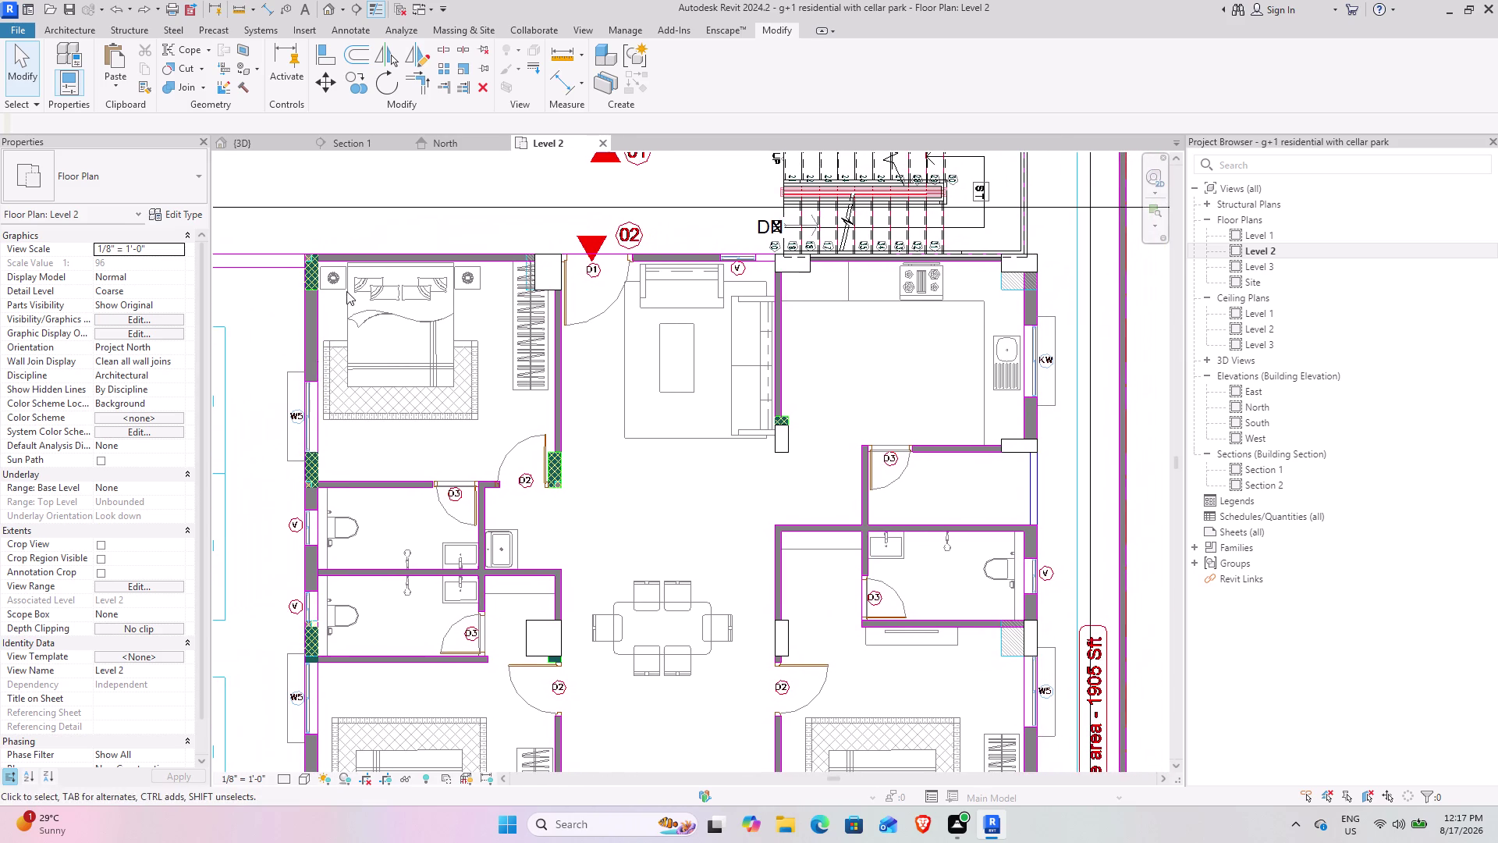
Change the column beside door D1 to Rectangular Column 24" x 24".
click(545, 280)
scroll(up, 3)
middle_drag(506, 319, 505, 411)
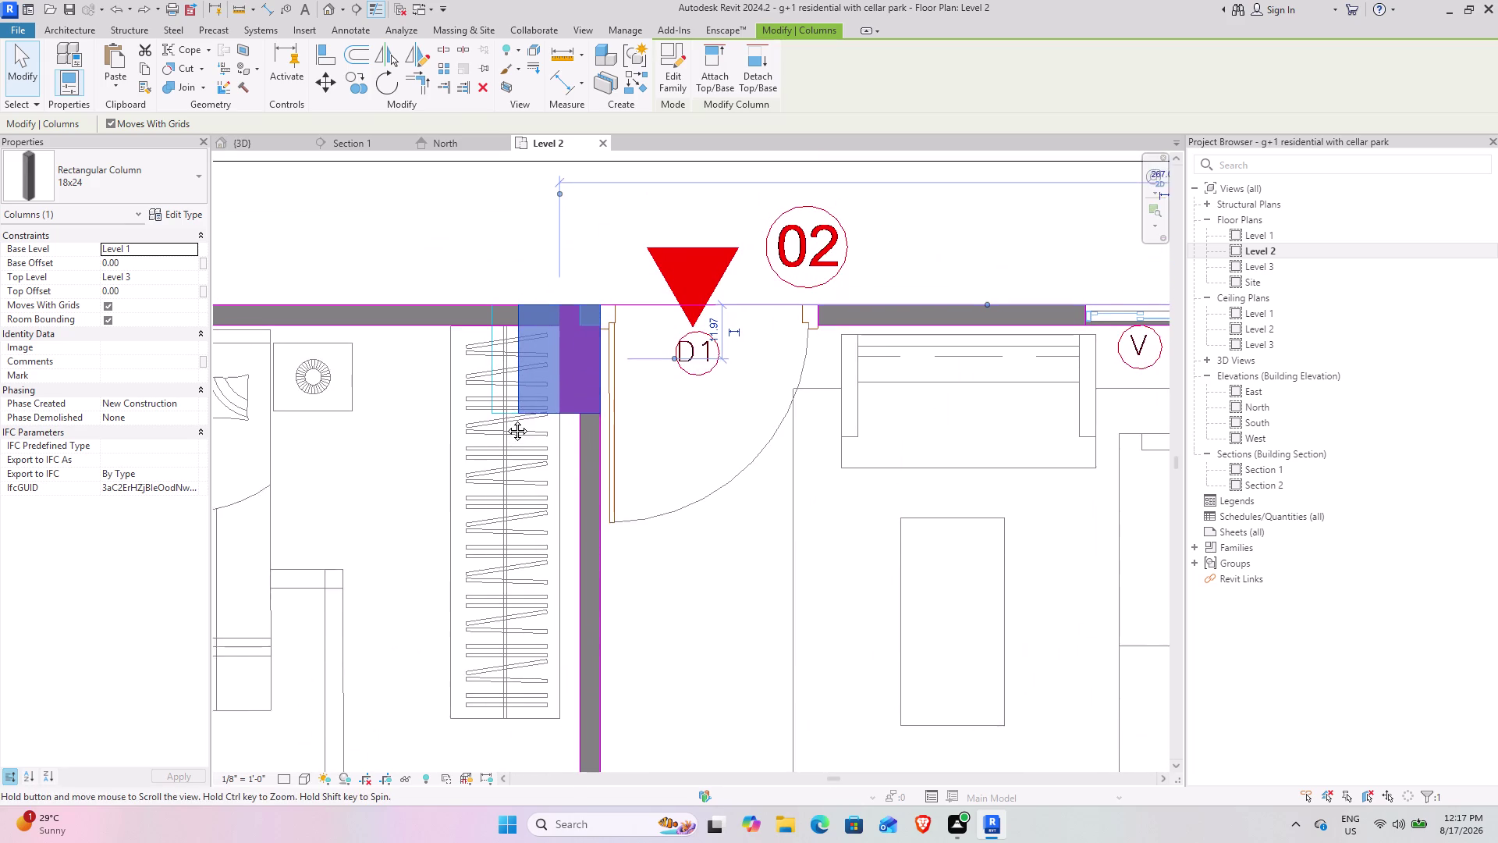
middle_drag(506, 411, 505, 425)
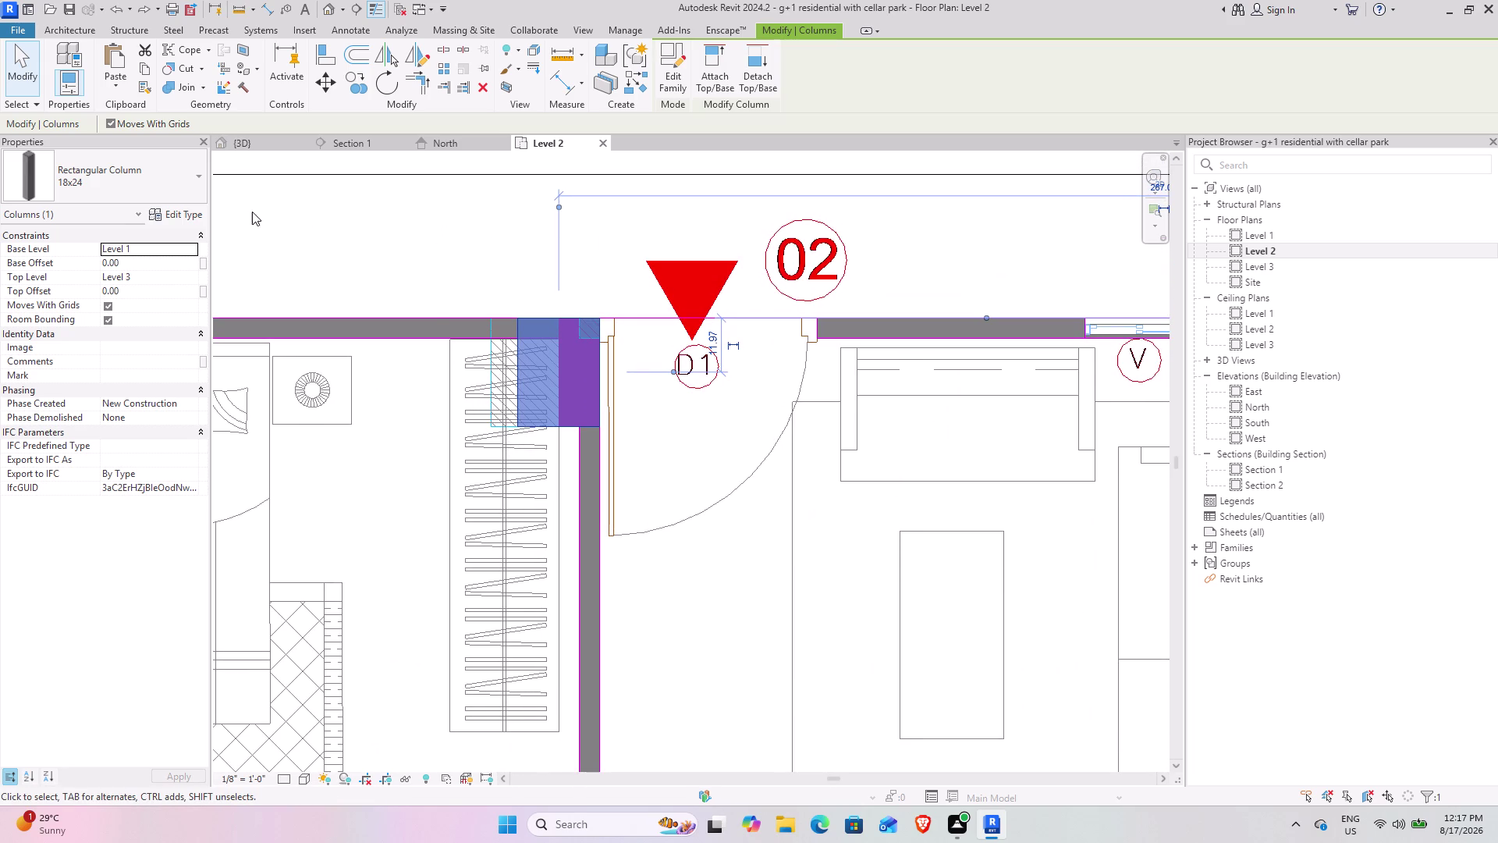
click(167, 178)
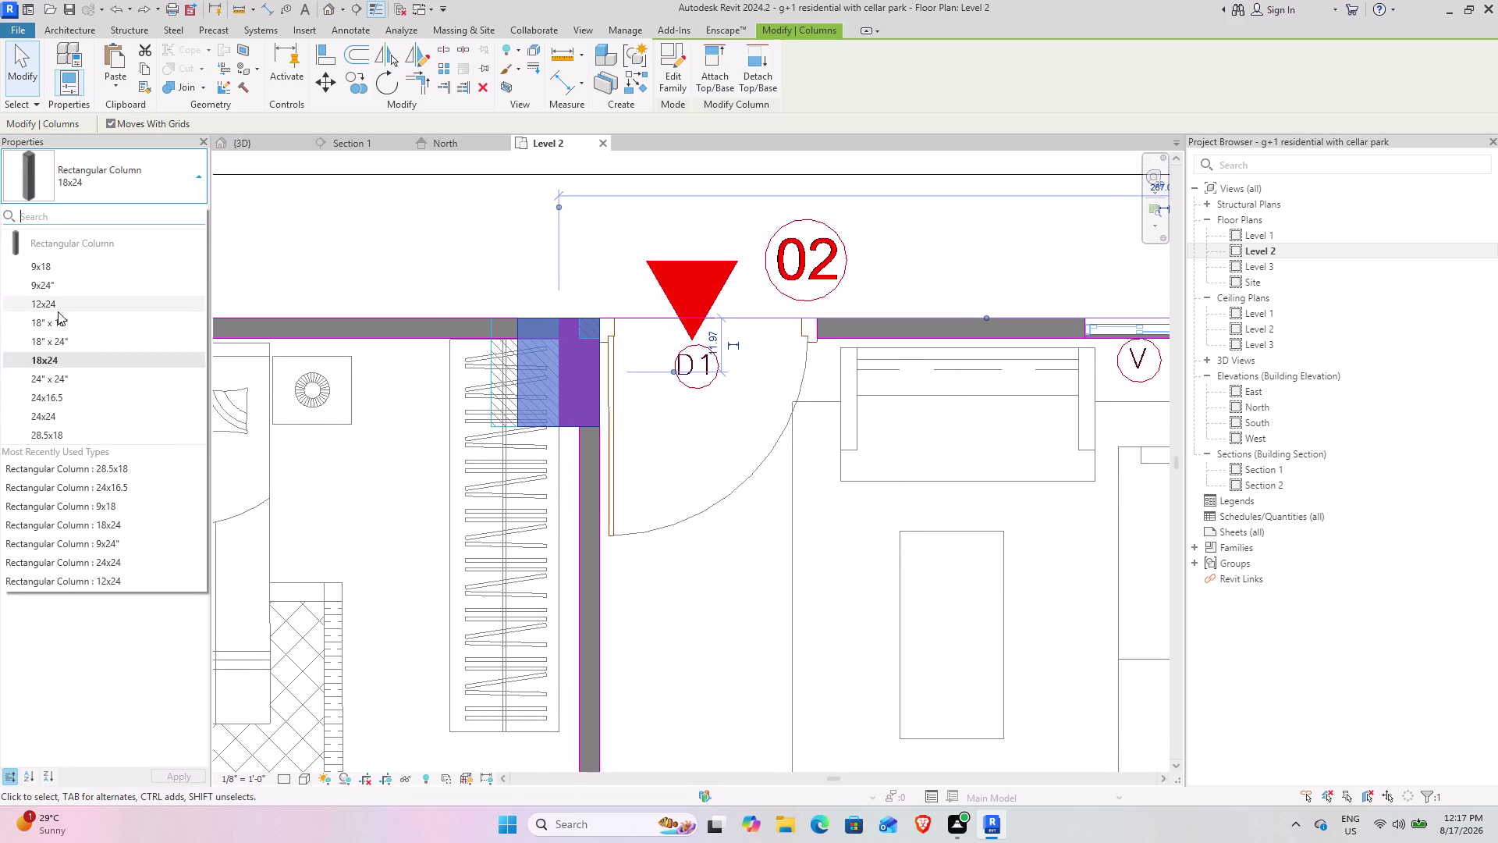
click(70, 376)
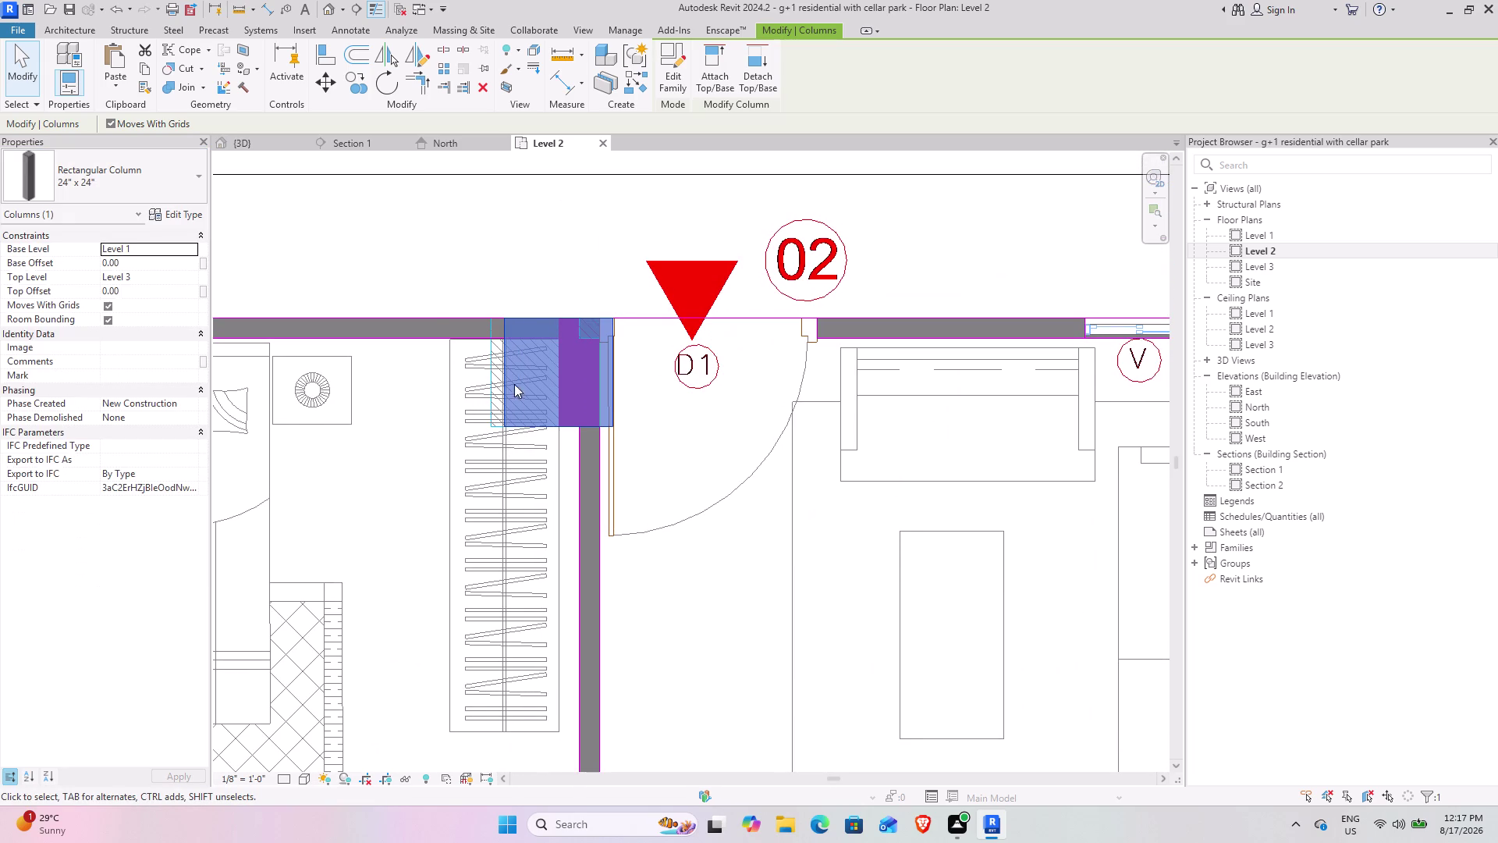
Align the D1 column's edge to the adjacent wall face.
click(333, 56)
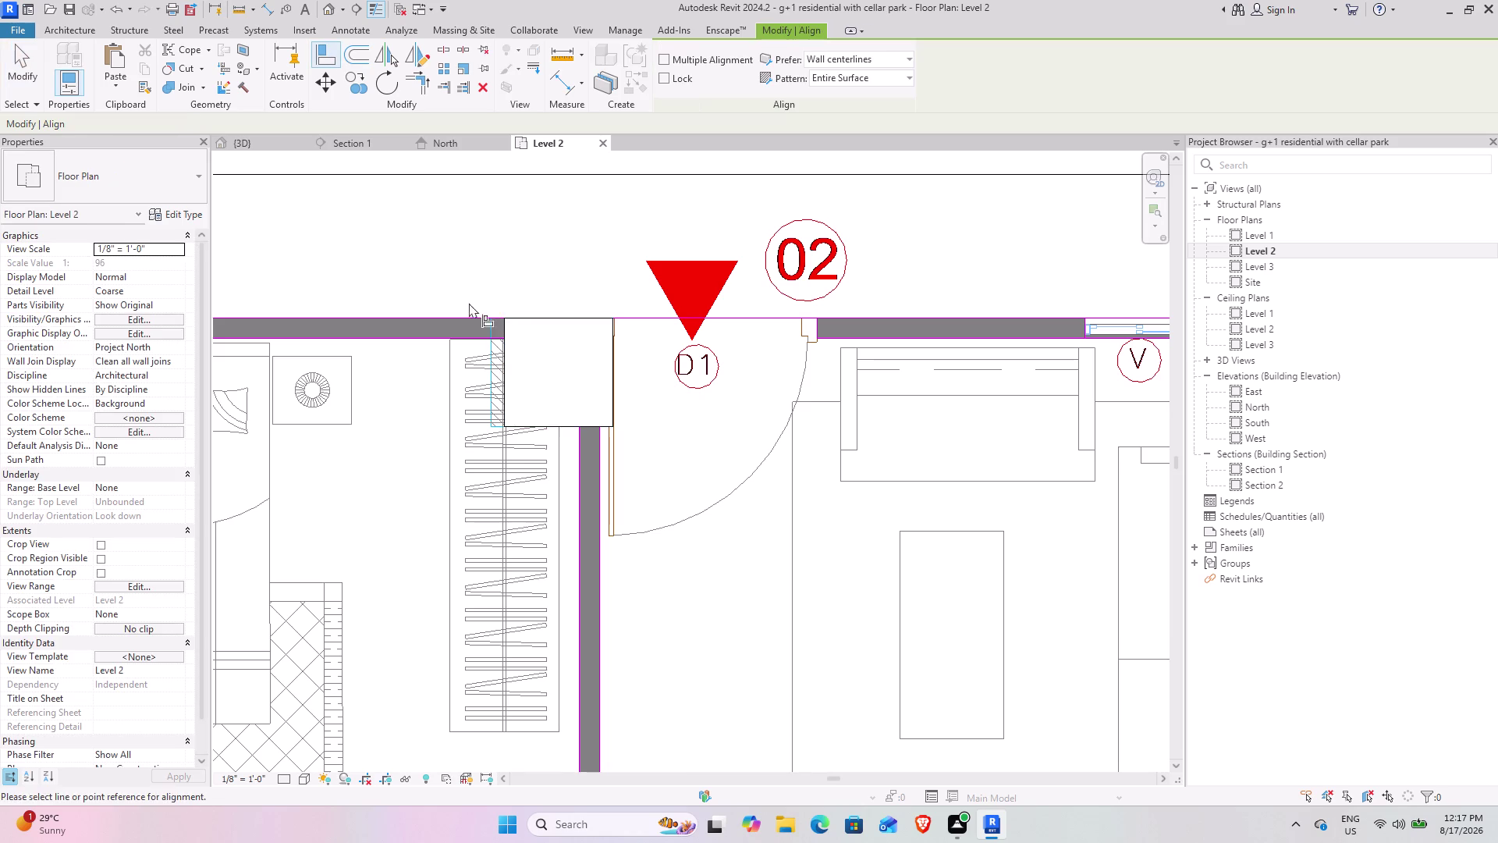
scroll(up, 3)
click(485, 353)
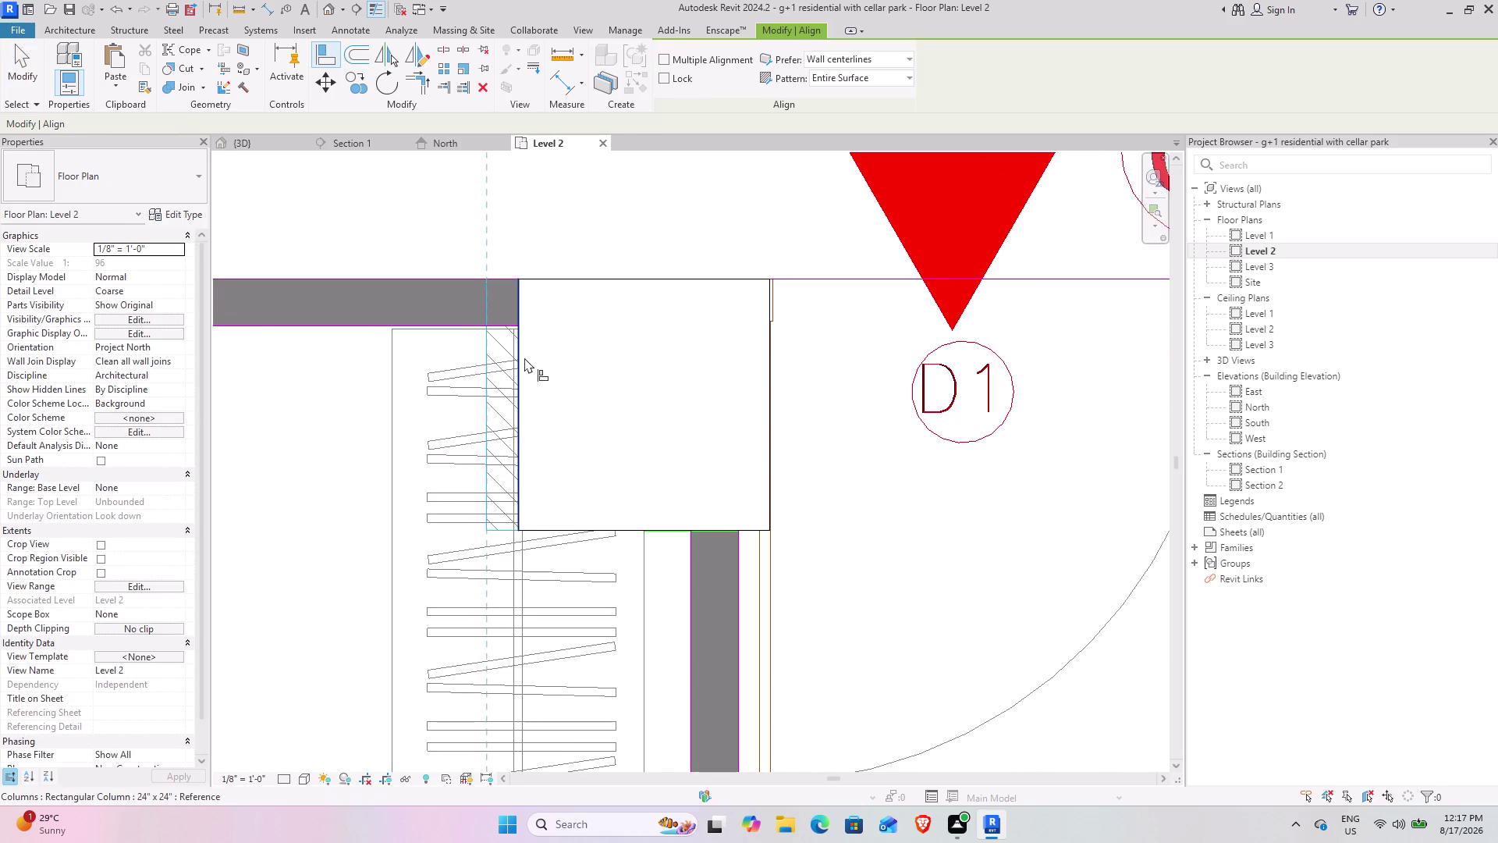
click(524, 357)
scroll(down, 3)
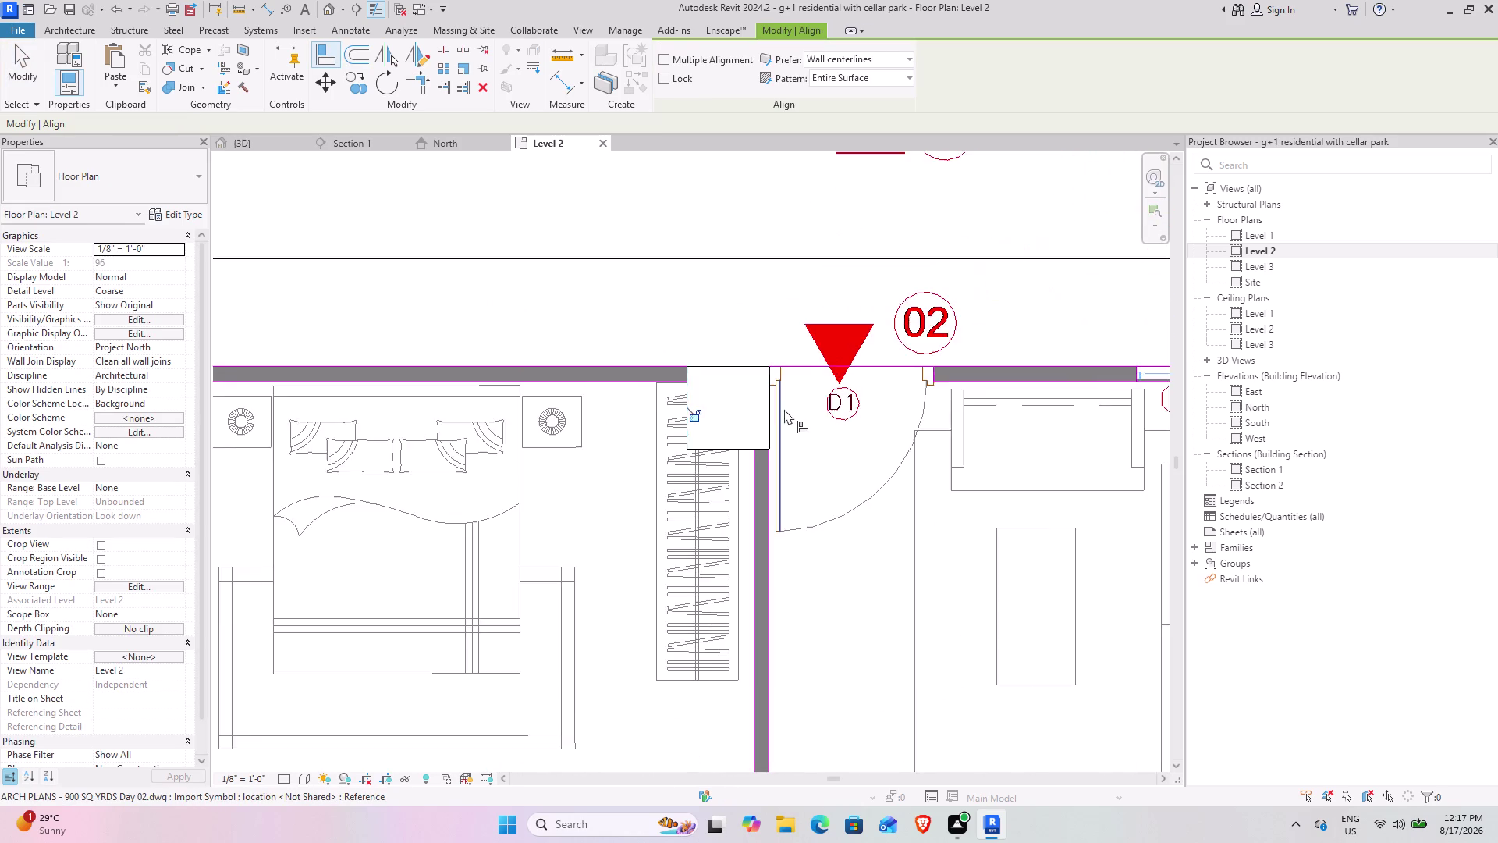
scroll(down, 3)
middle_drag(872, 433, 553, 167)
scroll(down, 3)
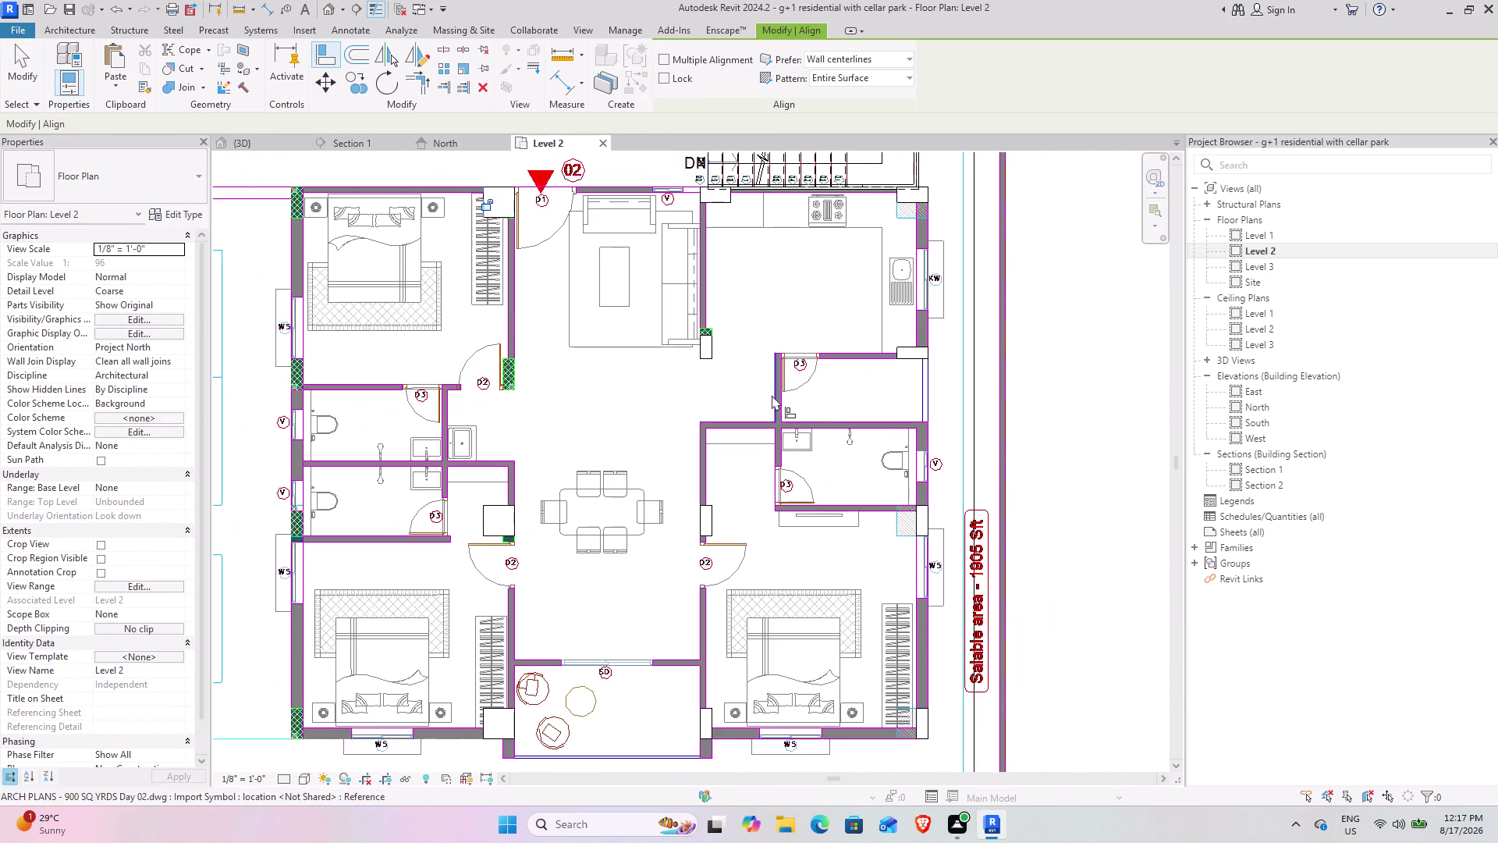
middle_drag(715, 372, 549, 163)
scroll(up, 3)
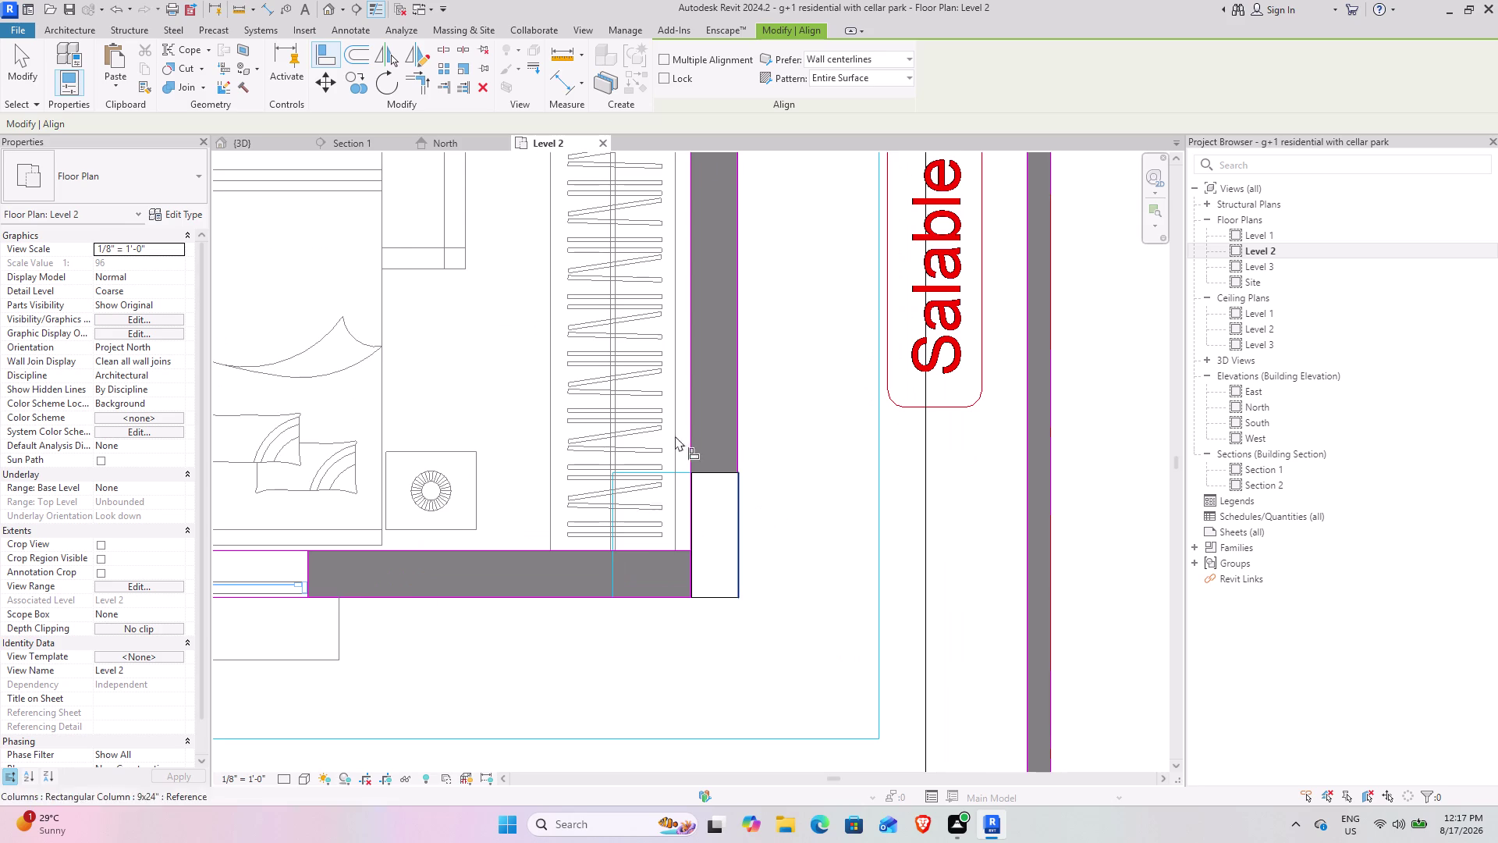
click(24, 60)
Change the bedroom corner column to Rectangular Column 24" x 24".
click(688, 521)
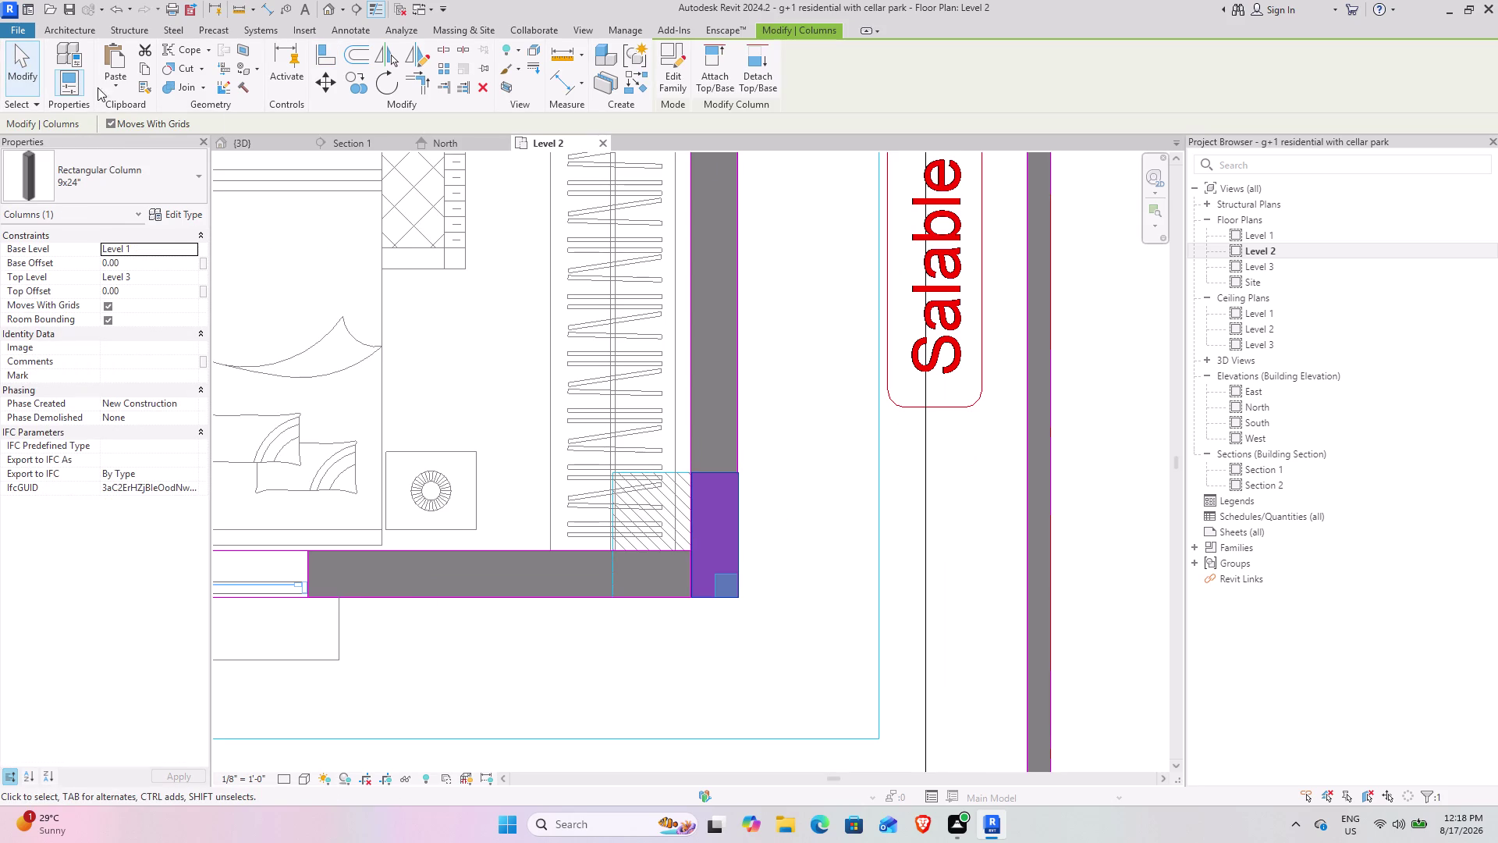
click(101, 184)
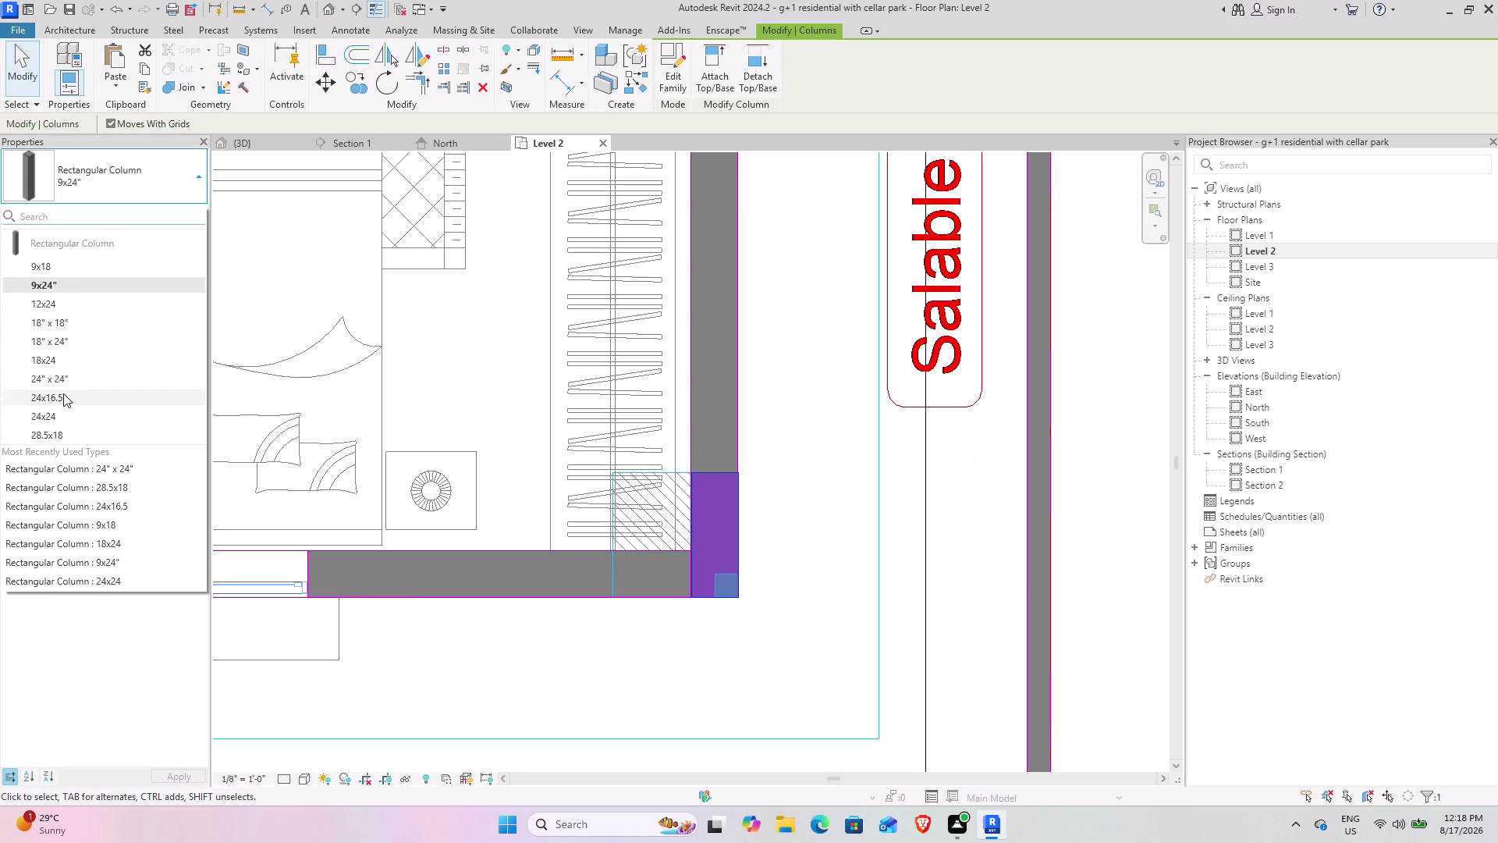
click(63, 381)
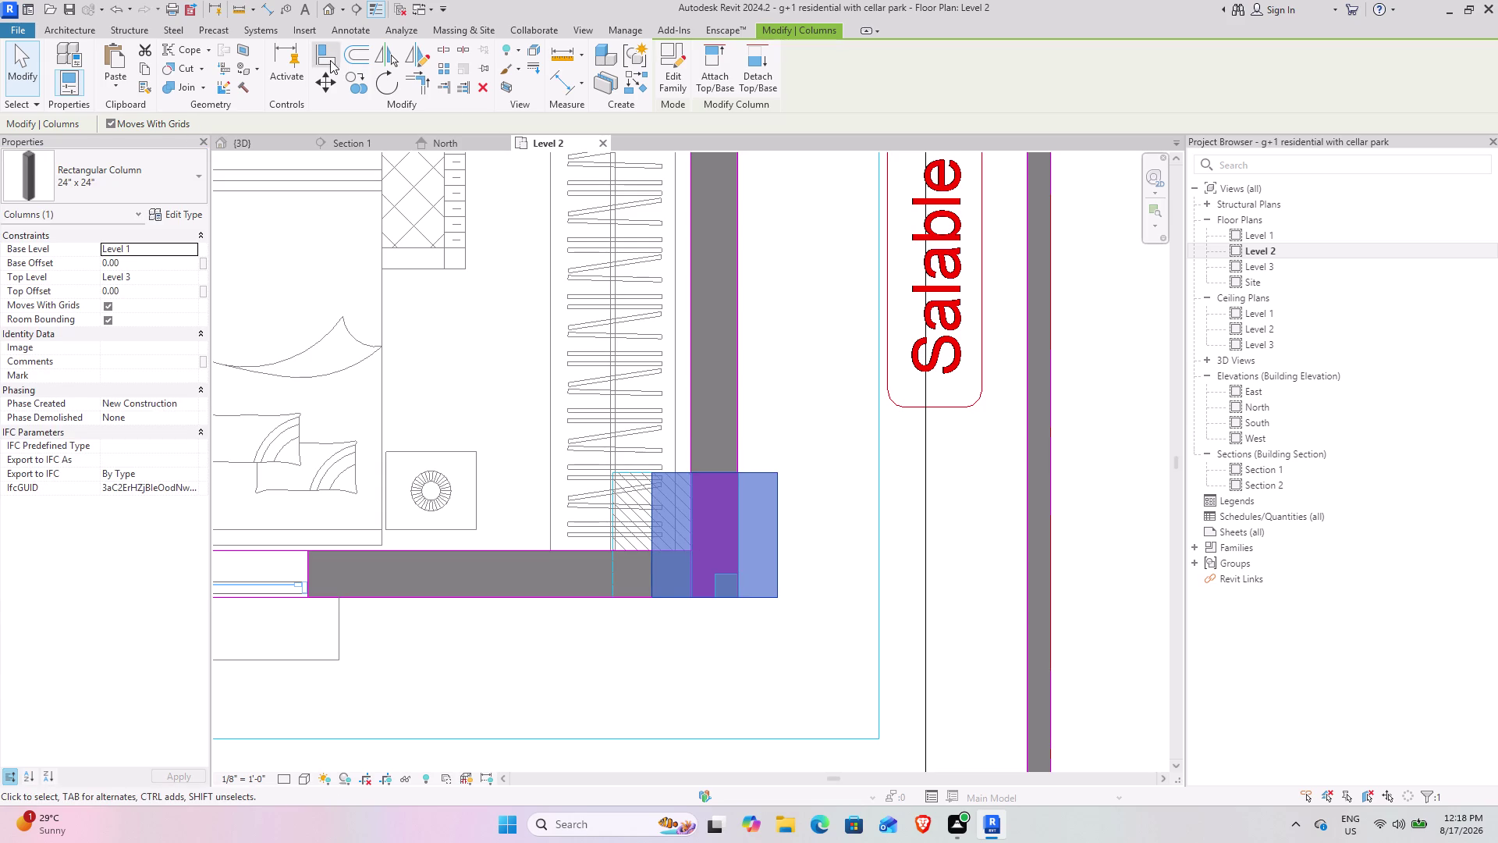
Align the corner column's edge to the adjoining wall face.
click(330, 59)
scroll(up, 3)
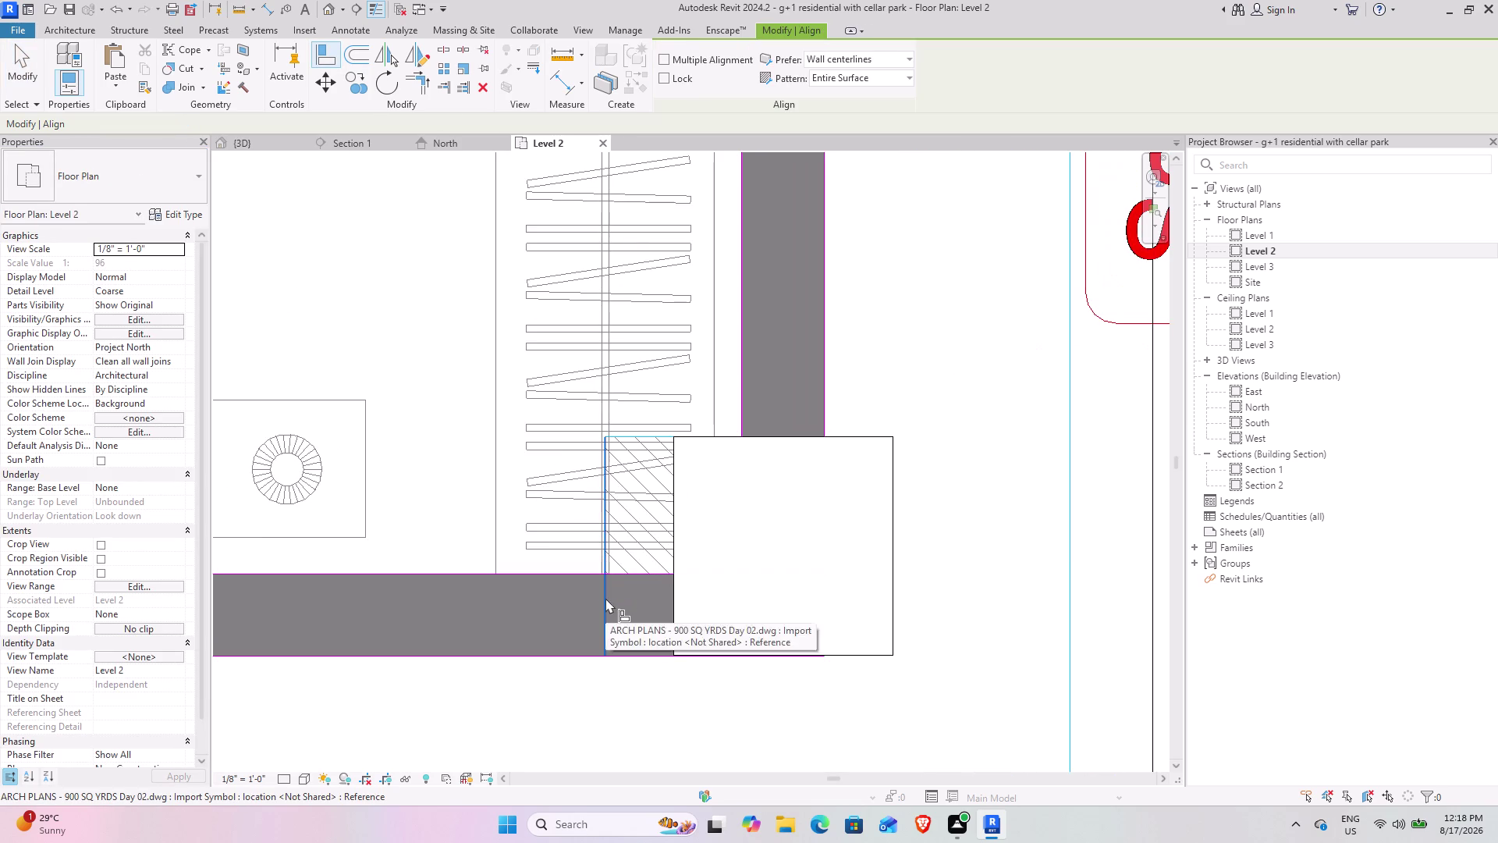
click(604, 597)
click(672, 565)
scroll(down, 3)
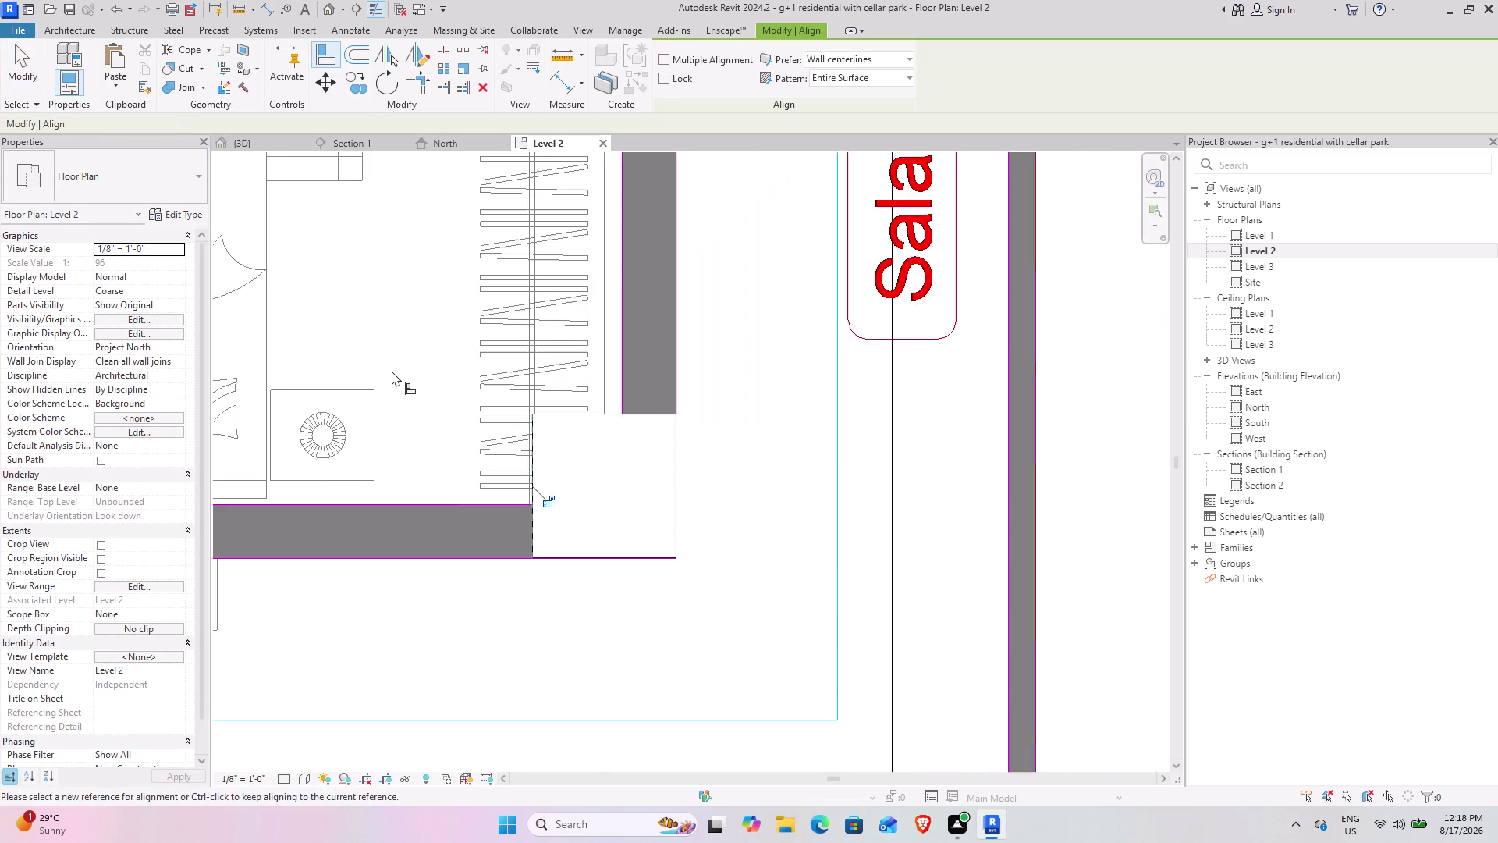
scroll(down, 3)
middle_drag(384, 357, 864, 557)
middle_drag(436, 511, 487, 587)
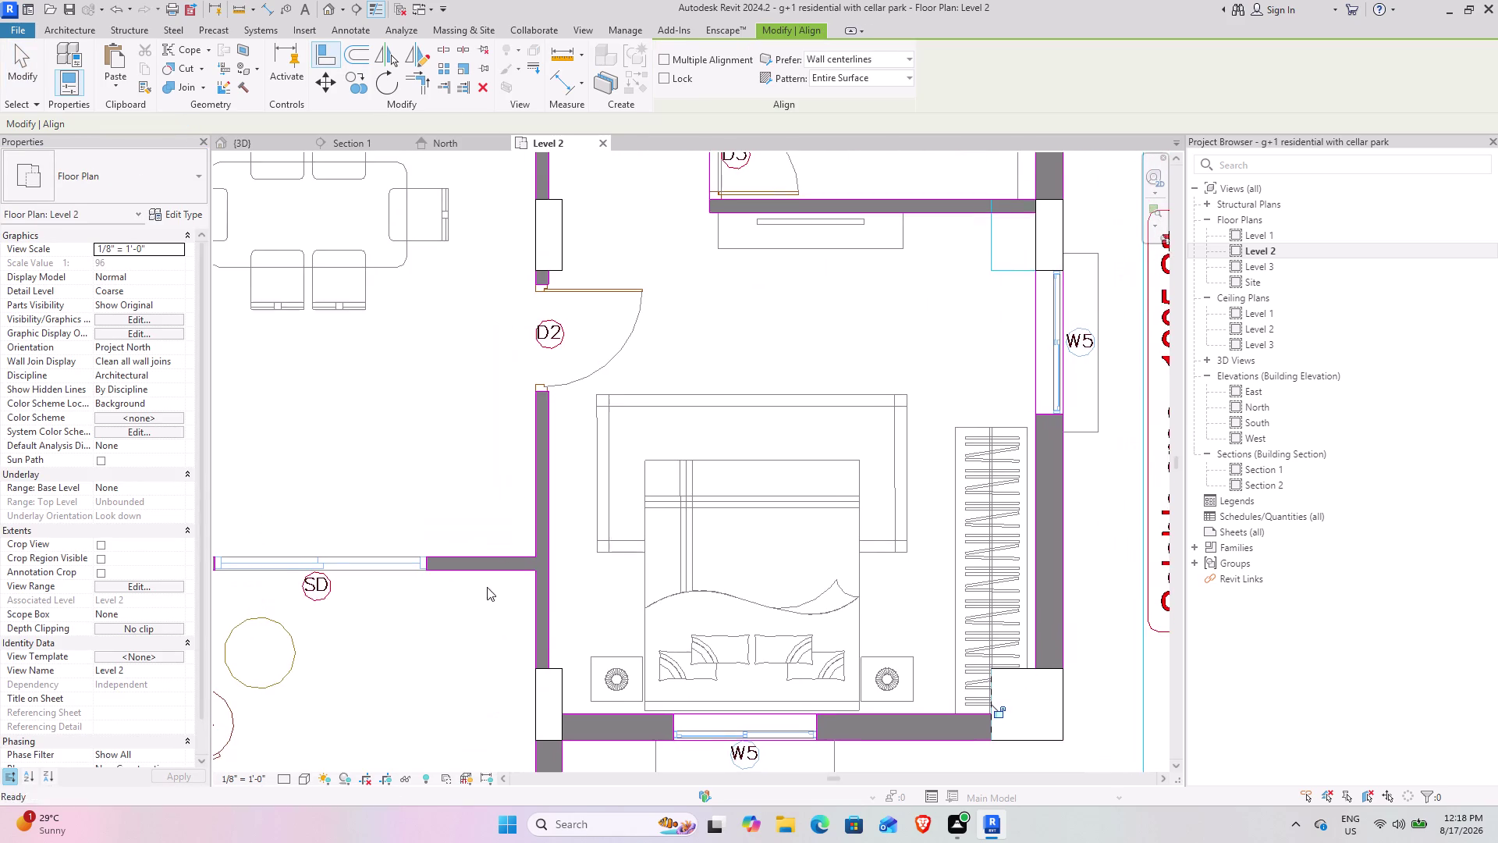
middle_drag(493, 327, 412, 499)
Change the column beside window W5 to the 24" x 24" column type.
click(29, 72)
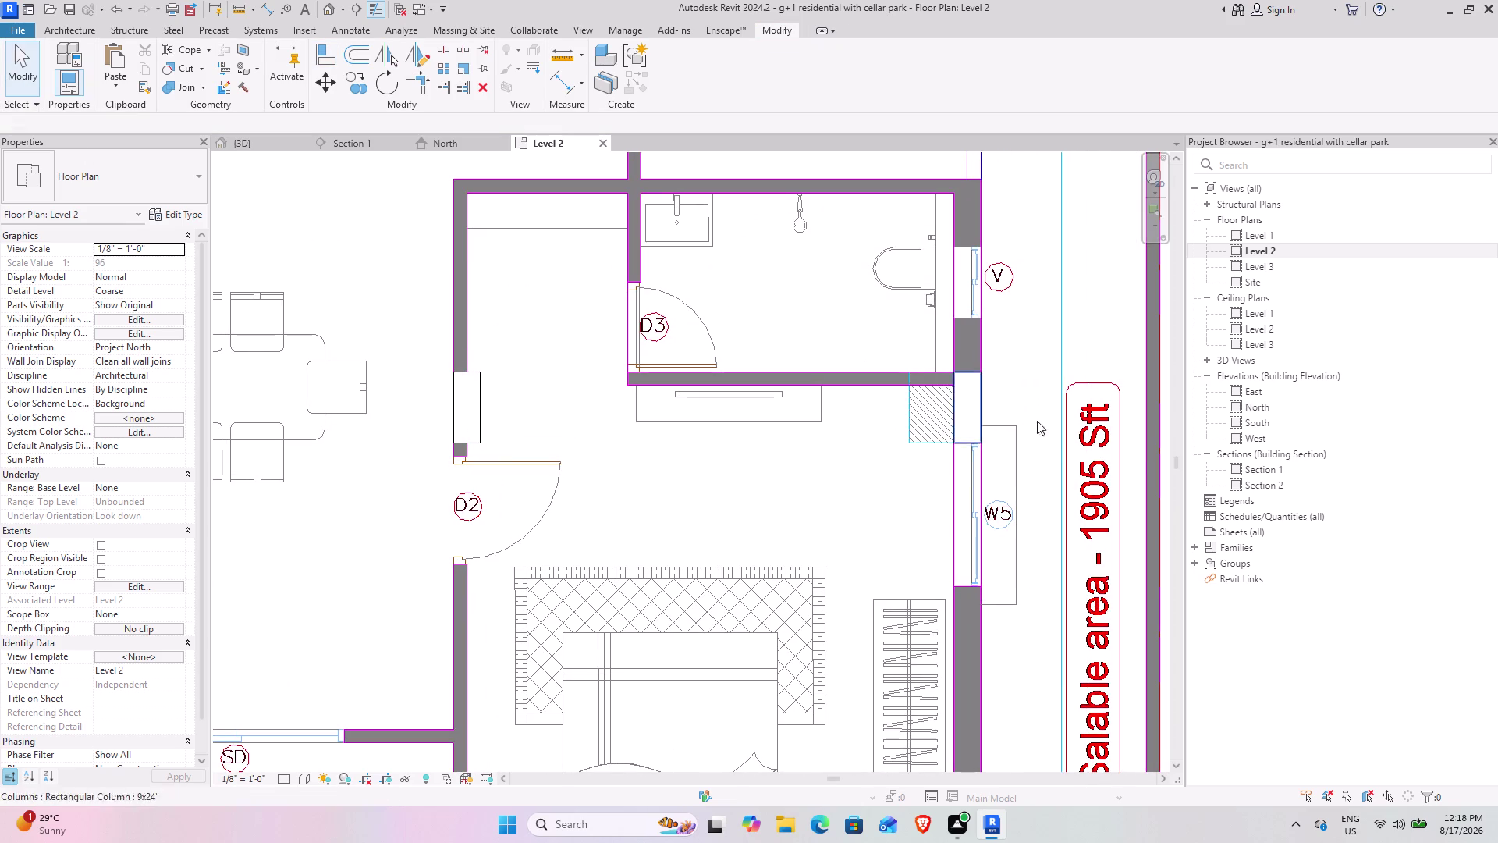
click(961, 412)
middle_drag(959, 400, 768, 511)
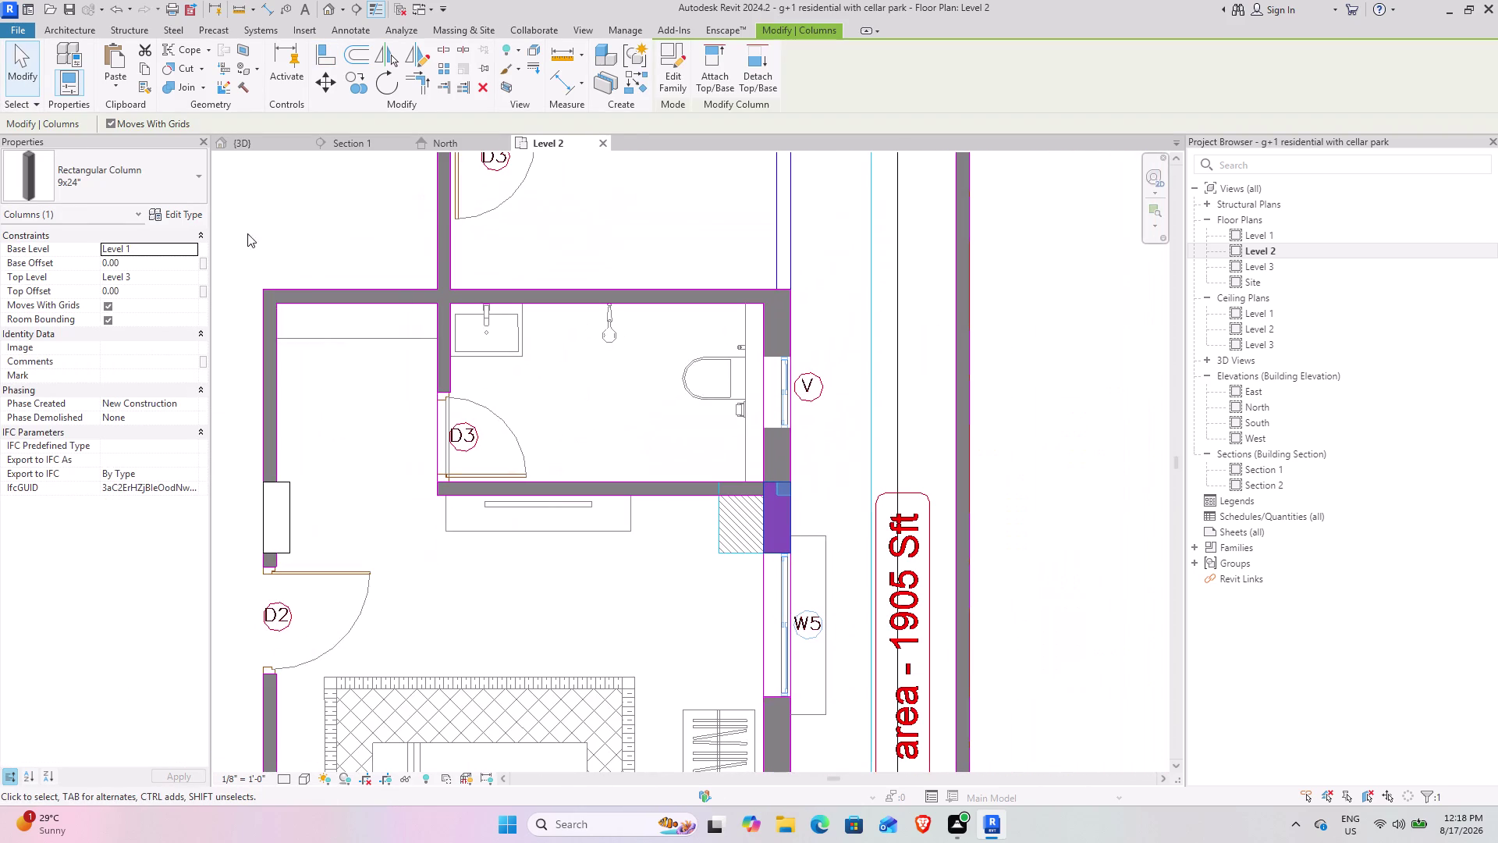
click(175, 185)
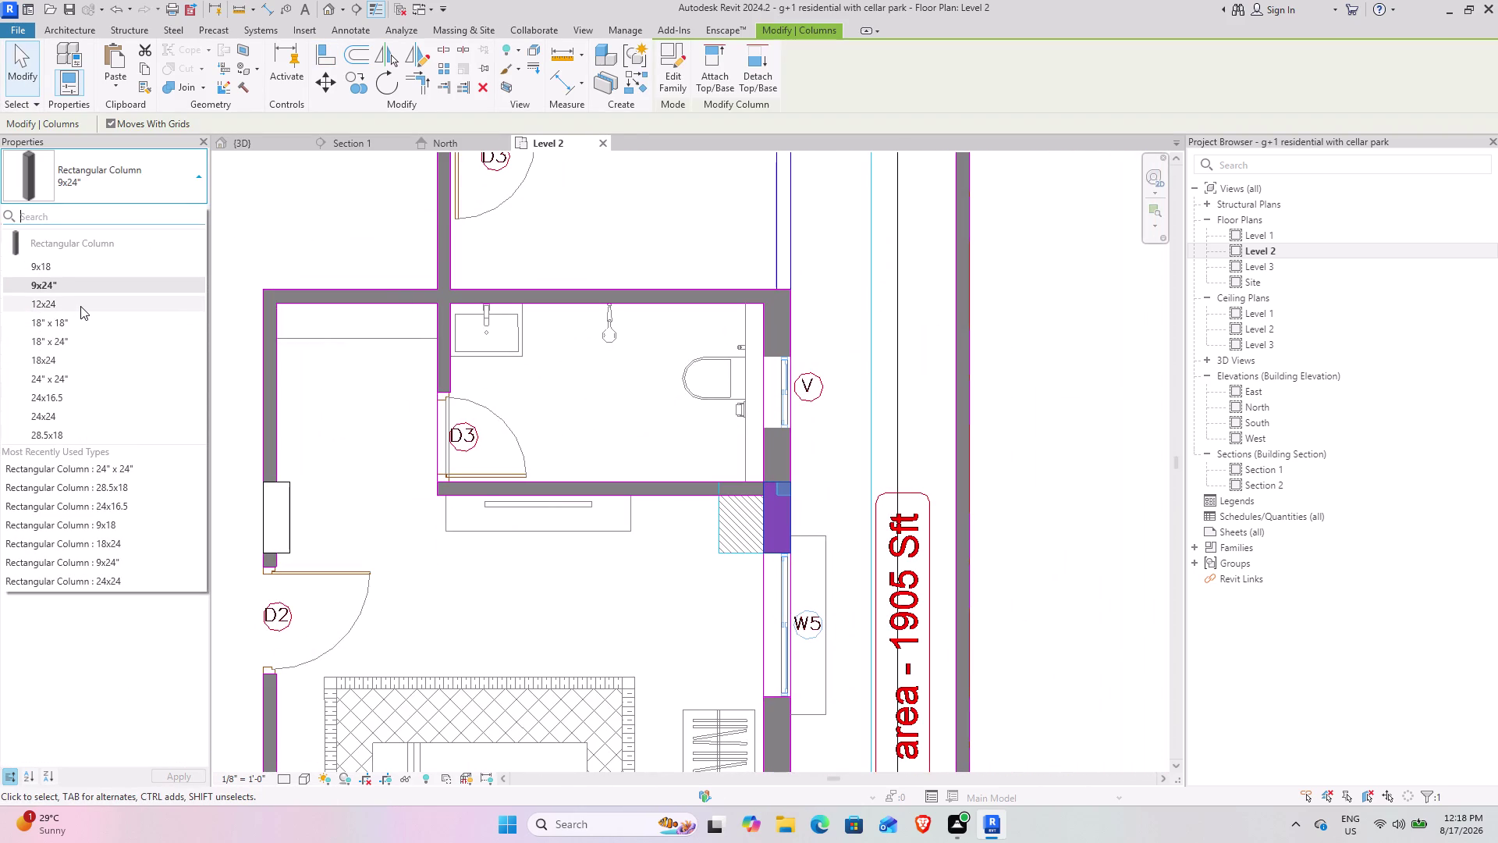
click(67, 377)
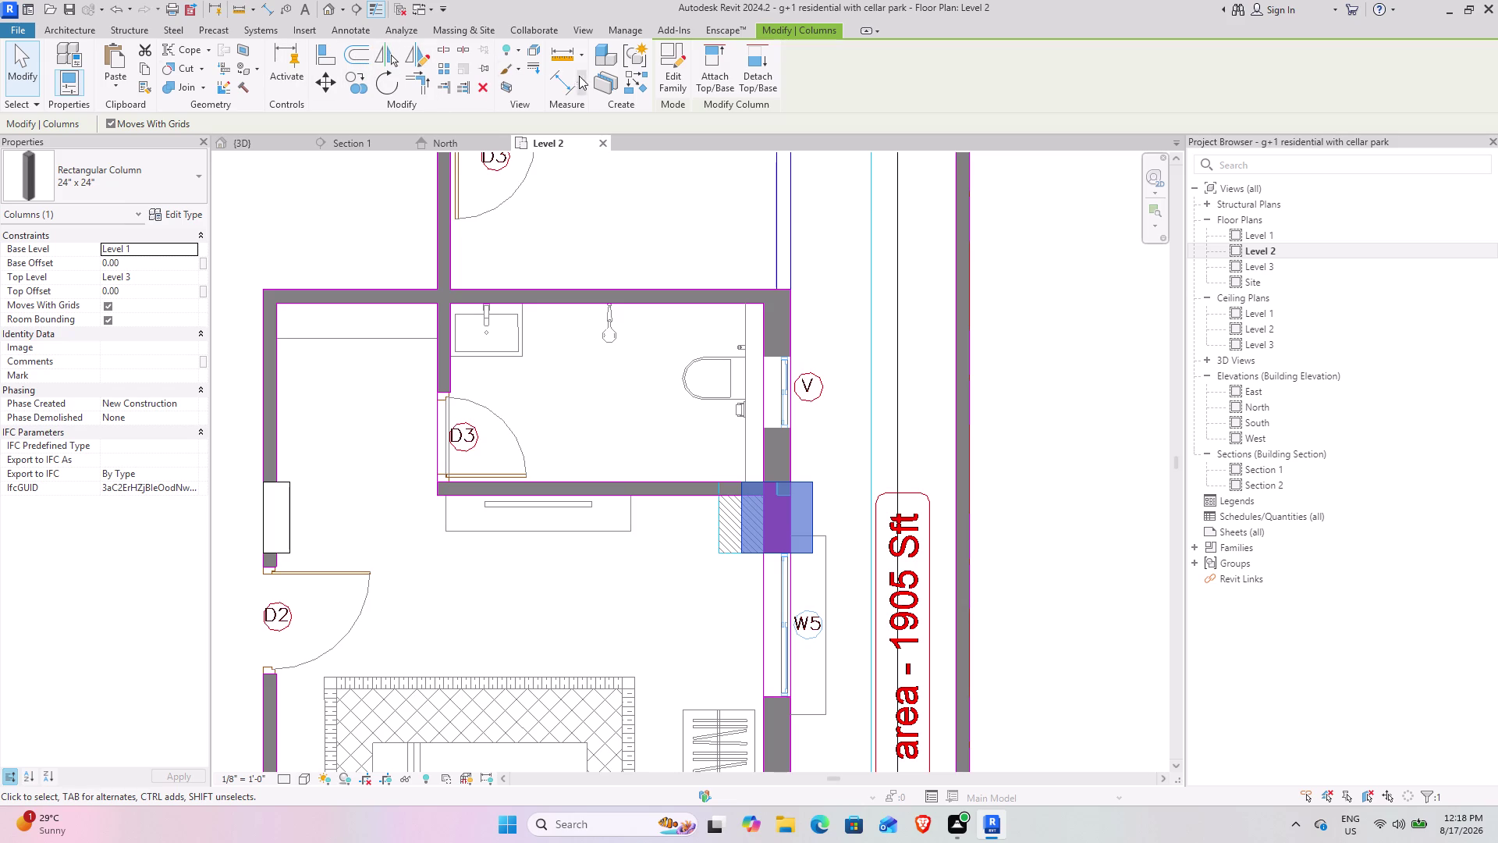
Align the W5 column's edge to the adjacent wall face.
click(317, 50)
scroll(up, 3)
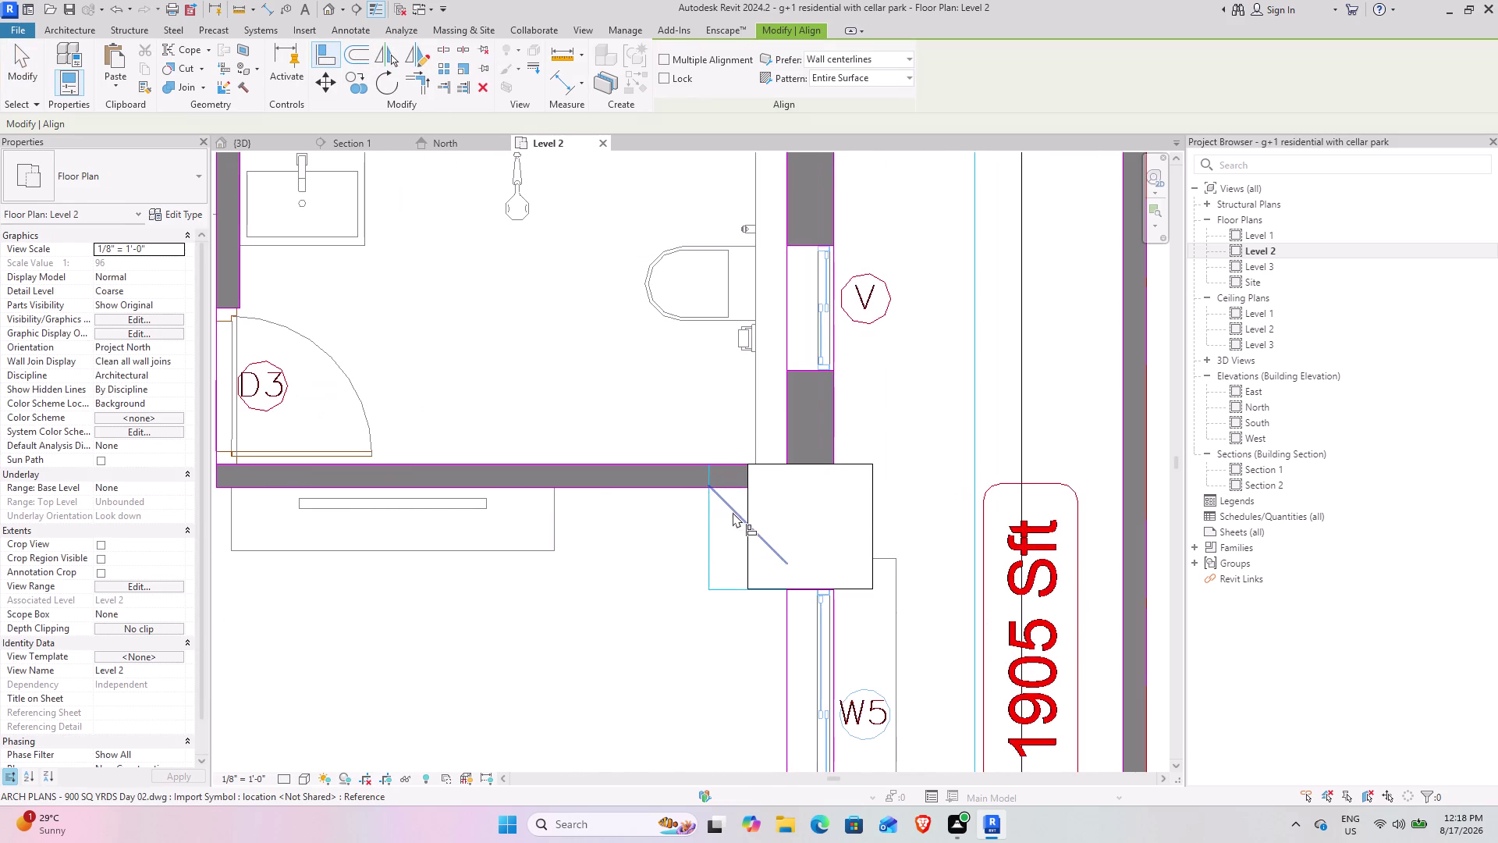
click(709, 535)
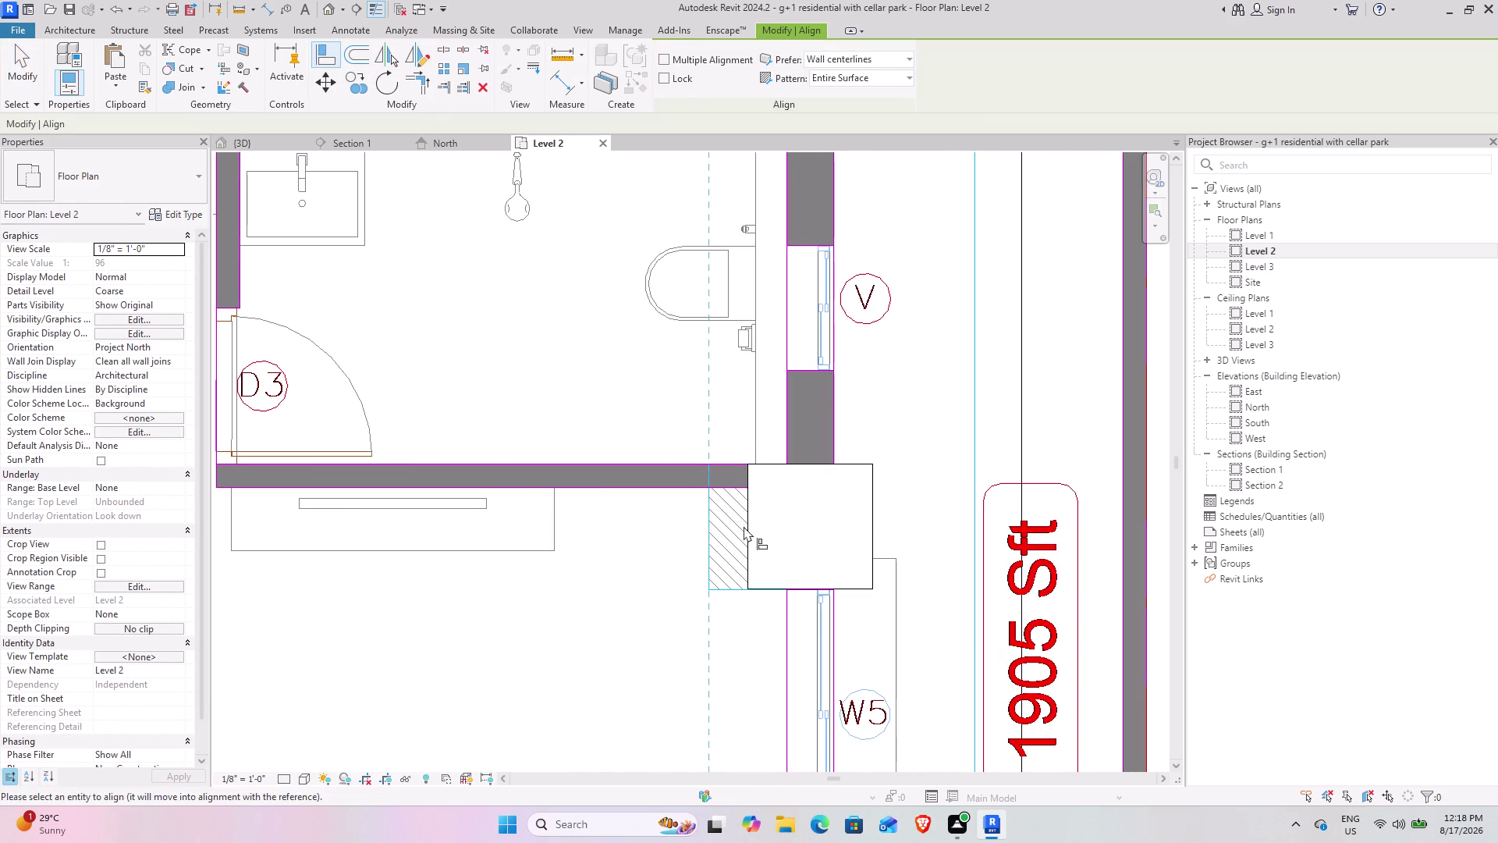
click(747, 527)
scroll(down, 3)
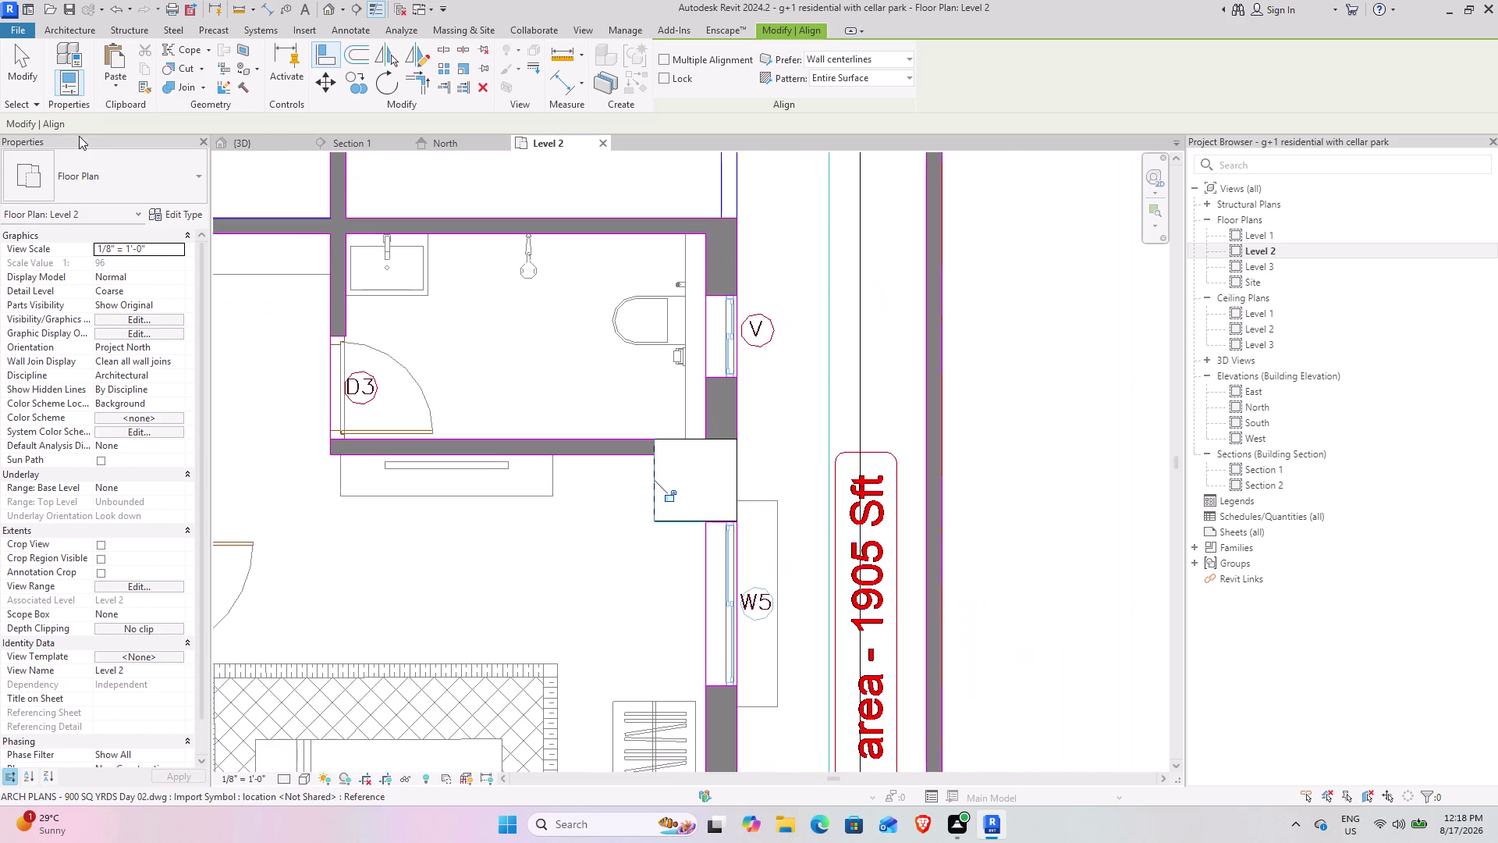
click(28, 71)
middle_drag(514, 327, 574, 646)
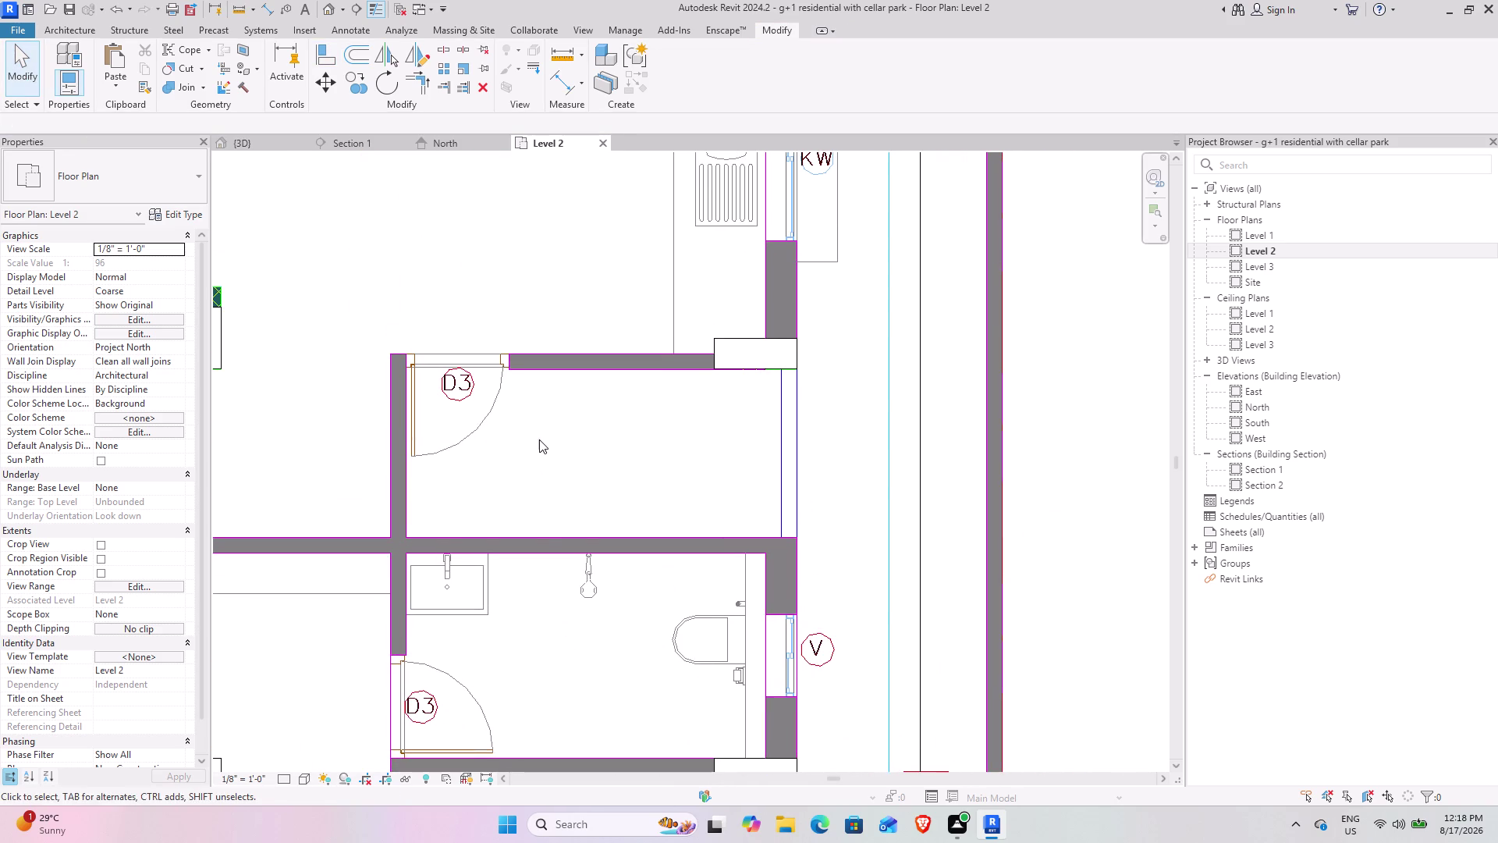
middle_drag(537, 444, 563, 595)
Change the small 9x18 column below the kitchen wall to the 9" x 24" type.
scroll(down, 3)
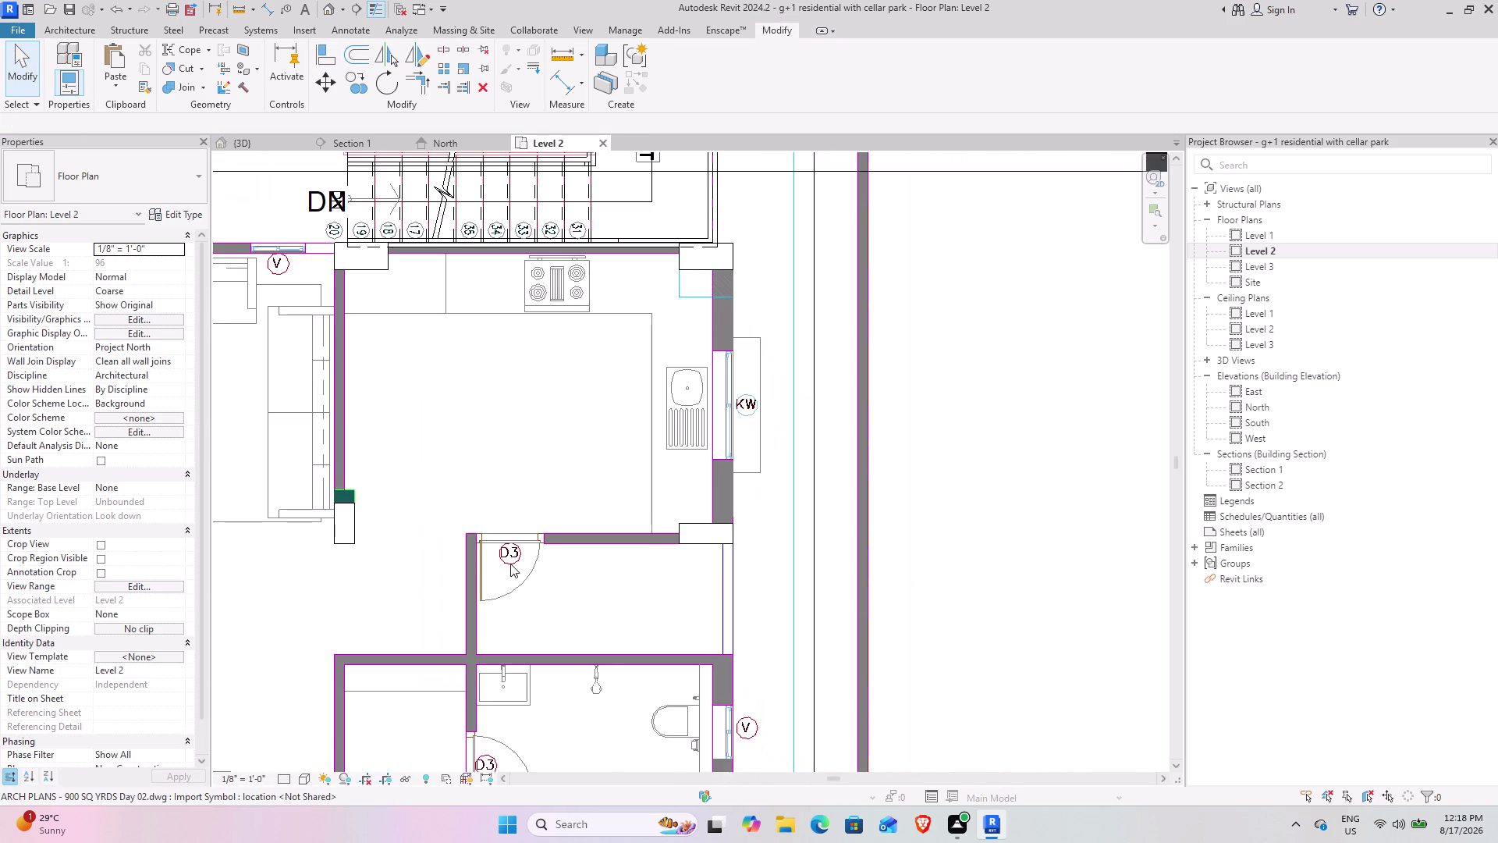
middle_drag(499, 551, 562, 348)
scroll(up, 3)
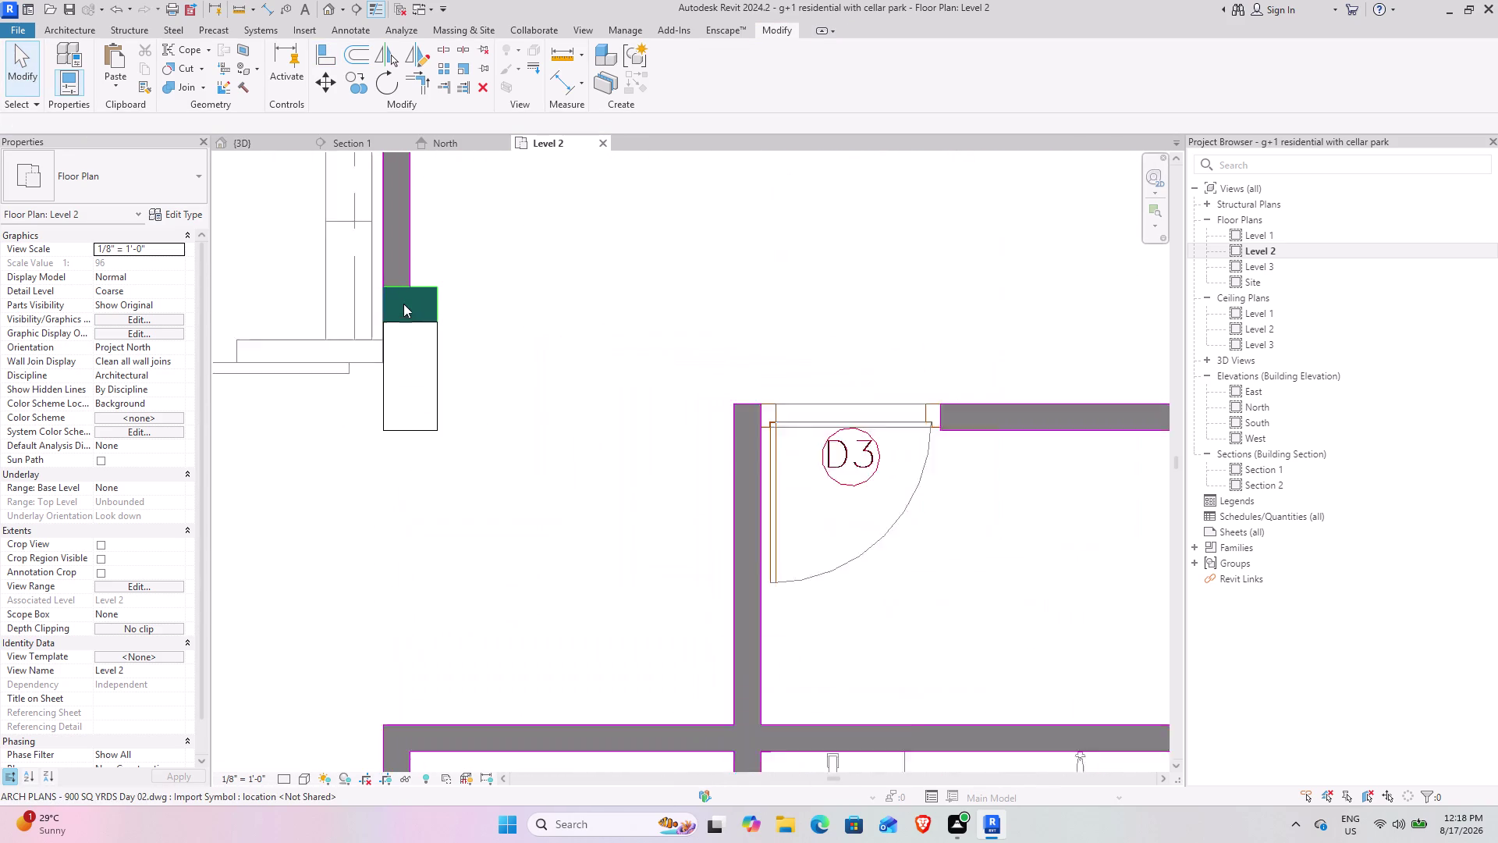
scroll(up, 3)
middle_drag(402, 302, 432, 458)
scroll(up, 3)
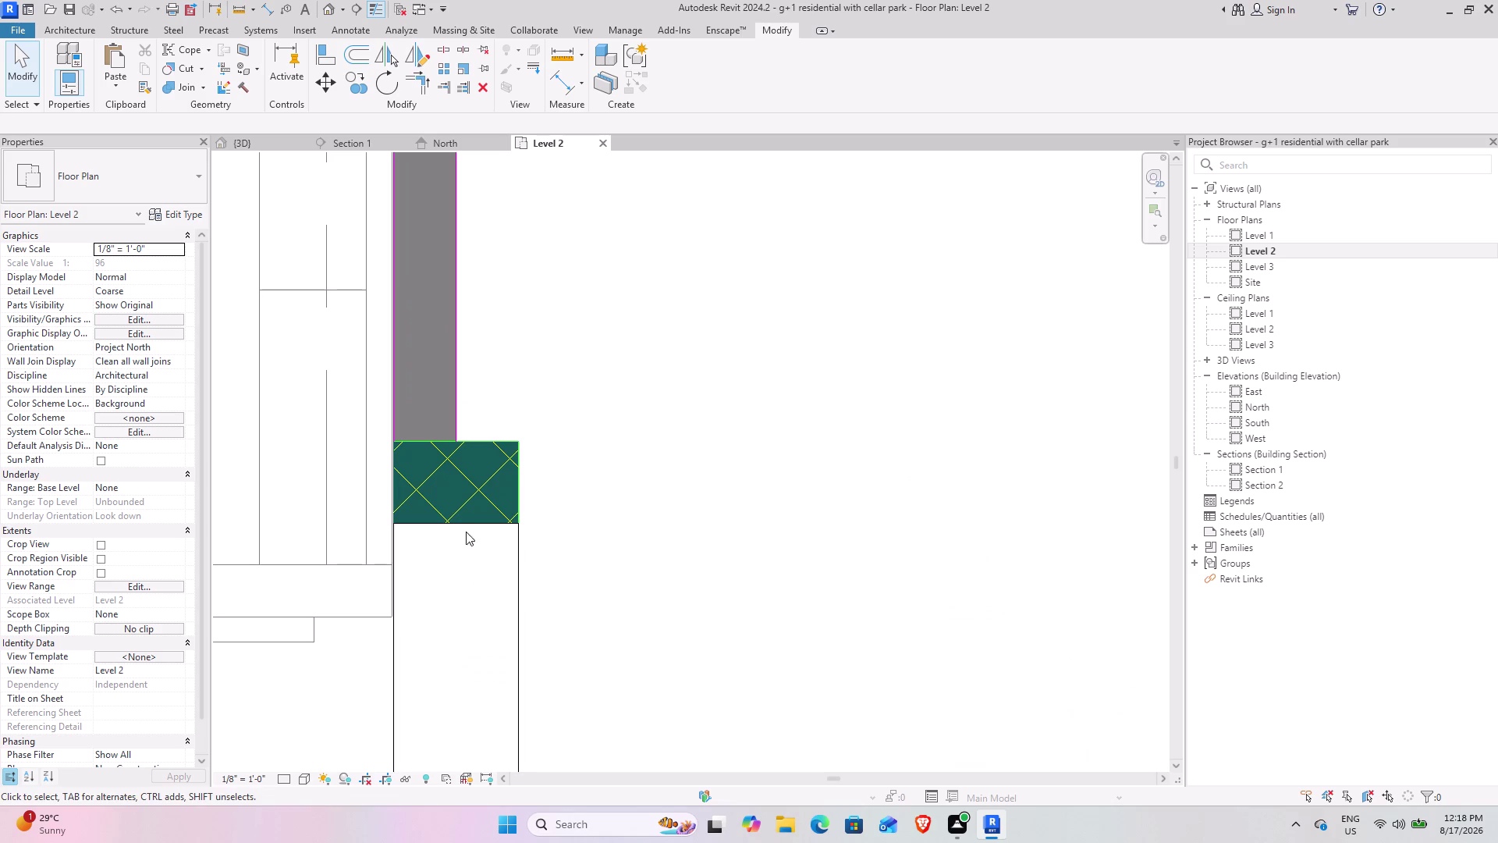
click(468, 523)
scroll(down, 3)
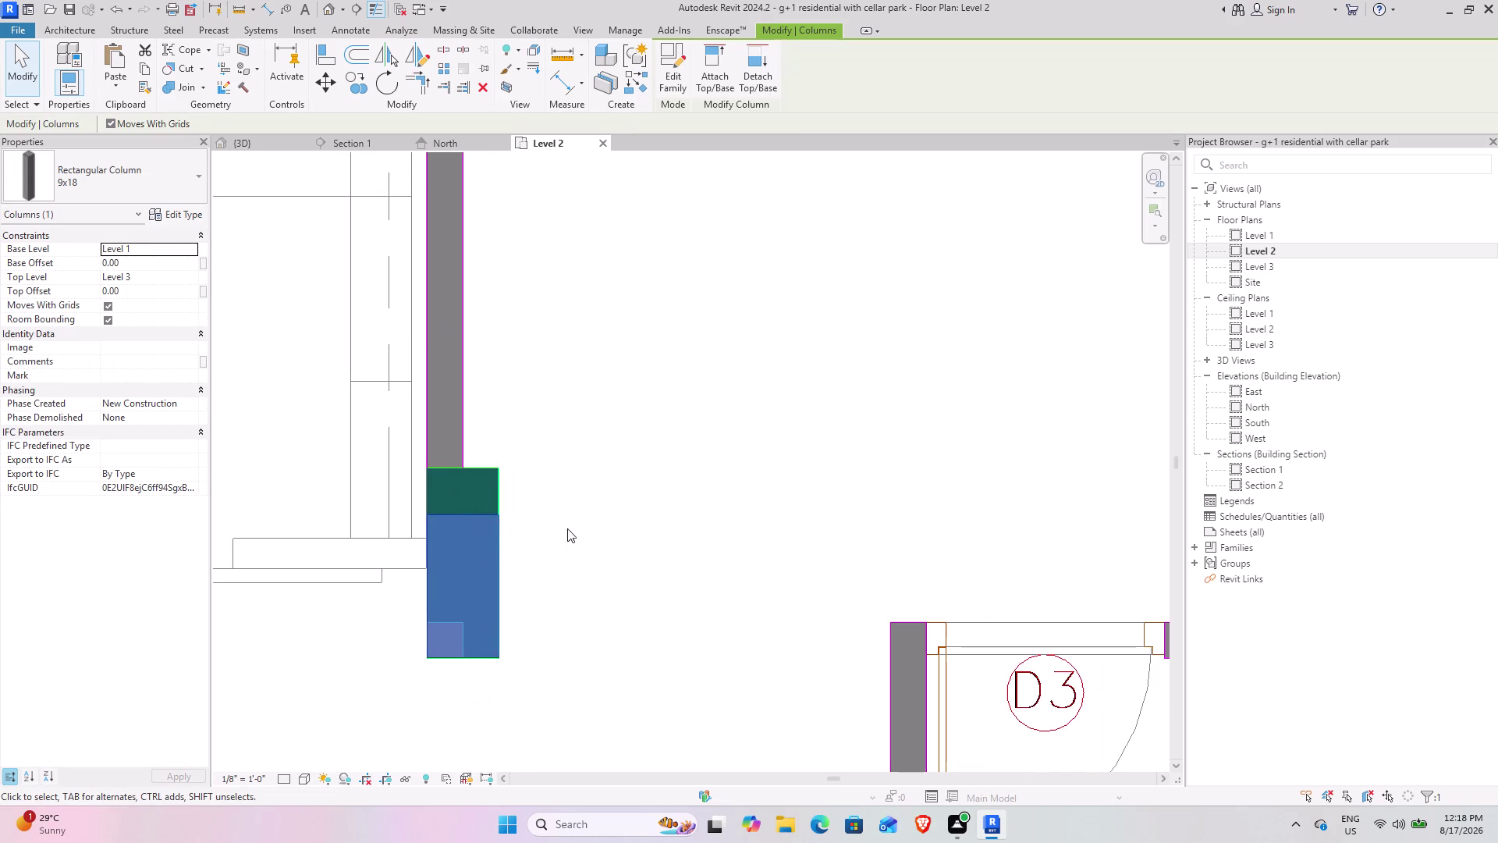
scroll(up, 3)
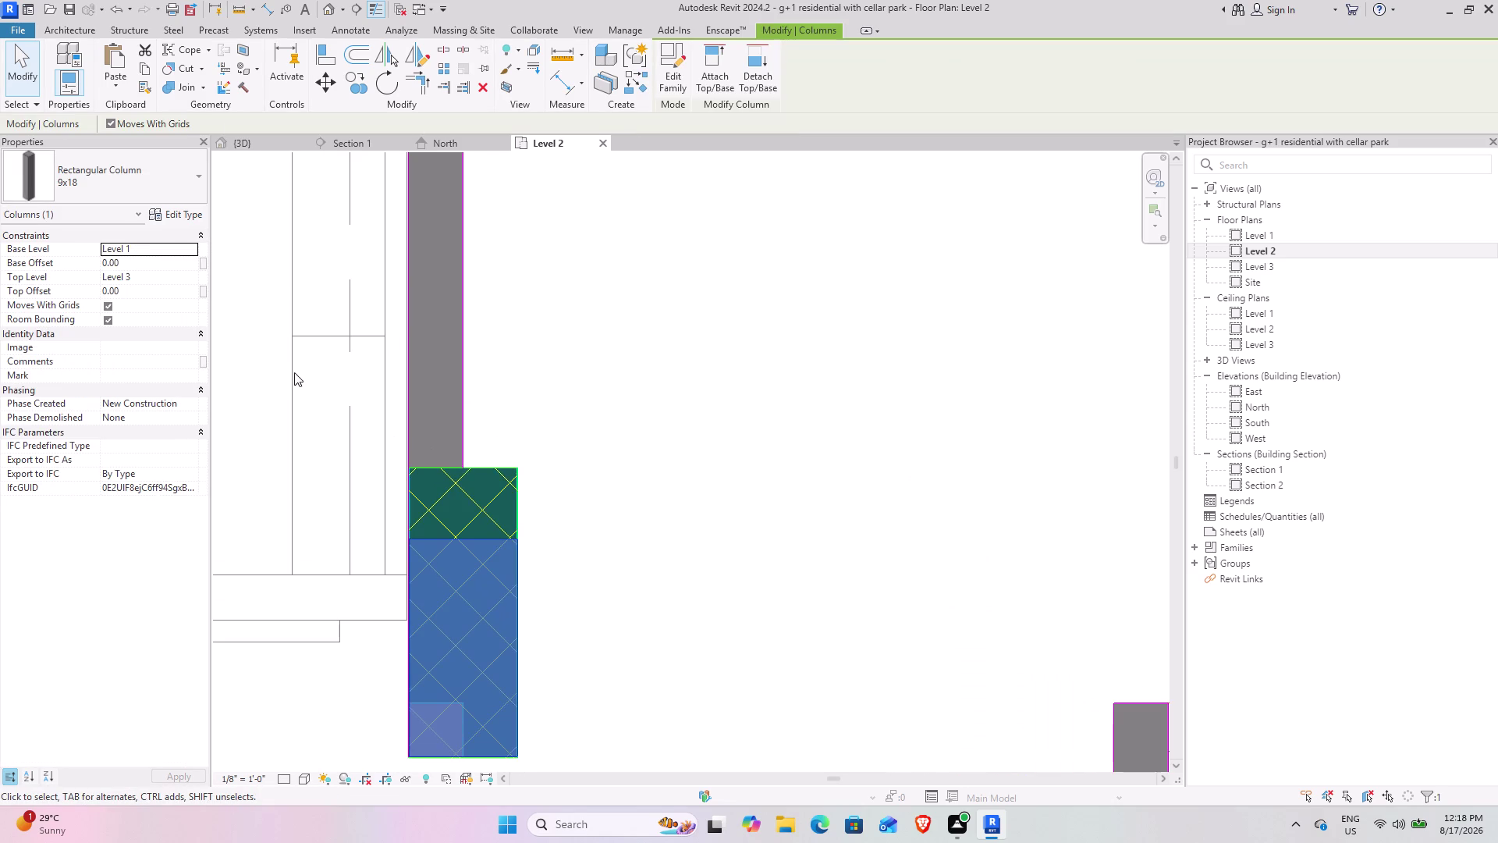
click(158, 178)
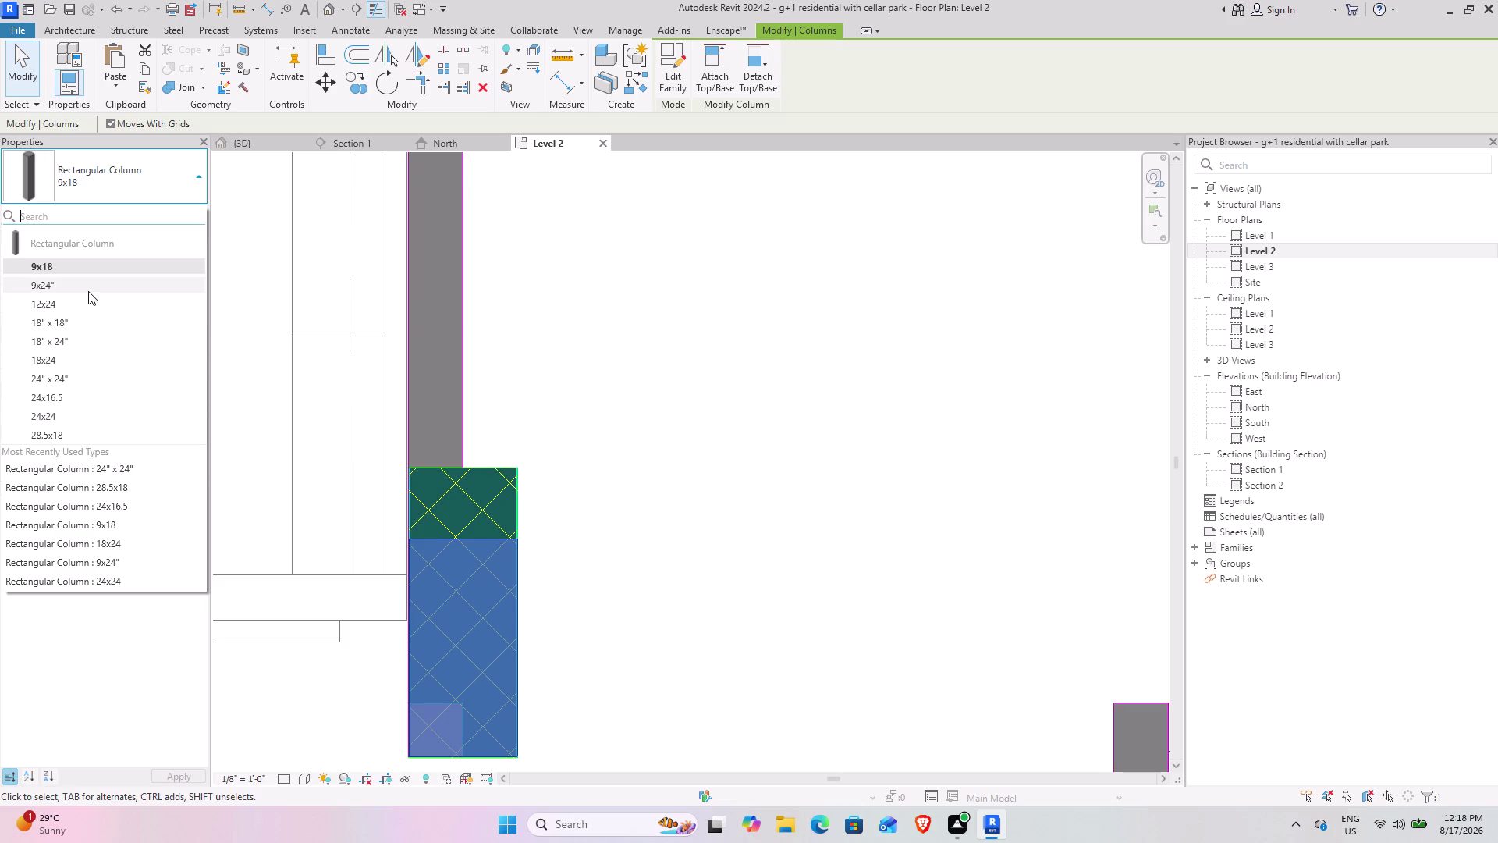
click(88, 290)
Align the 9x24 column's top edge to the end of the wall.
middle_drag(432, 462, 401, 365)
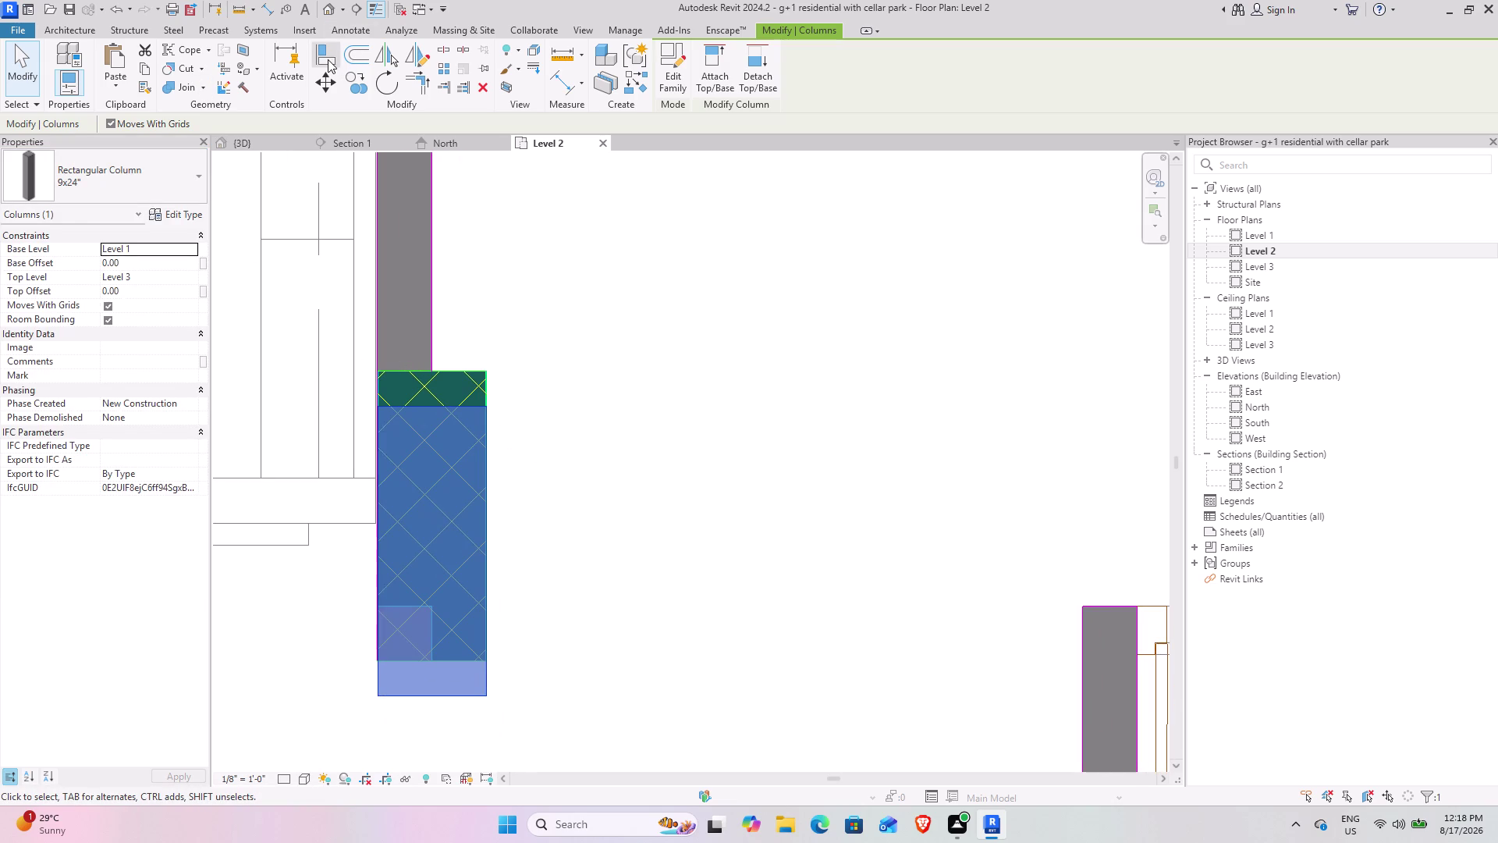
click(328, 59)
click(449, 368)
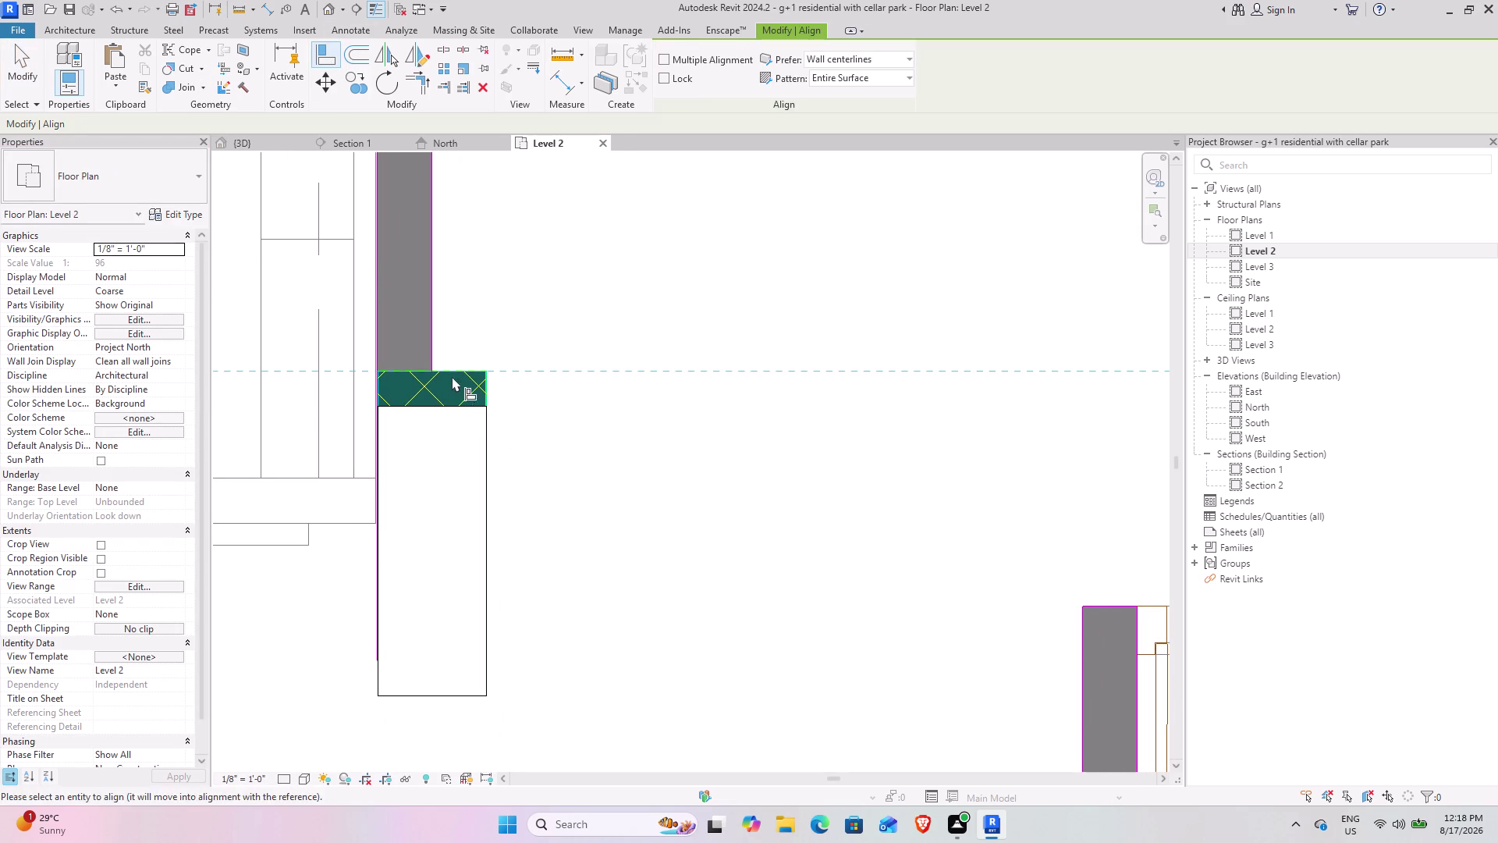
click(453, 403)
click(26, 66)
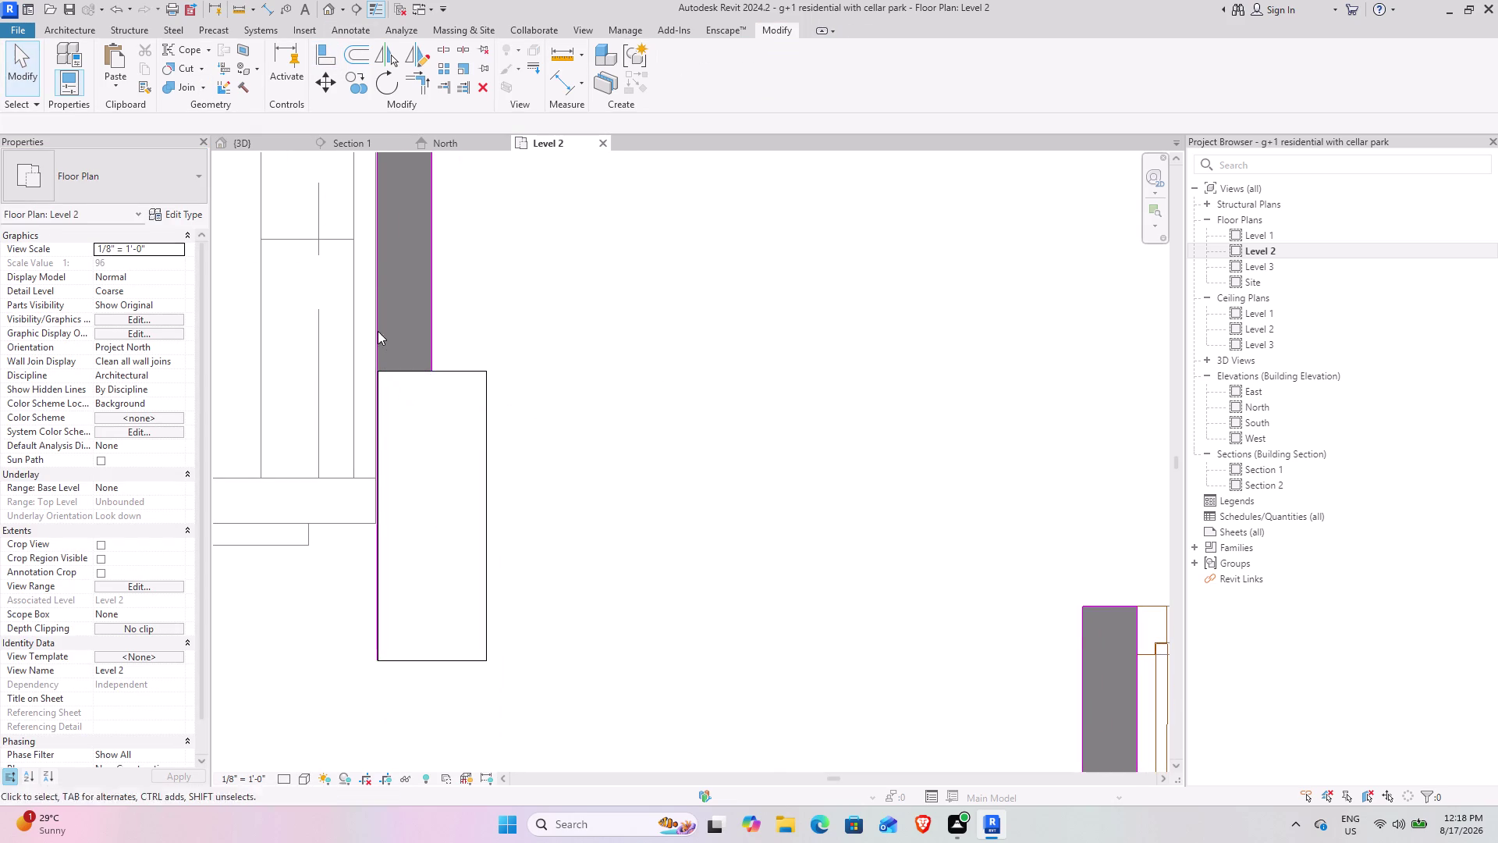
scroll(down, 3)
Inspect the 24x24 column beside door D2 in the Level 2 plan.
scroll(down, 3)
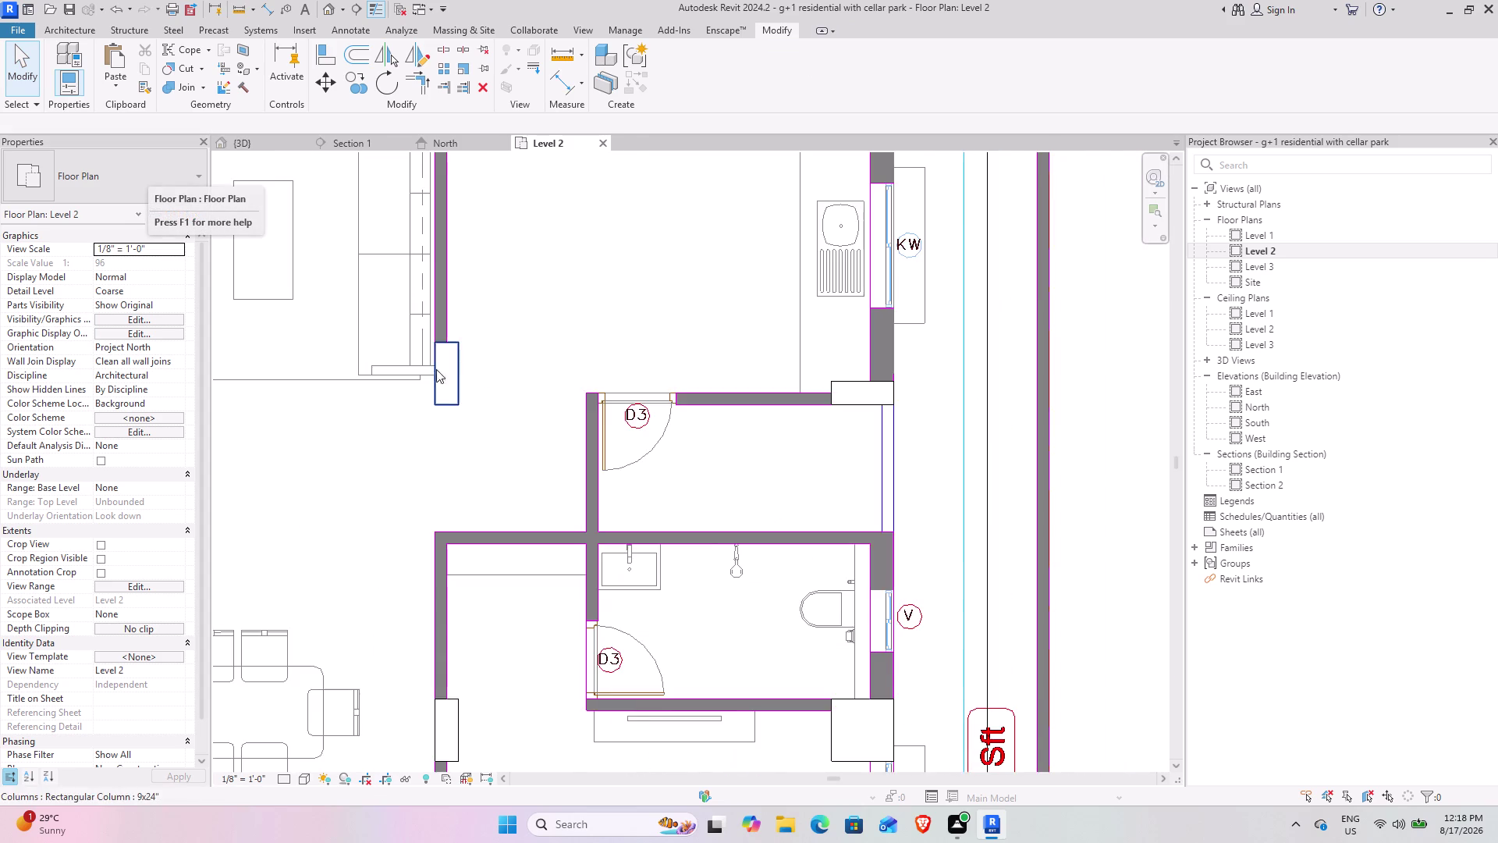
middle_drag(482, 338, 672, 251)
middle_drag(526, 356, 728, 283)
middle_drag(426, 406, 451, 375)
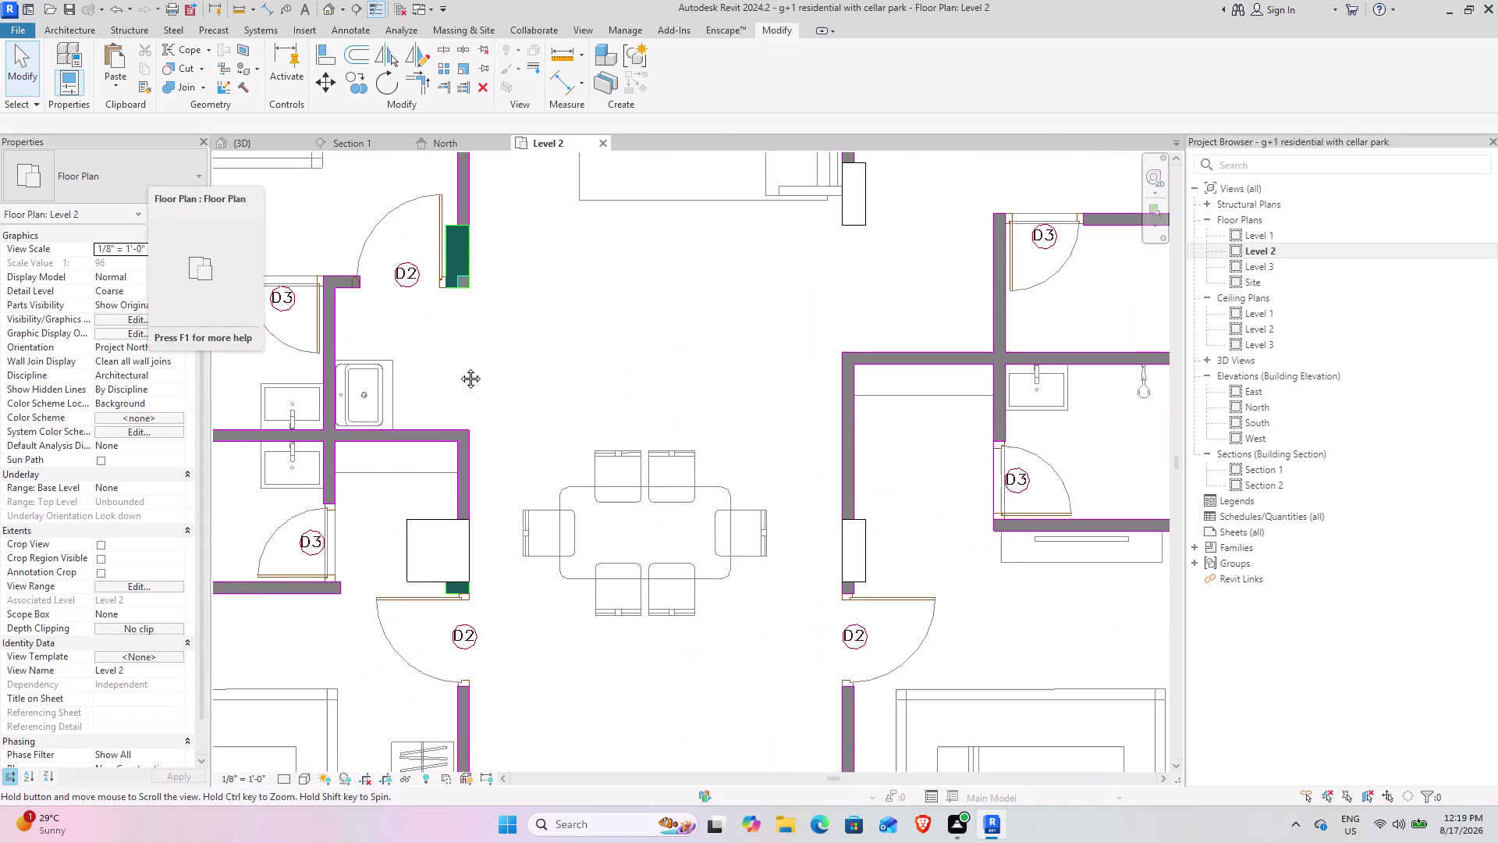
middle_drag(451, 375, 512, 290)
scroll(up, 3)
click(486, 462)
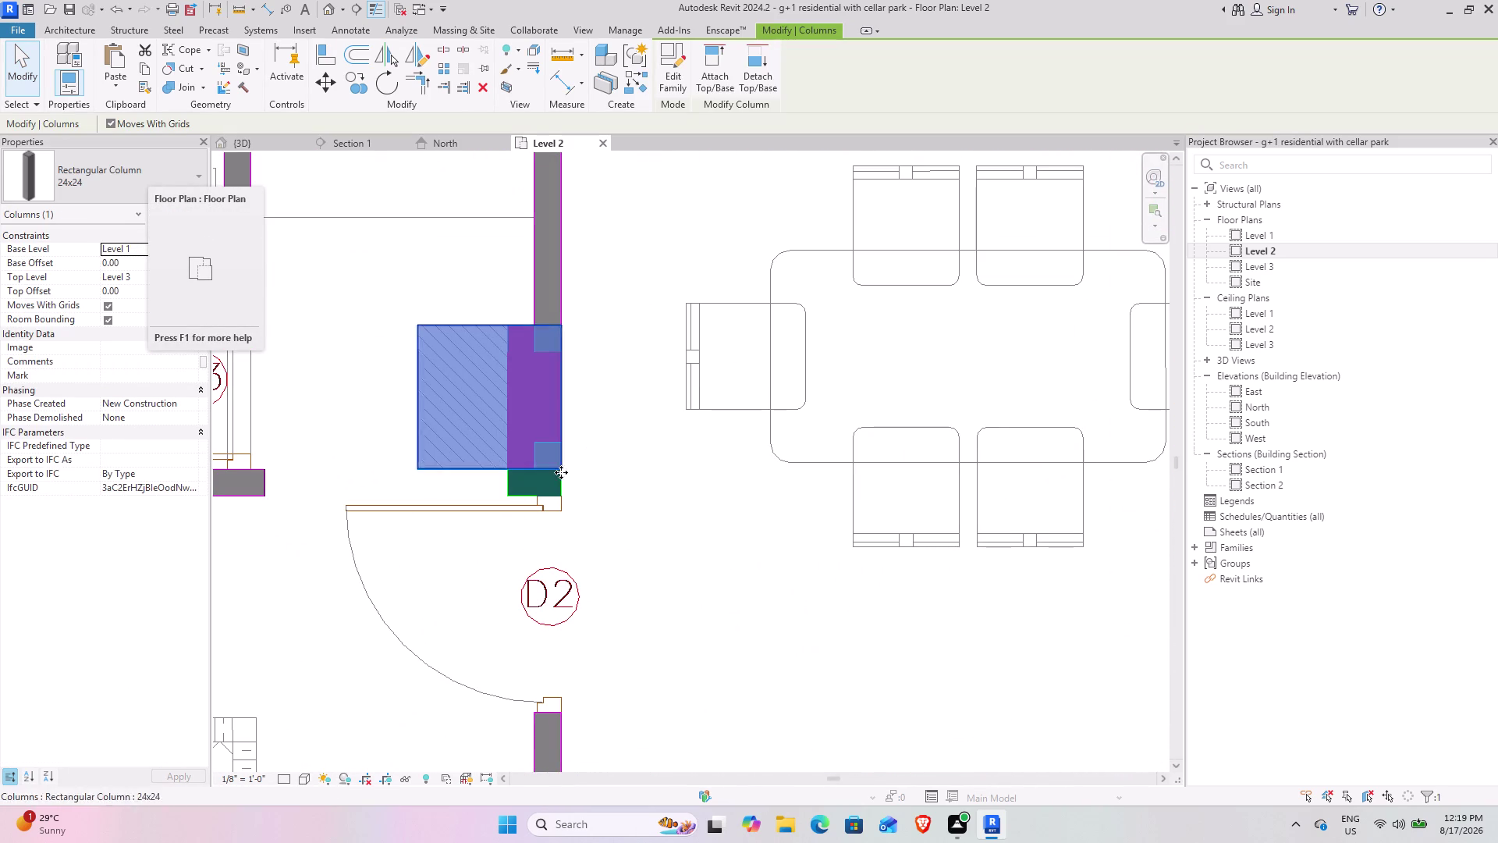
scroll(up, 3)
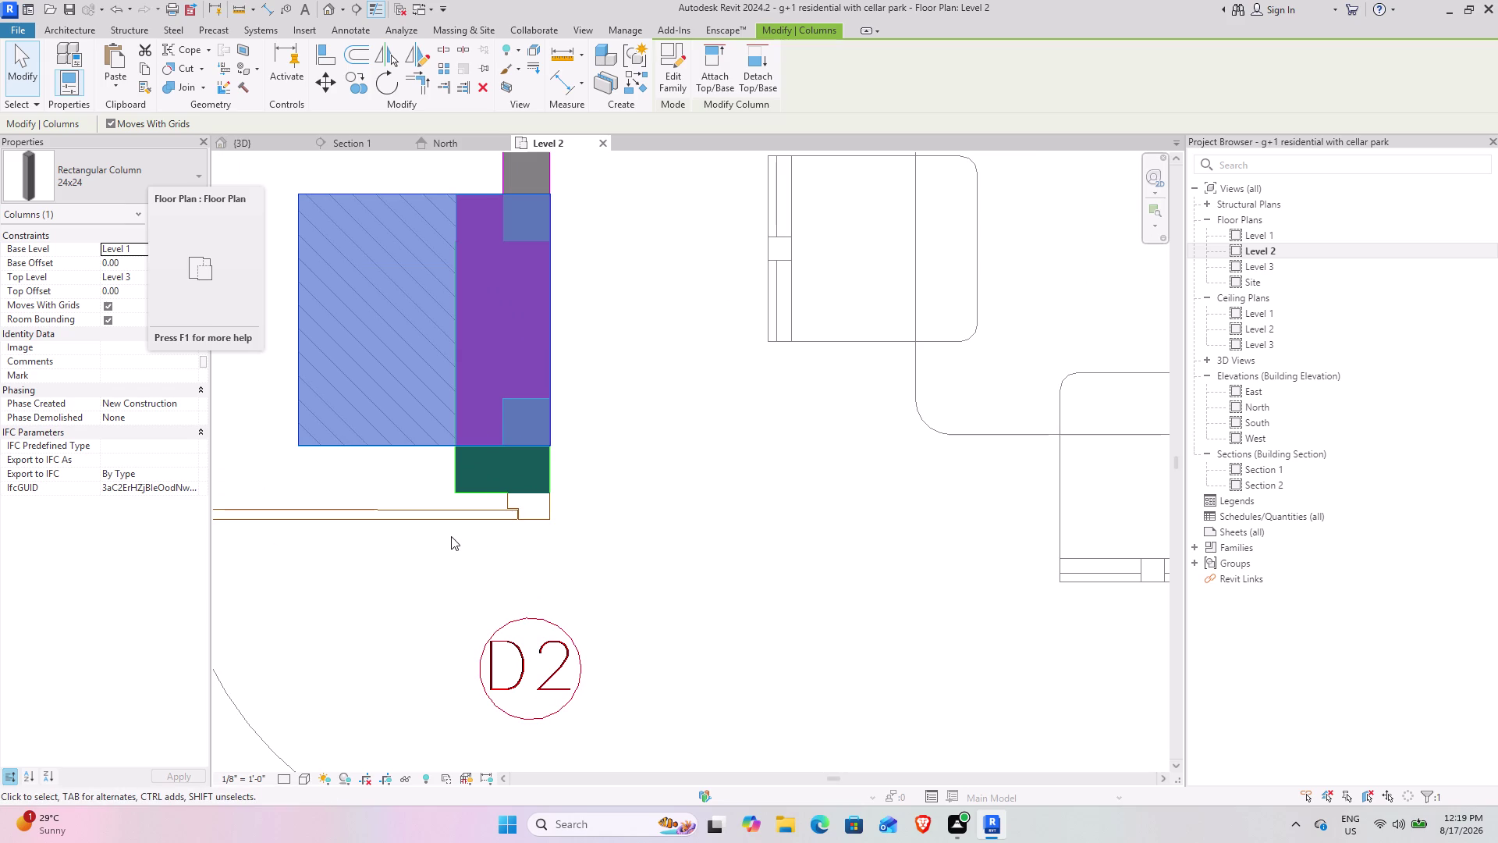
scroll(down, 3)
click(613, 488)
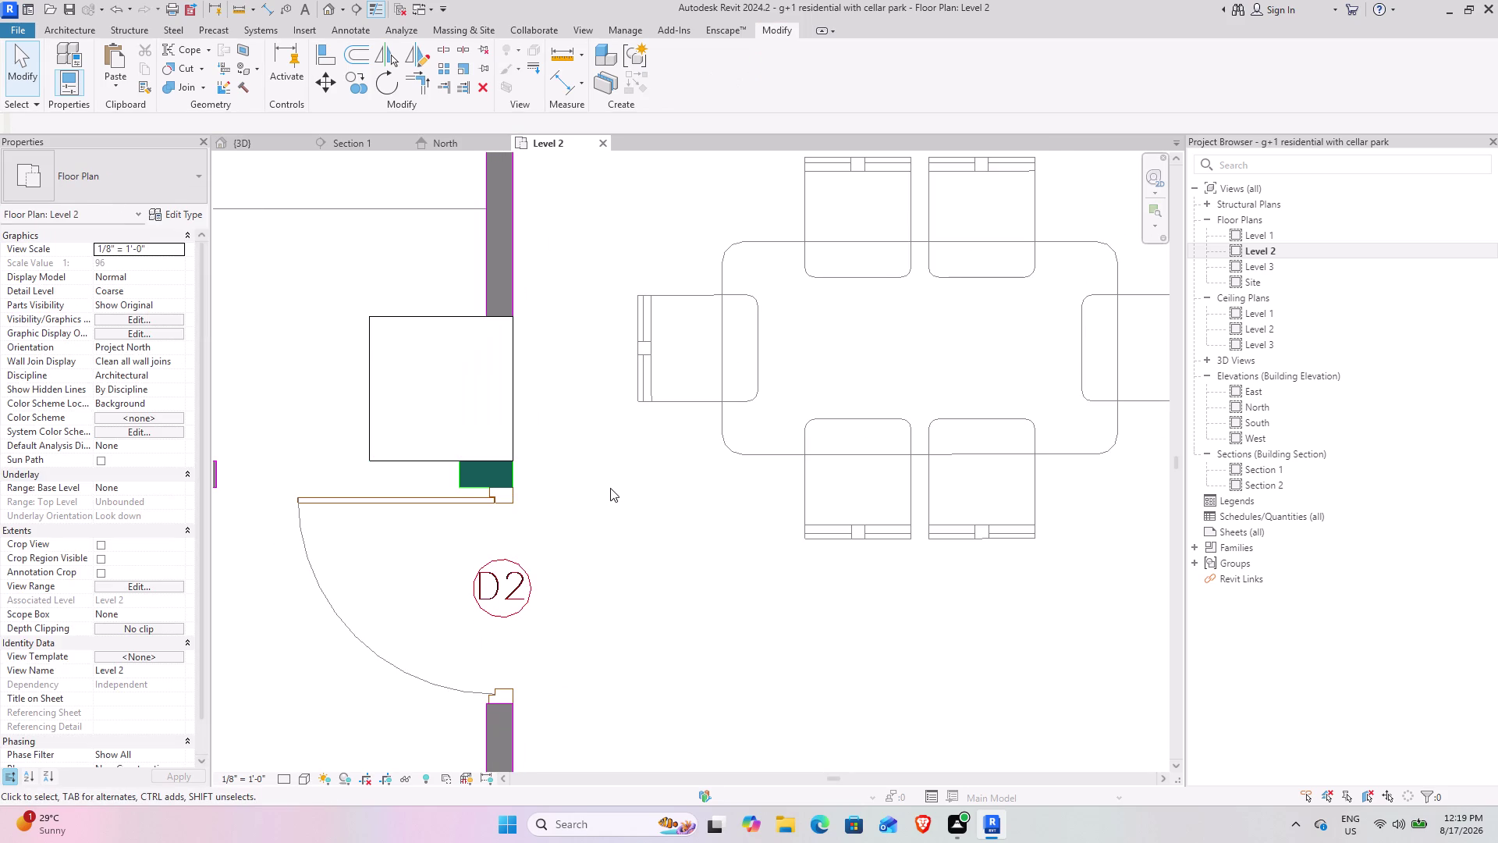
click(445, 461)
scroll(down, 3)
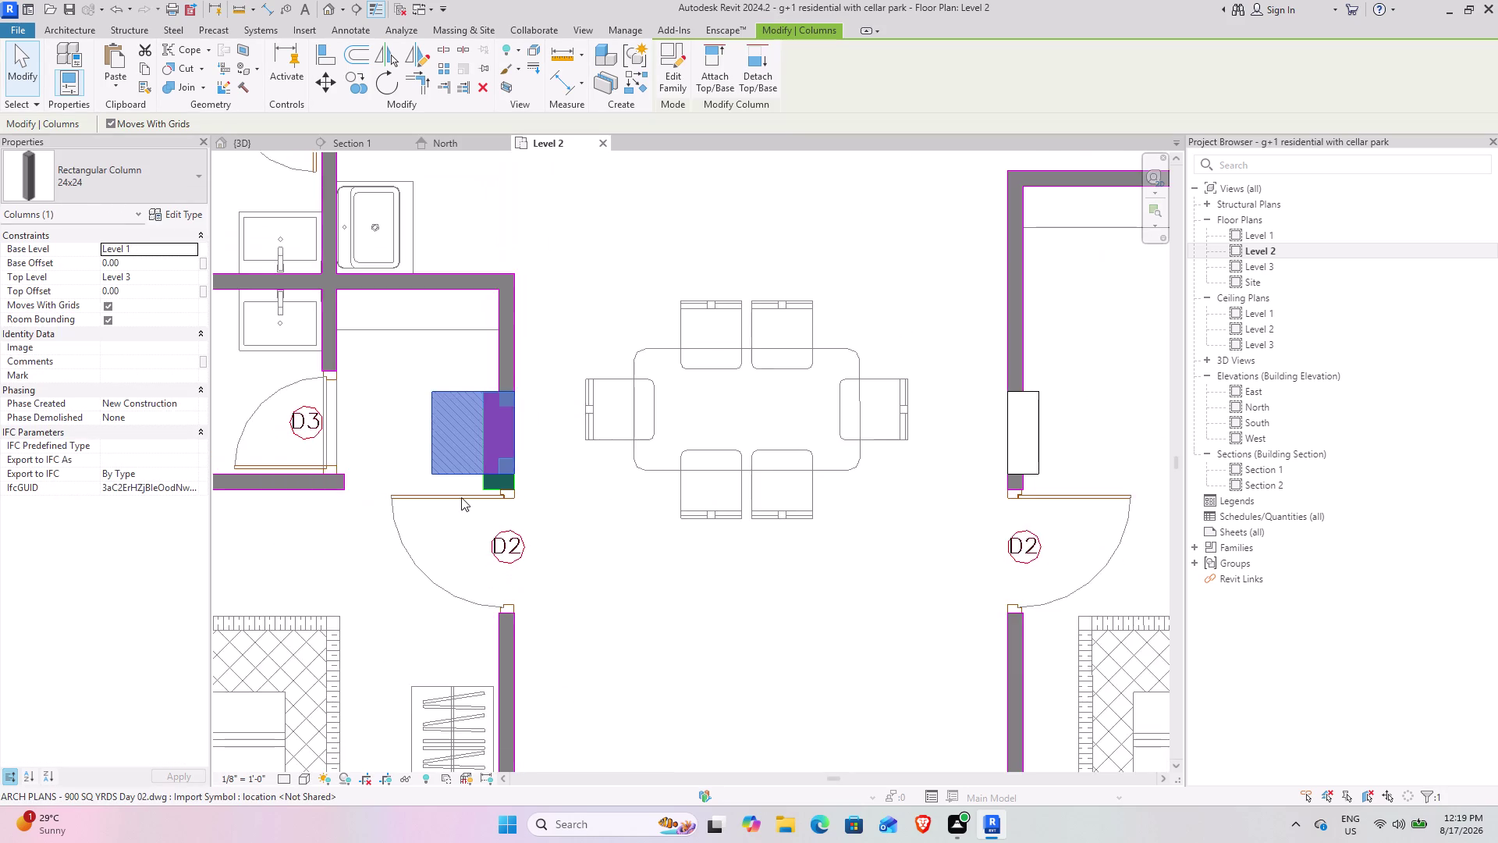
Clear the imported plan selection and look along the bathroom's outer wall.
middle_drag(508, 479, 578, 452)
click(681, 567)
scroll(down, 3)
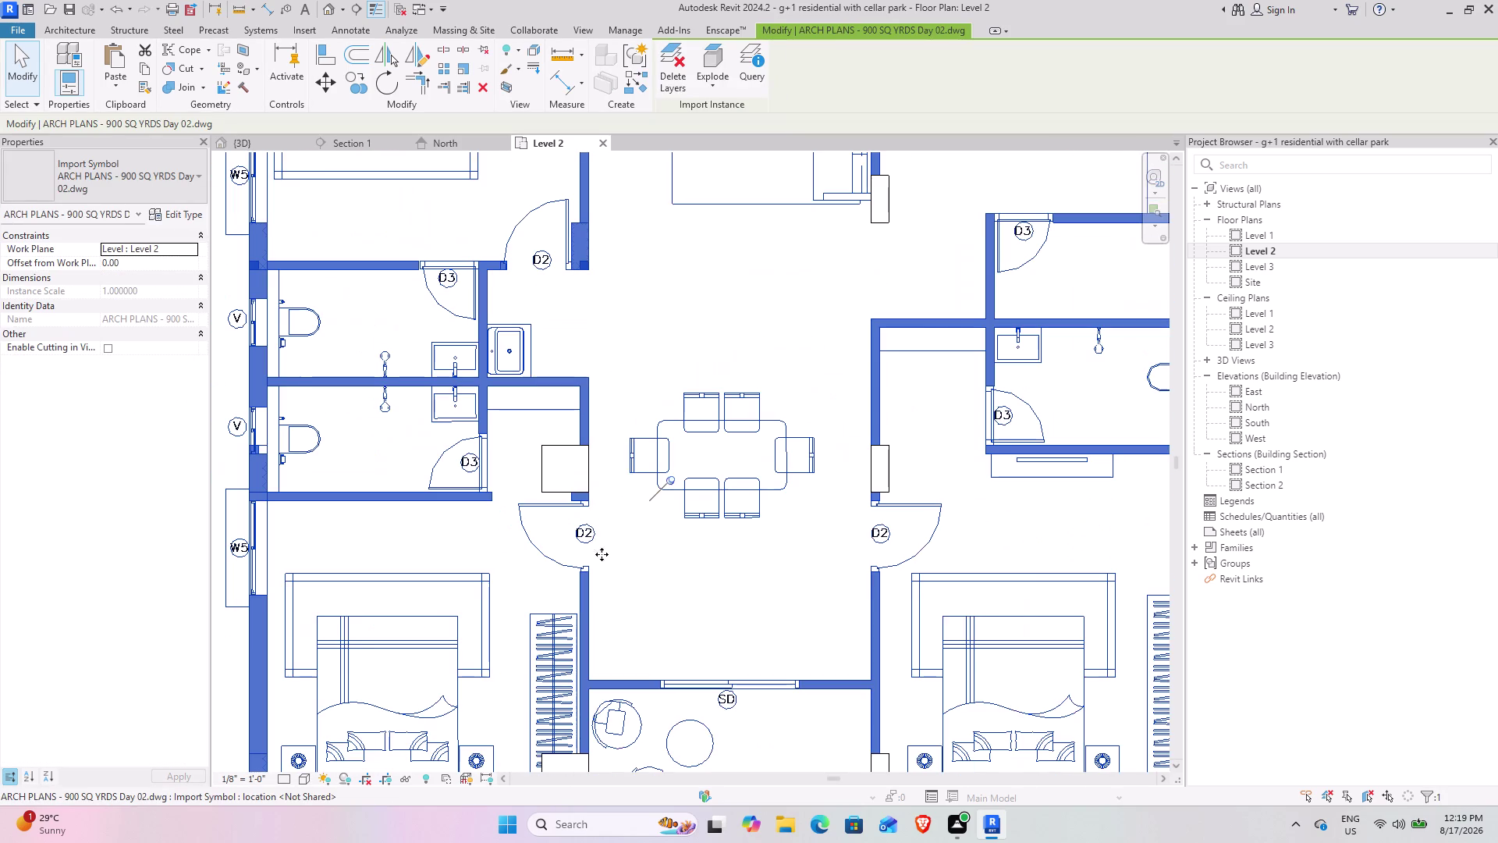
click(634, 548)
click(21, 80)
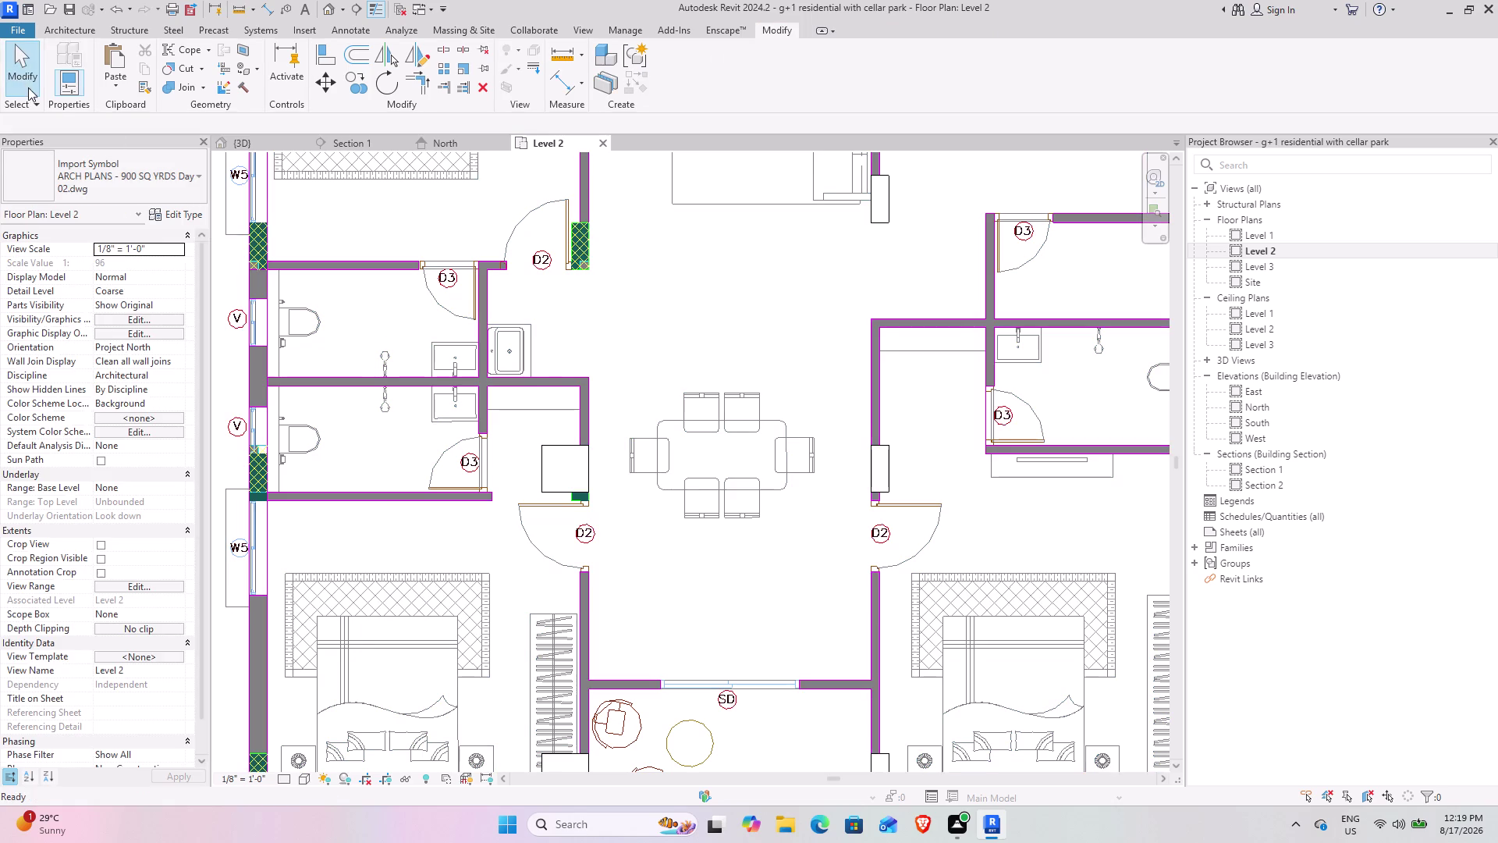
middle_drag(320, 485, 573, 453)
scroll(up, 3)
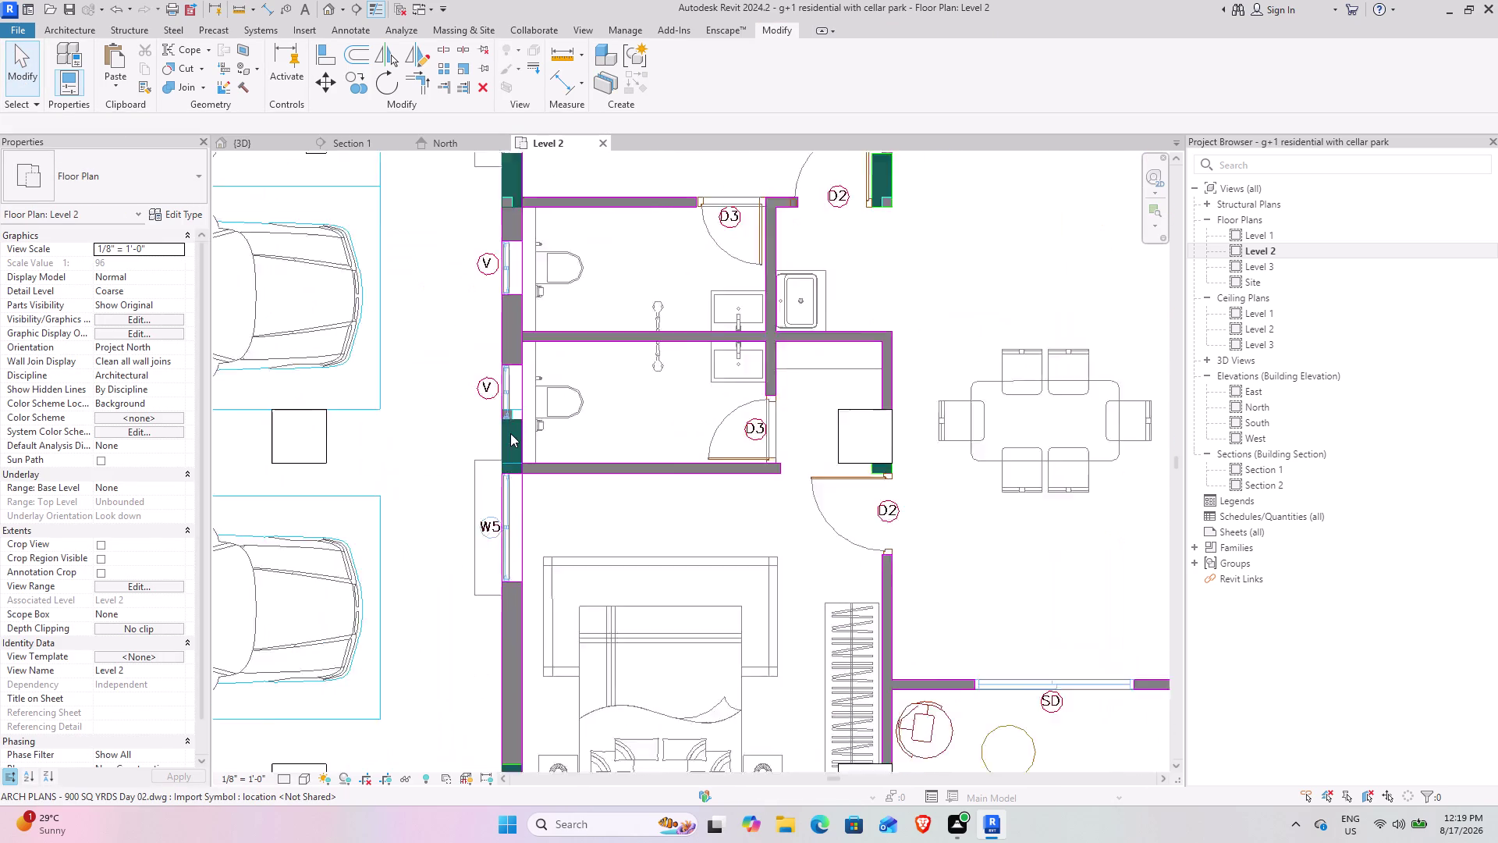
scroll(up, 3)
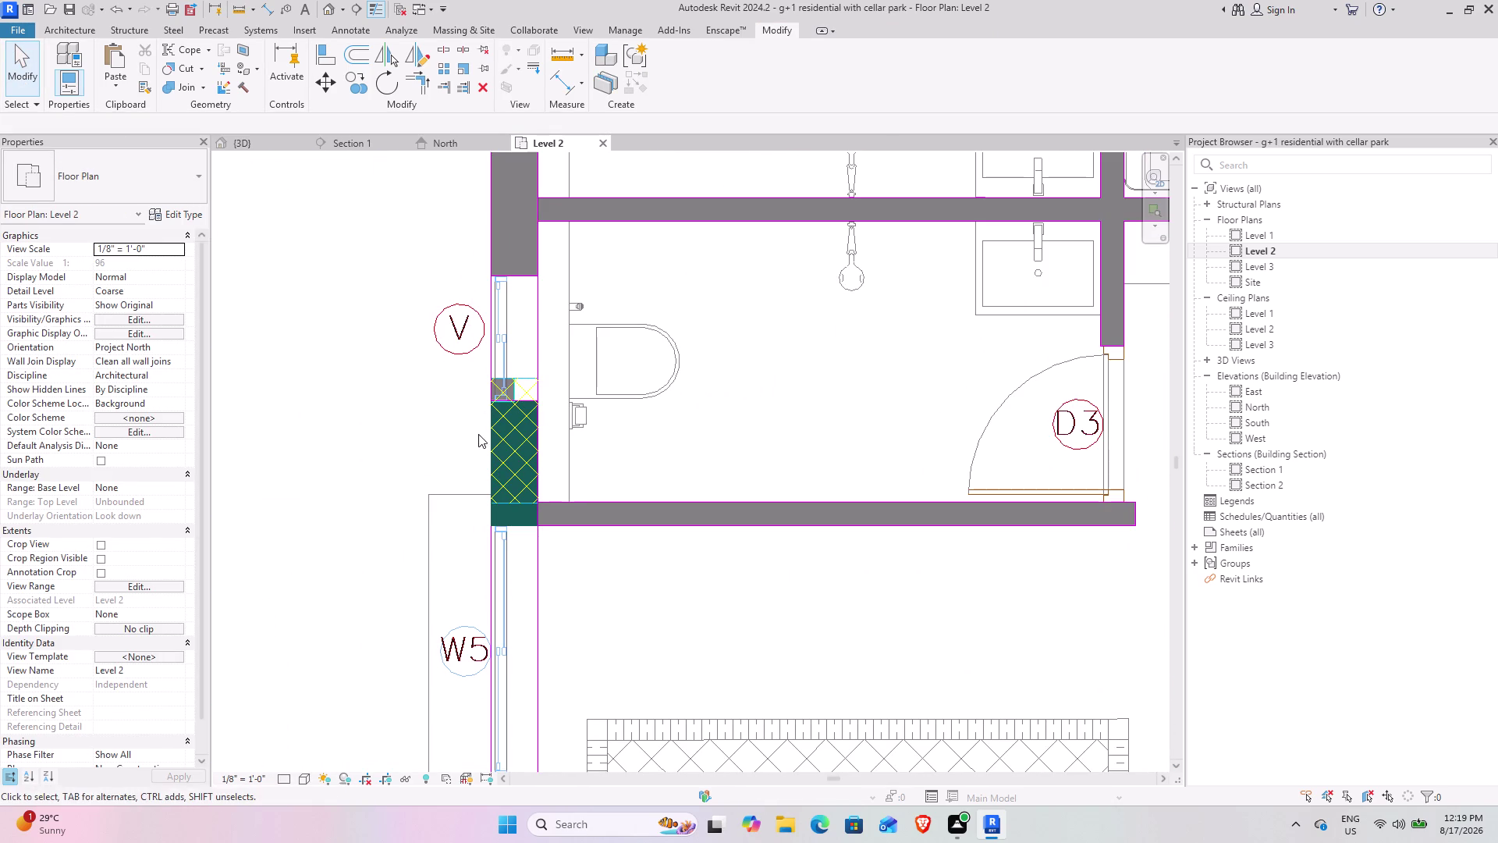
scroll(up, 3)
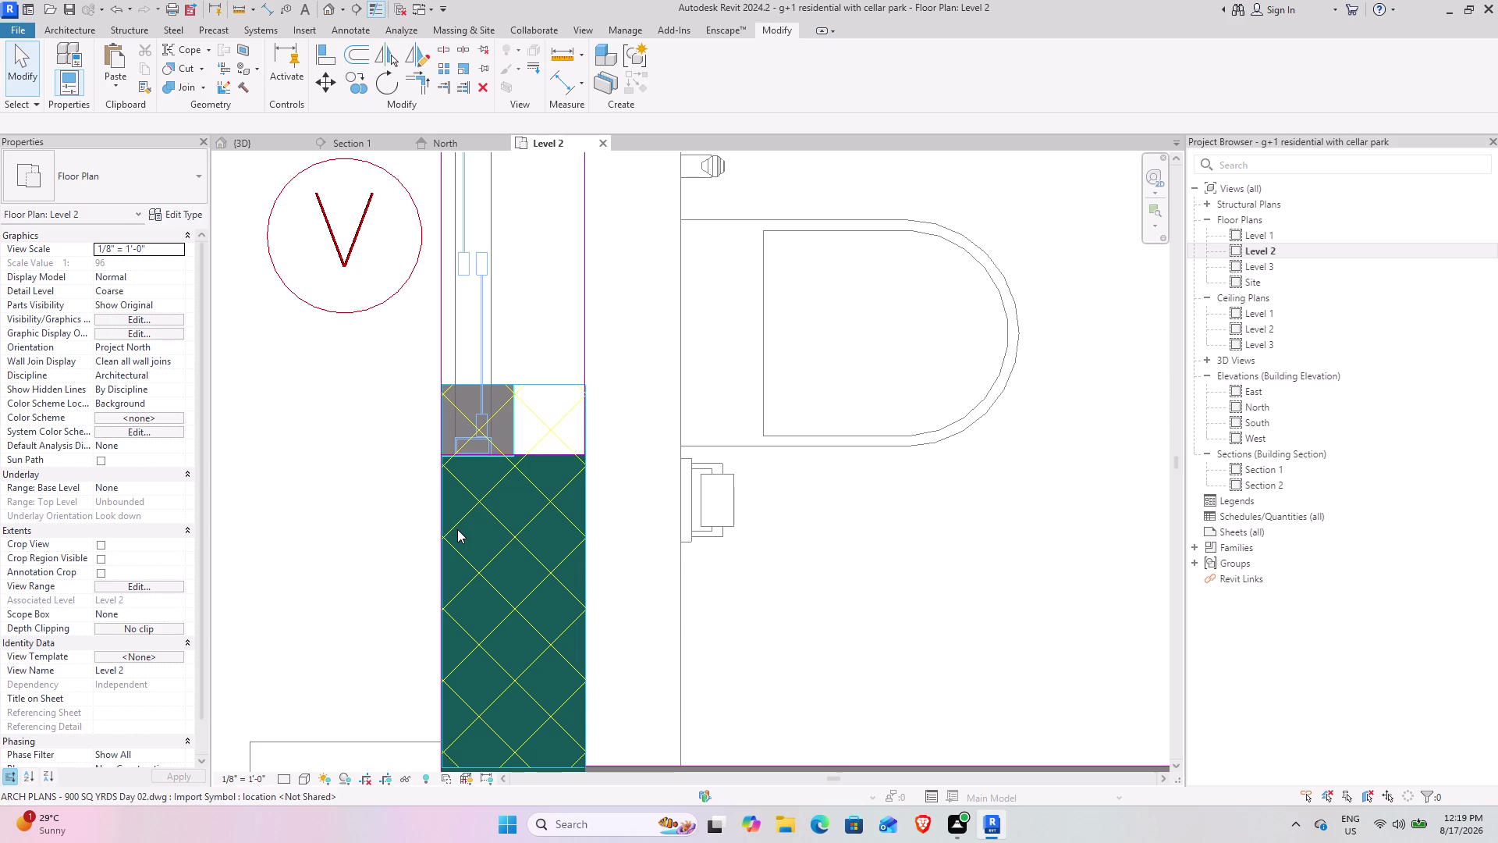
scroll(down, 3)
Temporarily hide the selected element near the D2 door column with HH.
middle_drag(437, 690, 429, 686)
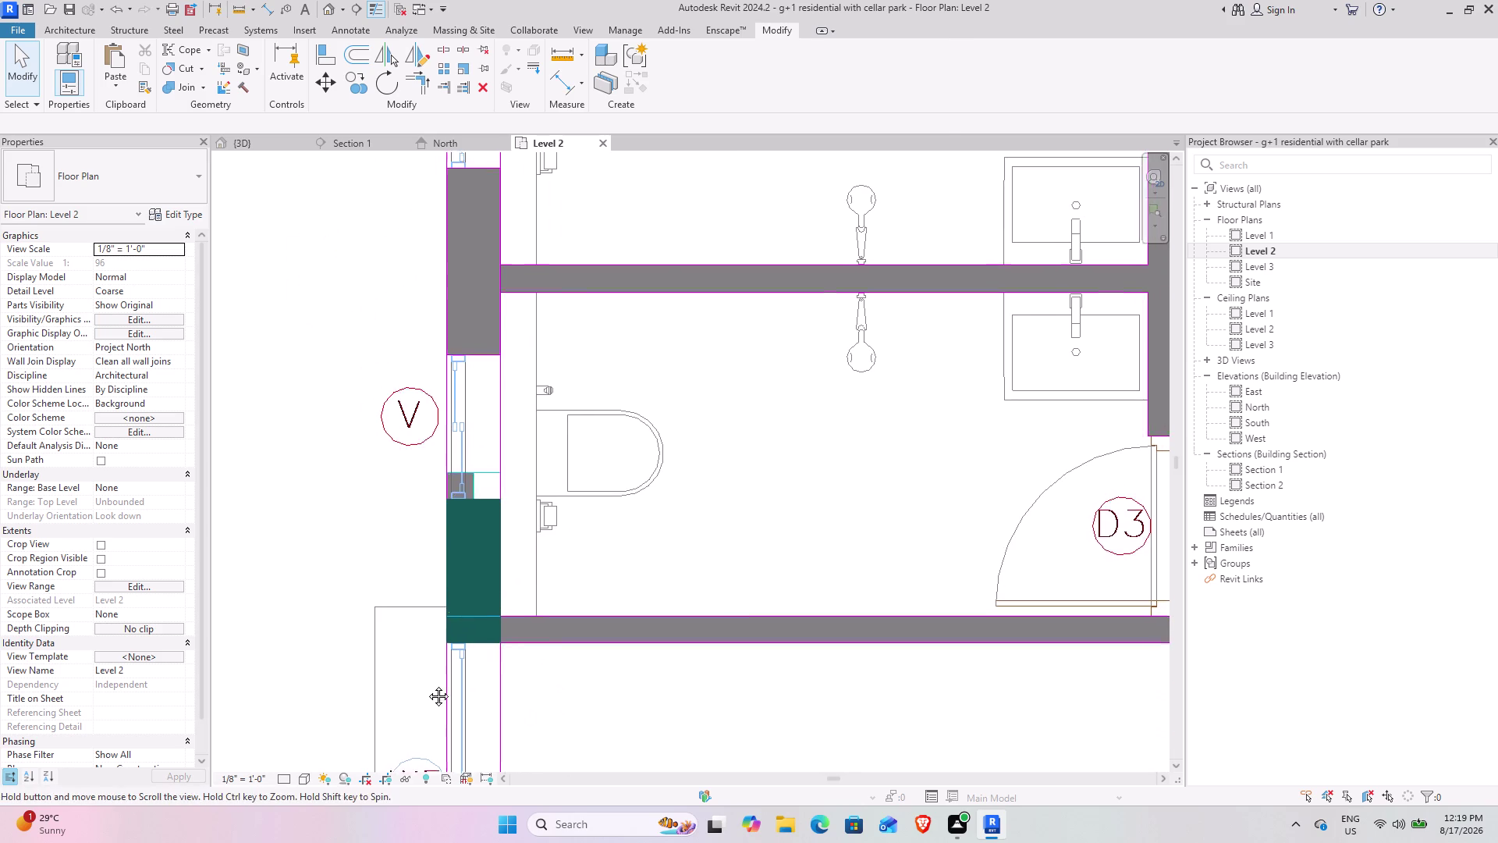
middle_drag(429, 686, 372, 507)
scroll(down, 3)
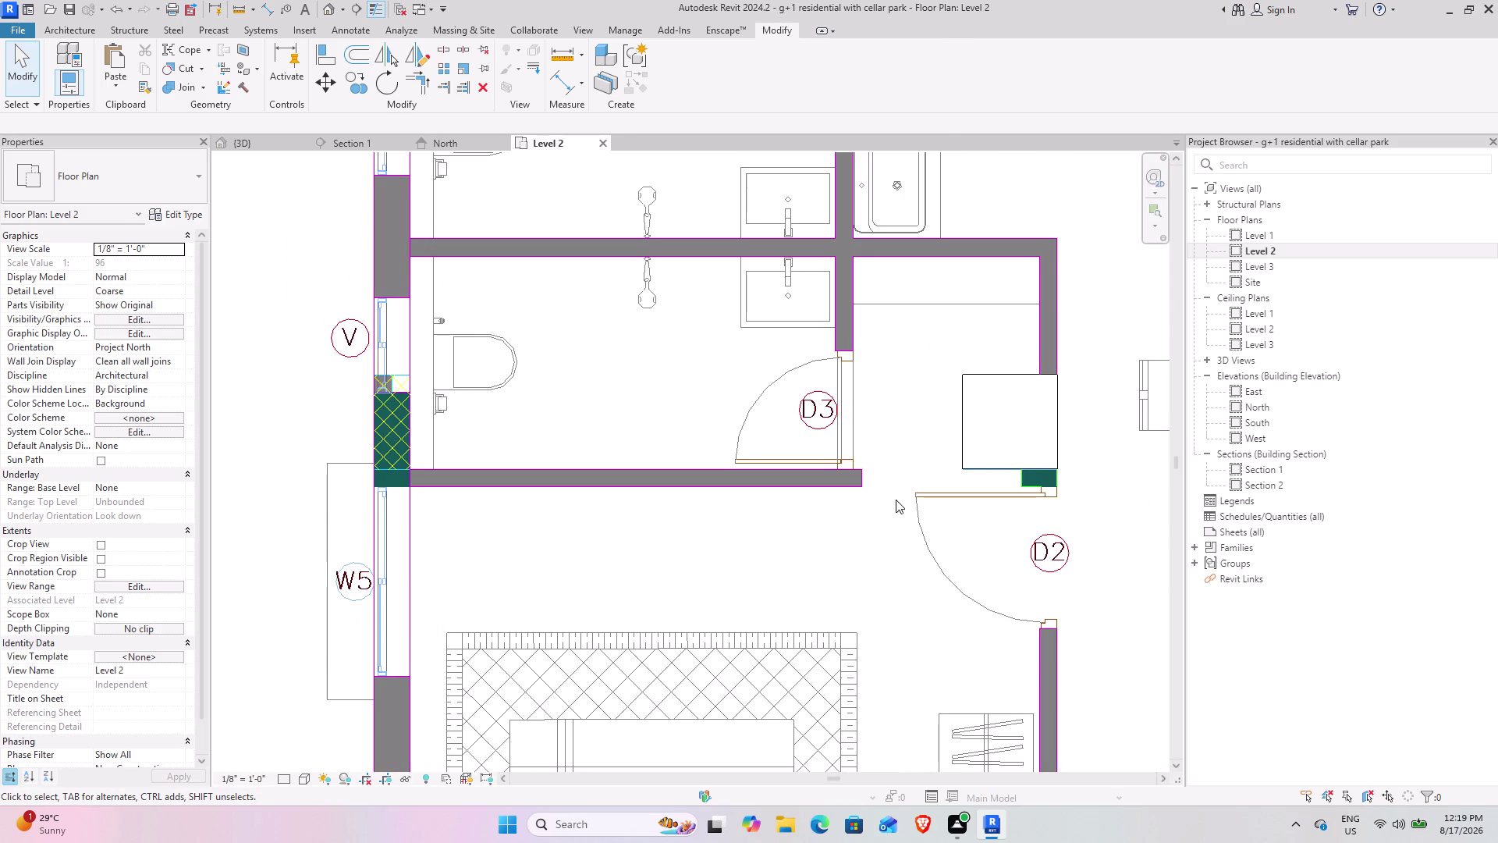
middle_drag(890, 497, 754, 506)
click(849, 473)
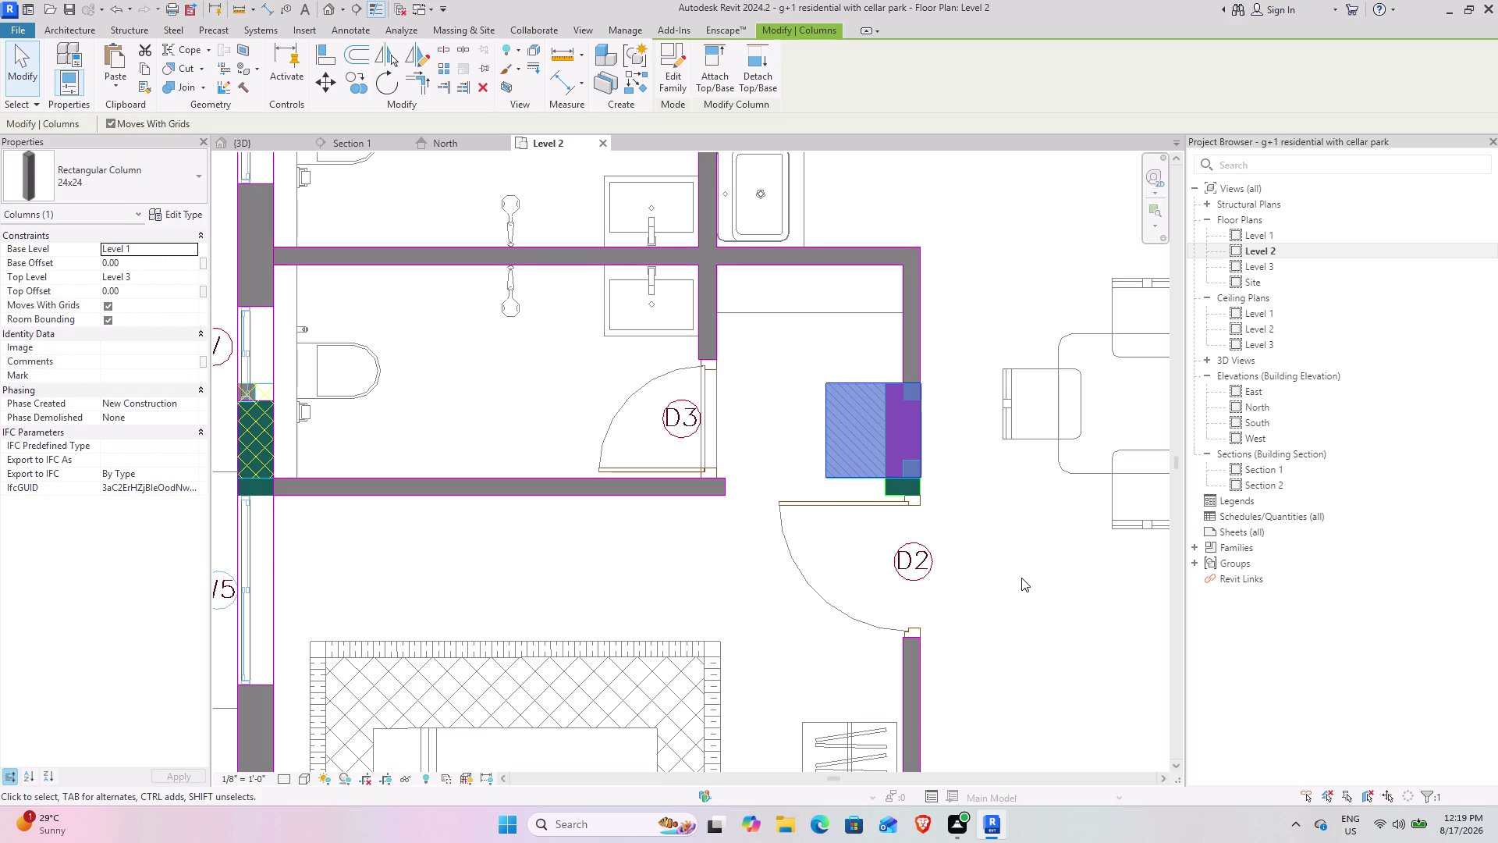
text(HH)
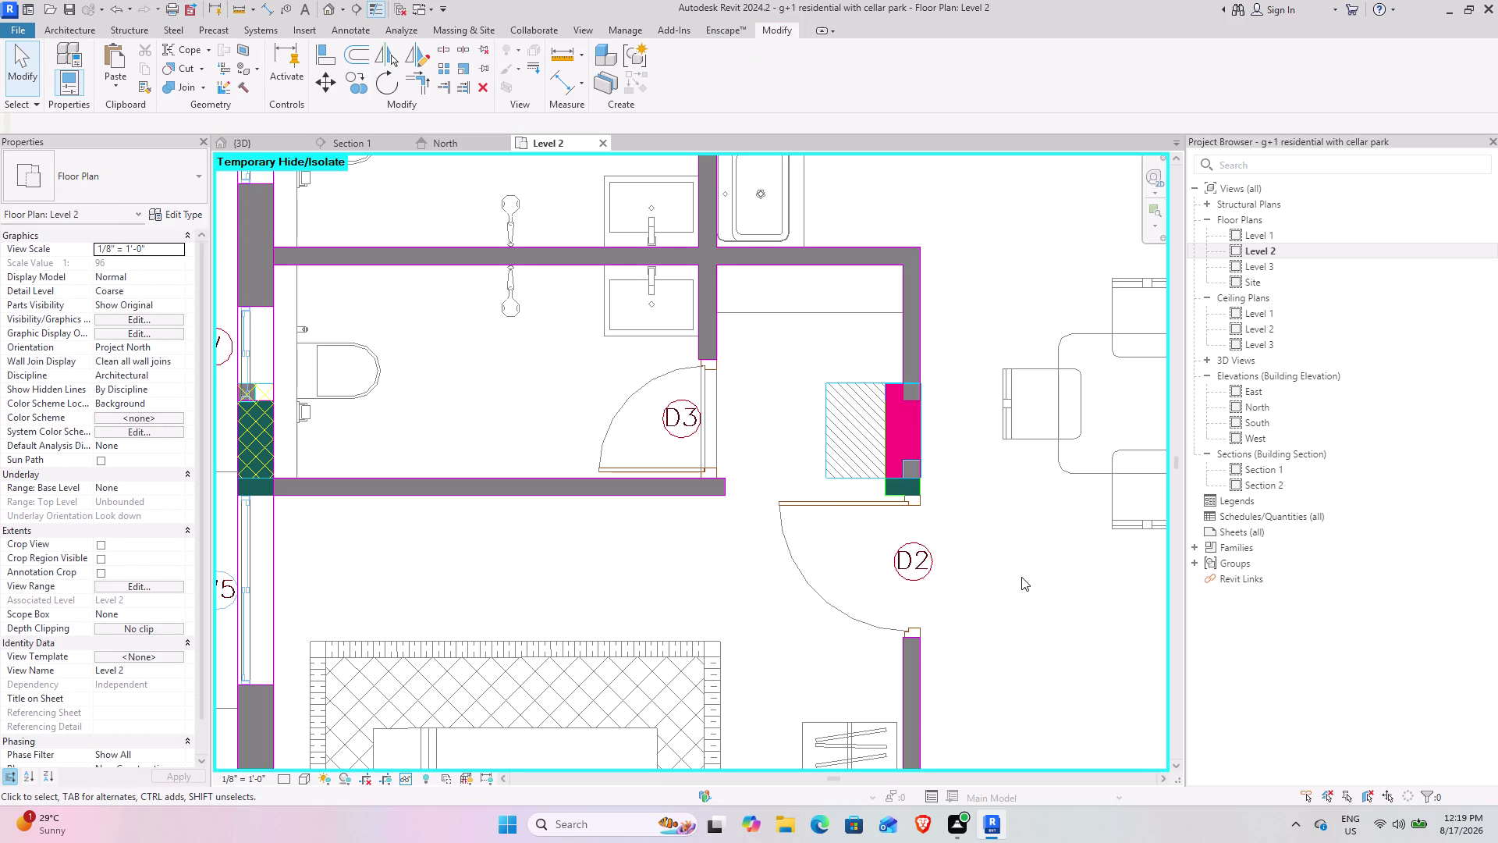
scroll(up, 3)
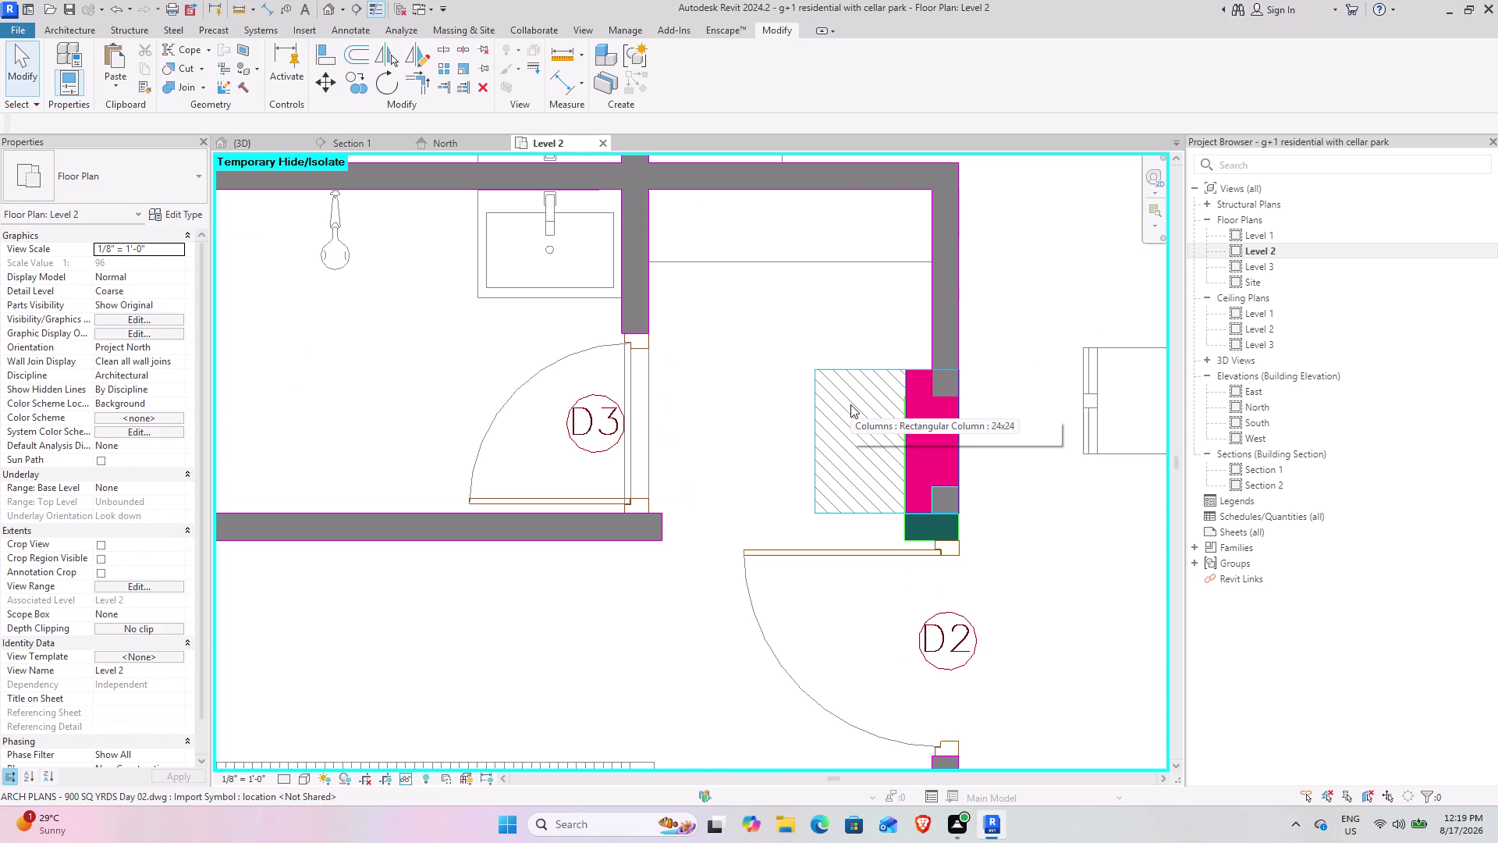
scroll(down, 3)
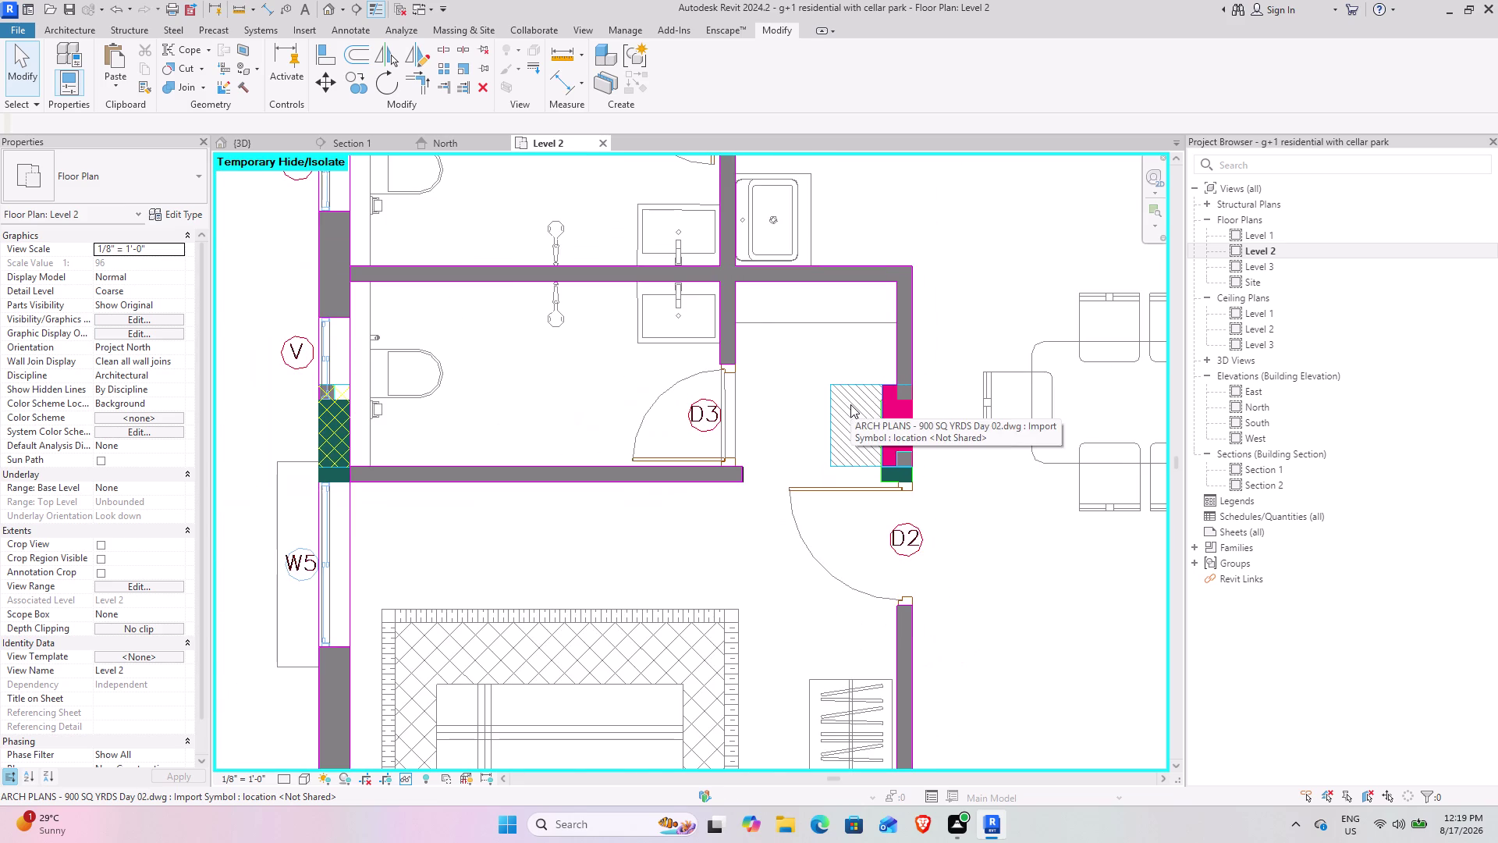
scroll(down, 3)
middle_drag(515, 616, 554, 279)
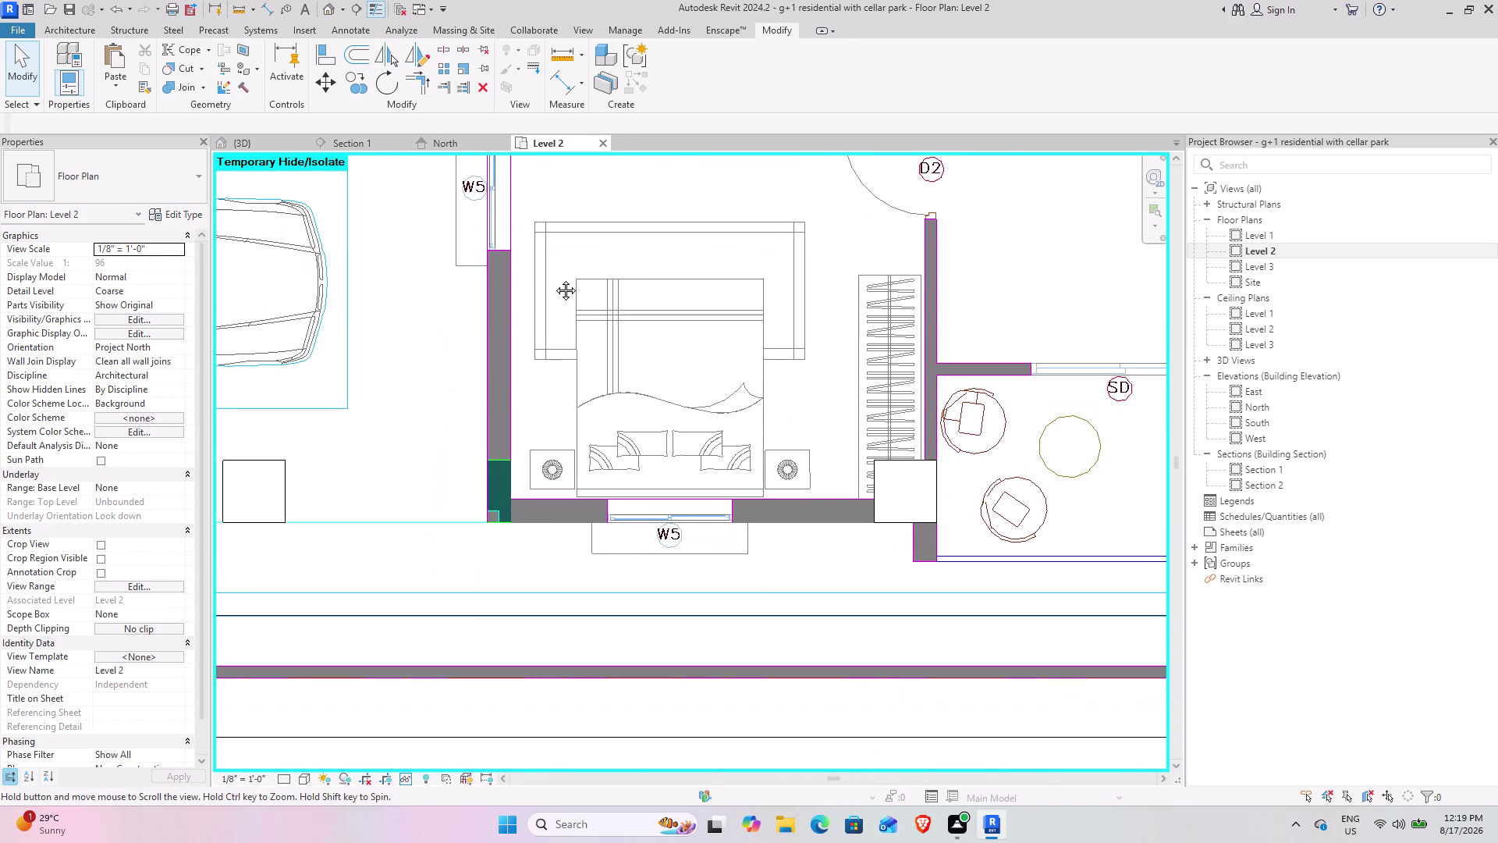
middle_drag(554, 279, 553, 279)
scroll(down, 3)
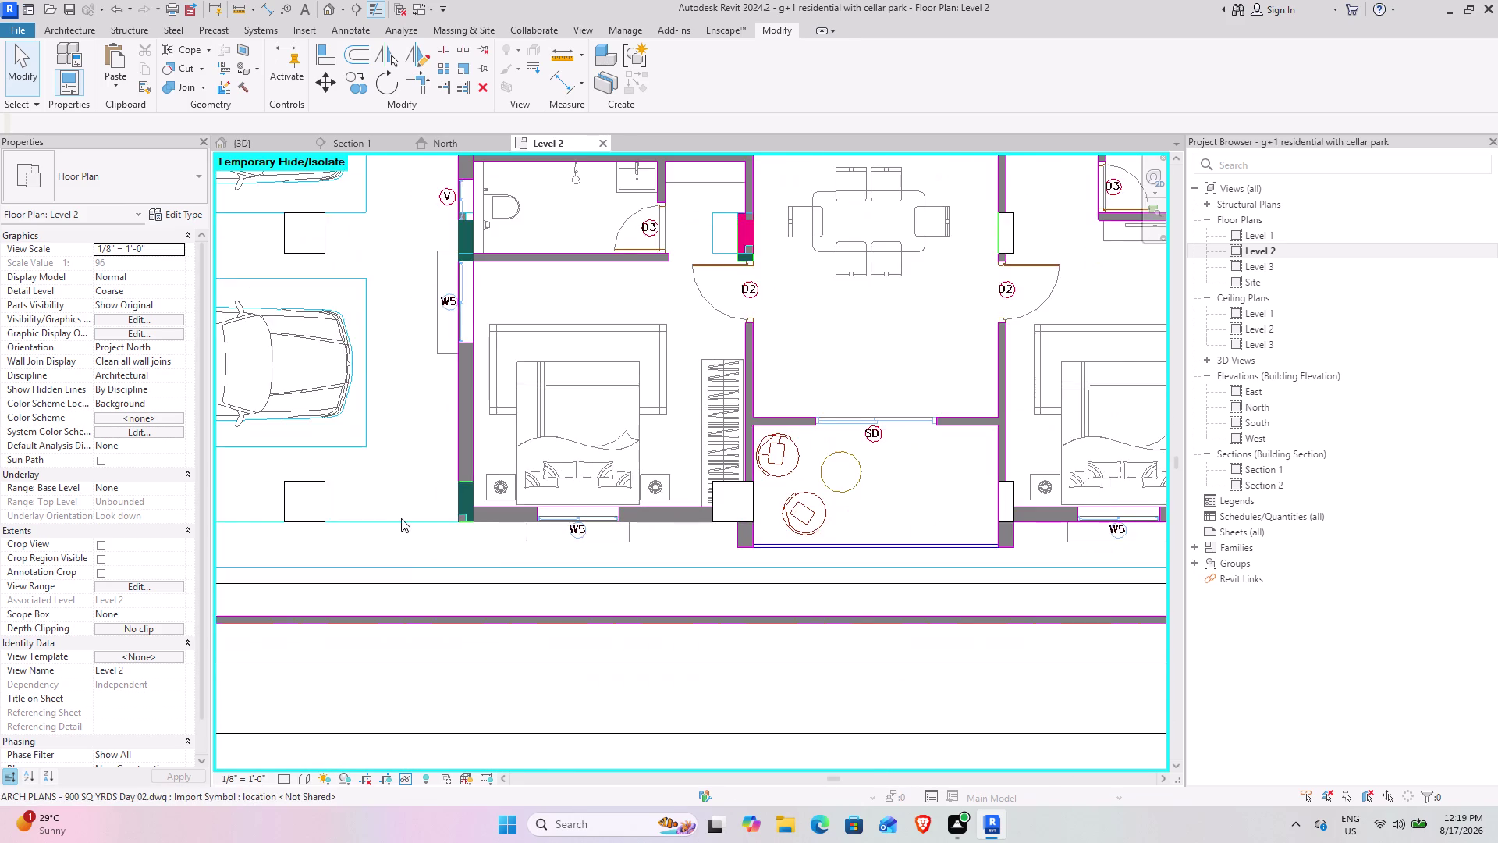
middle_drag(403, 520, 749, 678)
scroll(down, 3)
middle_drag(743, 457, 829, 617)
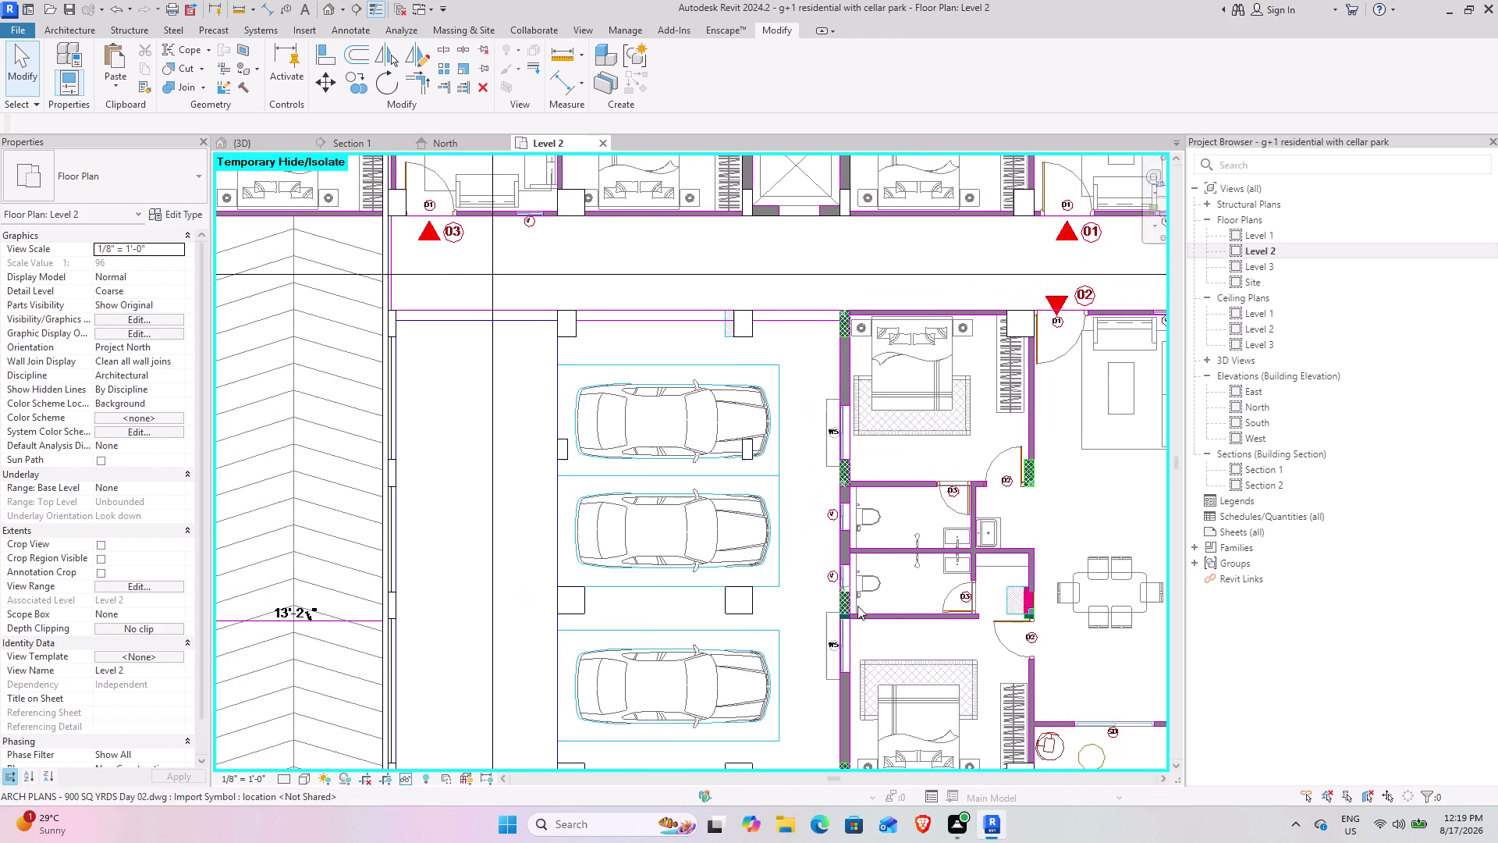
middle_drag(514, 521, 757, 613)
middle_drag(718, 547, 389, 653)
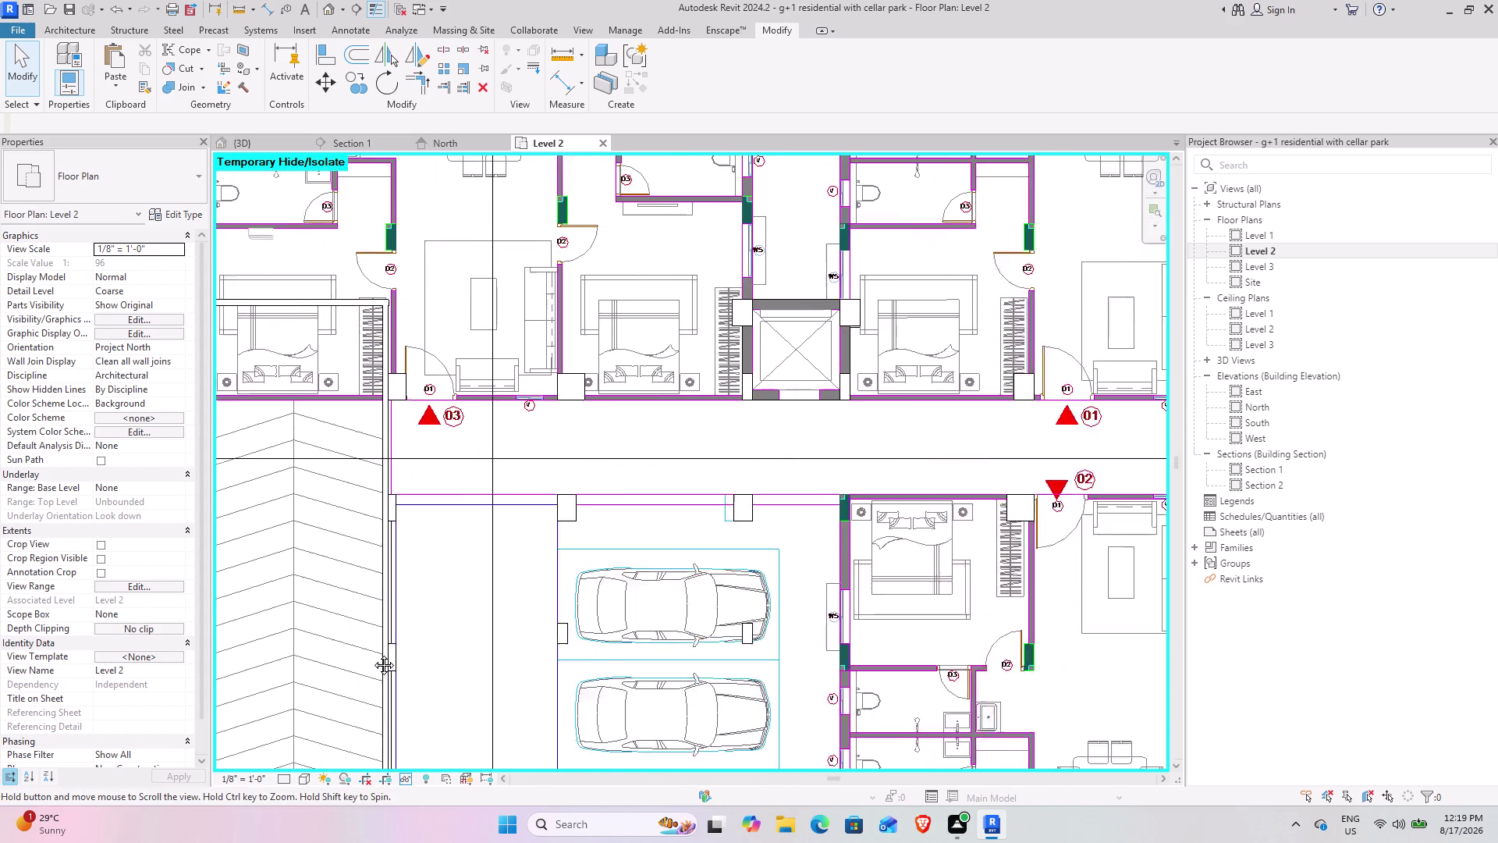
middle_drag(388, 652, 339, 647)
middle_drag(596, 560, 461, 603)
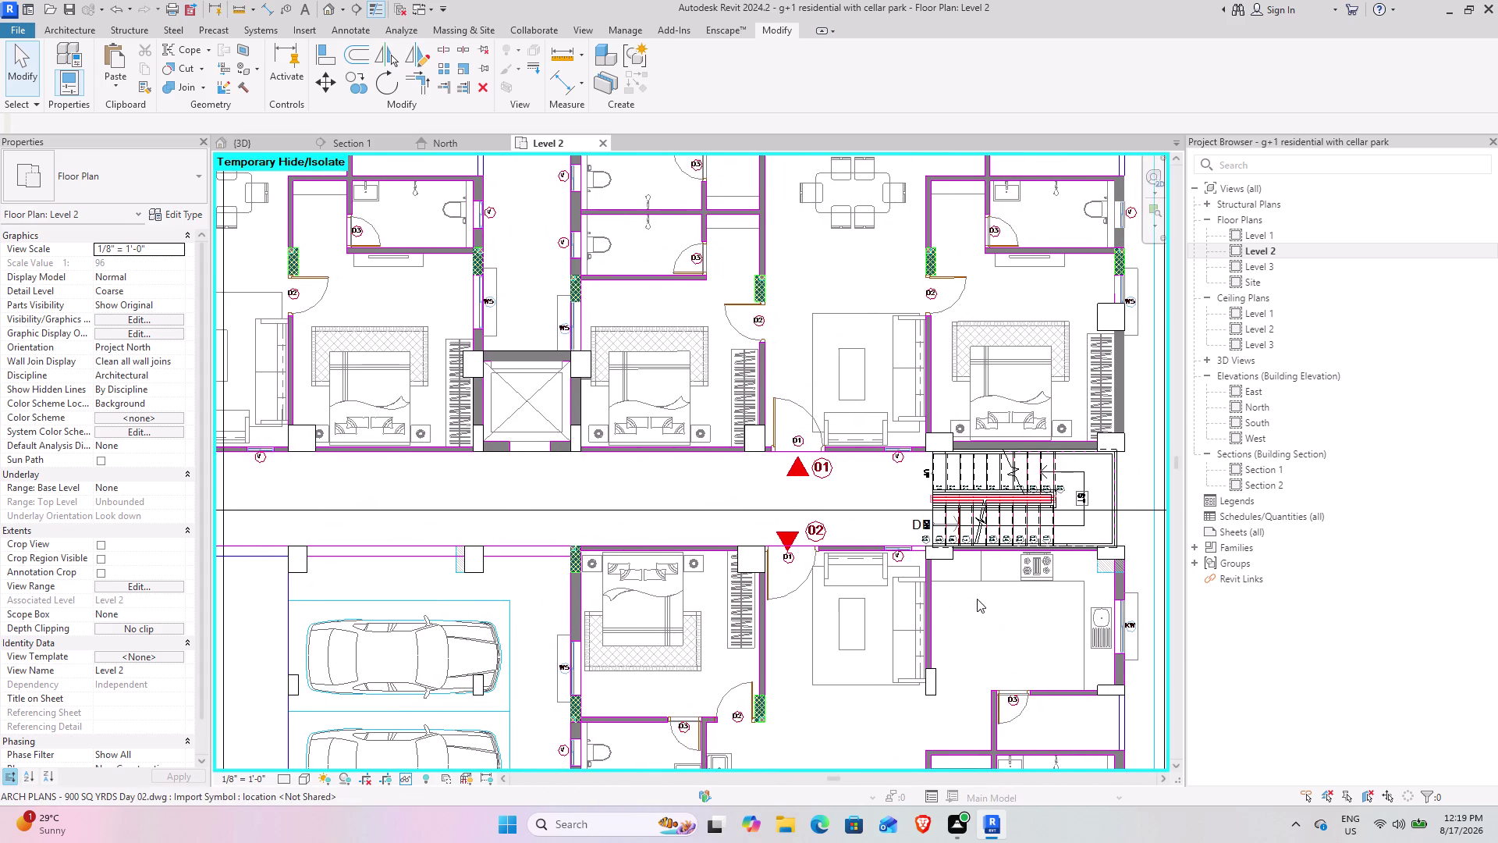
middle_drag(949, 594, 585, 699)
middle_drag(616, 538, 641, 735)
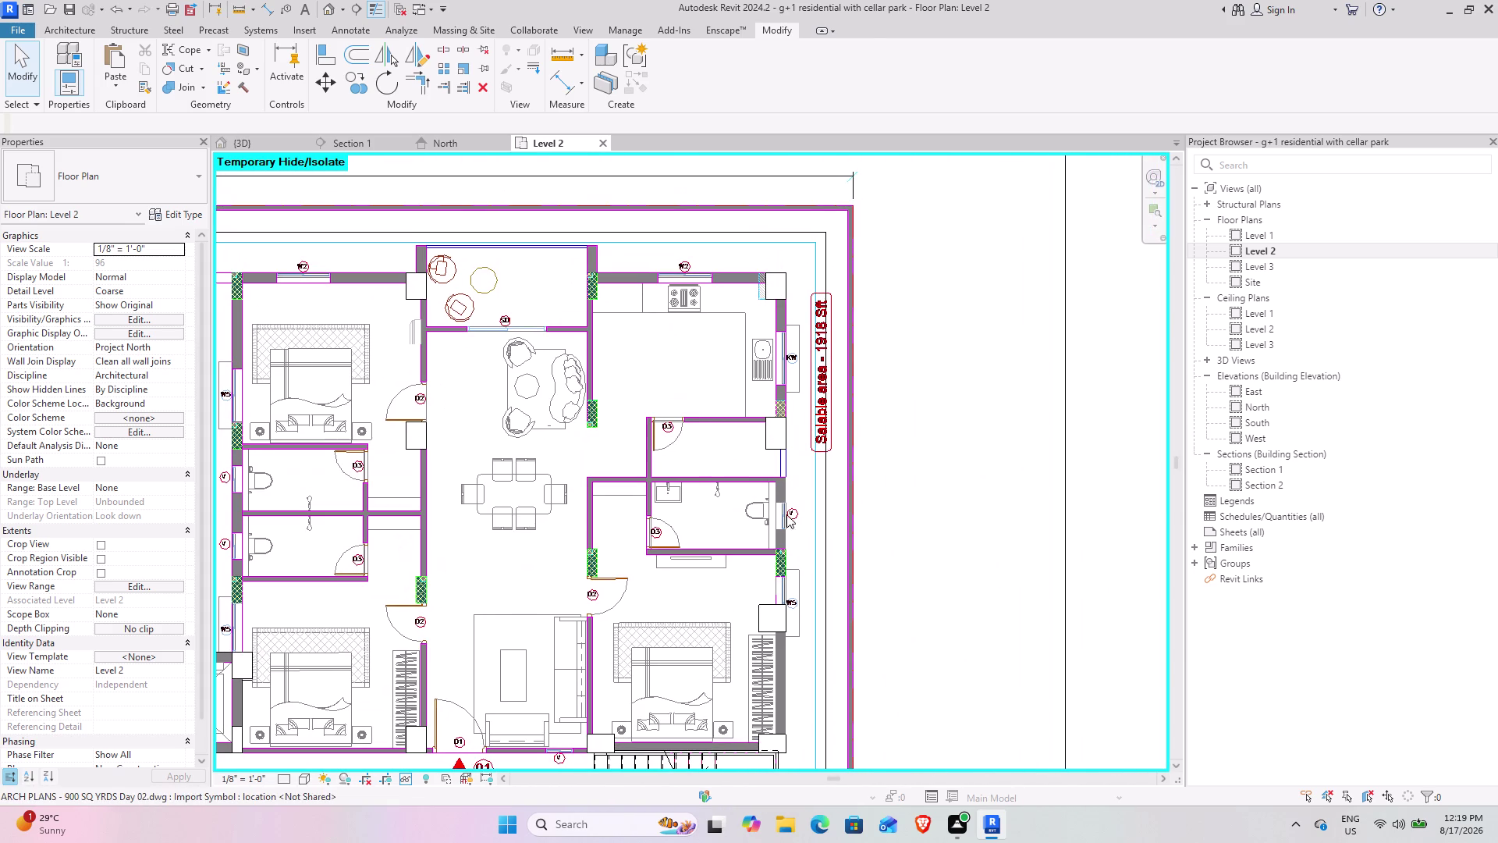
scroll(up, 3)
middle_drag(769, 320, 724, 586)
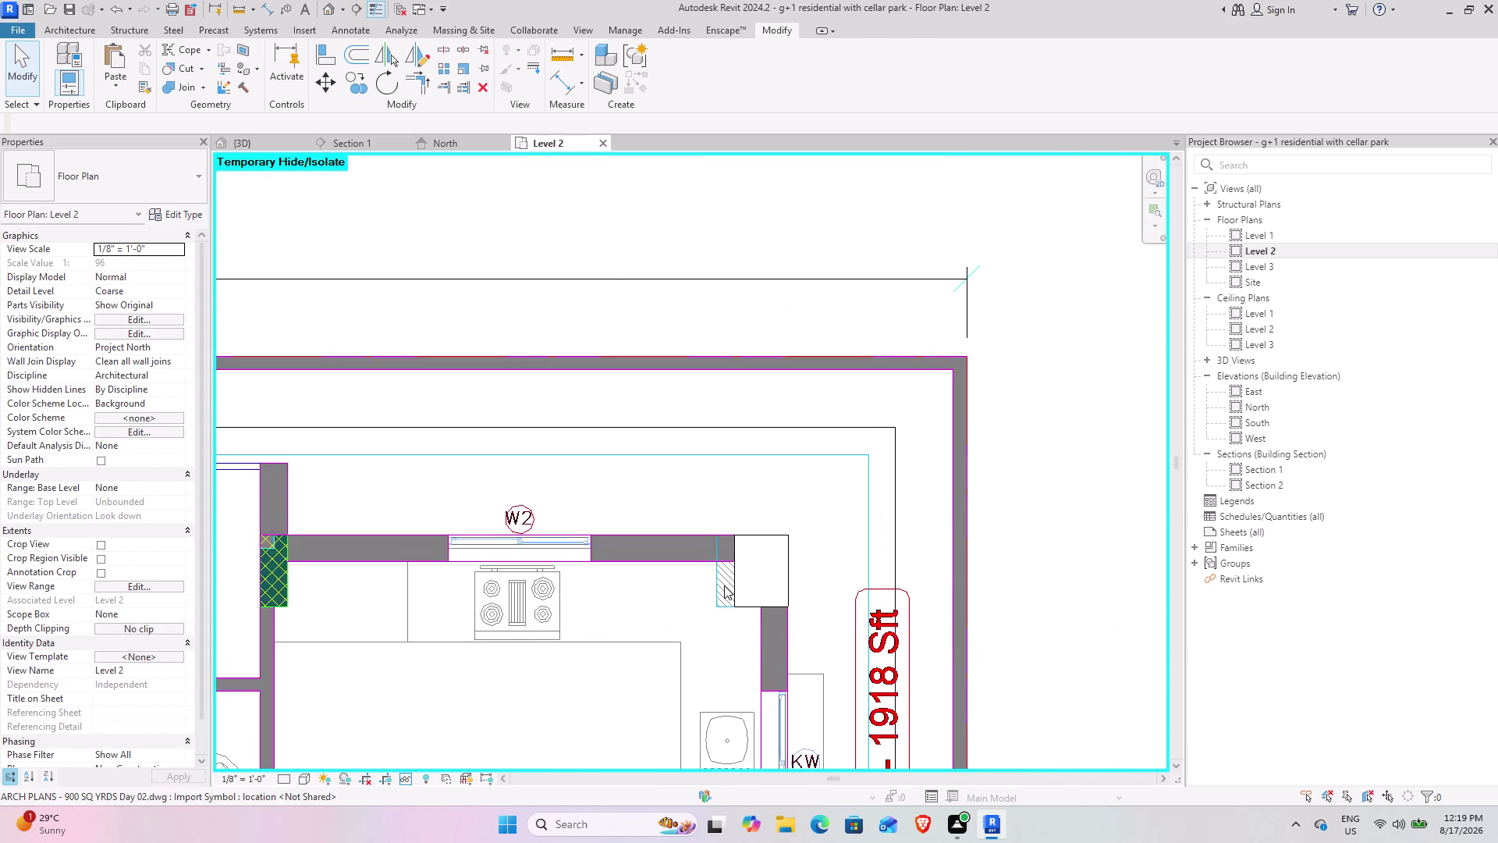
Change the 18x24 kitchen-corner column by W2 to Rectangular Column 24" x 24".
scroll(up, 3)
click(742, 572)
click(109, 169)
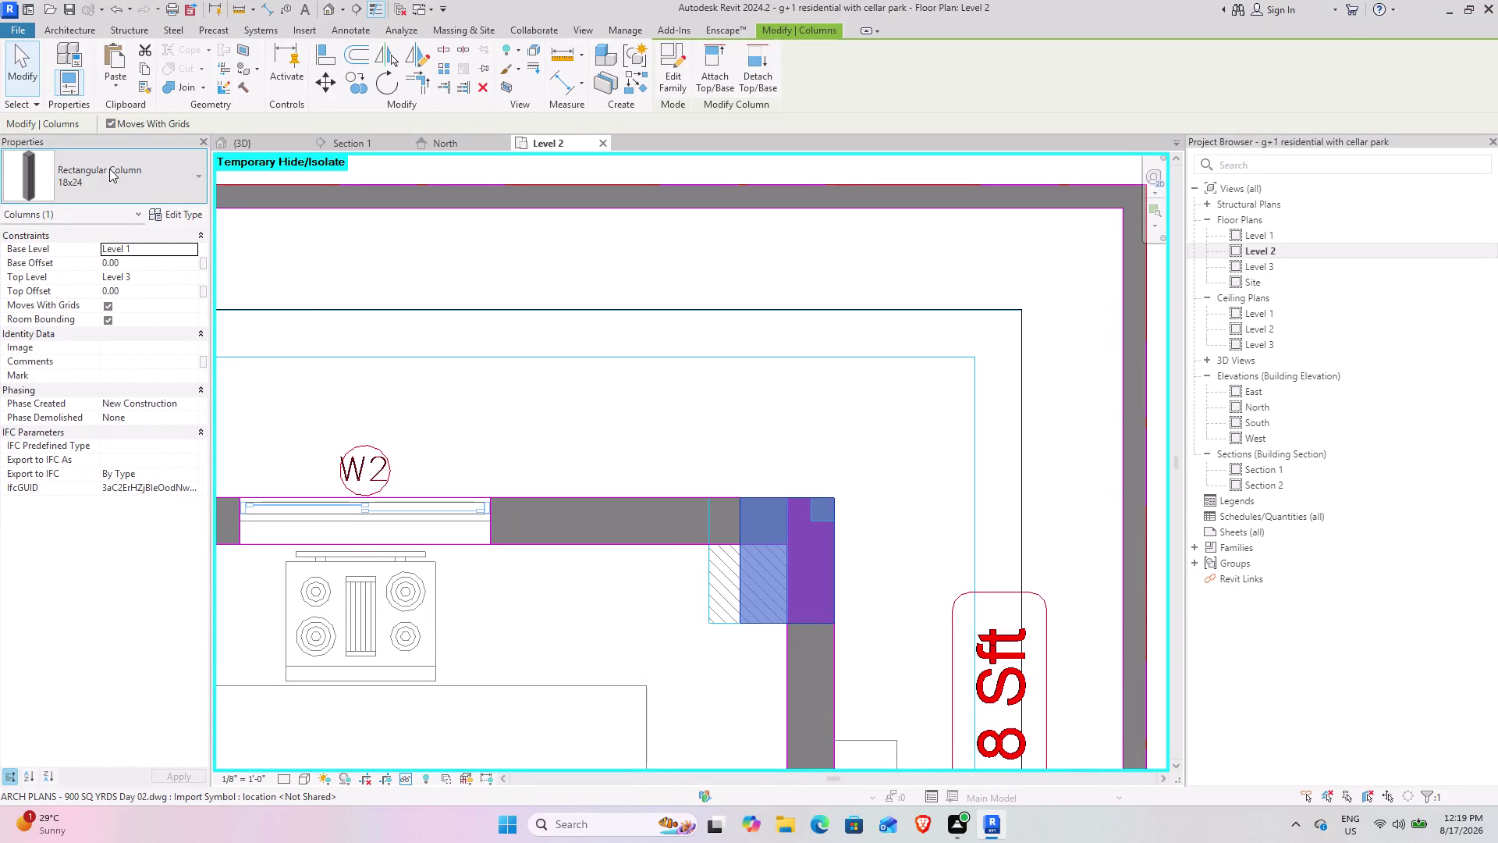
click(78, 375)
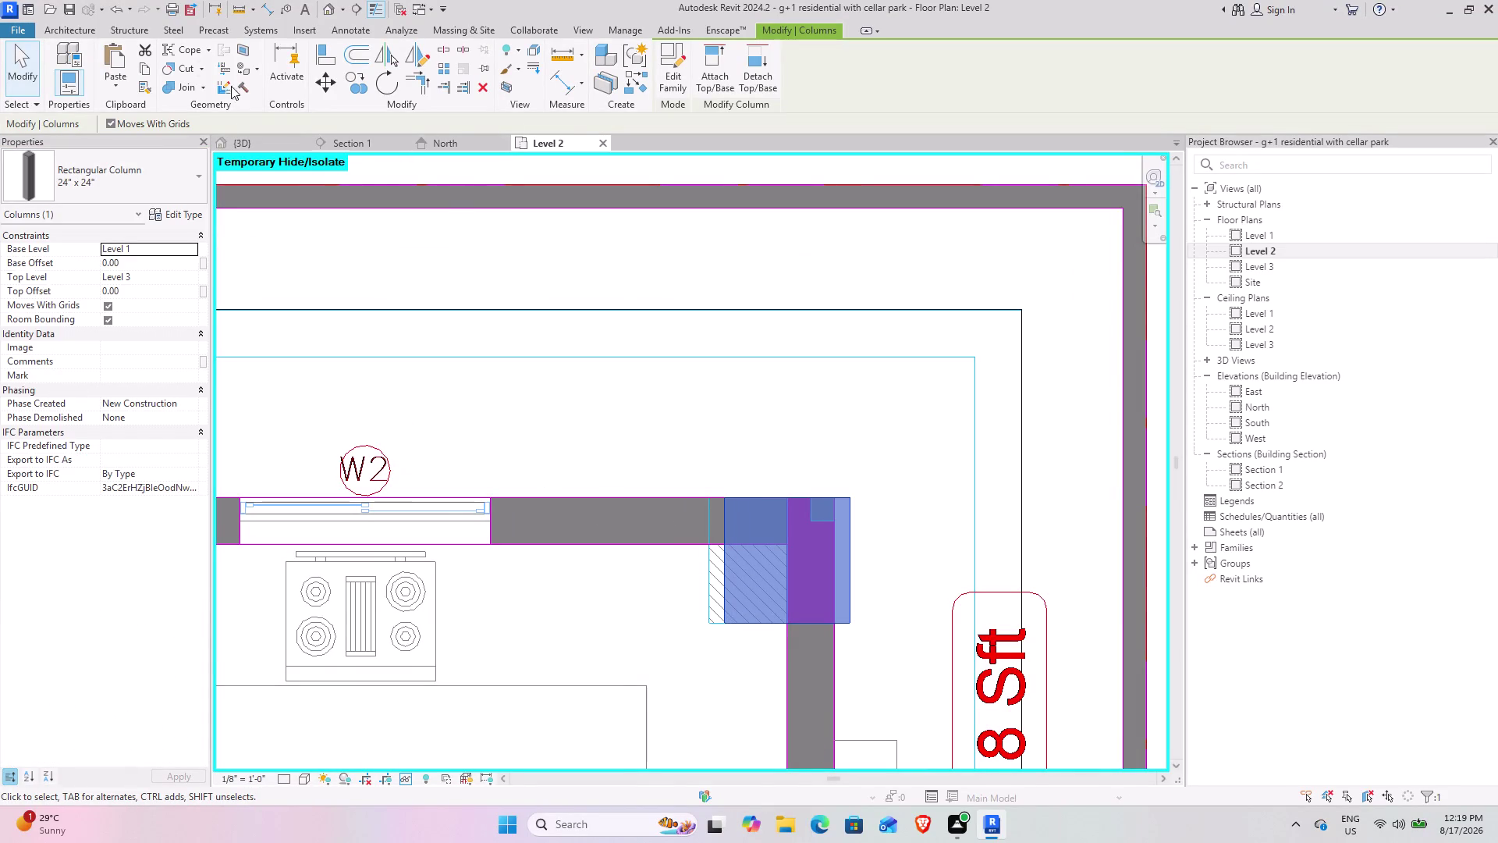
Align the kitchen-corner column's edge to the wall face.
click(327, 52)
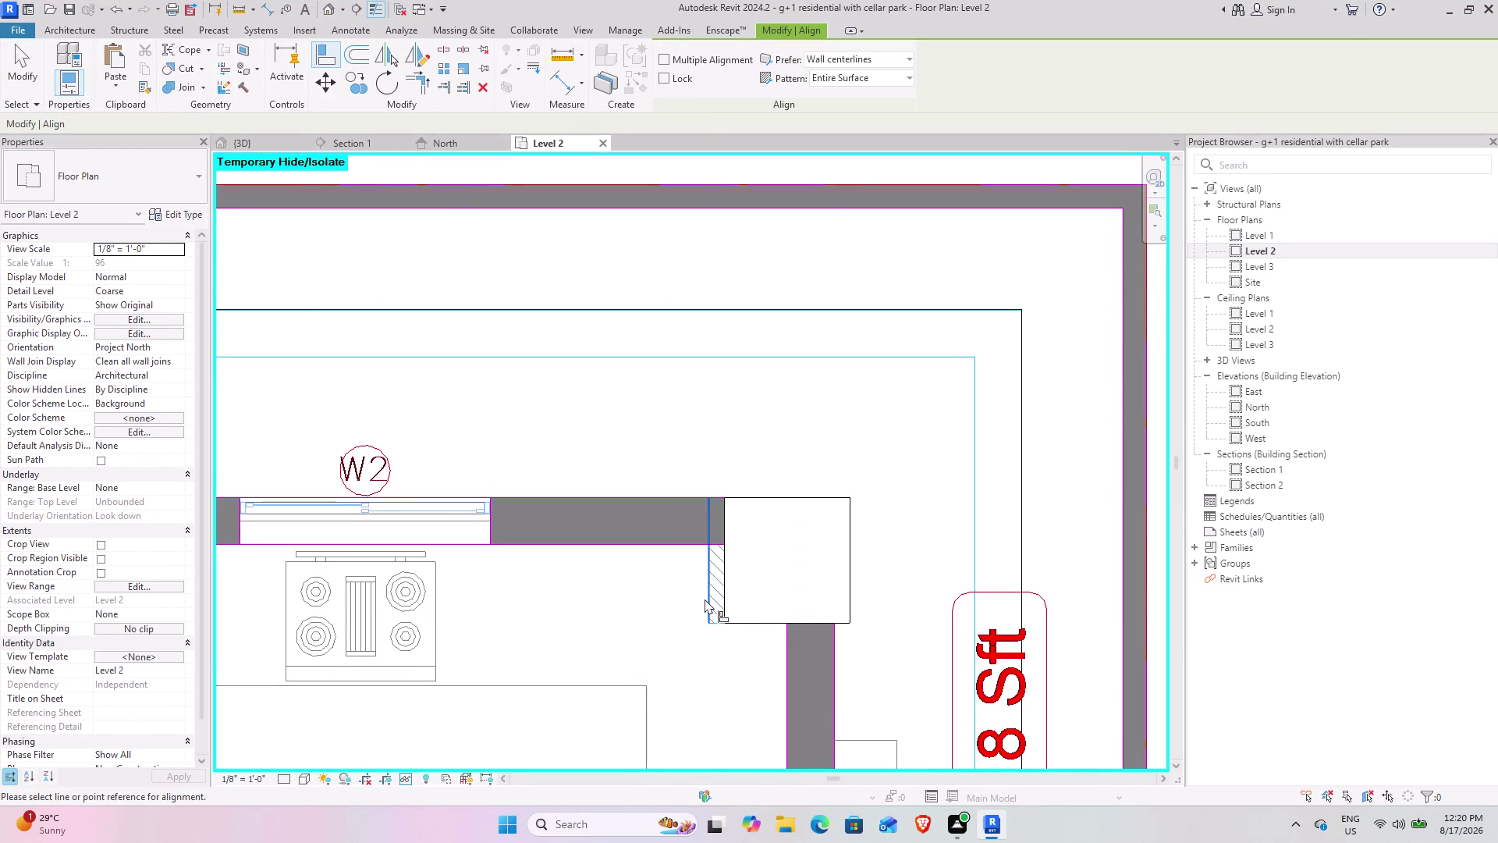
click(705, 599)
click(725, 593)
scroll(down, 3)
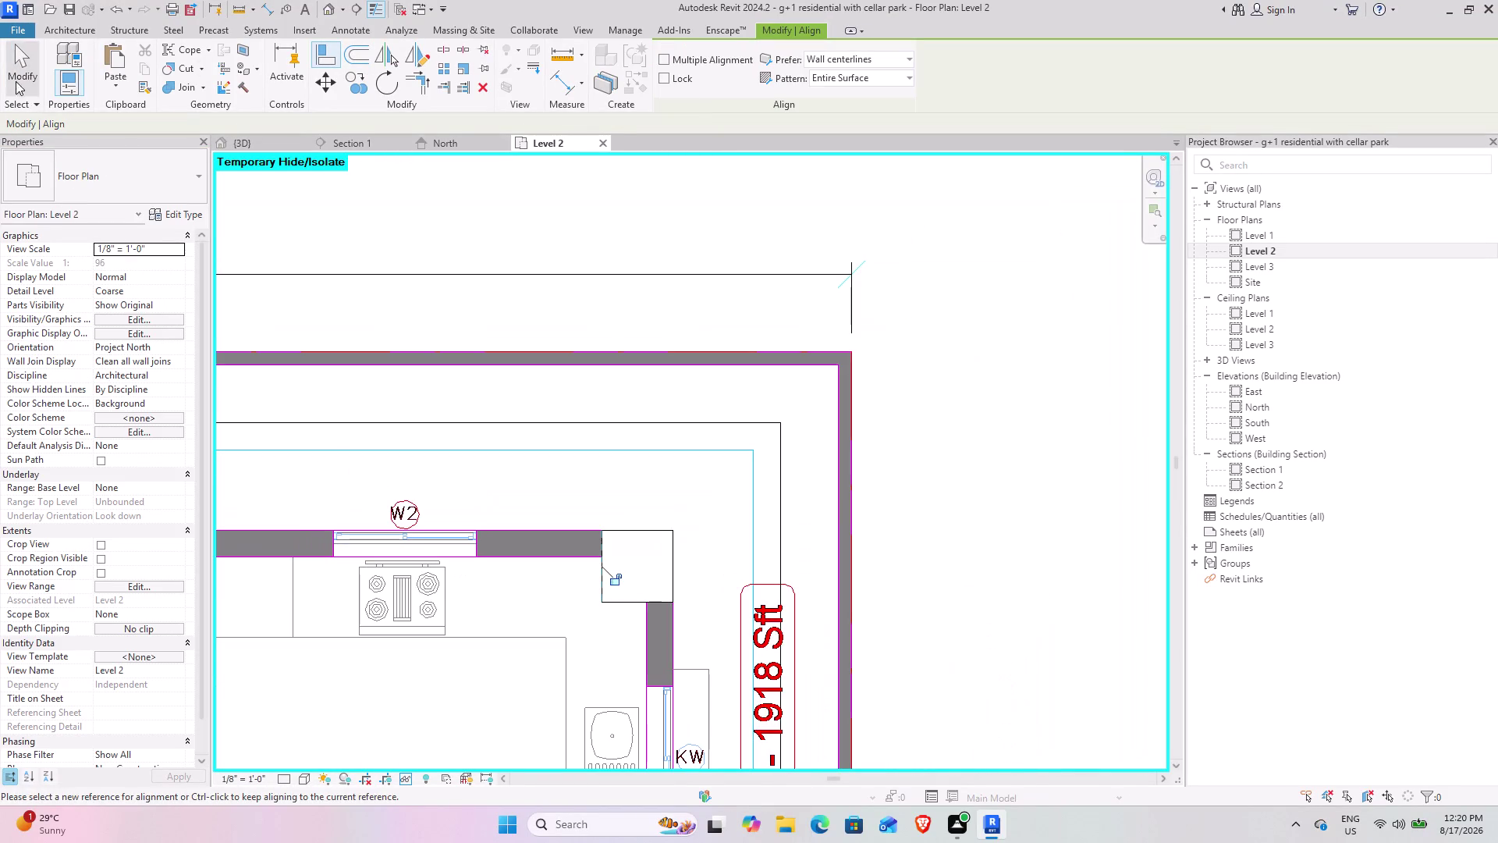
click(15, 78)
Check the 24x24 column near KW, then return to the kitchen area.
middle_drag(368, 498, 820, 428)
scroll(down, 3)
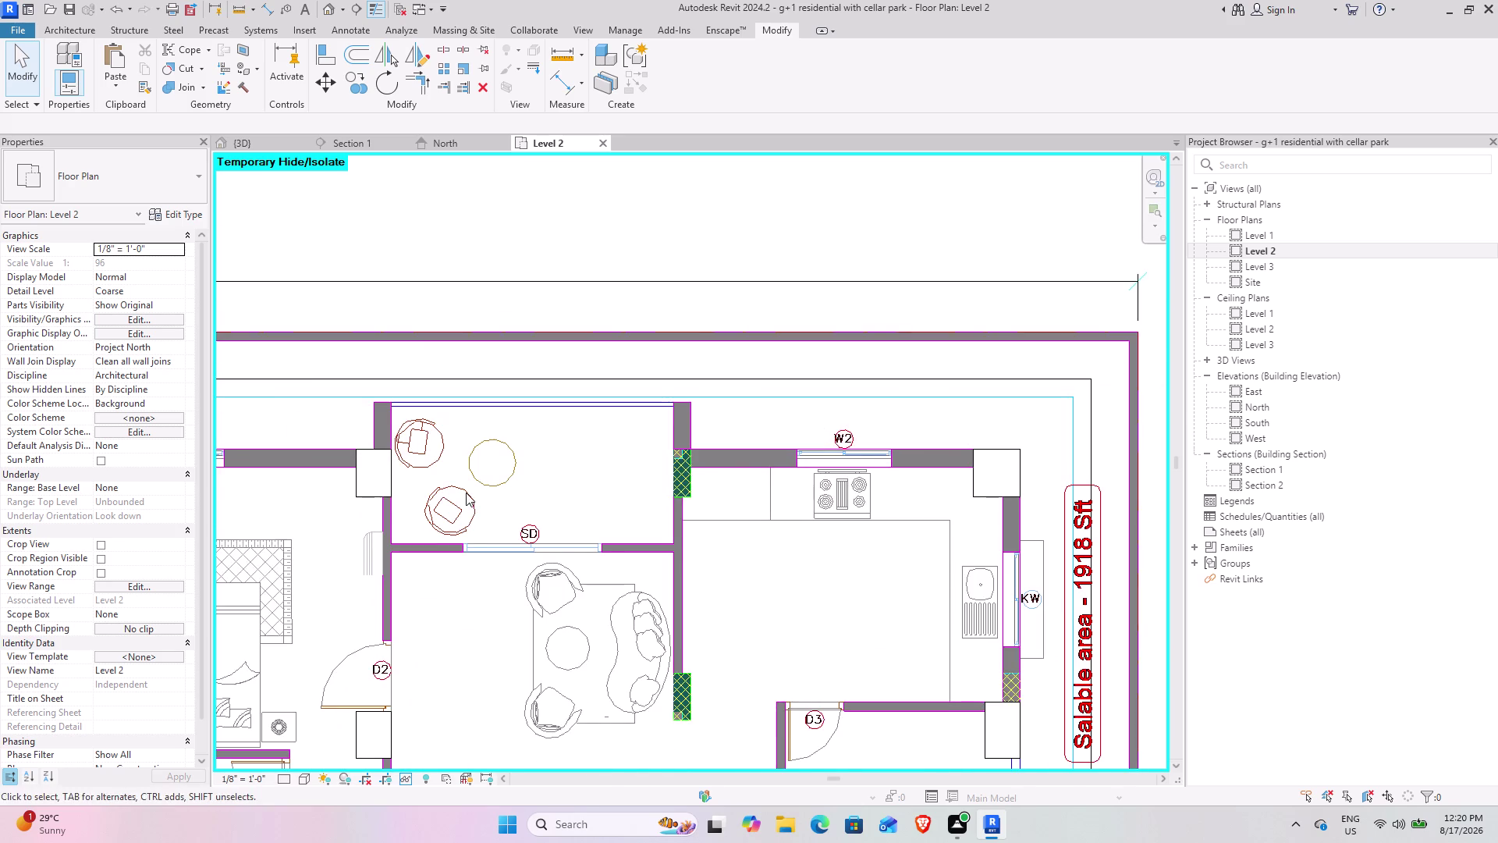
middle_drag(464, 493, 837, 434)
middle_drag(521, 478, 623, 404)
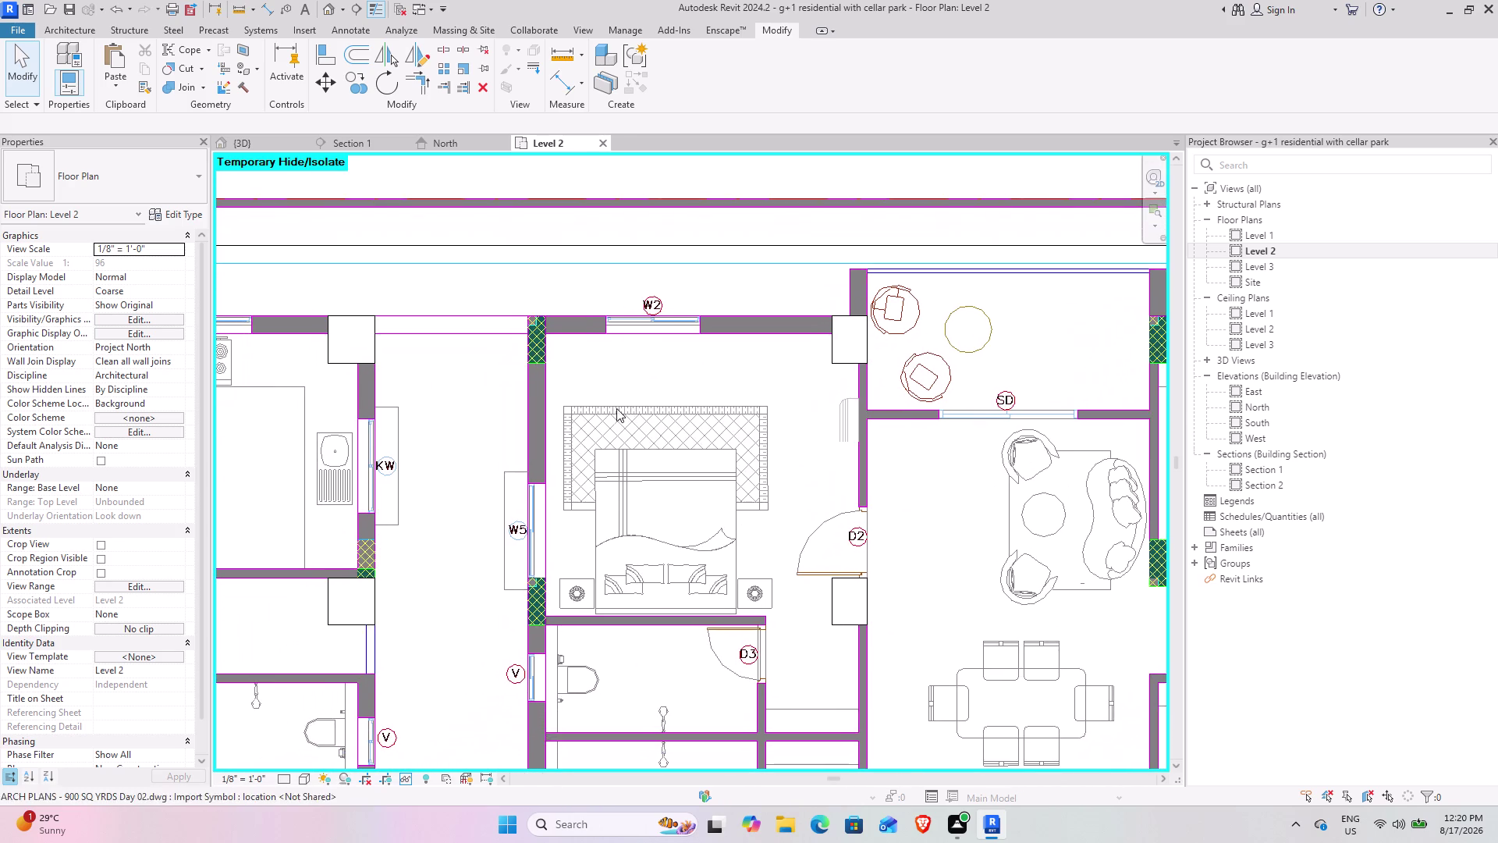
middle_drag(451, 493, 594, 455)
scroll(up, 3)
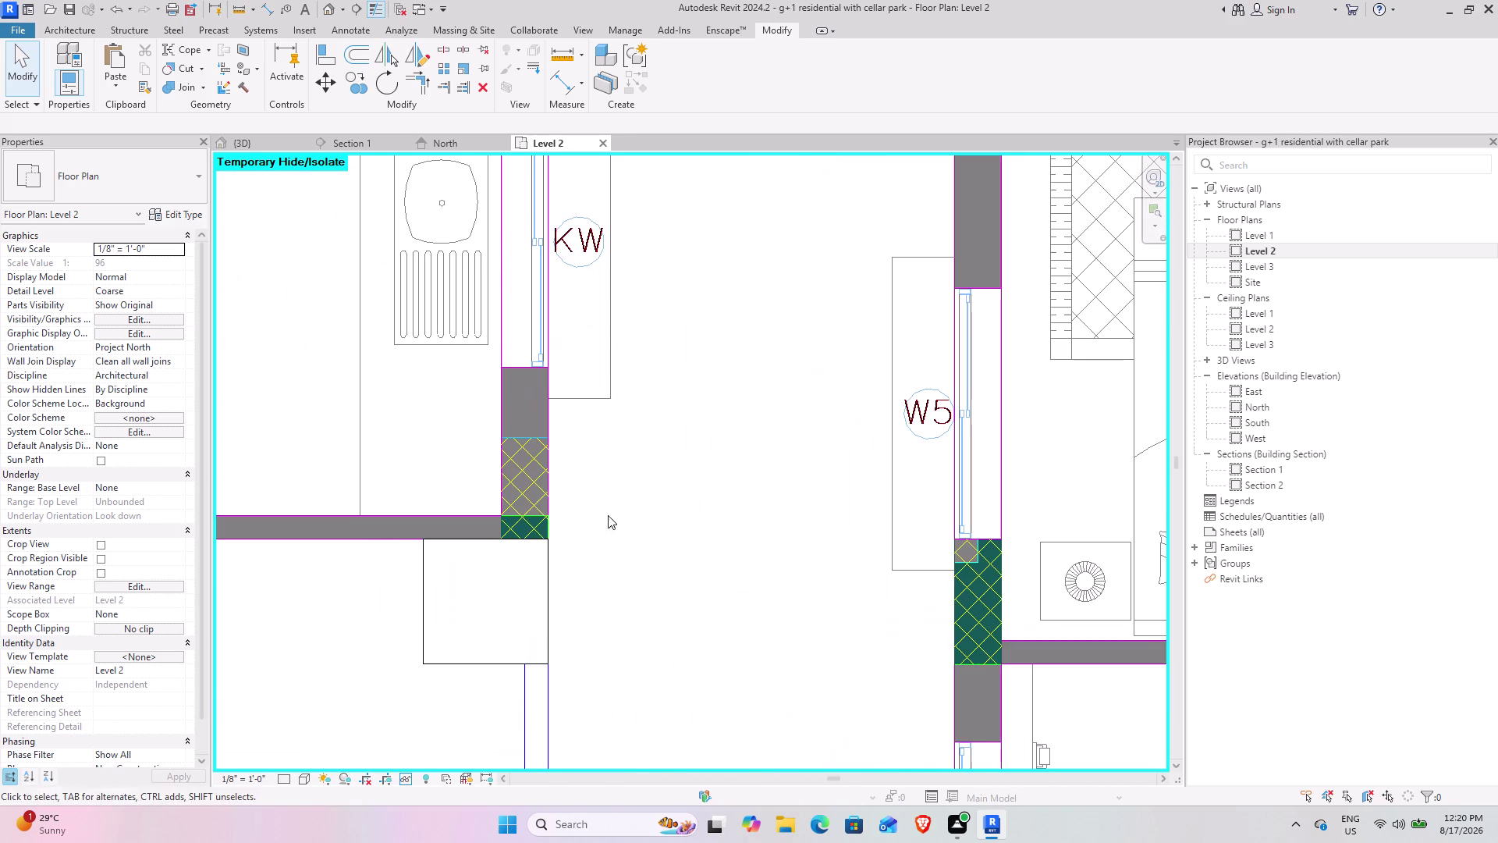
click(552, 566)
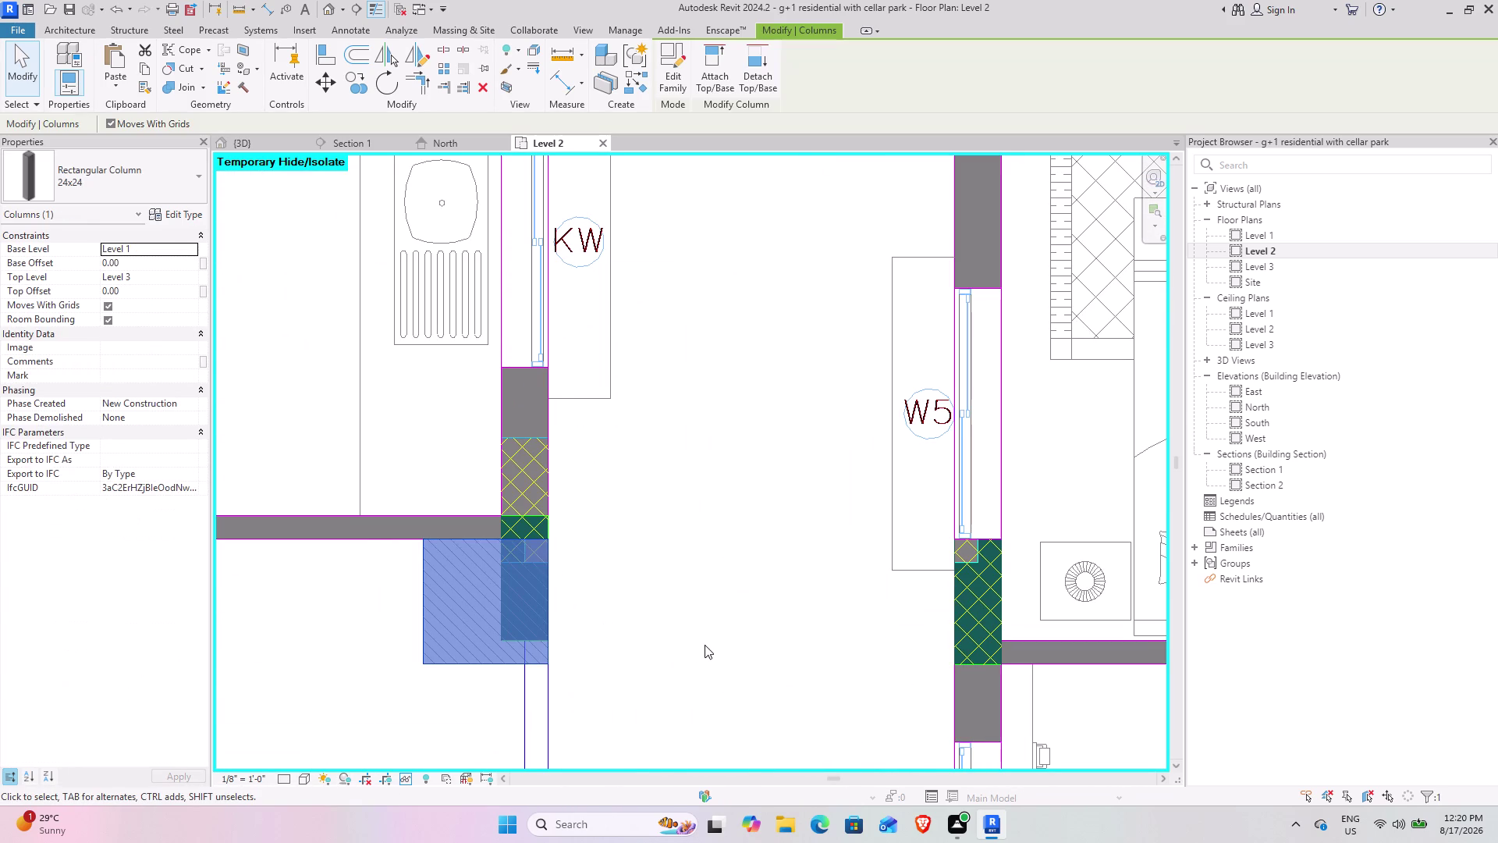
click(704, 643)
scroll(down, 3)
scroll(down, 3)
middle_drag(435, 569, 655, 541)
scroll(down, 3)
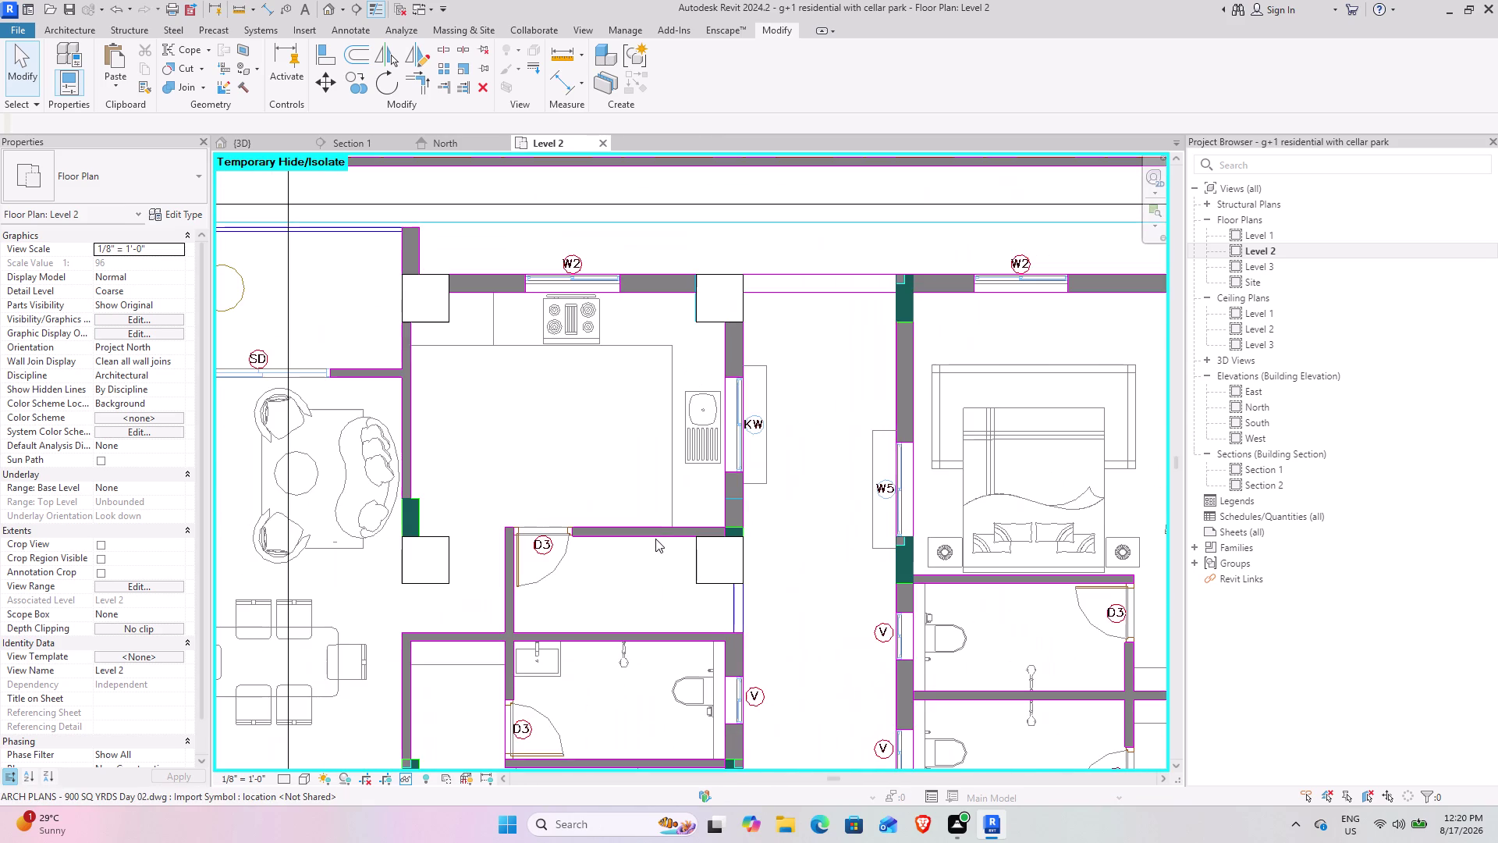